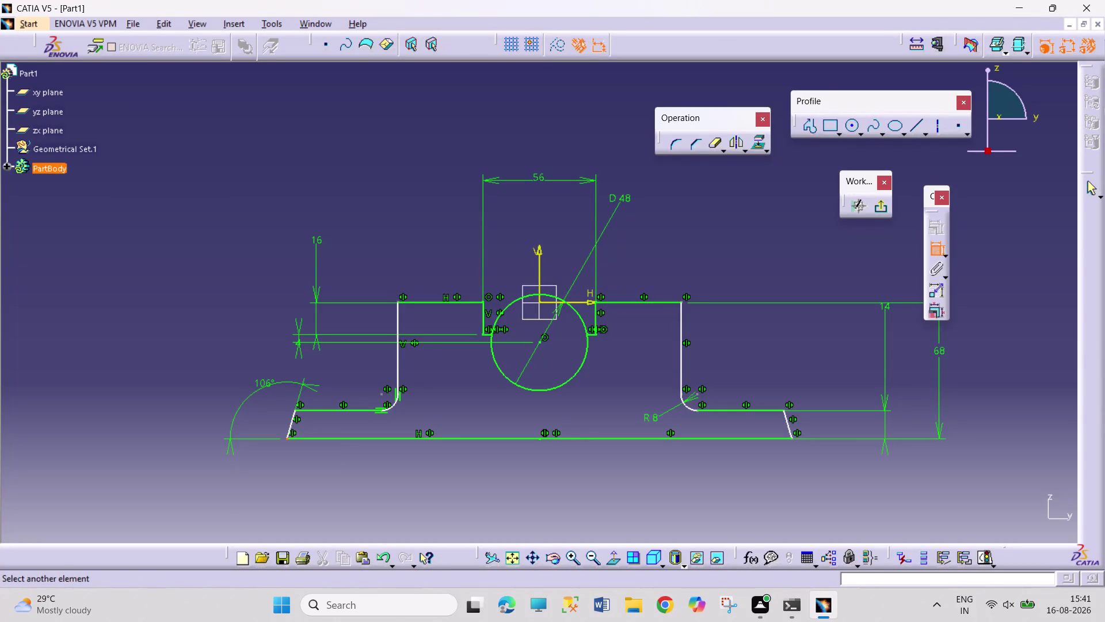
Add a 208 length dimension below the profile's bottom line.
drag(792, 438, 785, 440)
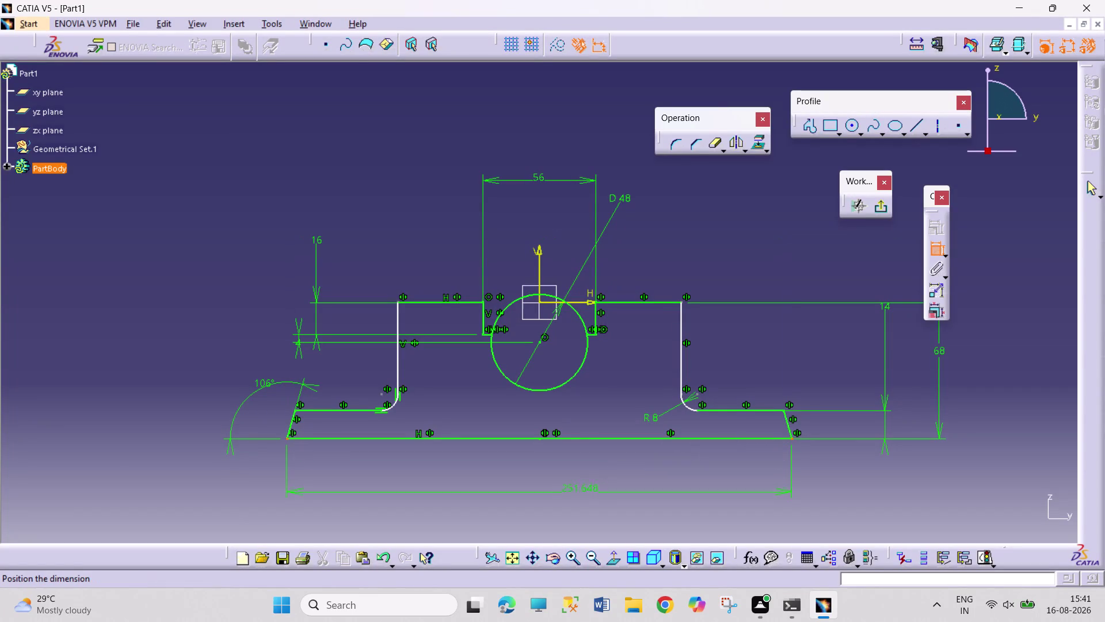
click(558, 495)
double_click(561, 494)
text(20)
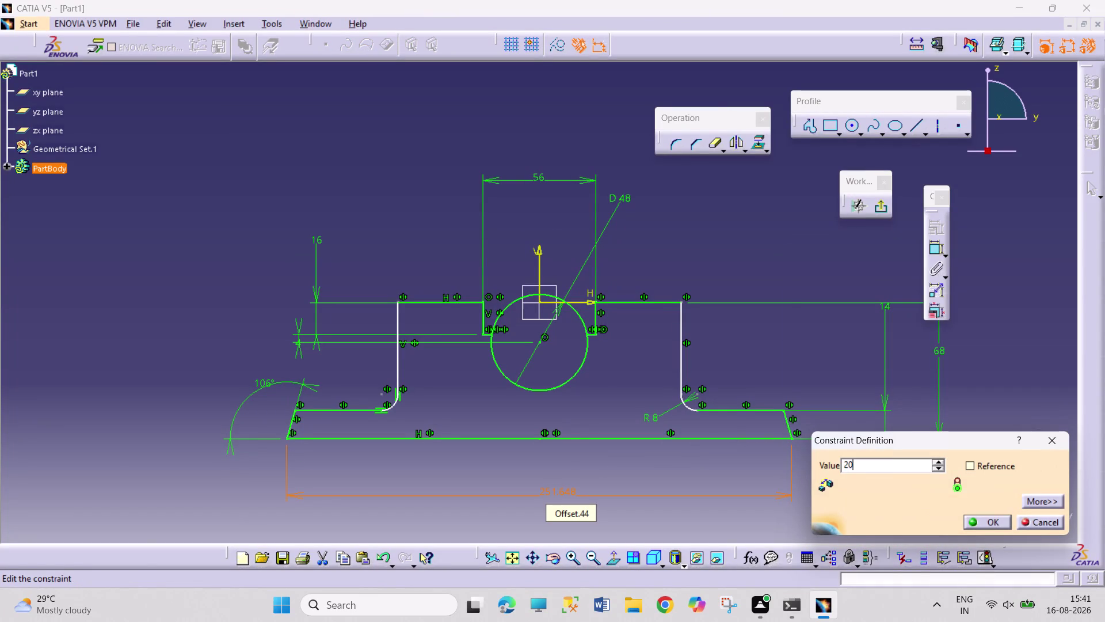
text(8)
key(Return)
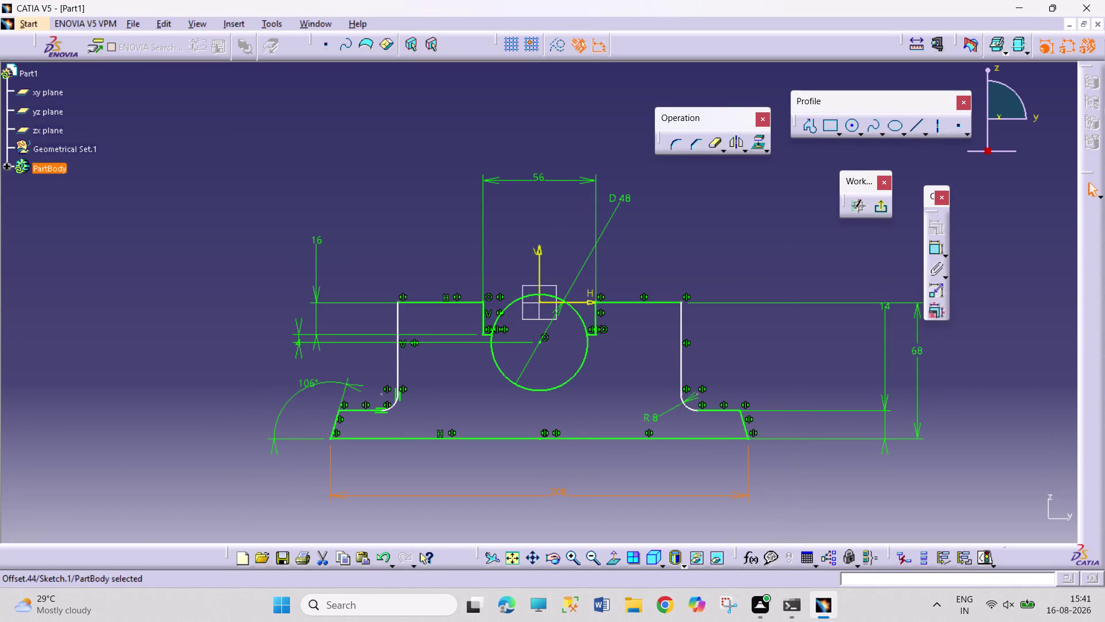
click(790, 481)
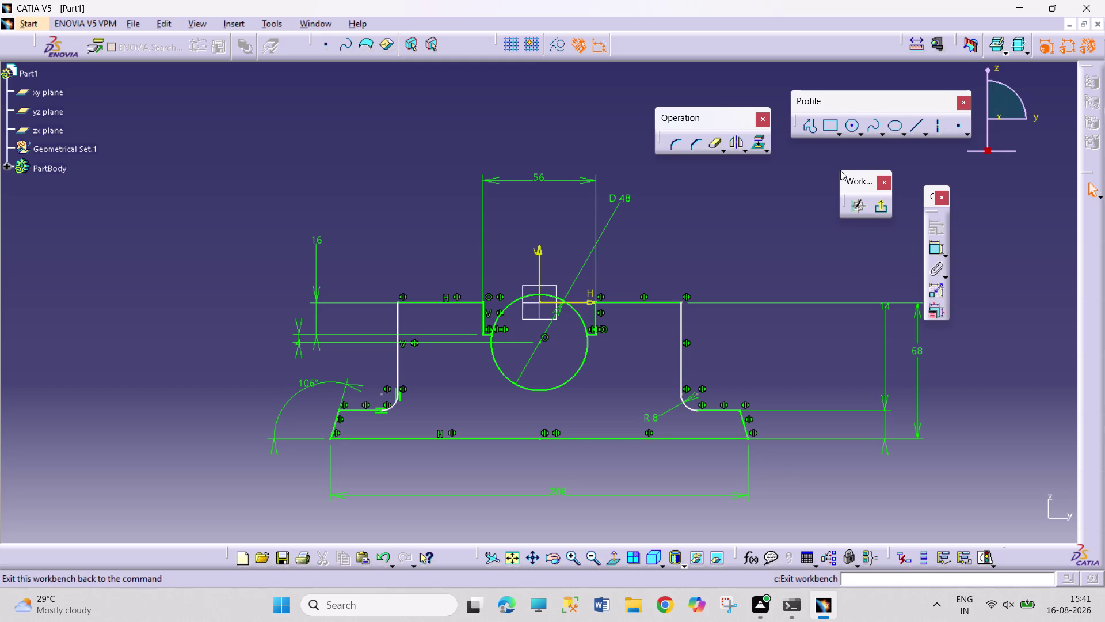
click(717, 145)
Quick-trim the circle's upper half, keeping only the lower semicircular arc.
click(562, 302)
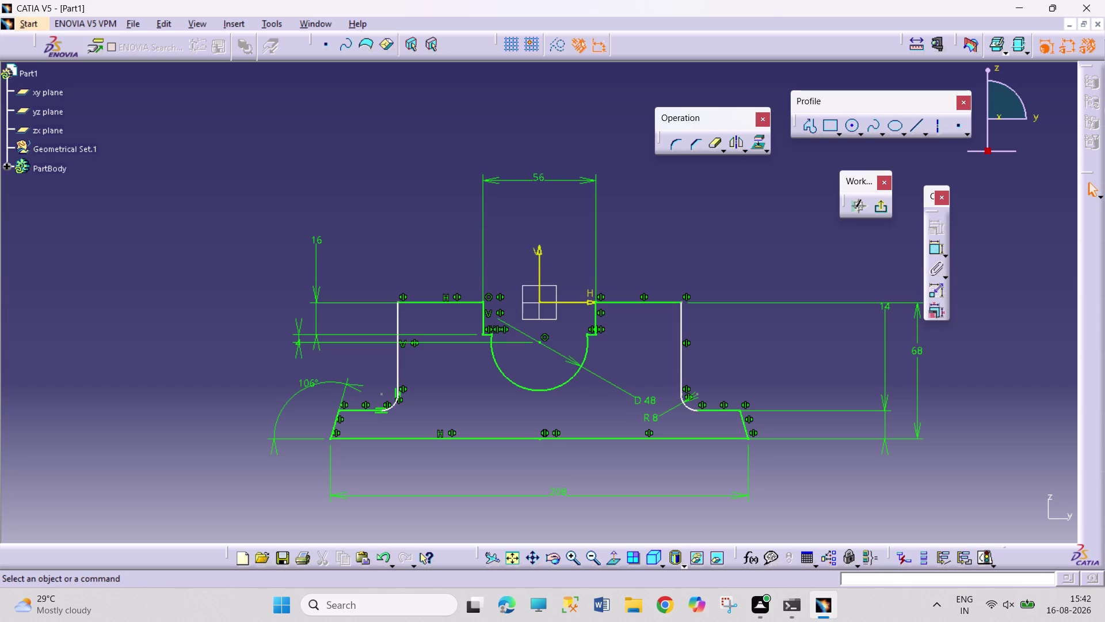
click(932, 245)
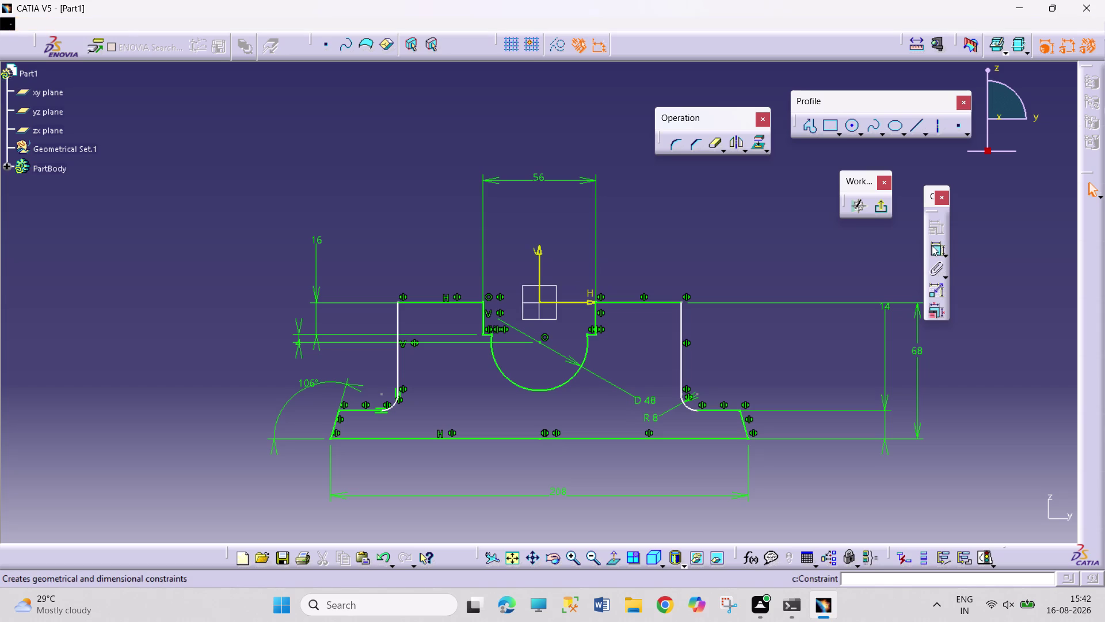
Dimension the two inner vertical uprights 108 apart, entered as 54*2.
click(400, 326)
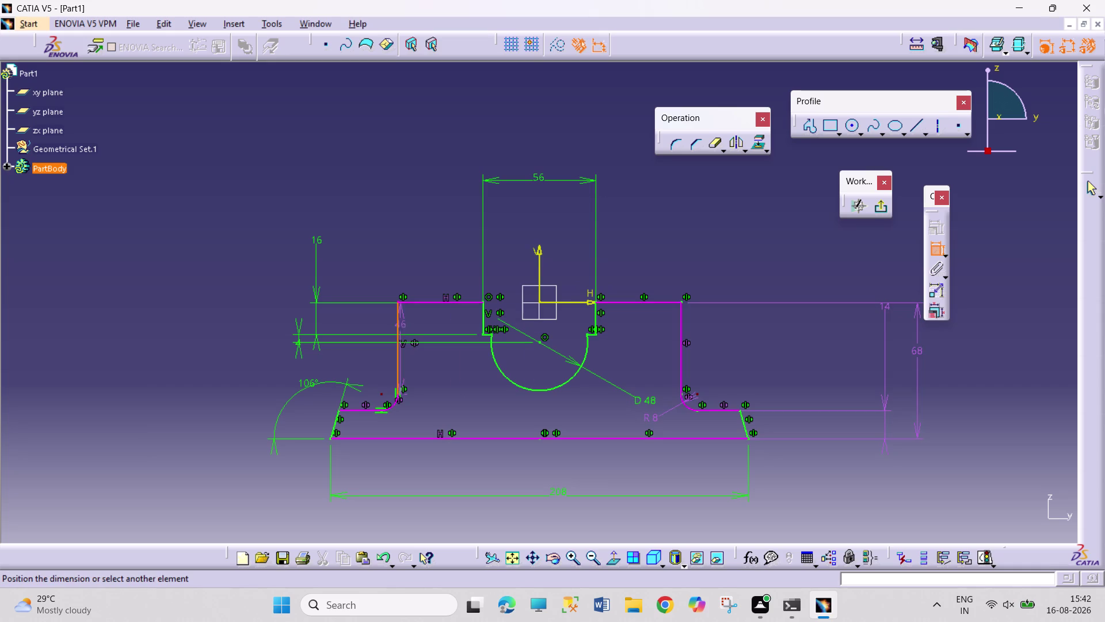
drag(684, 323, 682, 317)
click(545, 130)
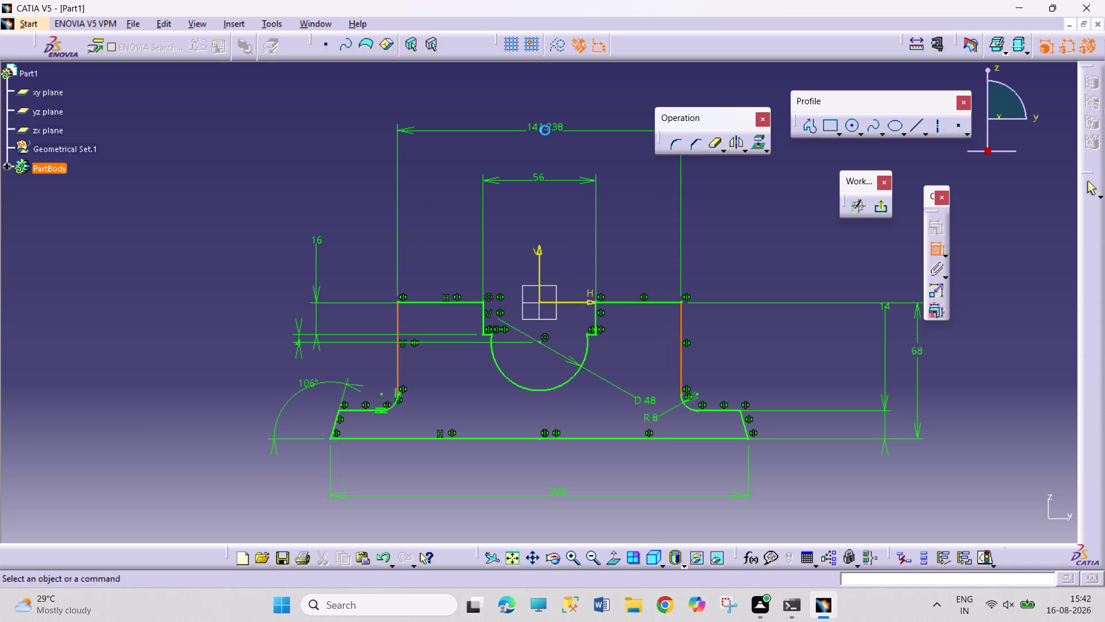
double_click(545, 127)
text(5)
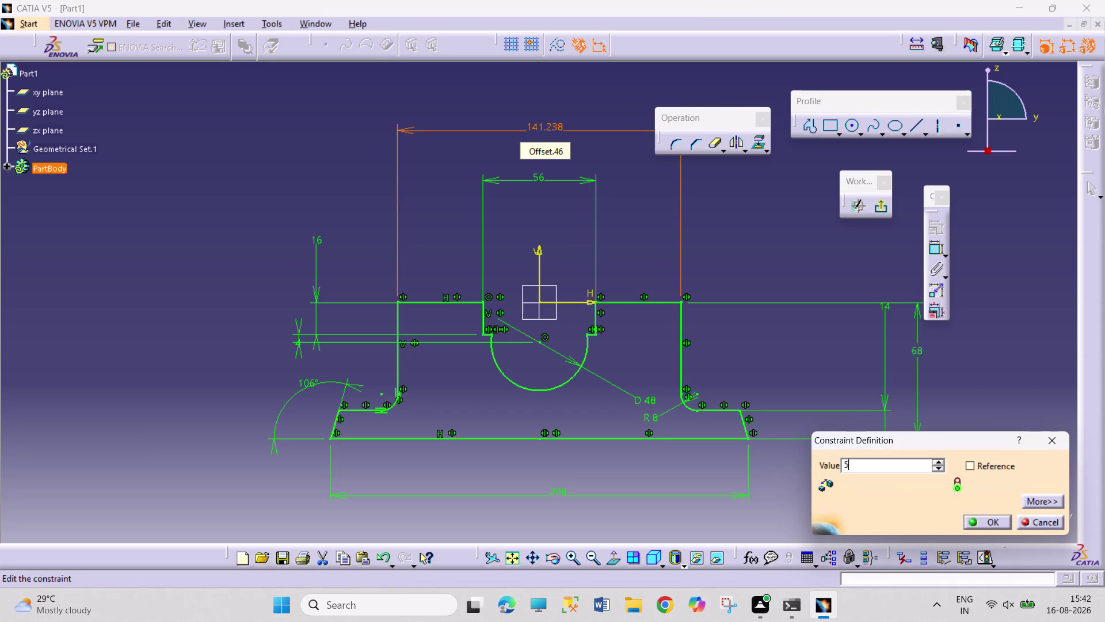
text(4)
text(*2)
key(Return)
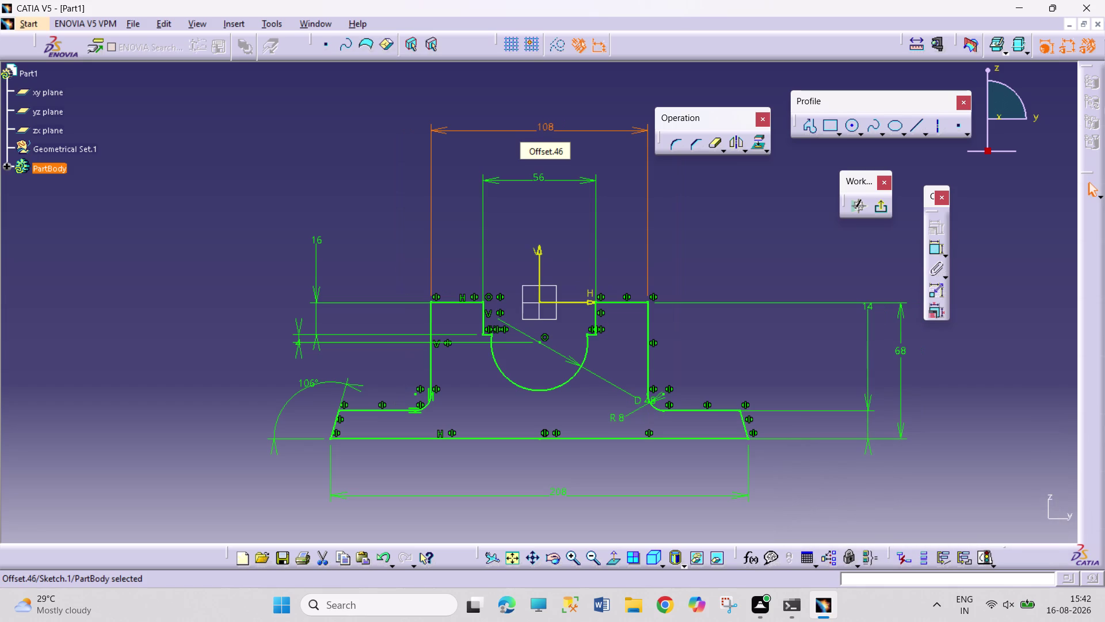
click(713, 244)
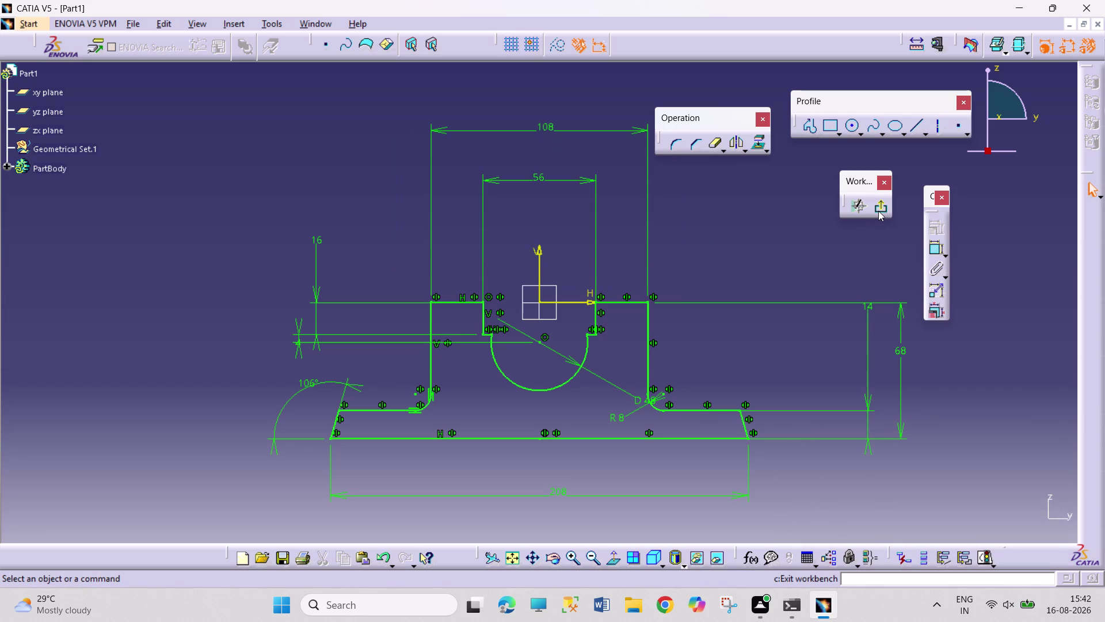
Exit the sketch and pad the profile 23 mm with mirrored extent.
click(878, 211)
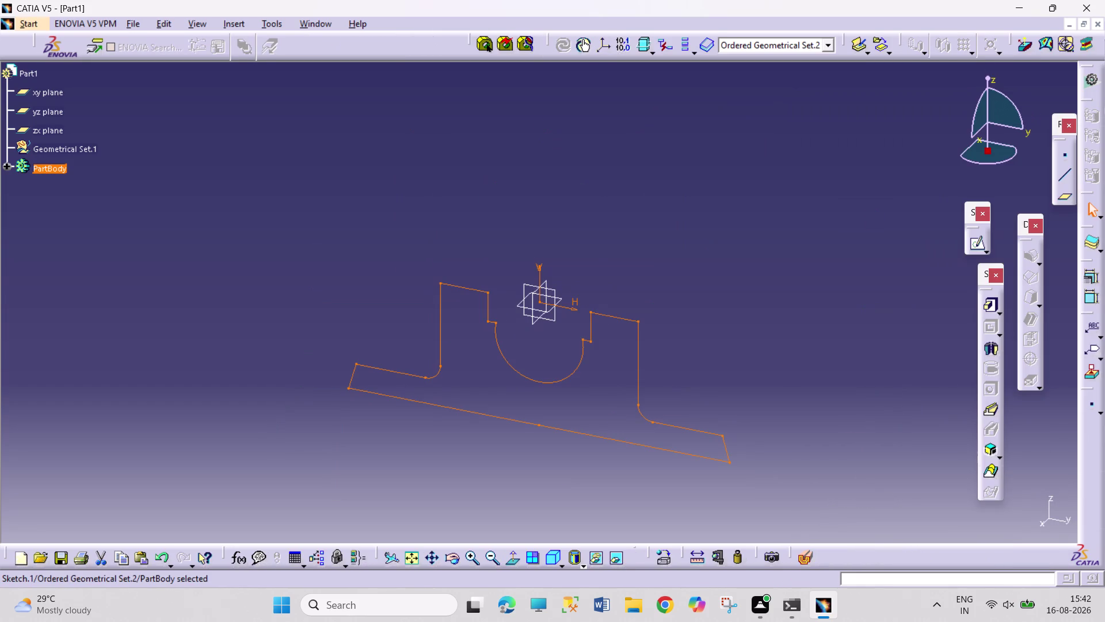
click(995, 305)
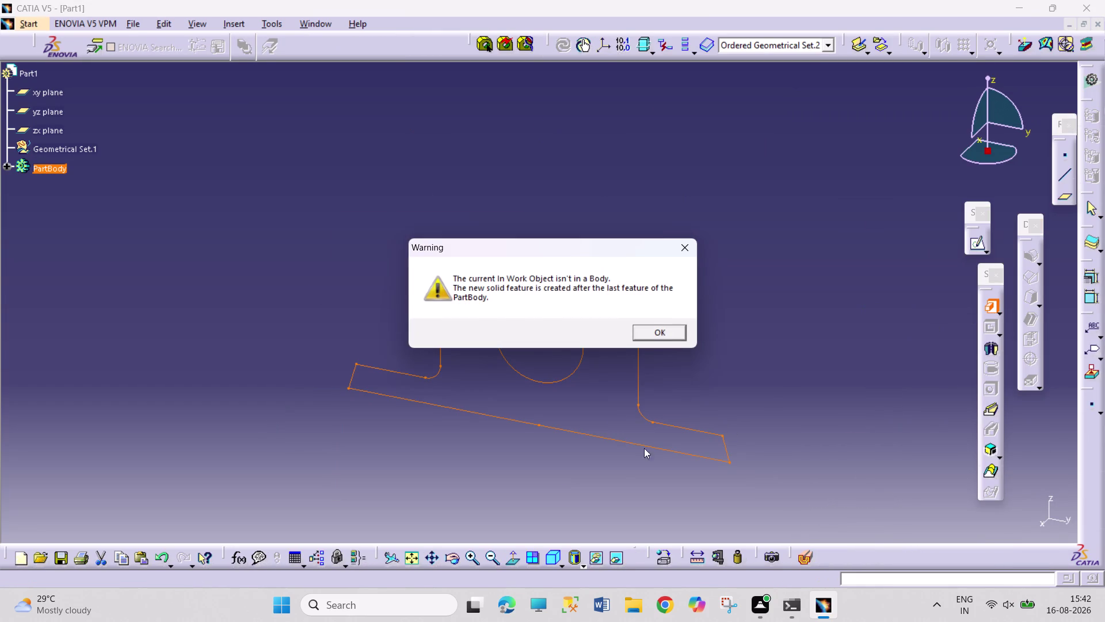
click(673, 329)
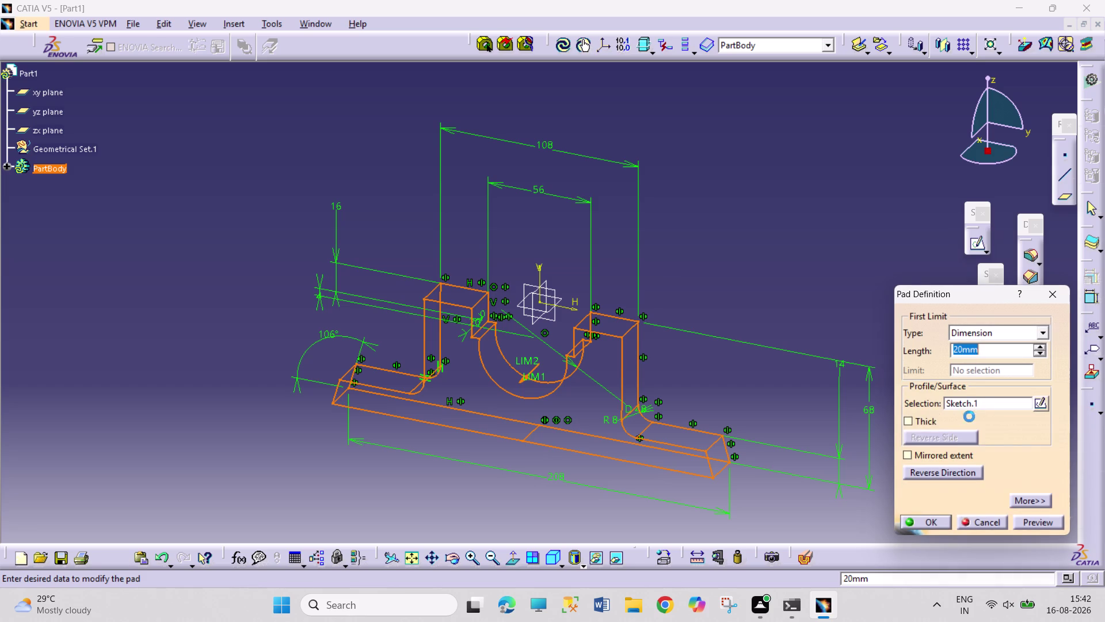
click(920, 456)
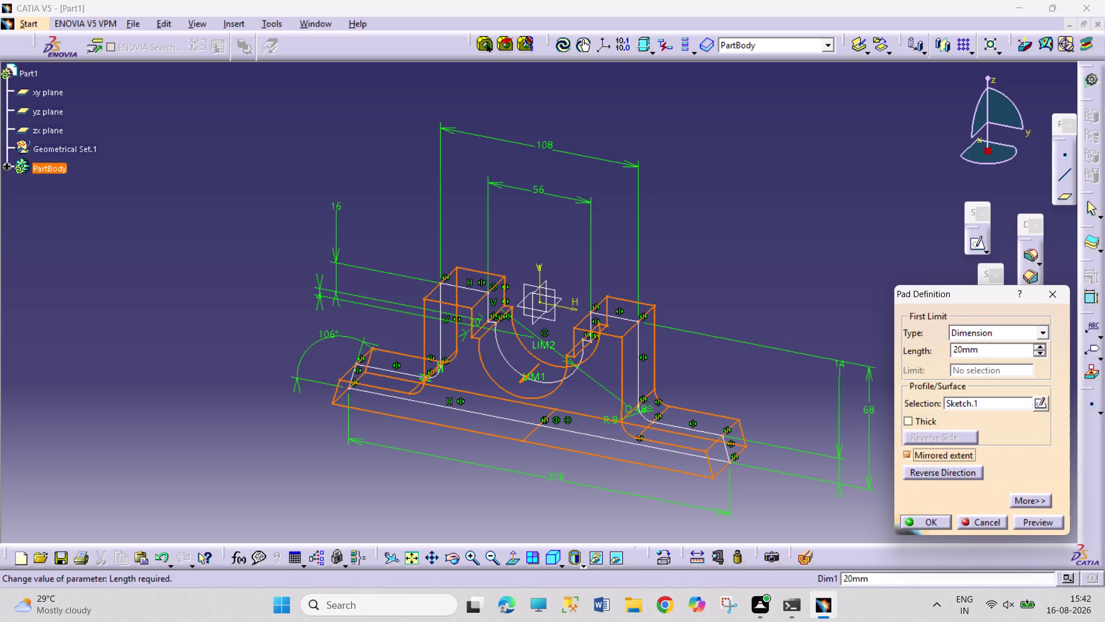
drag(962, 347, 944, 352)
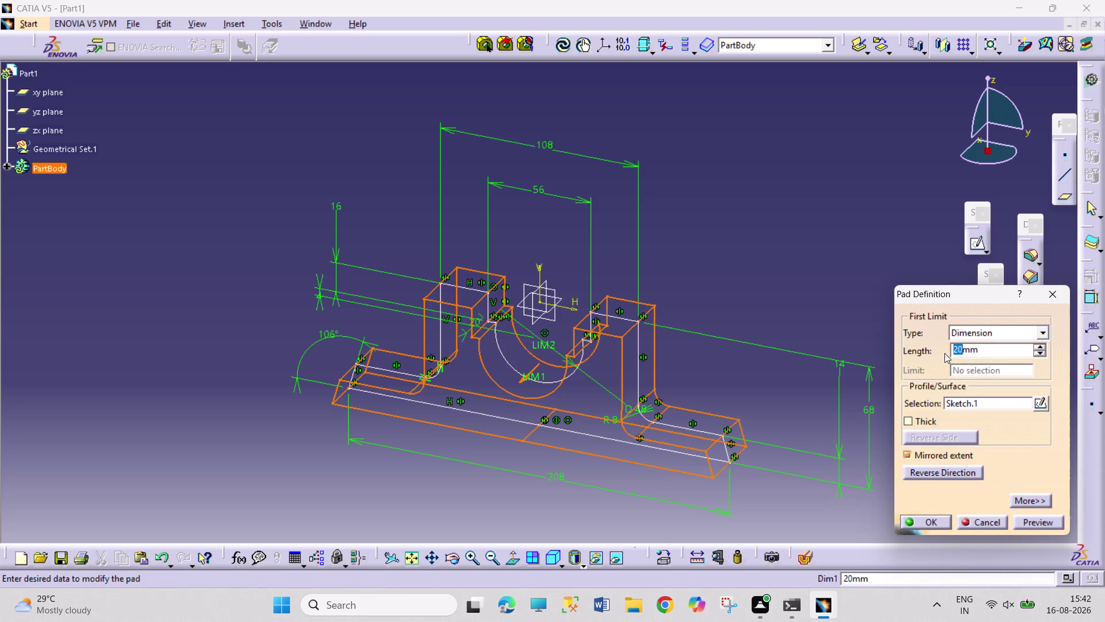
text(23)
key(Return)
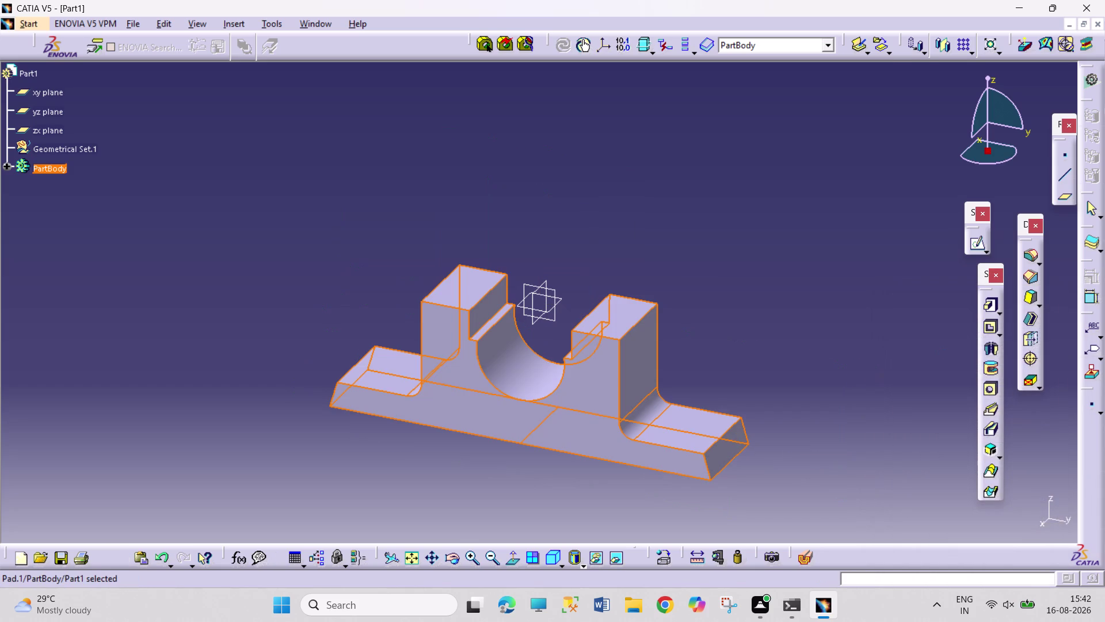
click(853, 379)
Orbit the part and start a new sketch on one of its flat faces.
click(453, 562)
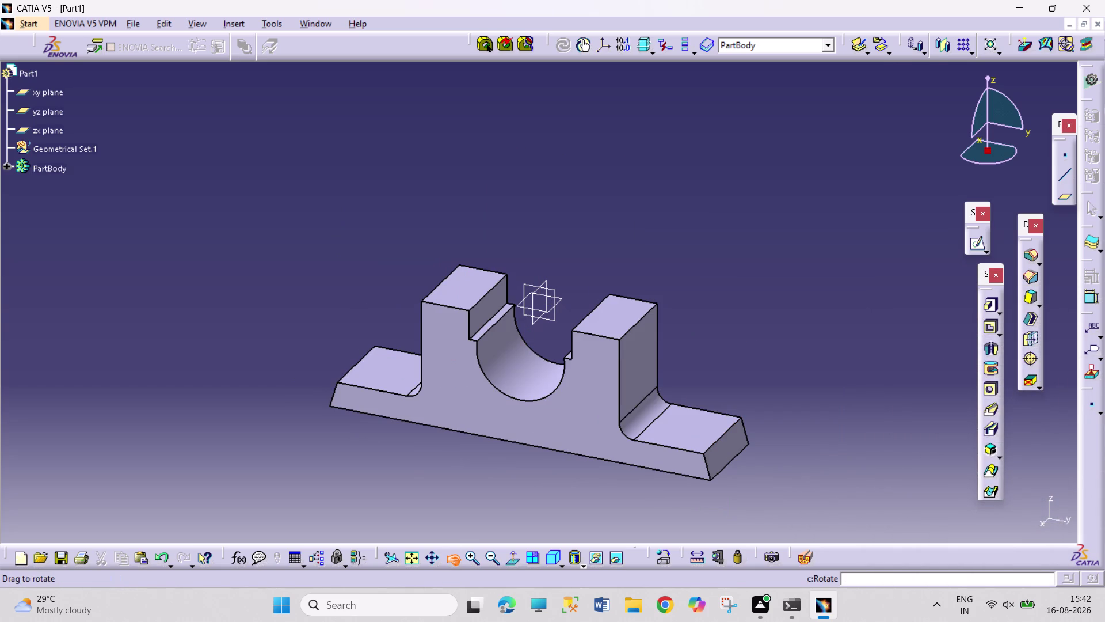
drag(281, 331, 347, 388)
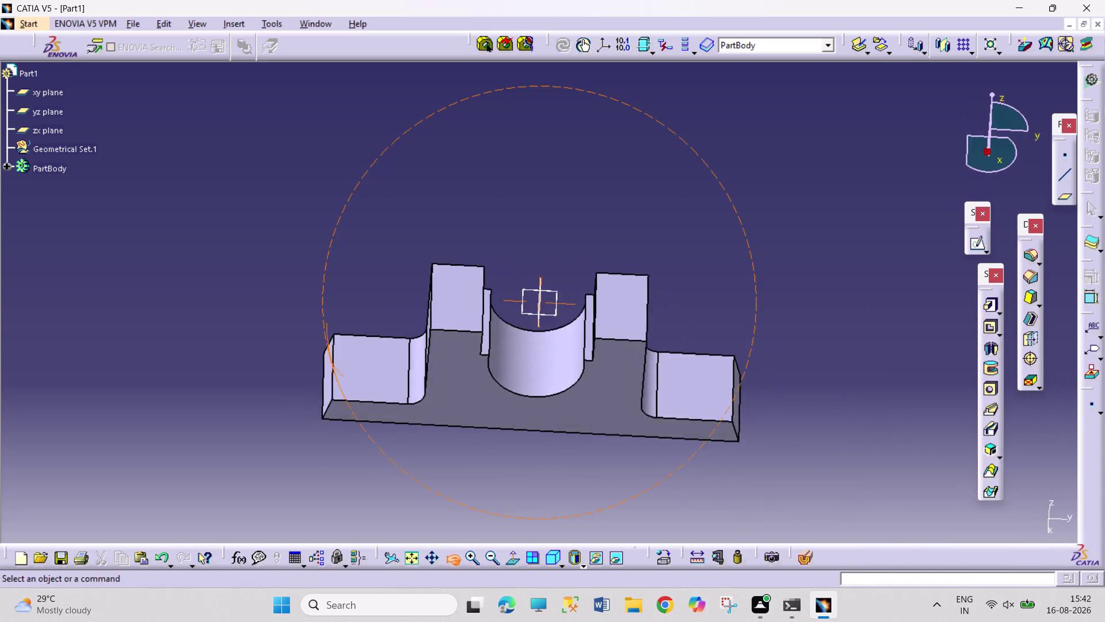
drag(346, 388, 321, 439)
click(459, 326)
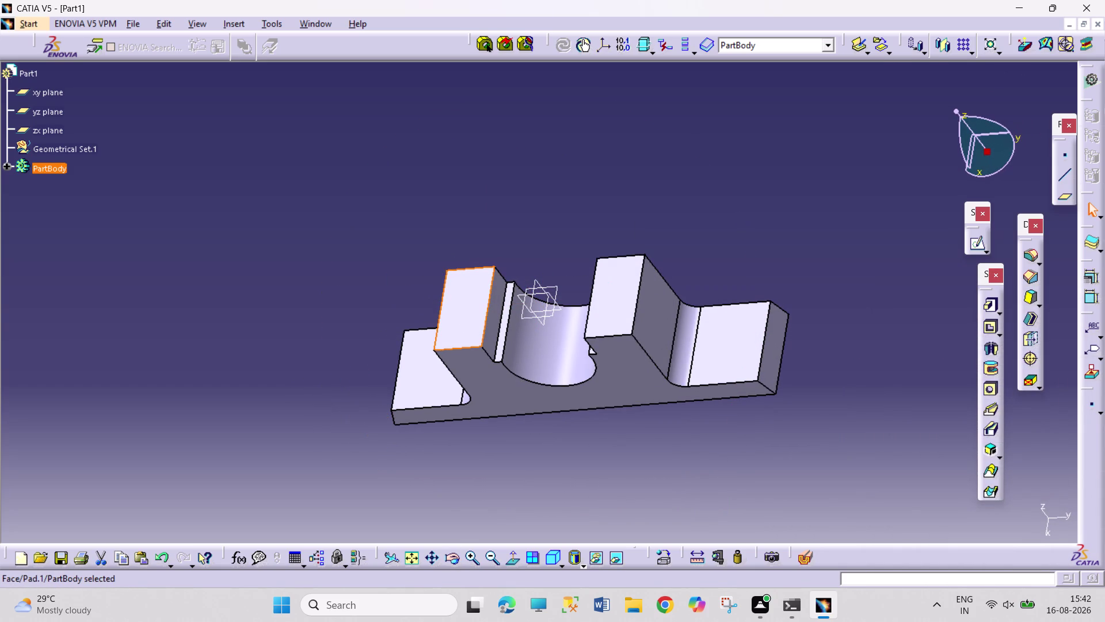
click(980, 243)
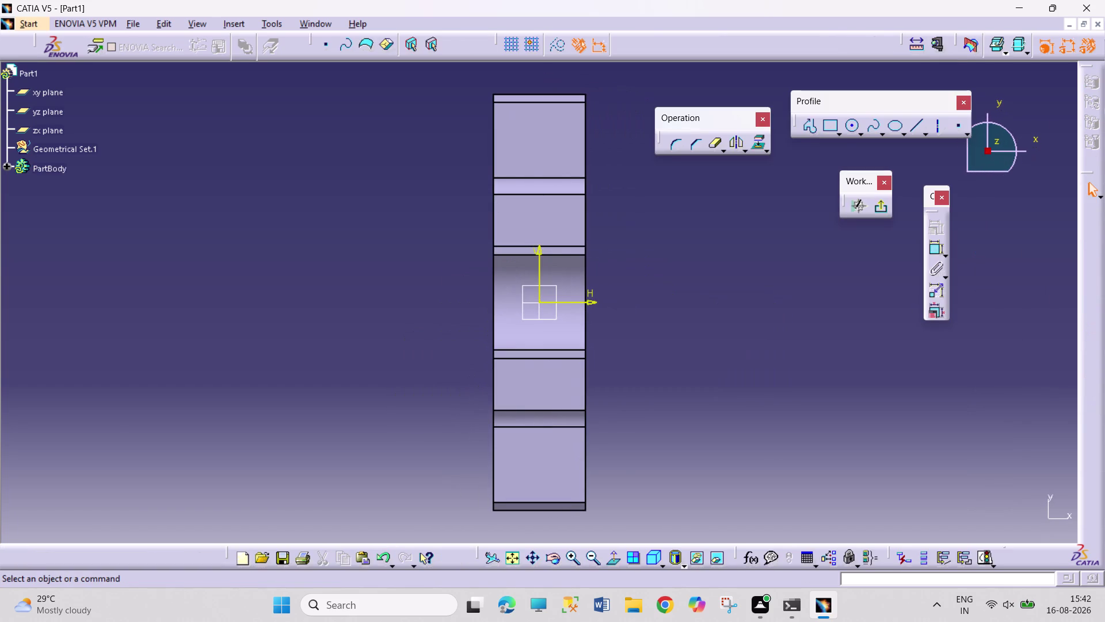
Draw a circle centred on the sketch origin.
click(851, 127)
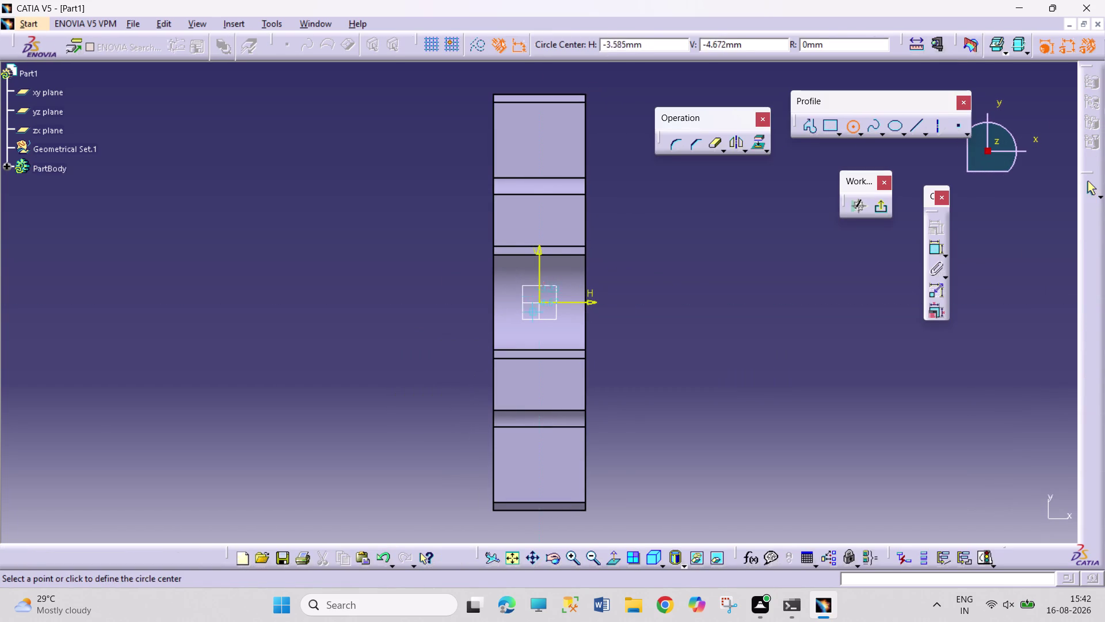
click(539, 303)
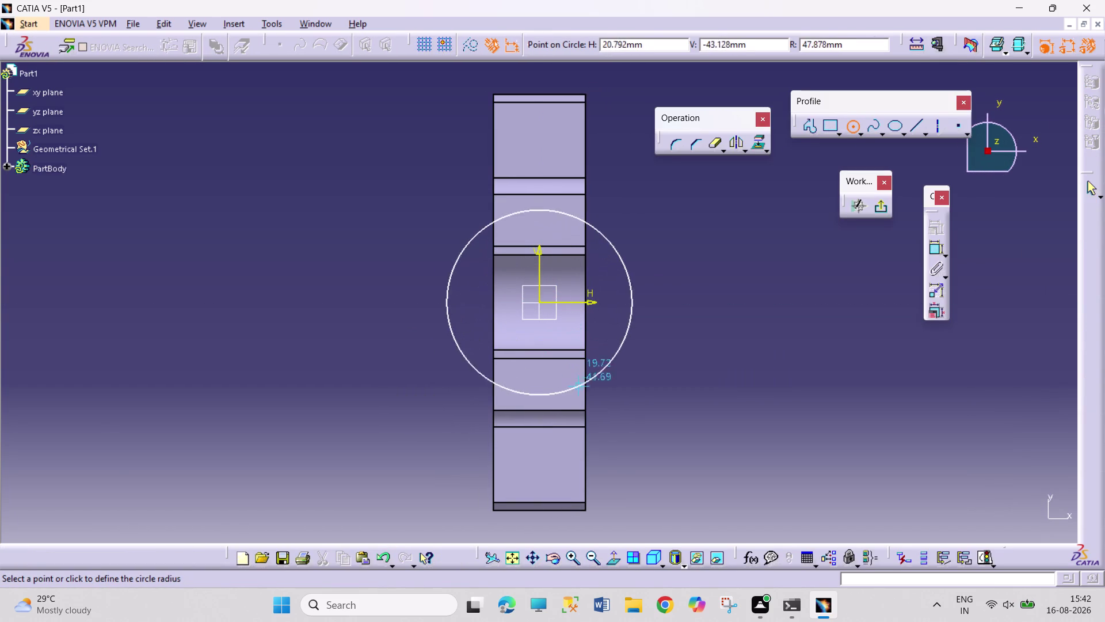
click(591, 408)
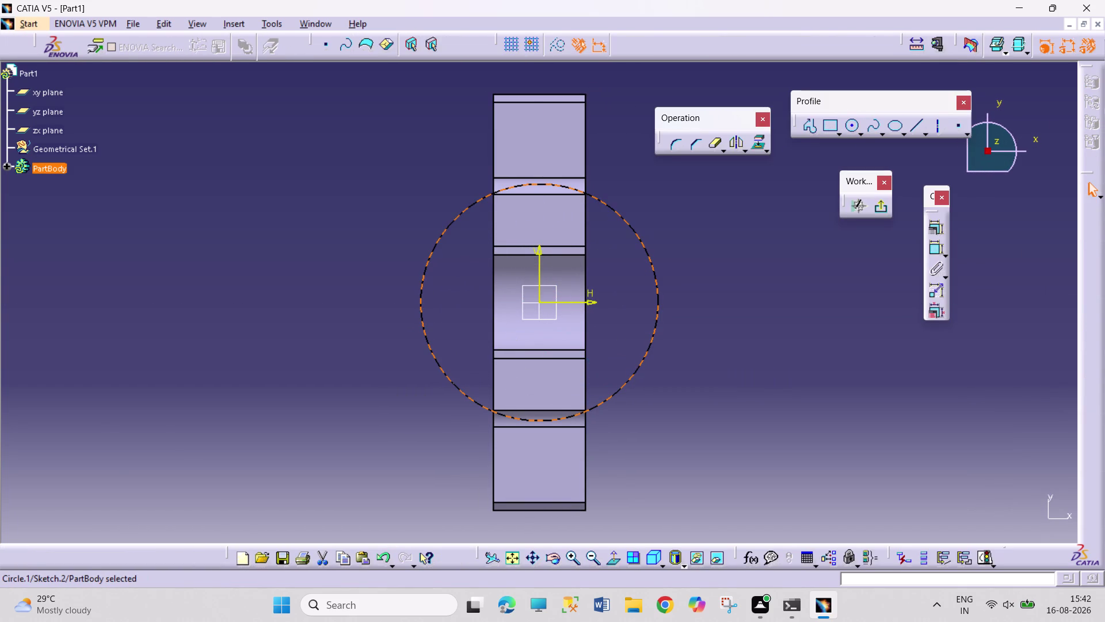
Constrain the circle's diameter to 108, correcting the first entry to 54*2.
drag(933, 249, 926, 248)
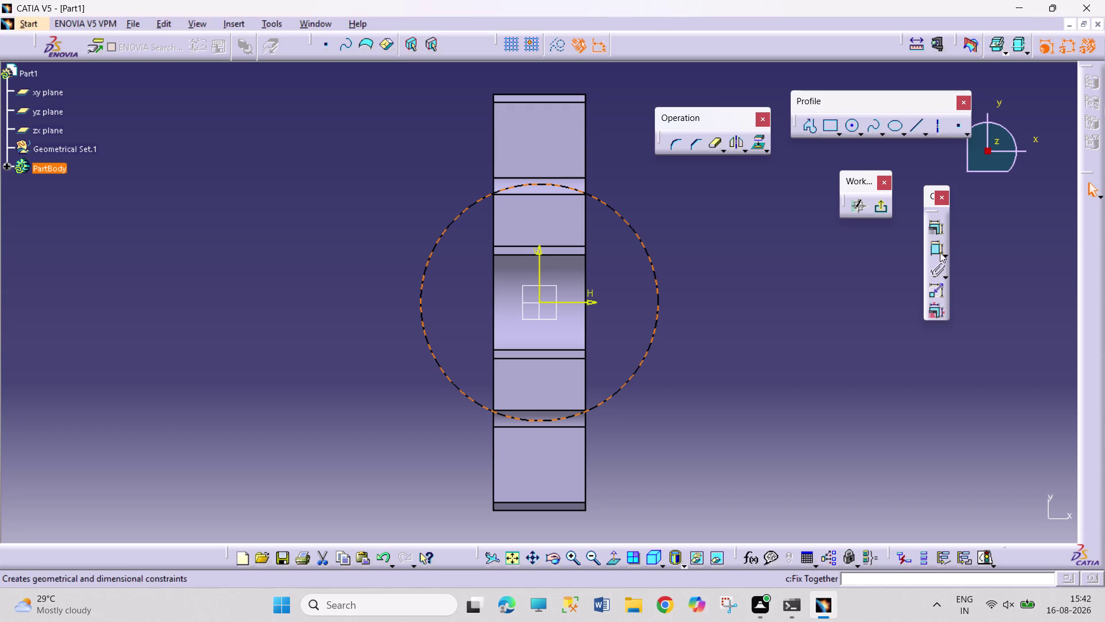
click(940, 252)
click(759, 255)
double_click(766, 253)
text(5)
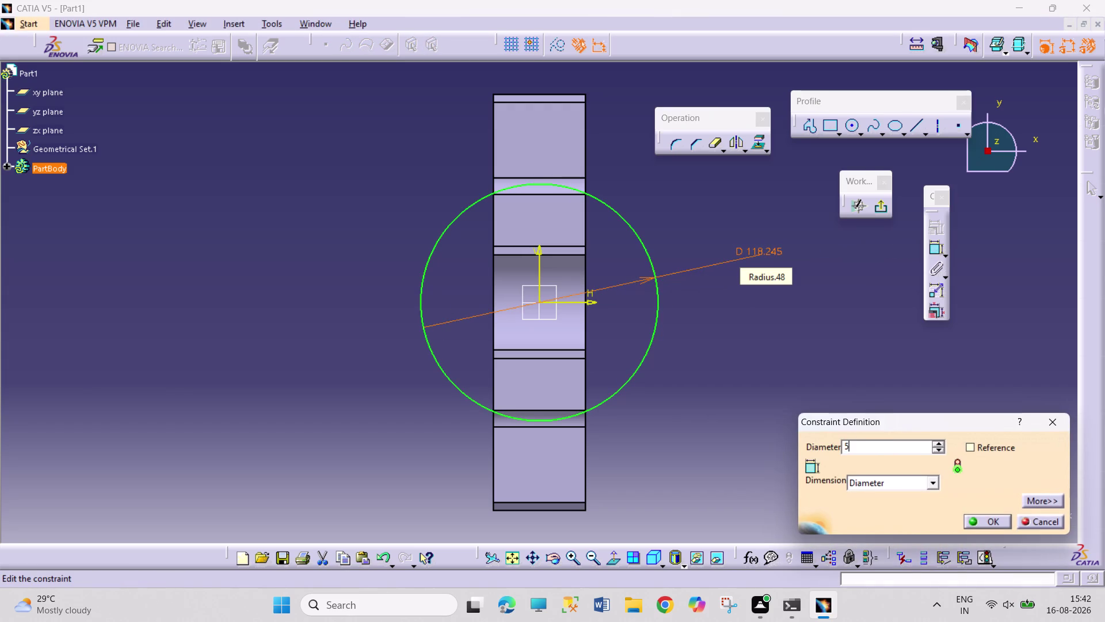
text(4*5)
key(Return)
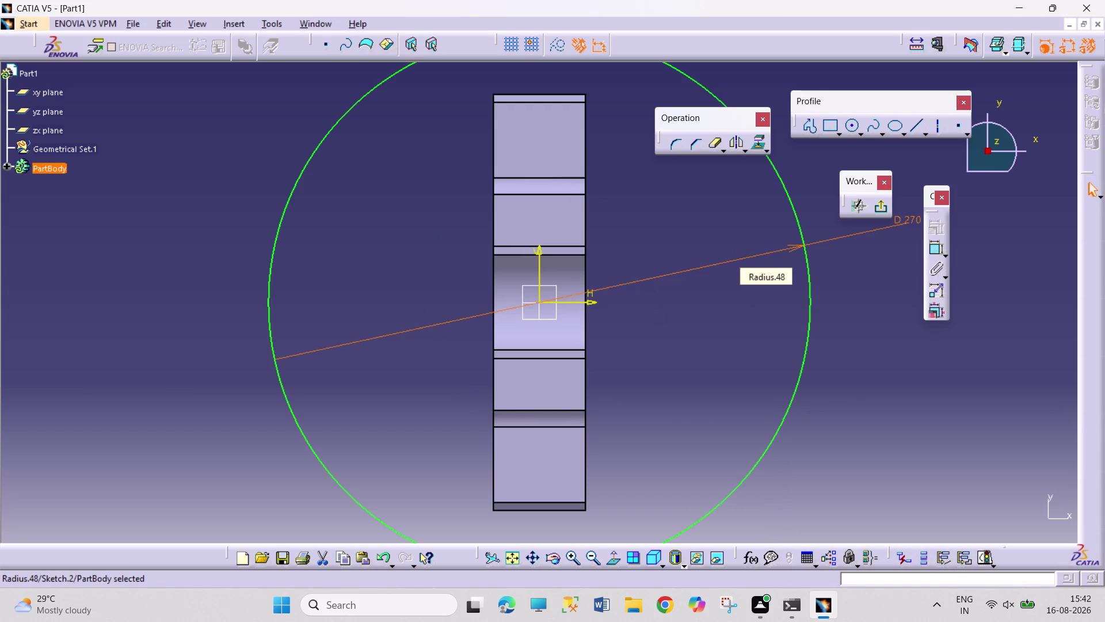
double_click(911, 226)
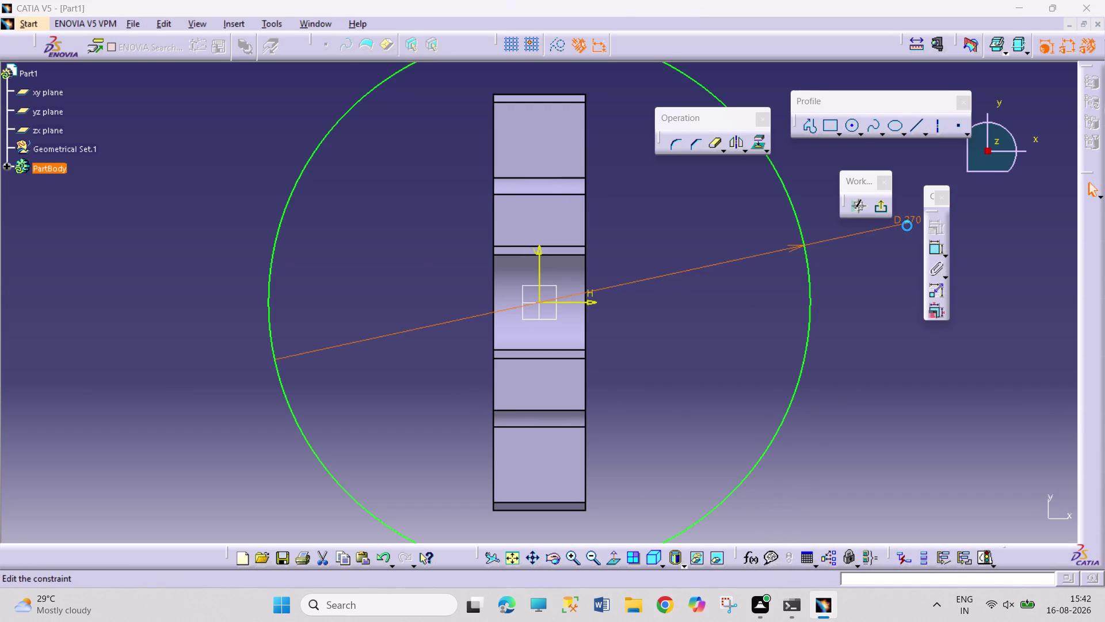
text(54*2)
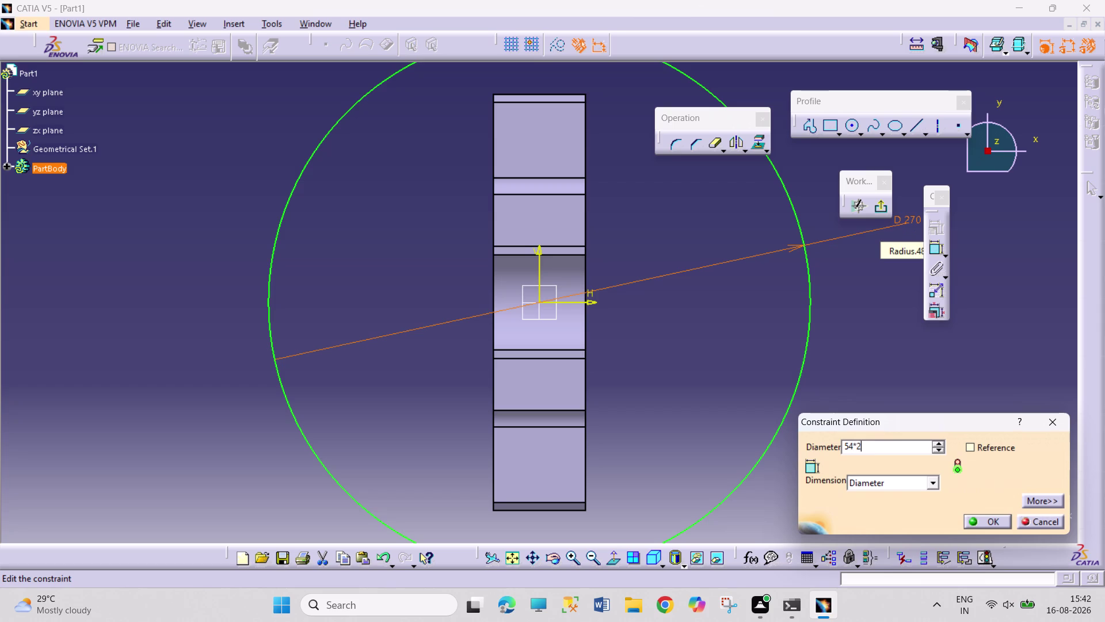
key(Return)
click(889, 368)
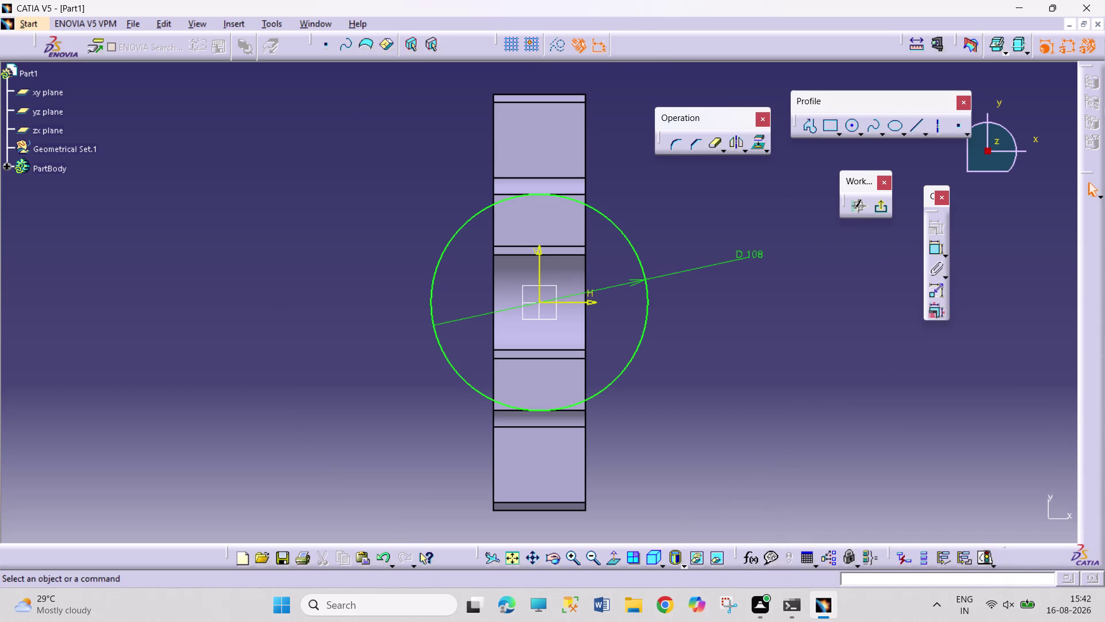
click(580, 198)
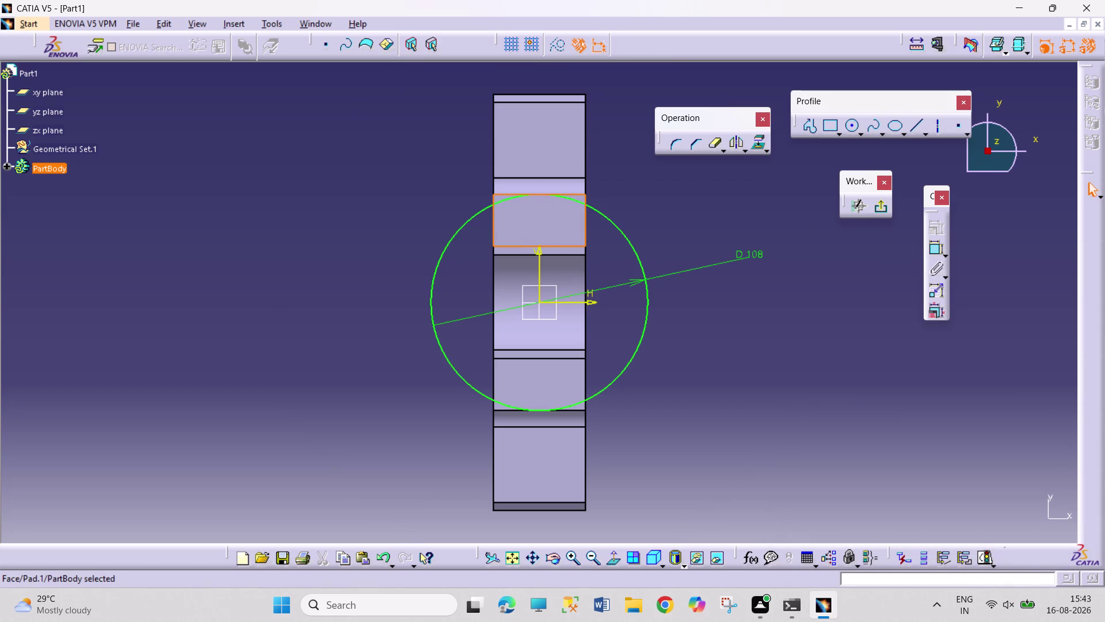
Project the upper and lower flange faces into the sketch.
click(758, 142)
click(755, 349)
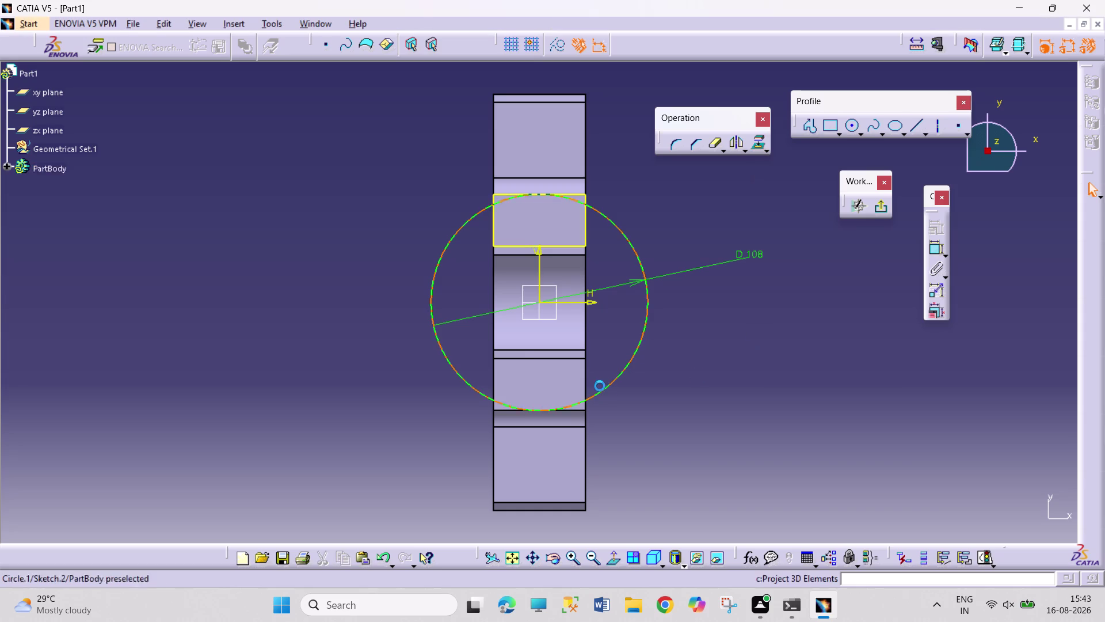
drag(574, 380, 582, 376)
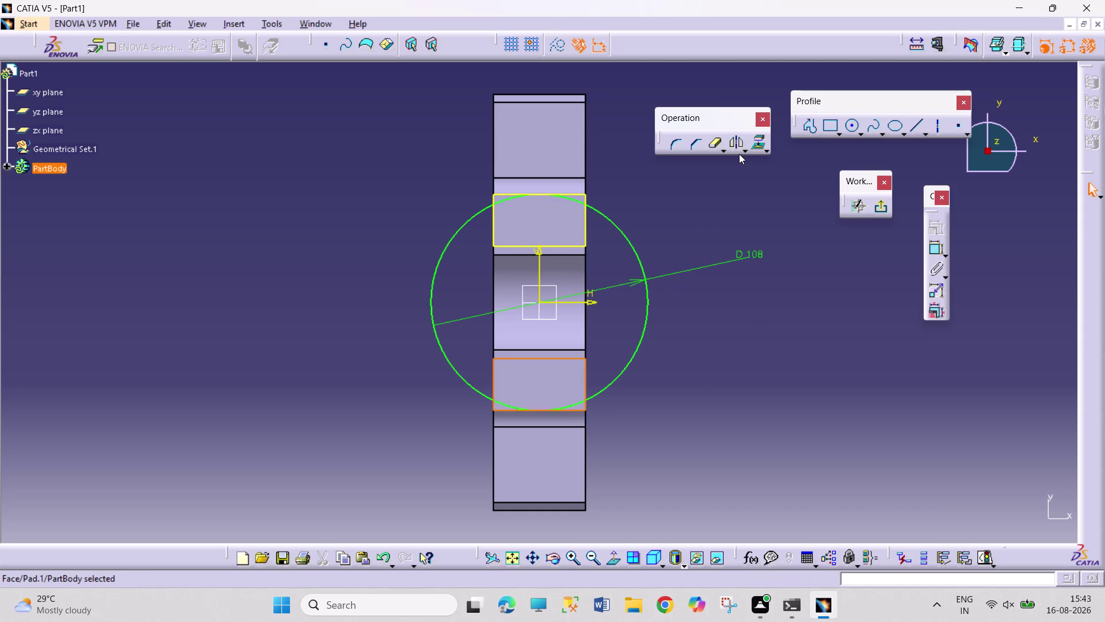
click(755, 143)
click(778, 314)
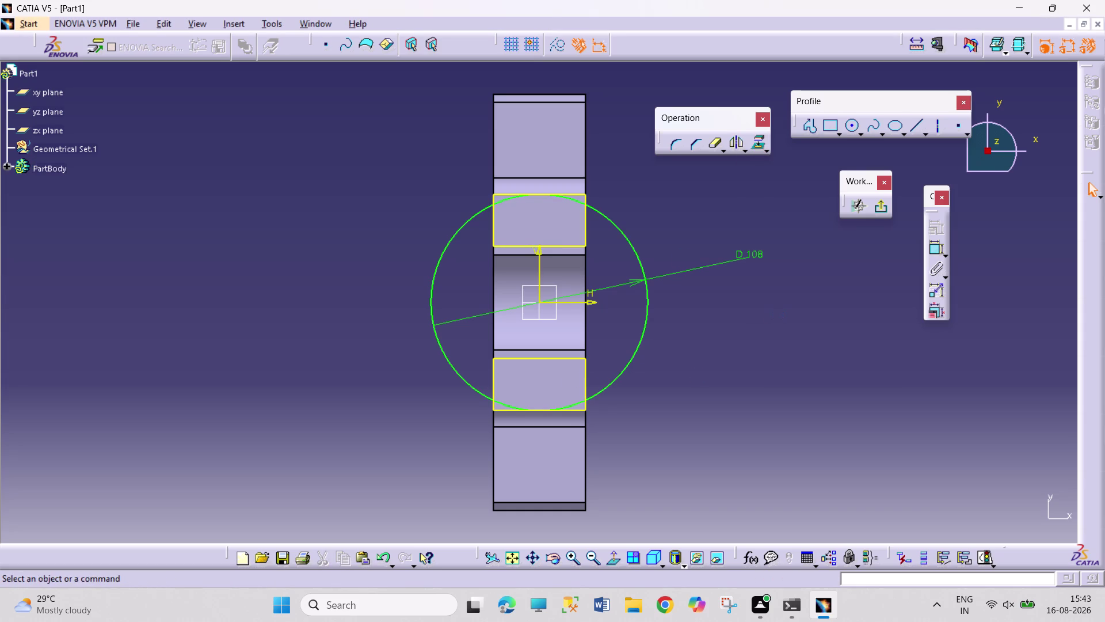
Trim the 108 mm circle down to short arcs across the flanges.
double_click(714, 147)
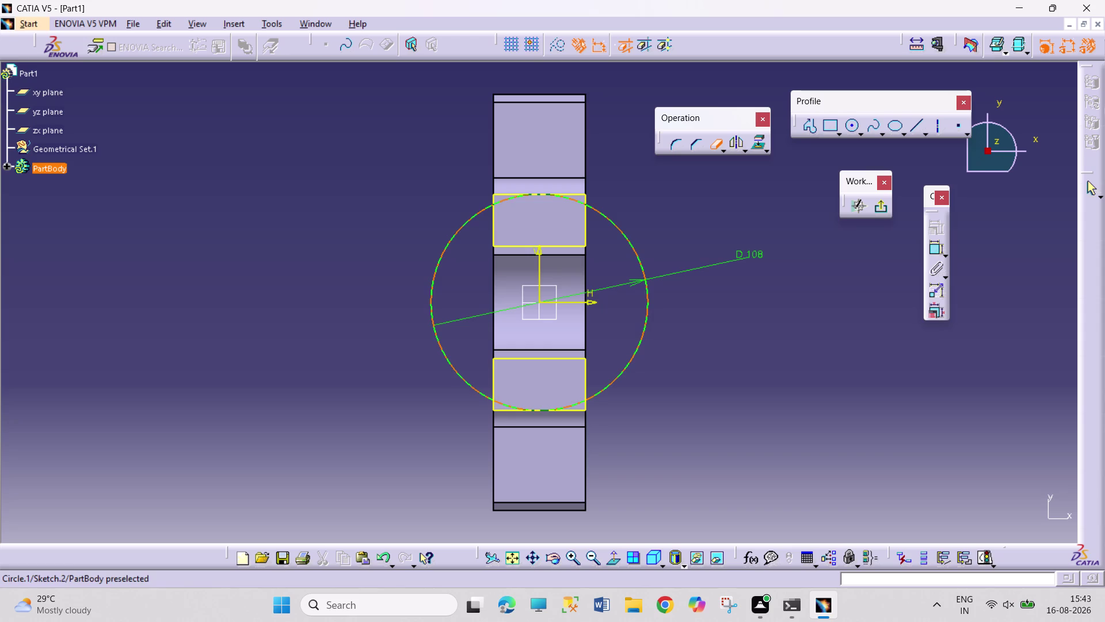
click(453, 373)
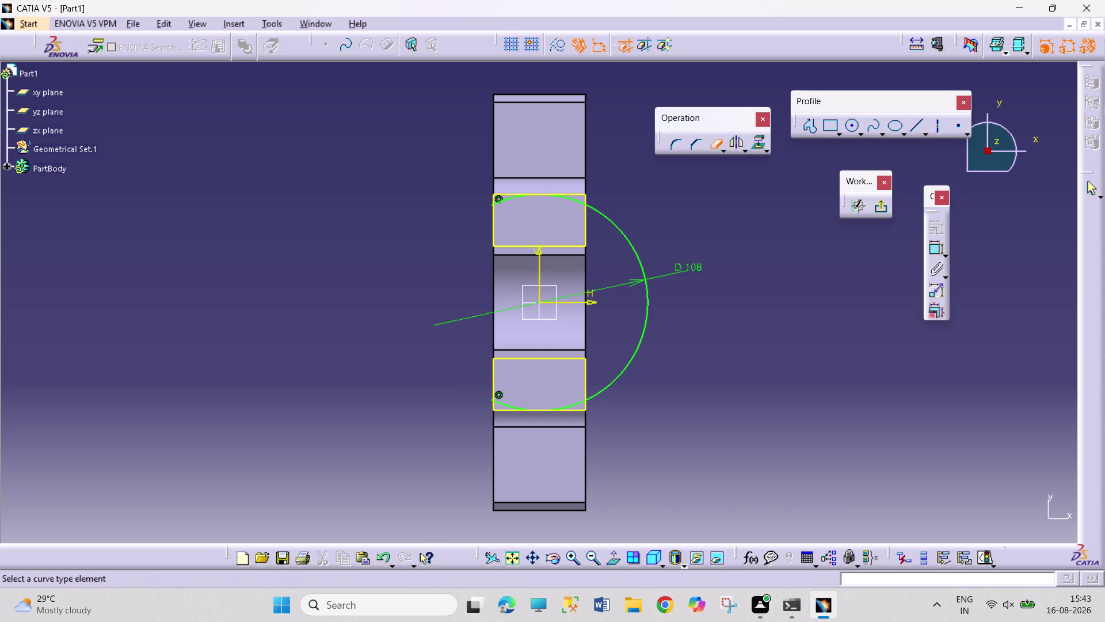
click(635, 354)
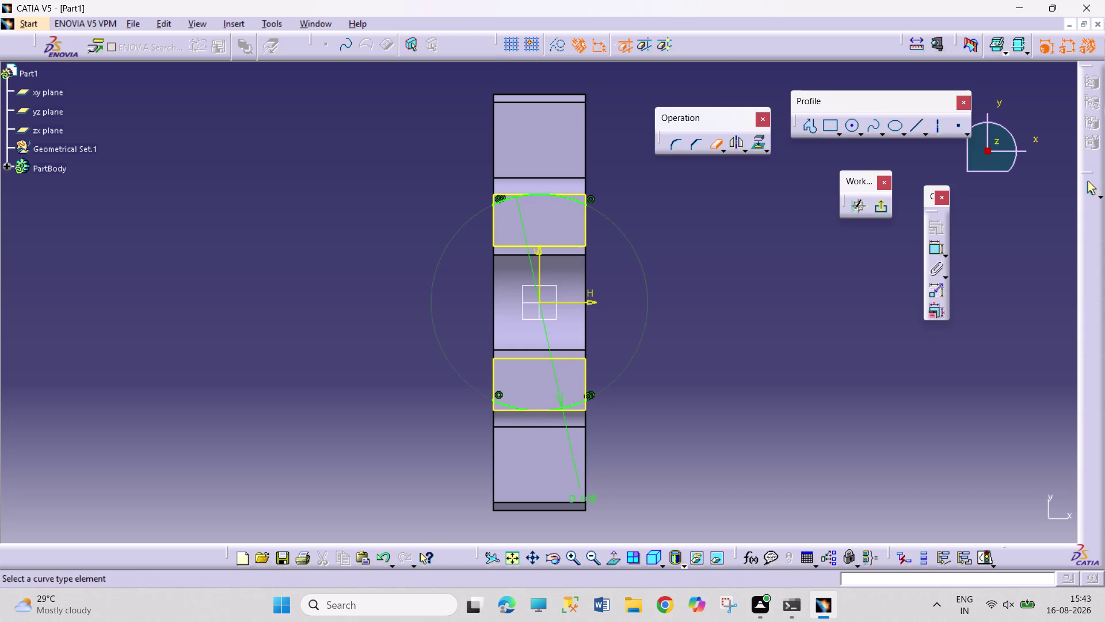
click(711, 144)
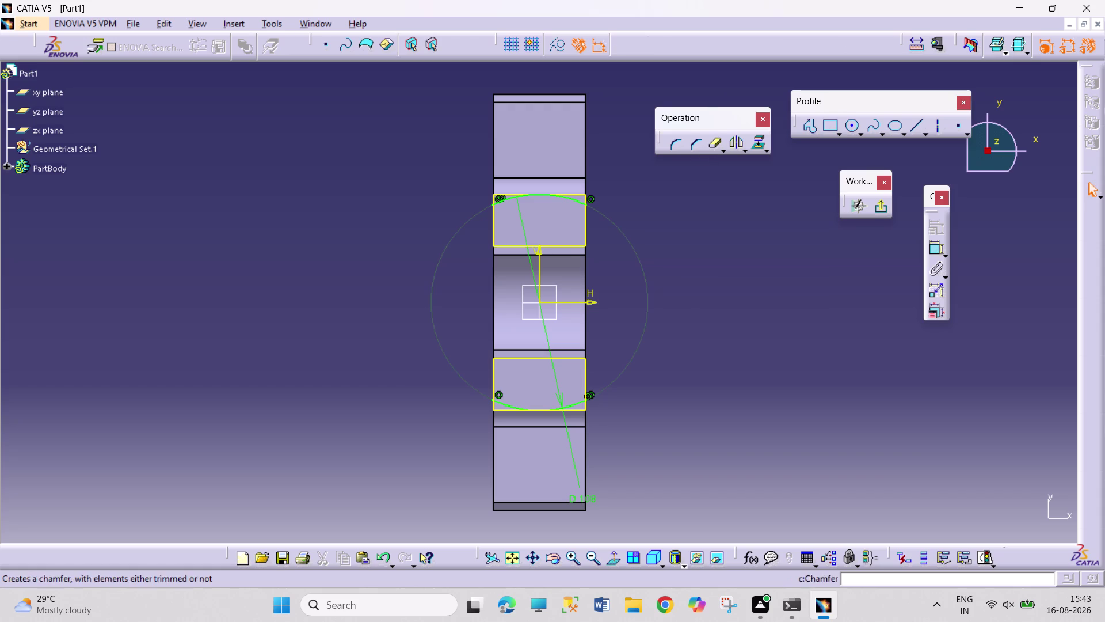
Delete the upper and lower projected flange outlines.
right_click(561, 245)
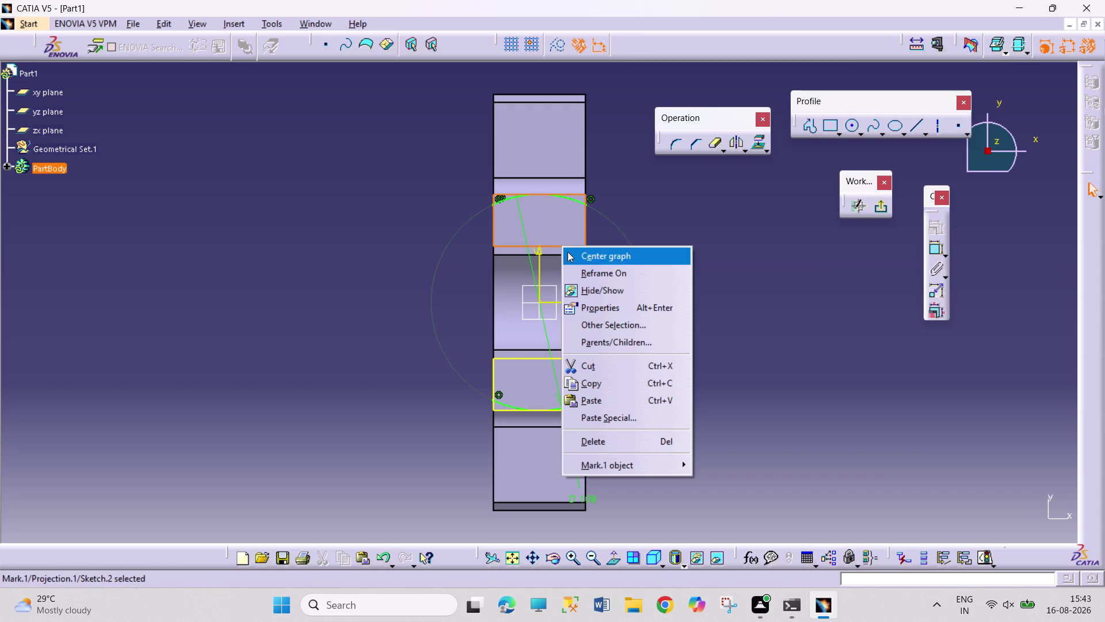
click(595, 201)
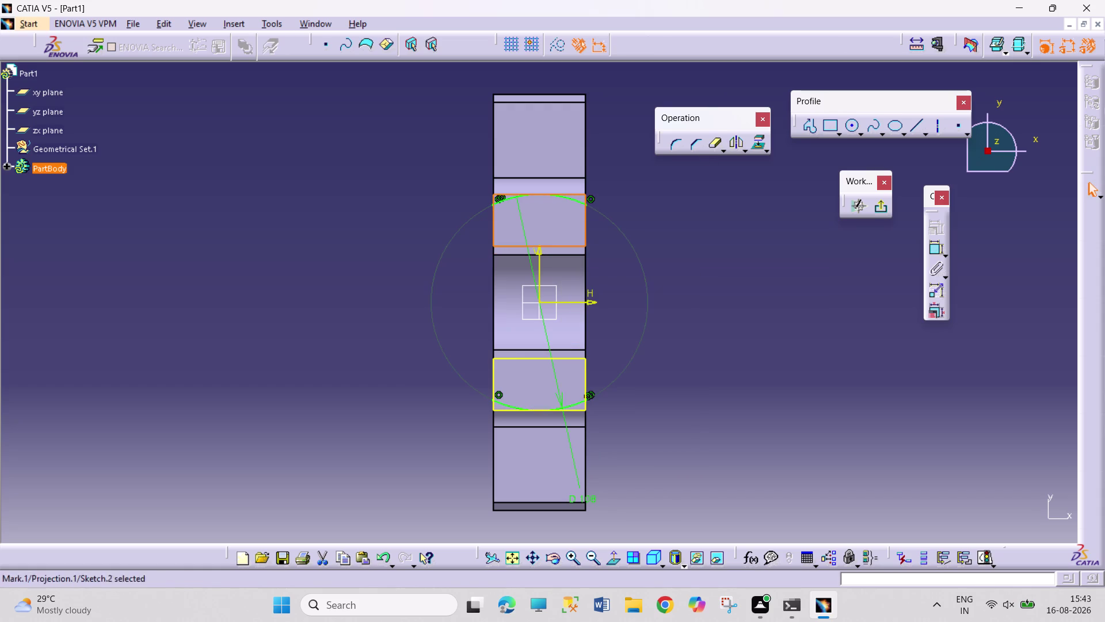
click(712, 148)
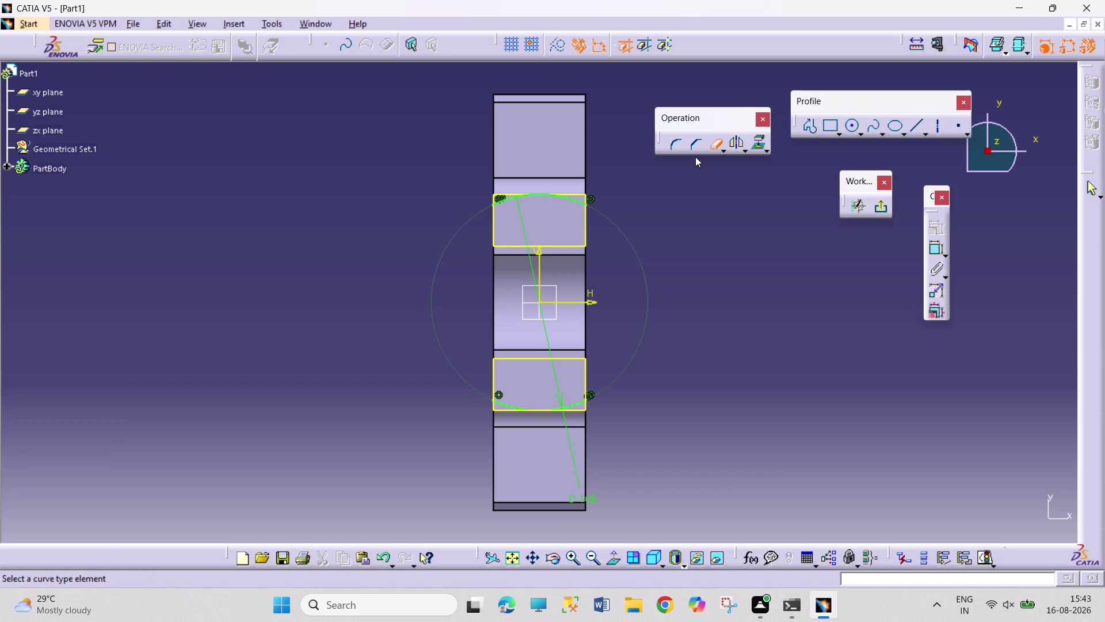
click(709, 147)
right_click(564, 249)
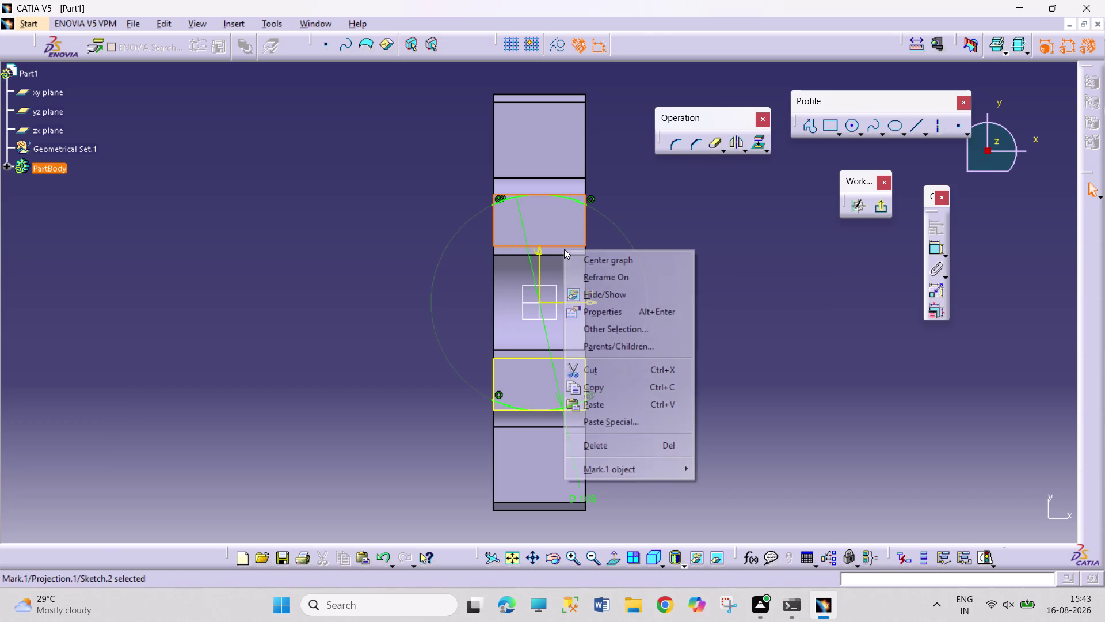
click(505, 230)
right_click(515, 247)
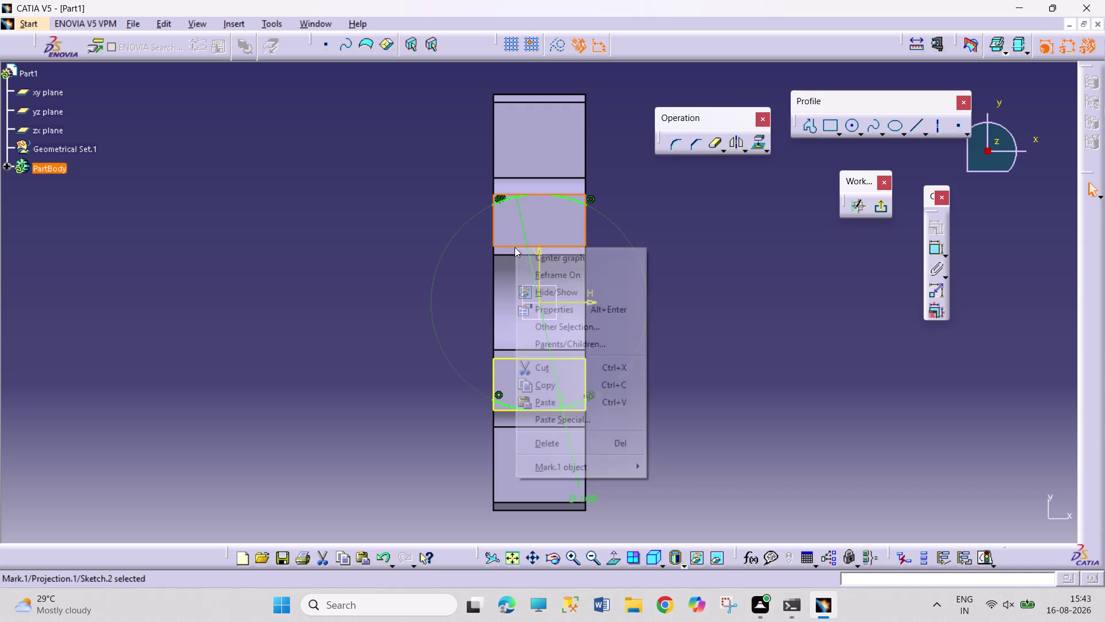
click(553, 437)
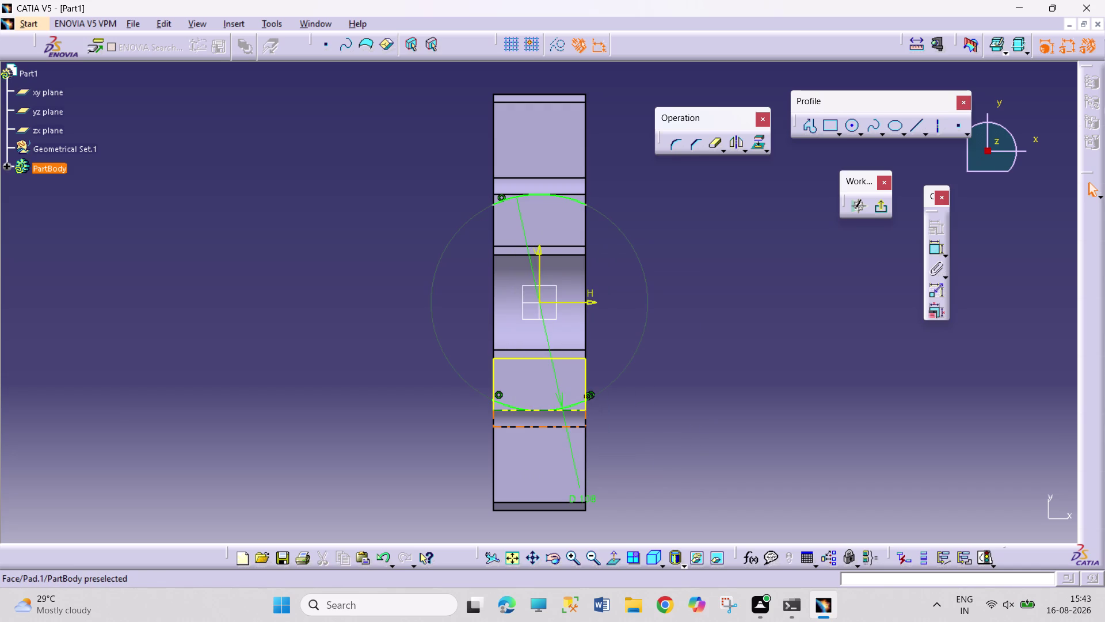
right_click(579, 361)
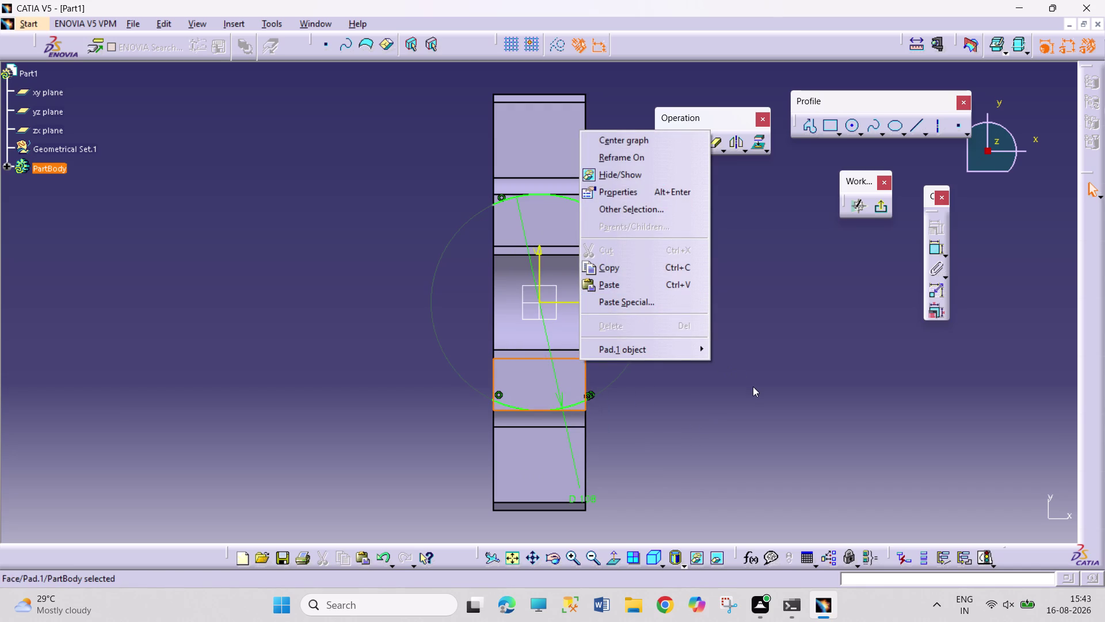
click(753, 386)
right_click(576, 358)
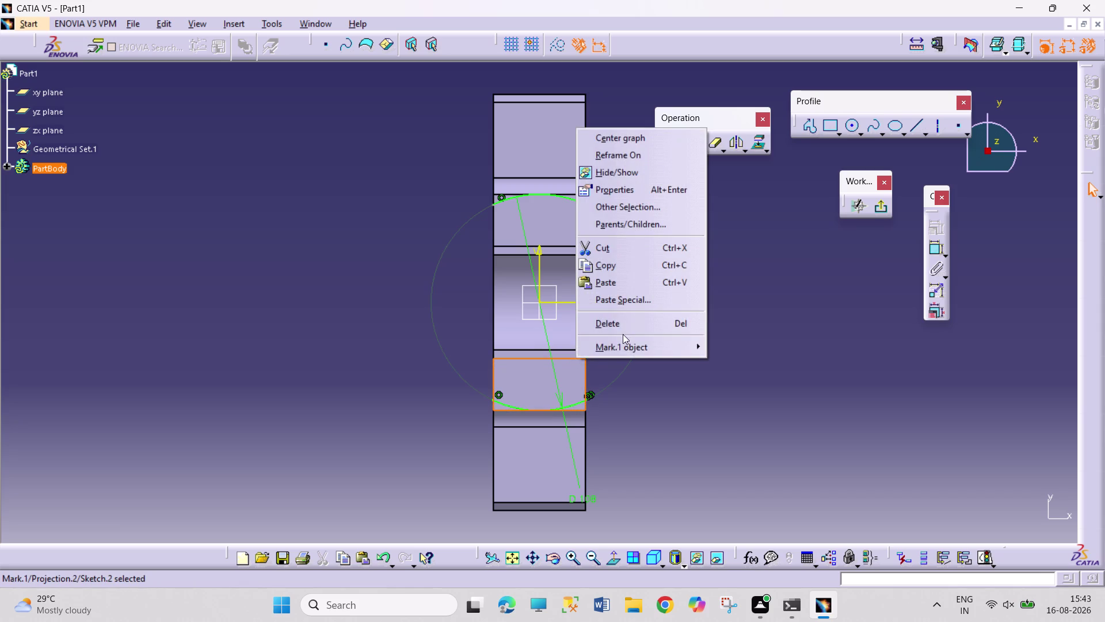
click(628, 326)
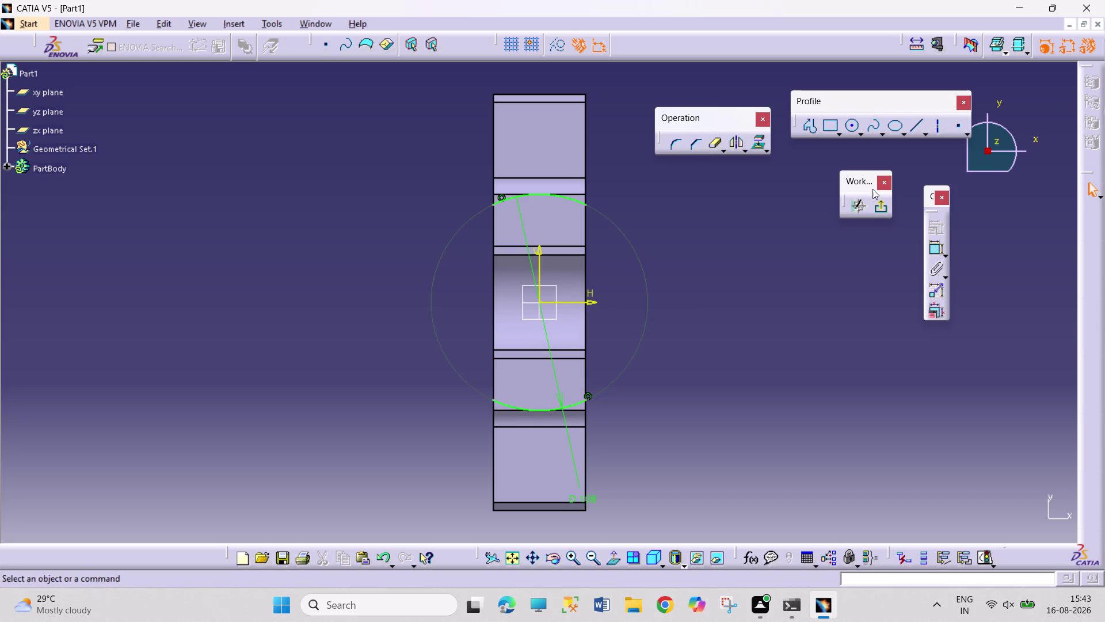
Project the lower flange edge into the sketch.
click(578, 409)
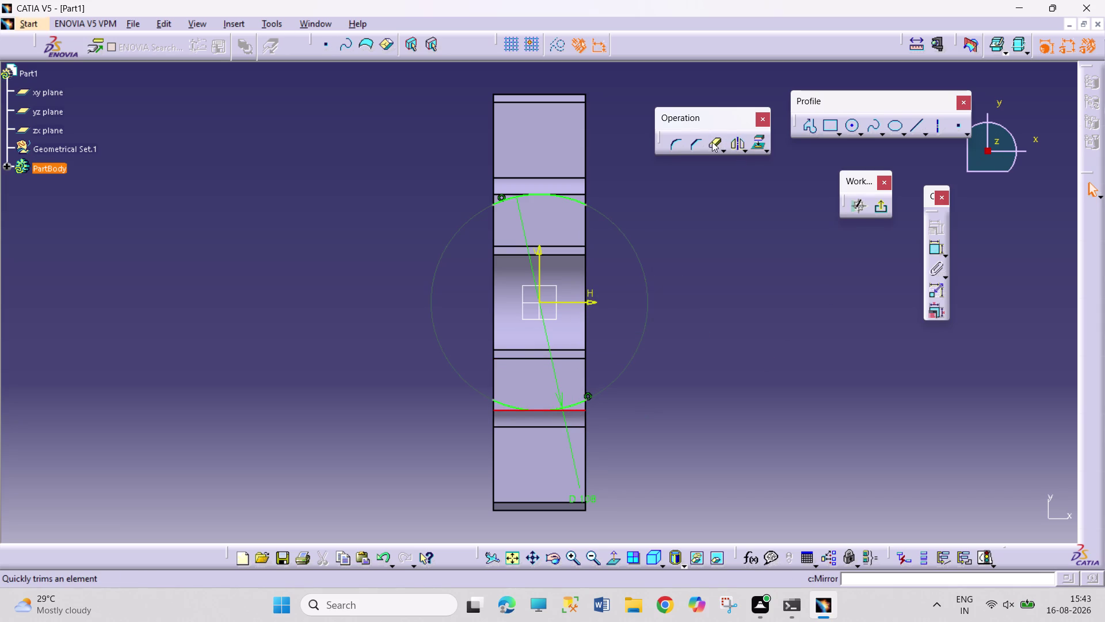
click(712, 142)
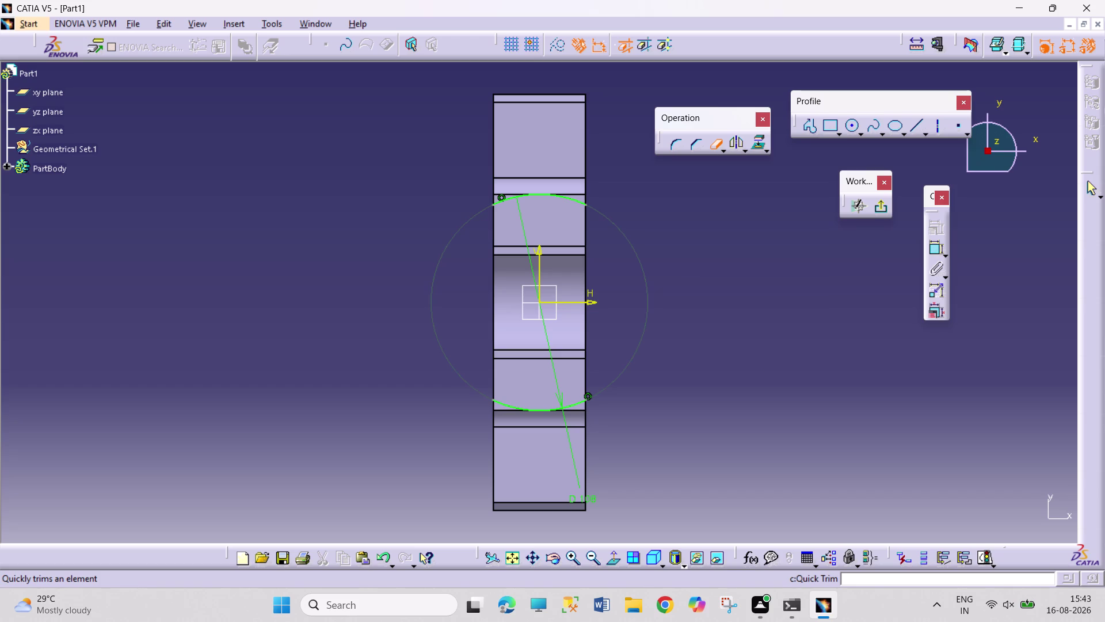
click(713, 149)
click(758, 139)
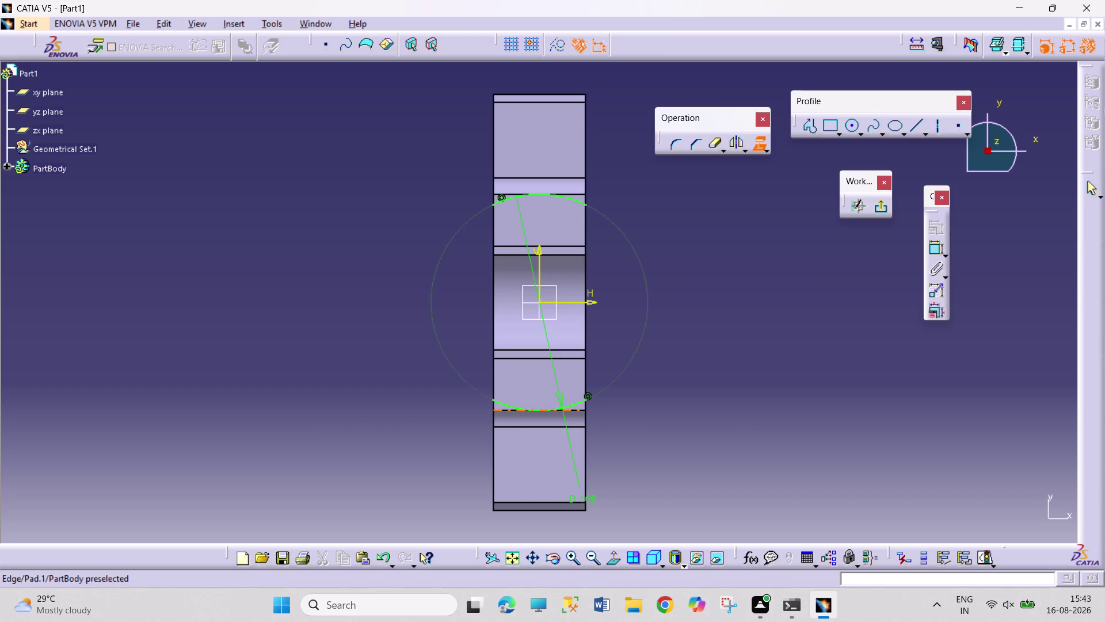
click(581, 411)
click(696, 437)
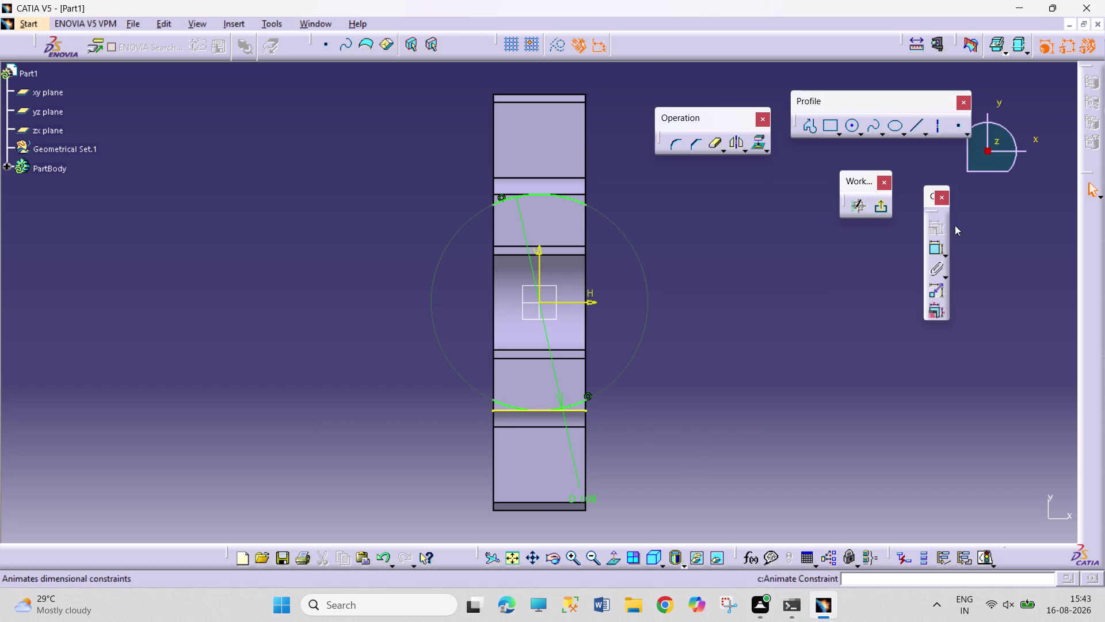
Draw two short lines at V -54 from the arc ends to the lower flange edge.
click(920, 123)
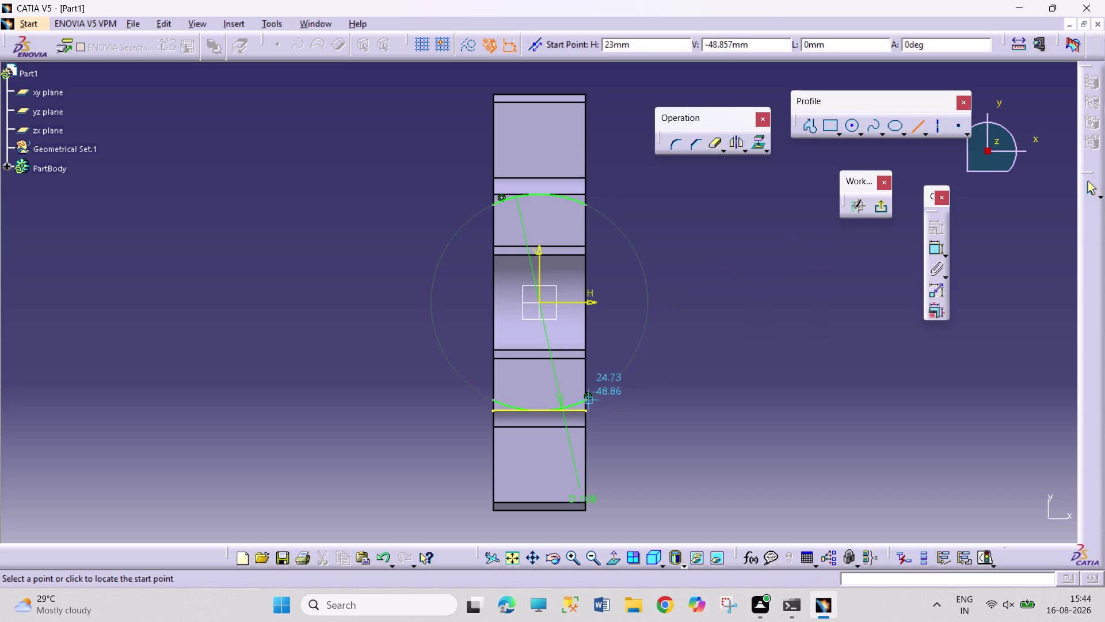
click(583, 401)
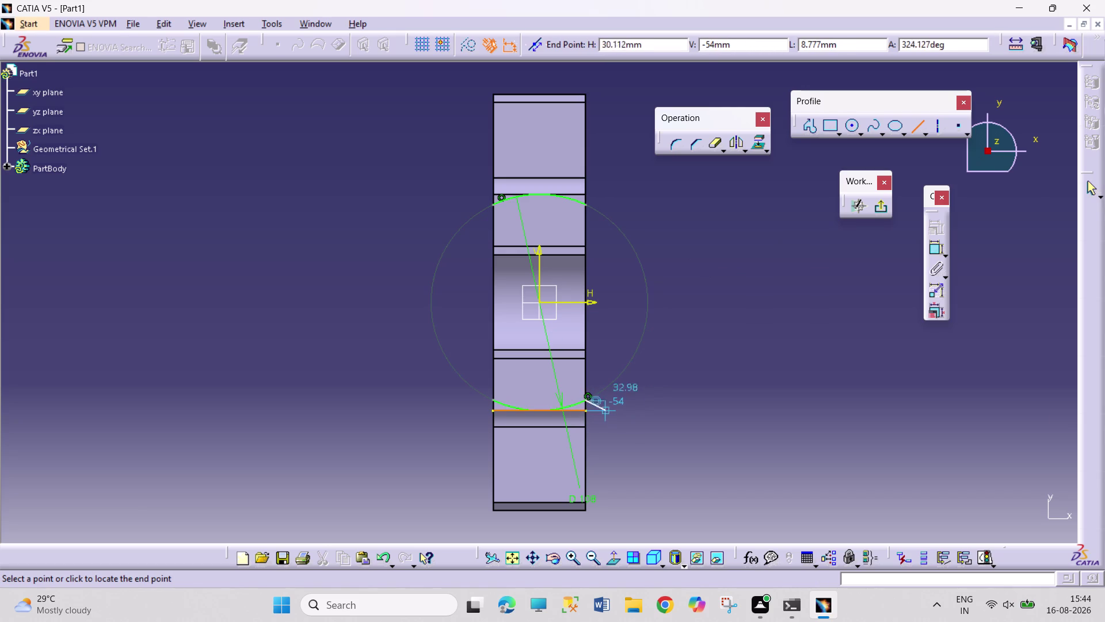
click(588, 410)
click(677, 420)
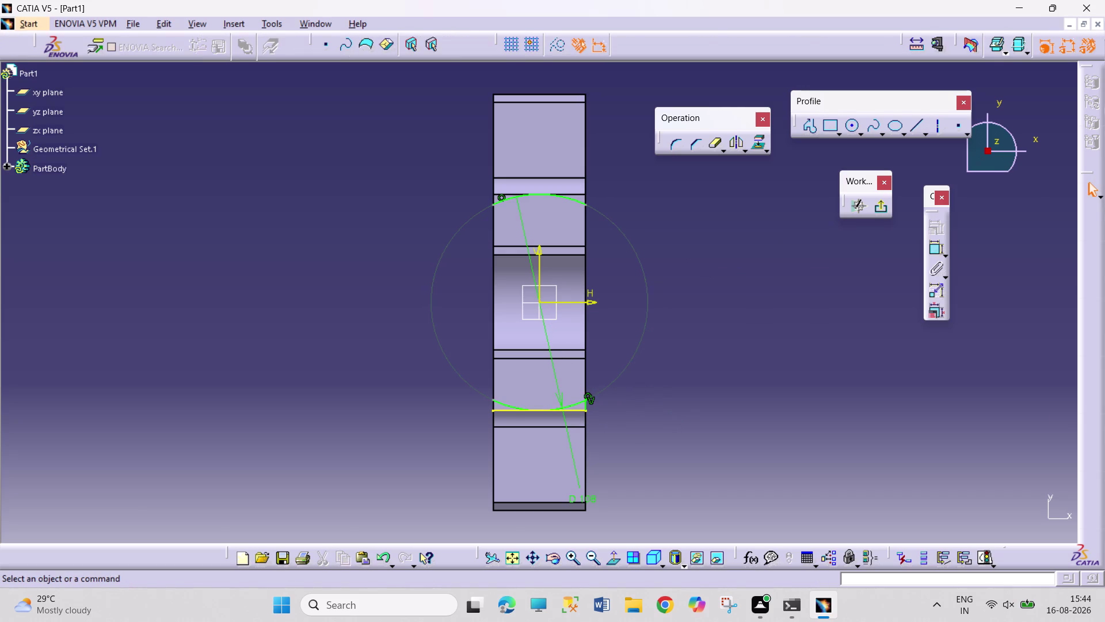
drag(912, 127, 911, 132)
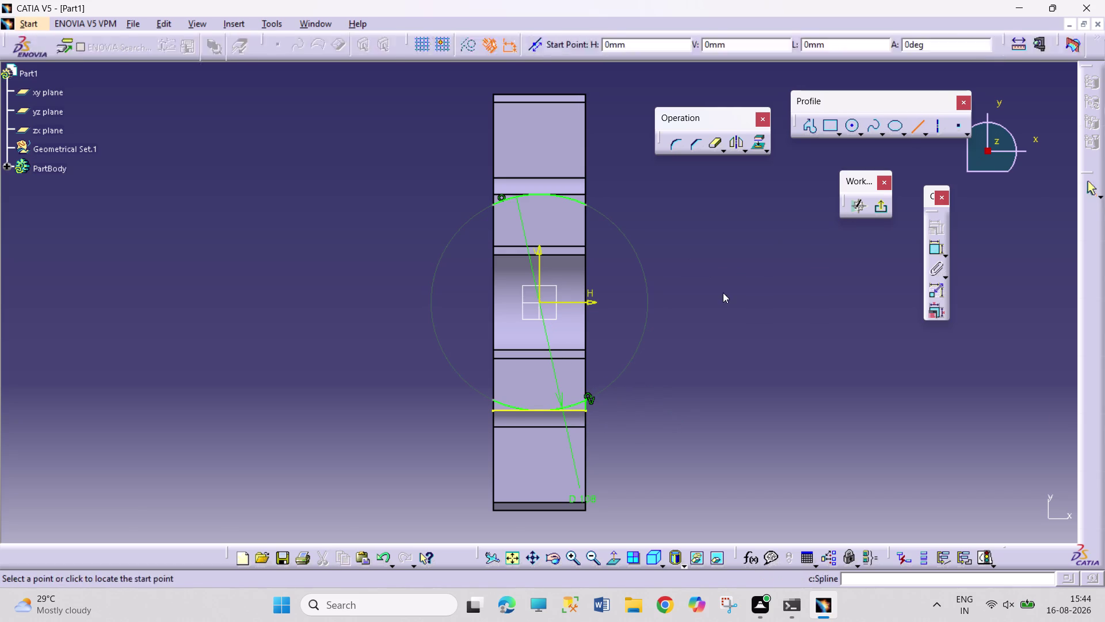
click(493, 402)
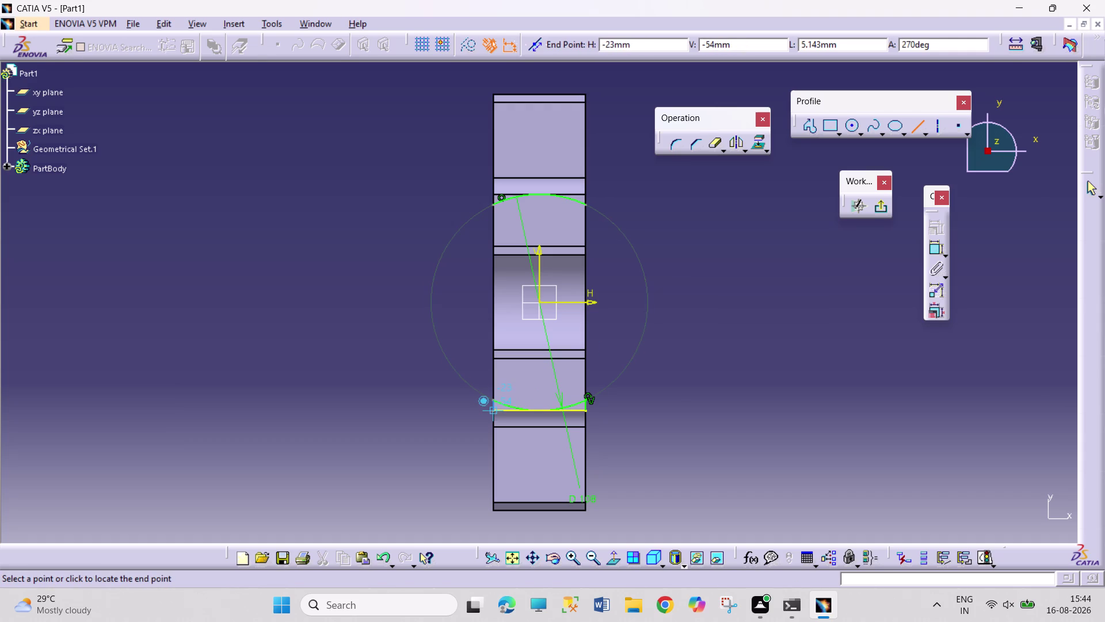
click(492, 413)
click(675, 401)
triple_click(574, 553)
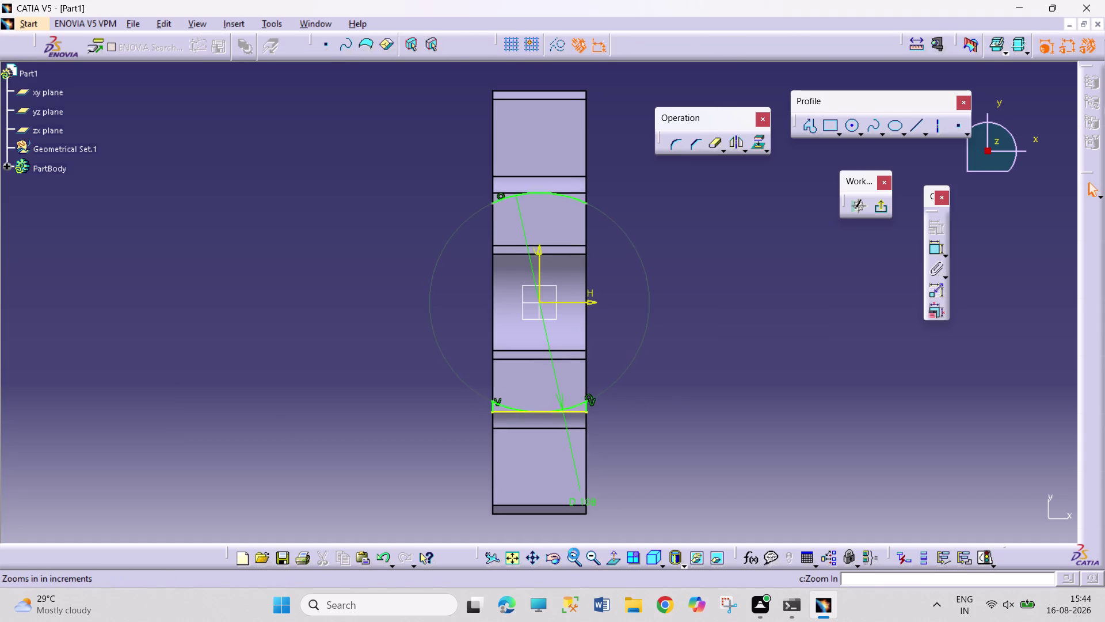
Zoom in on the upper arc and project the upper flange edge into the sketch.
triple_click(574, 553)
click(532, 561)
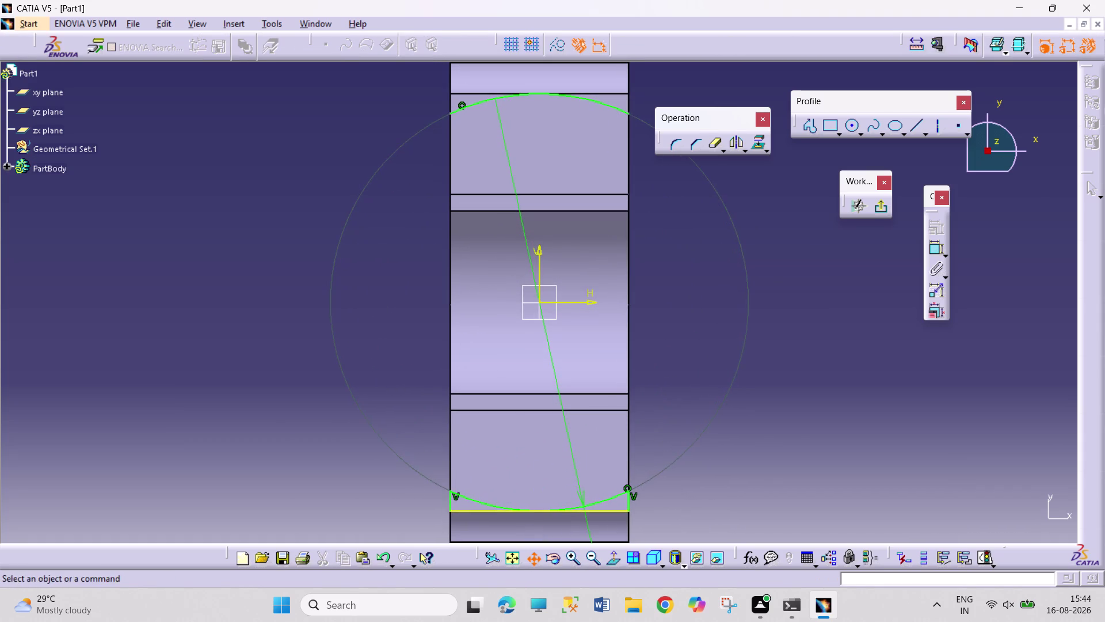
drag(584, 376, 563, 521)
triple_click(576, 562)
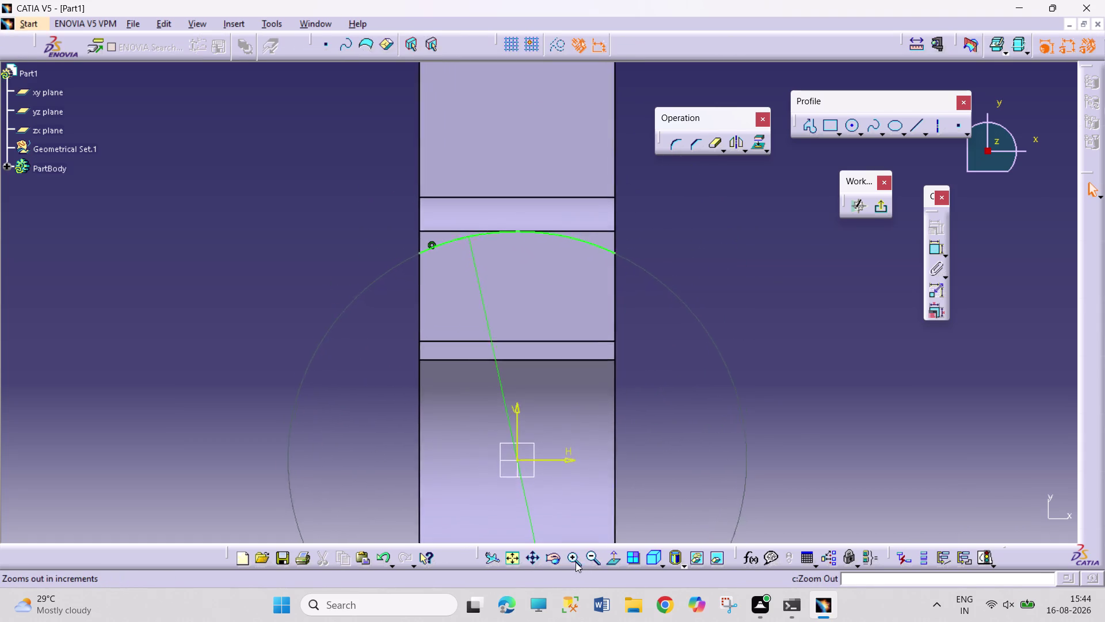
double_click(575, 562)
click(538, 553)
drag(578, 357, 595, 477)
click(647, 310)
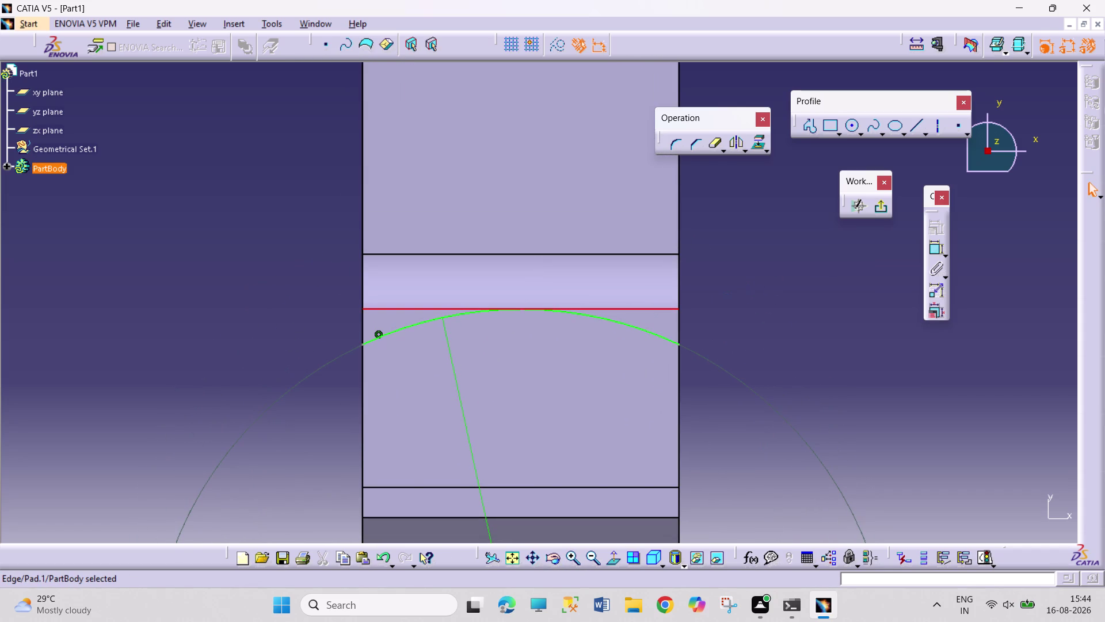
click(755, 142)
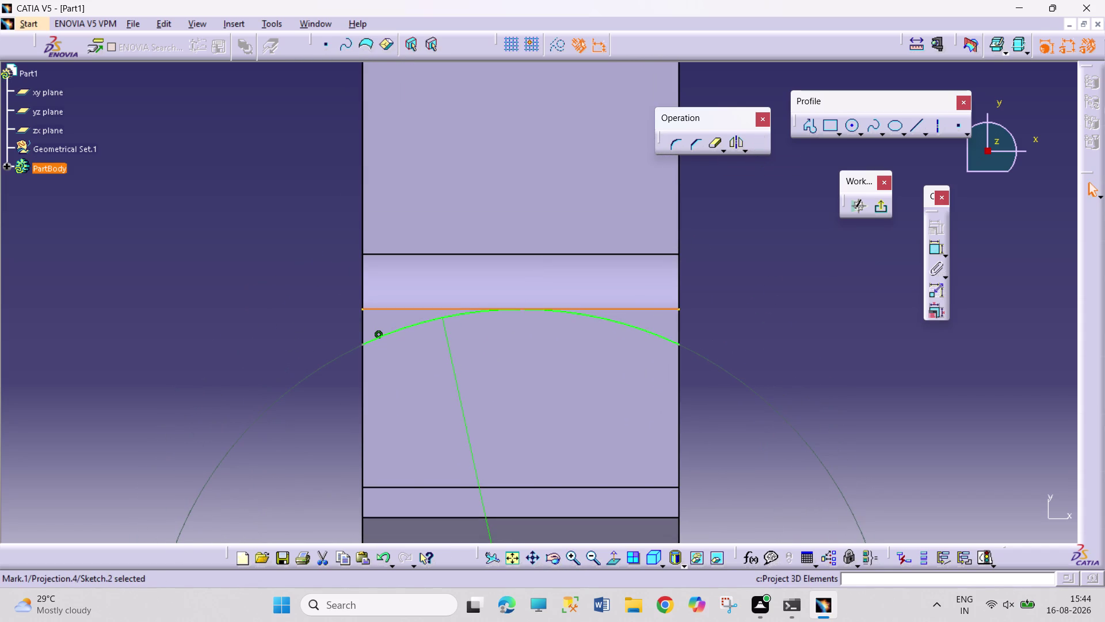
click(768, 253)
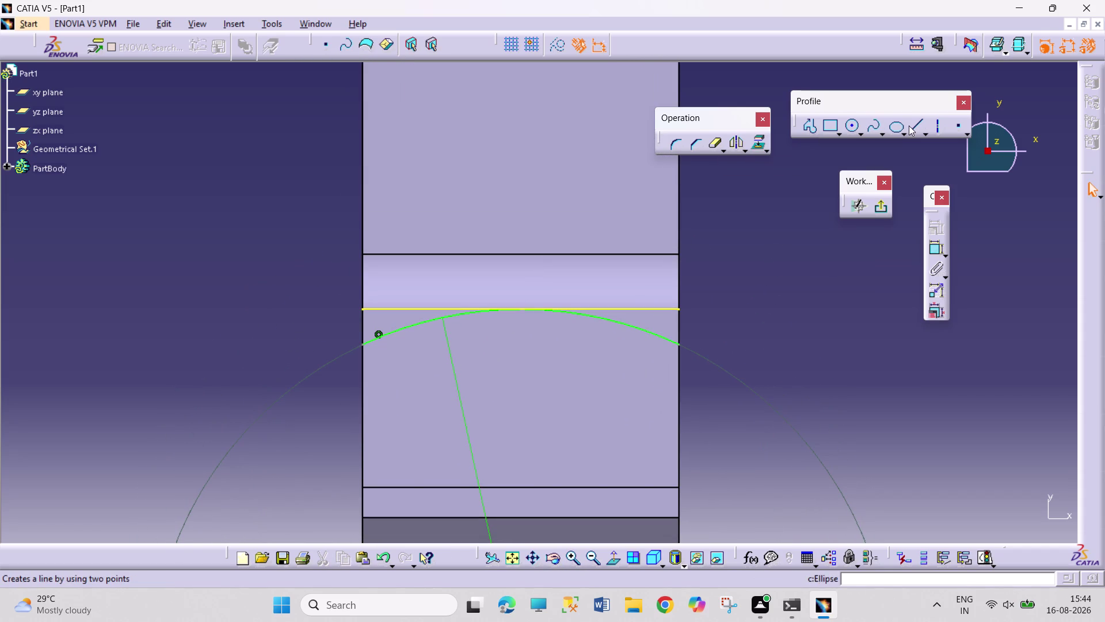
Draw vertical lines joining the top edge to both arc ends, then exit the sketch.
click(911, 125)
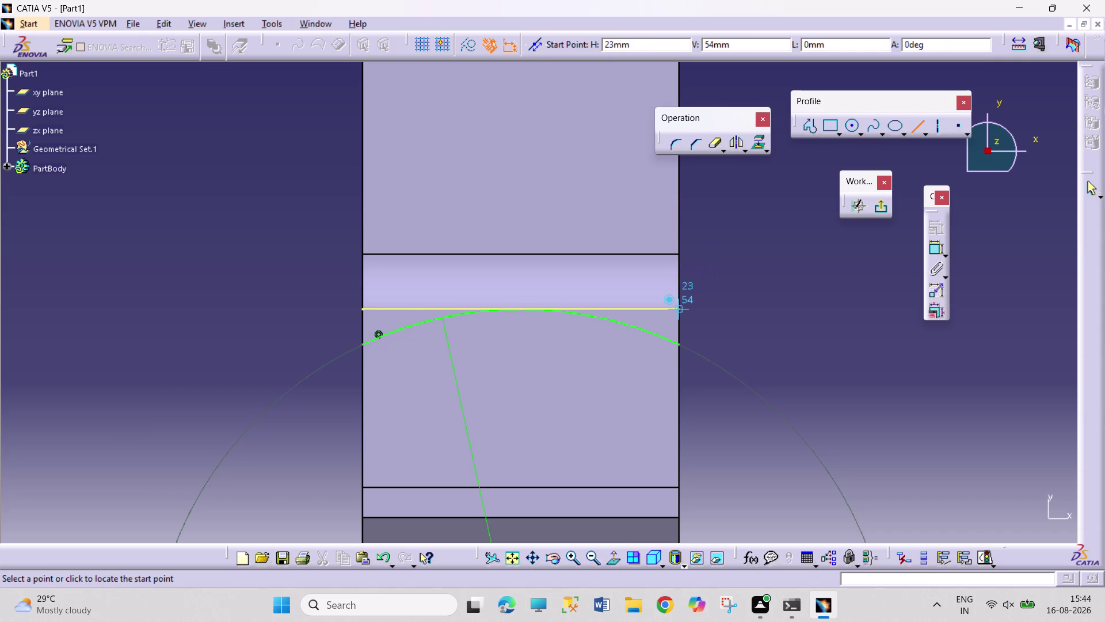
click(680, 312)
click(679, 345)
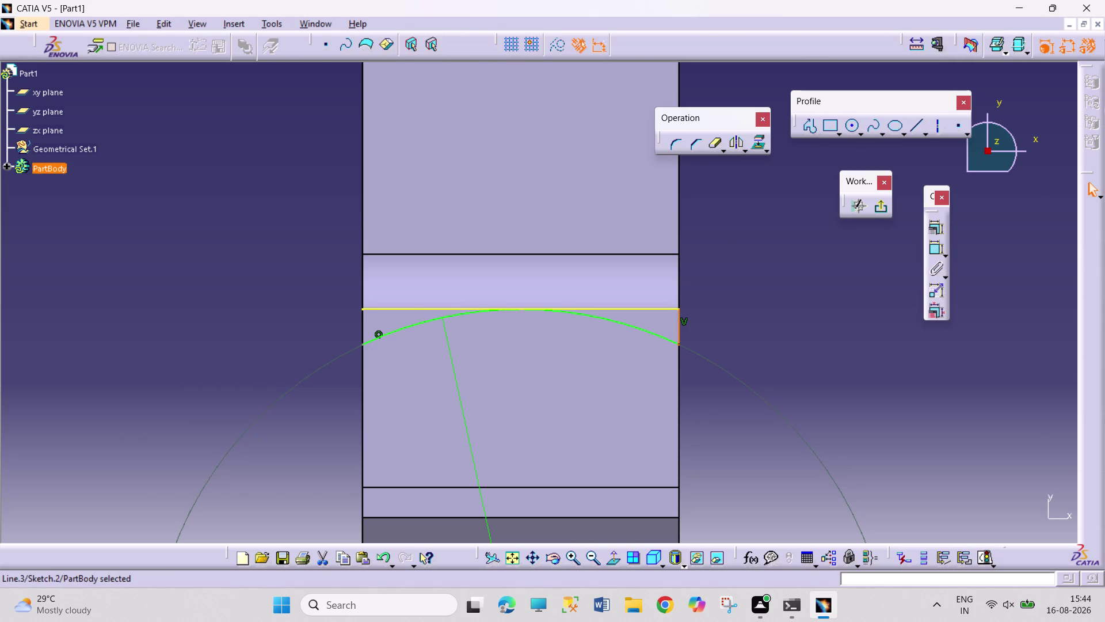
click(910, 127)
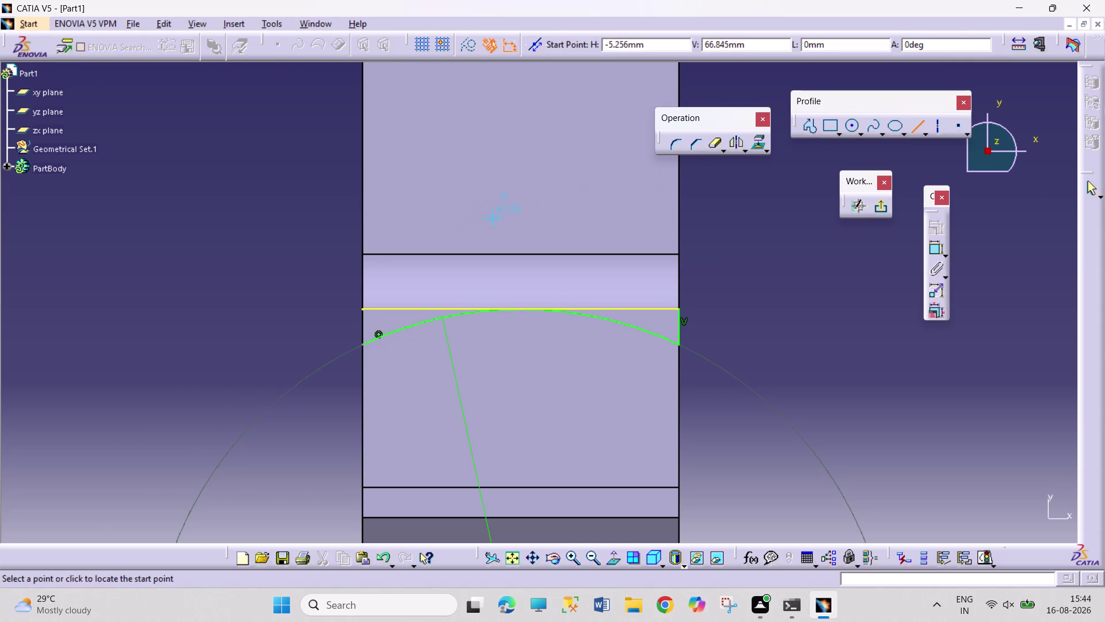
click(362, 308)
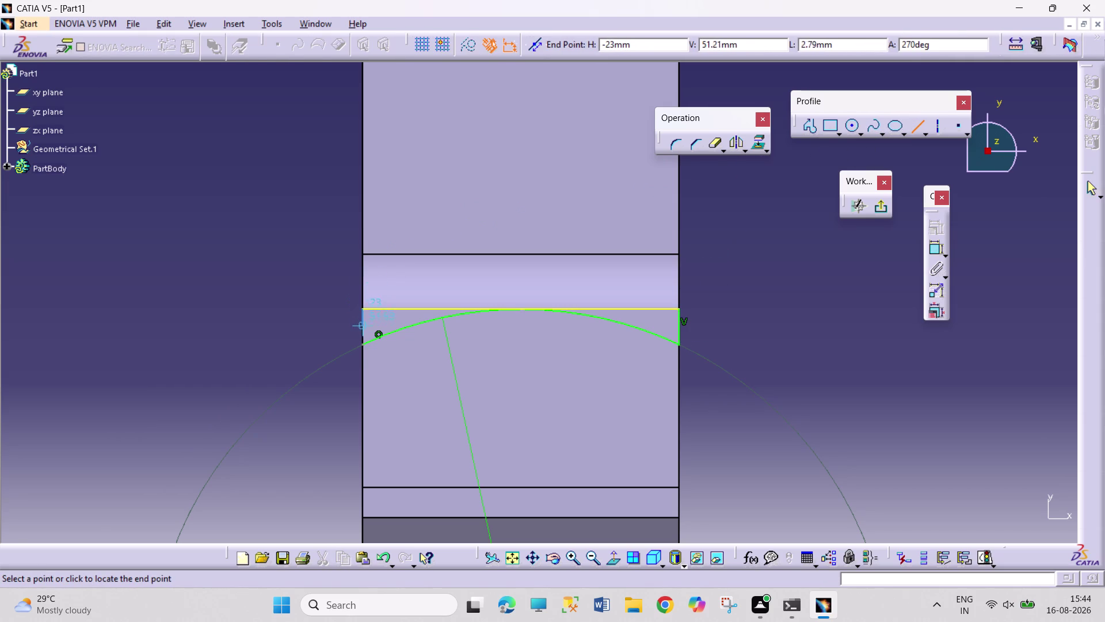
click(364, 345)
click(812, 352)
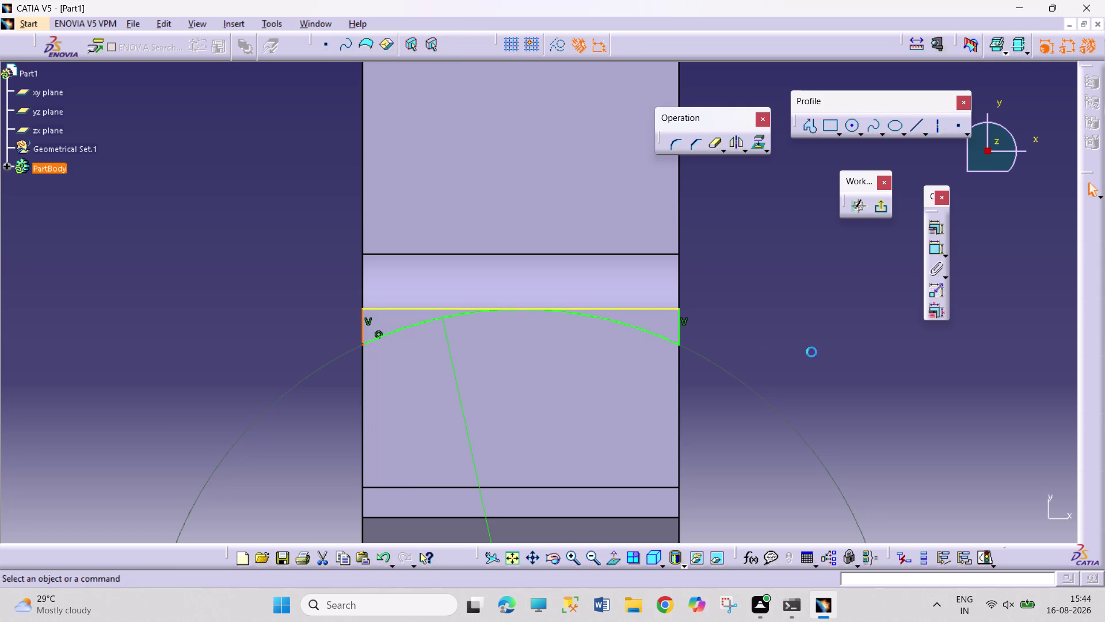
click(885, 206)
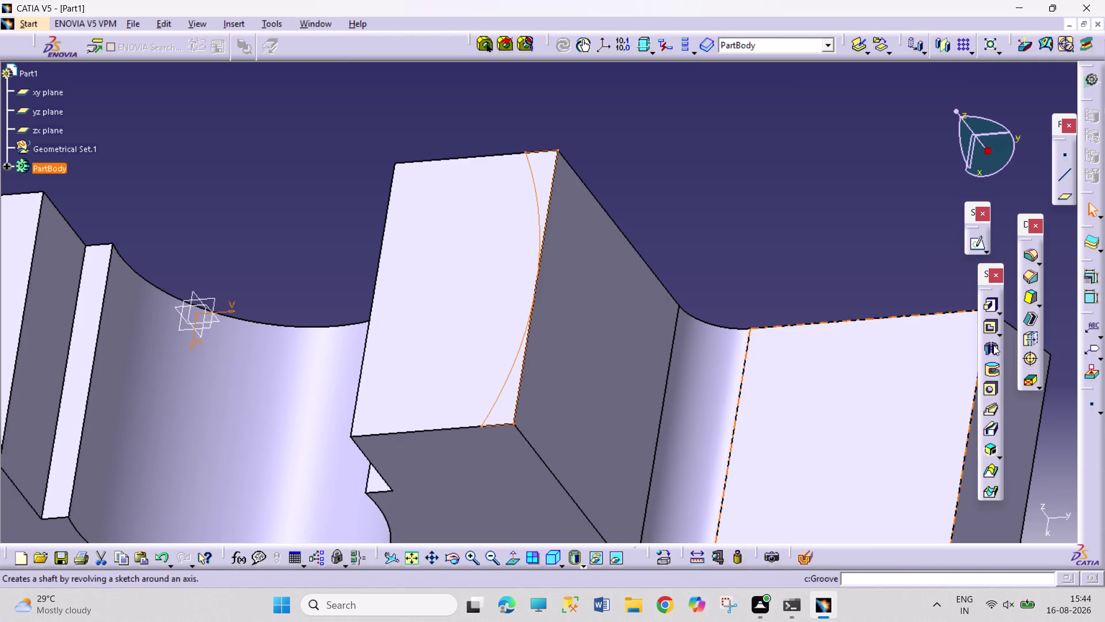
Attempt a 23 mm pocket, cancel after the self-intersection error, and reopen Sketch.2.
click(985, 333)
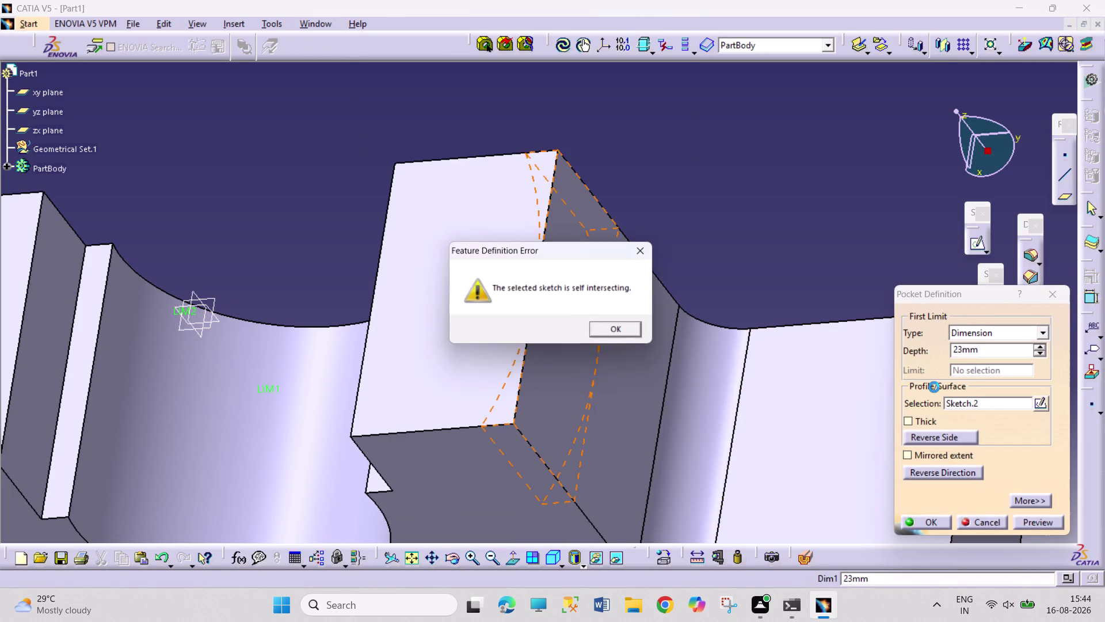
click(625, 328)
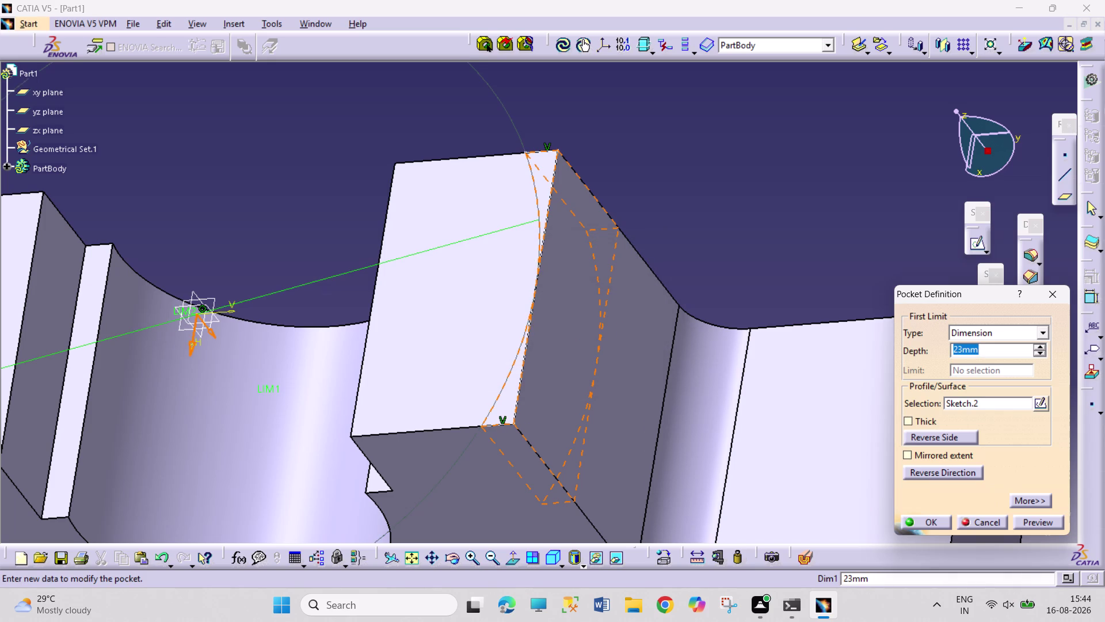
click(432, 562)
drag(387, 487, 618, 444)
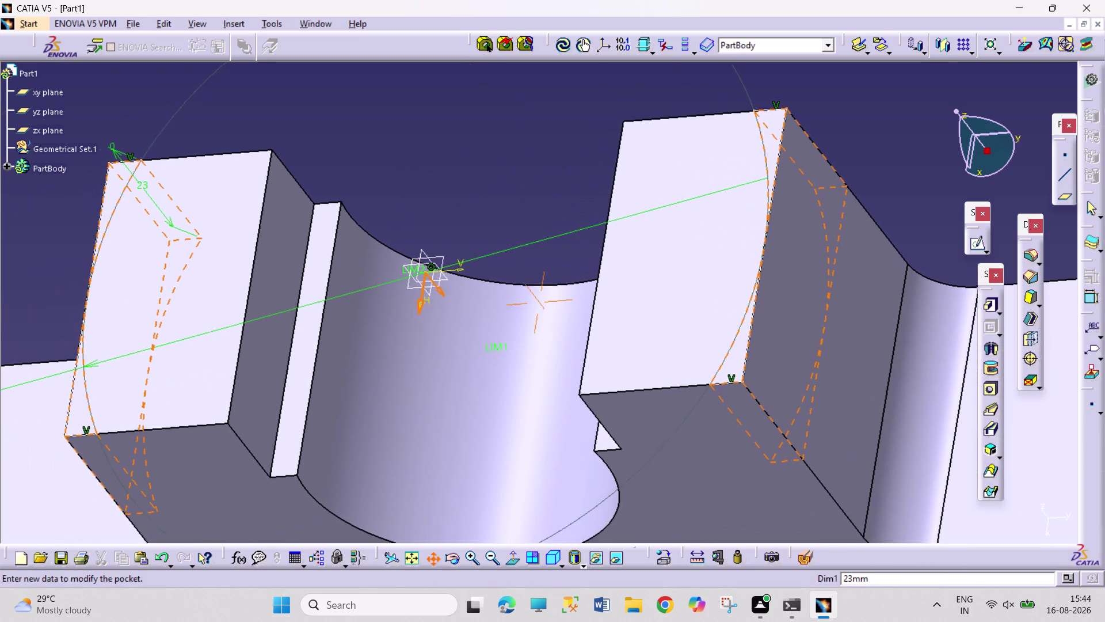
drag(618, 444, 638, 440)
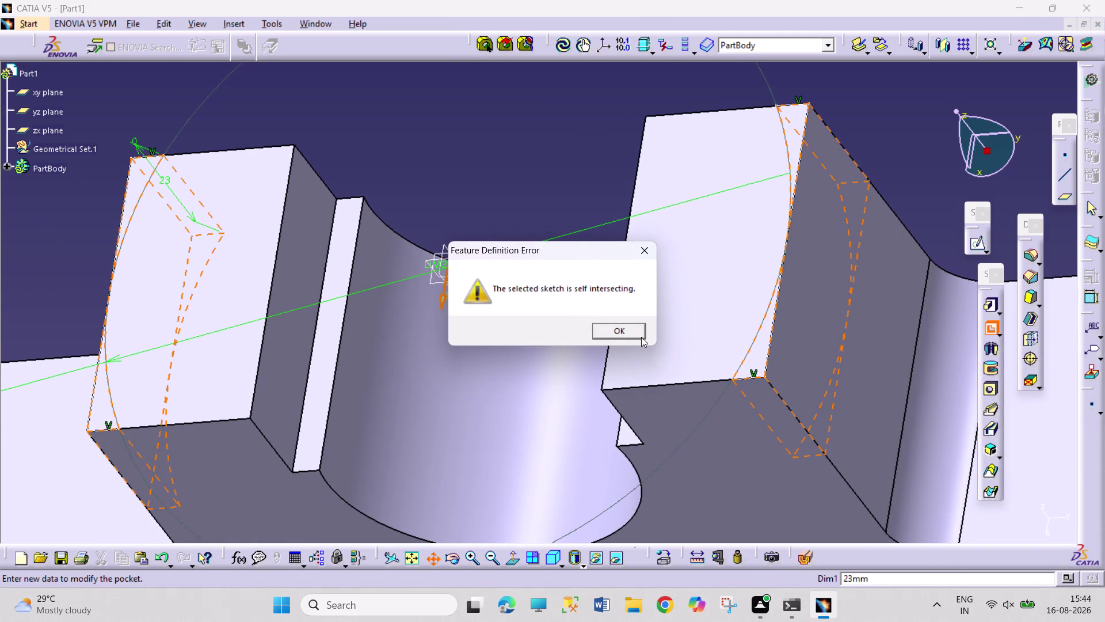
click(622, 331)
click(983, 515)
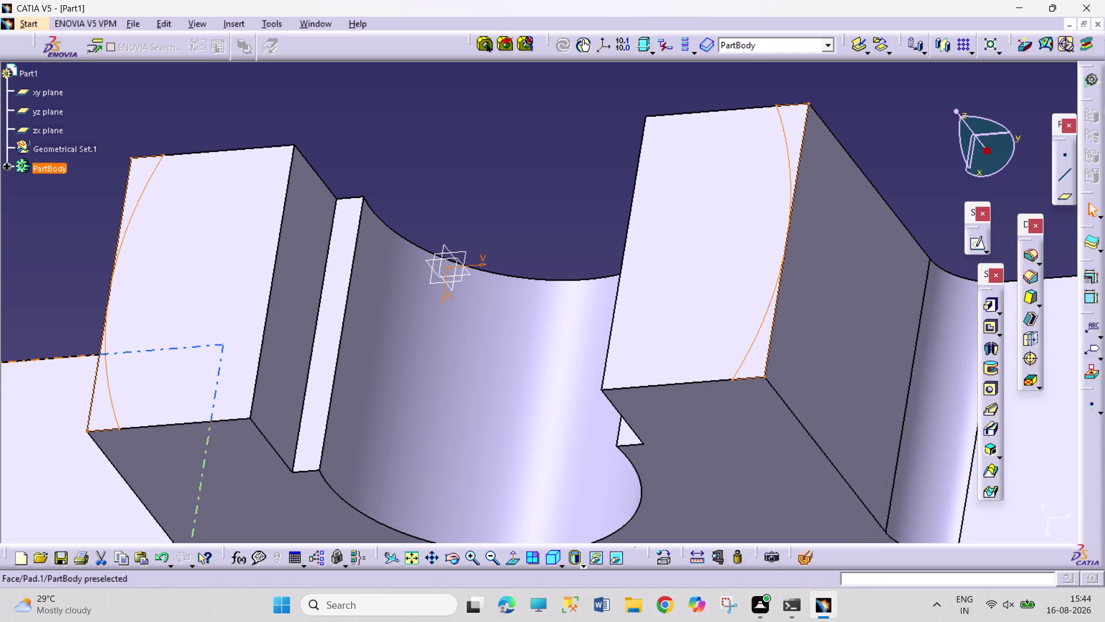
double_click(112, 417)
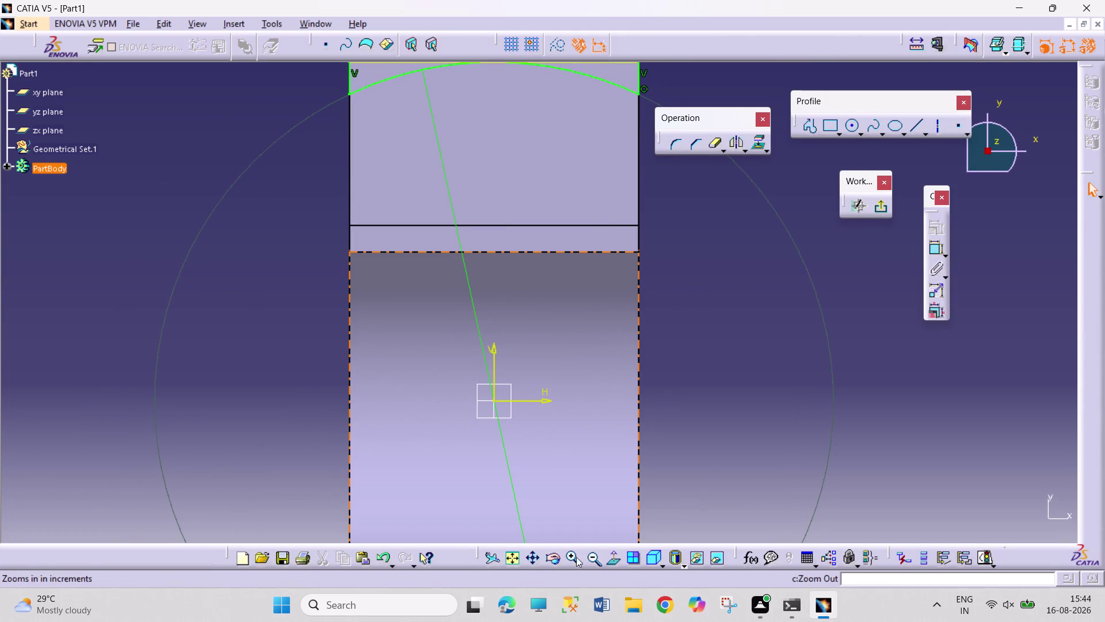
Zoom in on the lower profile, trim its edge, then undo the trim.
click(514, 556)
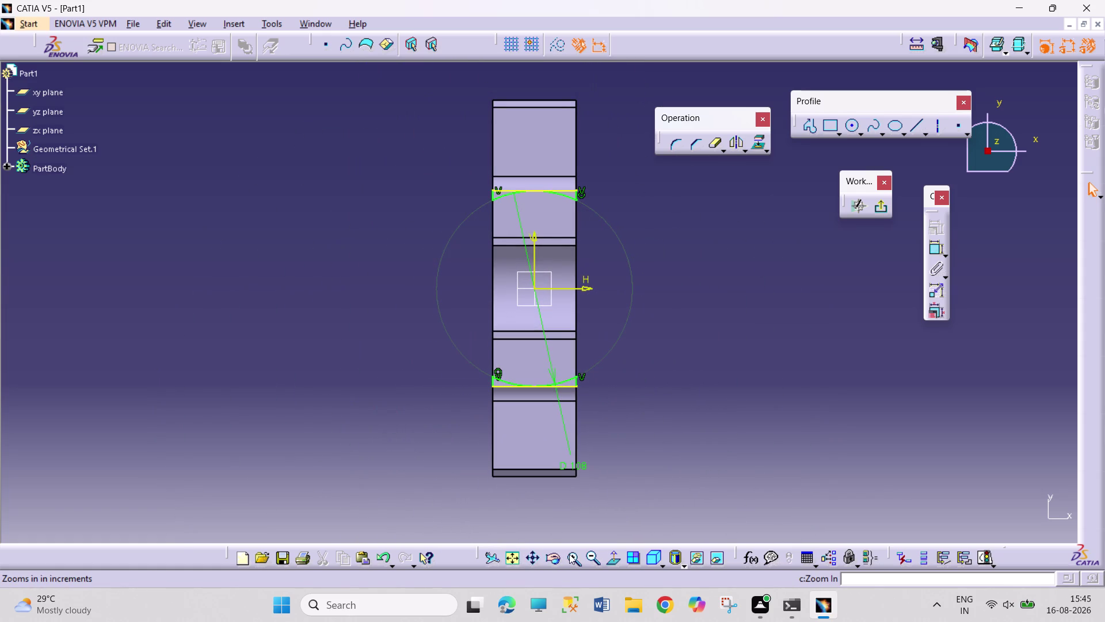
triple_click(570, 555)
click(569, 555)
click(534, 562)
drag(547, 532, 487, 413)
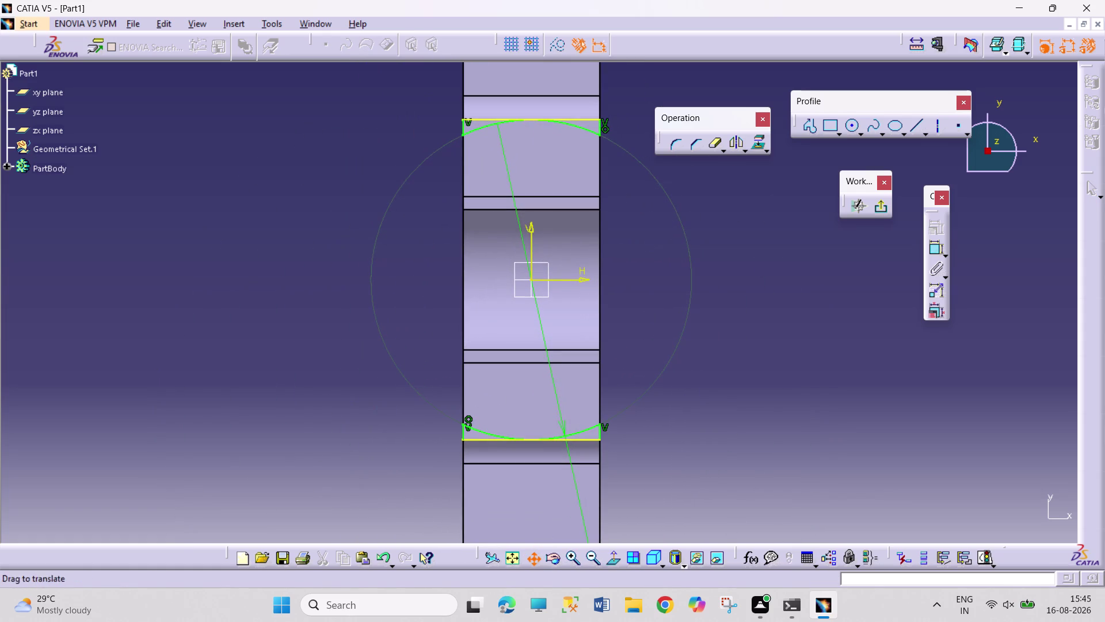
drag(537, 504, 517, 436)
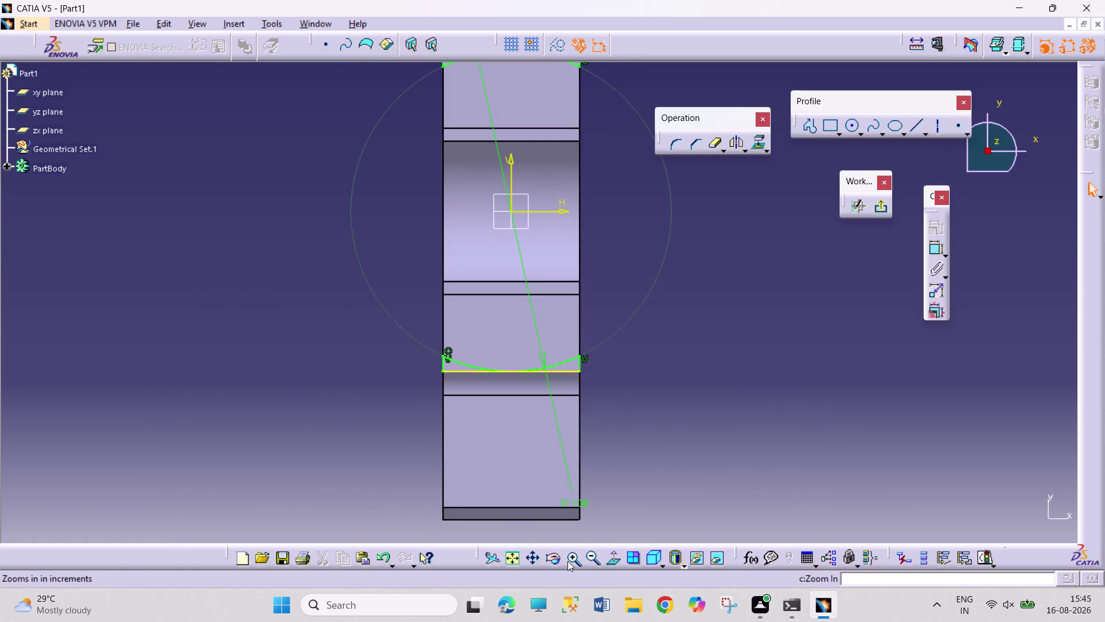
triple_click(572, 561)
triple_click(572, 560)
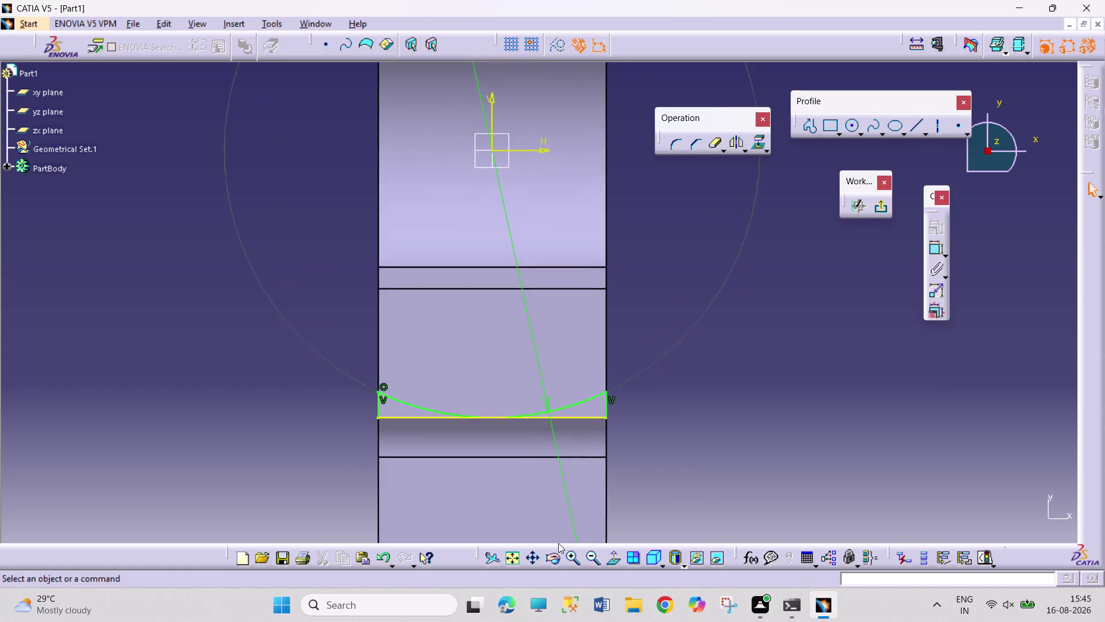
click(713, 139)
click(484, 440)
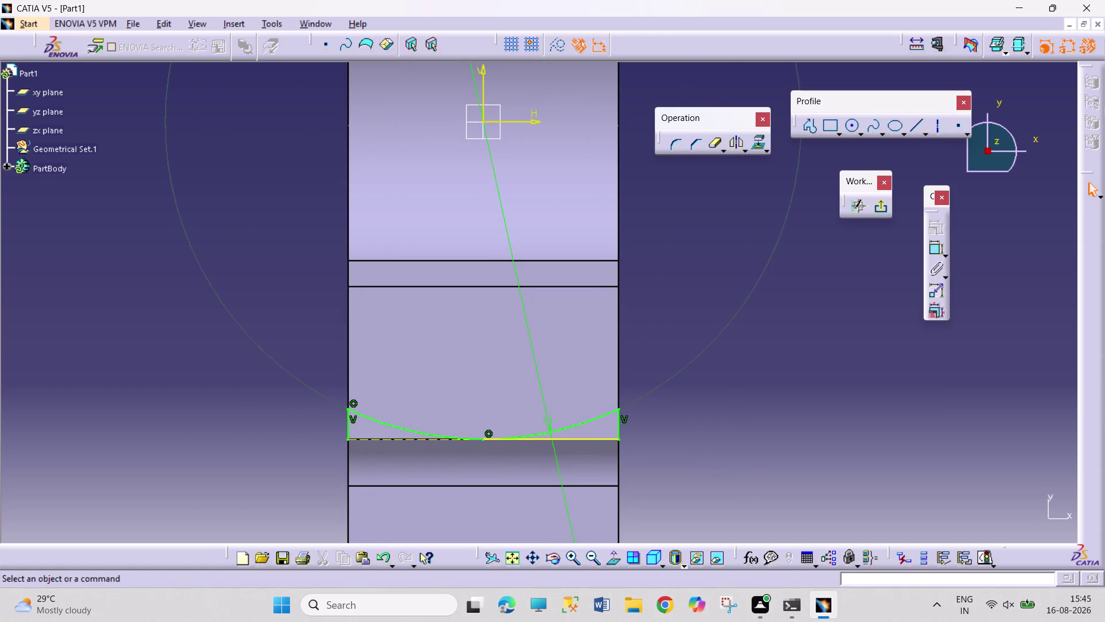
key(ctrl+z)
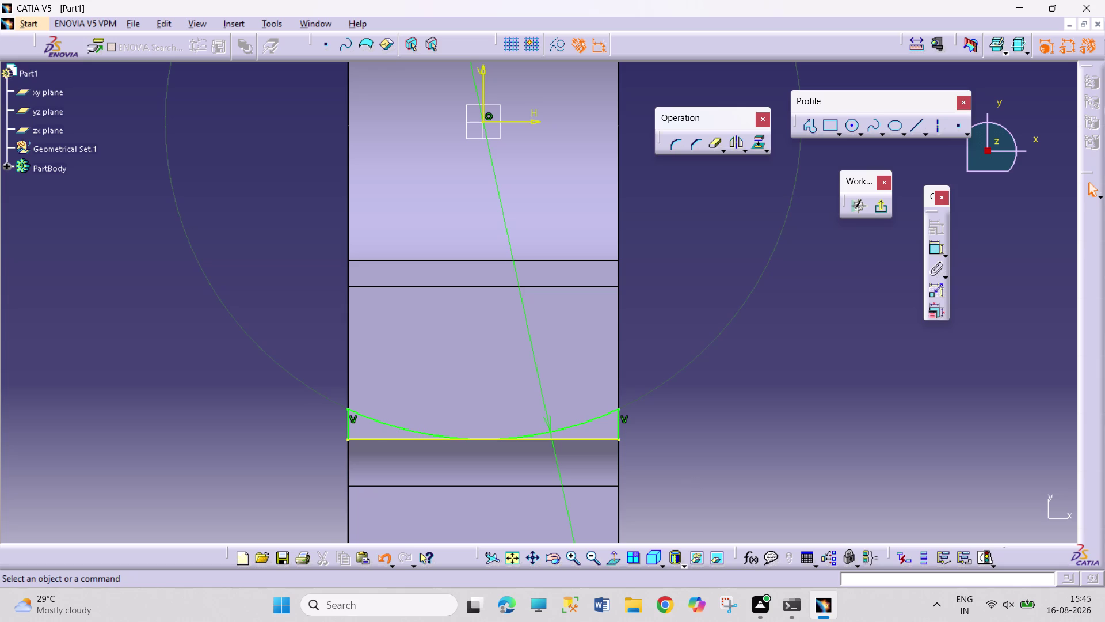
Trim segments along the lower profile's edge.
click(716, 143)
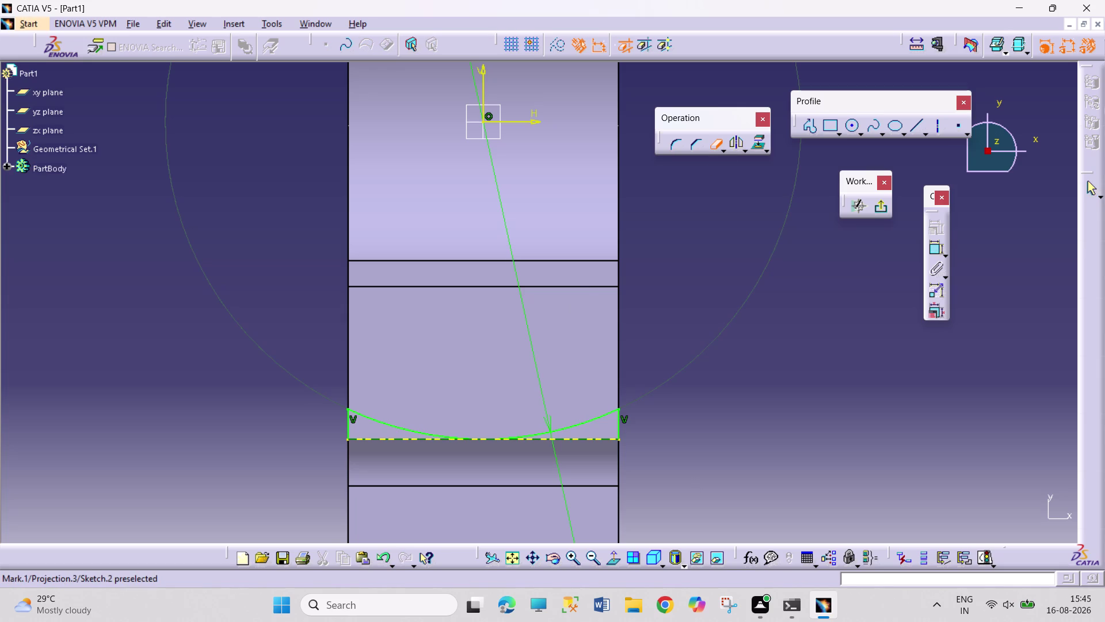
click(488, 437)
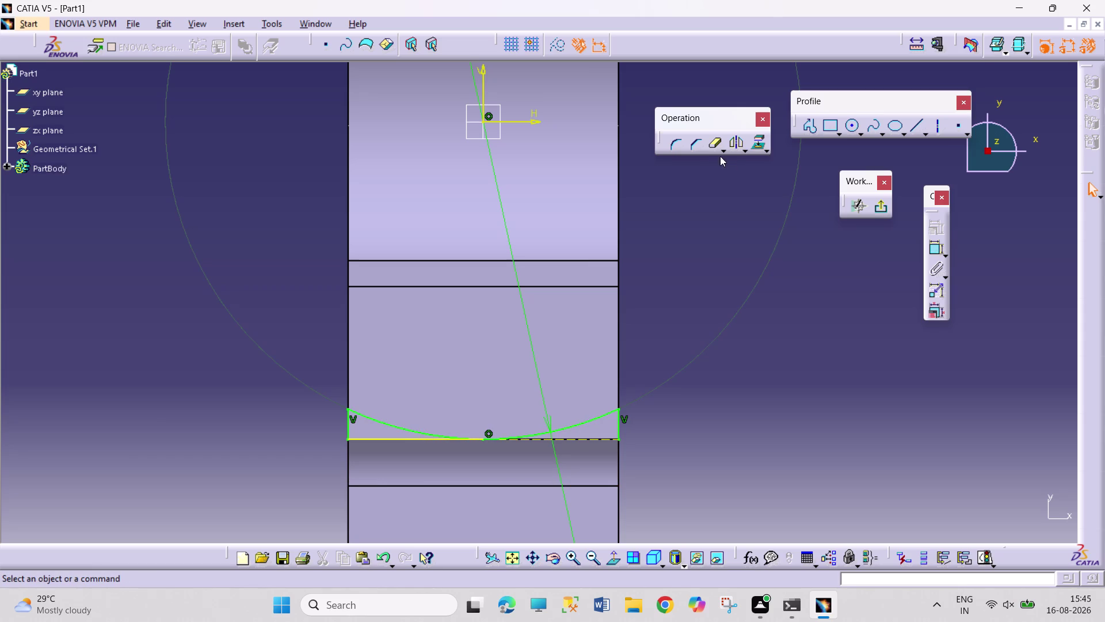
click(711, 147)
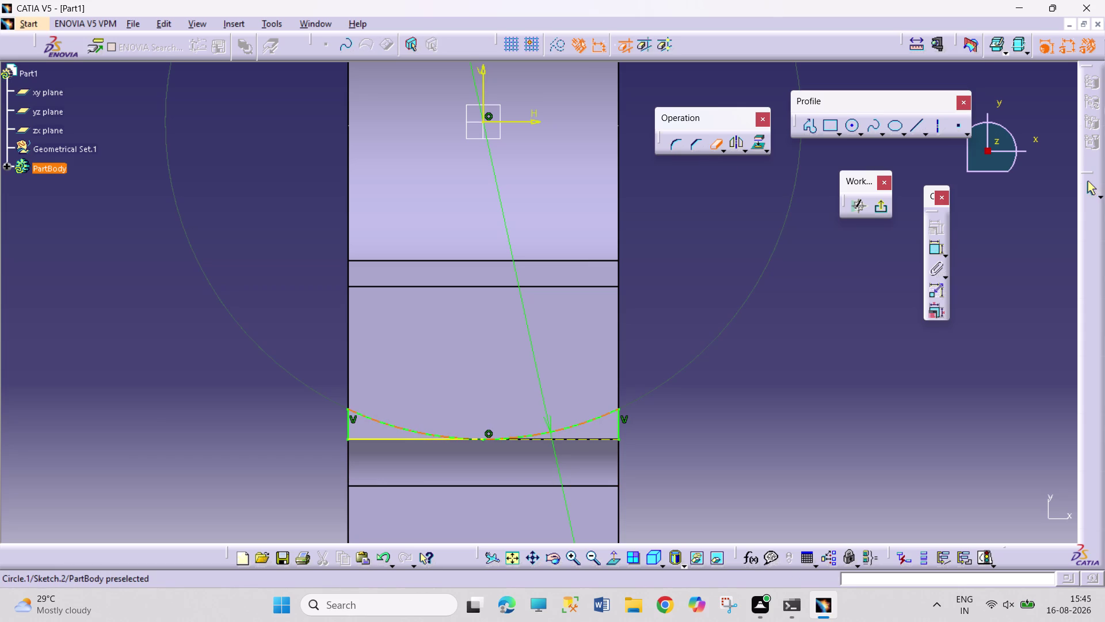
click(440, 441)
click(775, 437)
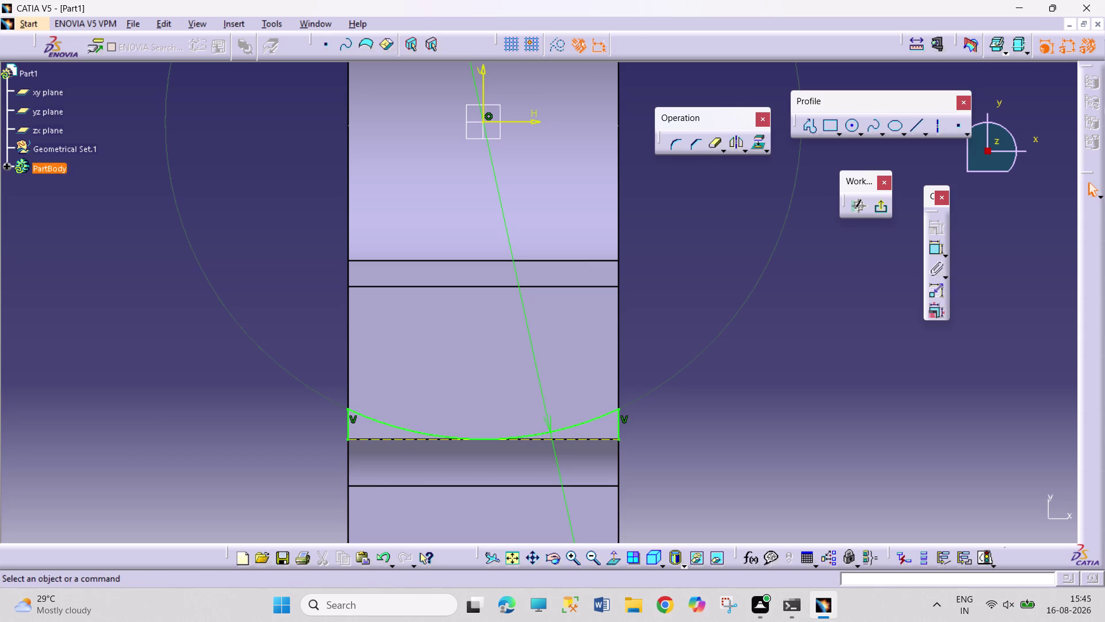
Draw a line along the lower profile's edge, then undo the recent sketch edits.
click(915, 127)
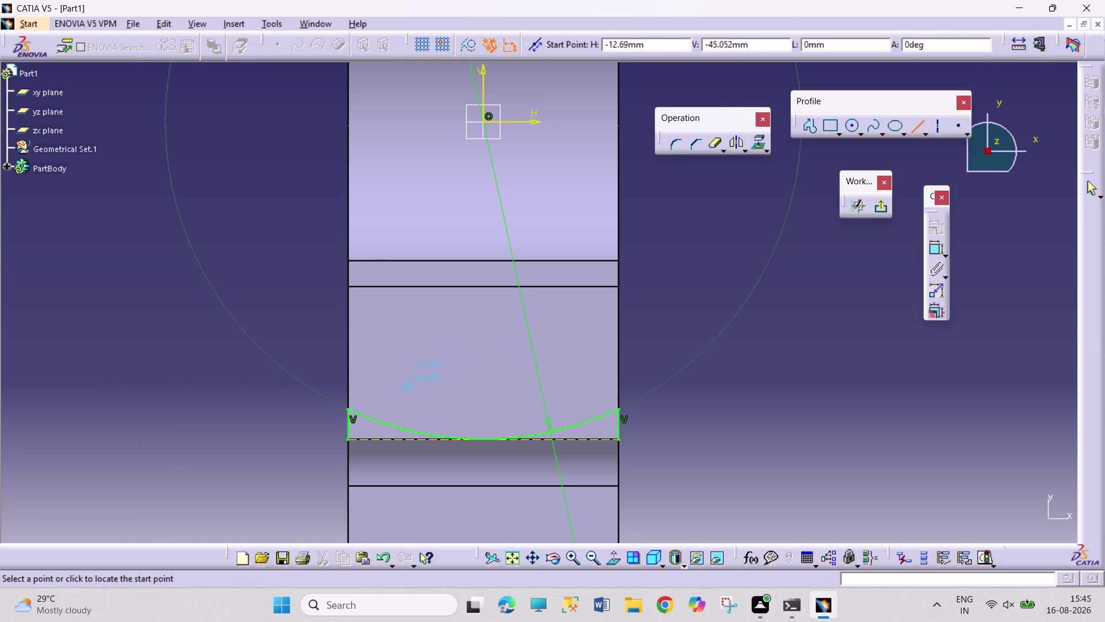
click(347, 439)
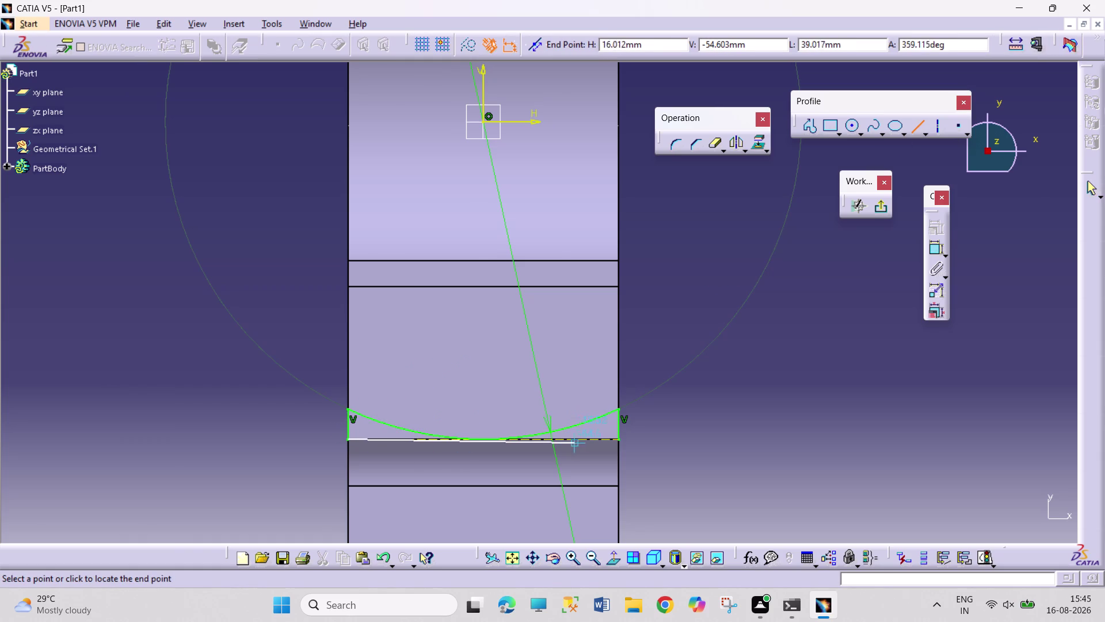
click(621, 441)
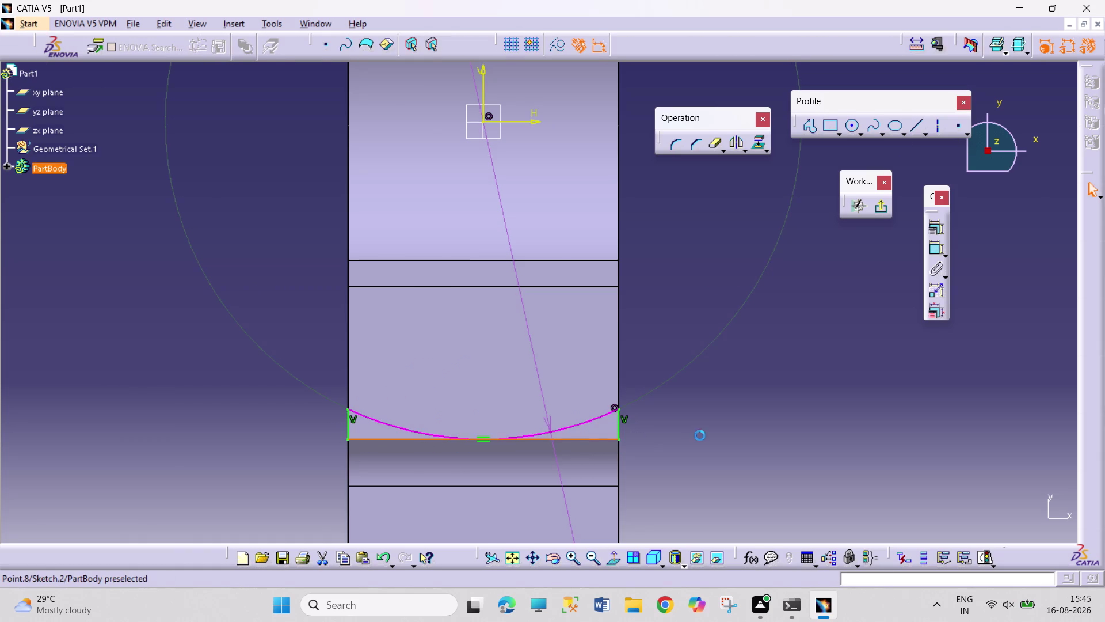
click(700, 435)
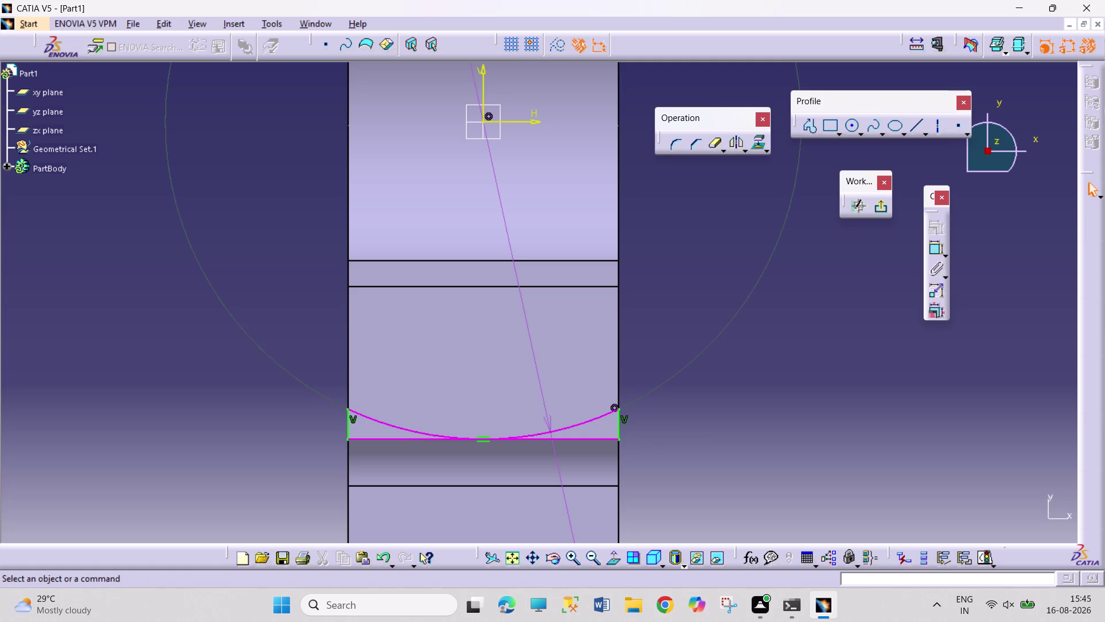
key(ctrl+z)
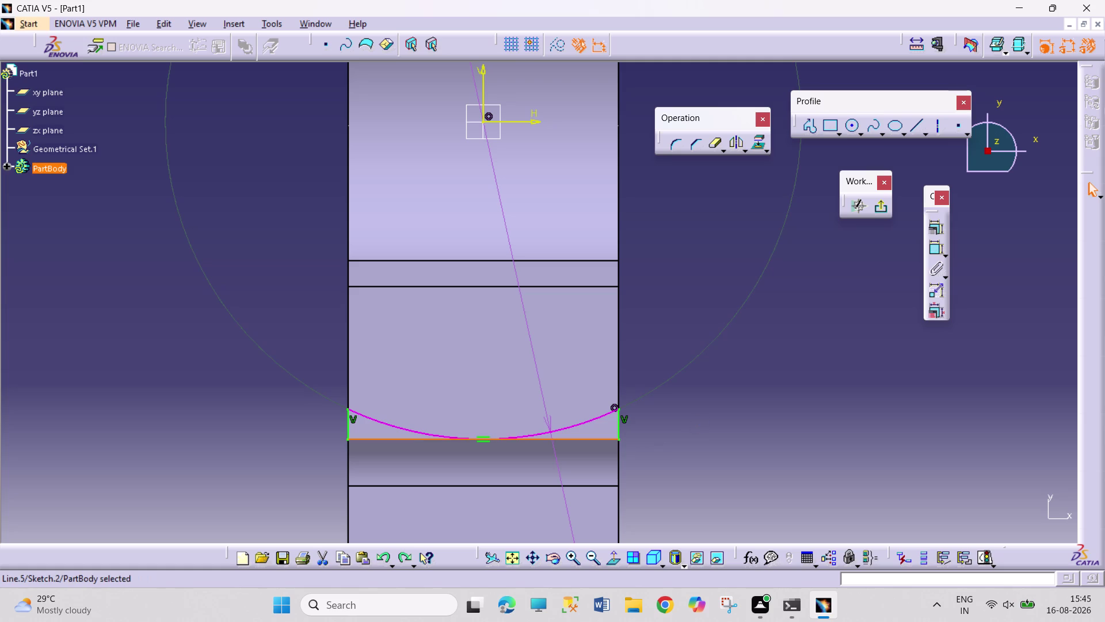
key(ctrl+z)
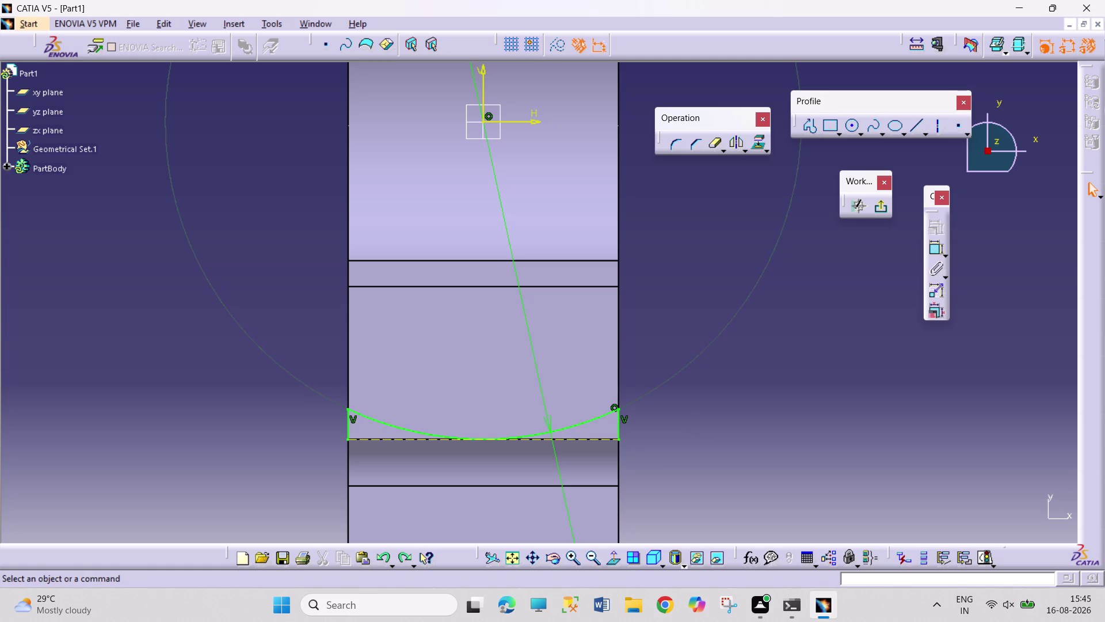
key(ctrl+z)
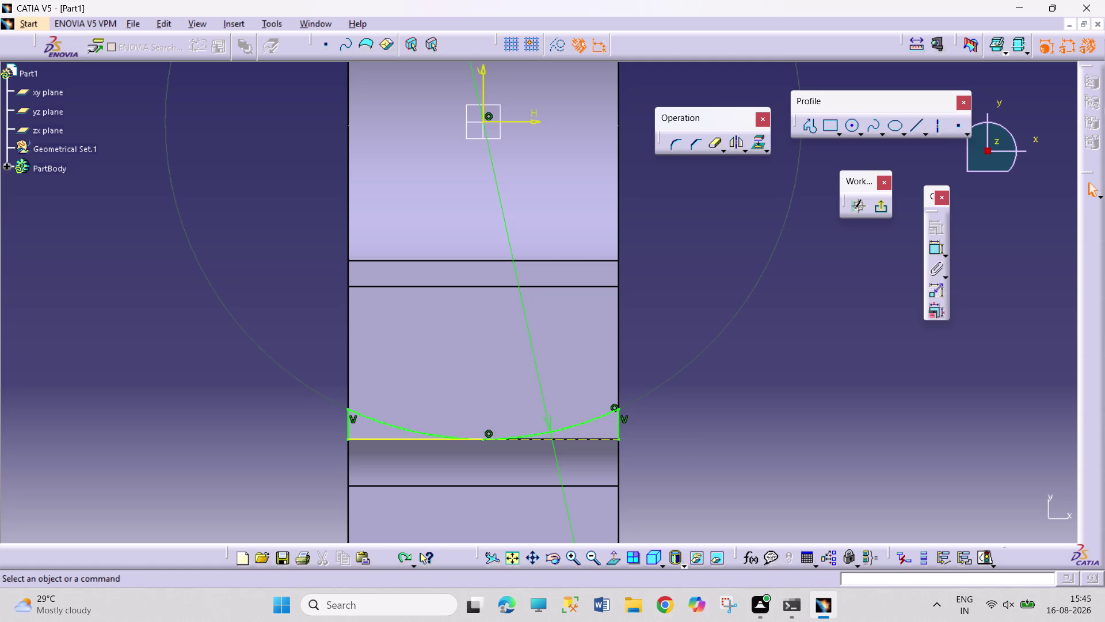
key(ctrl+z)
key(ctrl+z)
Undo two sketch edits, then start a mirrored-extent pad and select its length value.
key(ctrl+z)
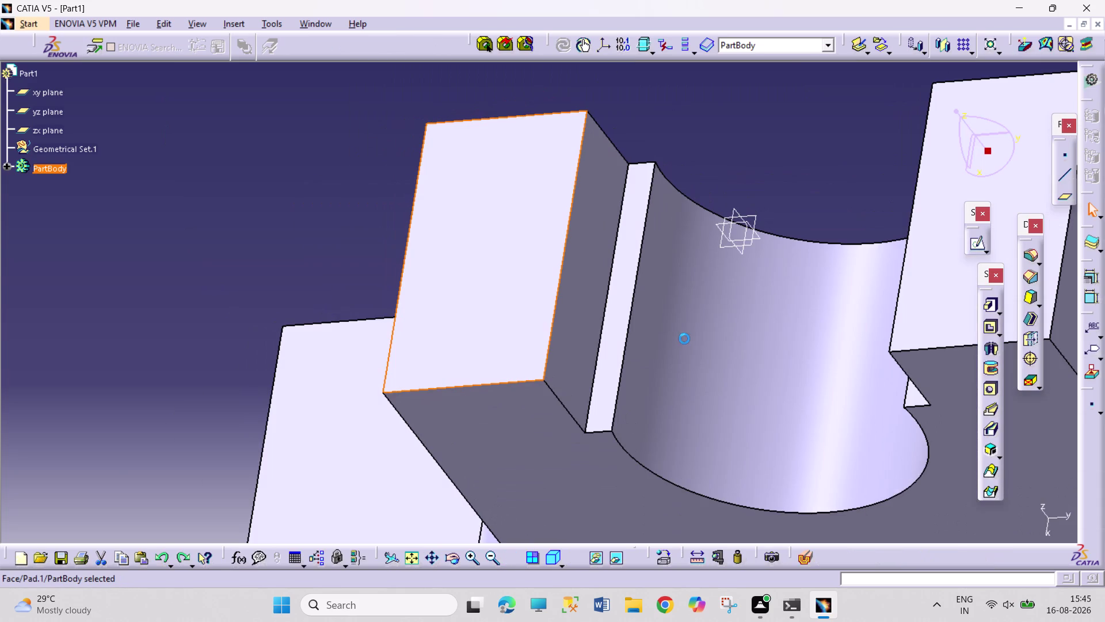
key(ctrl+z)
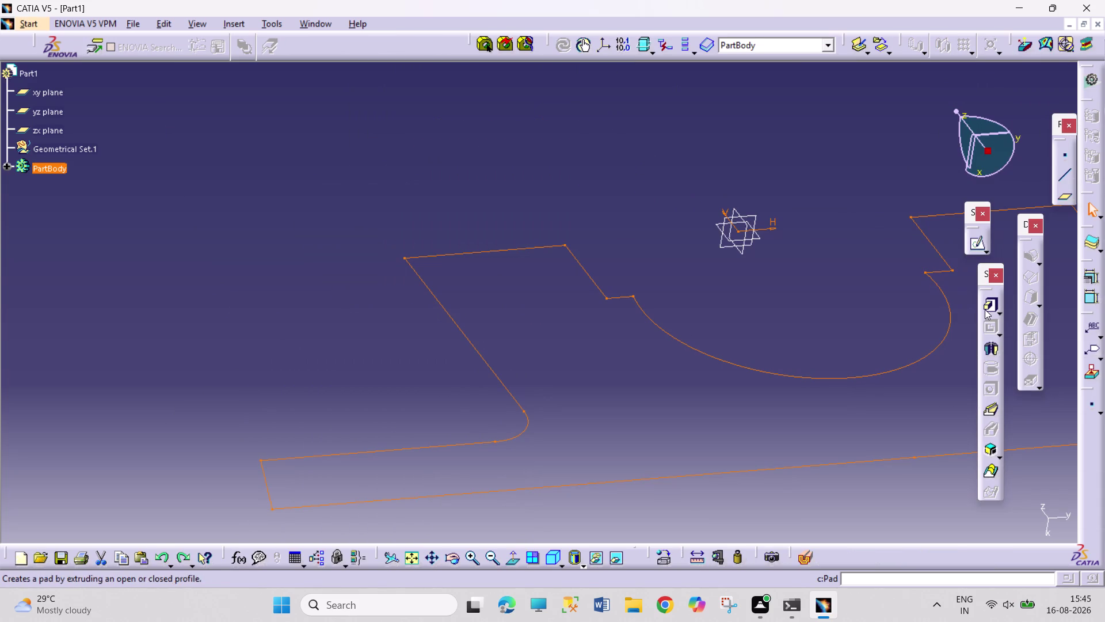
click(986, 309)
click(671, 329)
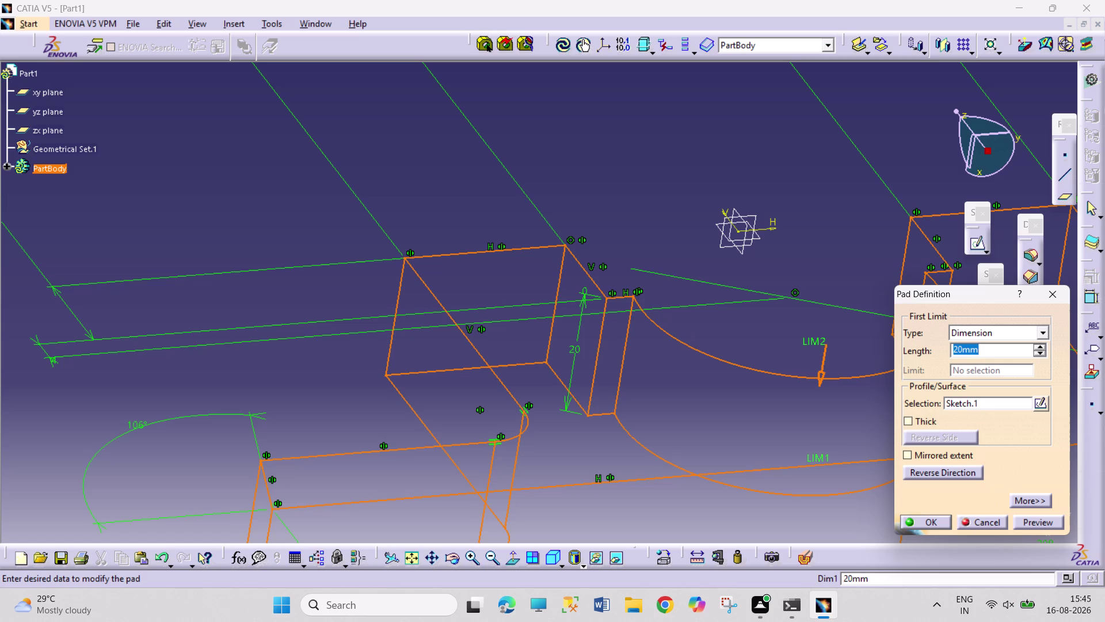
click(929, 458)
drag(964, 352, 939, 338)
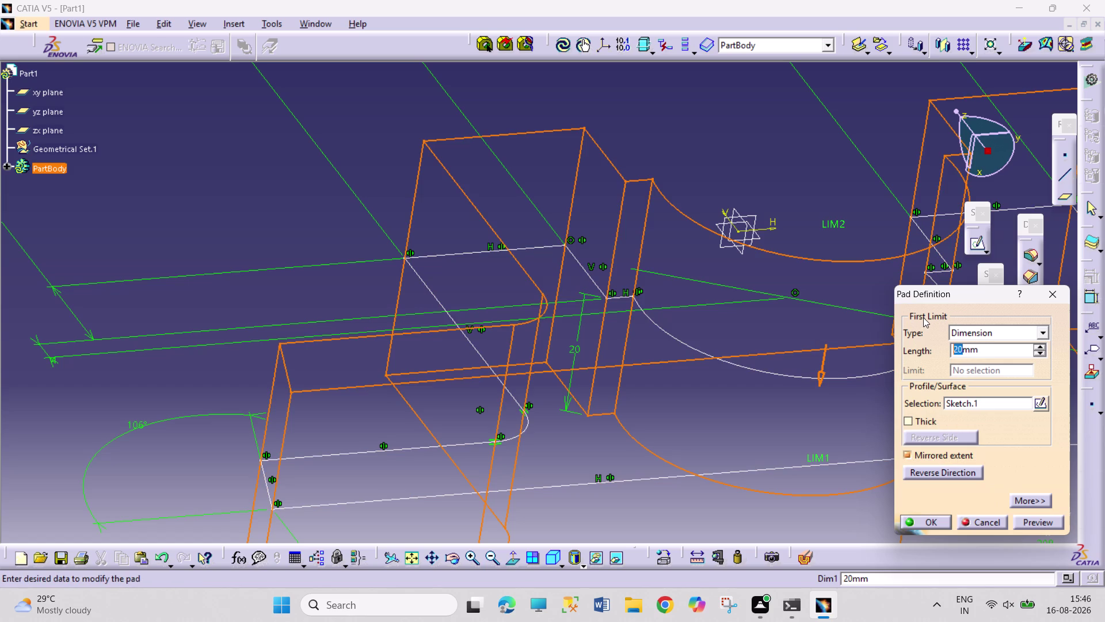
Finish the pad at 23 mm and start a sketch on the block's face.
text(23)
key(Return)
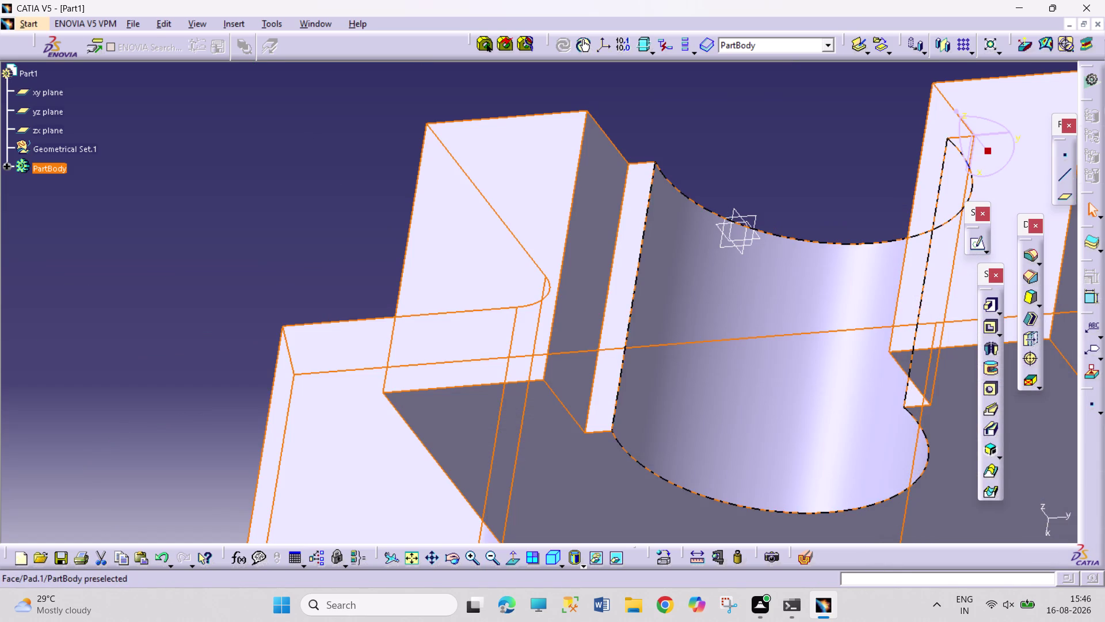
click(792, 97)
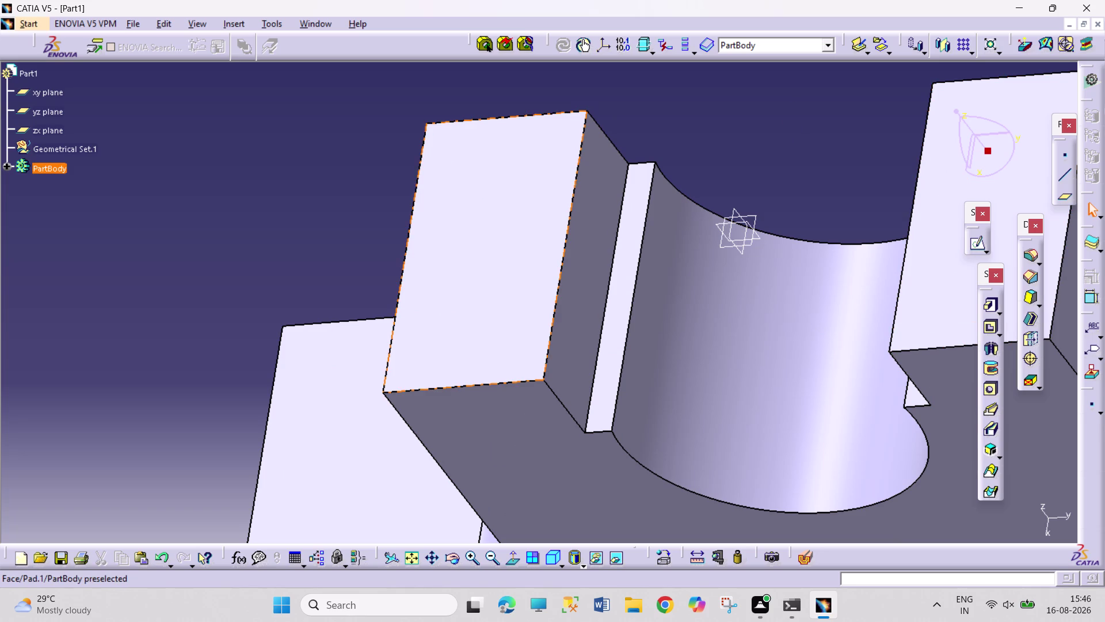
click(531, 305)
click(978, 242)
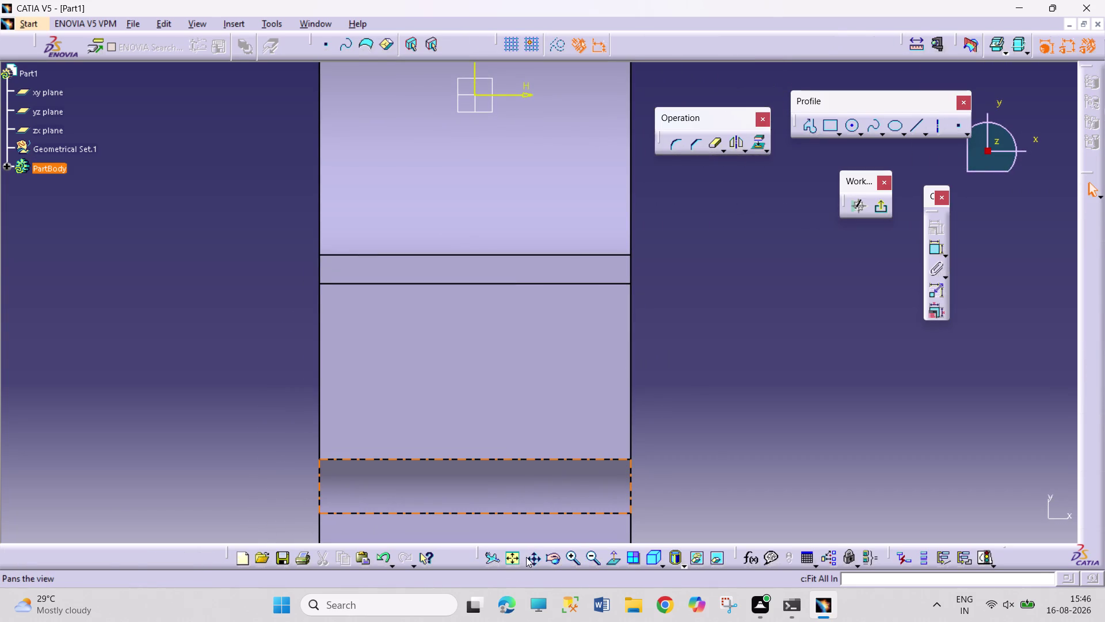
click(516, 561)
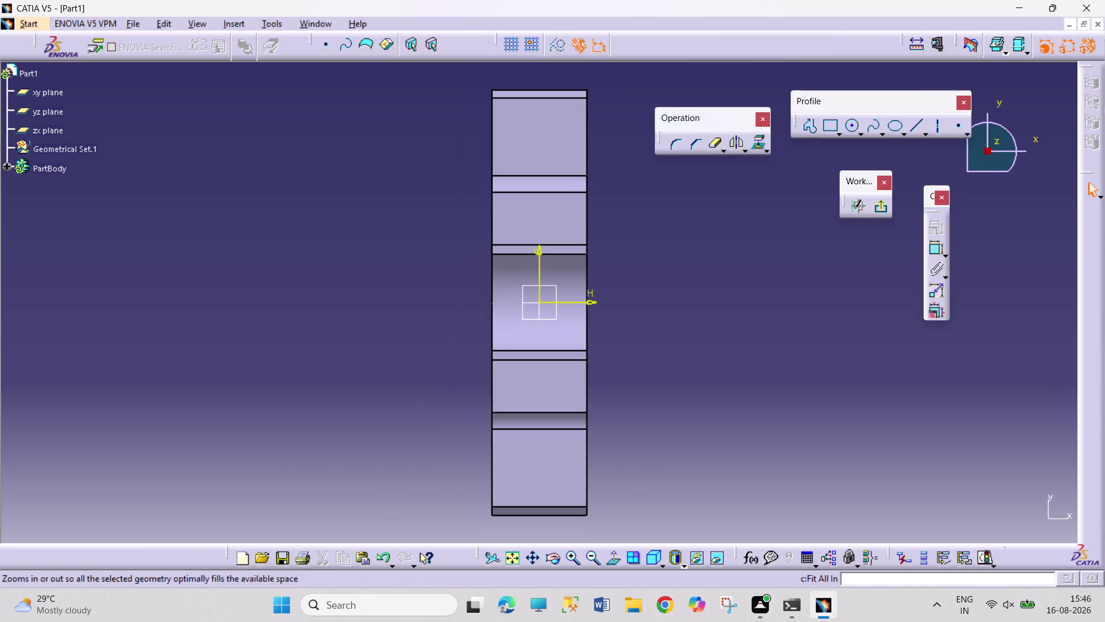
Draw a circle at the origin, constrain its diameter to 54*2 (108 mm), and exit the sketch.
click(855, 123)
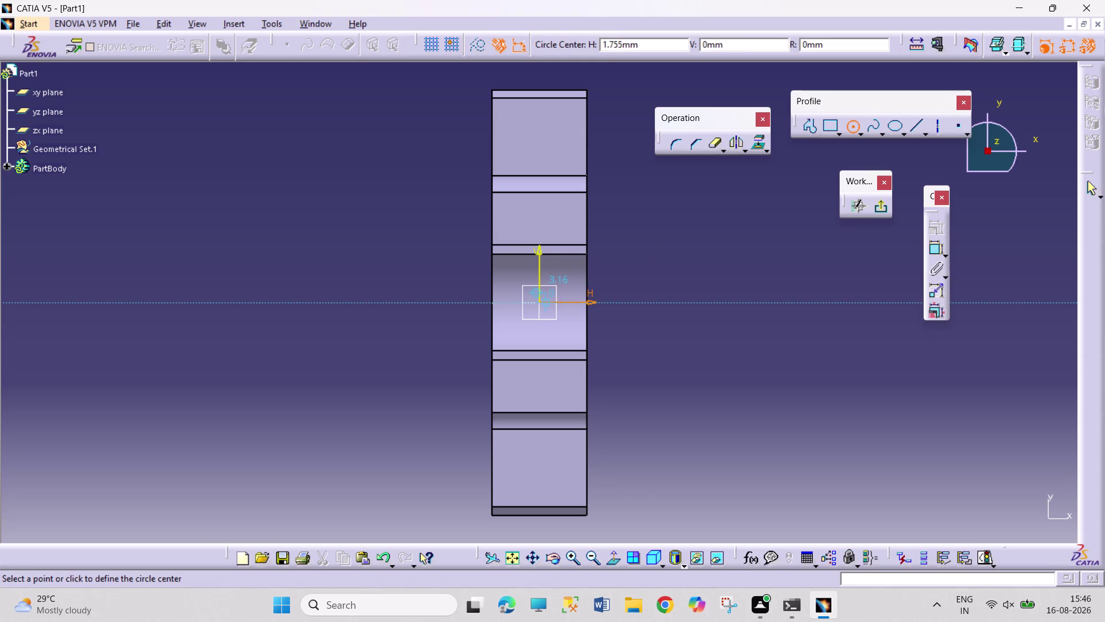
click(540, 302)
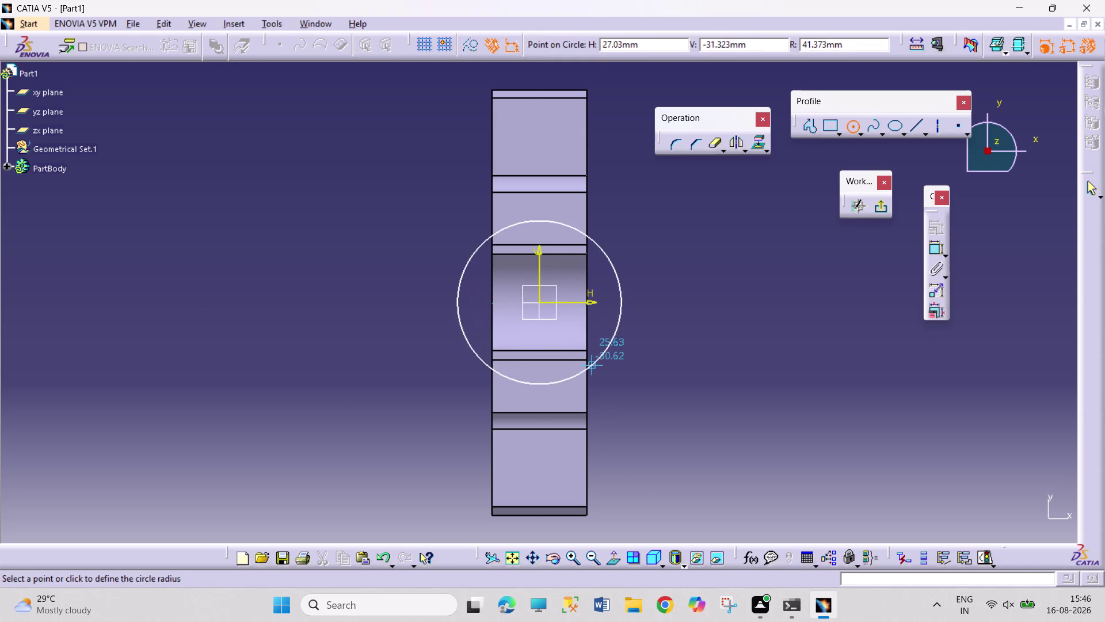
click(600, 371)
click(940, 256)
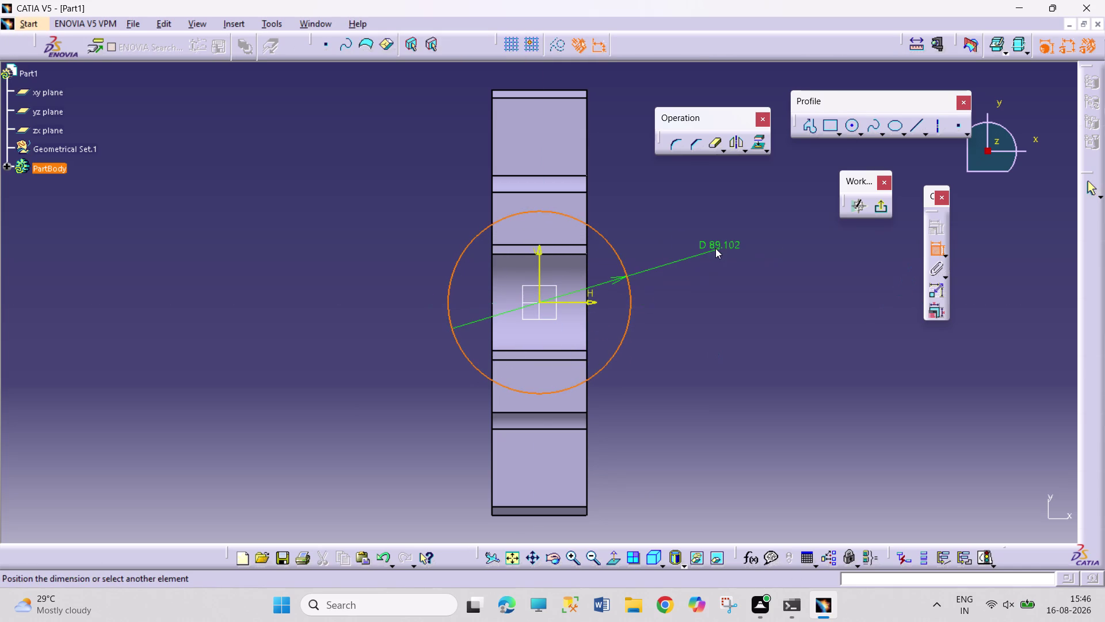
click(715, 248)
double_click(722, 247)
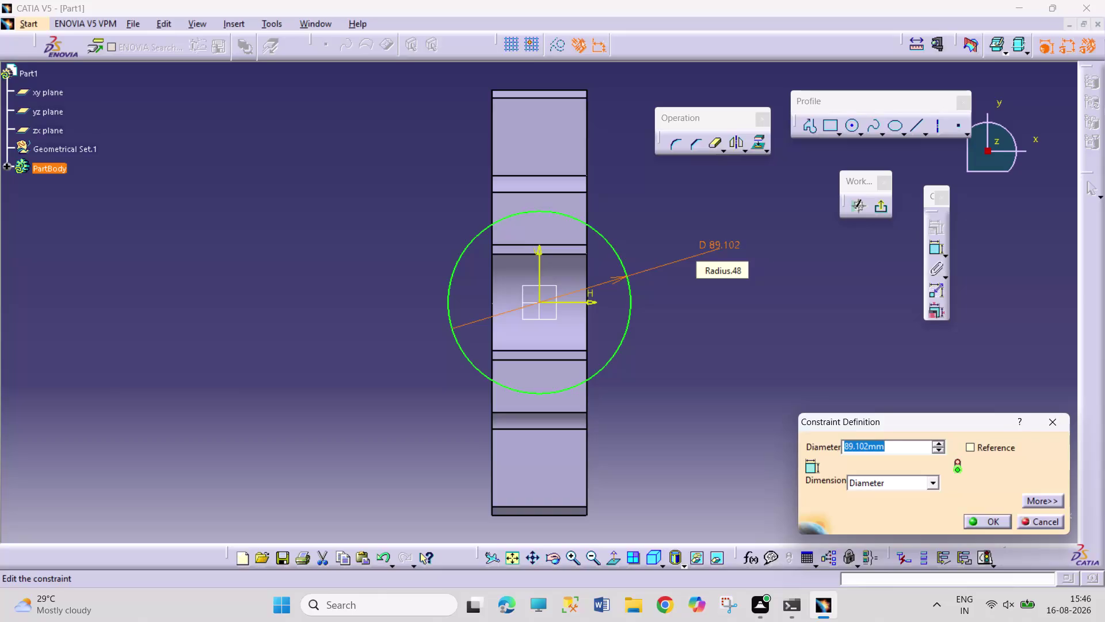
text(54)
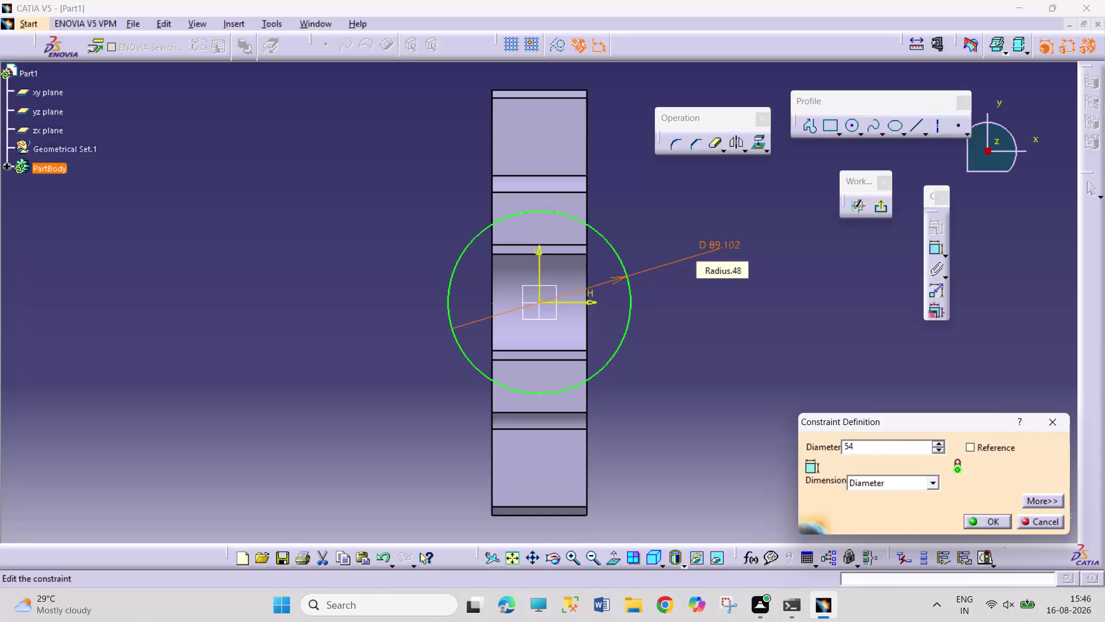
text(*2)
key(Return)
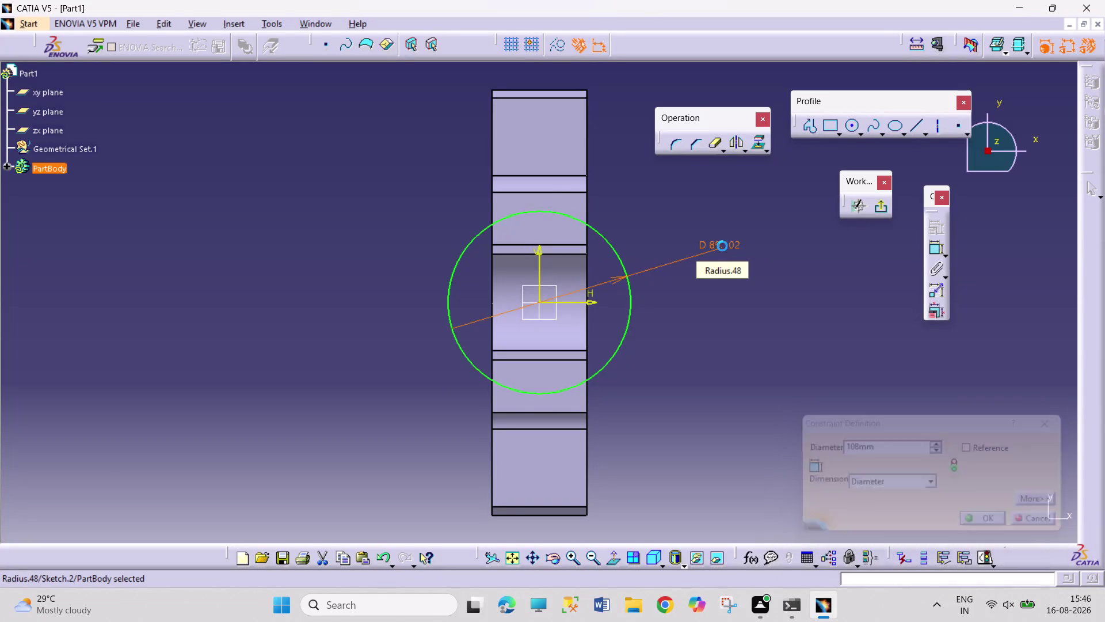
click(885, 212)
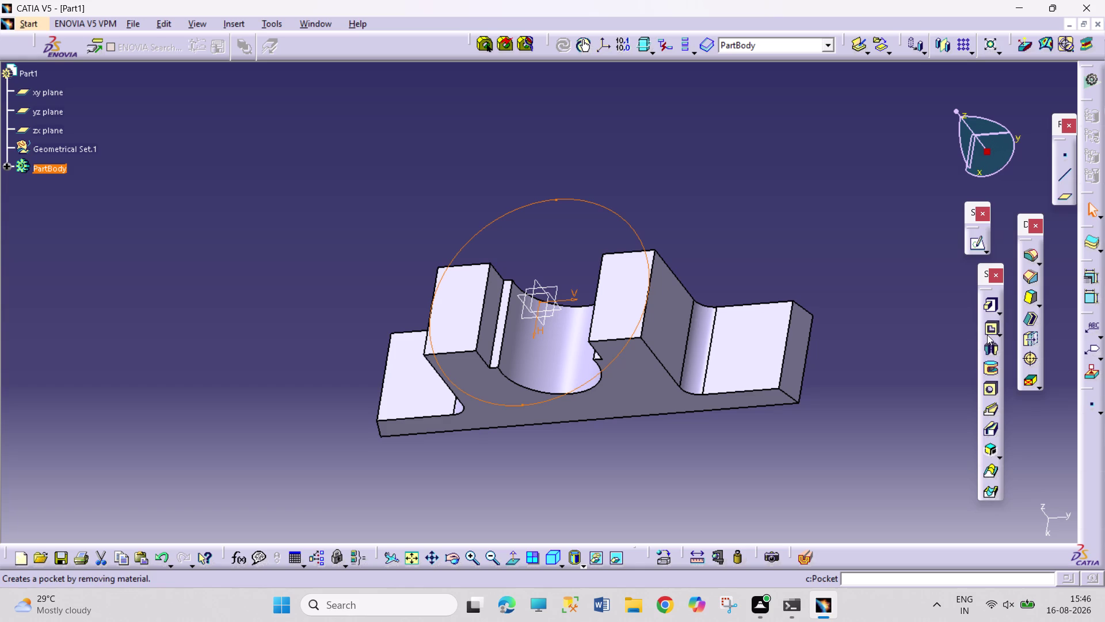
Start a reversed-side pocket from the circle; the Up to surface limit fails with errors.
click(990, 334)
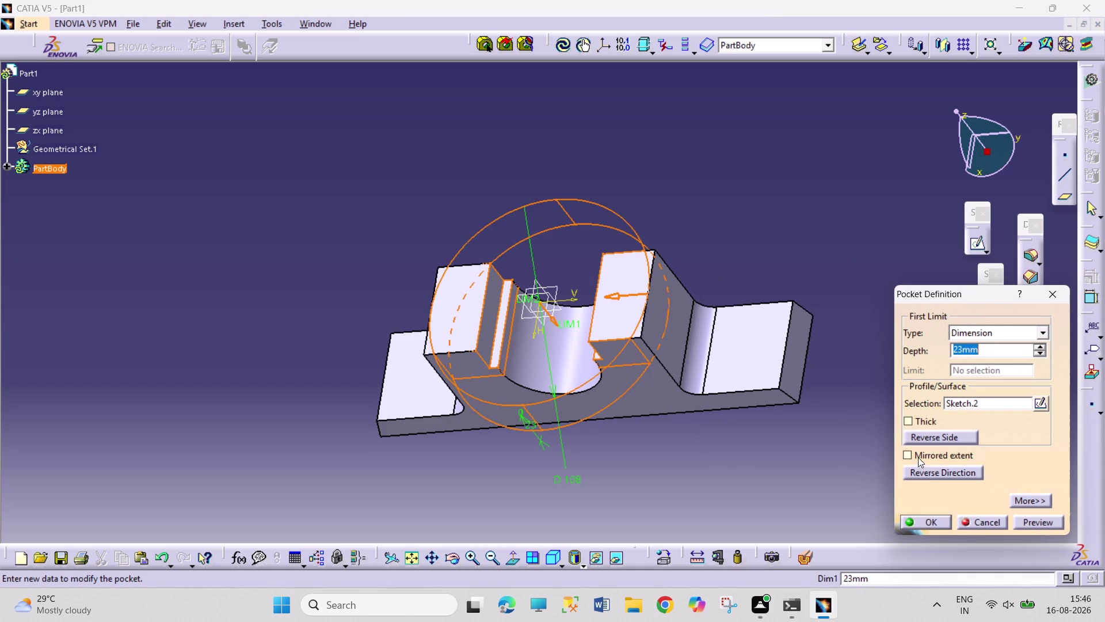
click(929, 437)
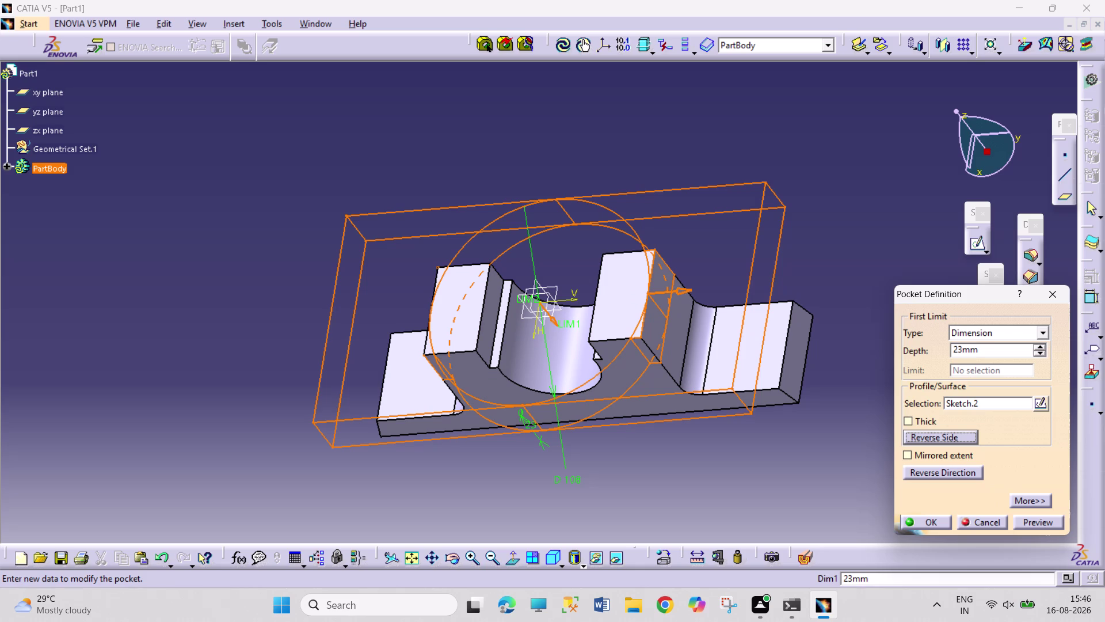
text(68)
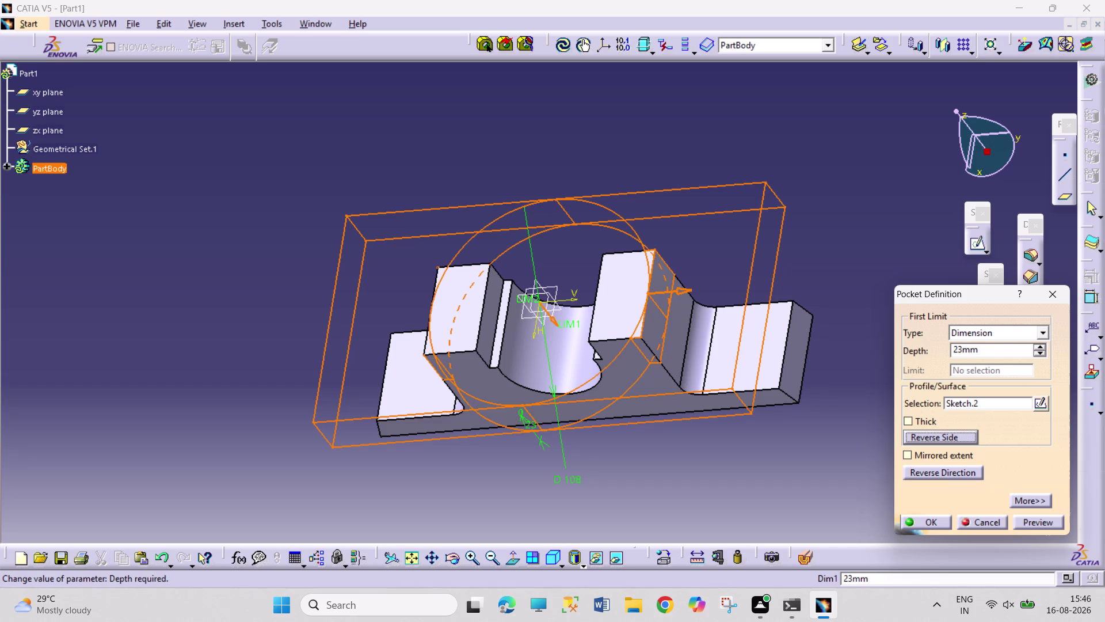
click(1046, 325)
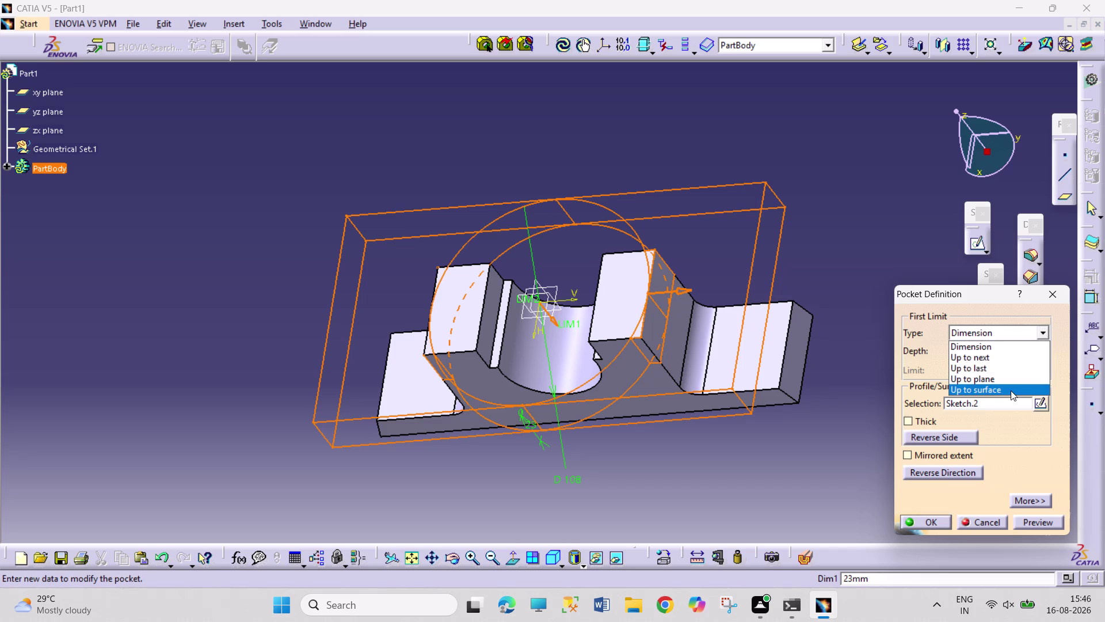
click(1011, 390)
click(768, 342)
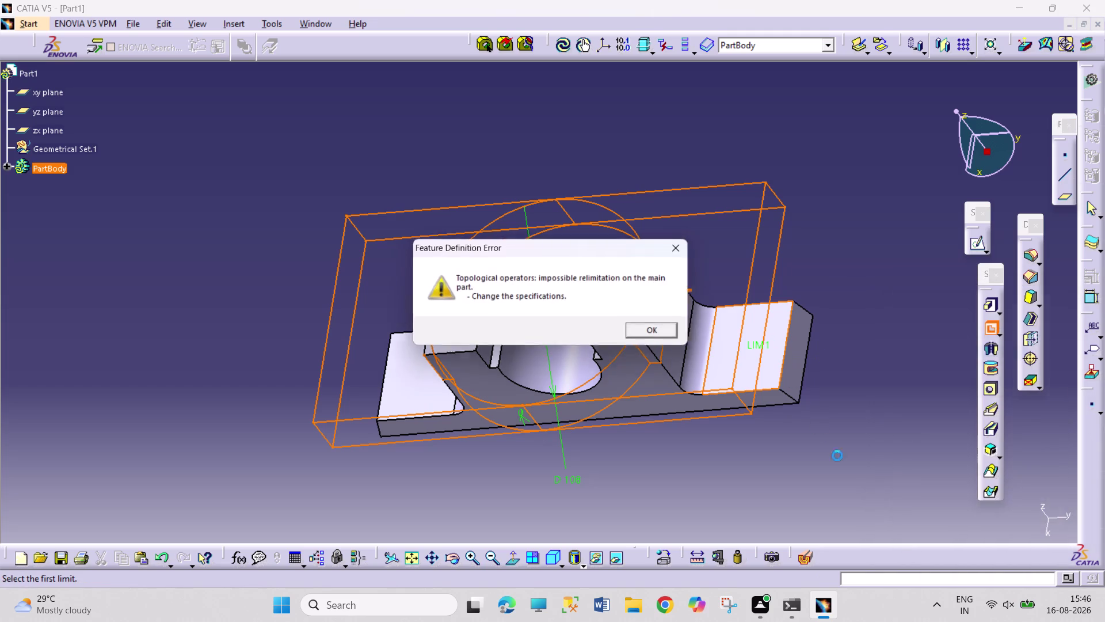
click(667, 334)
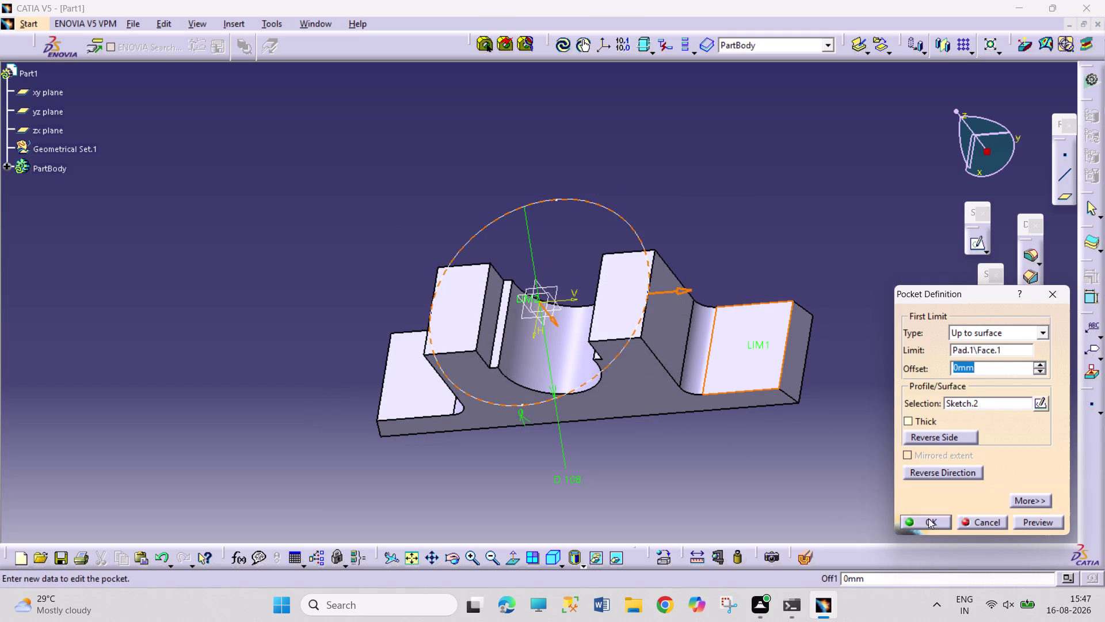
click(929, 518)
click(662, 330)
Switch the pocket back to a Dimension limit and apply a 68 mm depth.
click(1047, 330)
click(1001, 348)
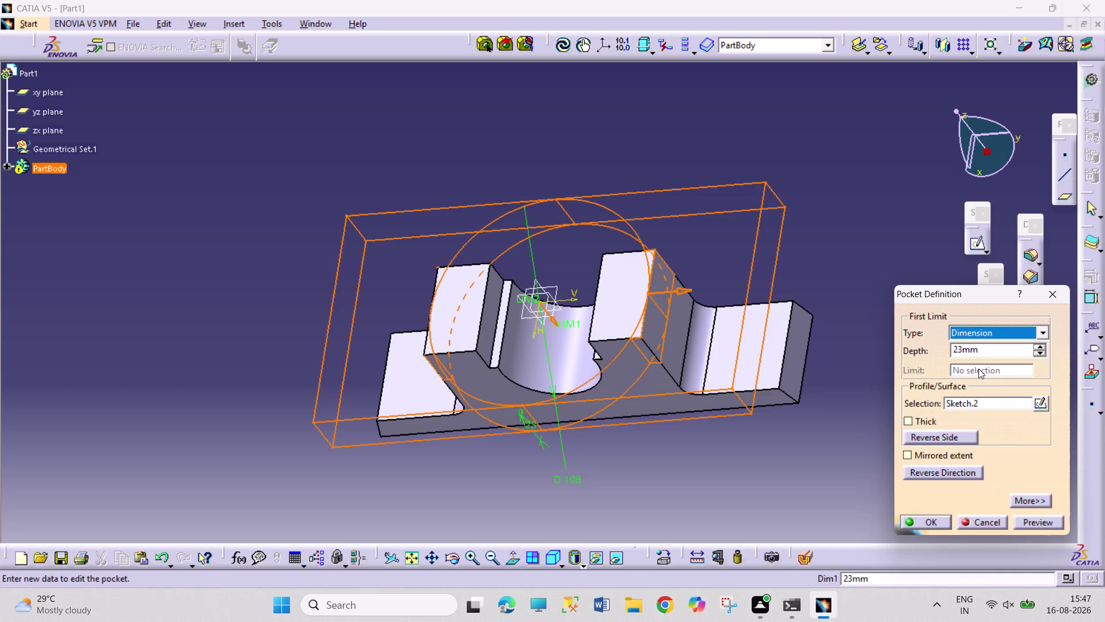
double_click(988, 350)
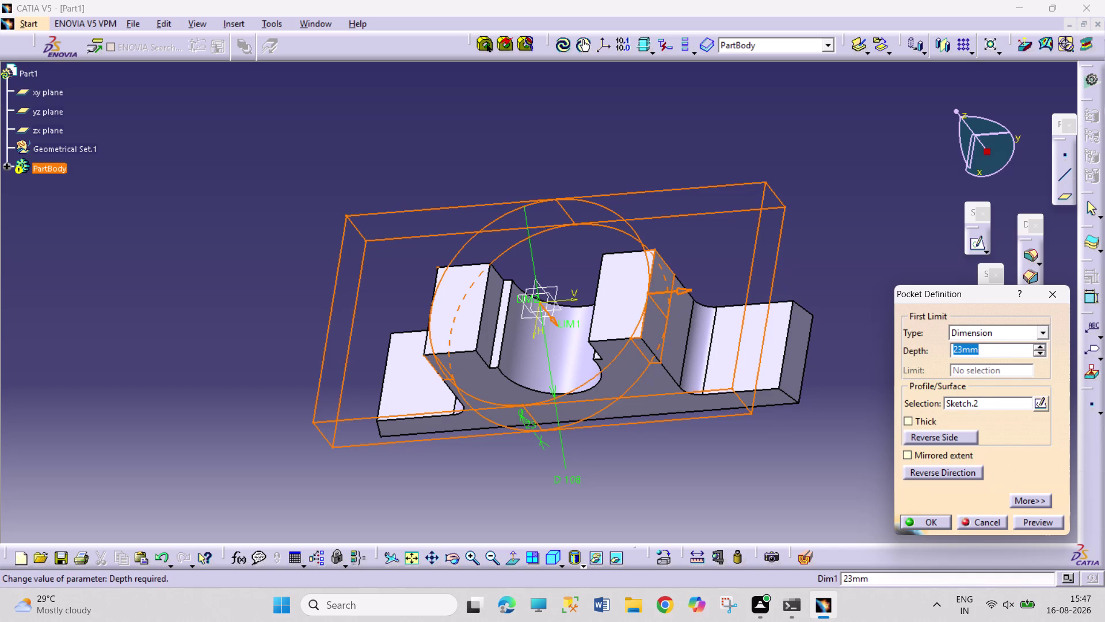
key(6)
key(8)
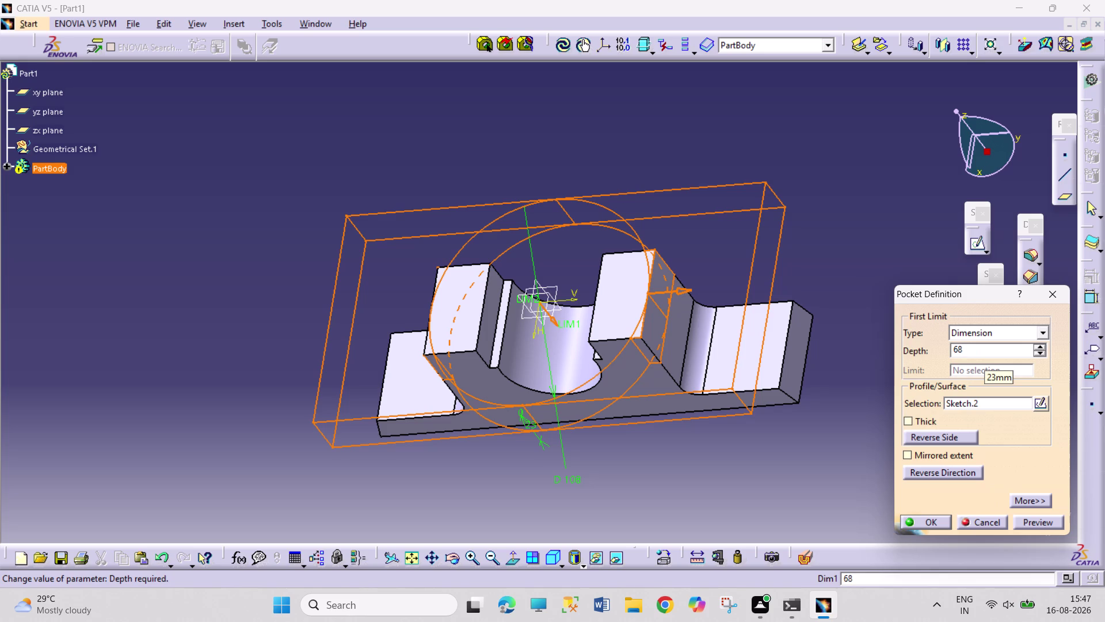
text(*14)
key(BackSpace)
key(BackSpace)
key(BackSpace)
text(-14)
key(Return)
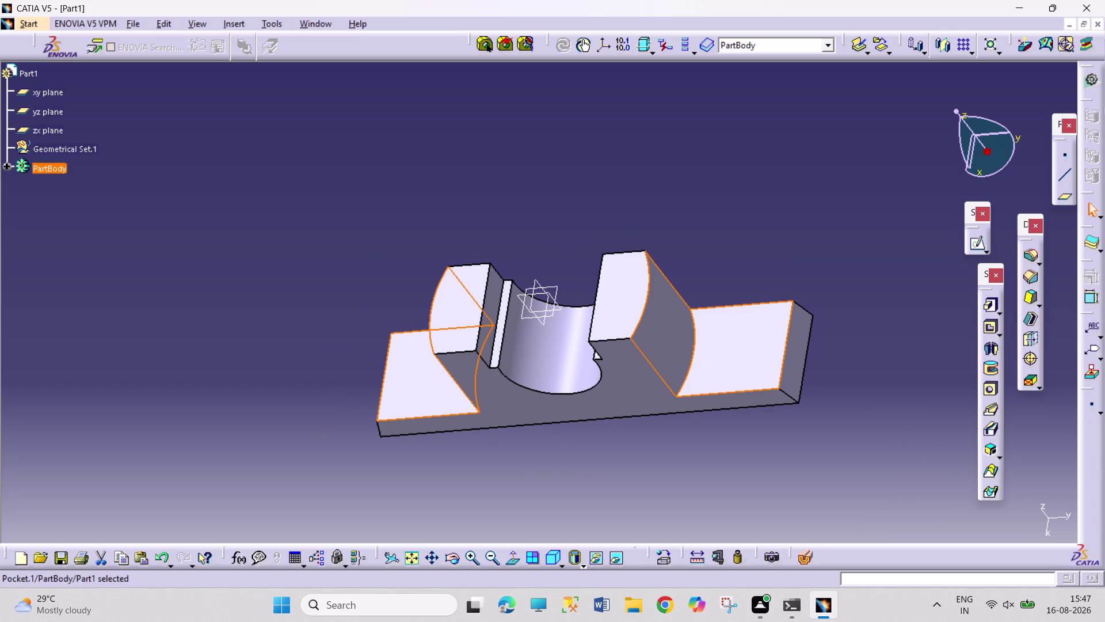
click(517, 489)
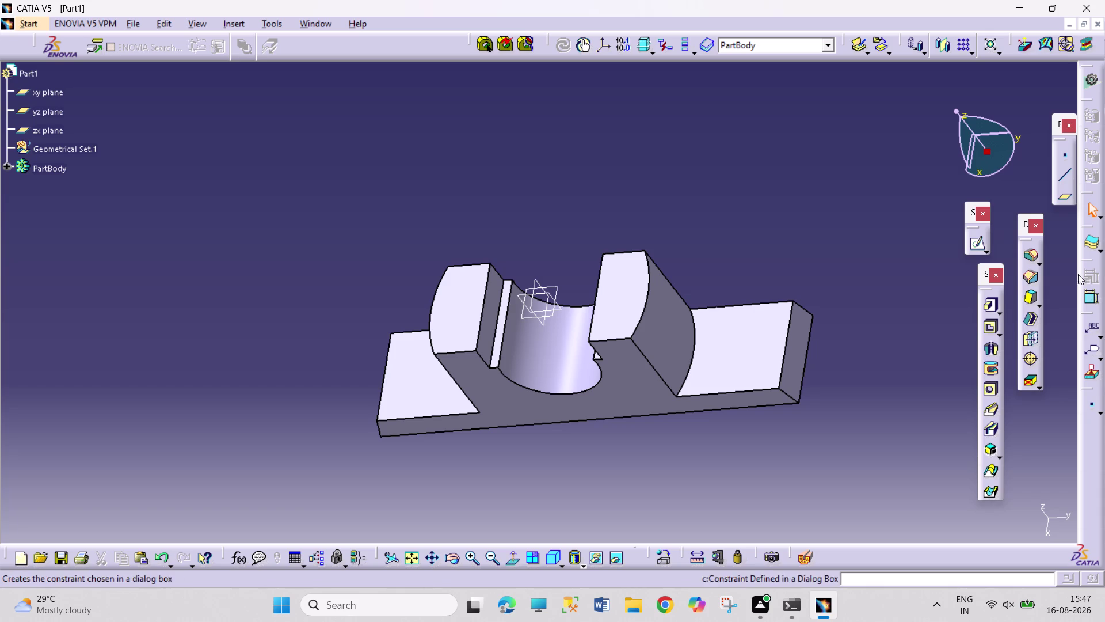
Fillet two curved upright-to-base edges with an 8 mm radius.
click(1033, 257)
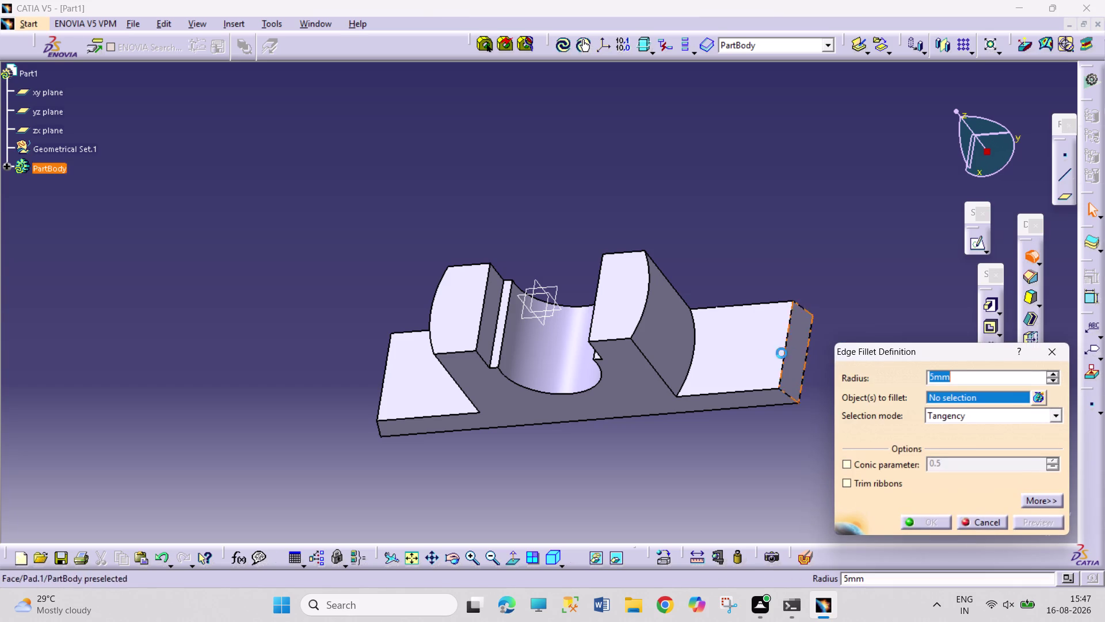
click(690, 365)
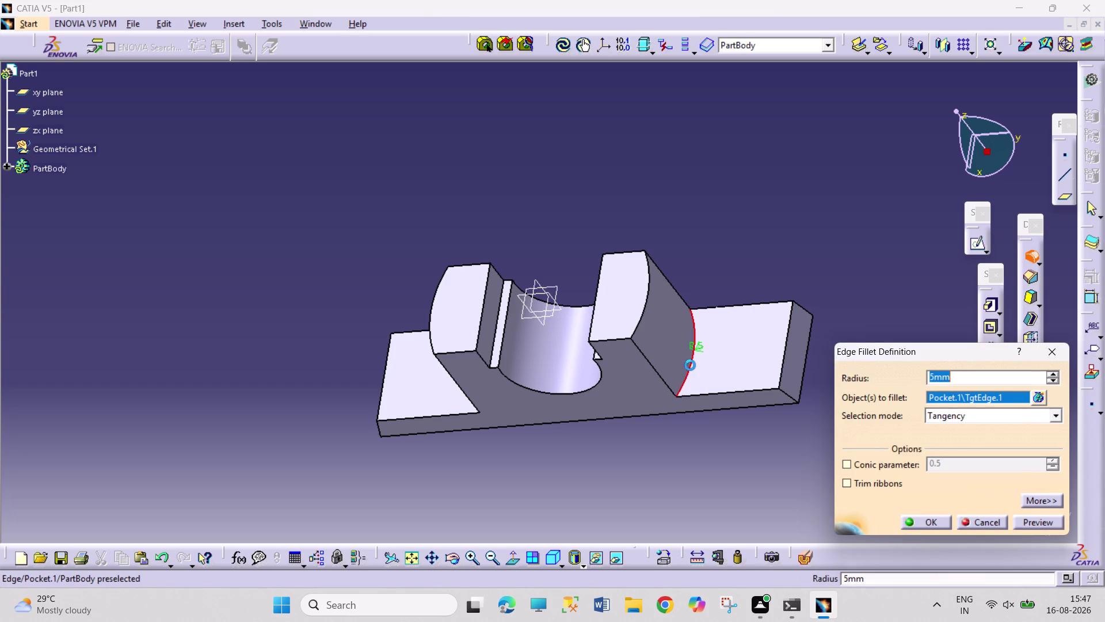
key(8)
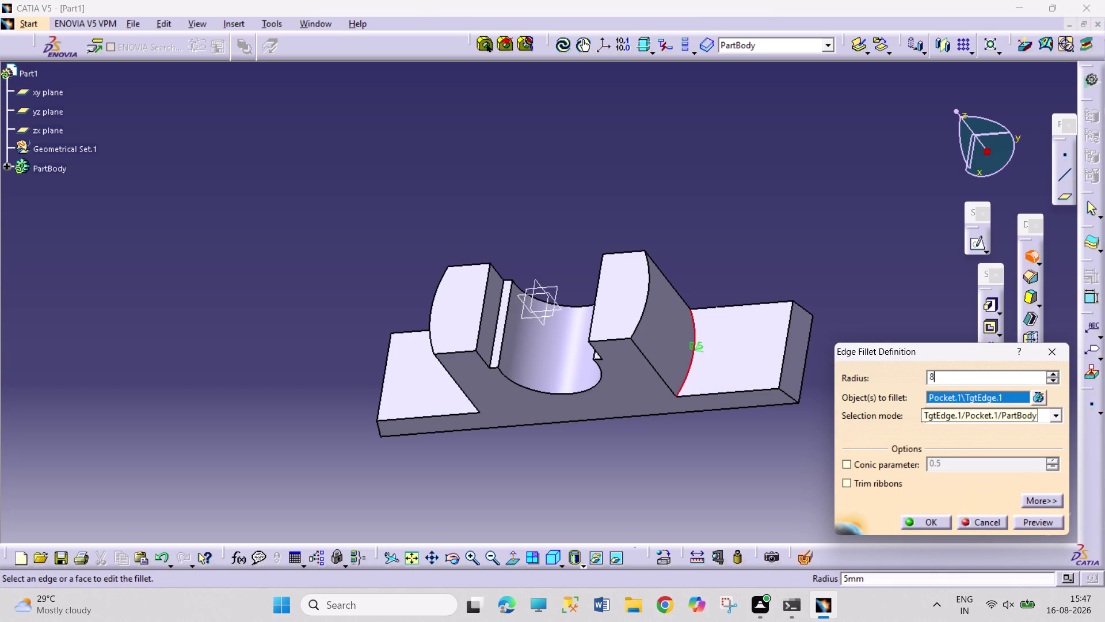
key(Return)
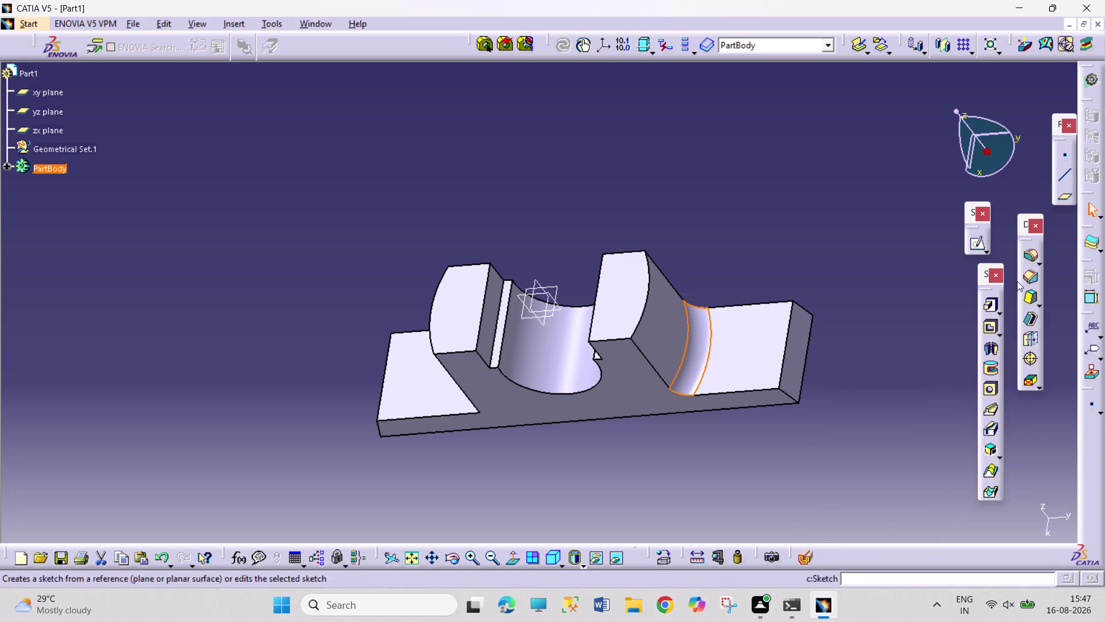
click(1029, 263)
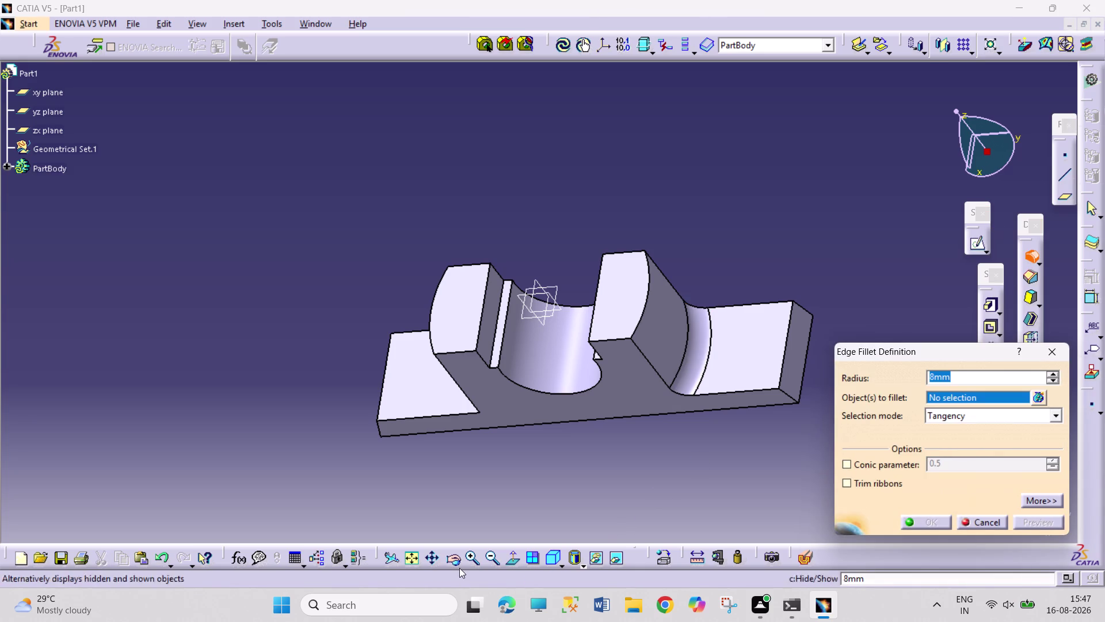
click(456, 562)
drag(349, 347, 499, 343)
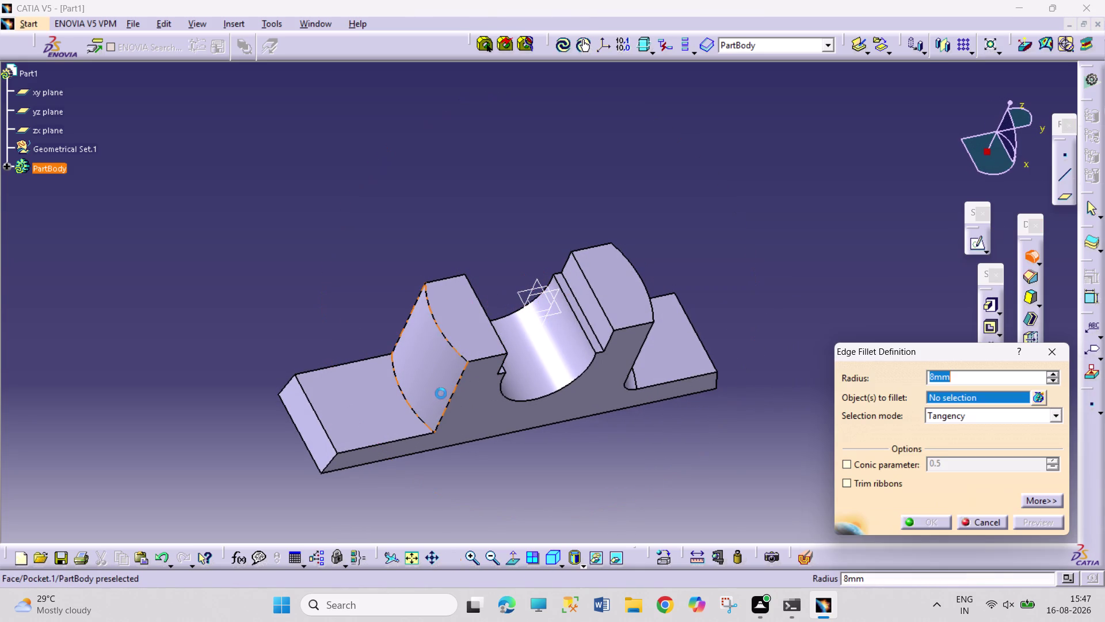
click(420, 421)
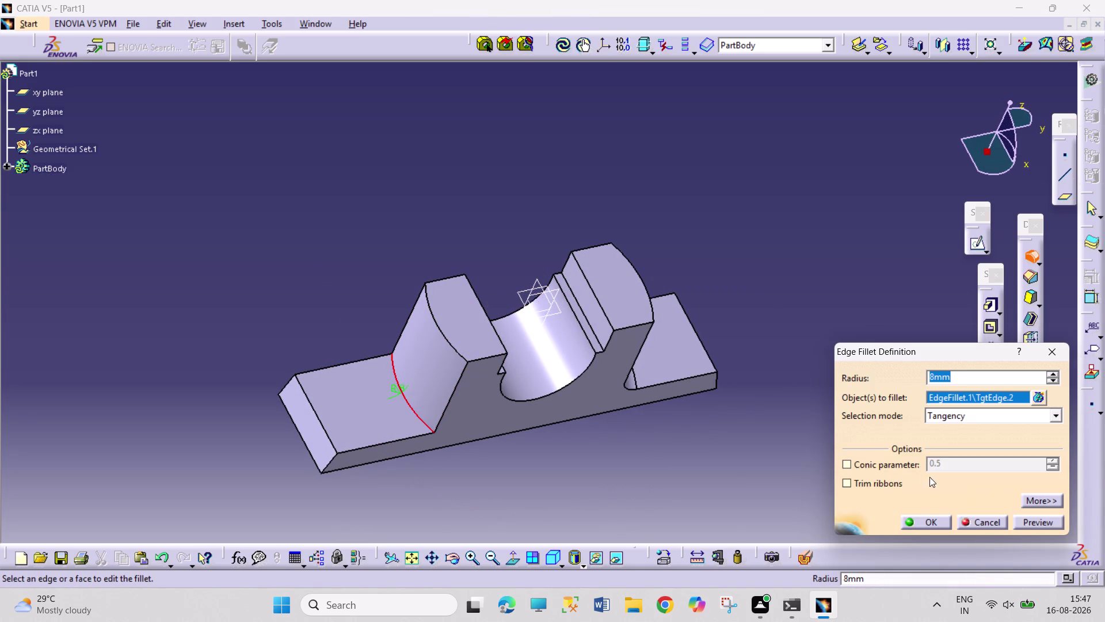
click(927, 522)
Rotate the part to a front view and pick a face to sketch on.
click(660, 511)
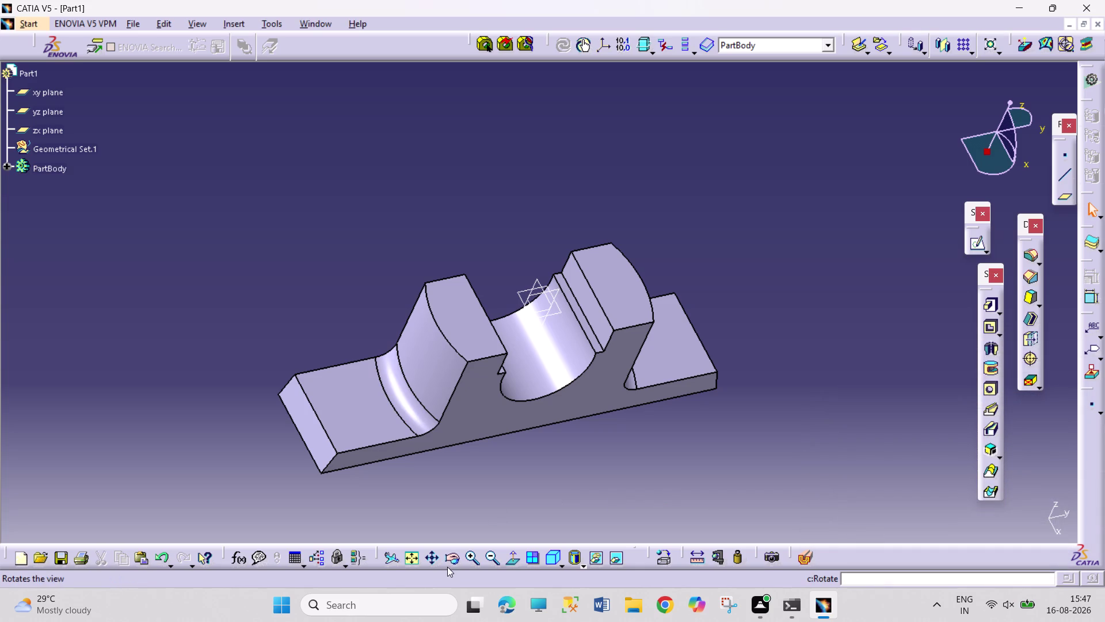
click(448, 564)
drag(615, 466, 533, 494)
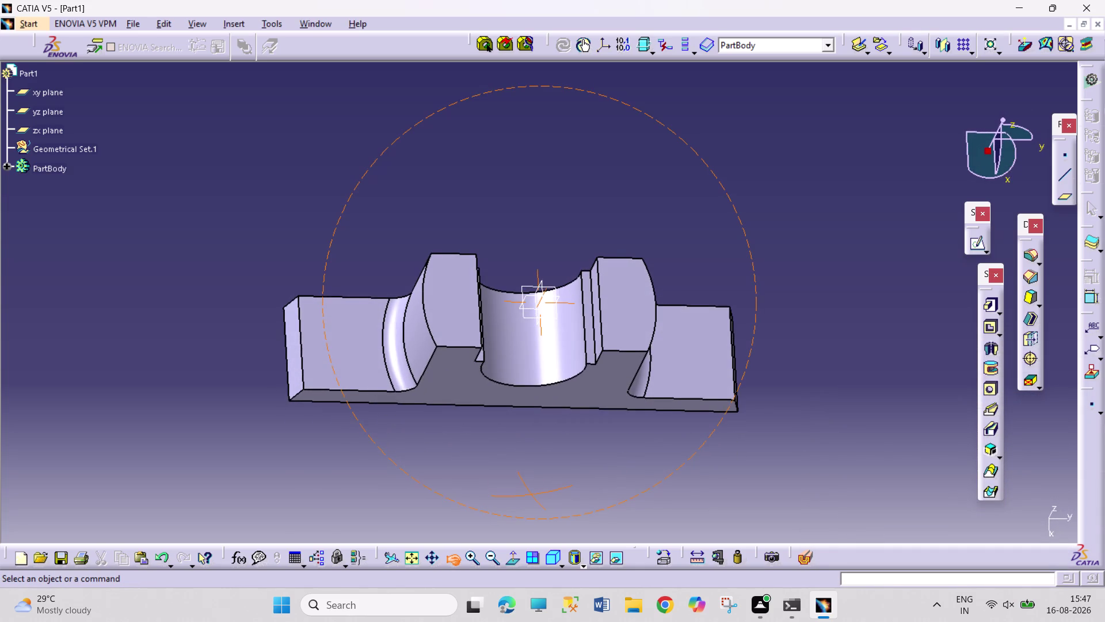
drag(533, 494, 532, 502)
click(448, 300)
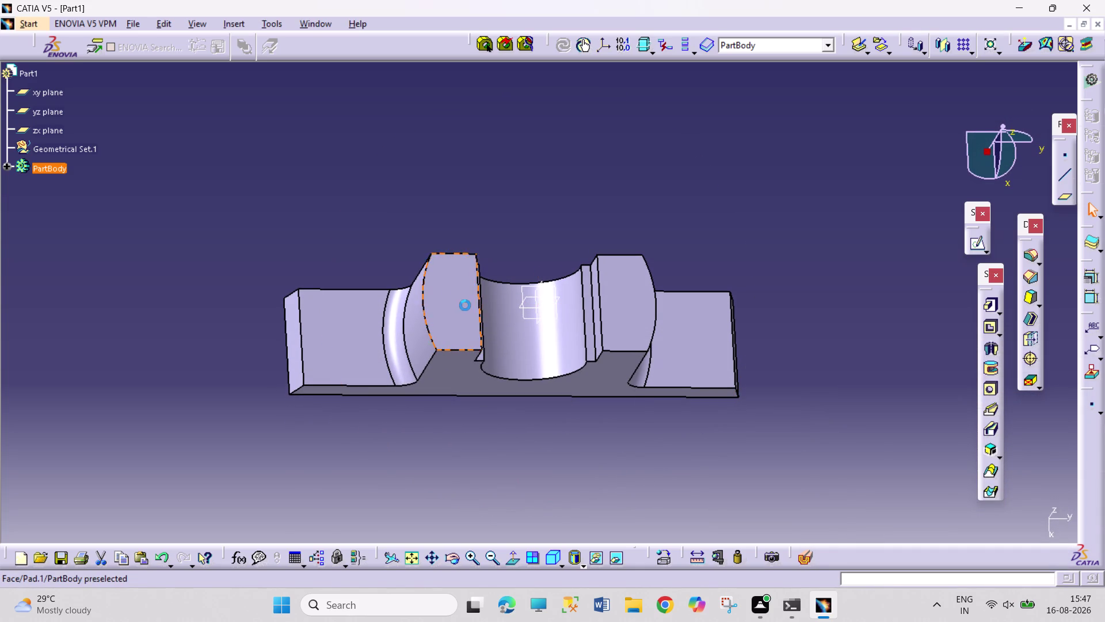
click(974, 247)
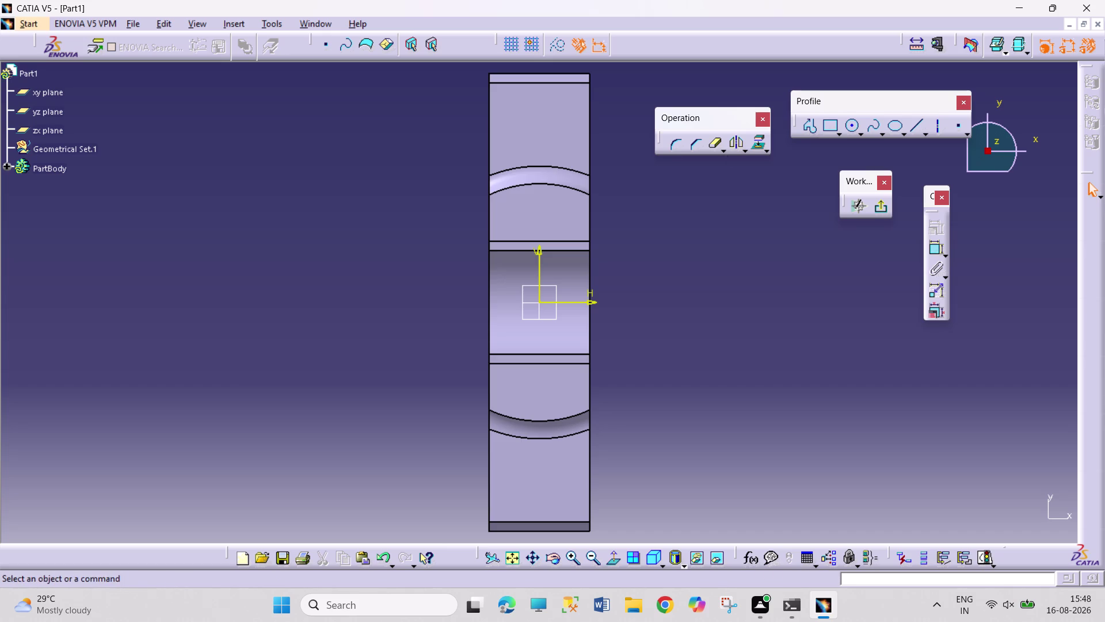
Draw a circle above the horizontal axis and constrain its diameter to 12 mm.
click(852, 121)
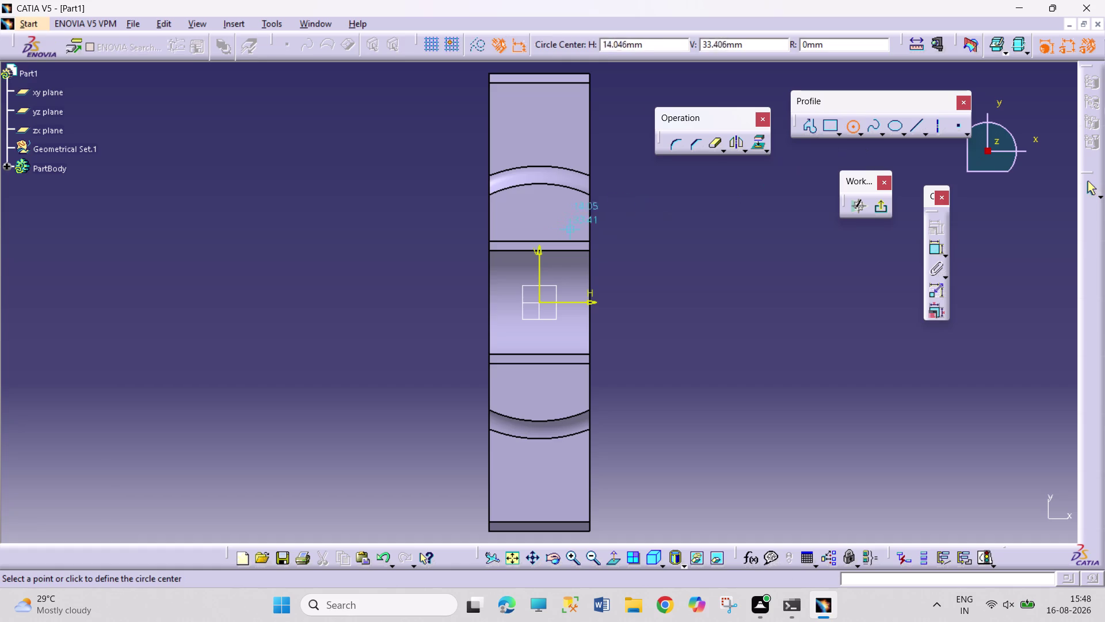
click(540, 218)
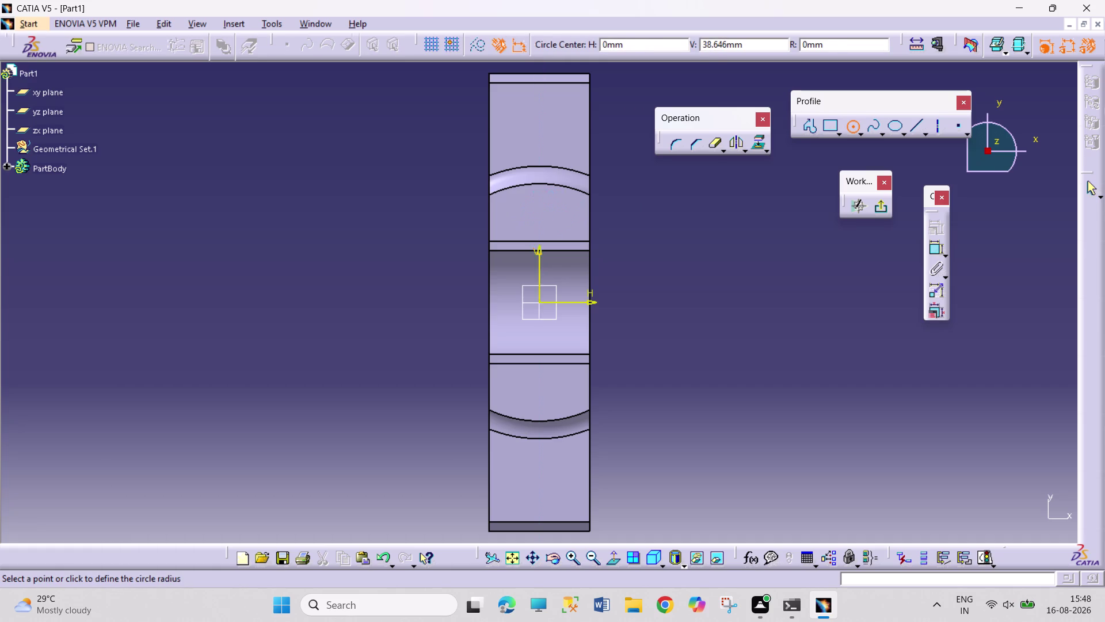
click(546, 228)
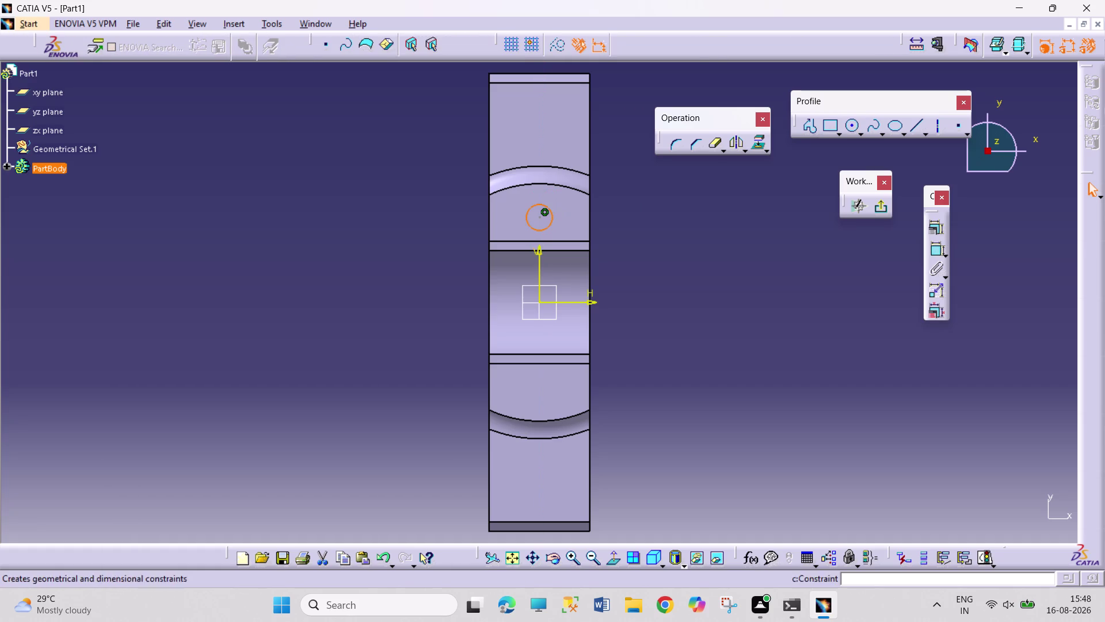
click(935, 250)
click(685, 233)
double_click(685, 231)
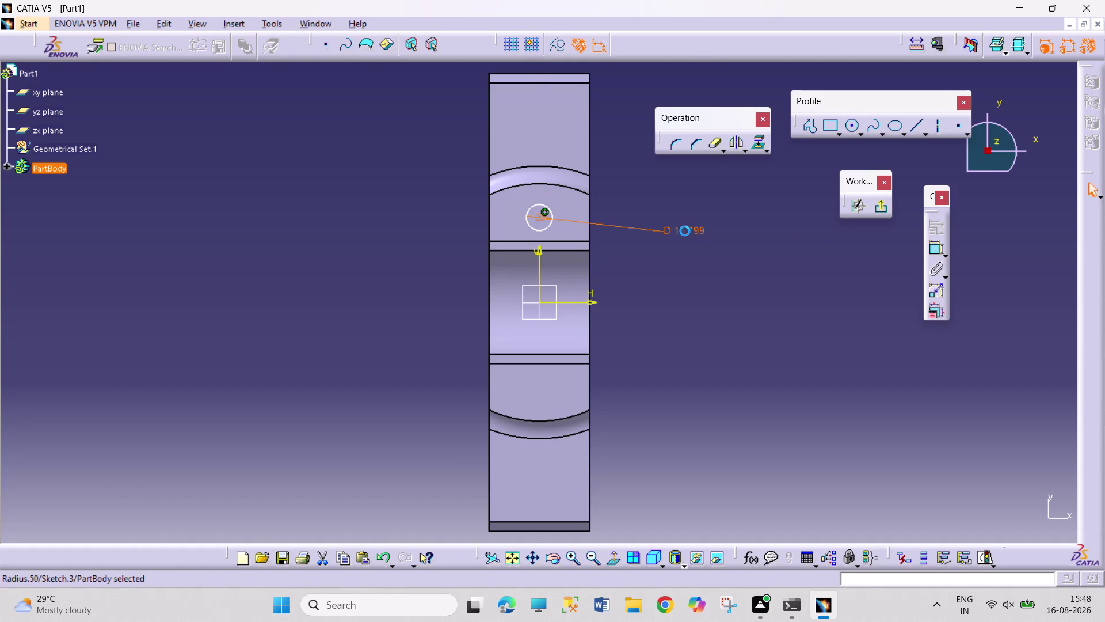
text(12)
key(Return)
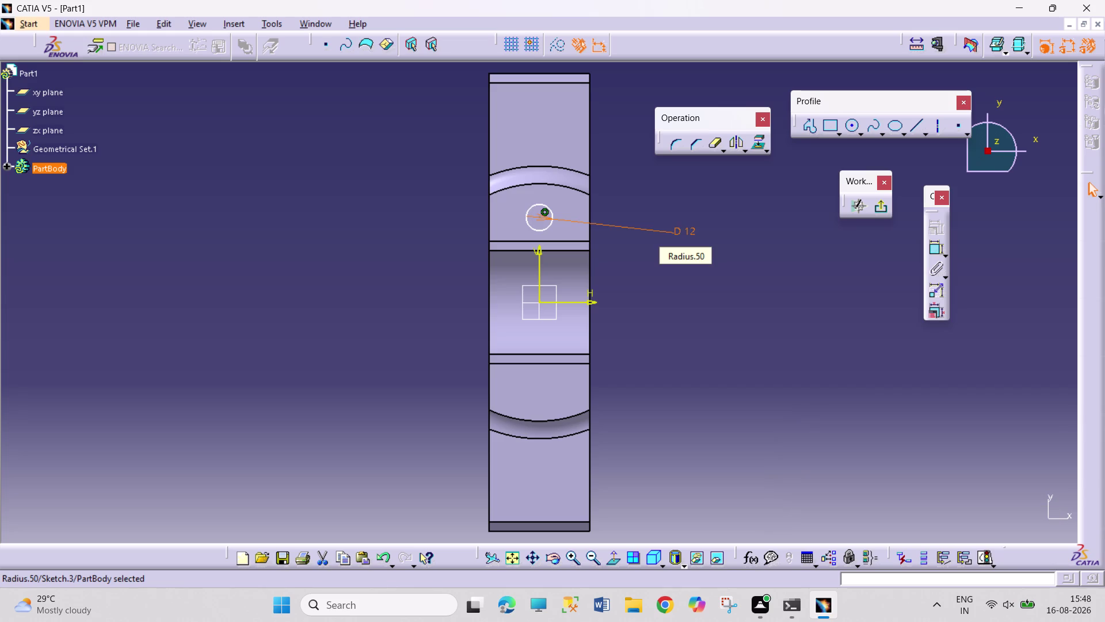
Mirror the circle across the H axis, space the centres 78 mm apart, and exit the sketch.
click(737, 144)
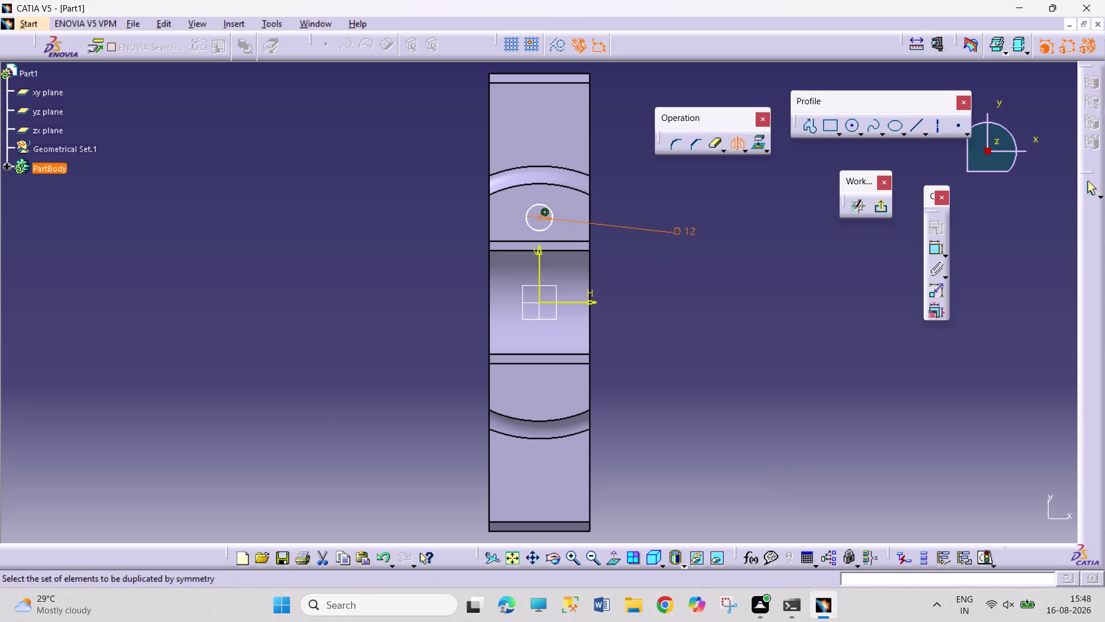
click(544, 230)
click(576, 302)
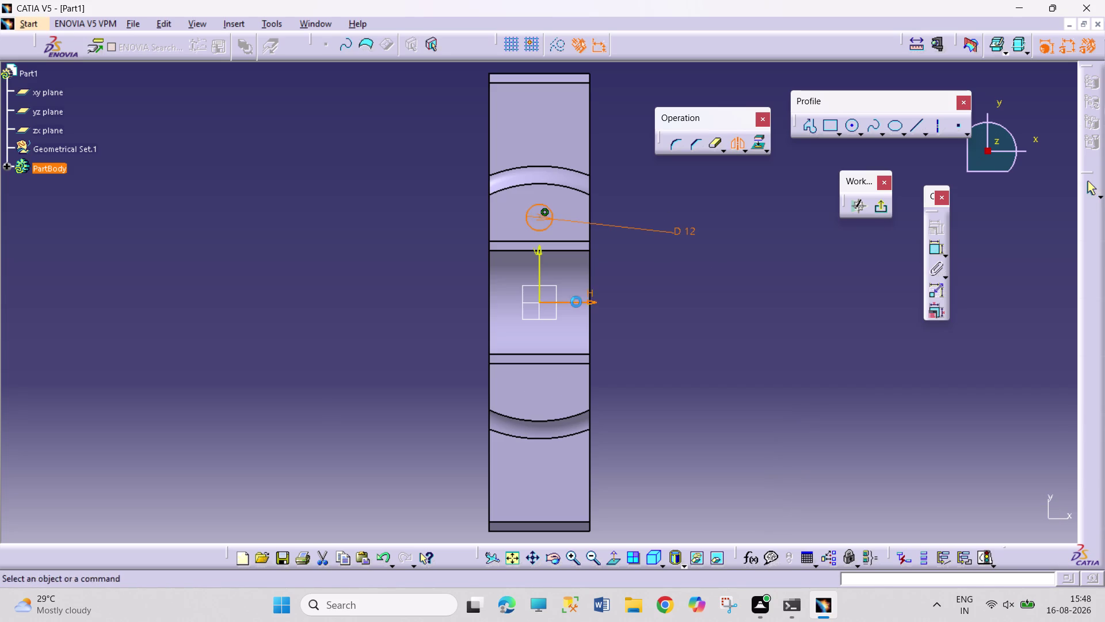
click(932, 252)
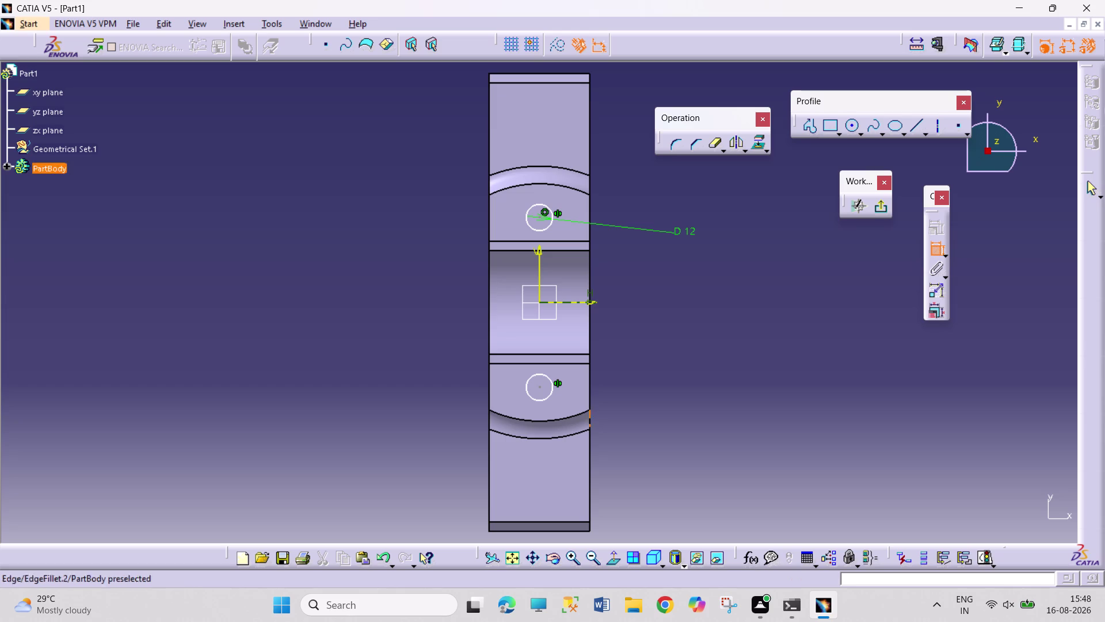
click(540, 388)
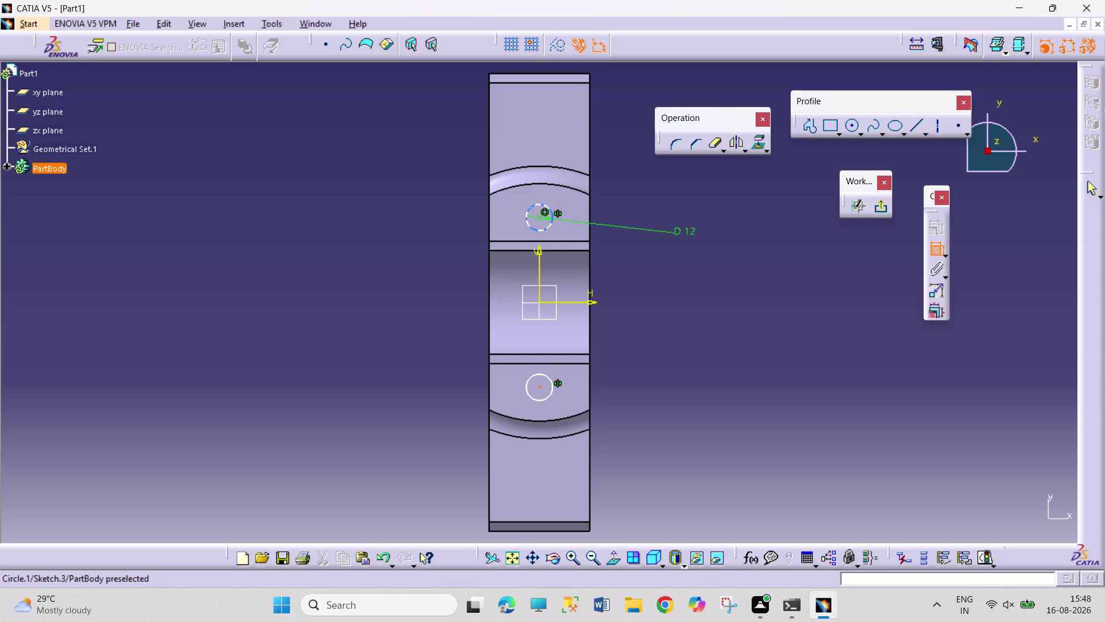
click(539, 219)
click(436, 292)
double_click(439, 290)
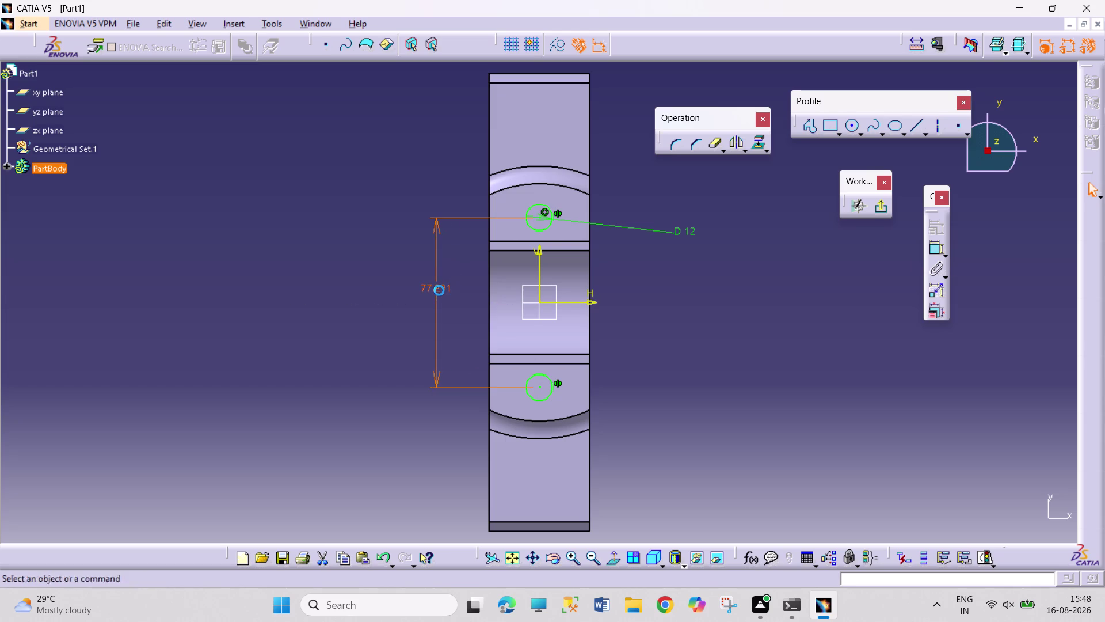
text(78)
key(Return)
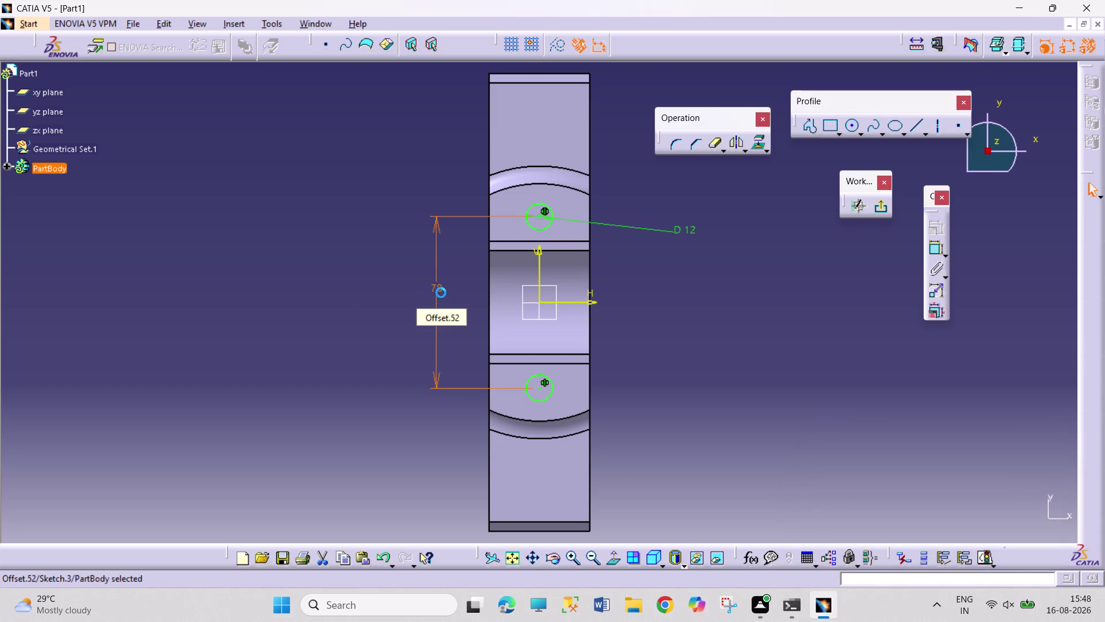
click(745, 331)
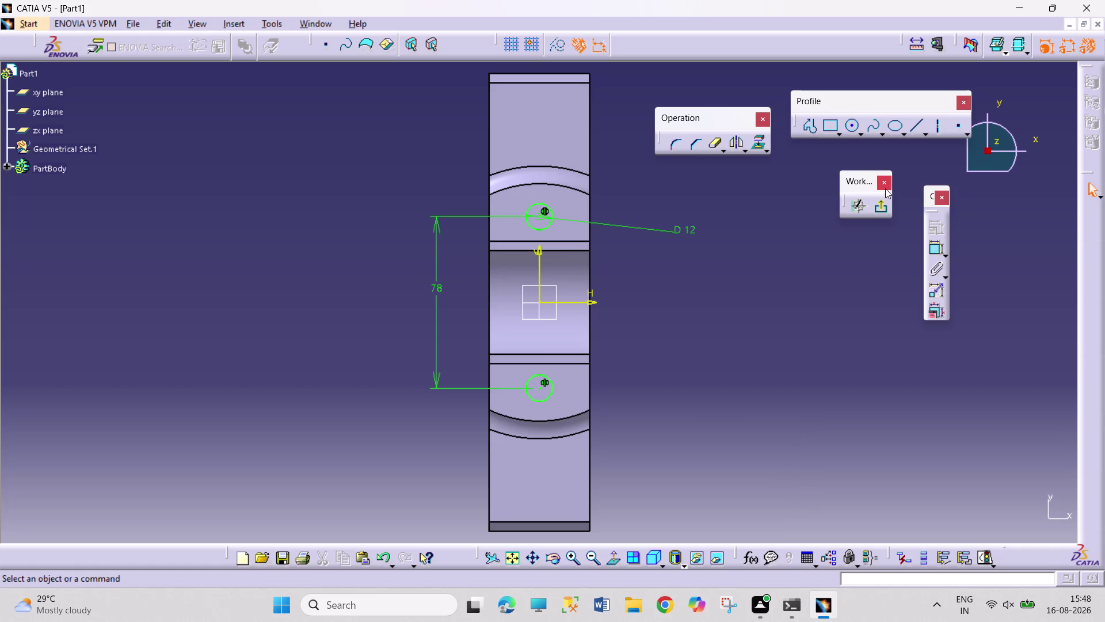
click(879, 210)
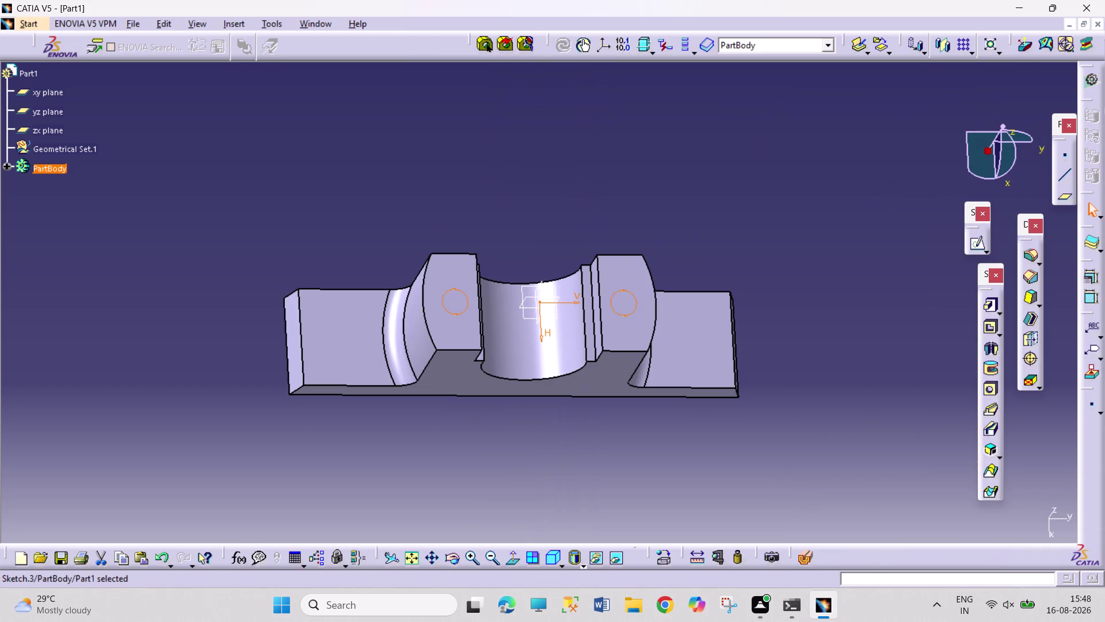
Pocket the two circles with a depth of 68+14, checking the preview from another angle.
click(992, 331)
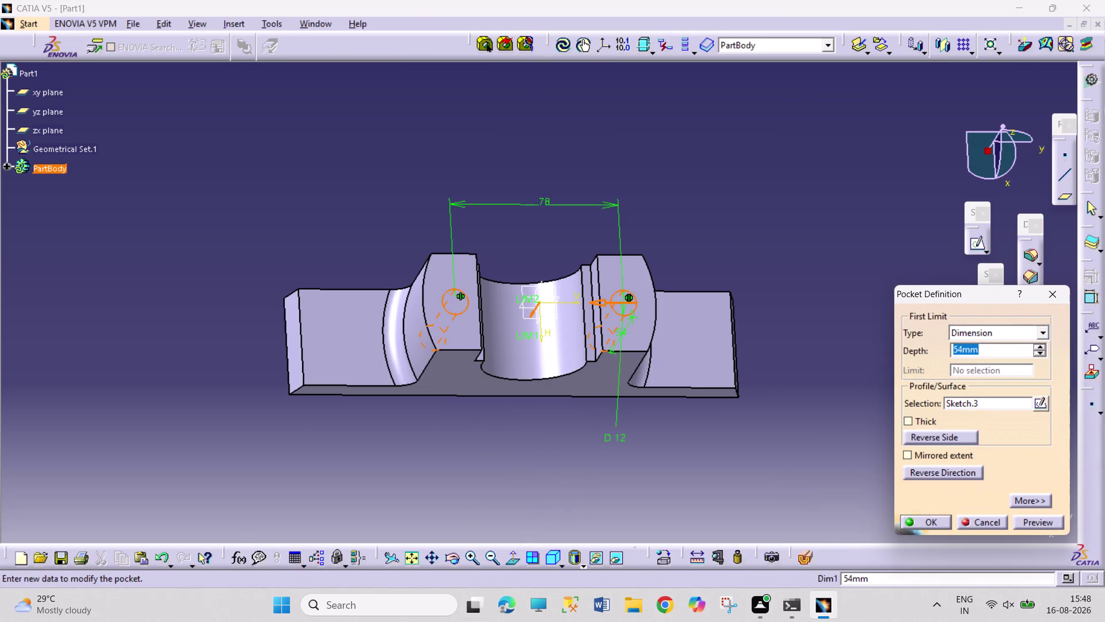
click(454, 563)
drag(460, 494, 487, 330)
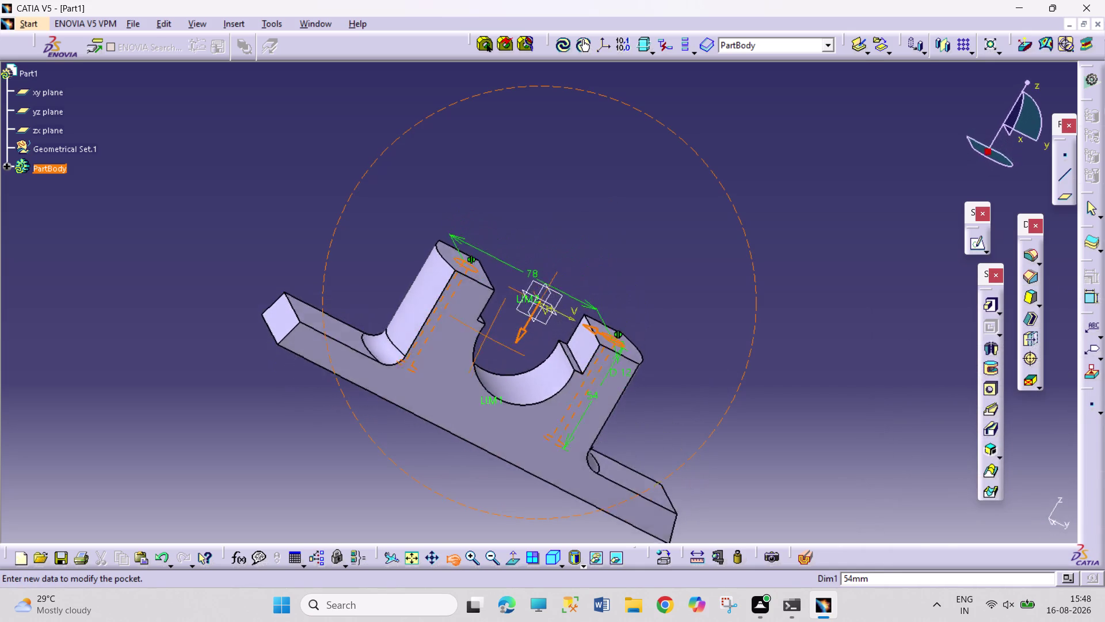
drag(487, 330, 510, 260)
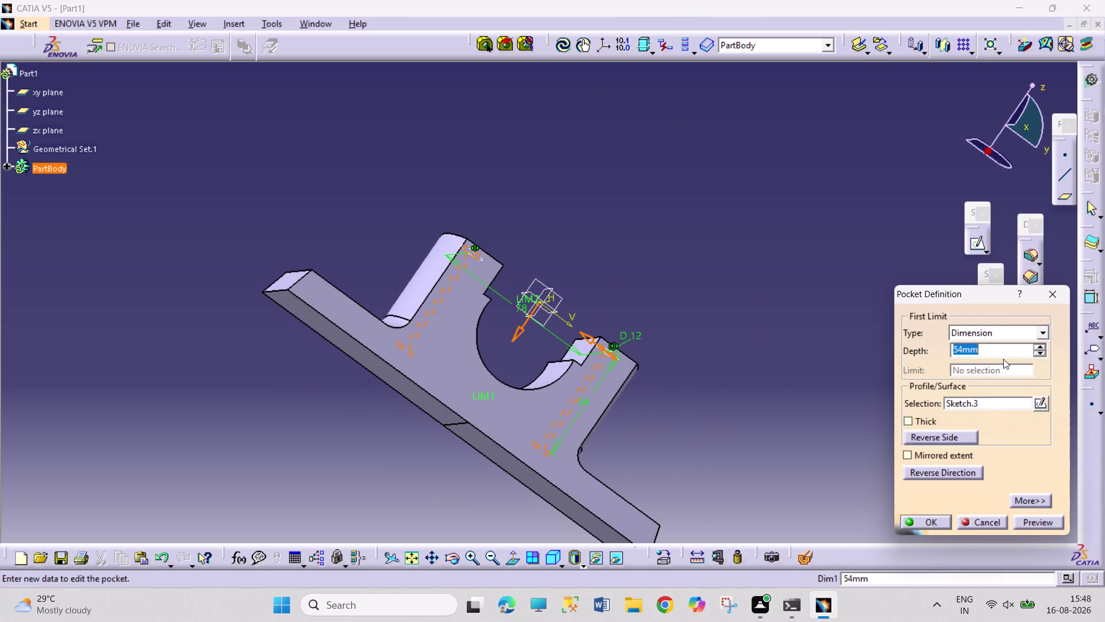
text(68)
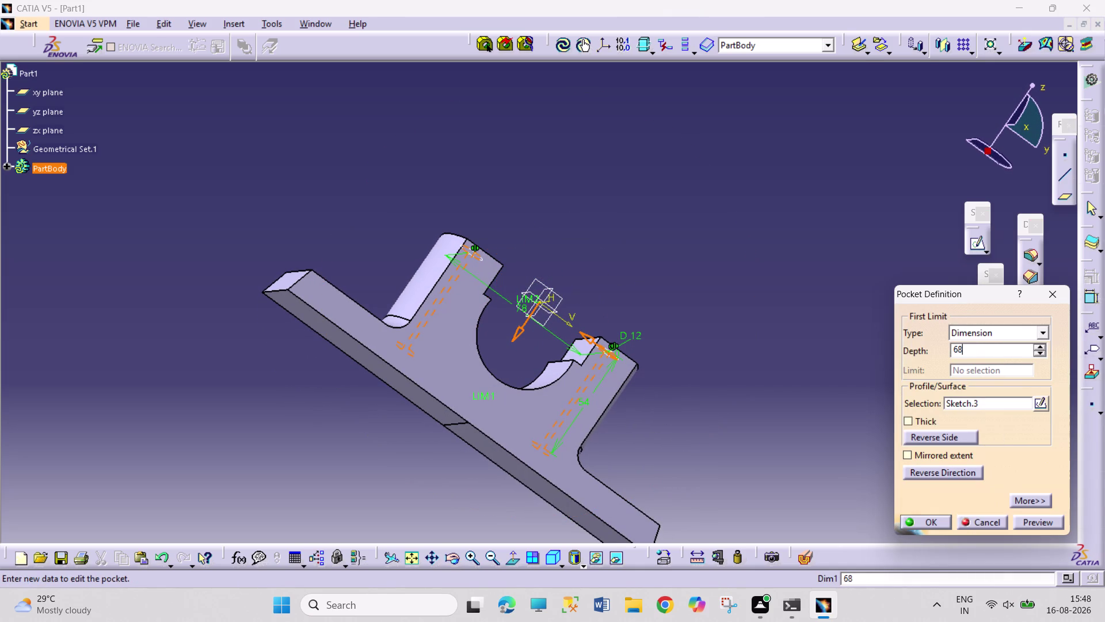
text(+14)
key(Return)
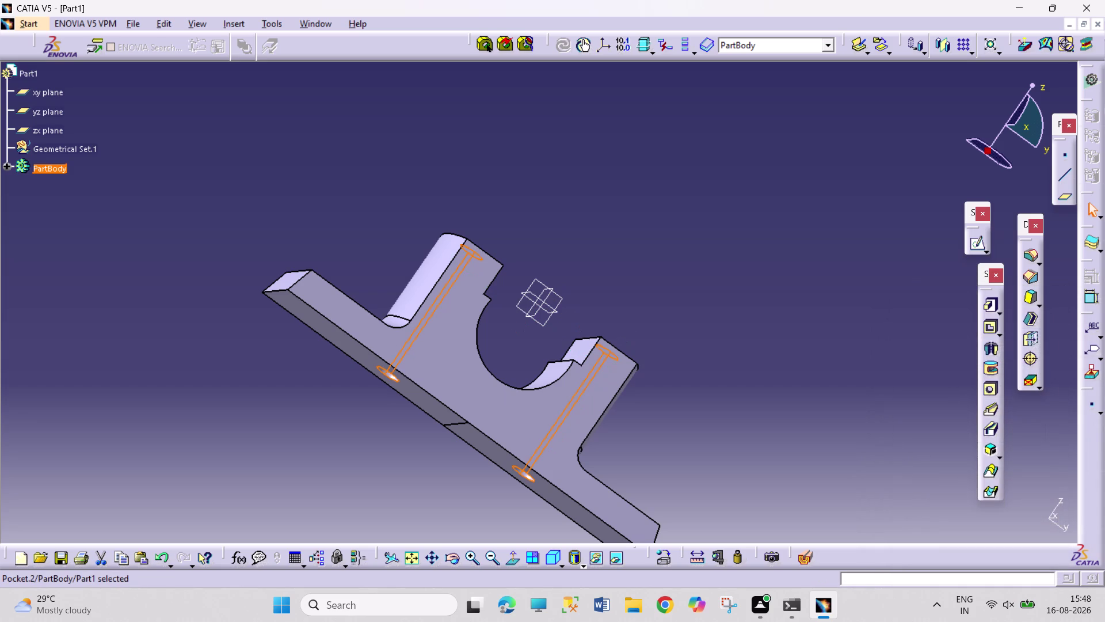
click(849, 397)
Orbit to the underside and start a sketch on the base's bottom face.
click(457, 565)
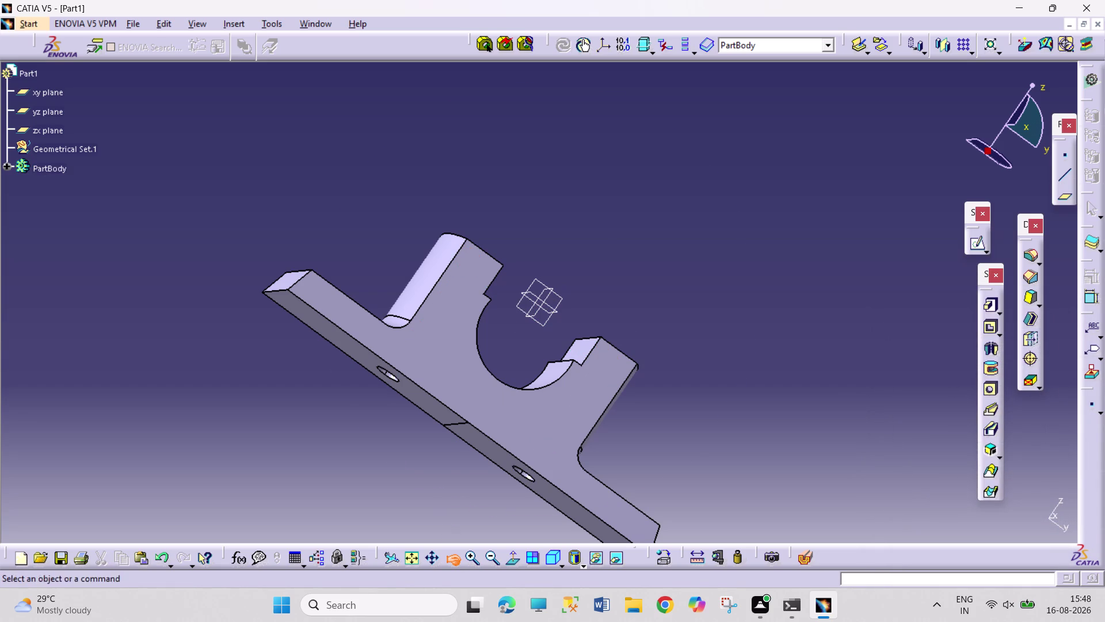
drag(435, 503, 603, 363)
click(500, 328)
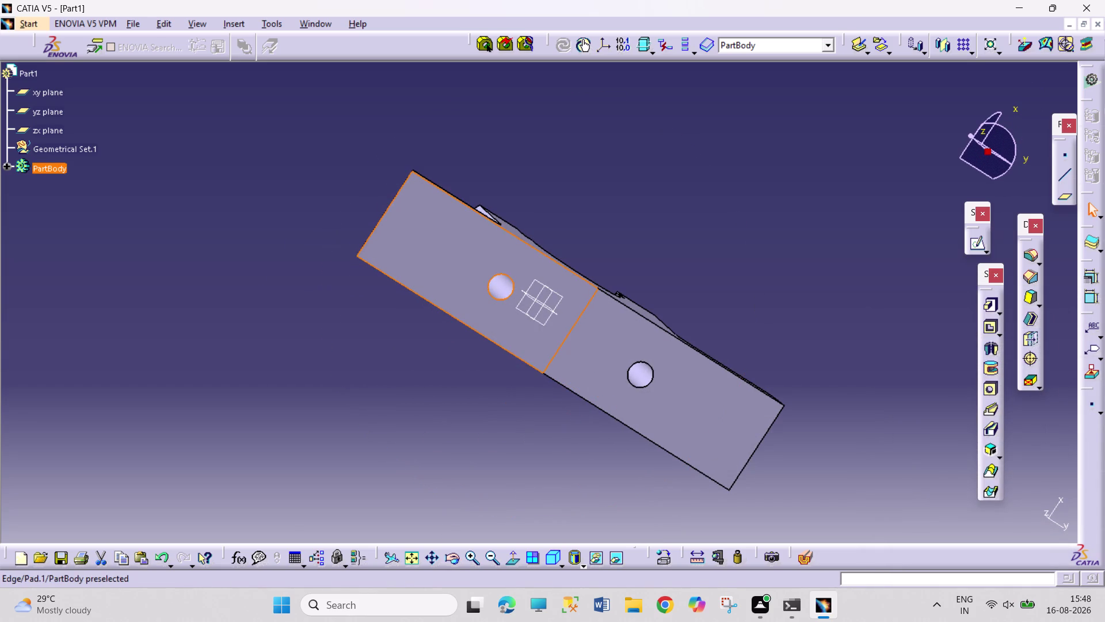
click(983, 247)
click(978, 242)
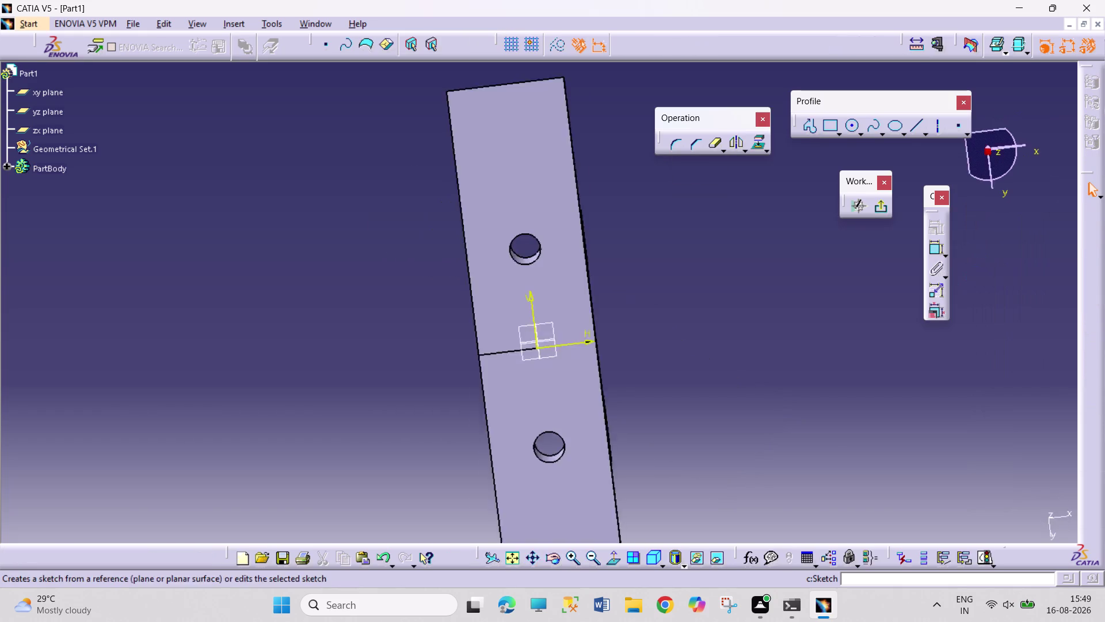
Draw a centred rectangle around the upper hole and add a height dimension.
click(842, 130)
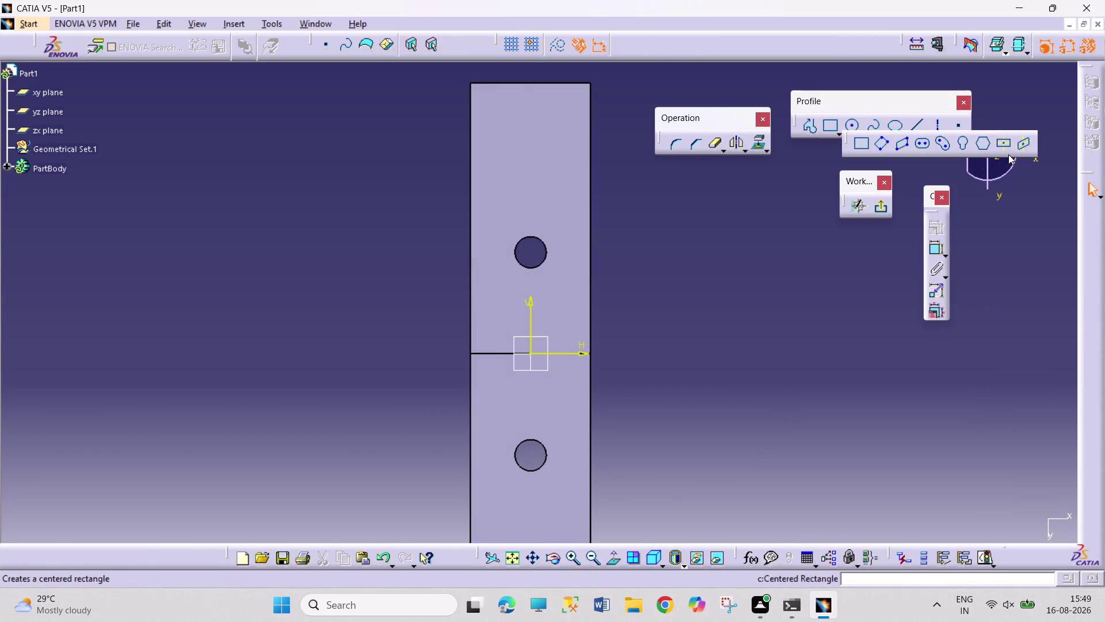
click(1005, 146)
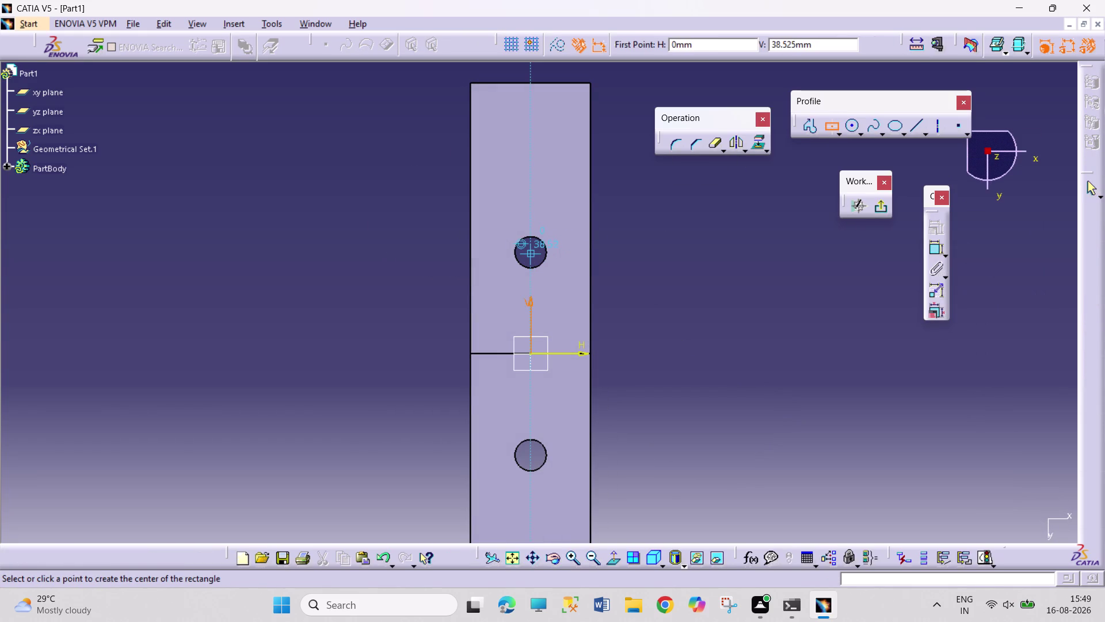
click(531, 251)
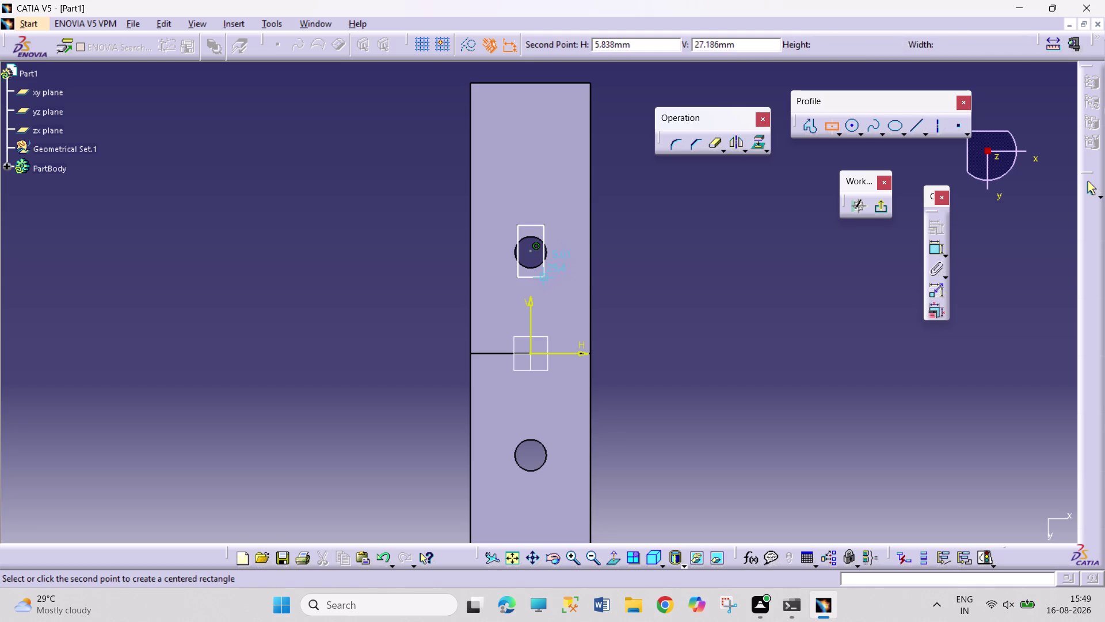
click(570, 295)
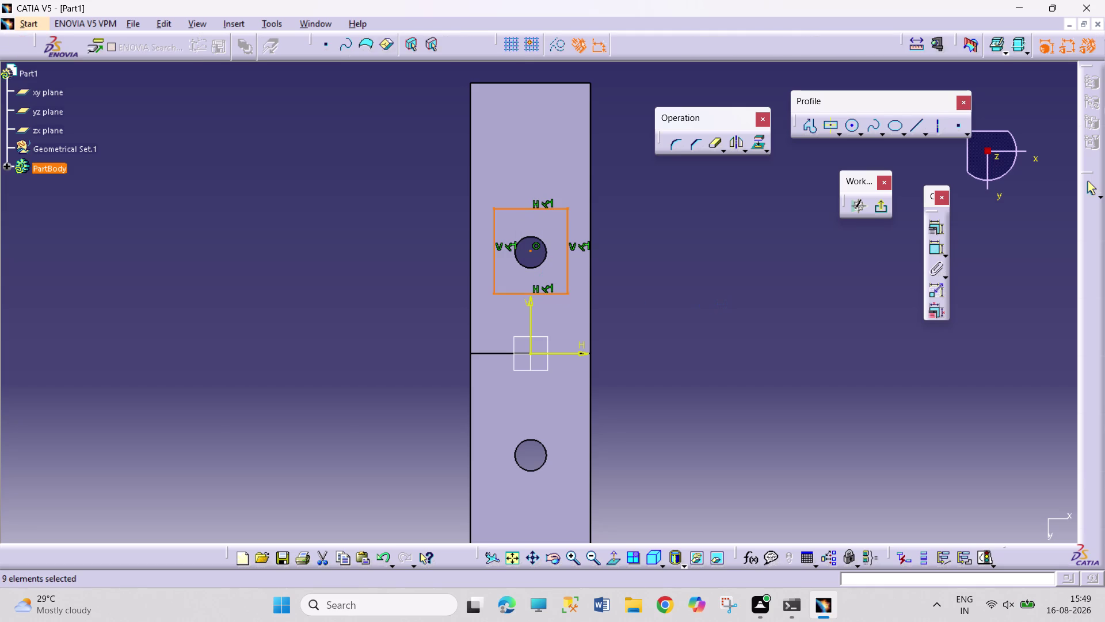
click(935, 250)
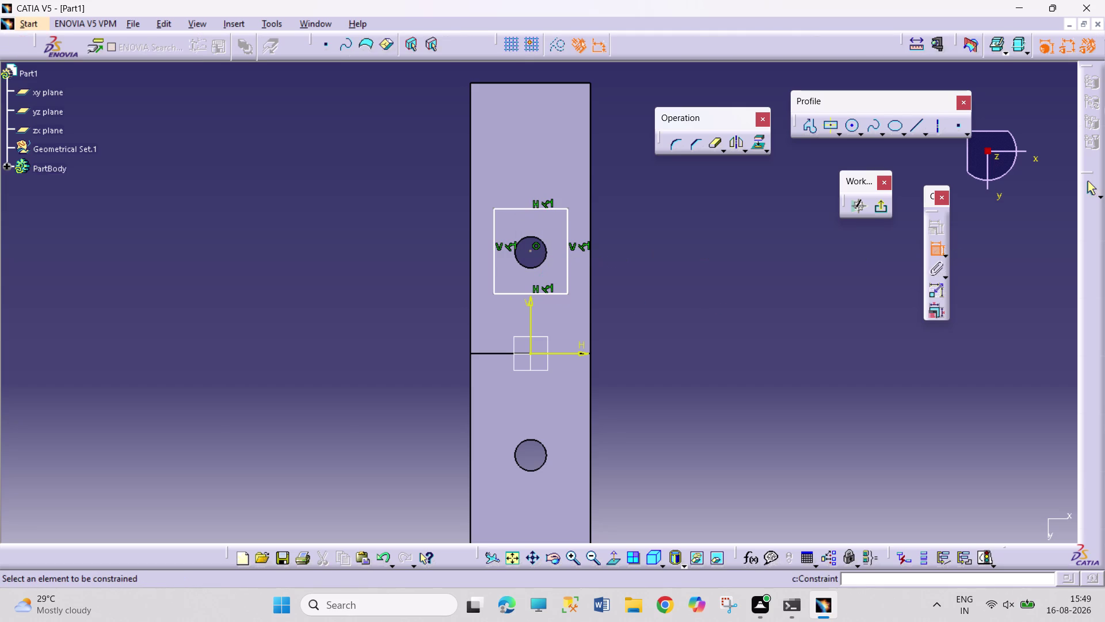
click(569, 258)
click(657, 266)
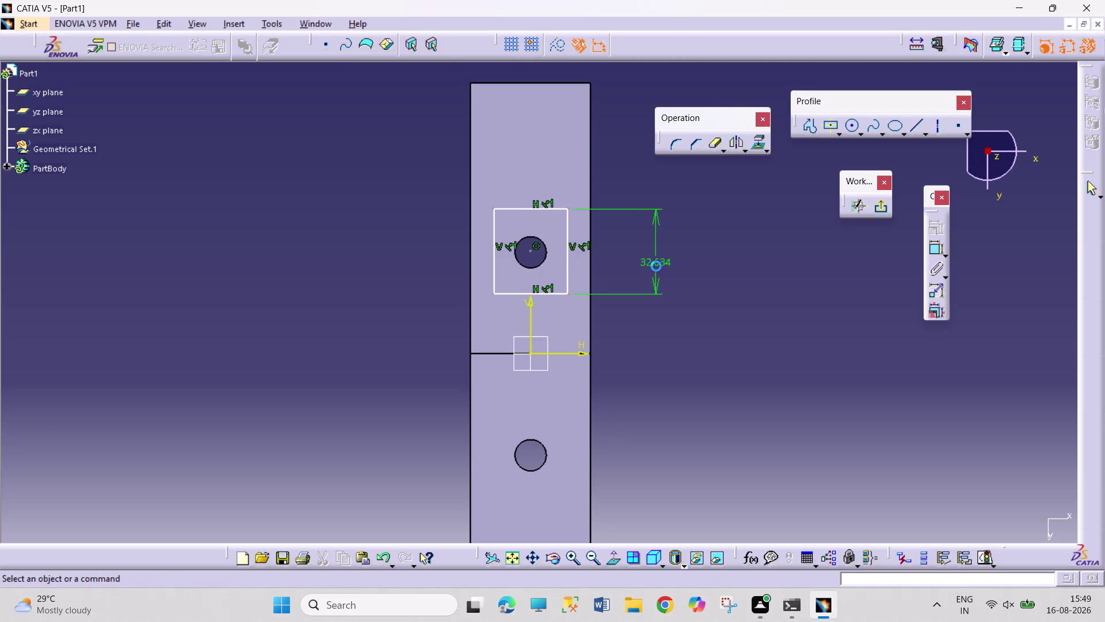
click(545, 256)
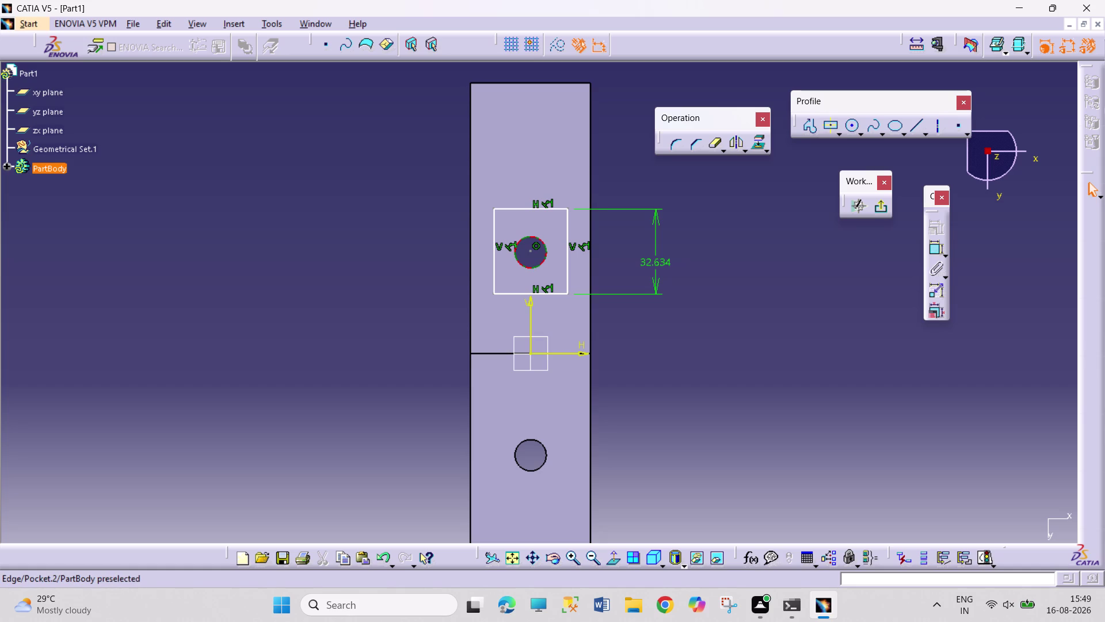
Apply a concentricity constraint between the rectangle and the upper hole circle.
click(531, 252)
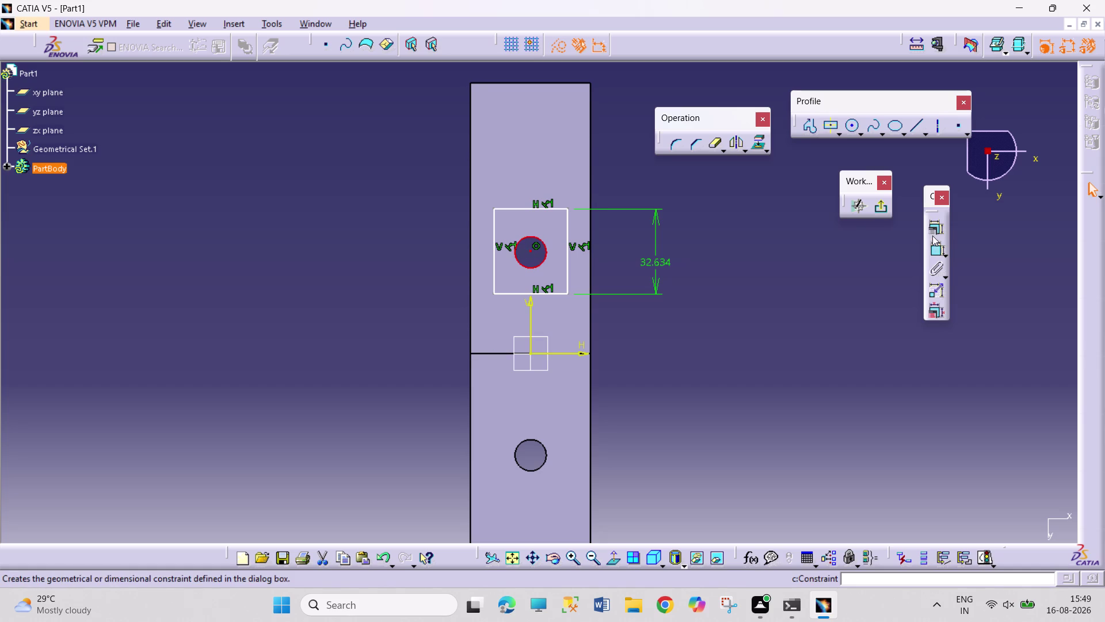
click(934, 228)
click(1022, 398)
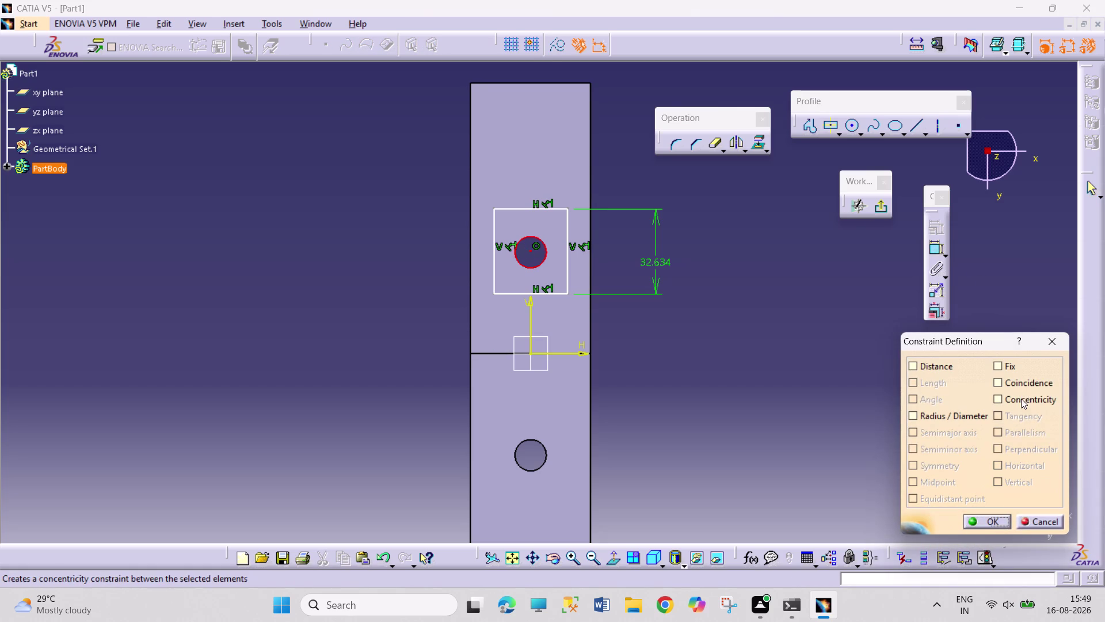
click(989, 522)
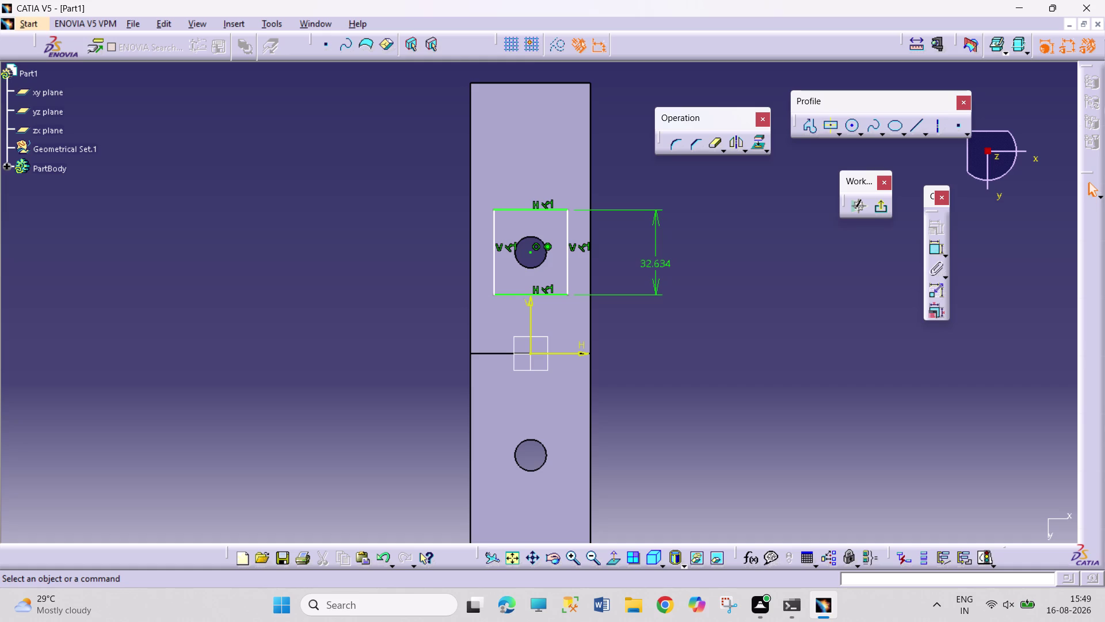
Set the square's height dimension and a new width dimension to 28 mm.
click(670, 258)
click(670, 262)
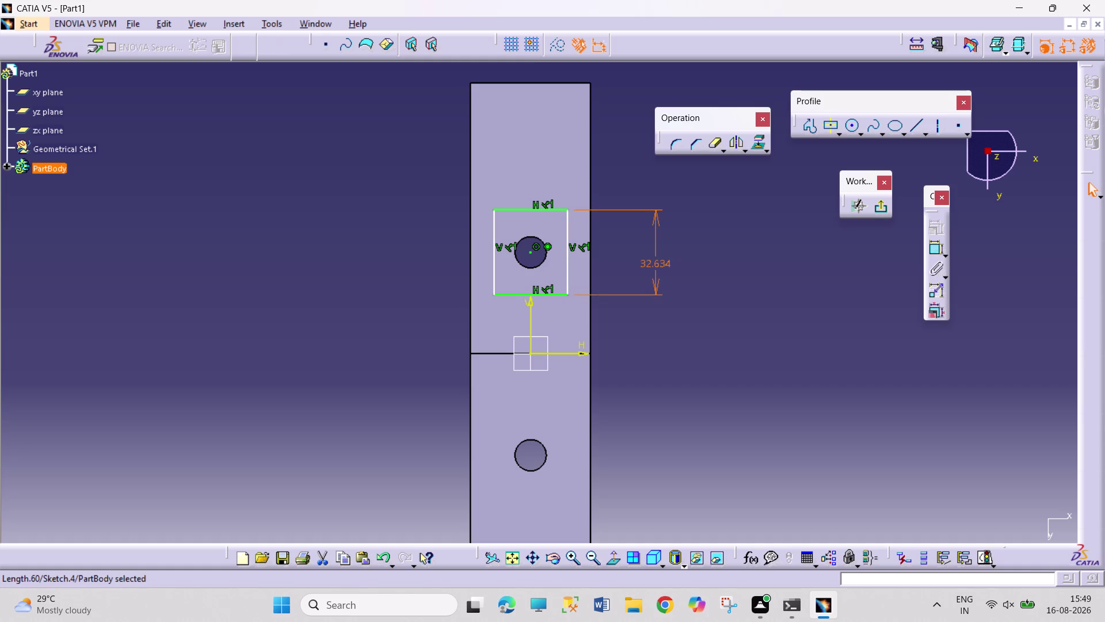
double_click(663, 261)
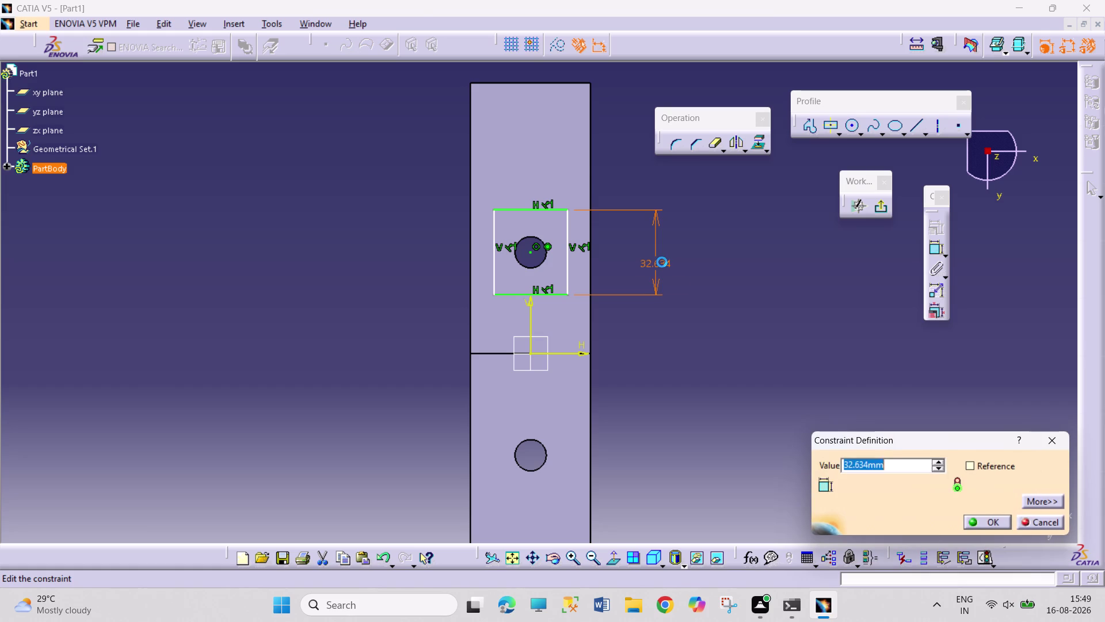
text(28)
key(Return)
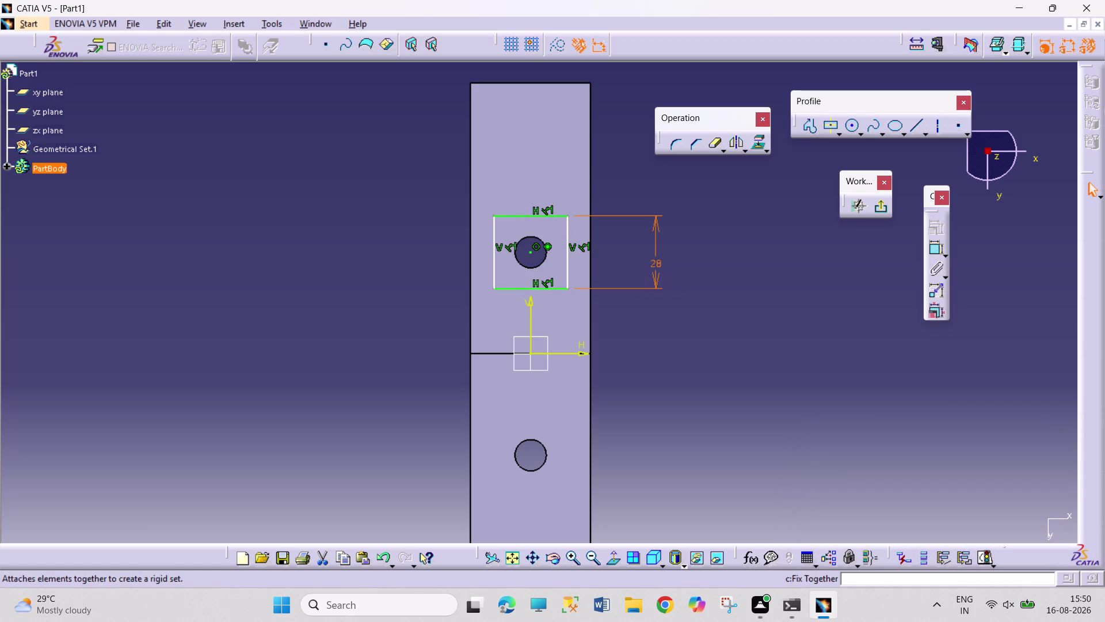
click(932, 247)
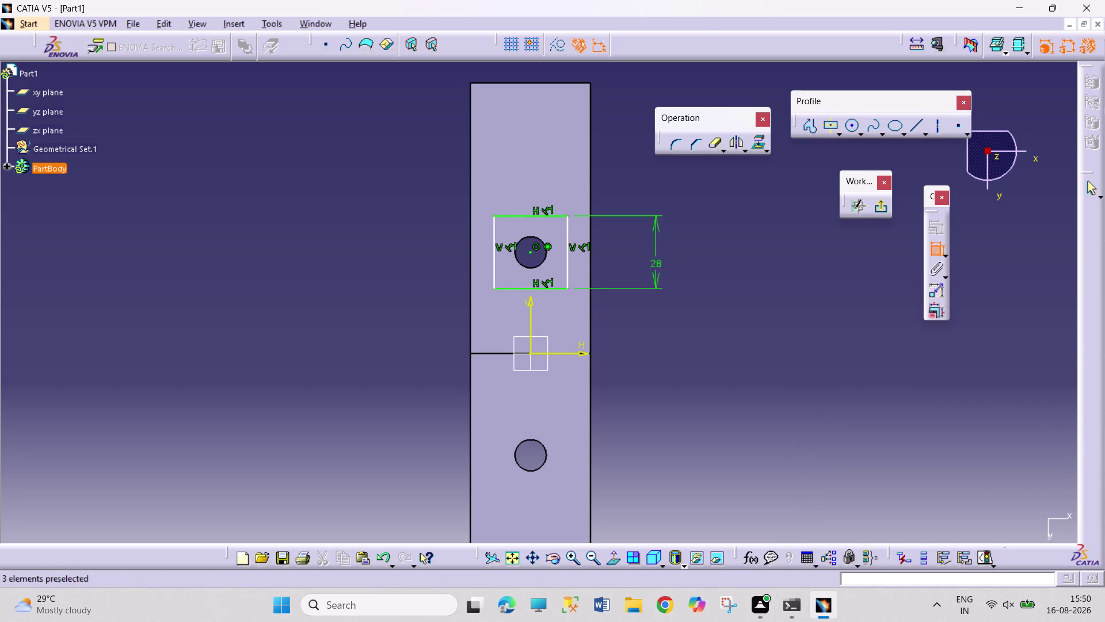
click(536, 212)
click(640, 165)
double_click(640, 164)
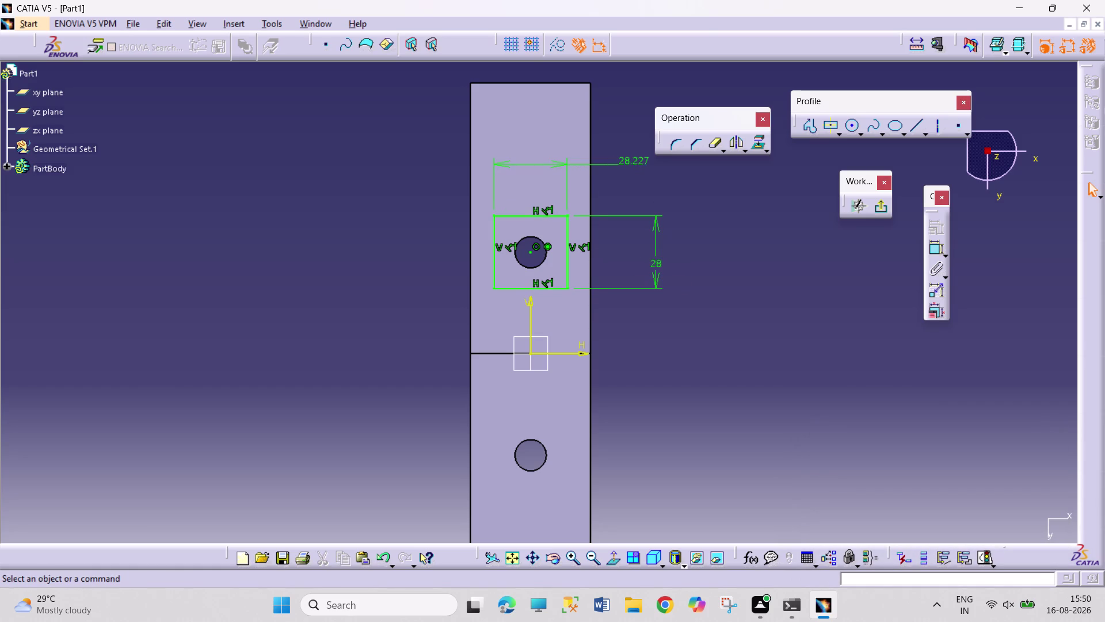
double_click(643, 159)
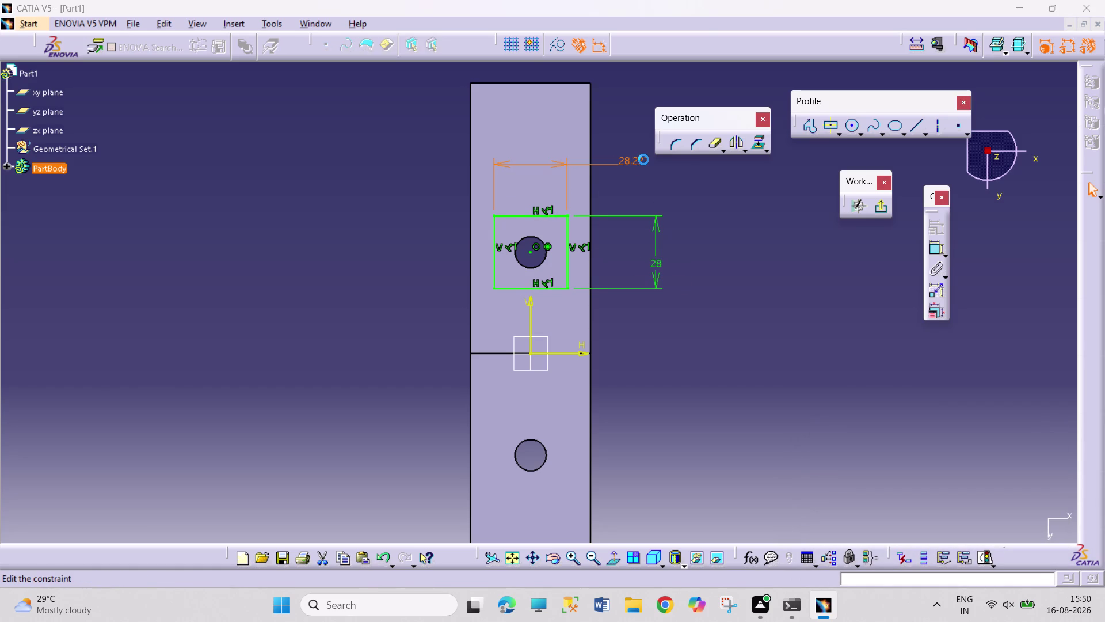
text(28)
key(Return)
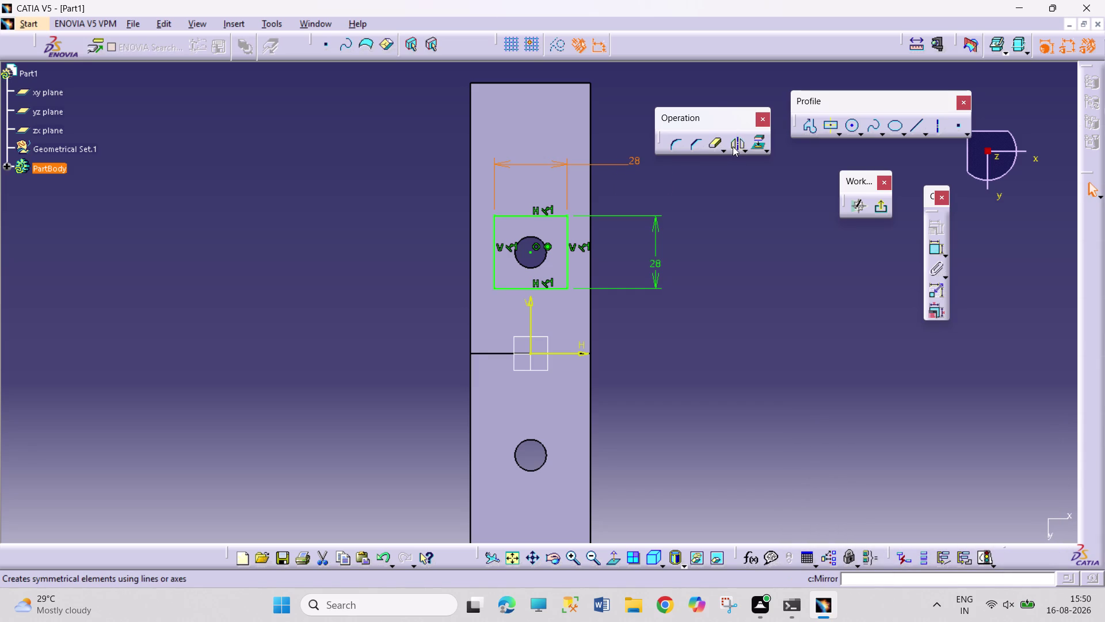
Mirror the square across the horizontal axis and exit the sketch.
drag(447, 191, 517, 287)
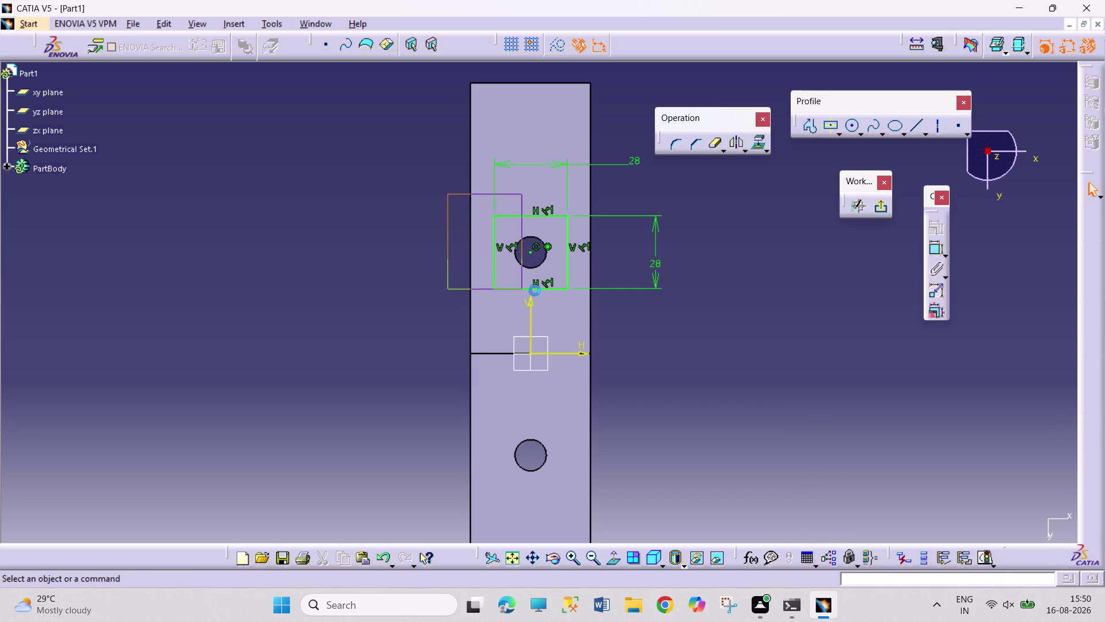
drag(518, 286, 602, 303)
click(736, 142)
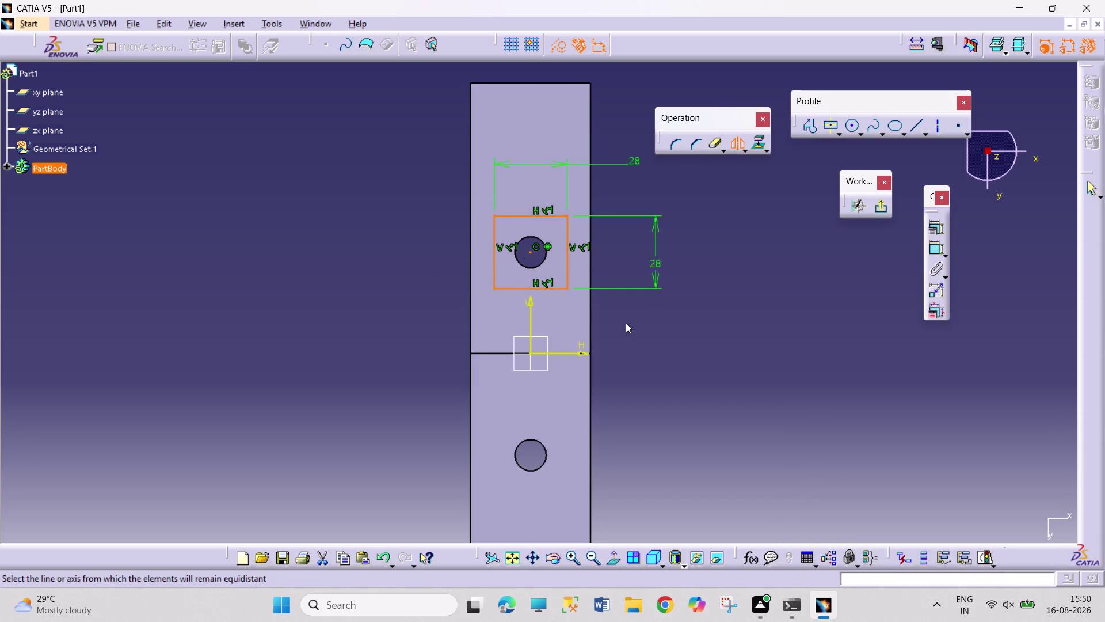
click(568, 354)
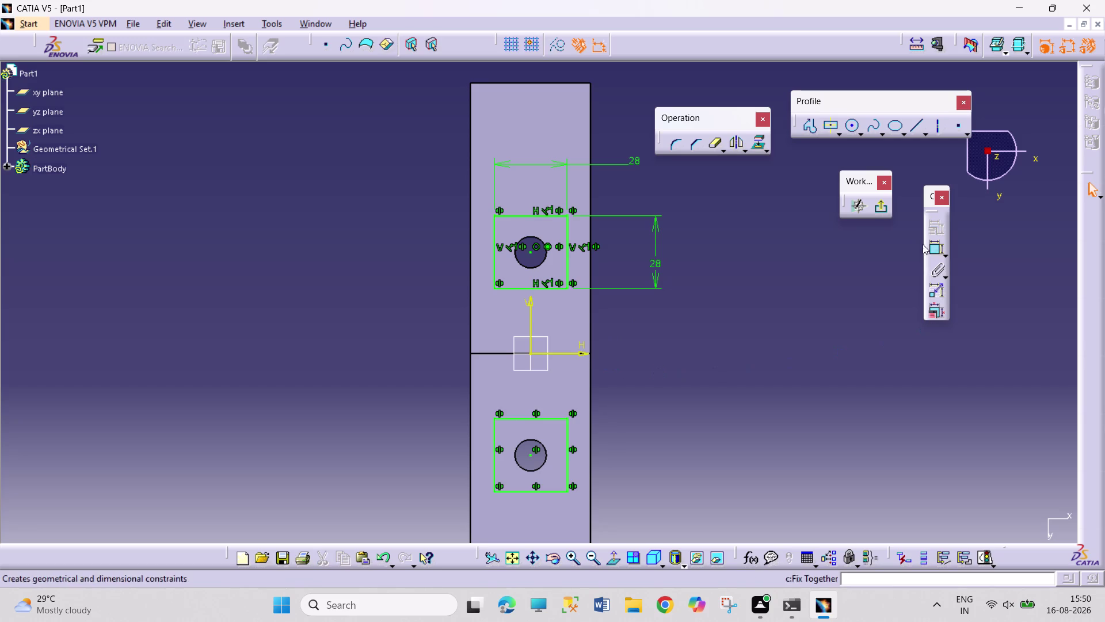
click(879, 210)
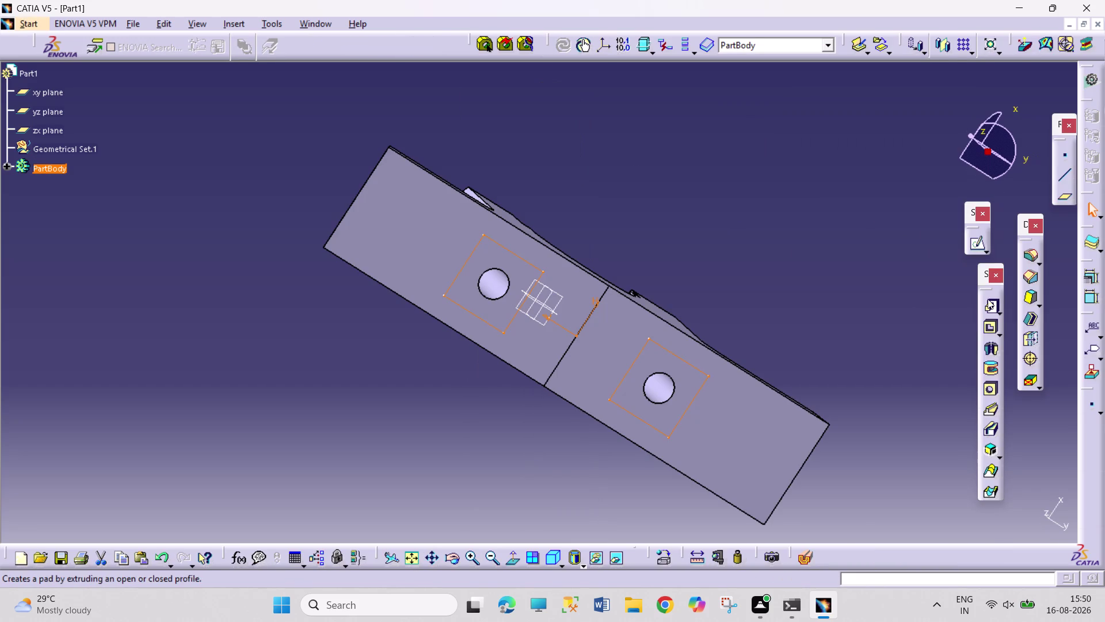
Pocket both square profiles 12 mm deep into the base.
click(987, 326)
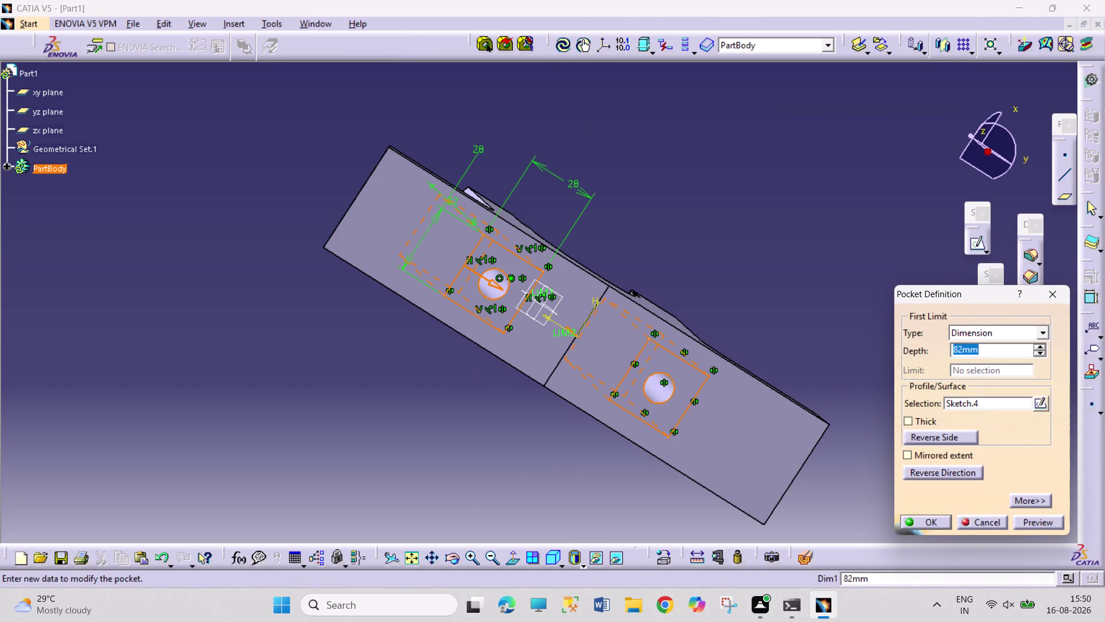
click(449, 559)
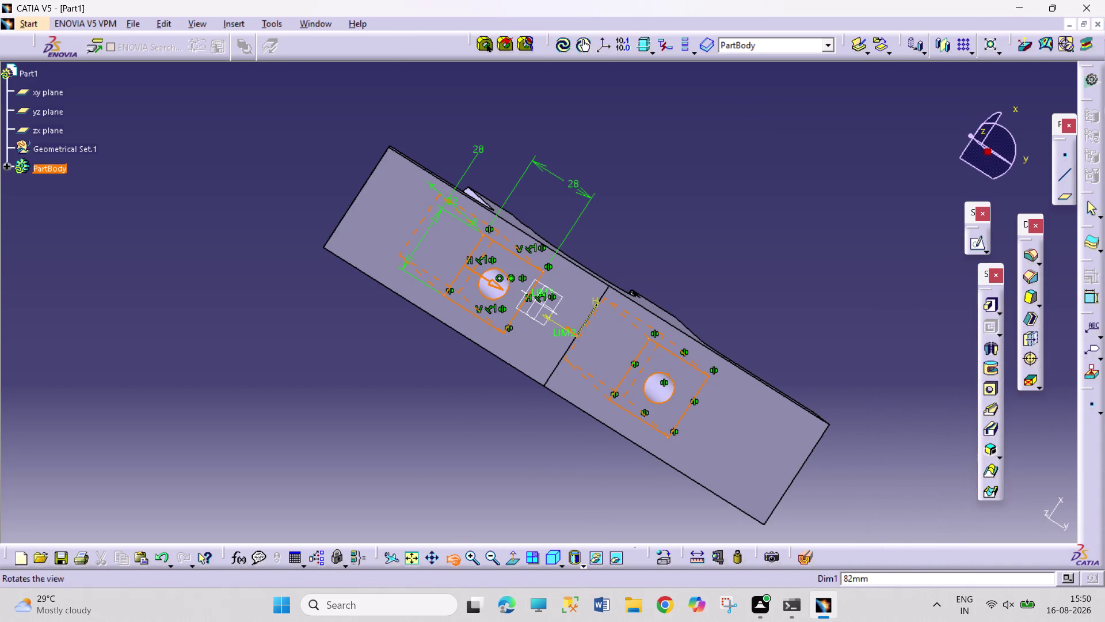
drag(603, 231, 550, 426)
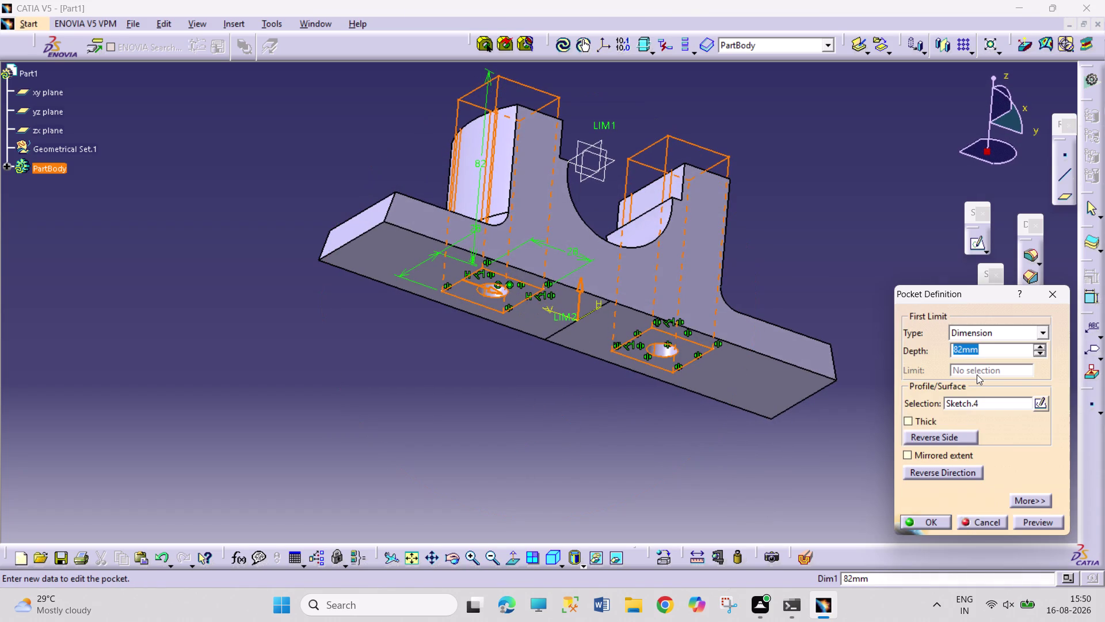
text(12)
key(Return)
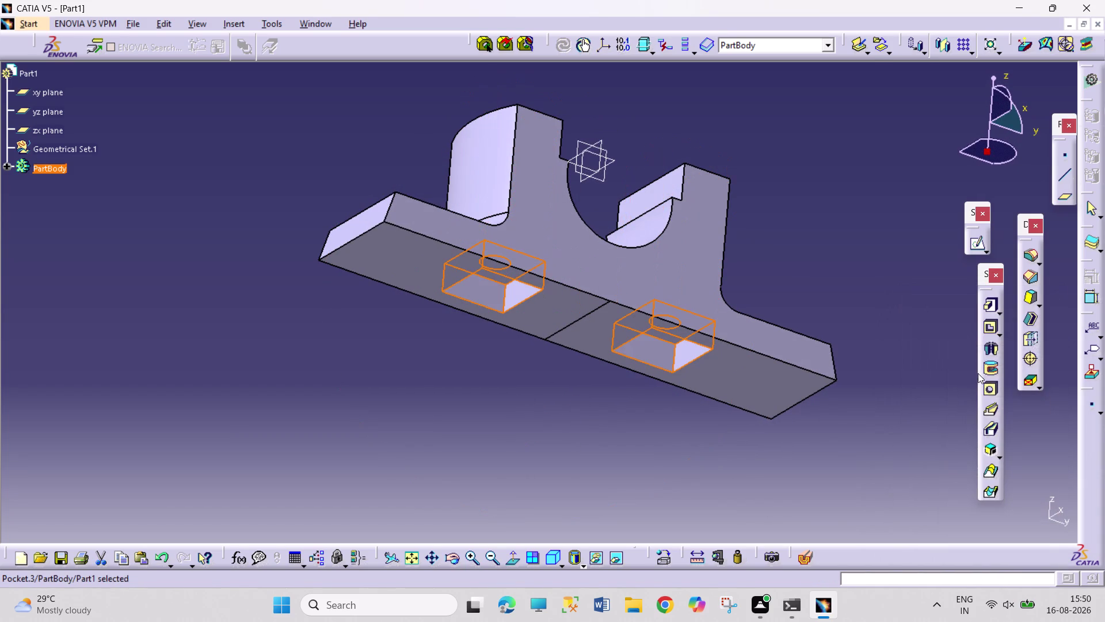
click(858, 282)
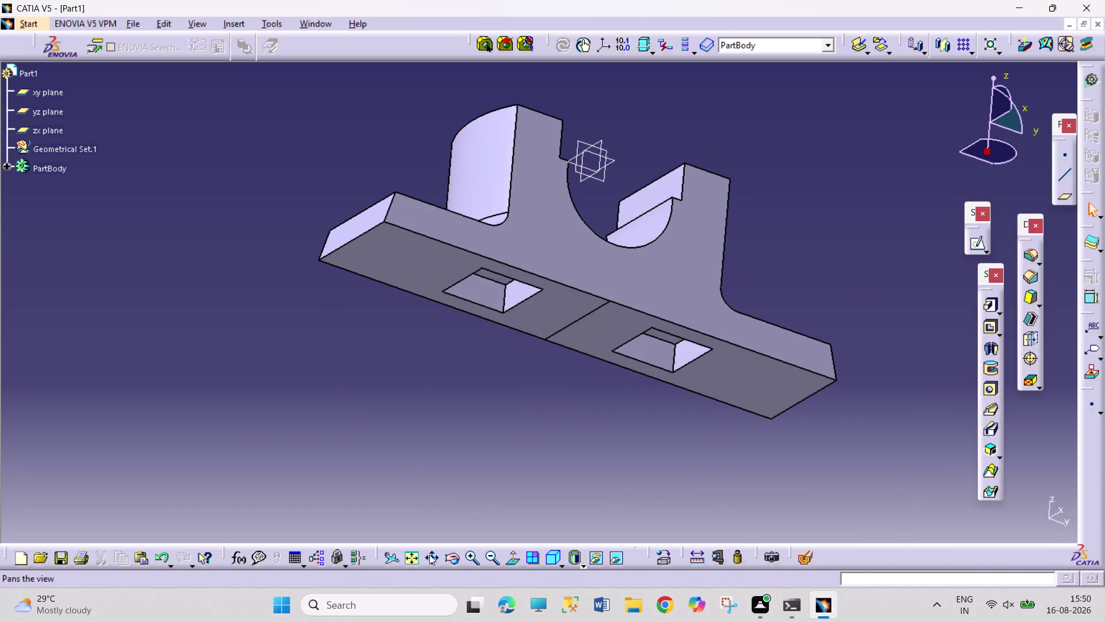
Reorient the part and start a new sketch on the pocketed bottom face.
click(451, 556)
drag(462, 501, 471, 461)
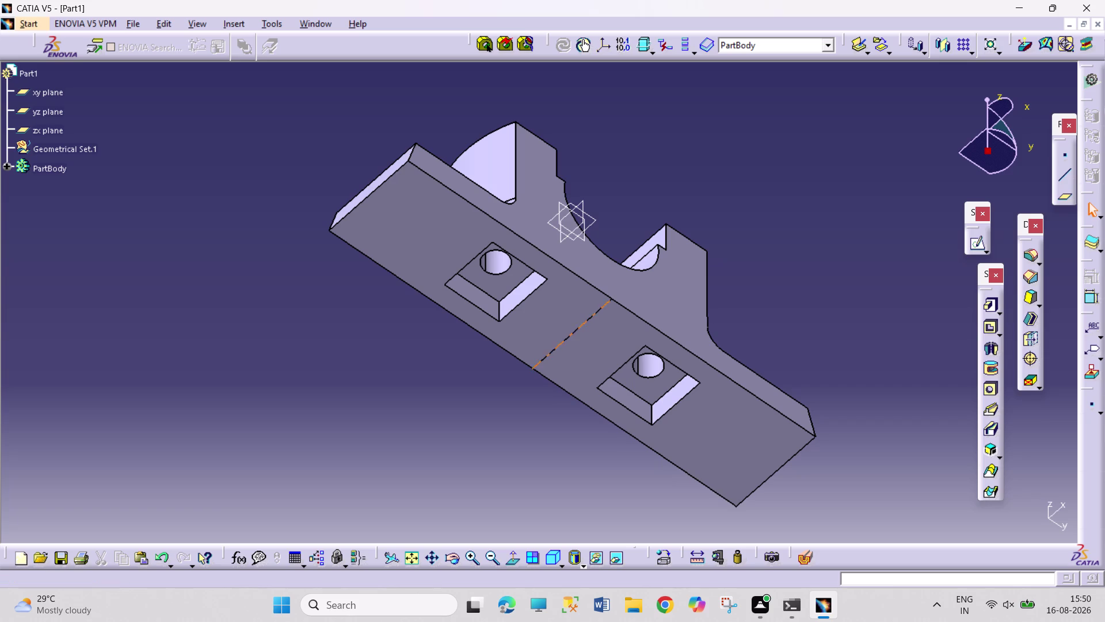
click(558, 342)
click(550, 329)
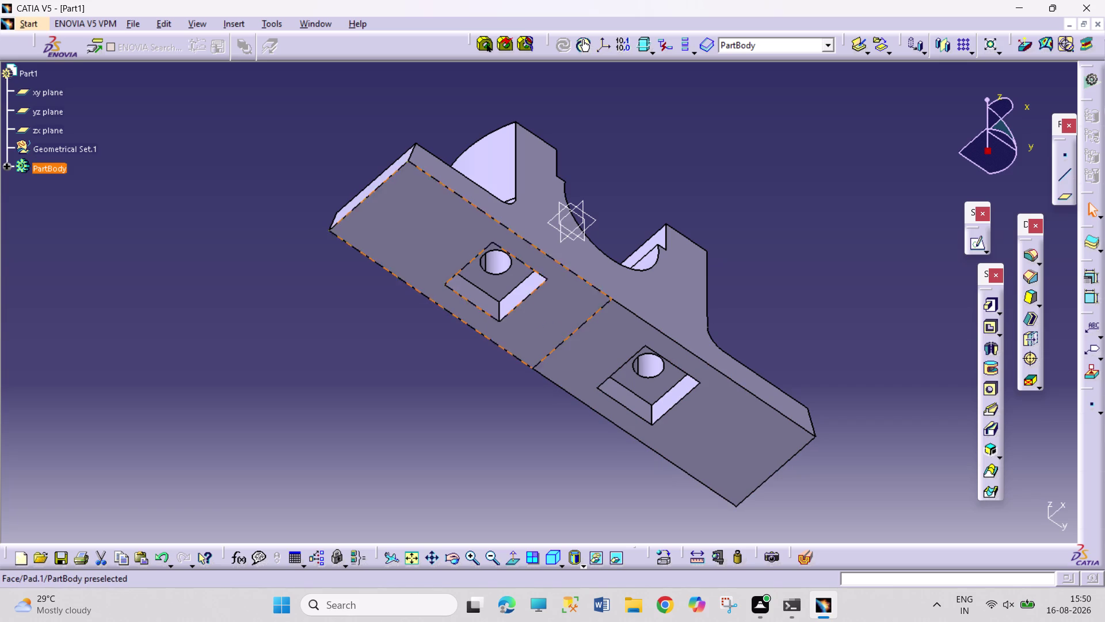
click(977, 243)
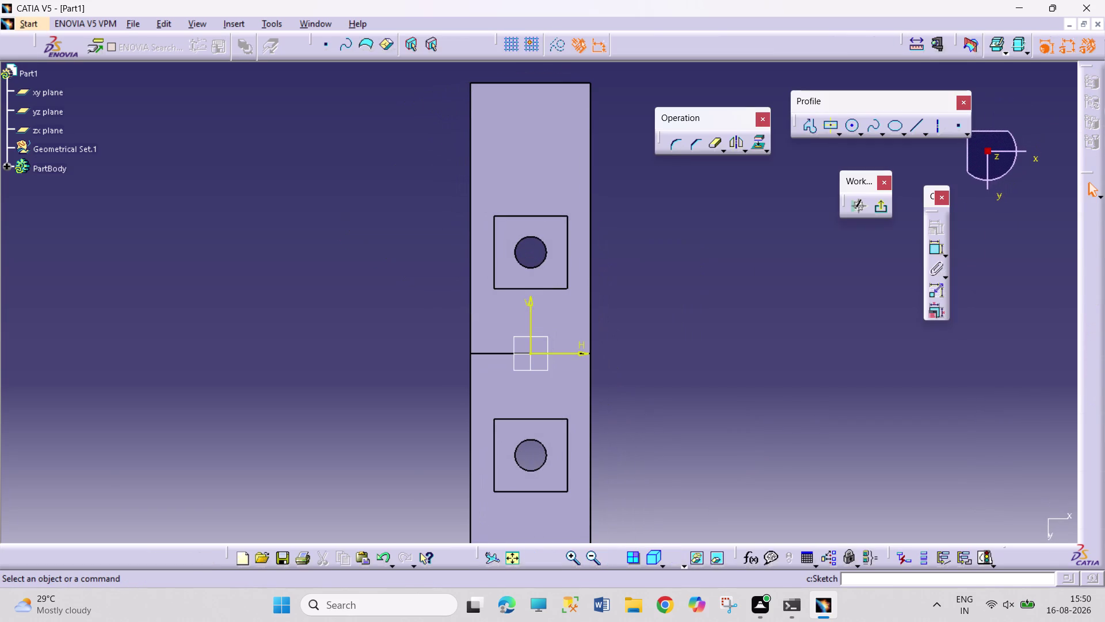
Draw a rectangle centred on the sketch origin and dimension its width to 28 mm.
click(827, 127)
click(532, 353)
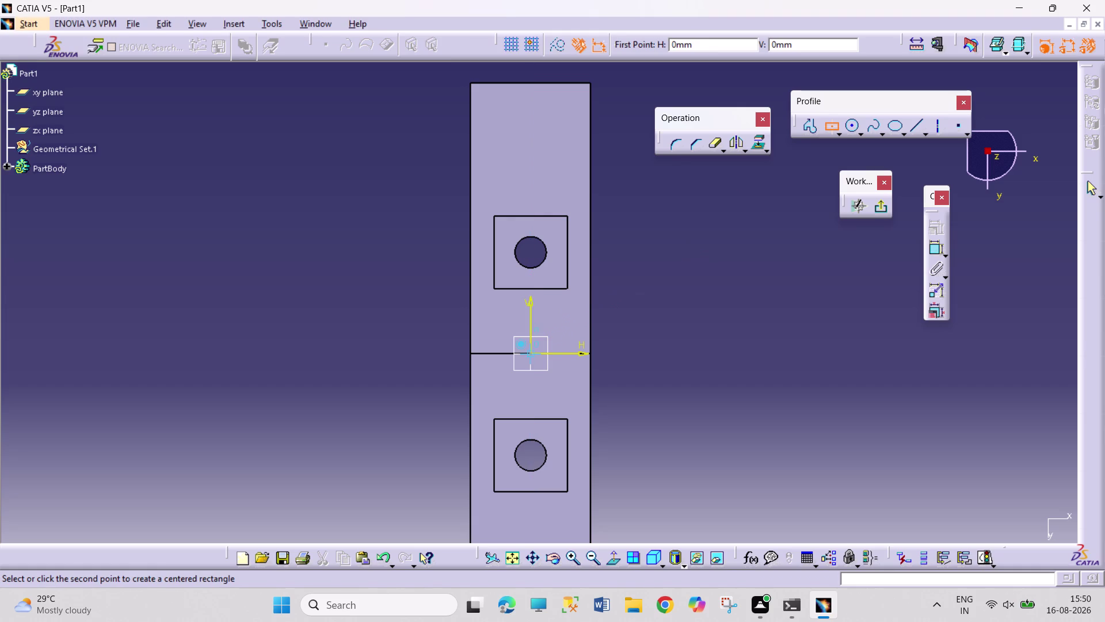
click(576, 540)
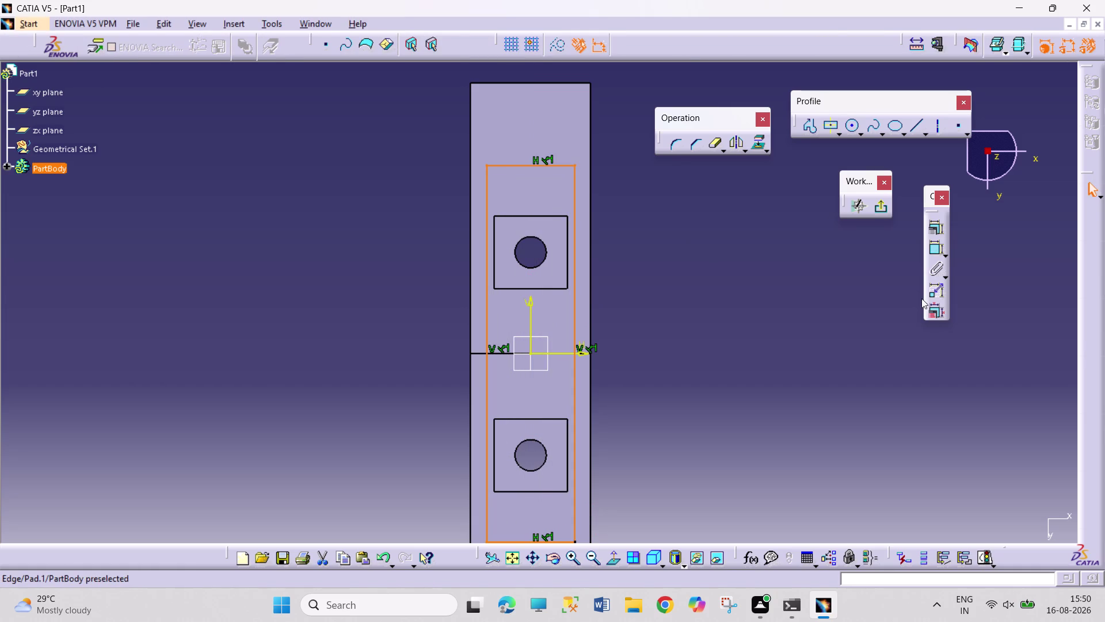
click(937, 244)
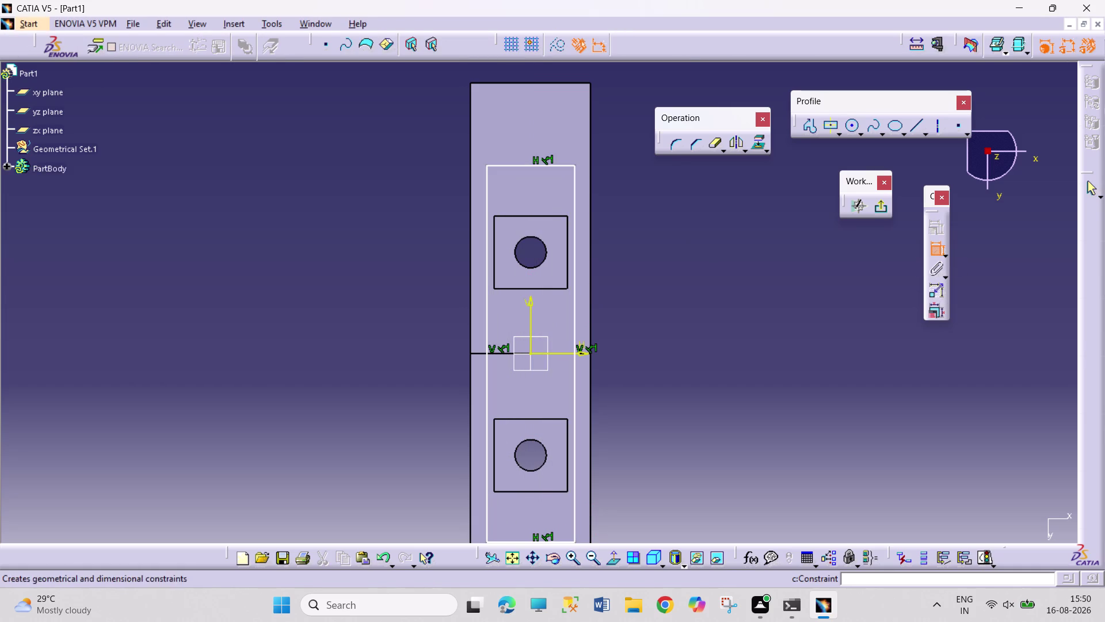
click(536, 165)
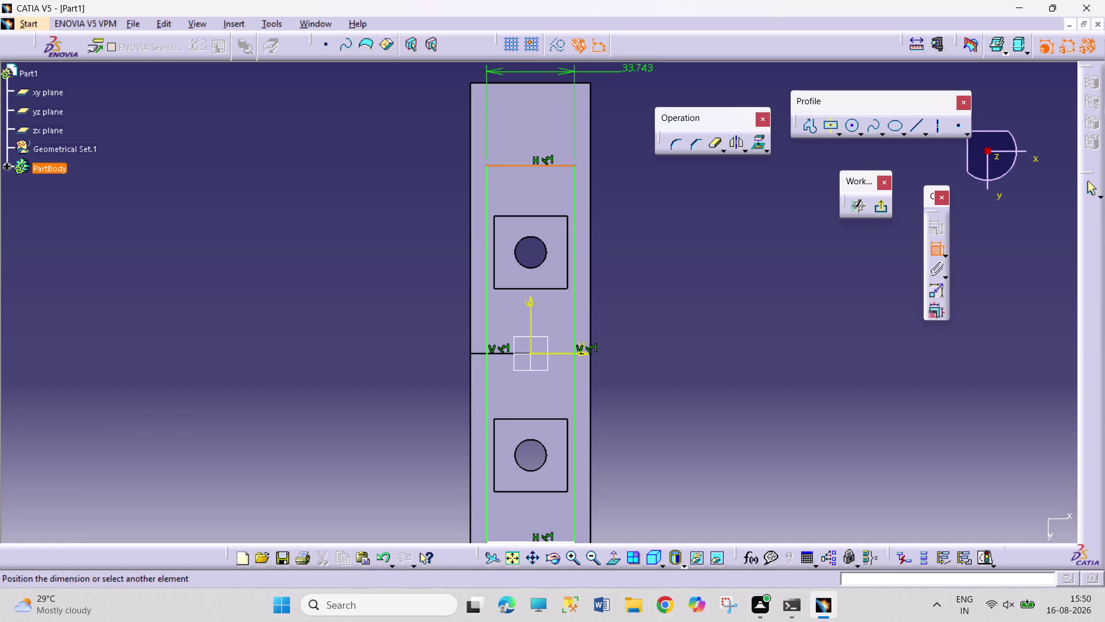
click(638, 72)
double_click(645, 64)
text(28)
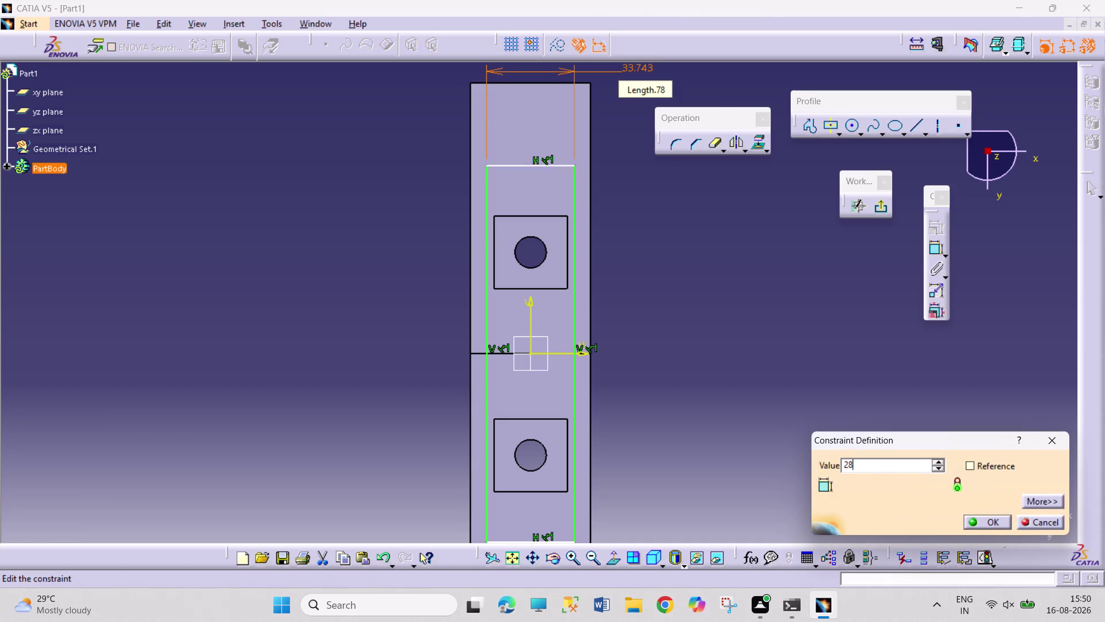
key(Return)
click(709, 275)
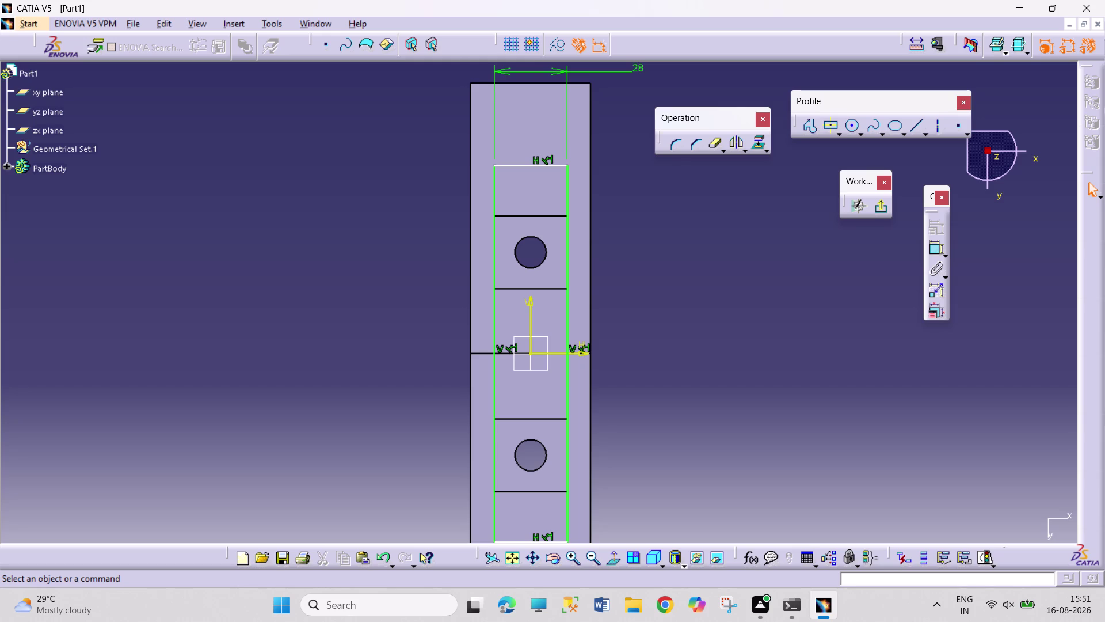
Dimension the rectangle's long side to 195 mm and exit the sketch.
click(939, 248)
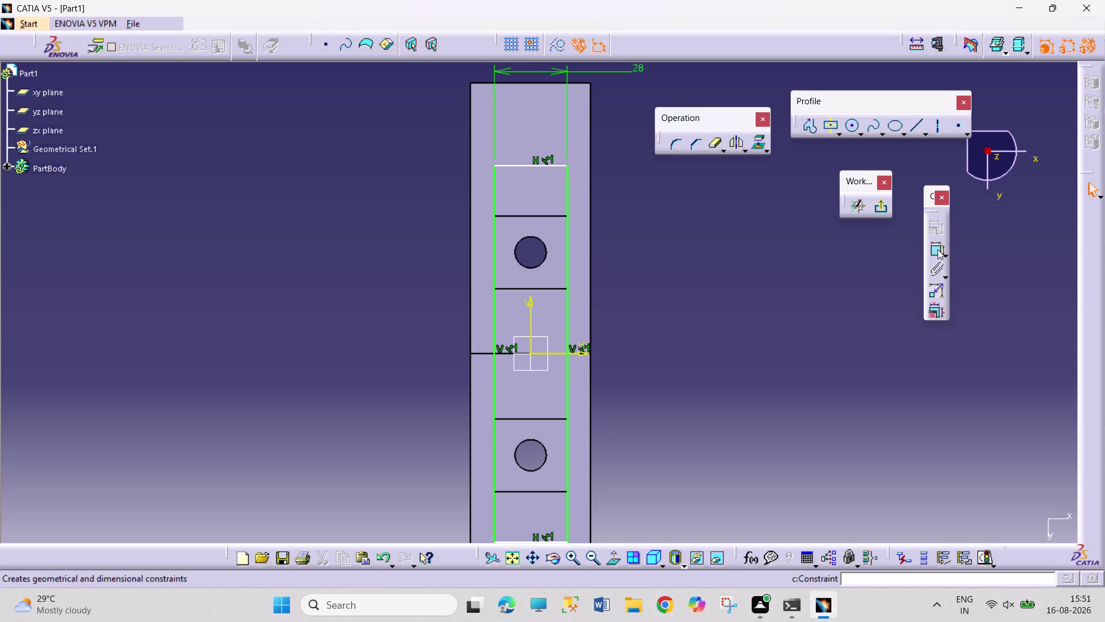
click(568, 332)
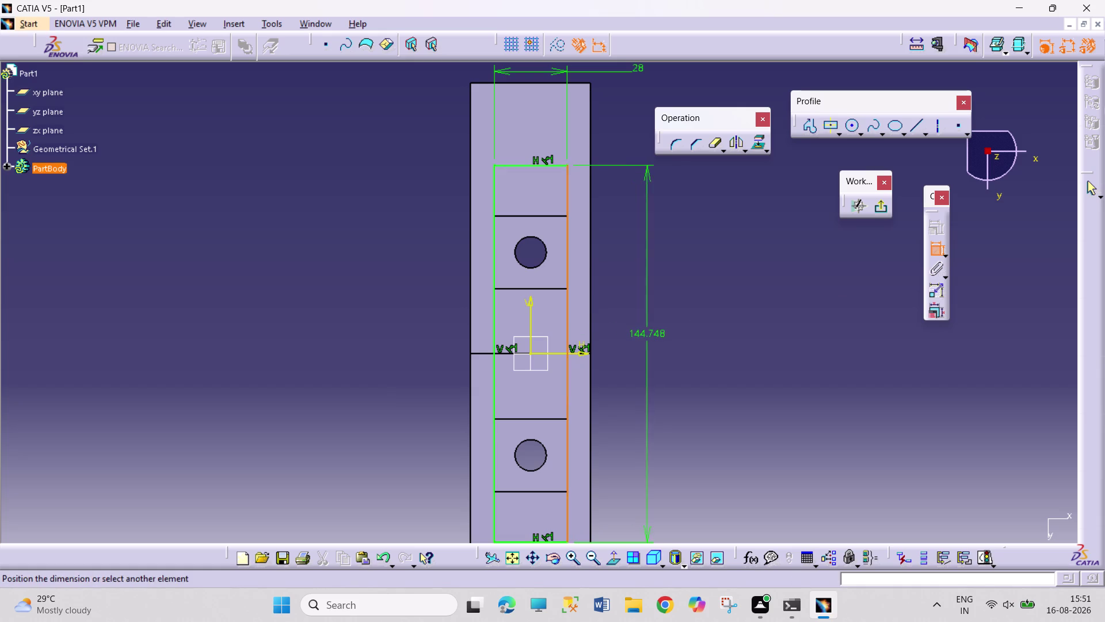
click(663, 341)
double_click(665, 340)
key(1)
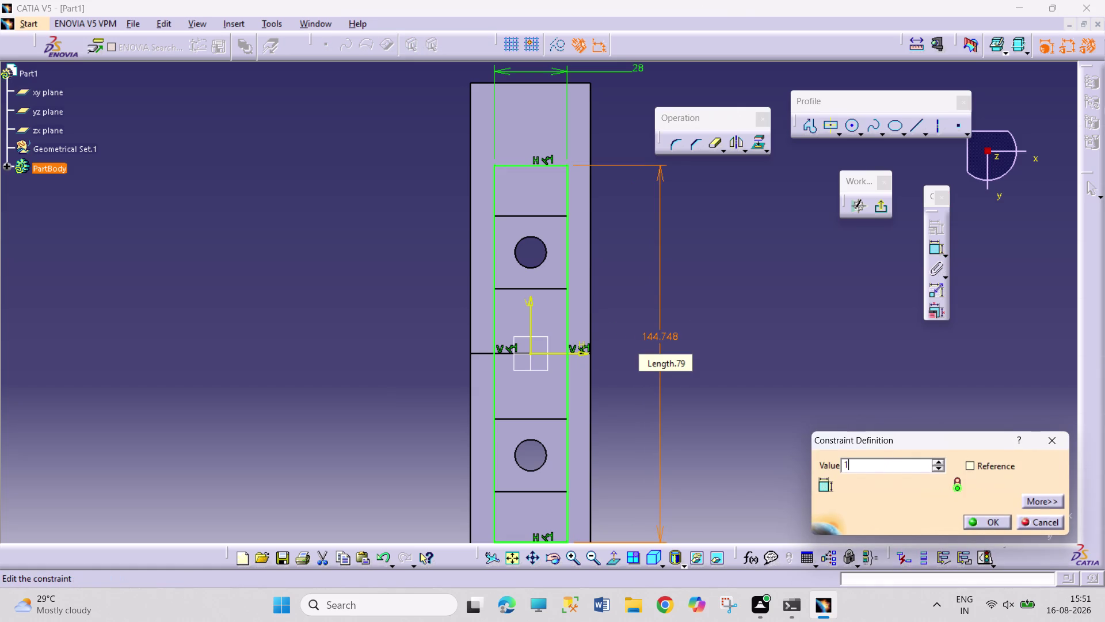
text(95)
key(Return)
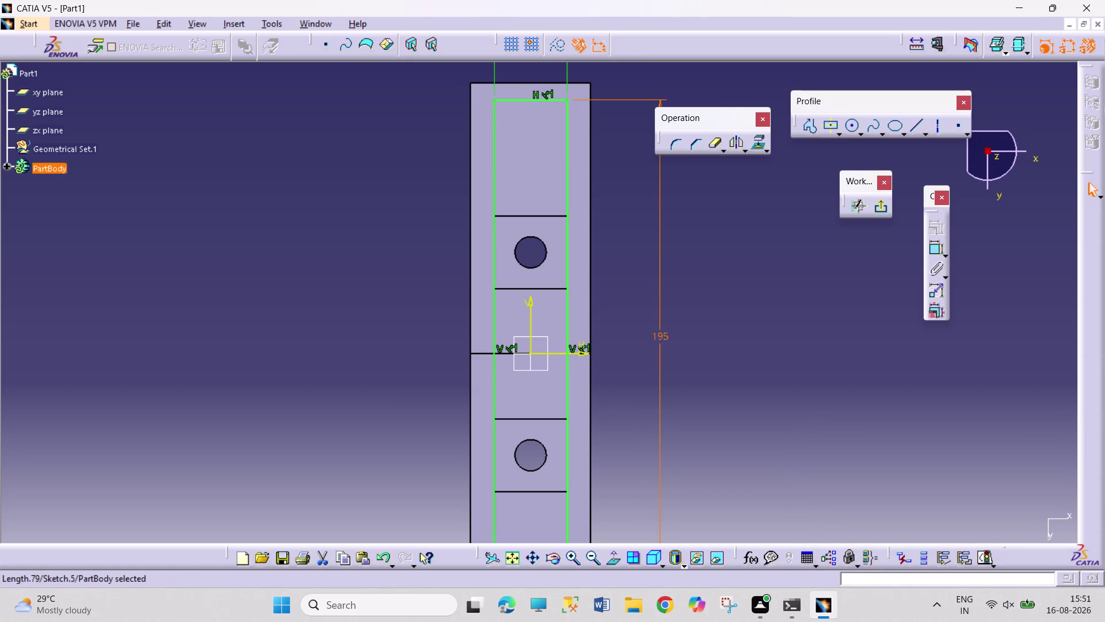
click(877, 209)
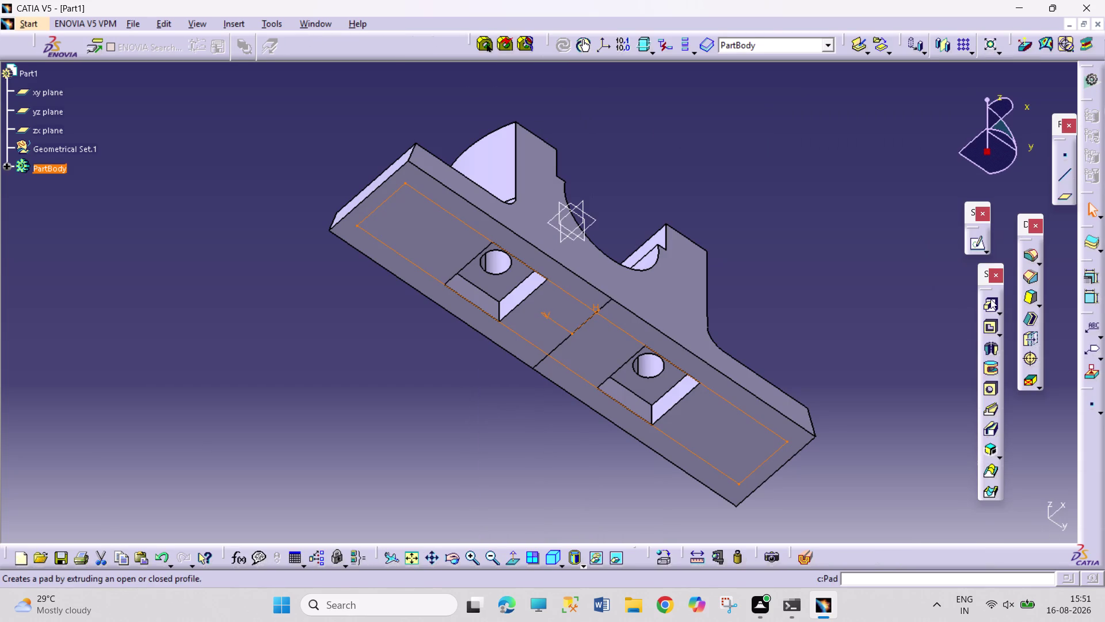
Pocket the rectangle profile 2 mm deep into the base.
click(988, 329)
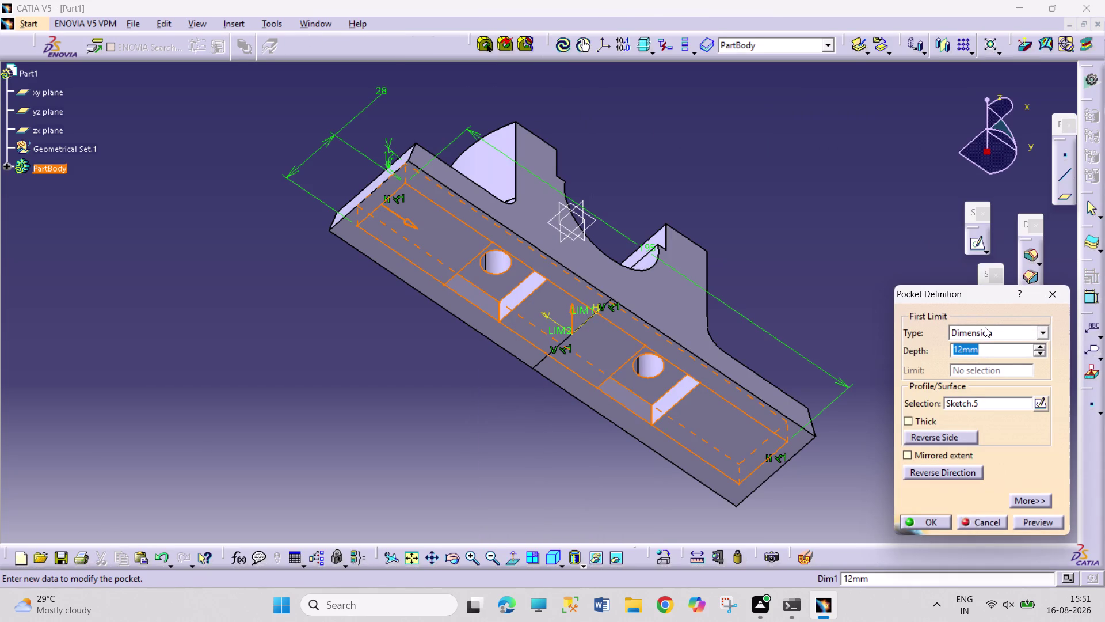
key(2)
key(Return)
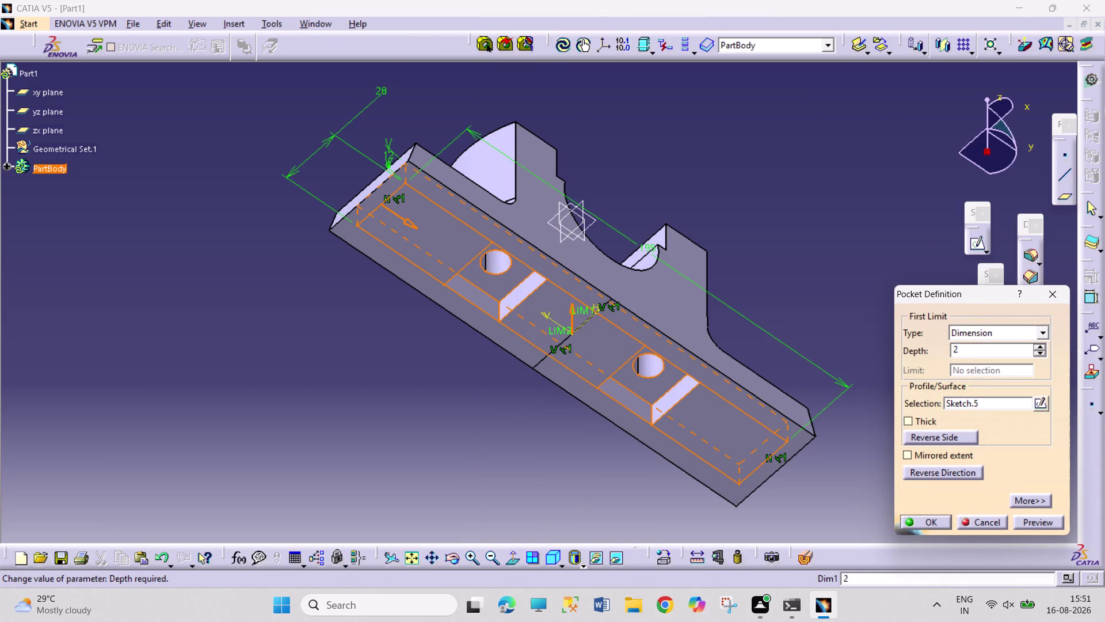
click(781, 278)
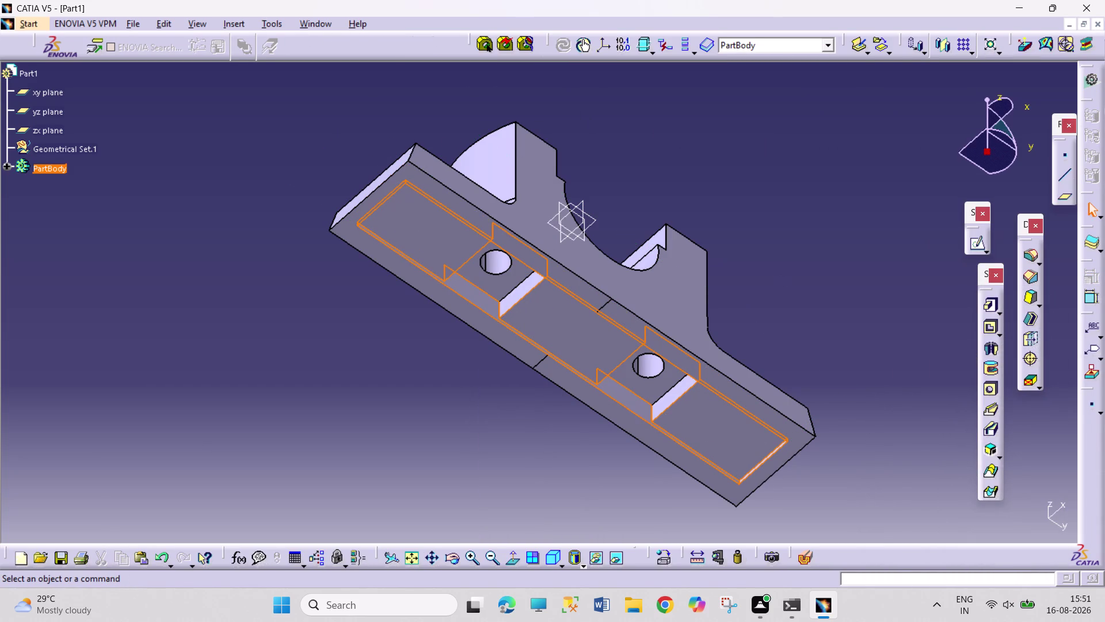
click(453, 557)
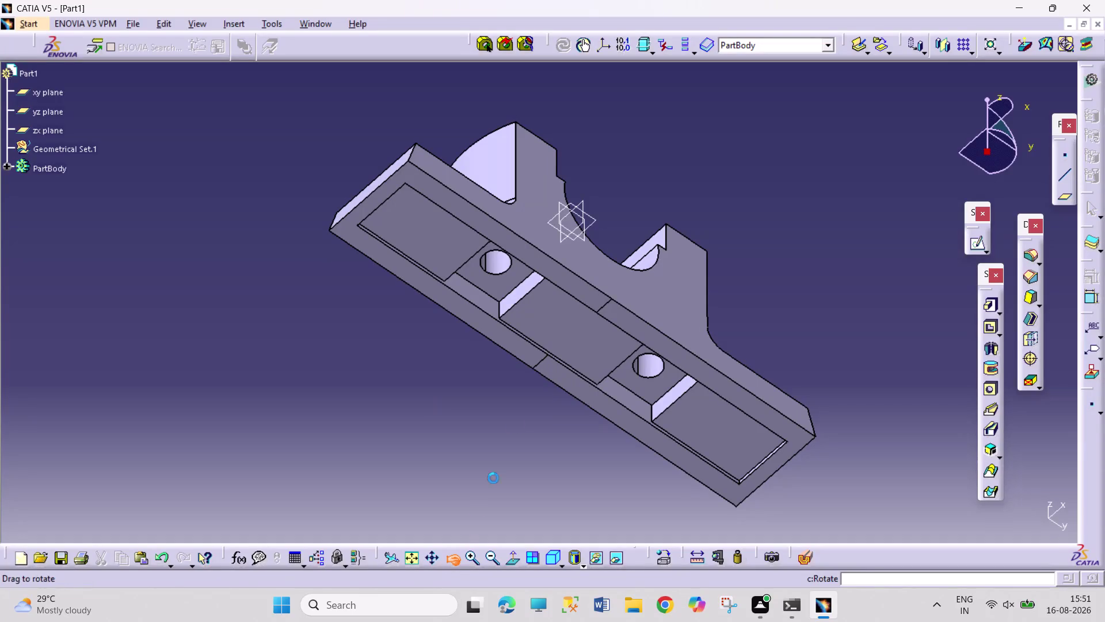
Rotate the part and start a new sketch on the base's end face.
drag(629, 147, 489, 490)
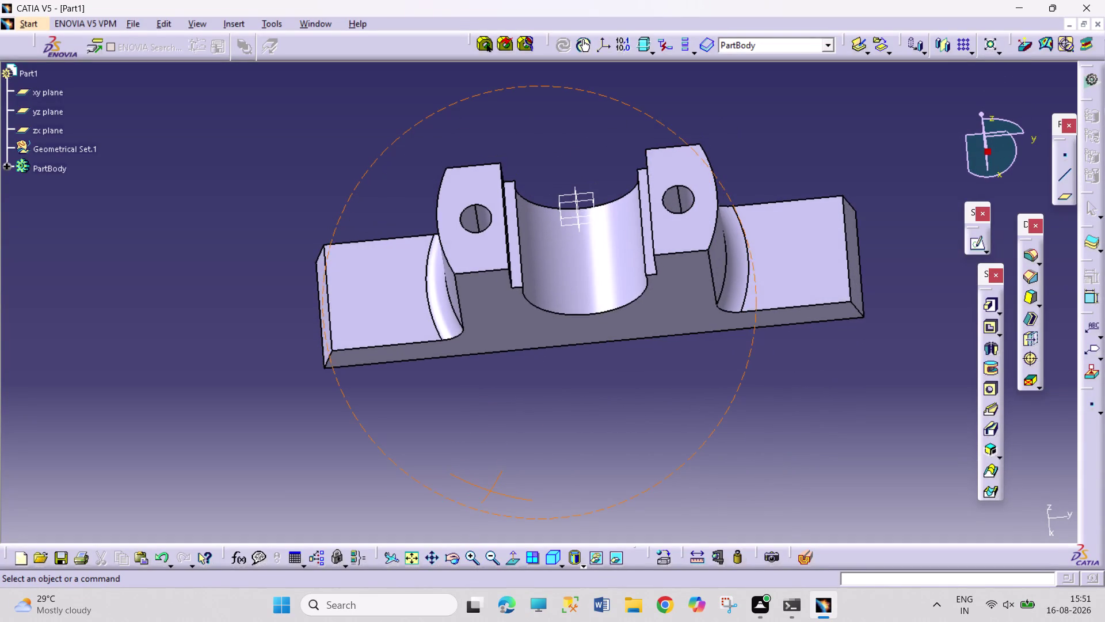
click(396, 282)
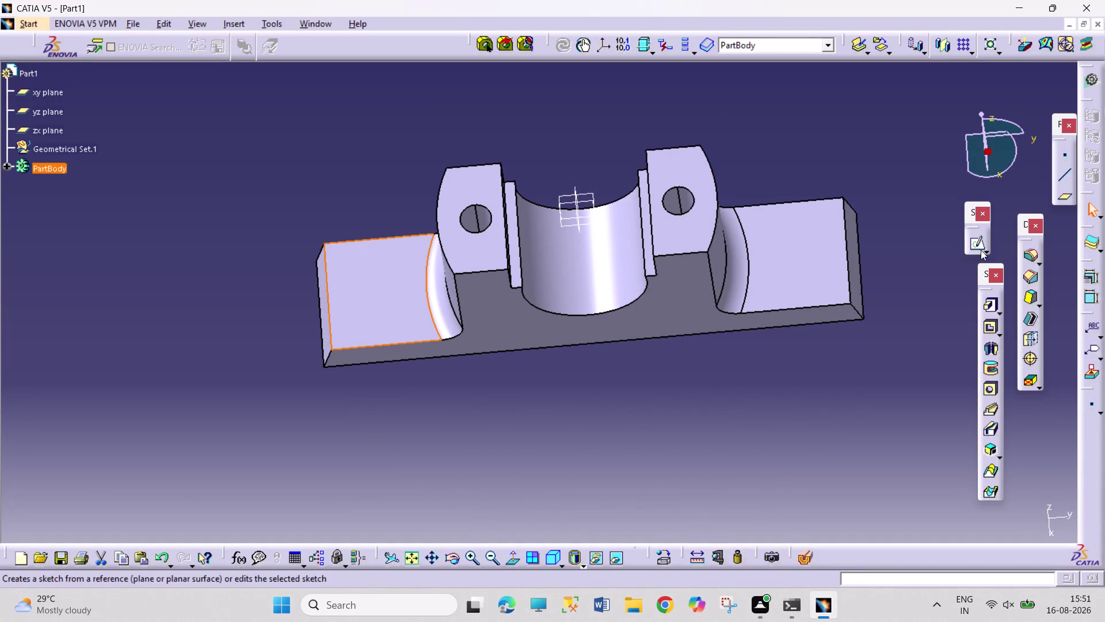
click(981, 249)
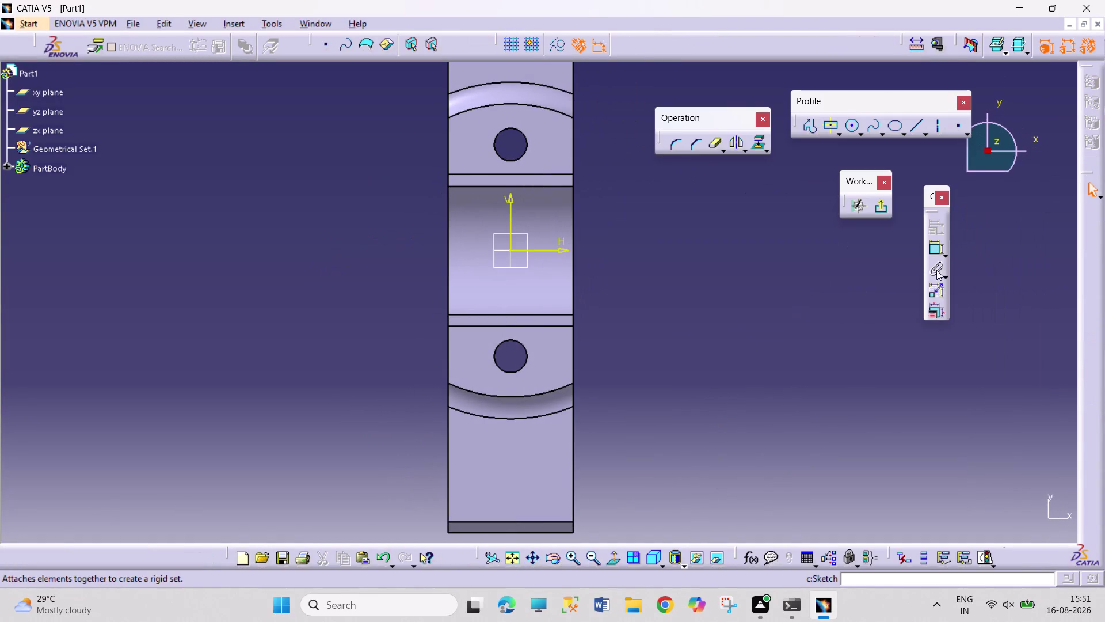
Draw an elongated-hole slot below the sketch origin.
click(842, 137)
click(839, 138)
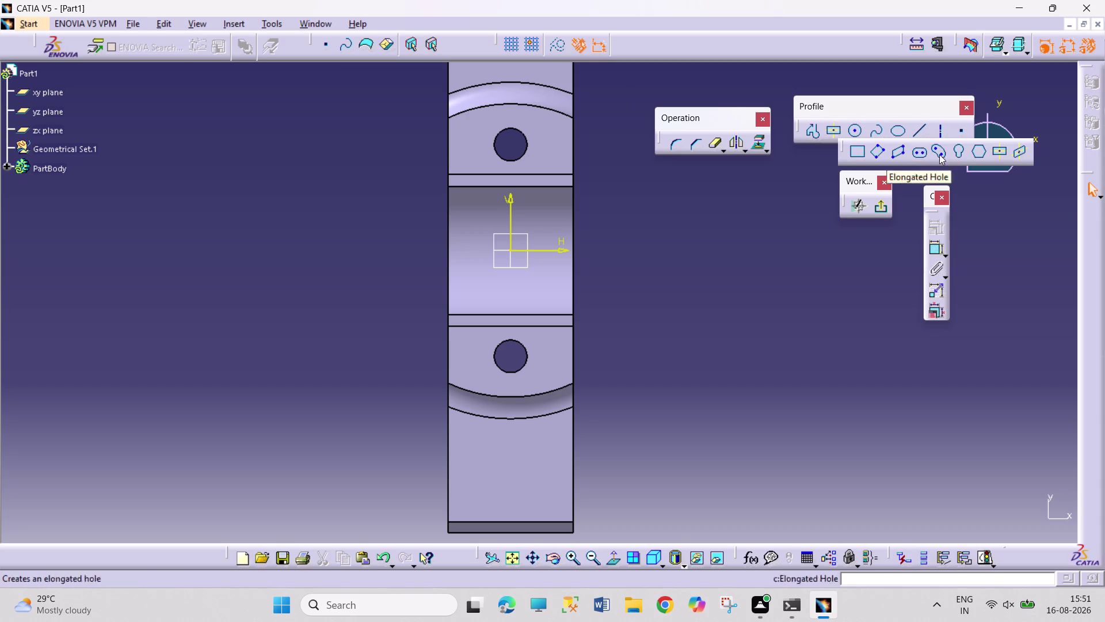
click(920, 151)
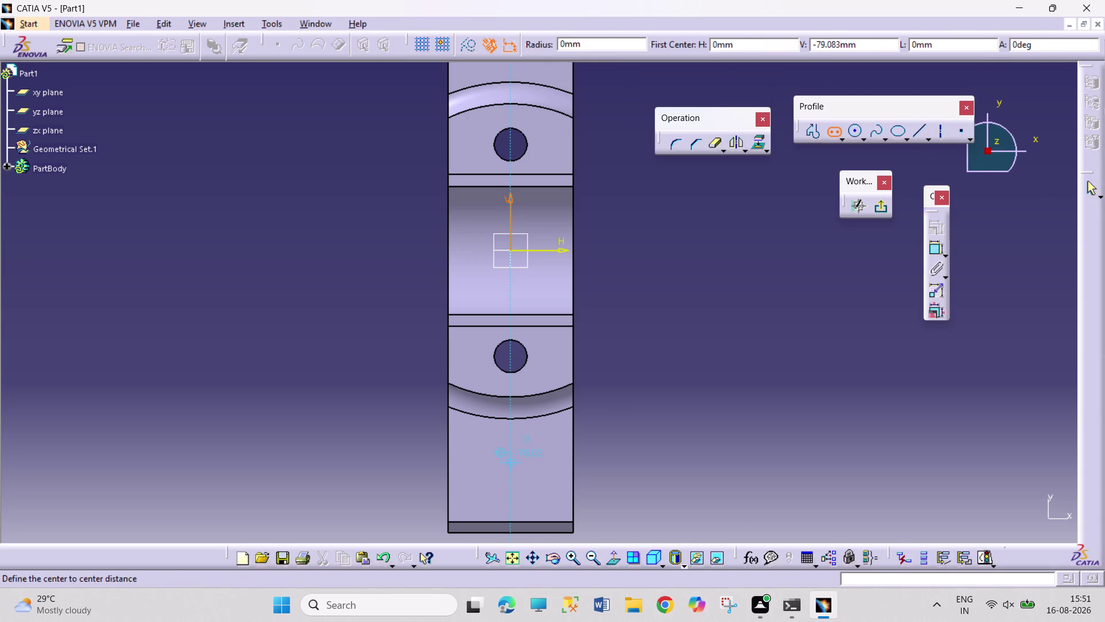
click(511, 454)
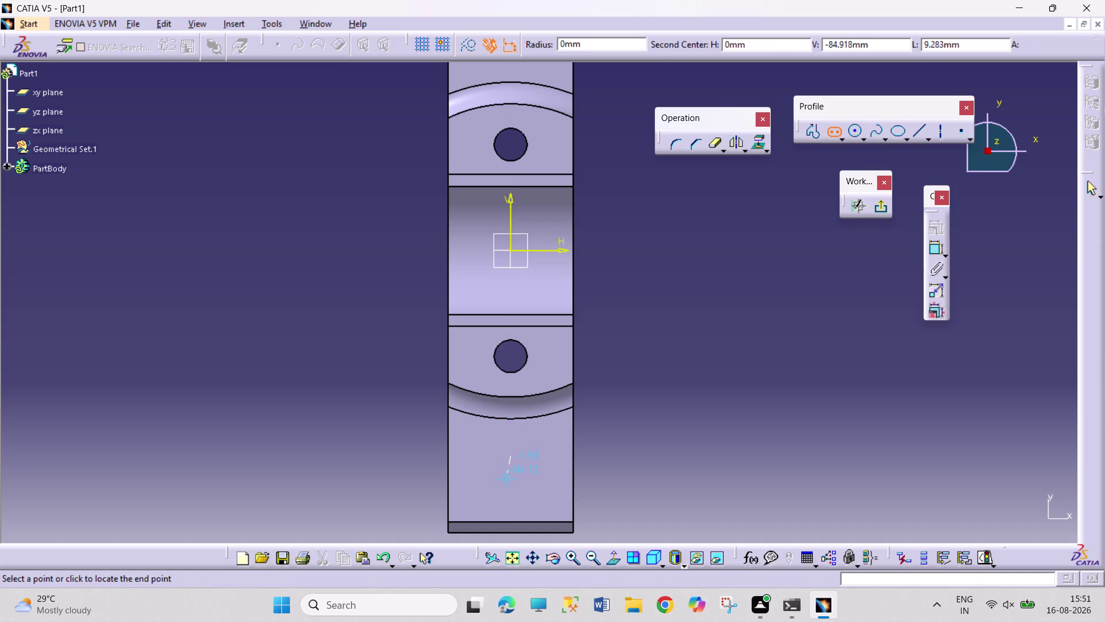
click(510, 481)
click(526, 480)
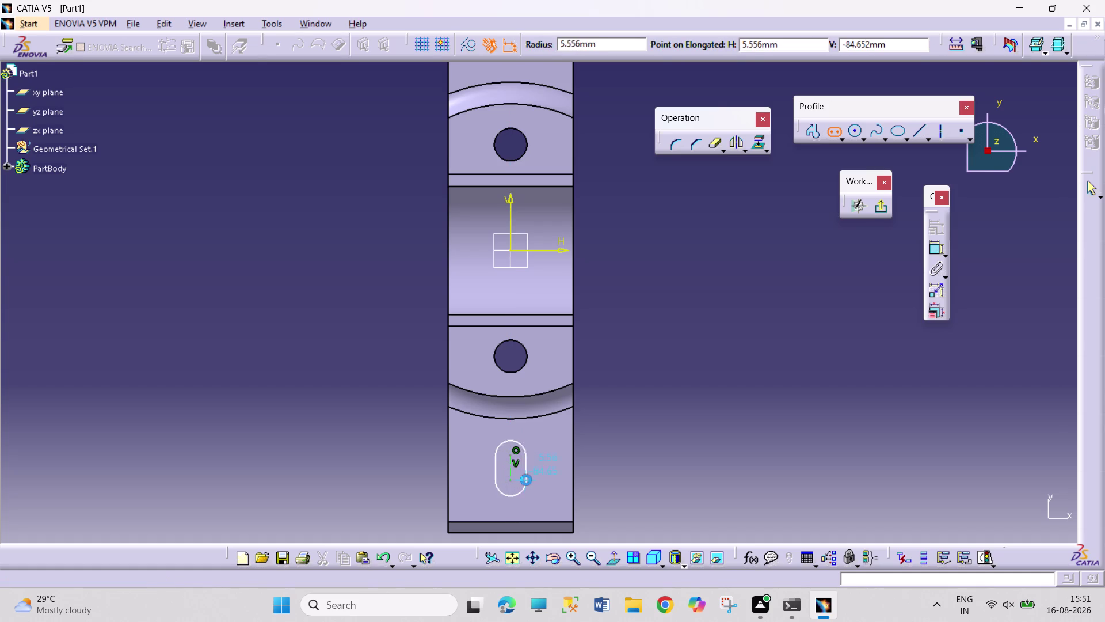
click(935, 247)
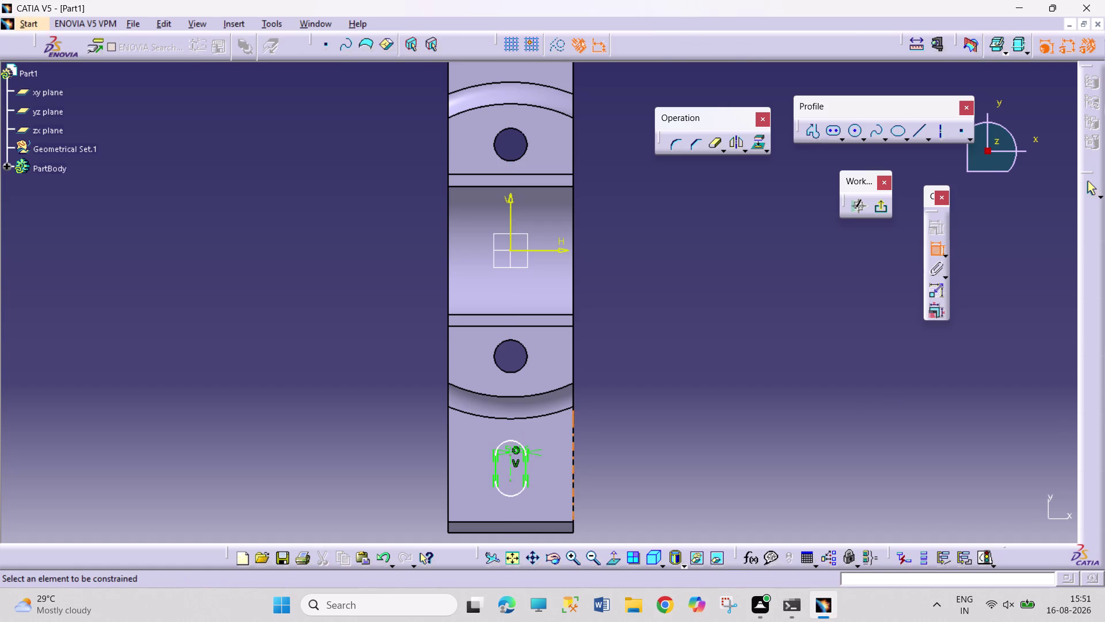
Dimension the slot to 8 mm.
click(511, 472)
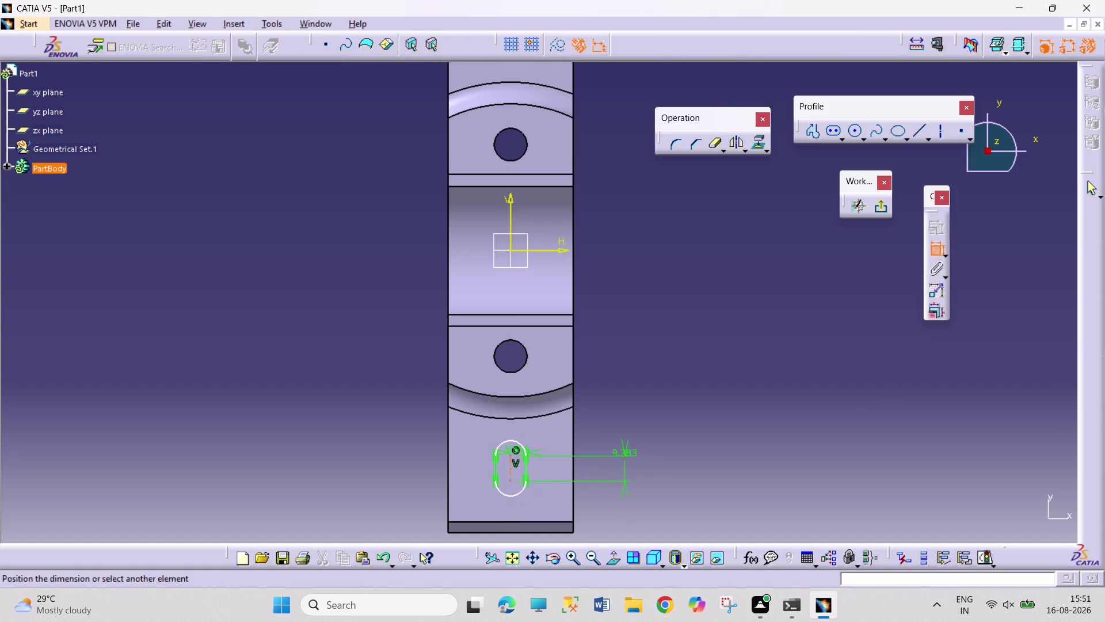
click(630, 444)
double_click(633, 439)
key(8)
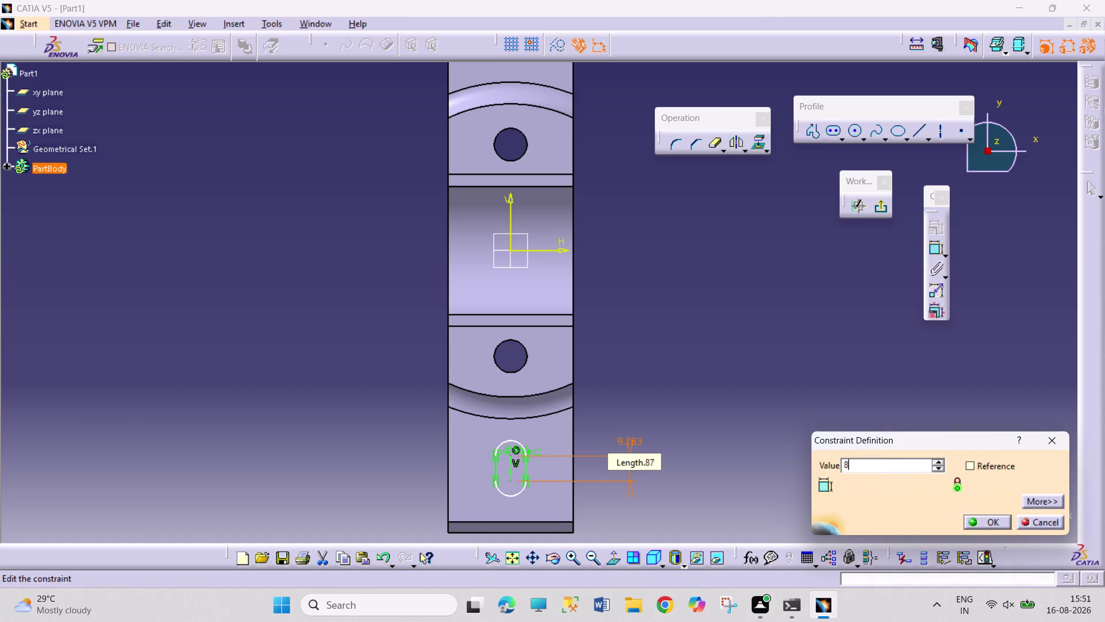
key(Return)
drag(504, 449, 623, 395)
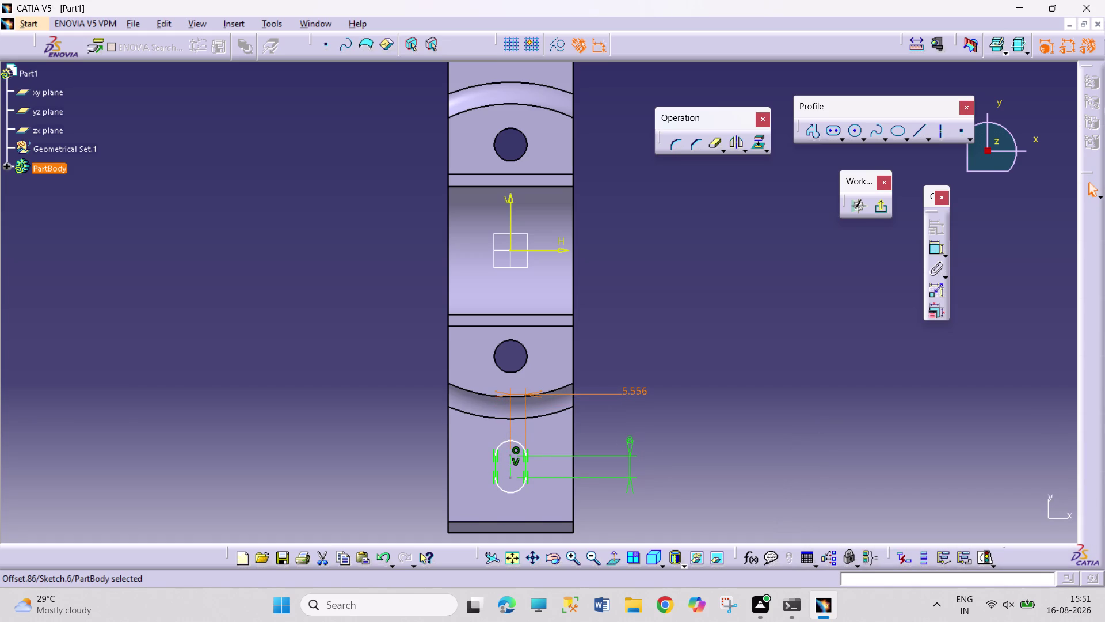
right_click(635, 388)
click(685, 348)
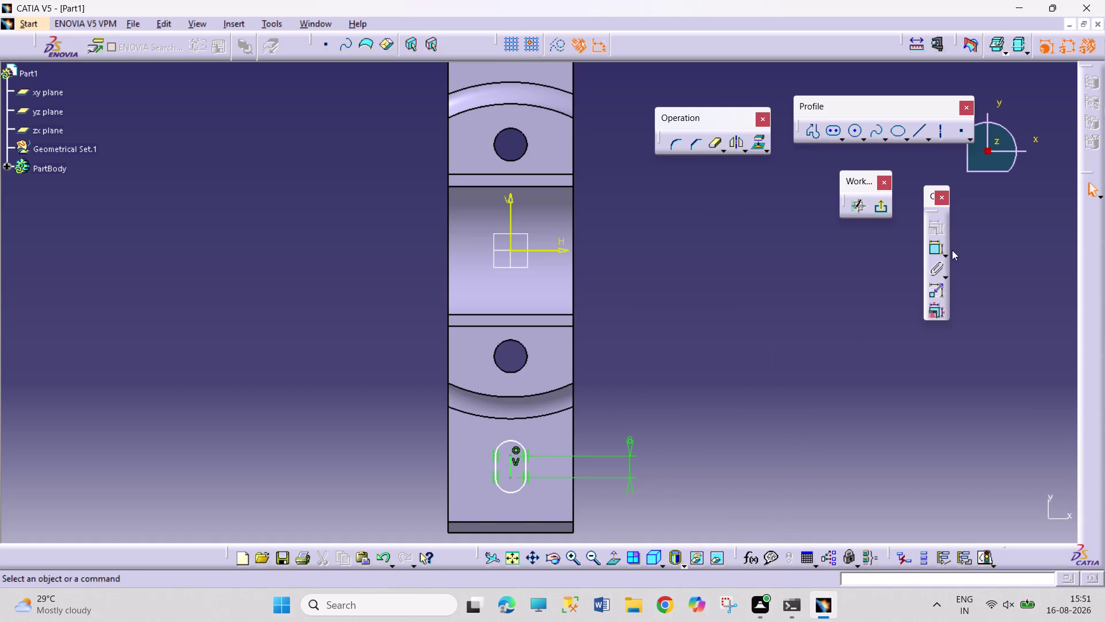
Give the slot's rounded end a 6 mm radius and select the whole slot.
click(931, 255)
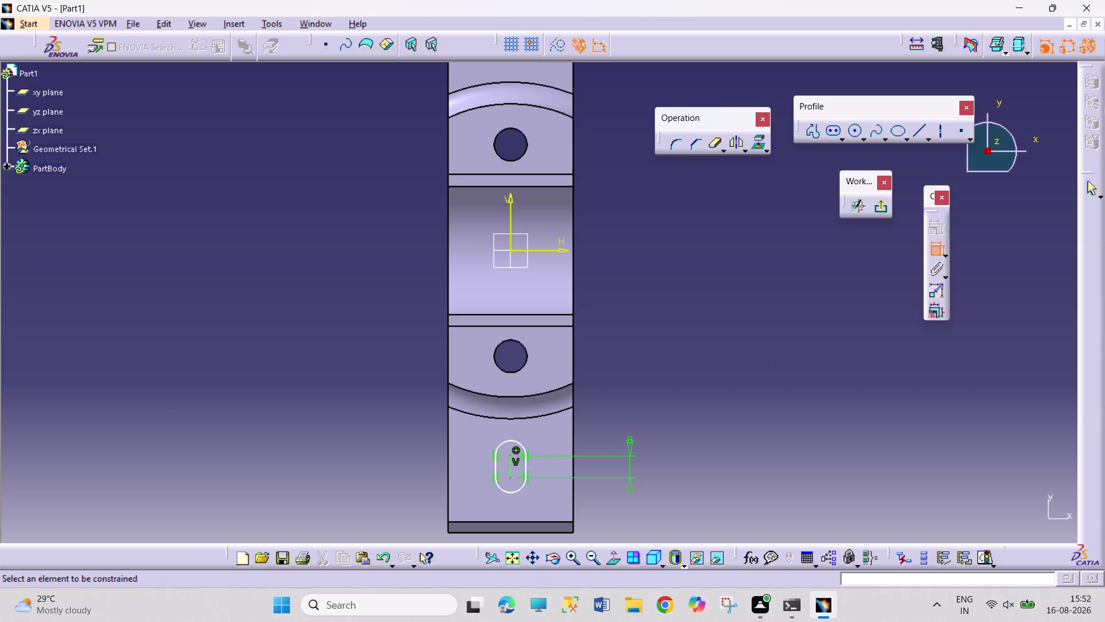
click(513, 440)
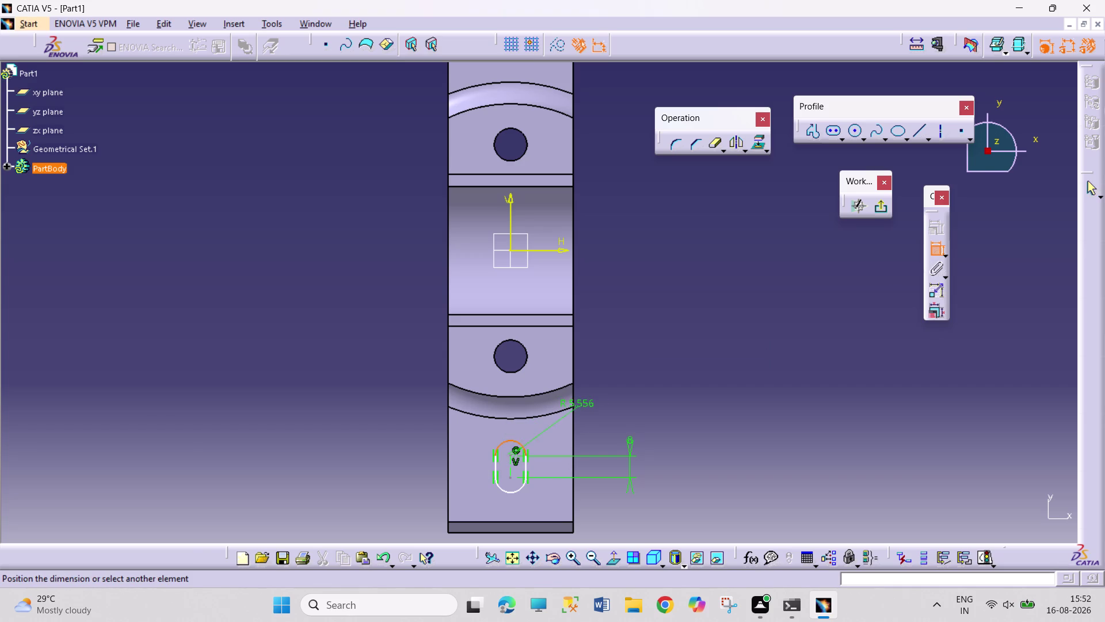
click(605, 397)
double_click(607, 394)
key(6)
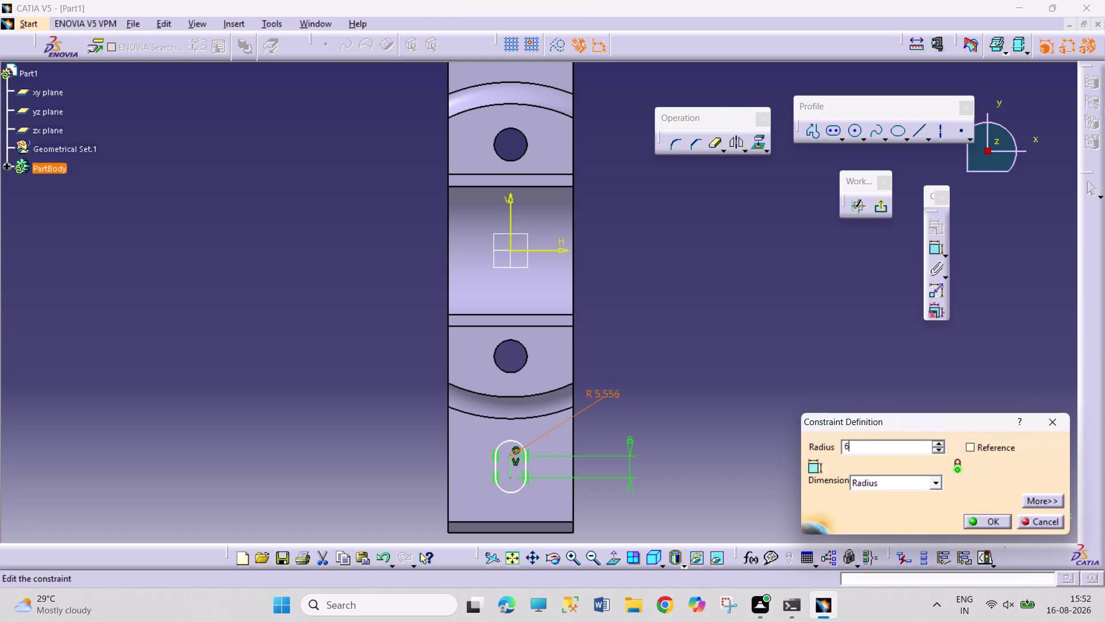
key(Return)
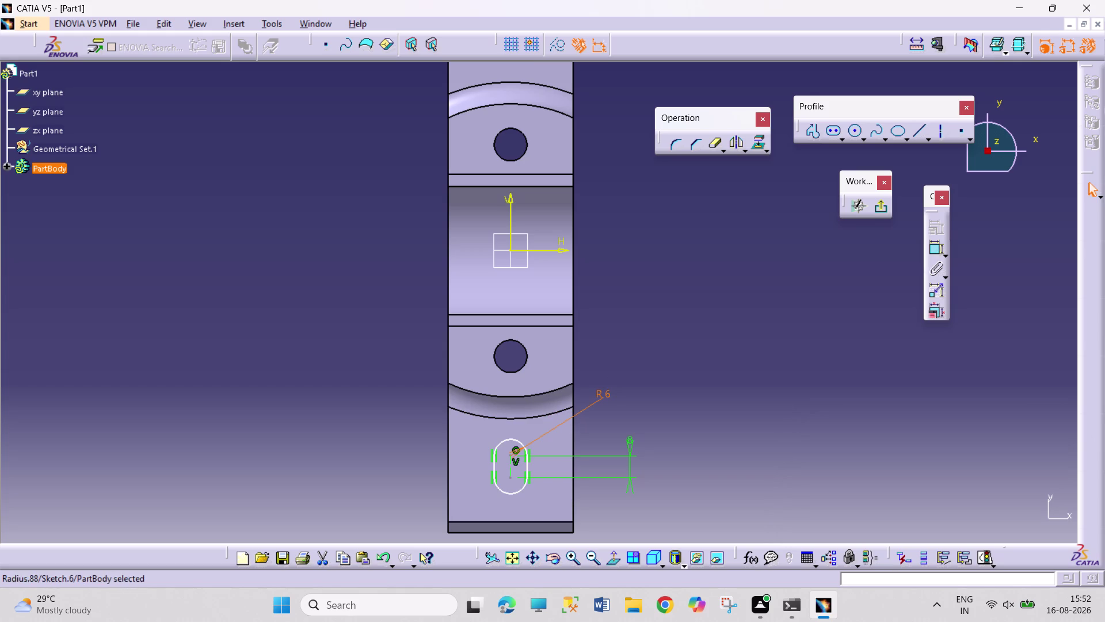
drag(408, 418, 556, 529)
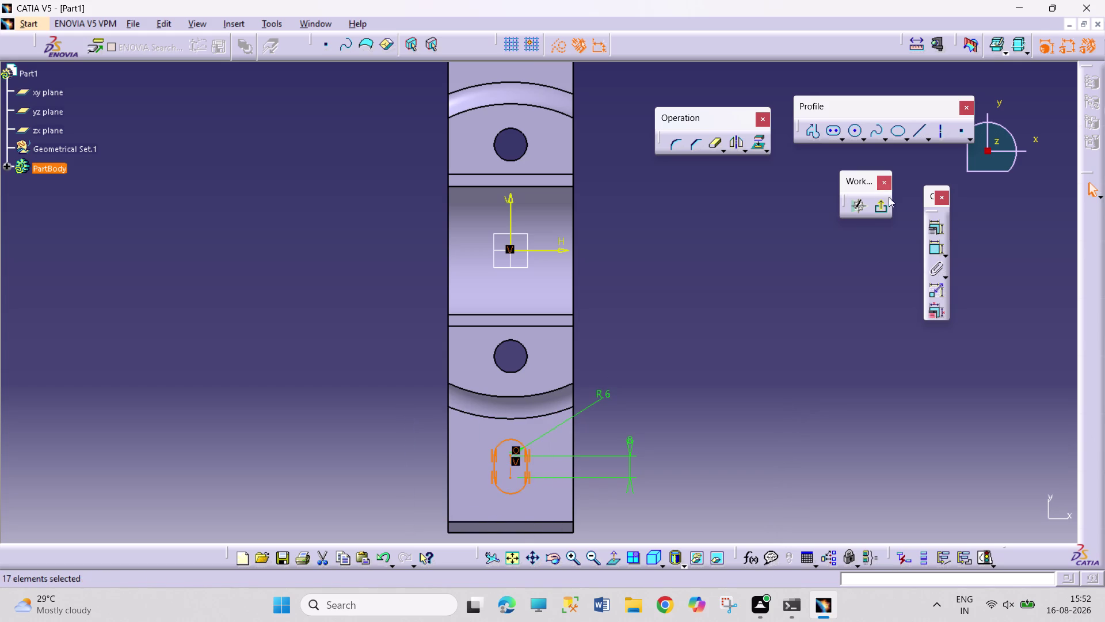
Mirror the slot about the horizontal axis.
click(737, 144)
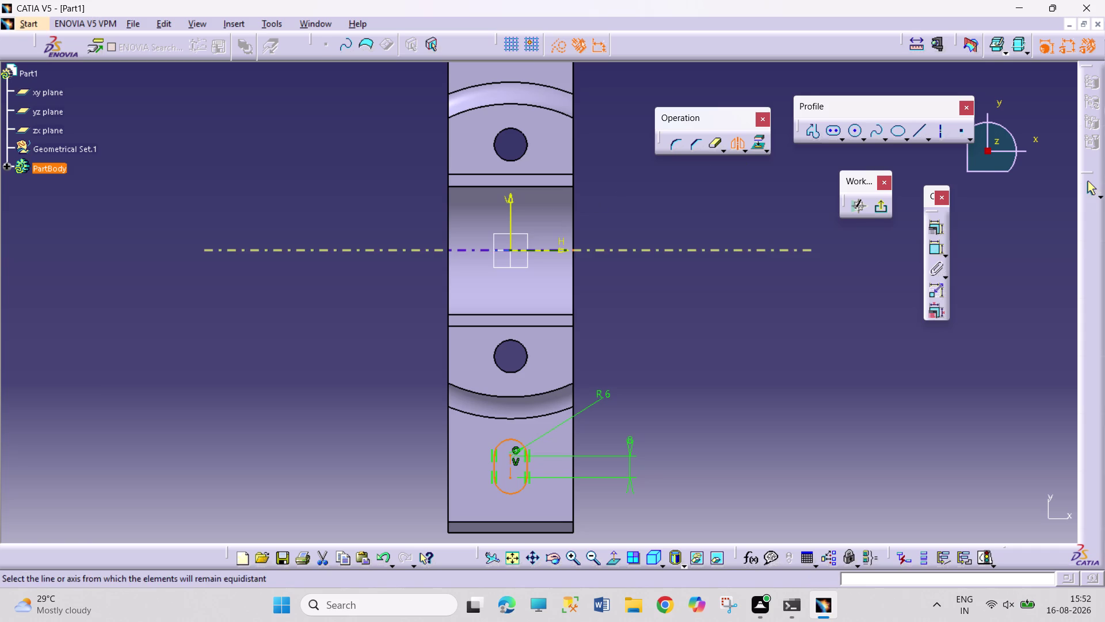
click(551, 254)
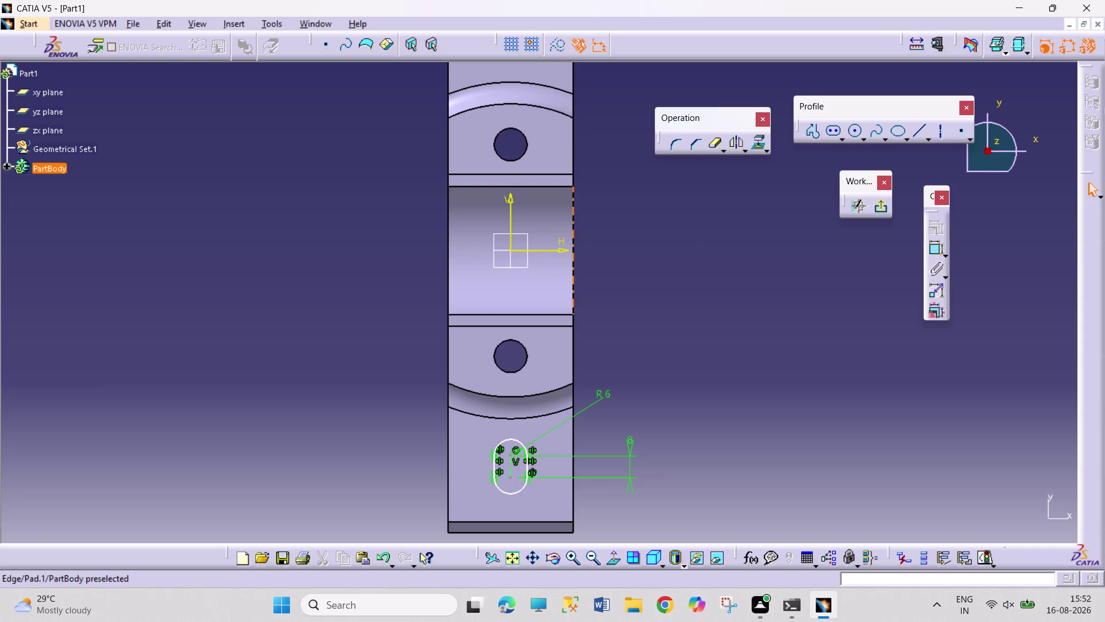
click(517, 562)
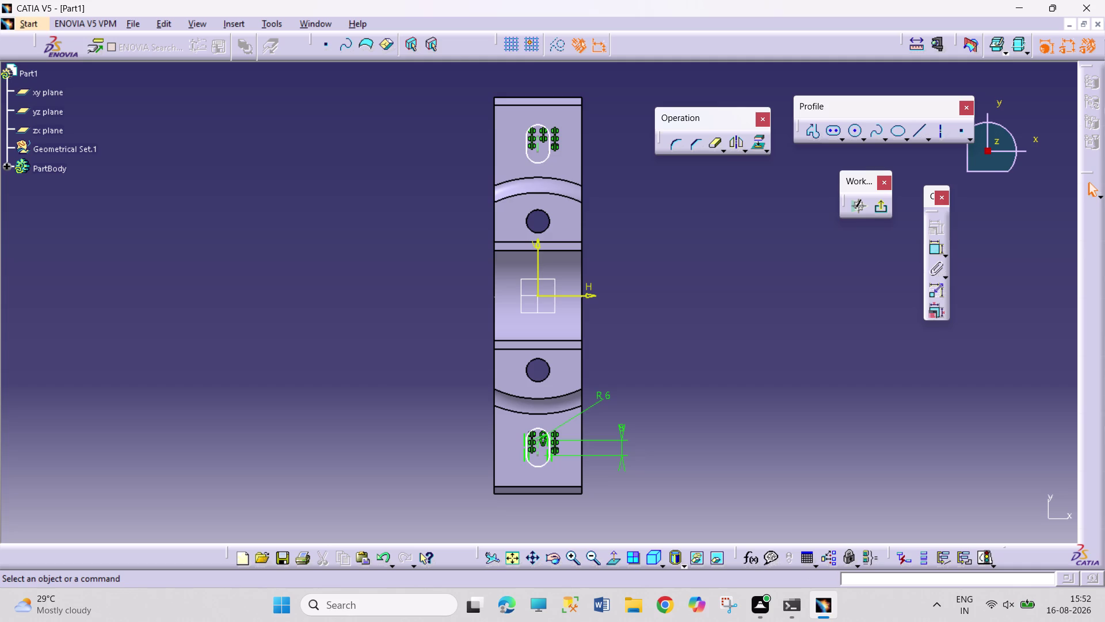
Set the spacing between the two slots to 154 mm and position the 8 mm offset dimension.
click(929, 249)
click(539, 152)
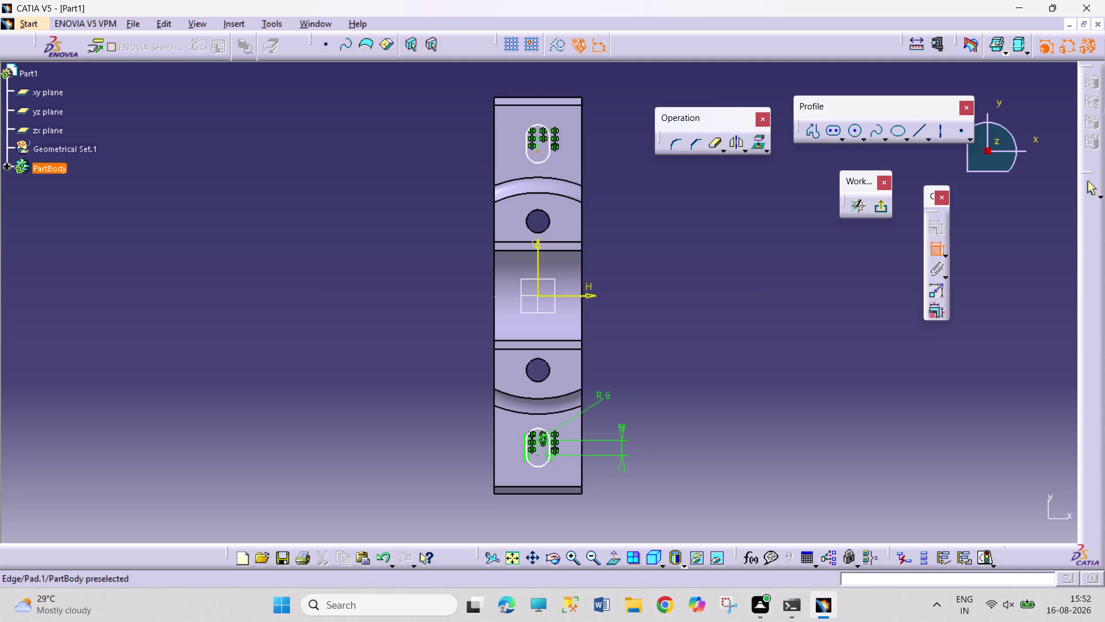
click(538, 439)
click(401, 344)
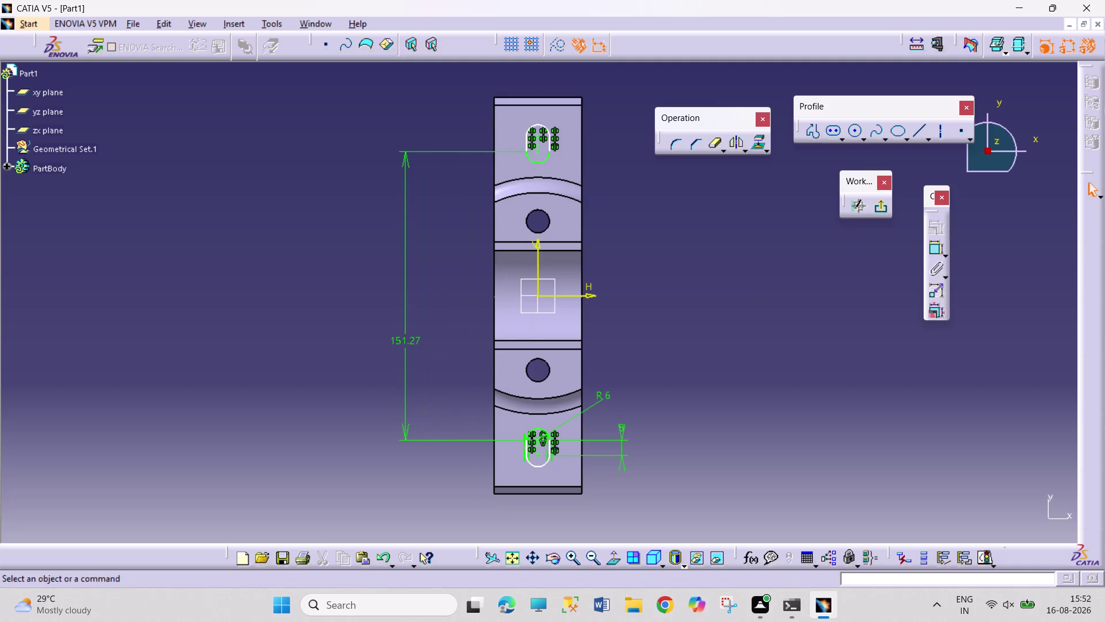
double_click(404, 338)
text(154)
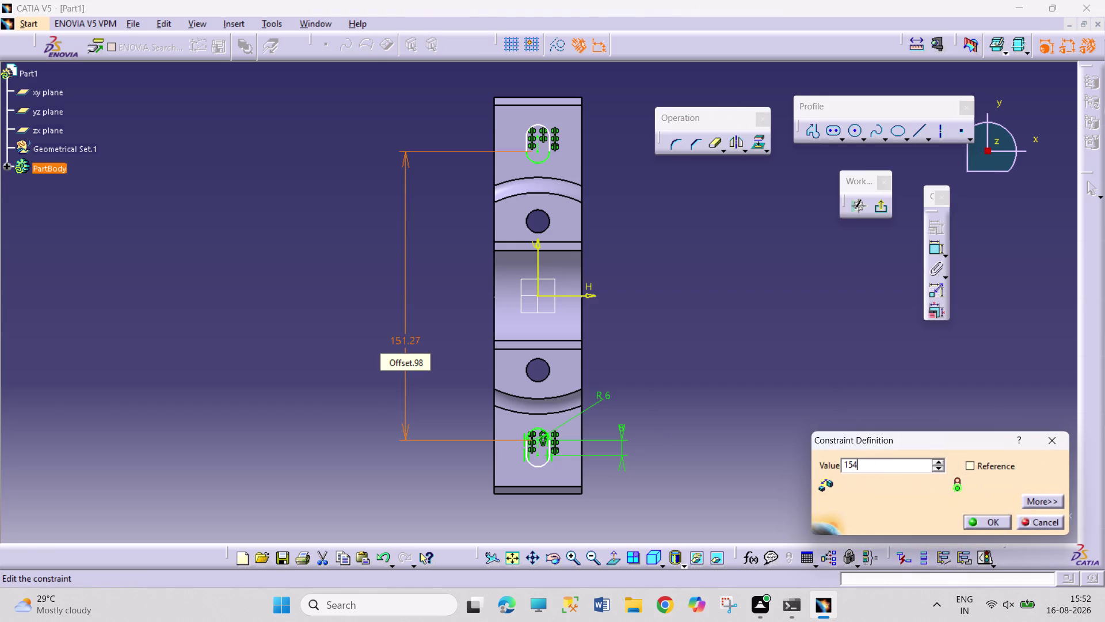
key(Return)
click(684, 337)
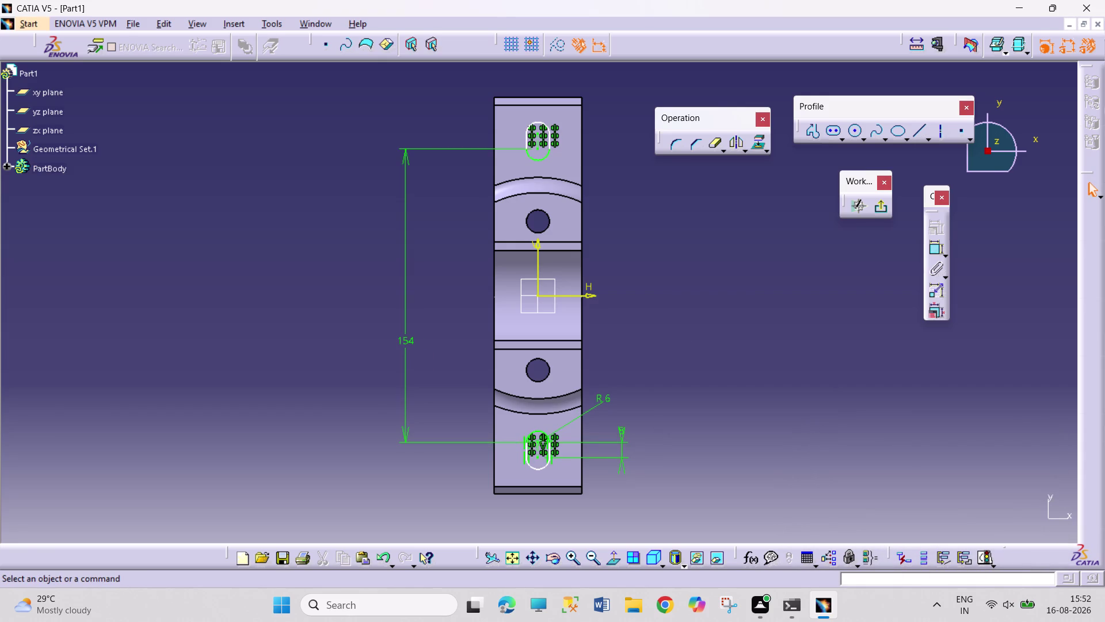
drag(621, 430, 634, 379)
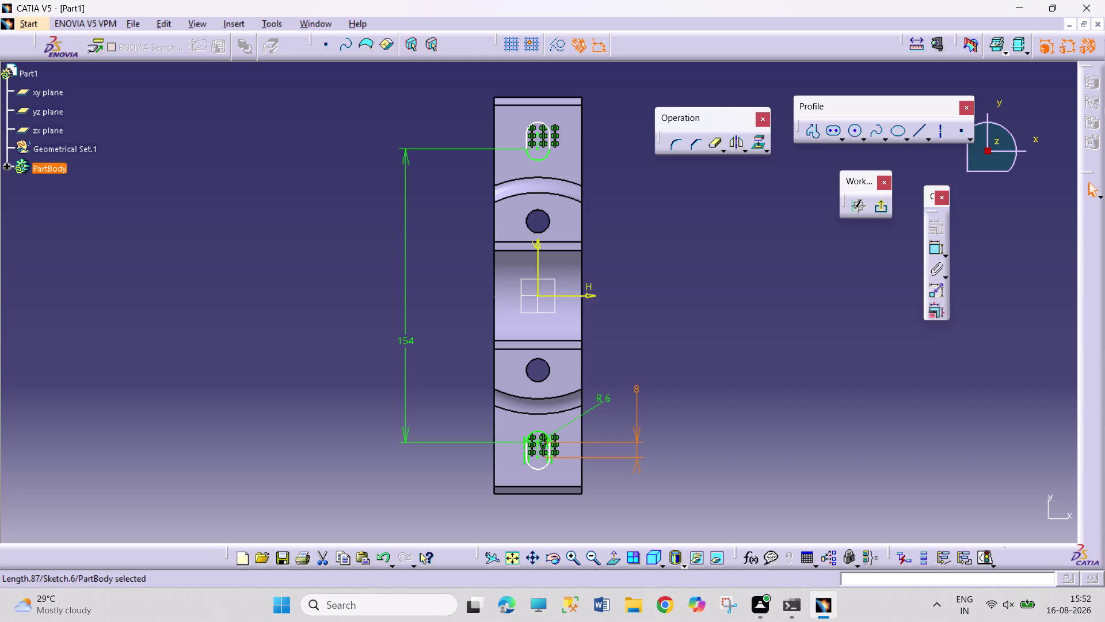
Give the lower slot arc a 6 mm radius and exit the sketch.
click(537, 470)
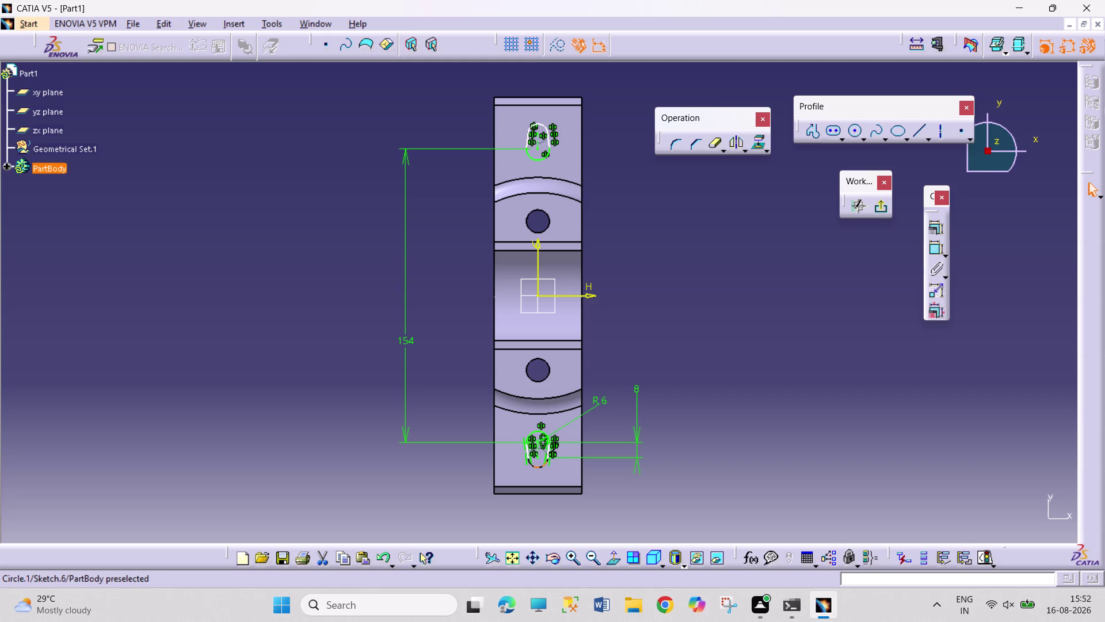
click(936, 247)
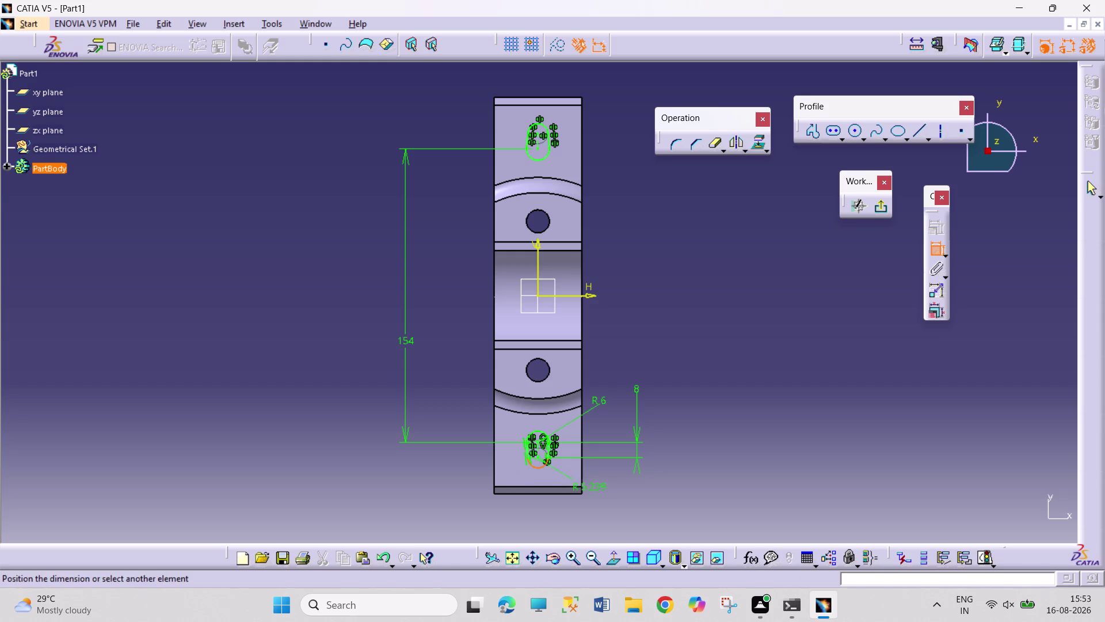
click(605, 491)
double_click(607, 488)
key(8)
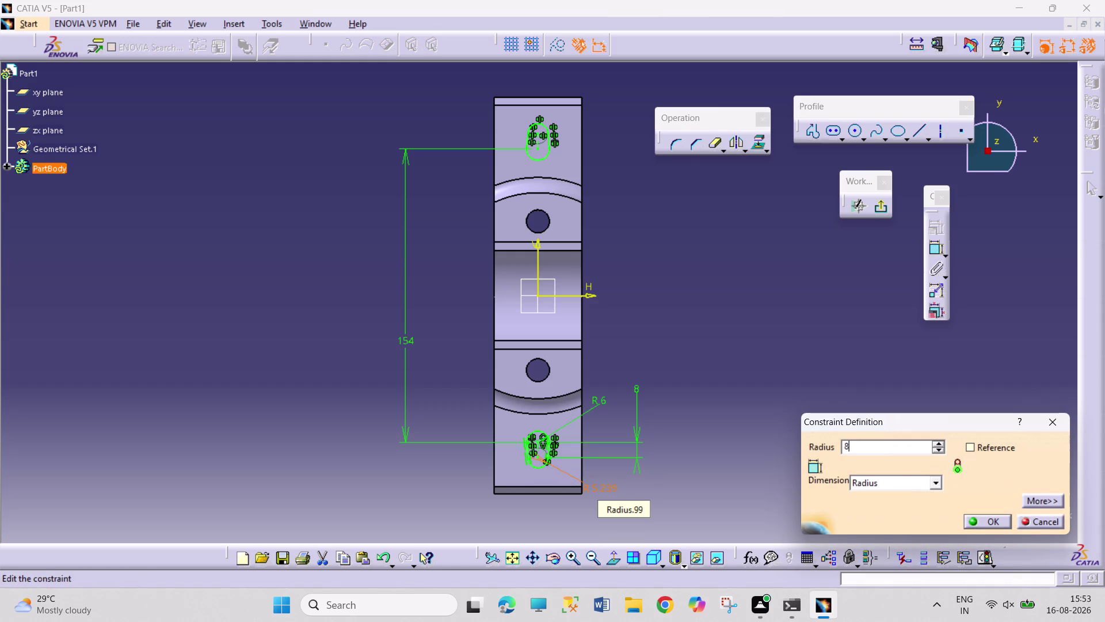
key(Return)
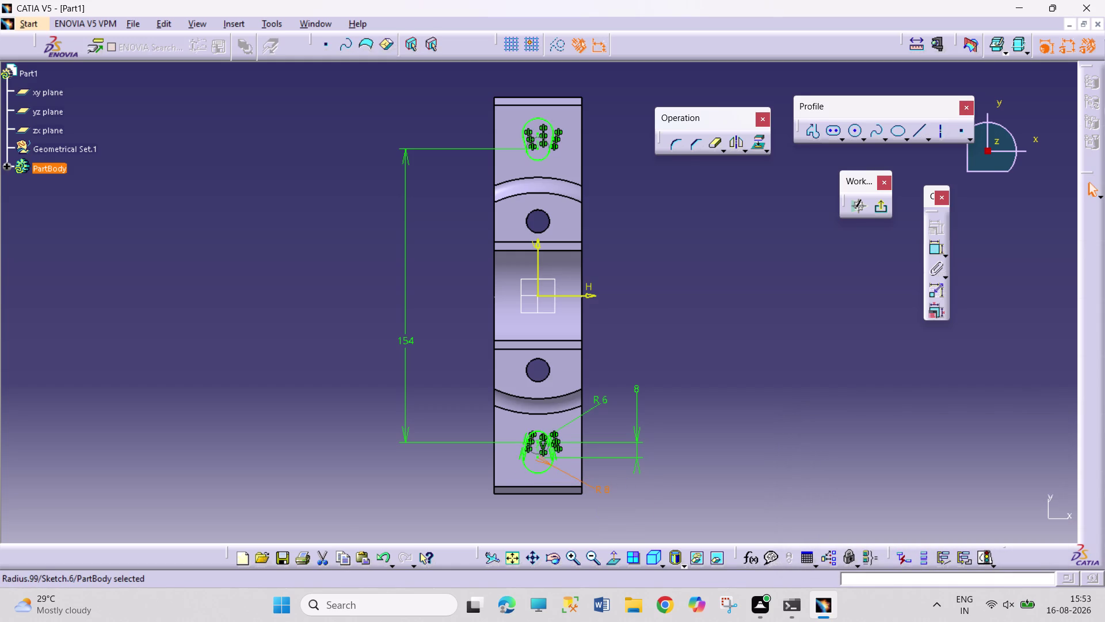
double_click(607, 484)
key(6)
key(Return)
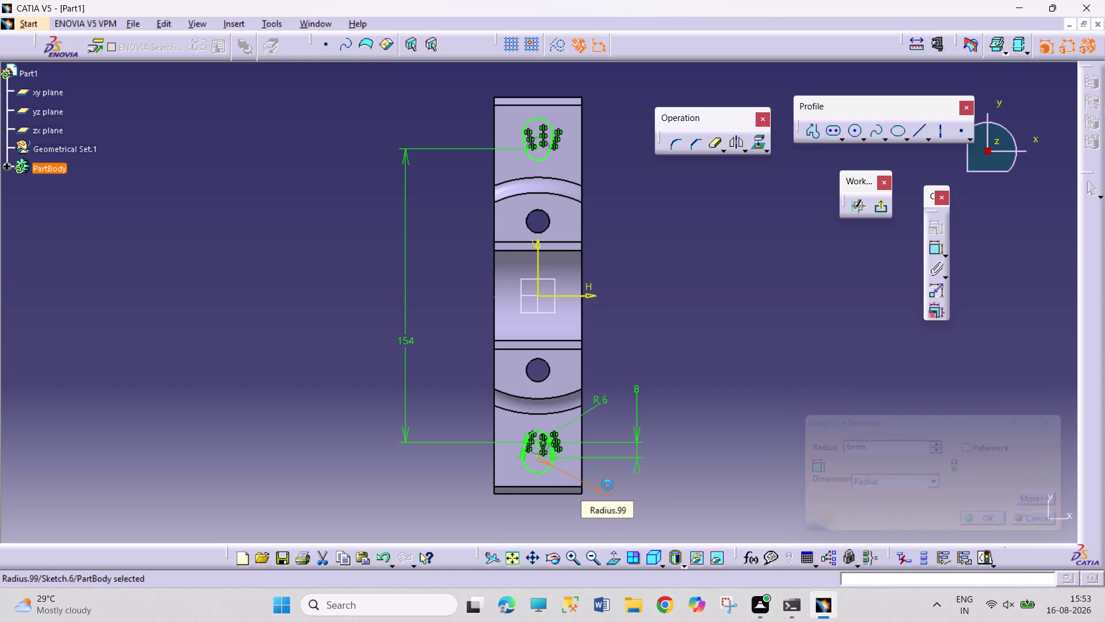
click(885, 210)
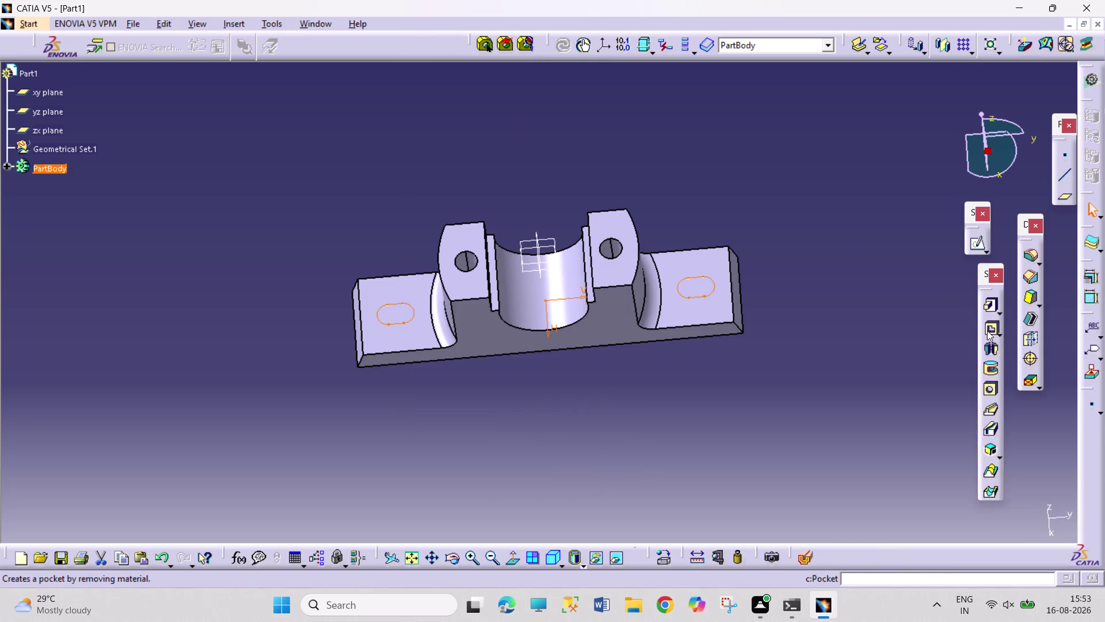
Pocket Sketch.6 27 mm deep to cut both slots through the flanges.
click(987, 330)
click(927, 525)
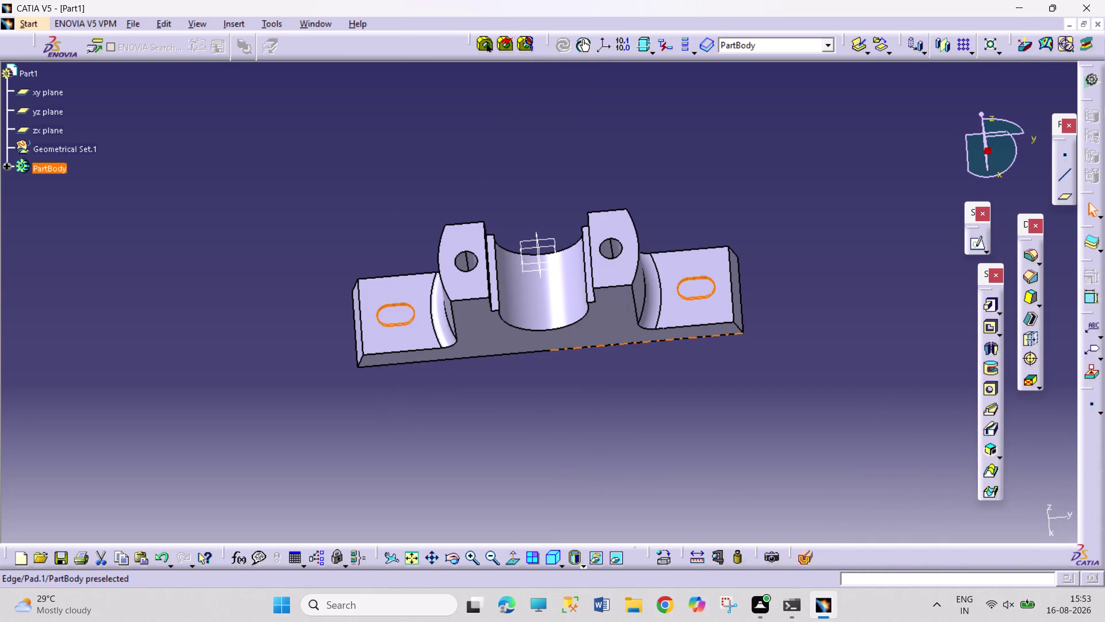
click(7, 163)
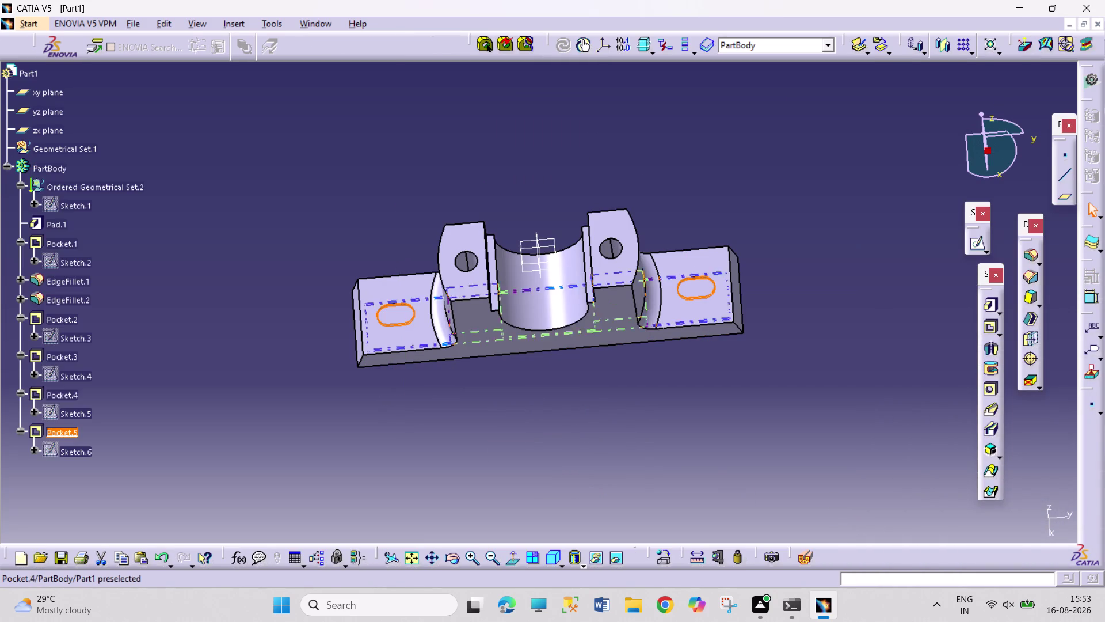
double_click(45, 430)
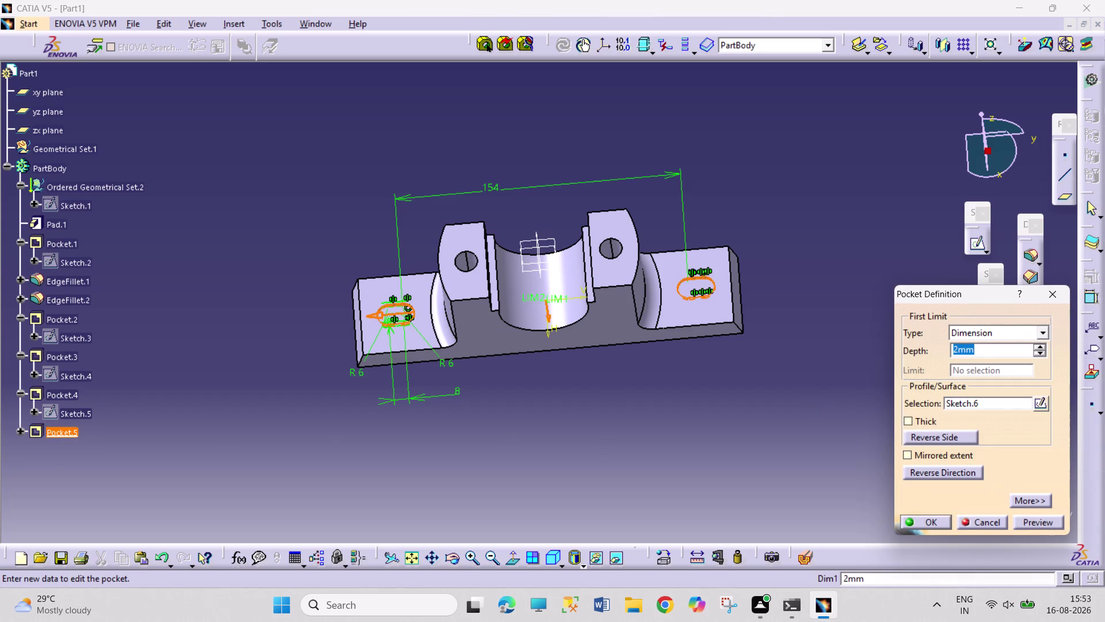
click(1040, 346)
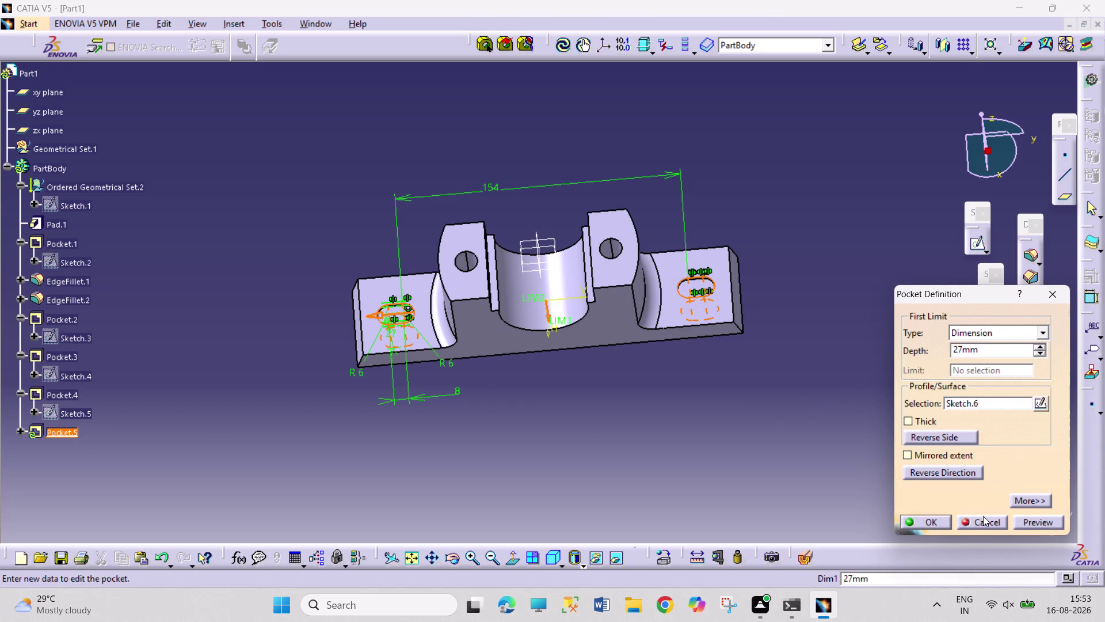
click(925, 513)
click(921, 518)
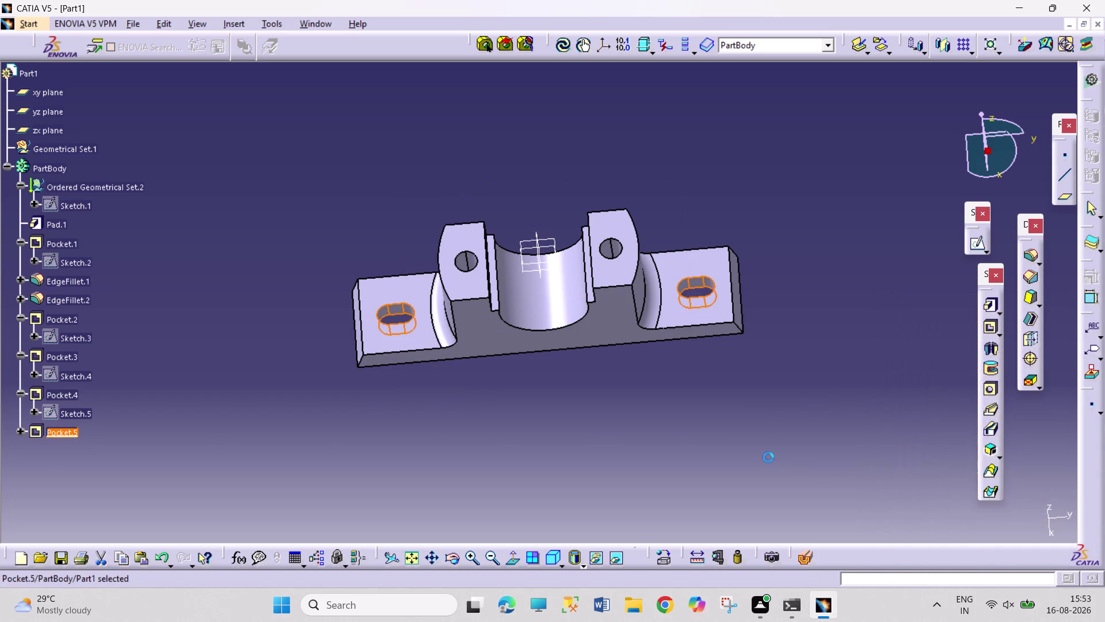
click(767, 455)
click(456, 561)
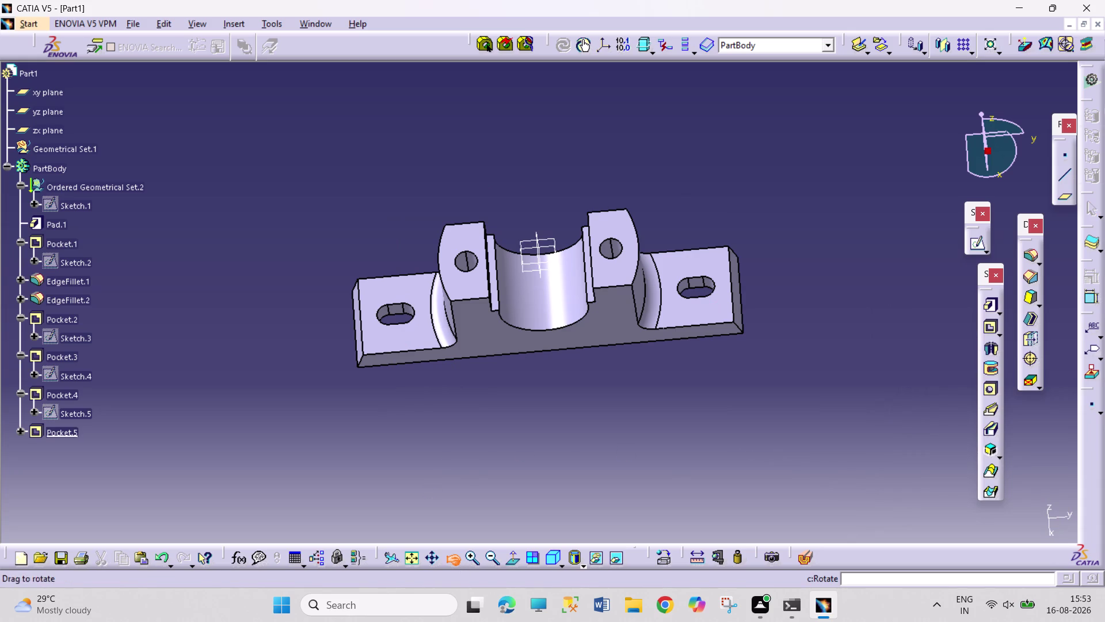
Orbit the slotted part to inspect it from several sides, then start a chamfer.
drag(436, 458, 498, 411)
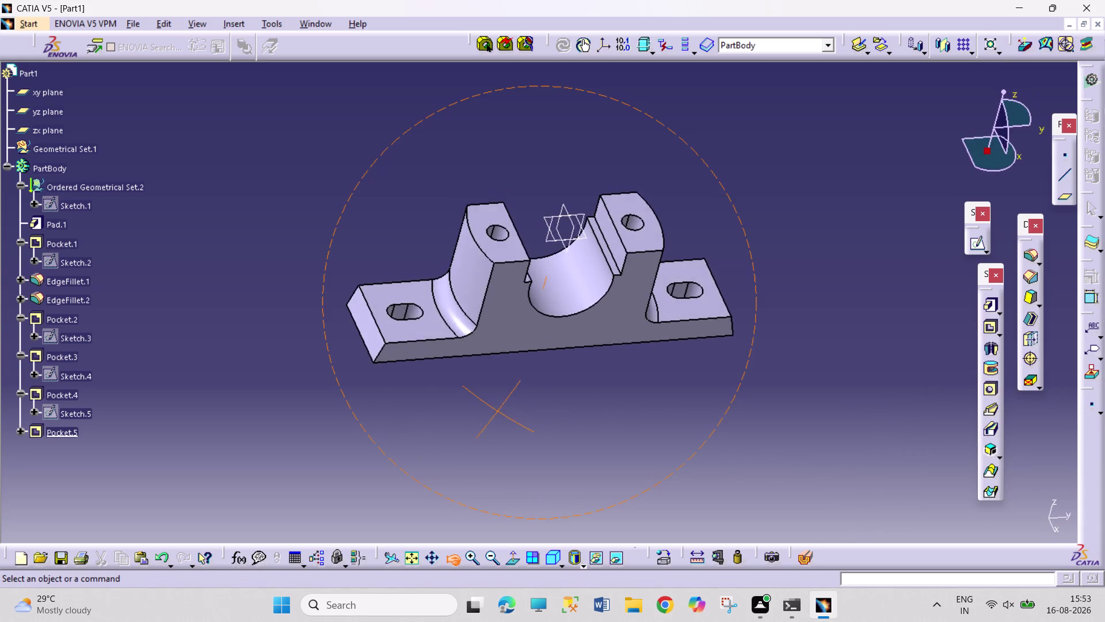
drag(498, 410, 575, 393)
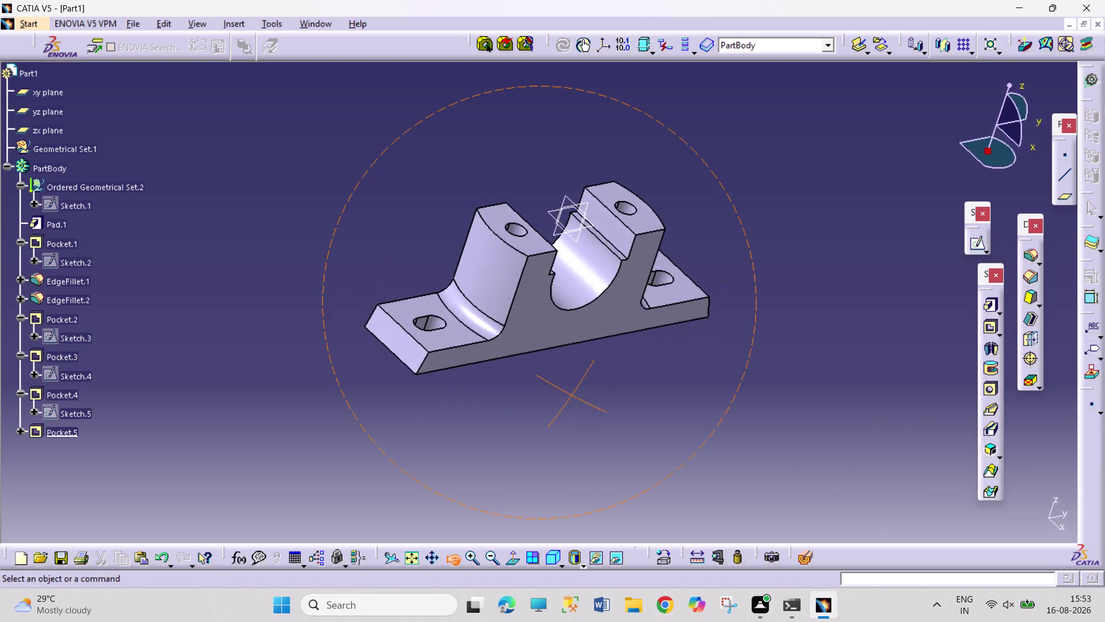
drag(574, 393, 554, 490)
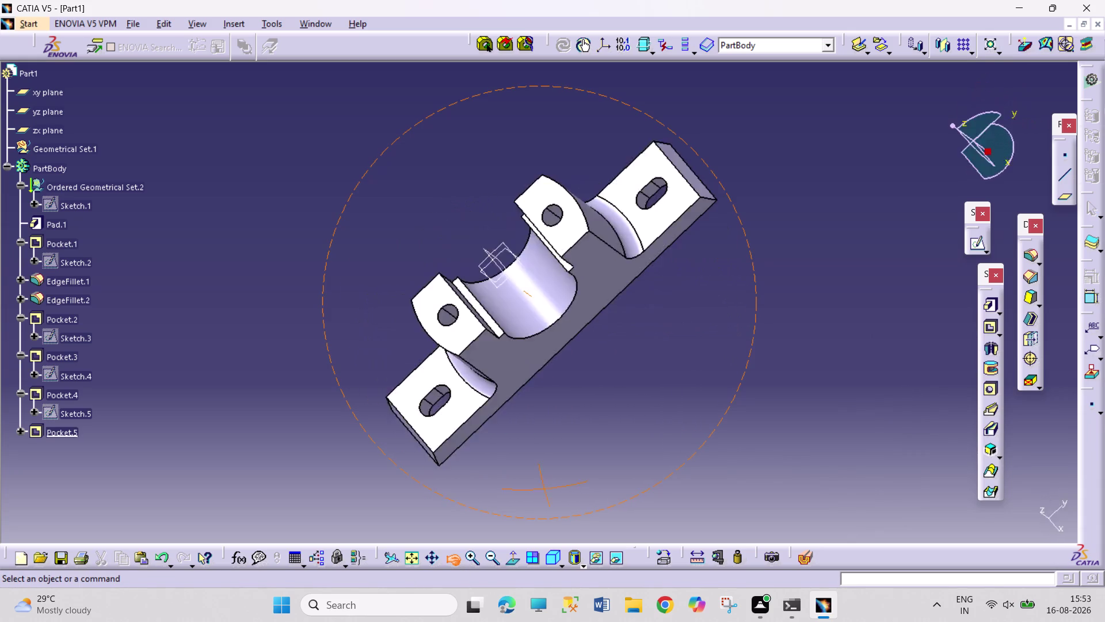
drag(554, 491, 746, 381)
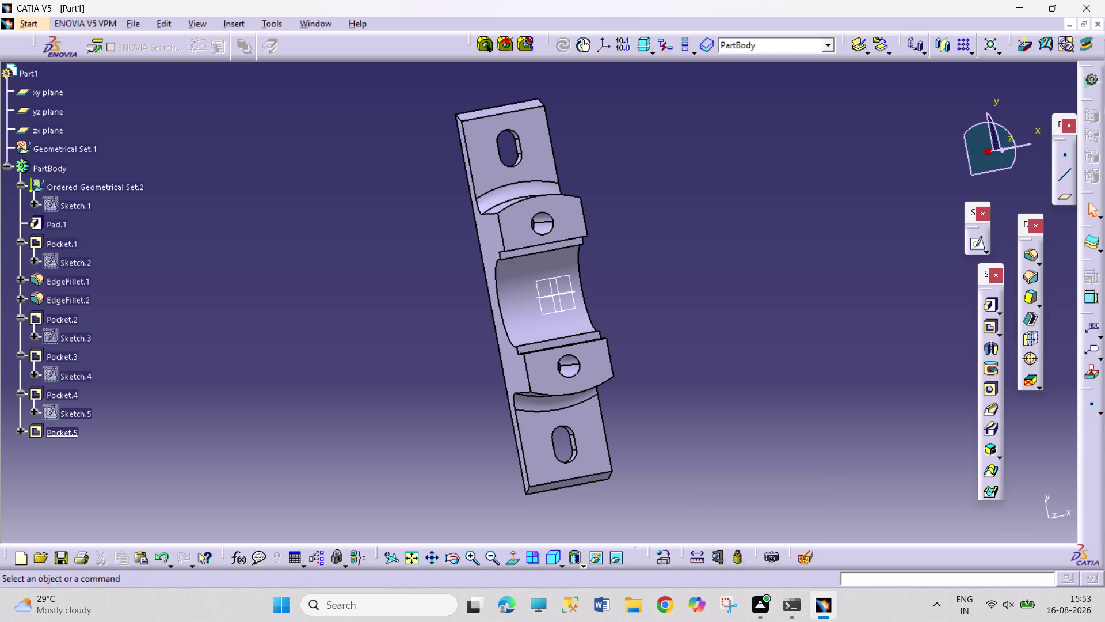
click(1032, 271)
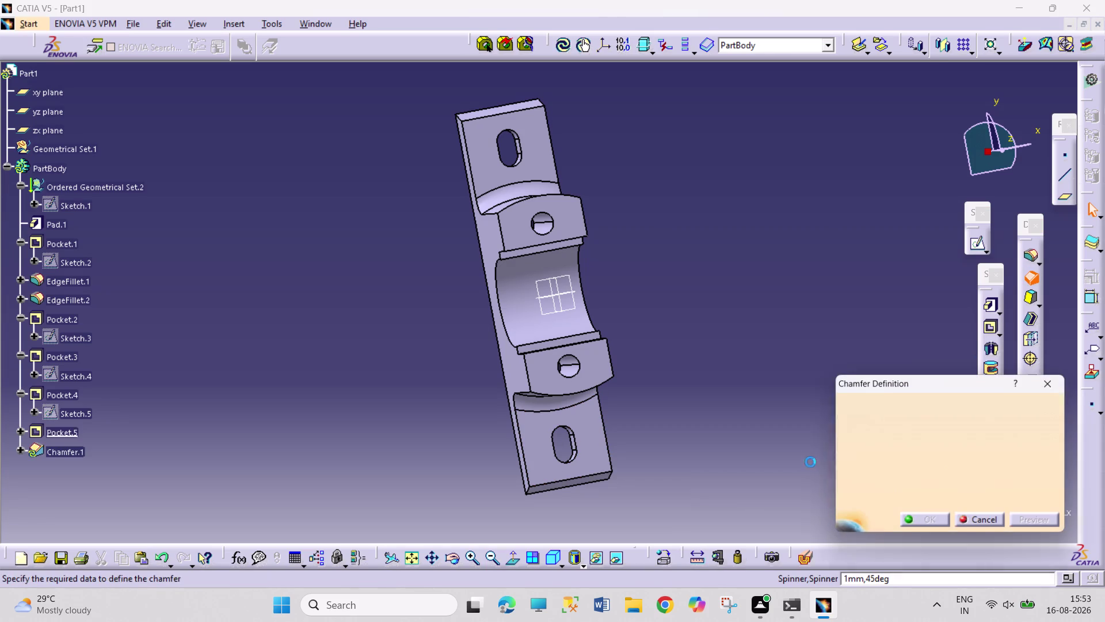
Chamfer the lower slot edge 1 mm at 45°.
click(577, 441)
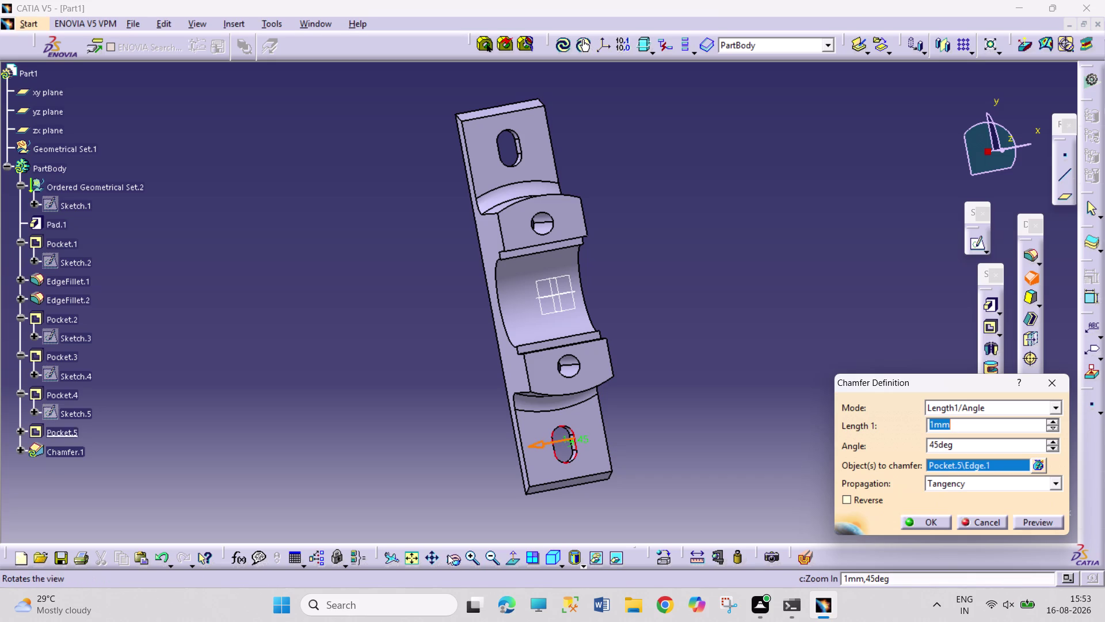
drag(450, 556, 459, 552)
drag(648, 497, 573, 374)
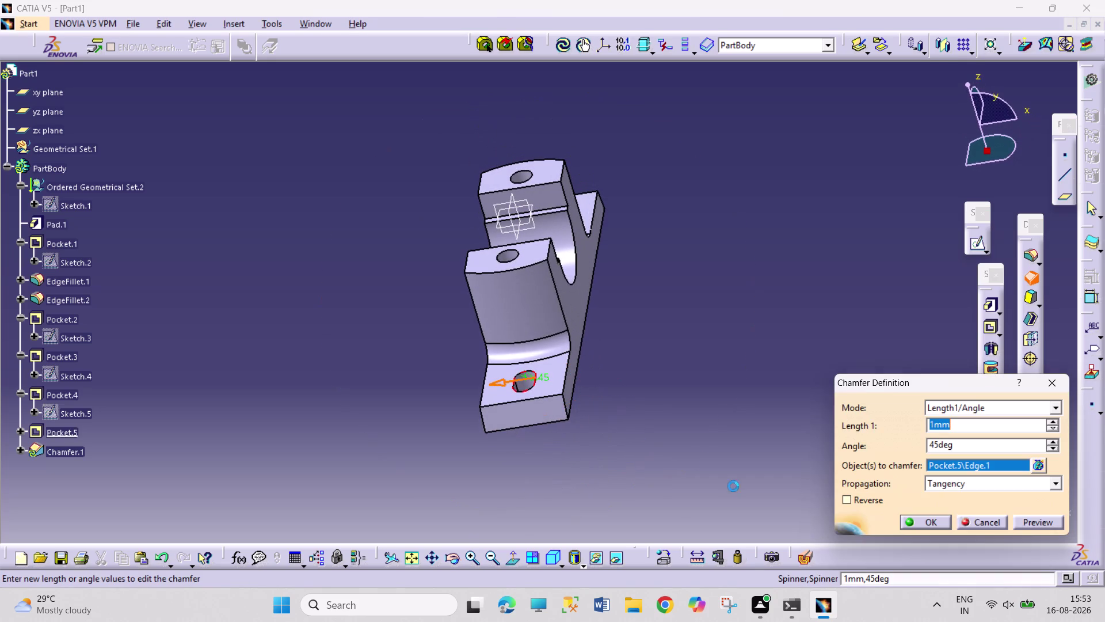
click(919, 527)
click(882, 464)
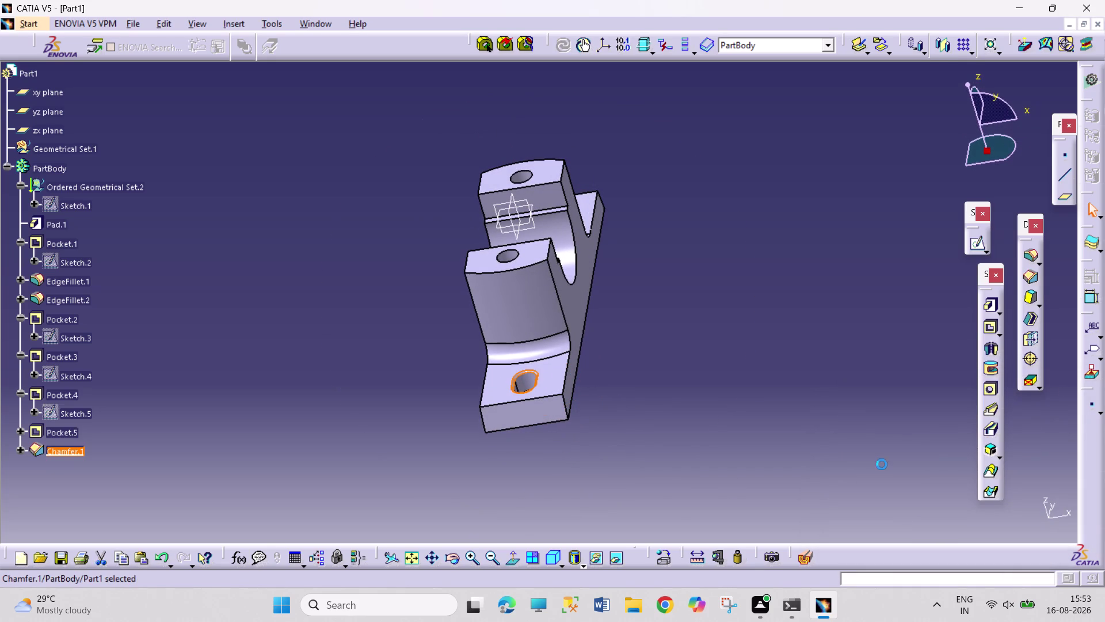
Add a second 1 mm × 45° chamfer on the upper slot edge.
click(1031, 277)
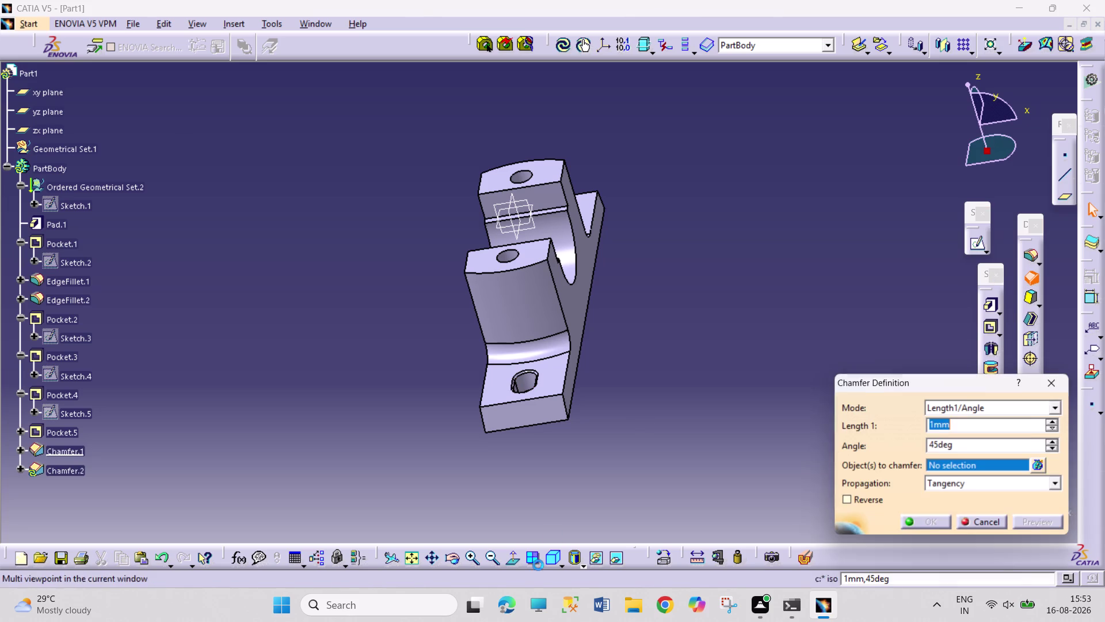
drag(452, 559, 464, 554)
drag(621, 295, 617, 302)
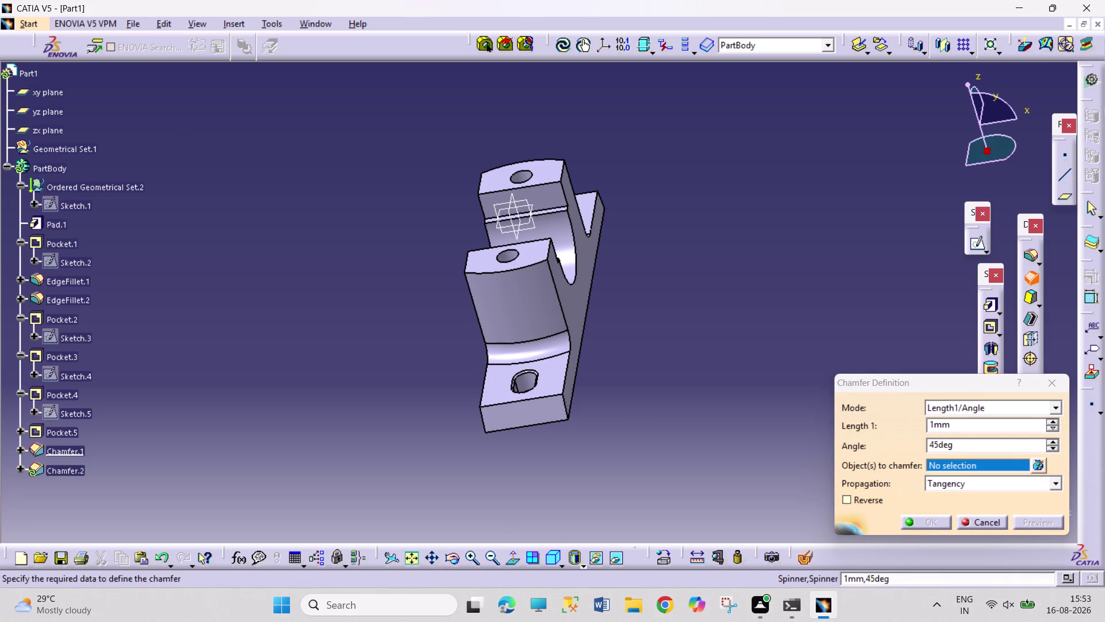
drag(617, 303, 598, 339)
click(449, 562)
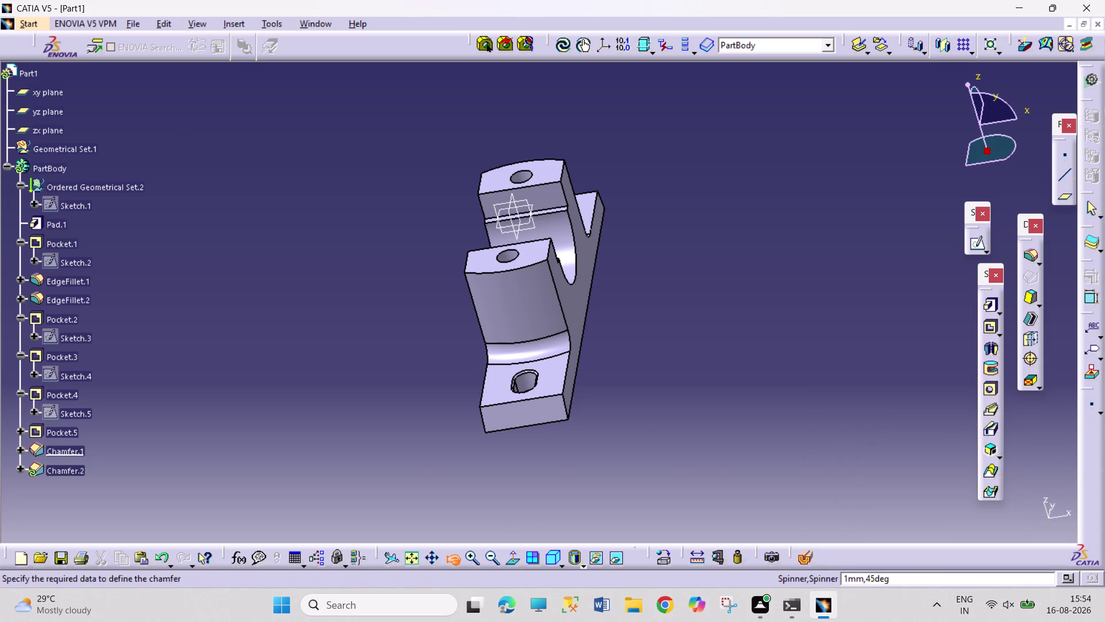
drag(605, 356, 630, 460)
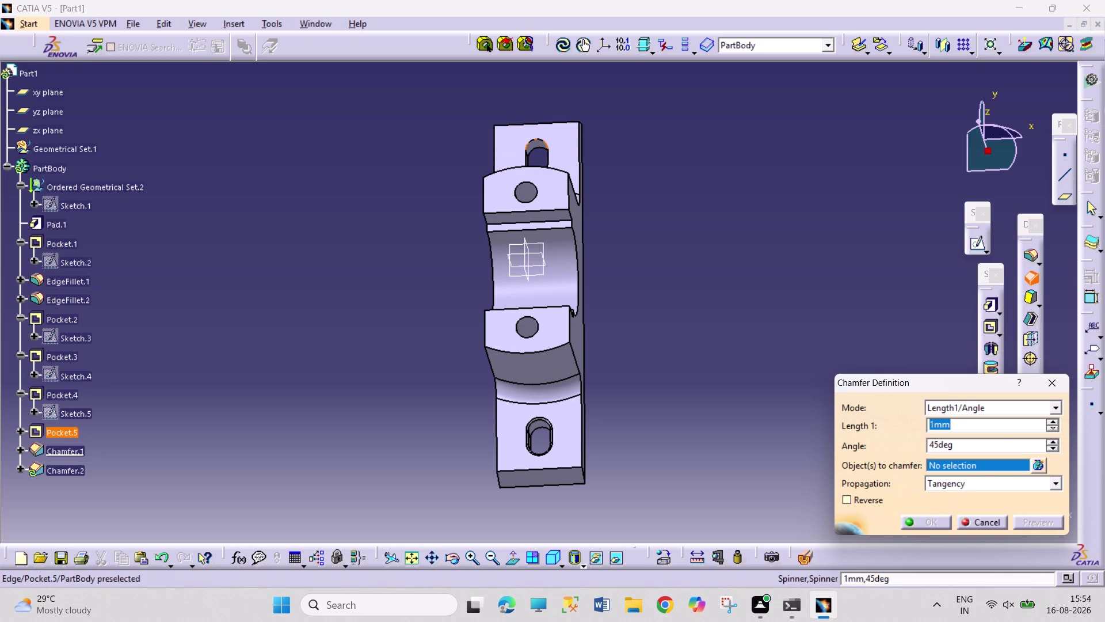
click(548, 148)
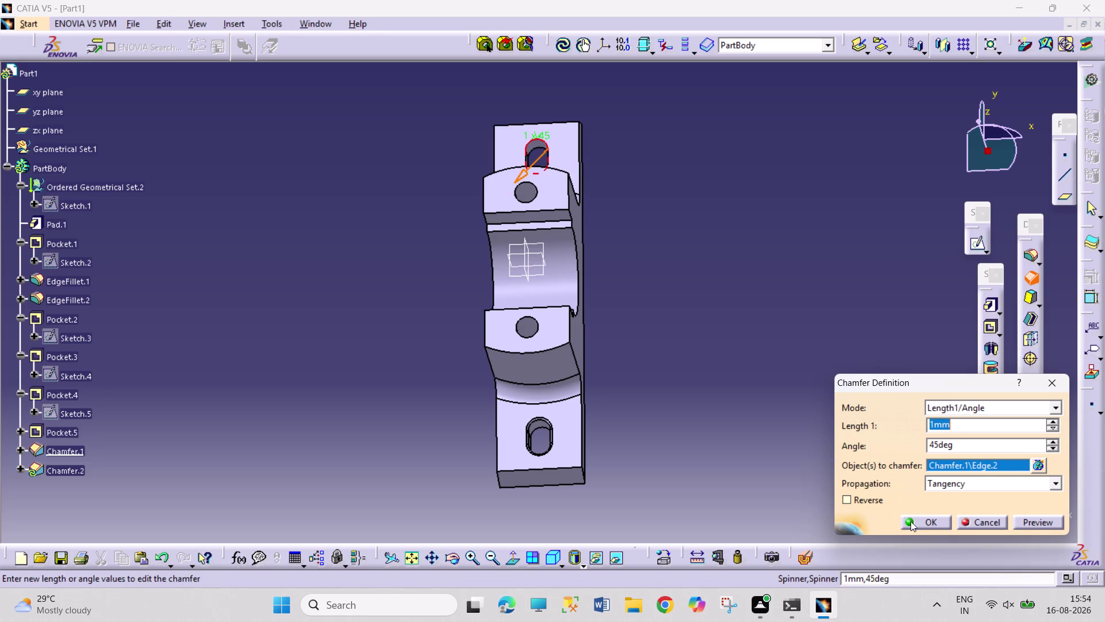
click(913, 515)
click(838, 470)
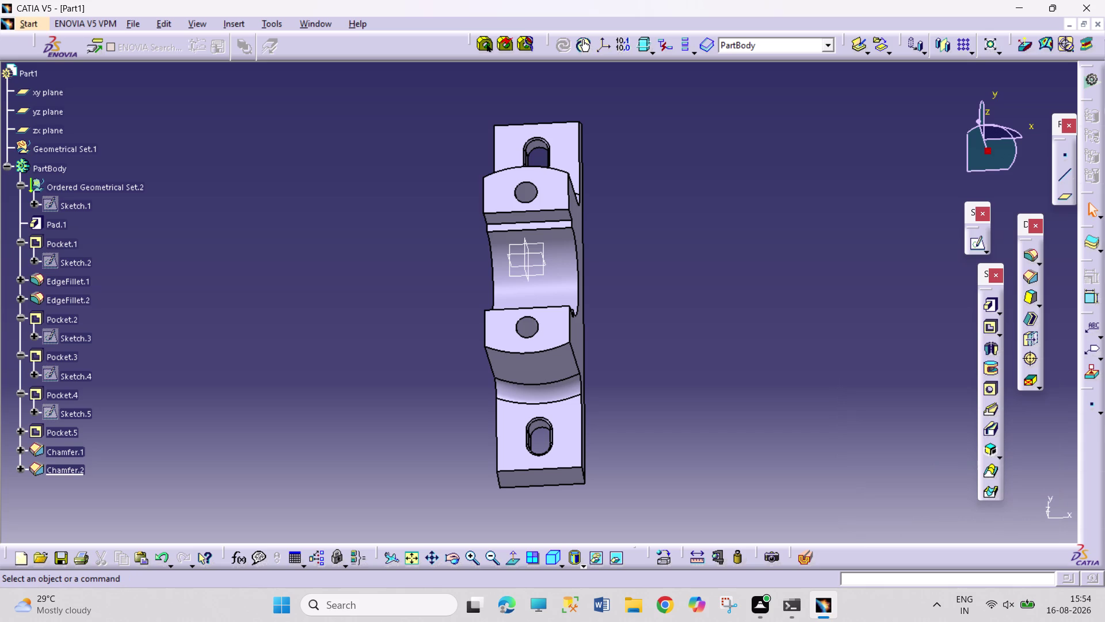
click(450, 561)
drag(446, 423, 709, 427)
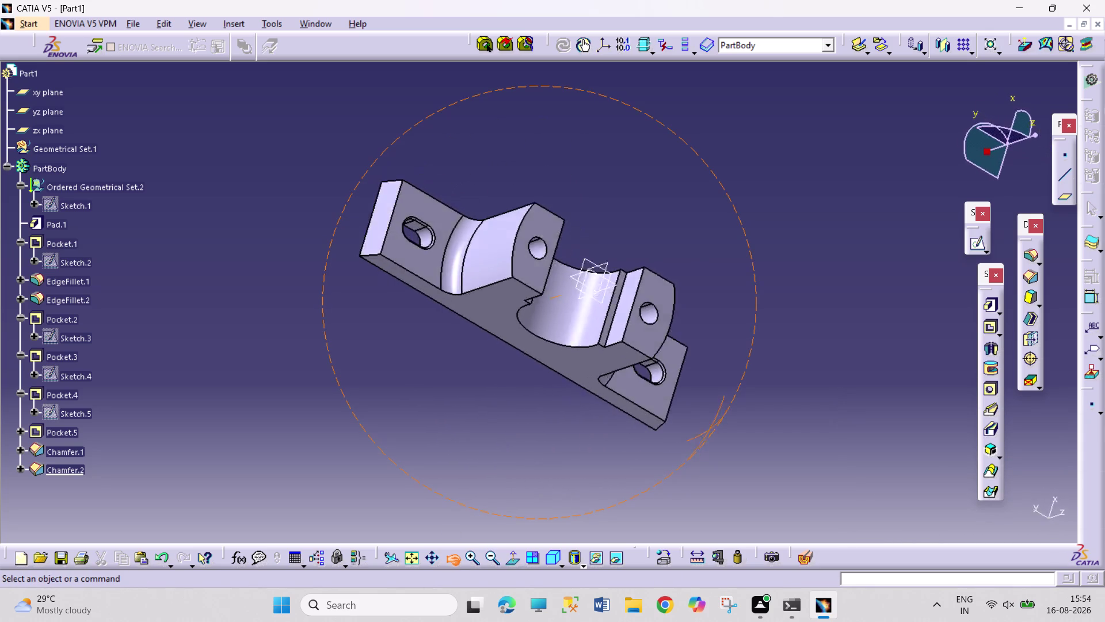
drag(708, 427, 691, 398)
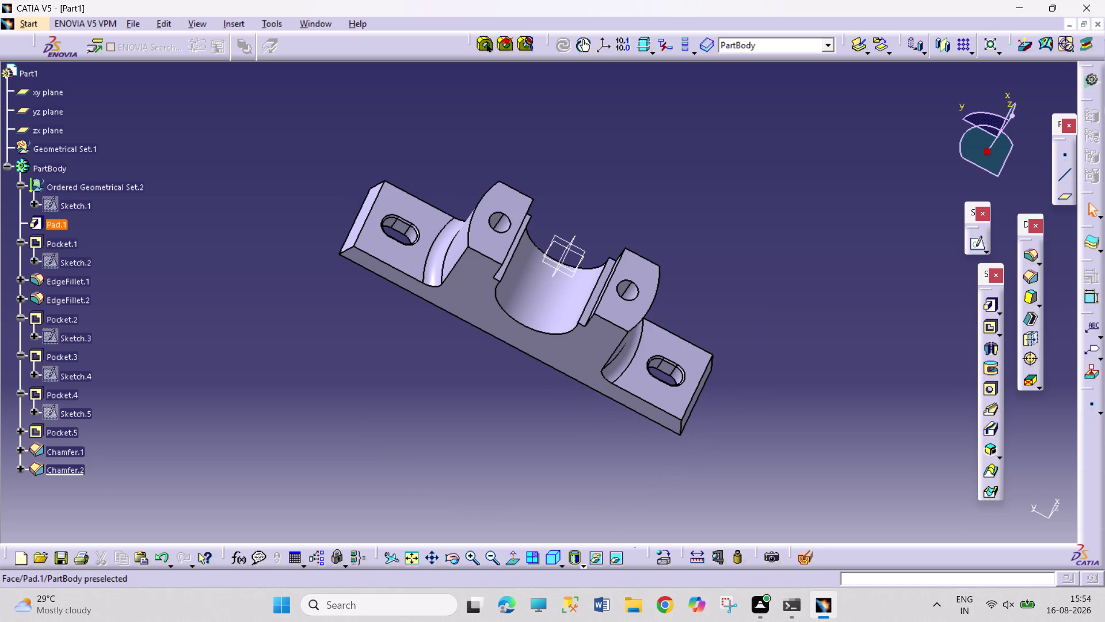
click(580, 247)
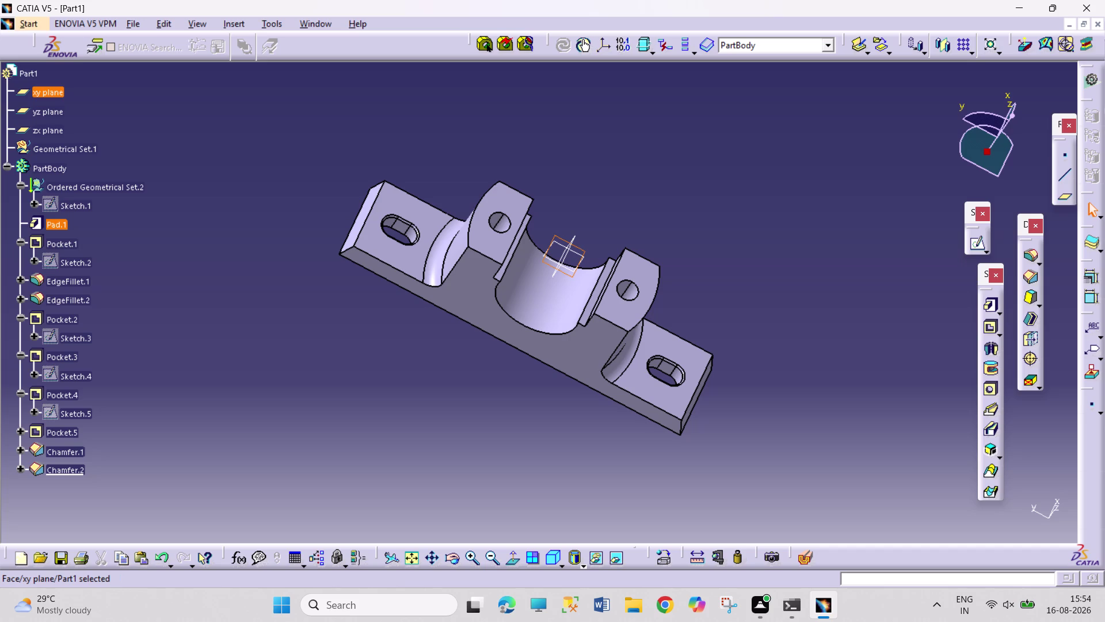
click(975, 243)
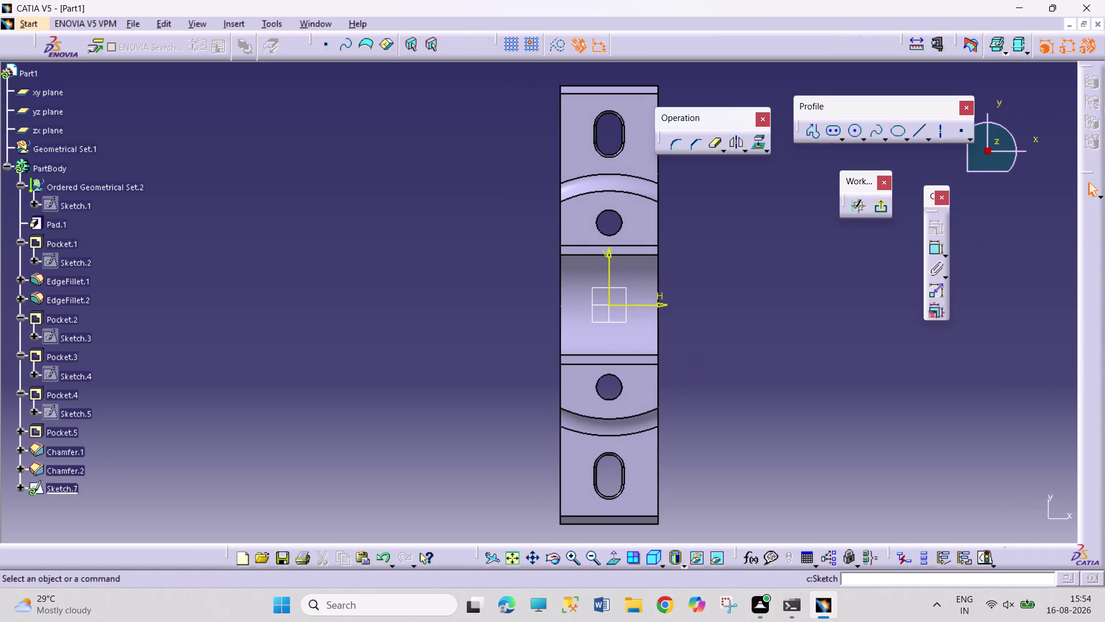
Draw a circle at the sketch origin, dimension it to 8 mm diameter, and exit the sketch.
click(852, 134)
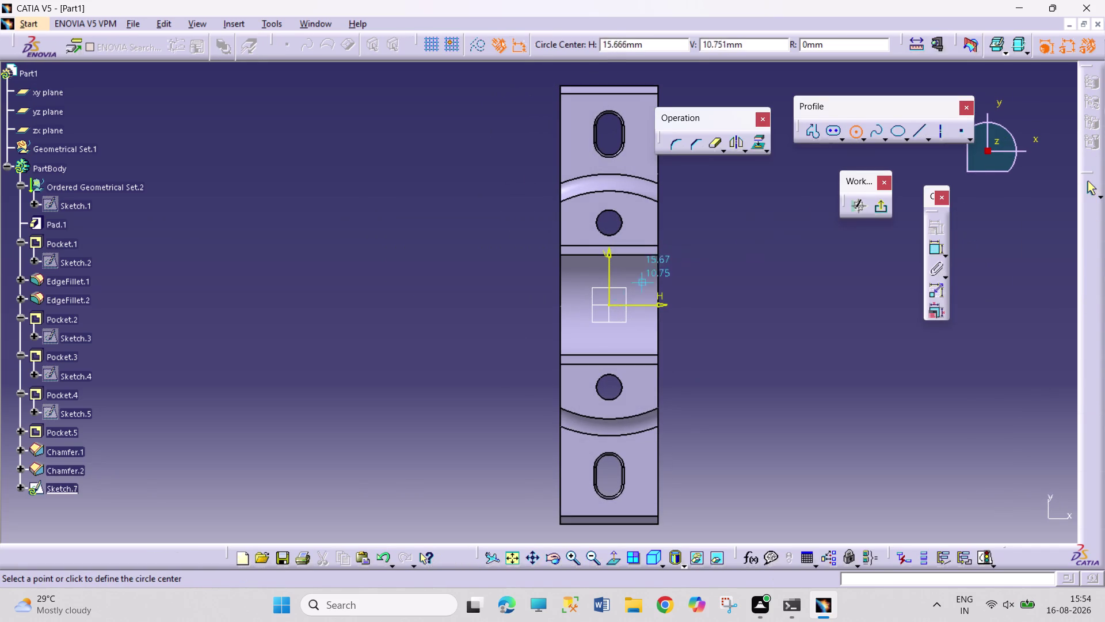
click(610, 305)
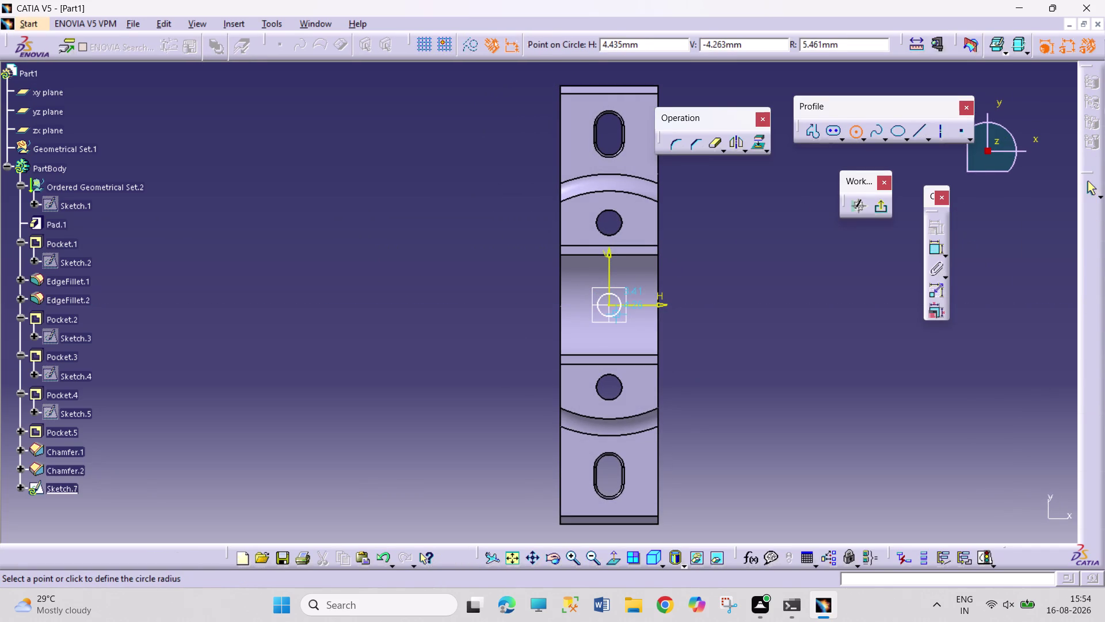
click(620, 317)
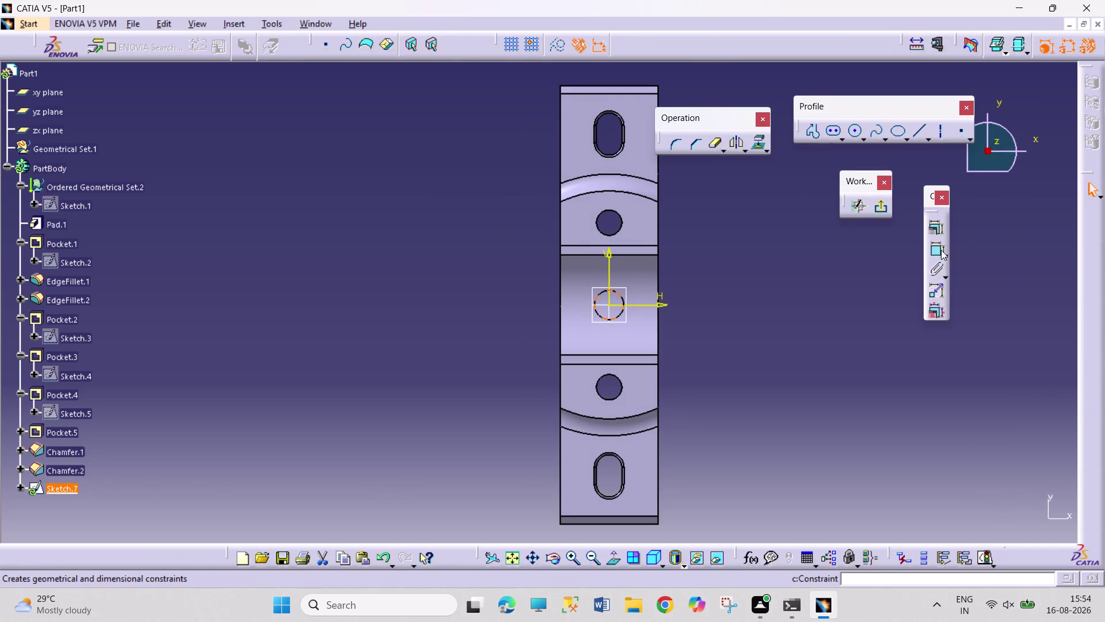
click(939, 247)
click(745, 273)
double_click(751, 271)
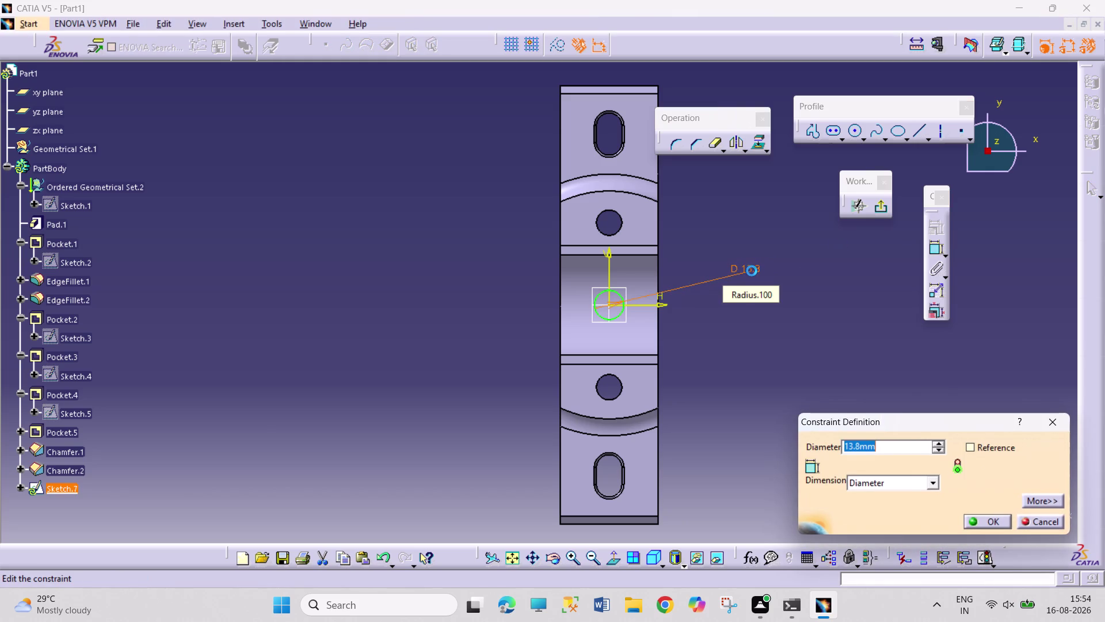
key(8)
key(Return)
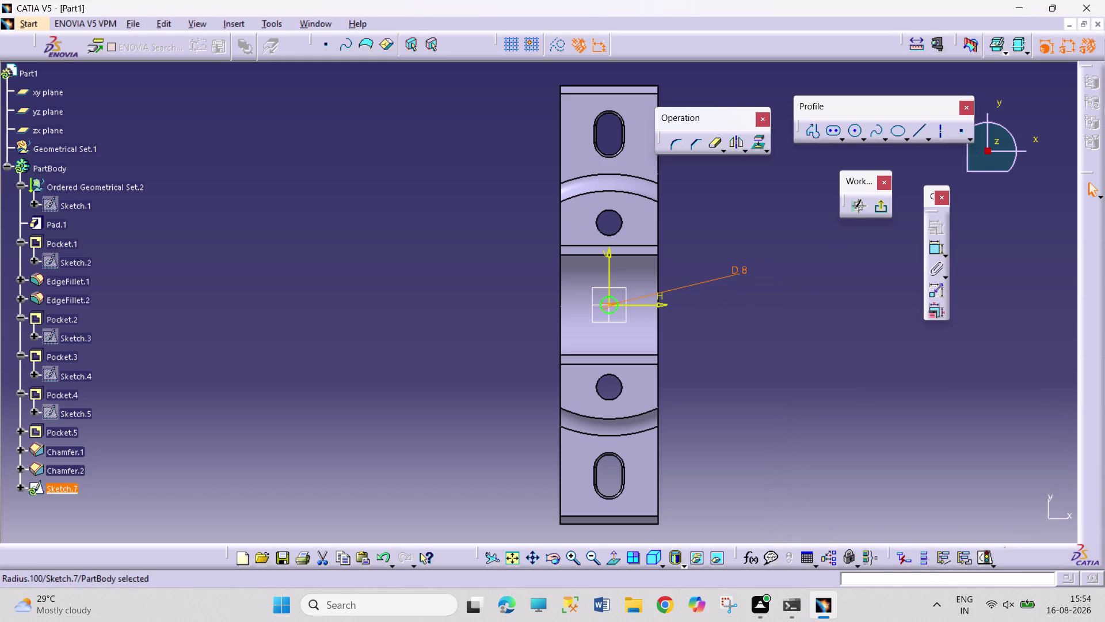
drag(787, 318, 787, 313)
scroll(up, 3)
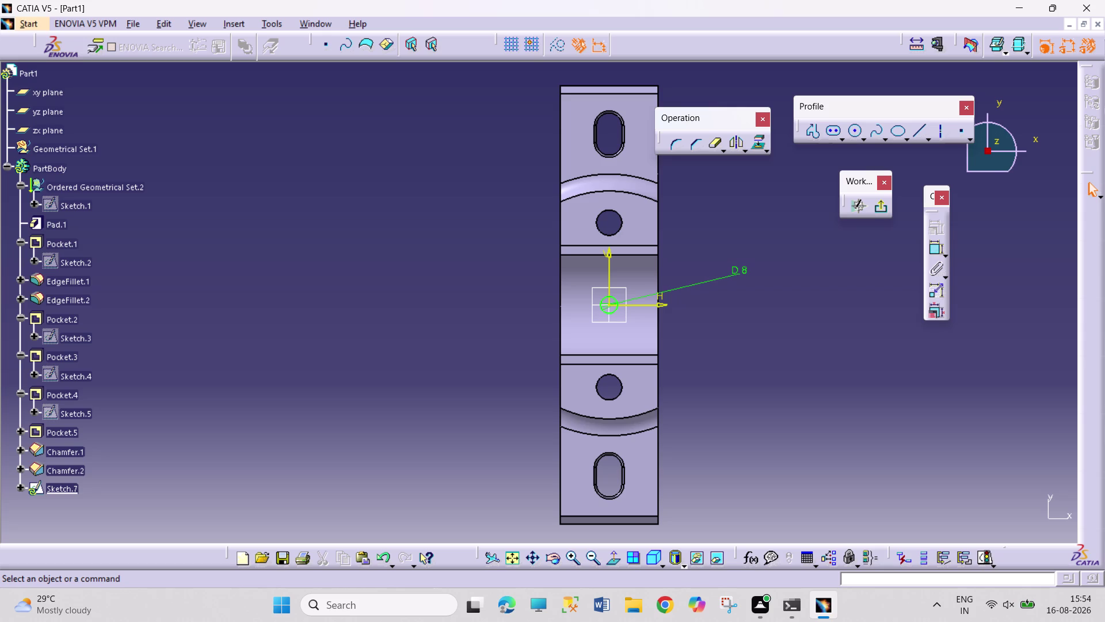
click(882, 209)
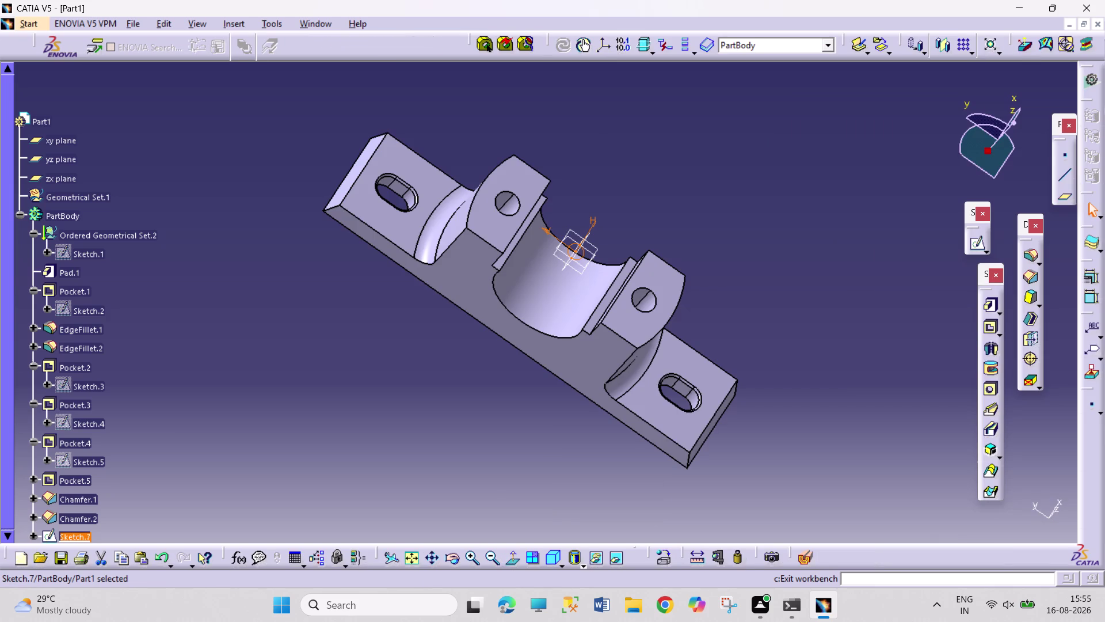
Cut Pocket.6 from Sketch.7, 7 mm deep, into the curved seat.
click(460, 553)
drag(521, 479, 544, 404)
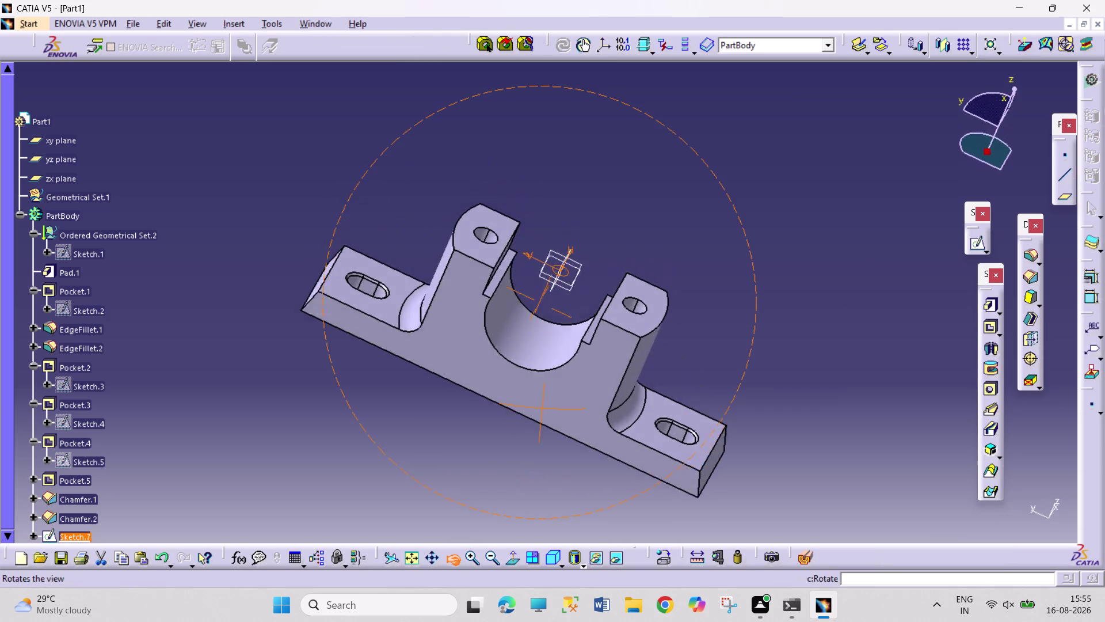
drag(544, 404, 594, 328)
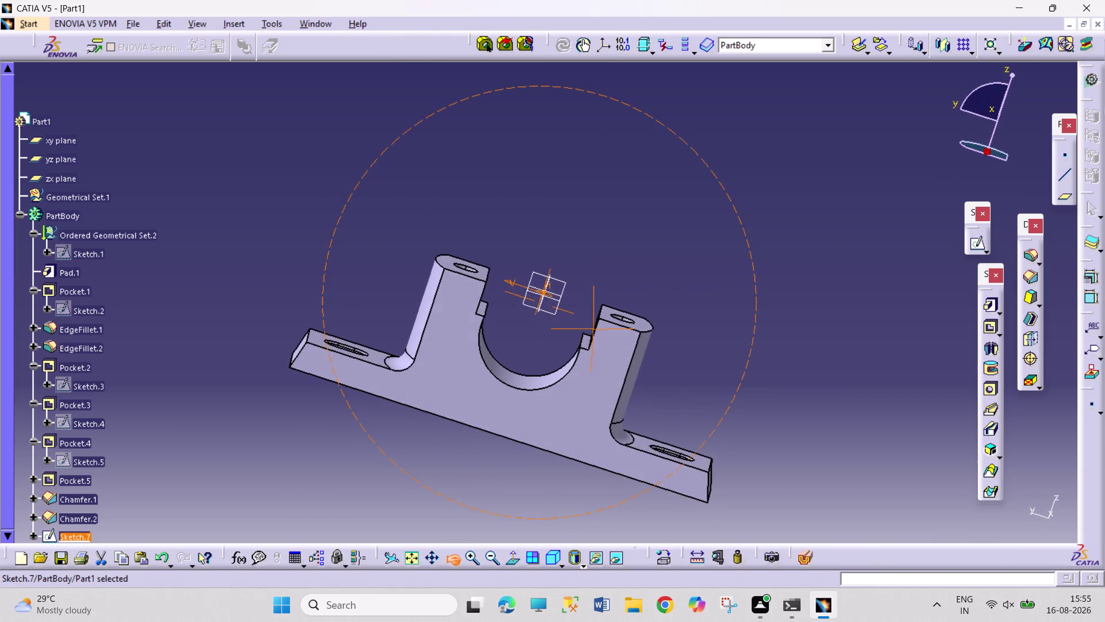
drag(593, 328, 593, 329)
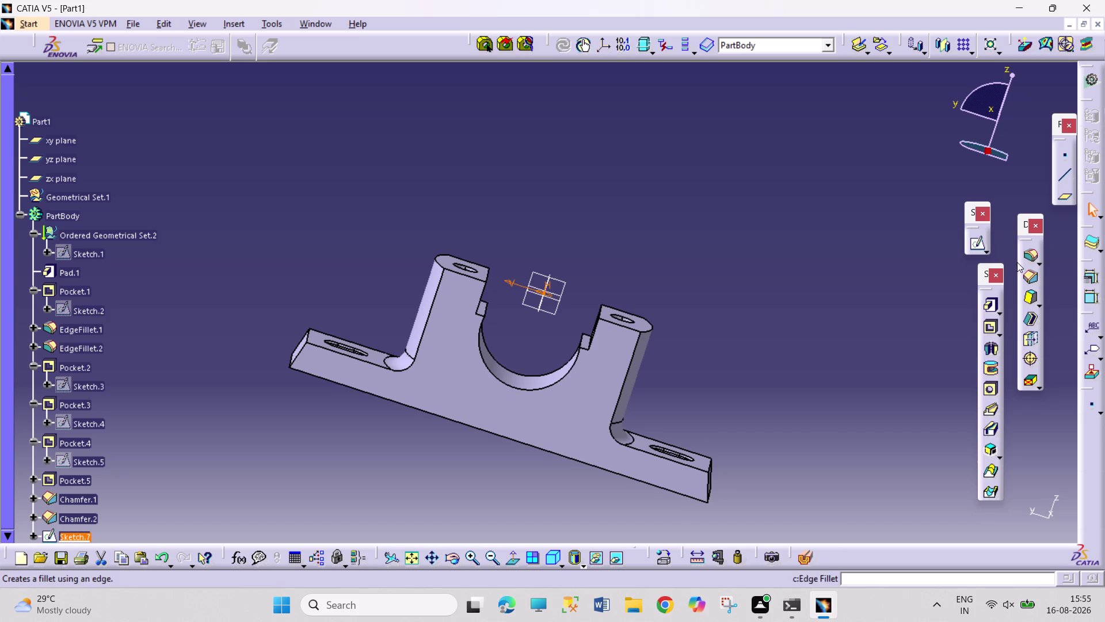
click(991, 330)
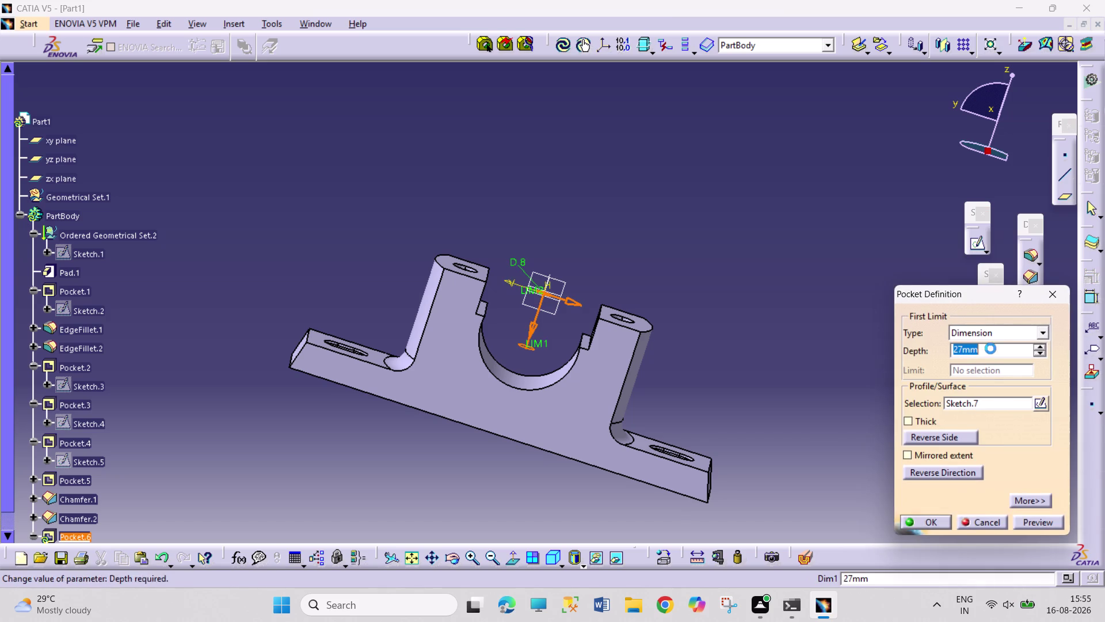
text(7)
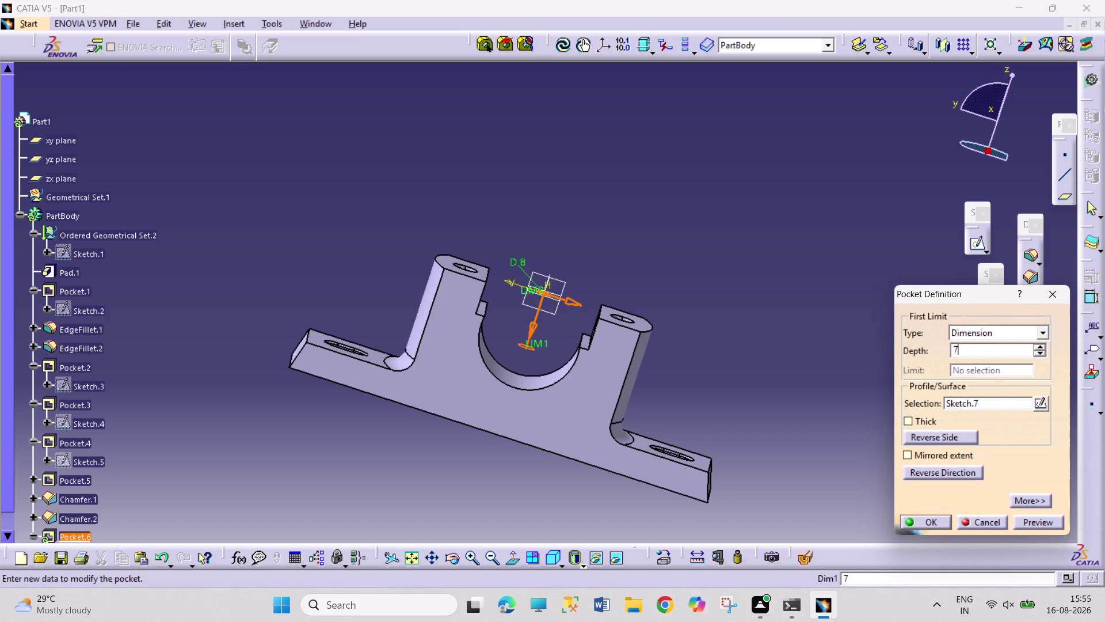
text(6)
key(Return)
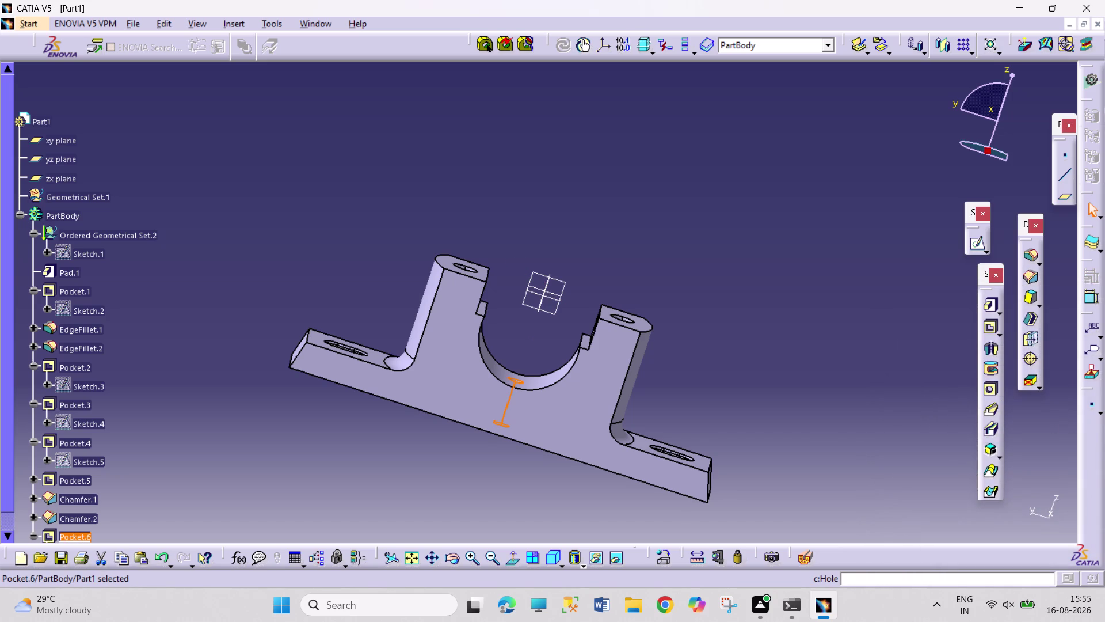
click(498, 509)
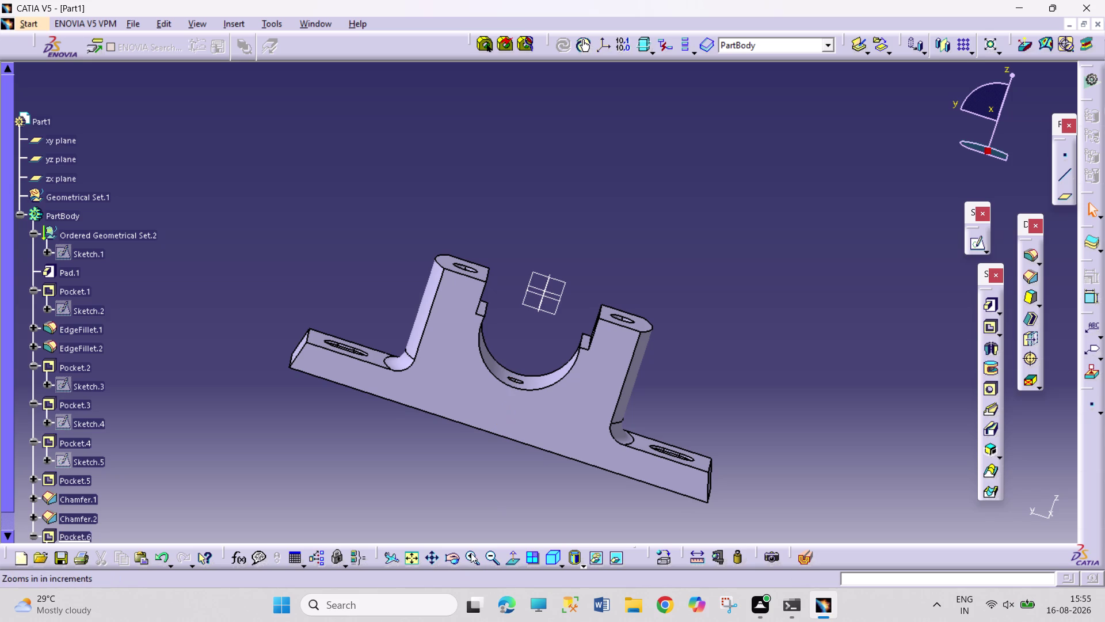
Orbit the part to inspect the new hole and open Pocket.6's context menu.
click(456, 560)
drag(467, 496, 576, 219)
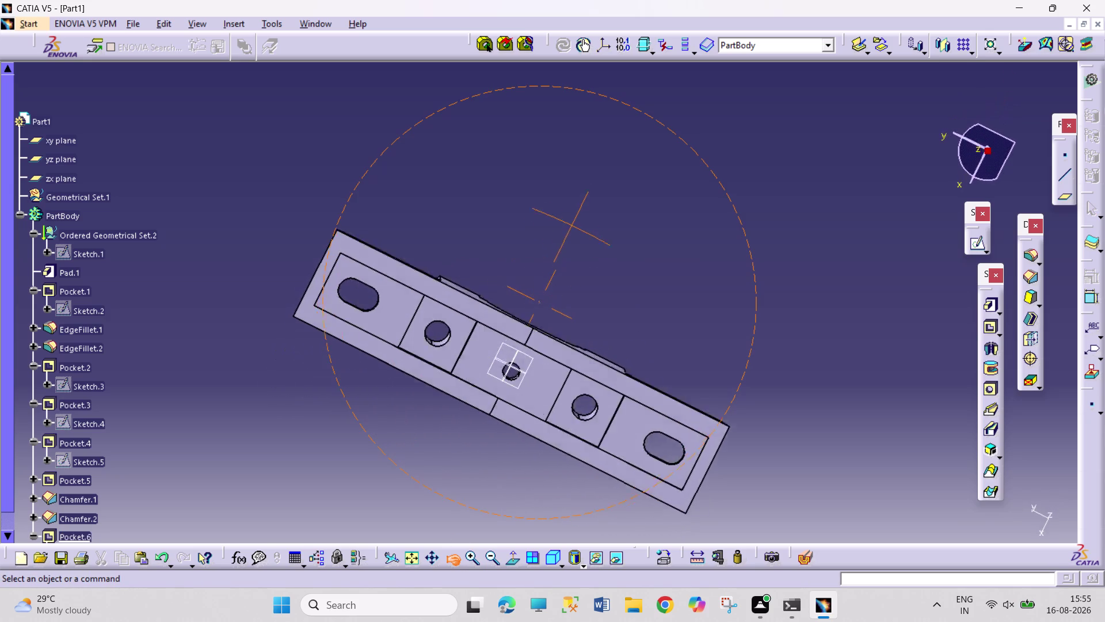
drag(576, 219, 480, 523)
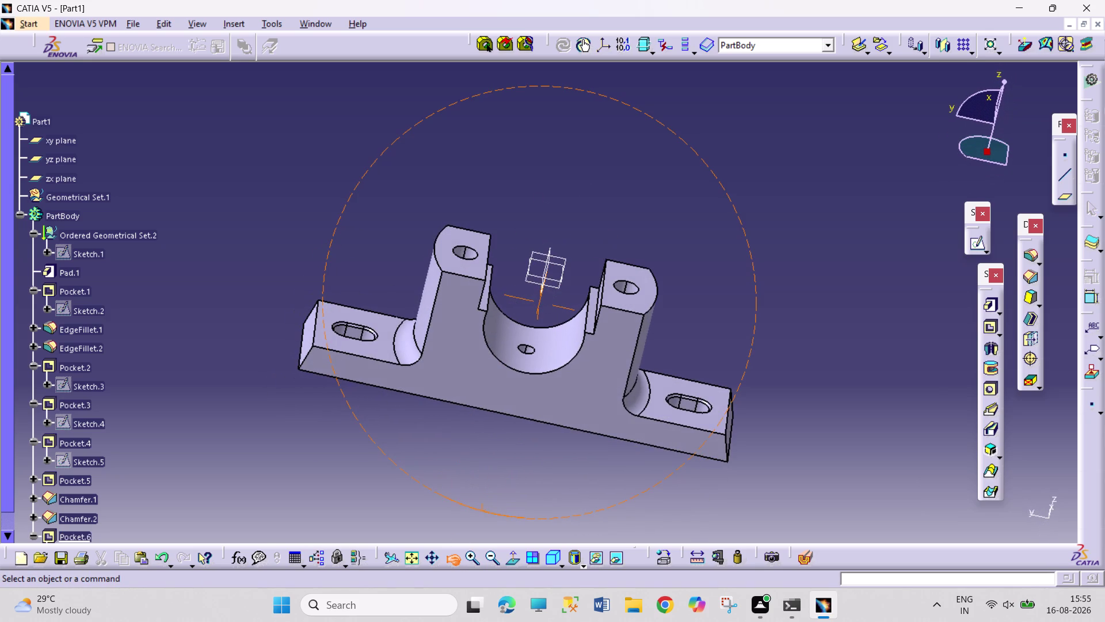
drag(479, 523, 482, 524)
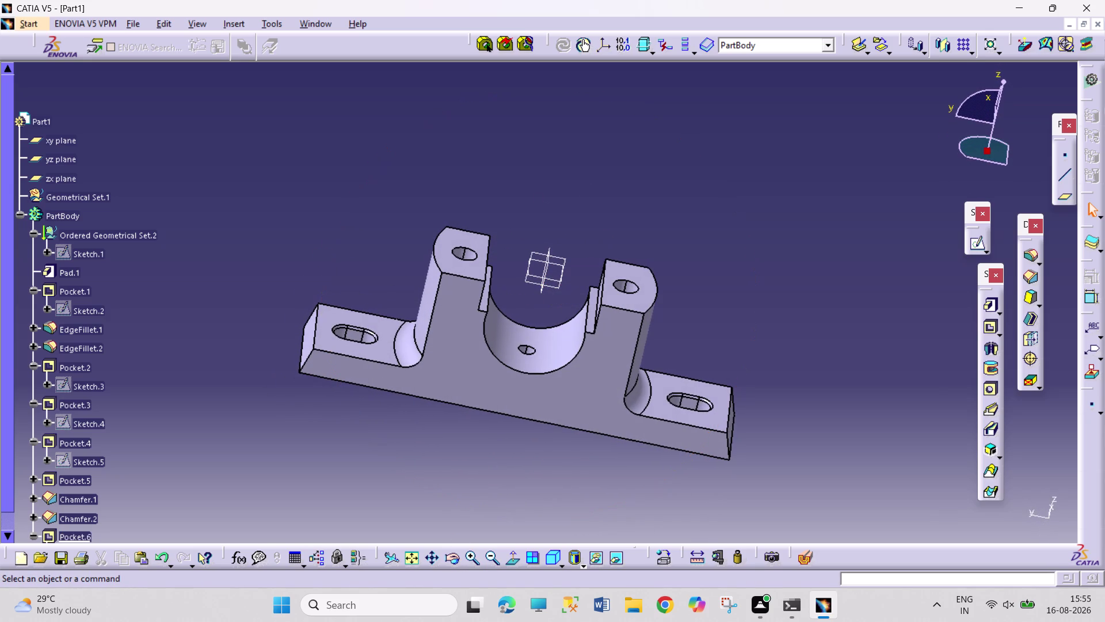
scroll(down, 3)
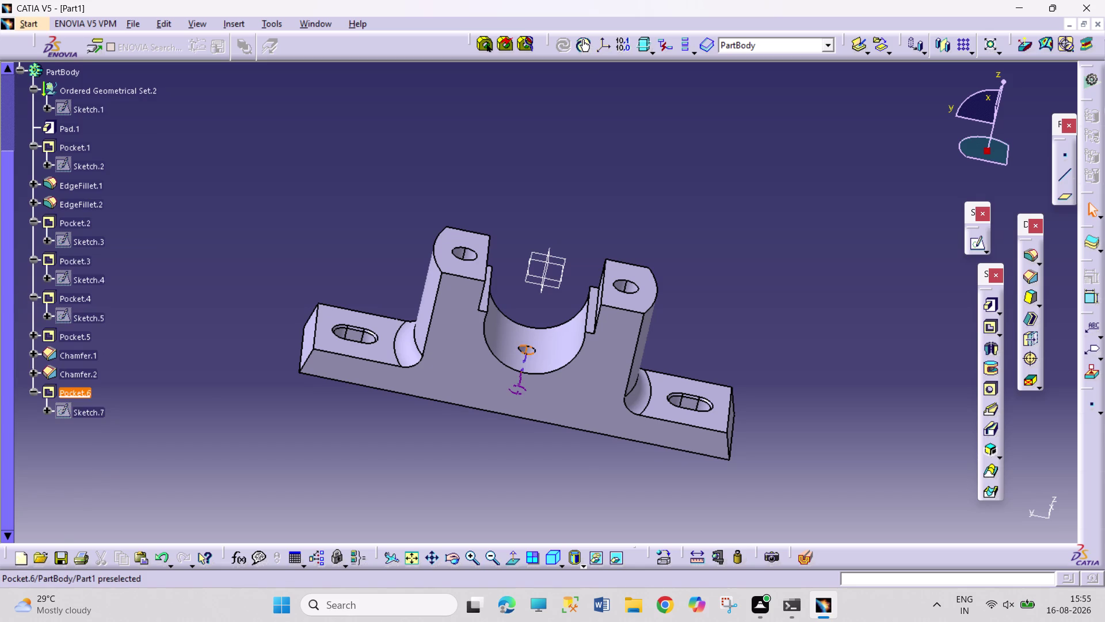
right_click(68, 399)
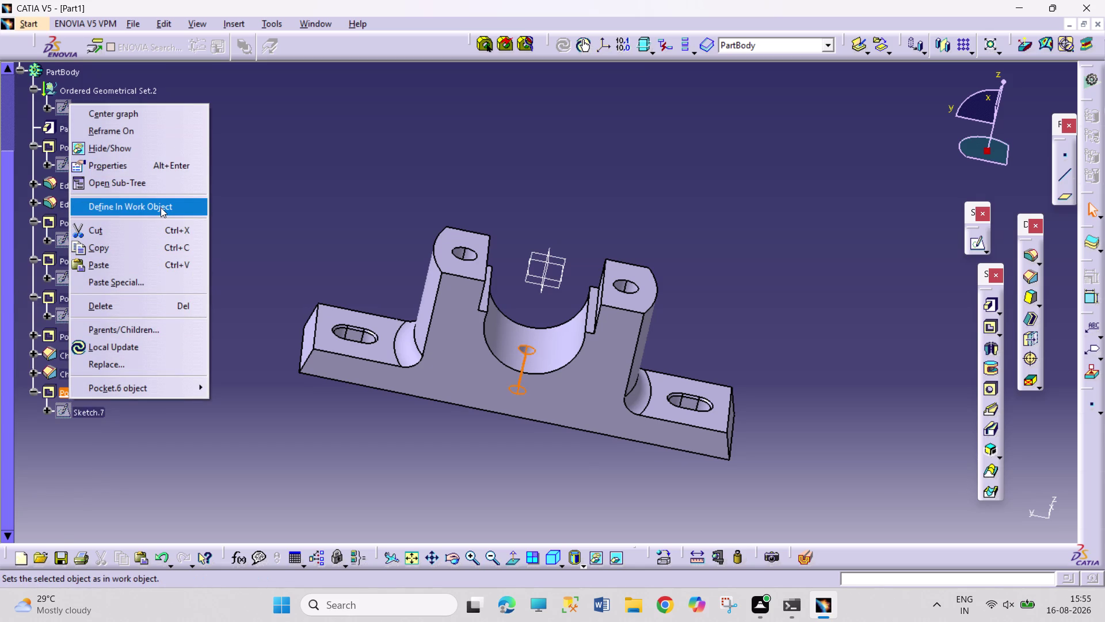
Make Pocket.6 the work object and change its depth to 48 mm.
click(210, 443)
double_click(64, 394)
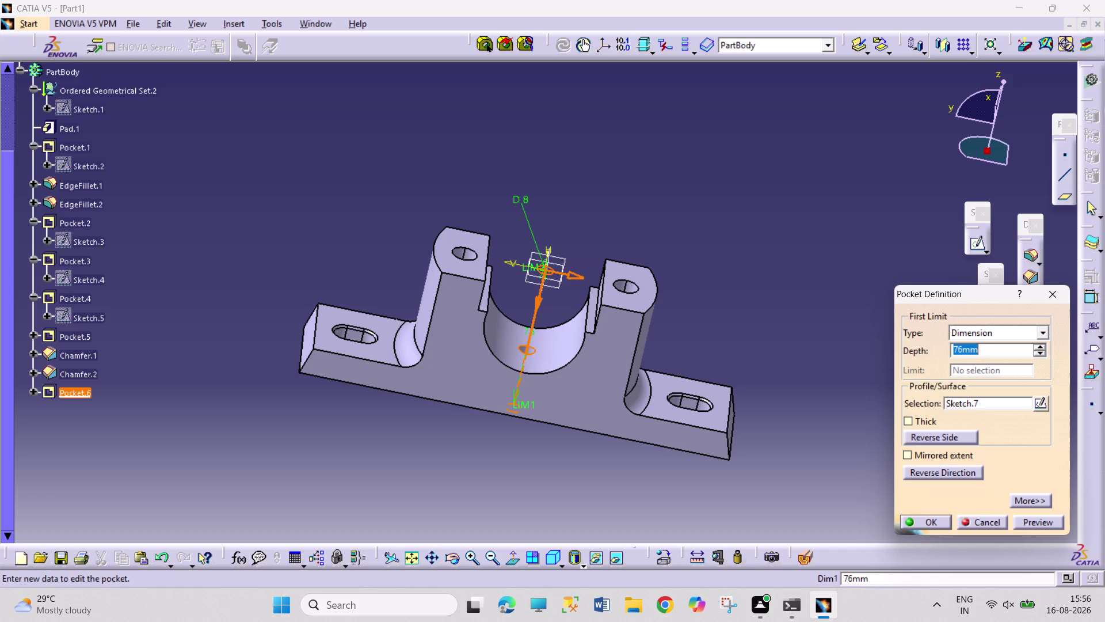
text(48*)
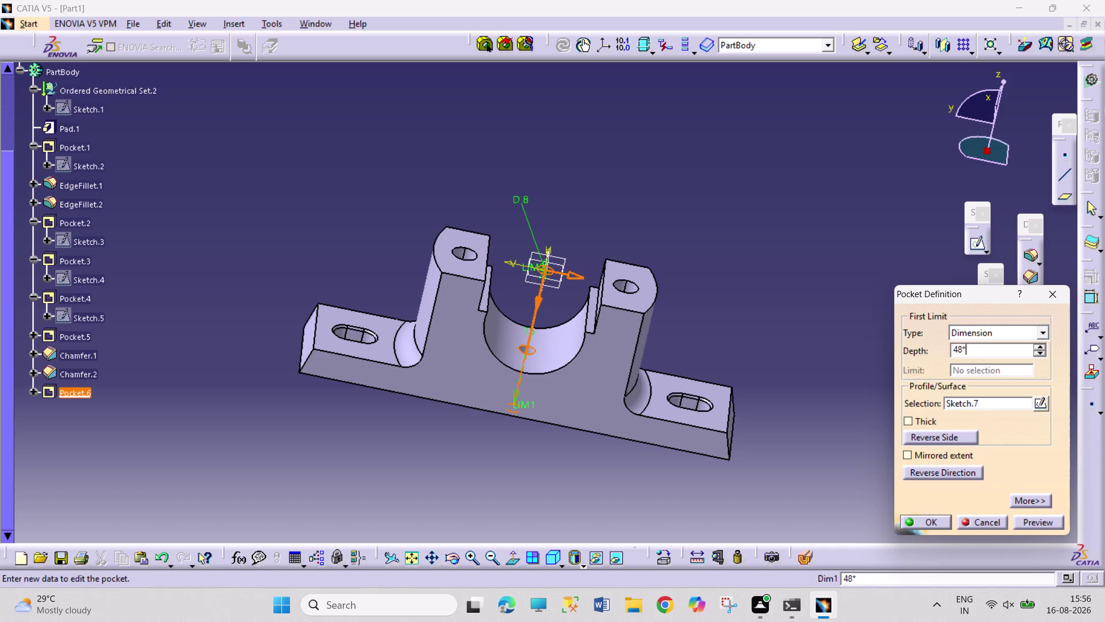
key(BackSpace)
text(+8)
key(Return)
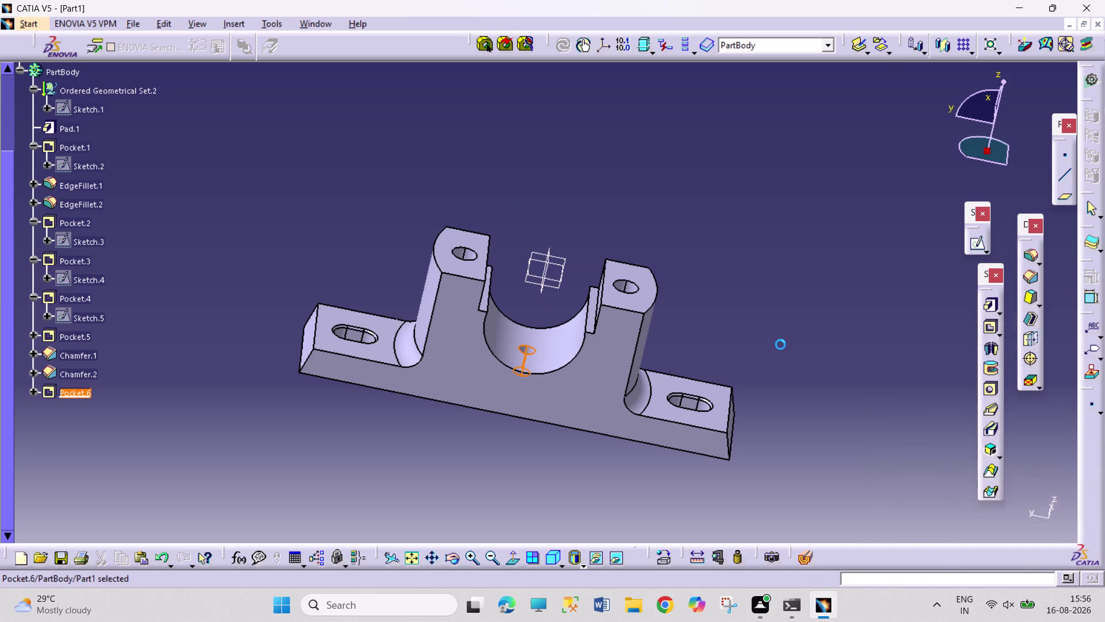
click(778, 343)
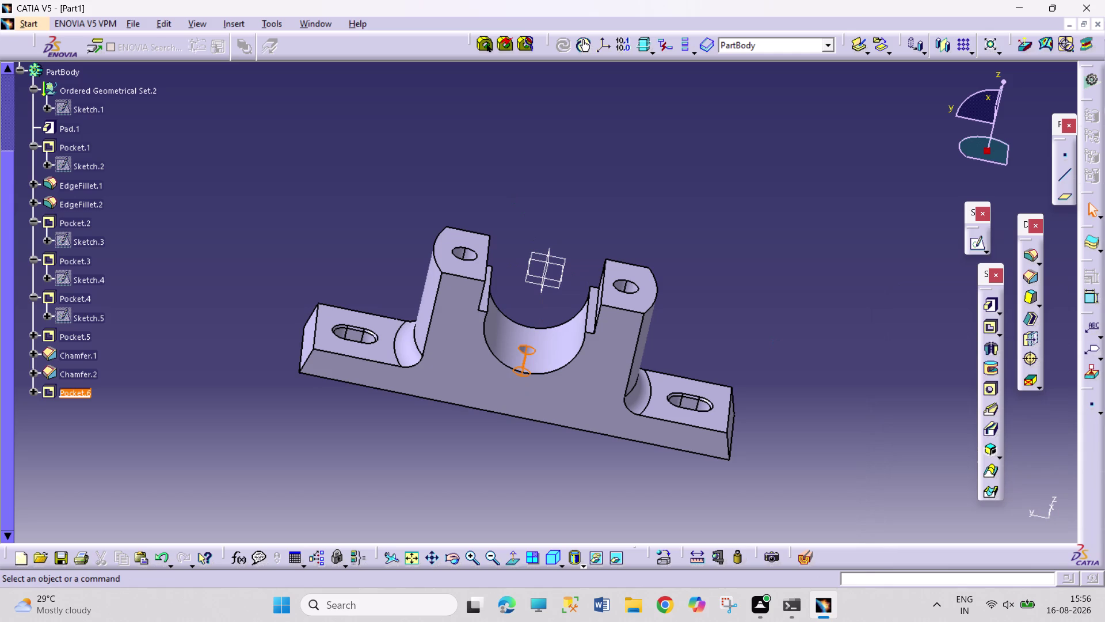
Orbit the part to a front view and start a new 1 mm × 45° chamfer.
click(458, 556)
drag(481, 496, 485, 494)
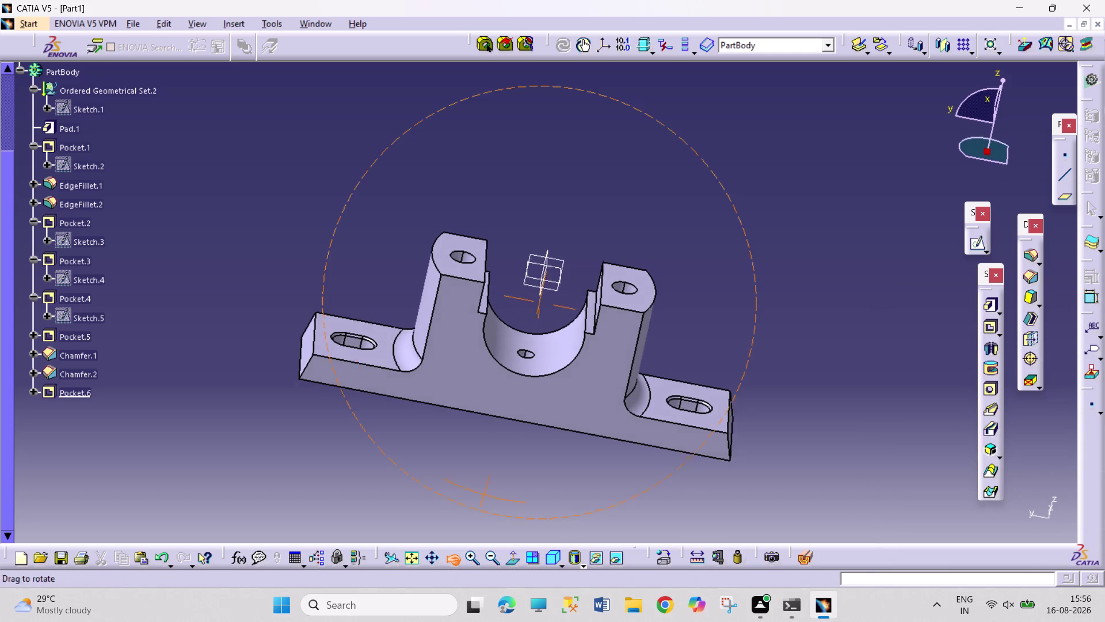
drag(485, 495, 524, 514)
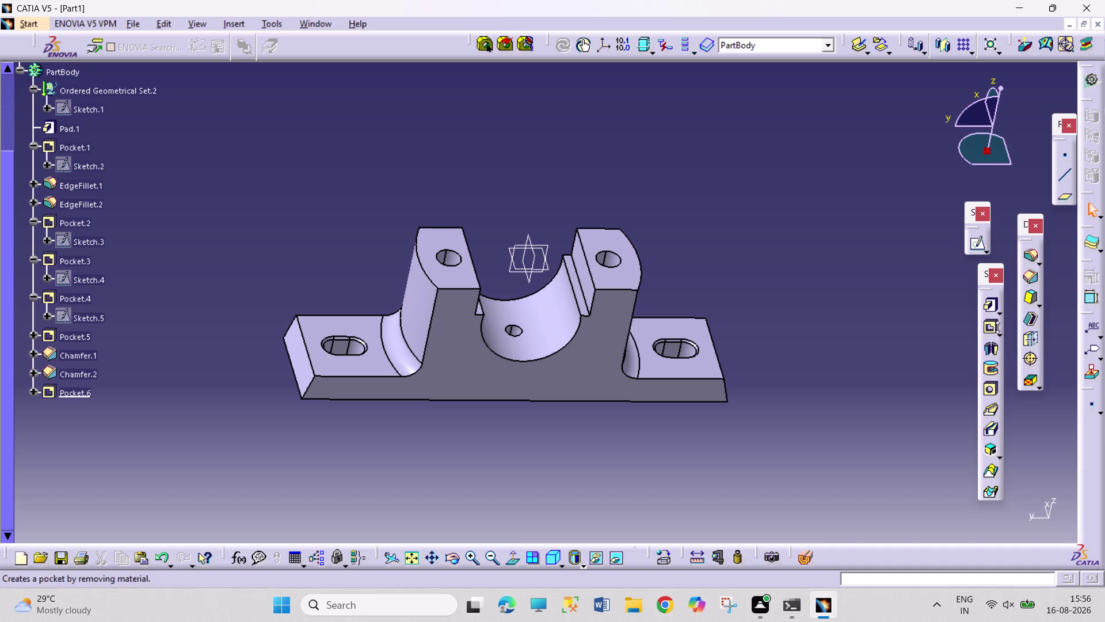
click(1033, 269)
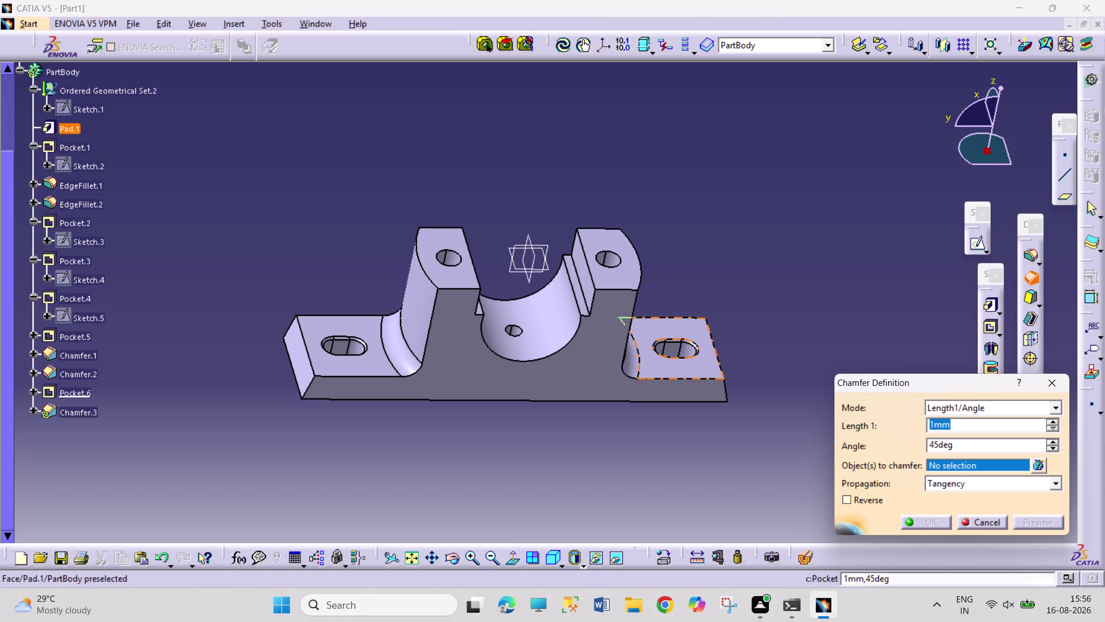
Set the chamfer length to 2 mm and add the saddle edges beside the right upright.
click(587, 265)
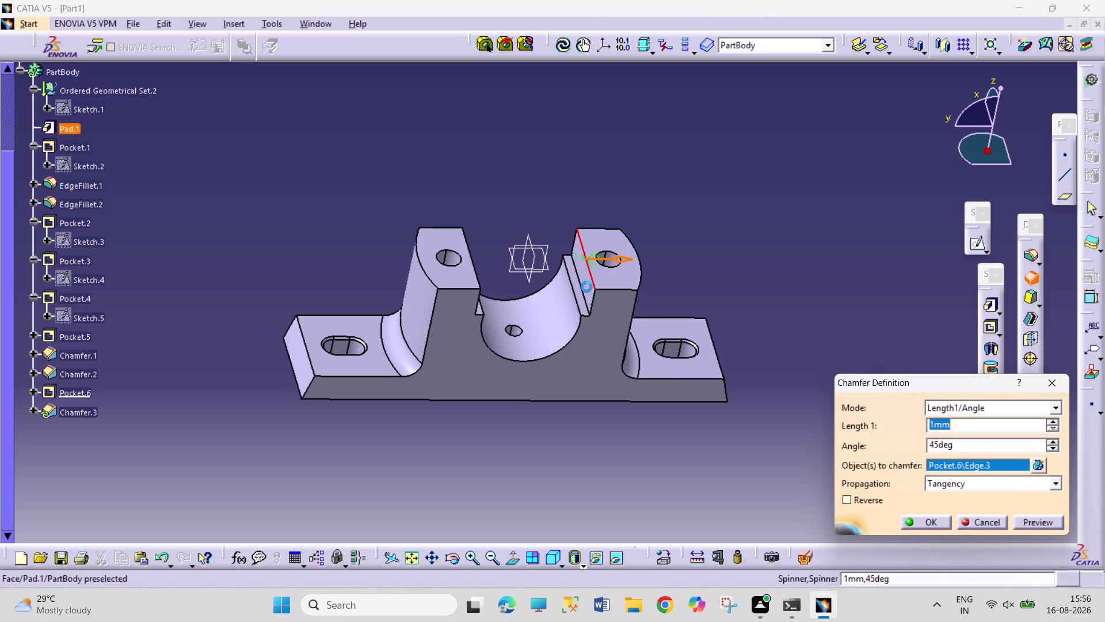
key(2)
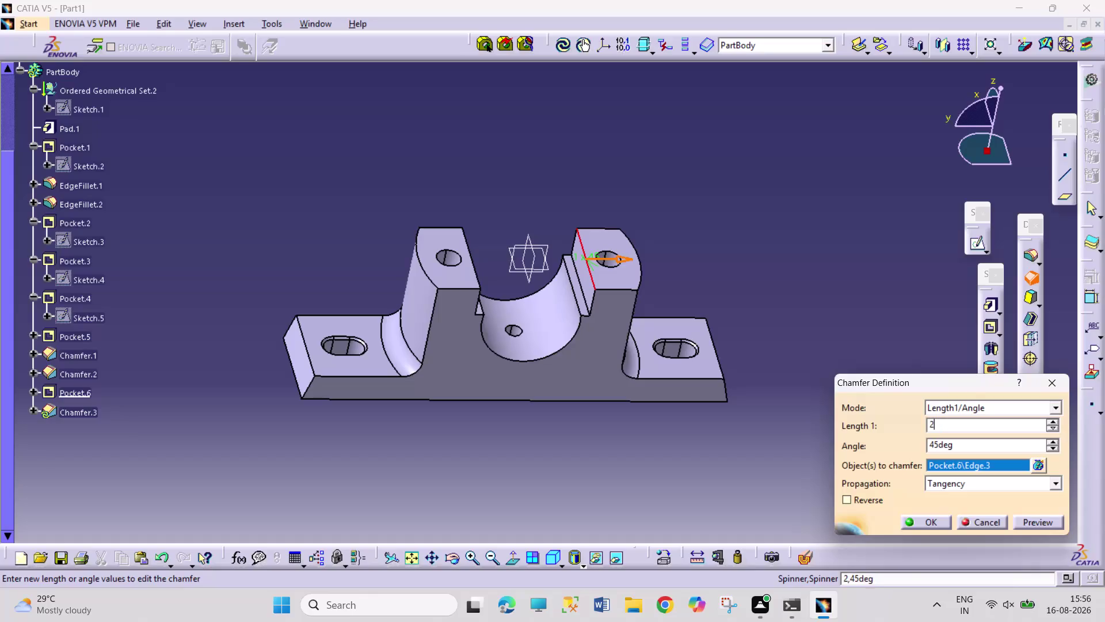
click(447, 562)
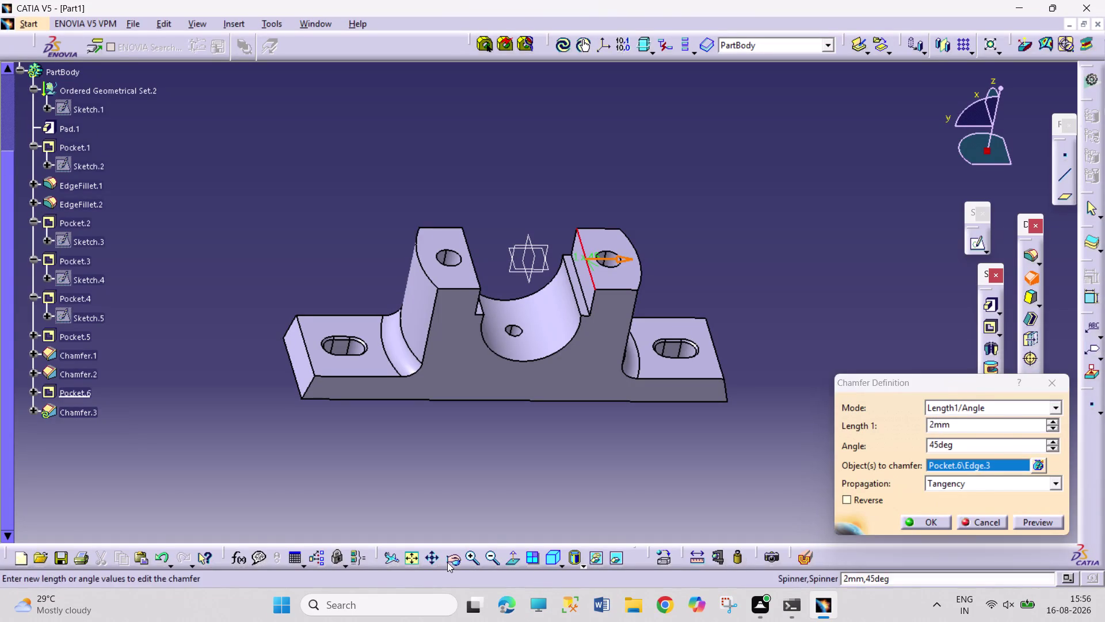
drag(640, 455, 521, 416)
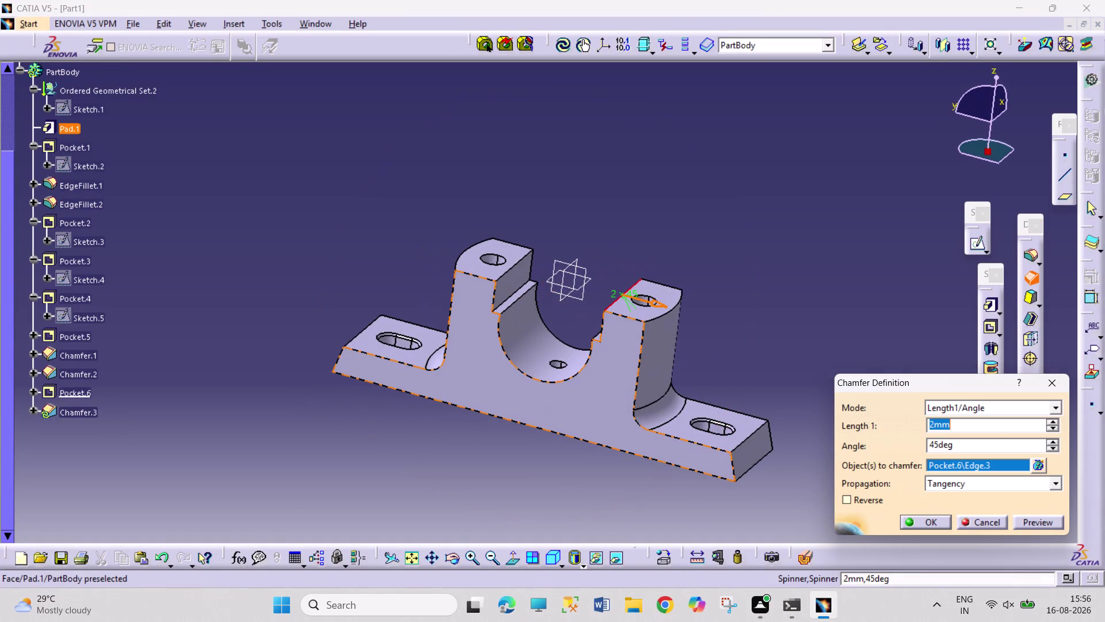
click(520, 264)
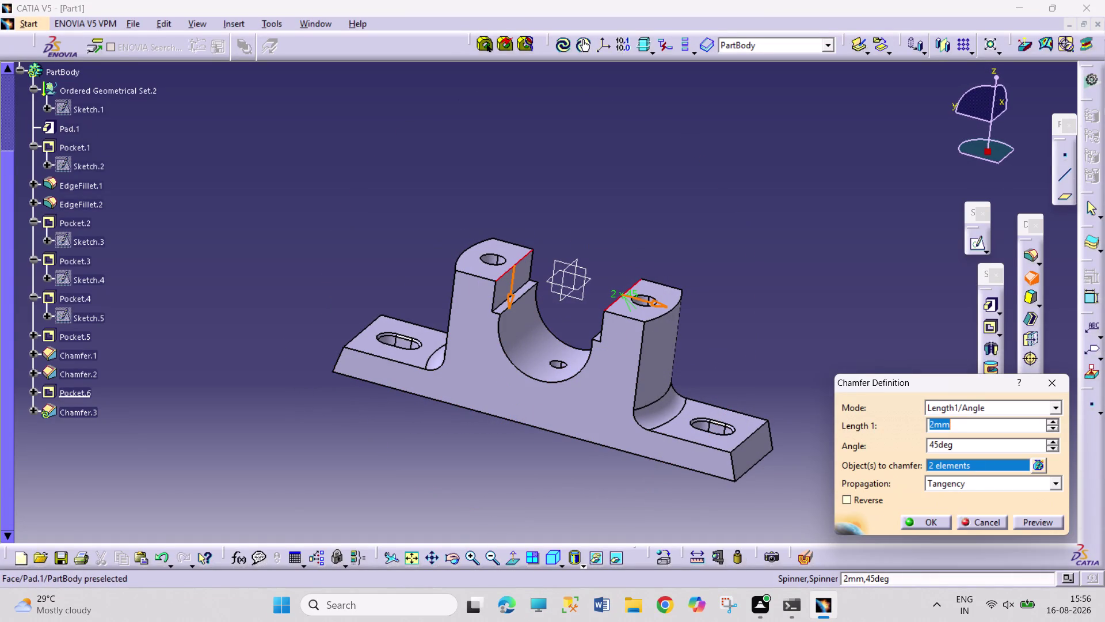
click(524, 295)
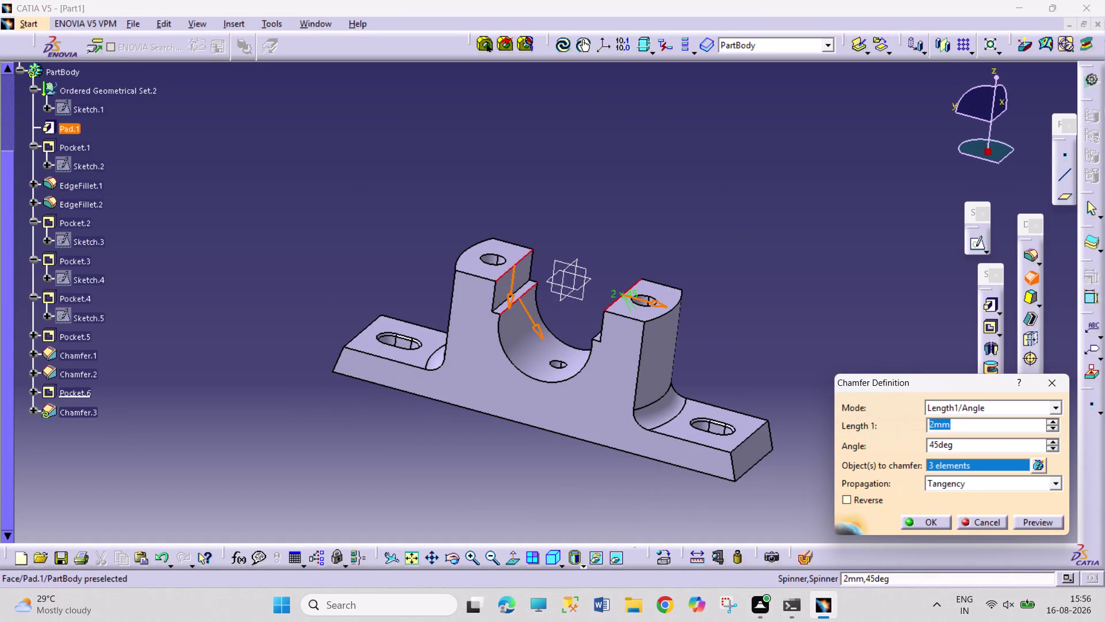
click(494, 296)
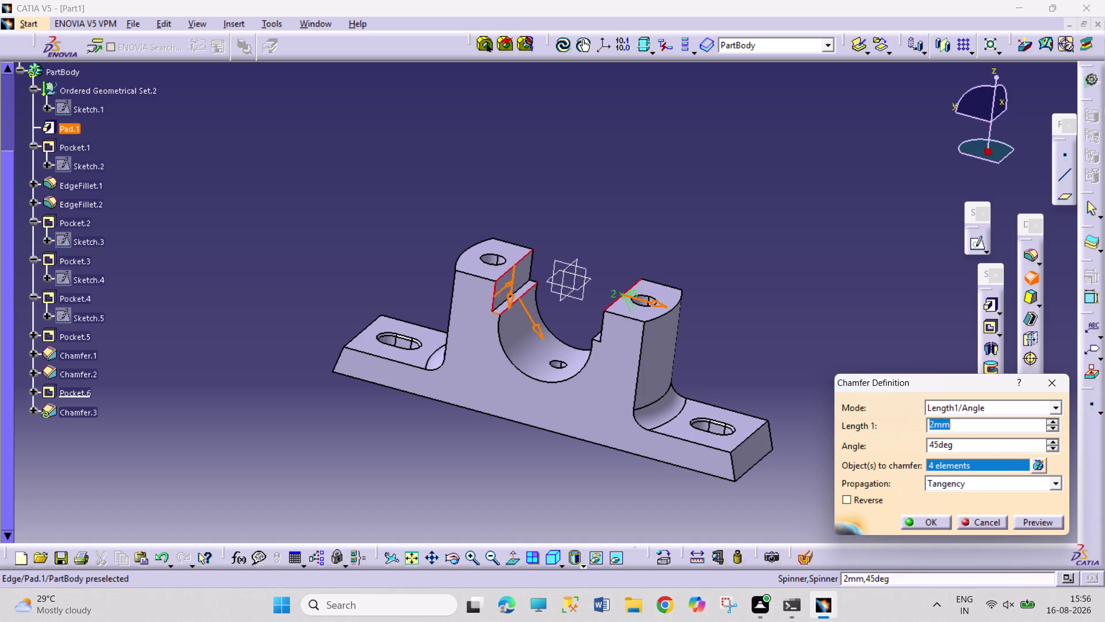
click(498, 313)
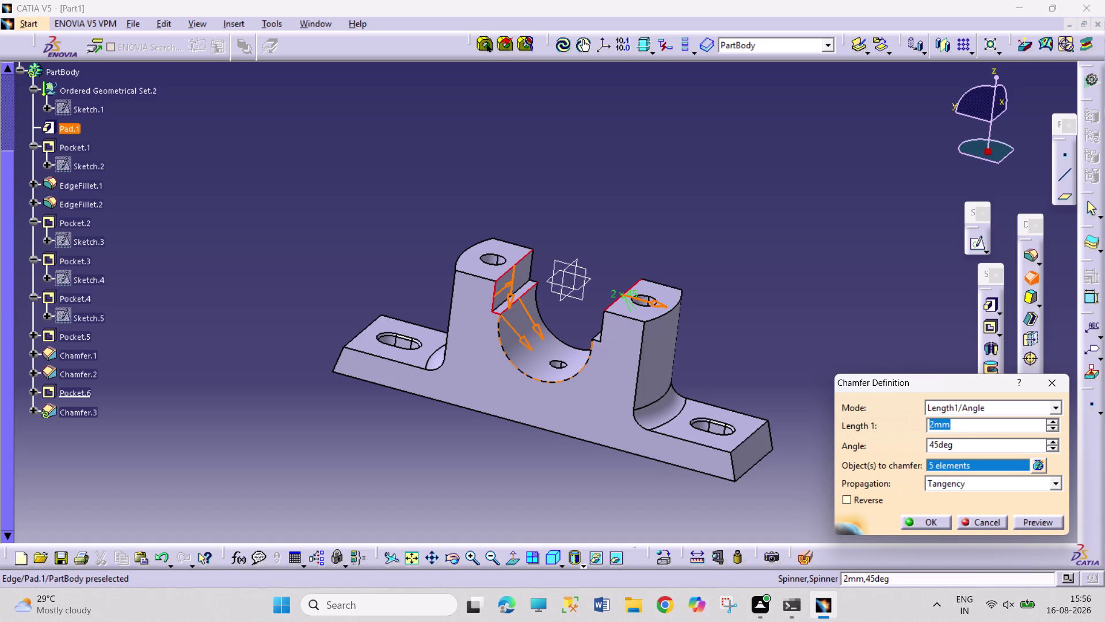
click(513, 367)
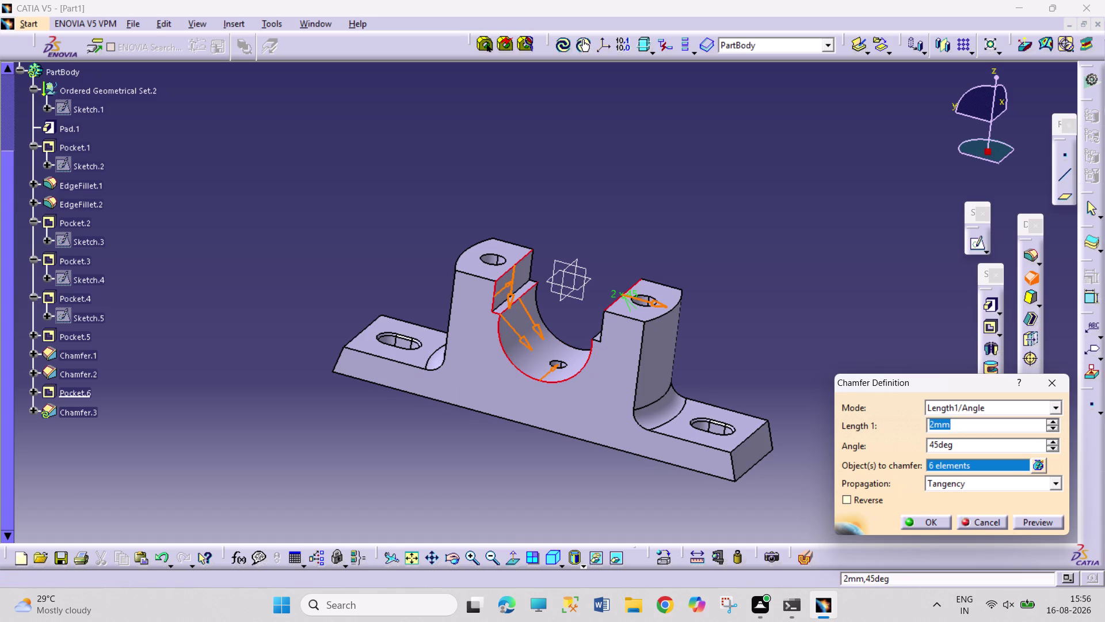
Add the hidden saddle edges, seen from the rotated and underside views, to Chamfer.3.
click(454, 555)
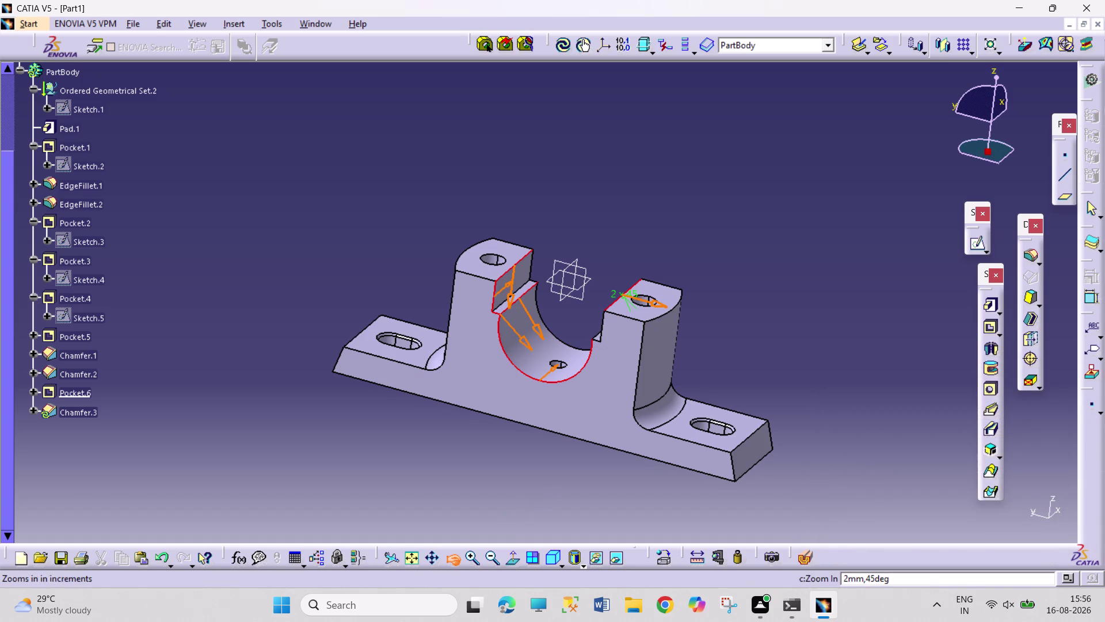
click(455, 554)
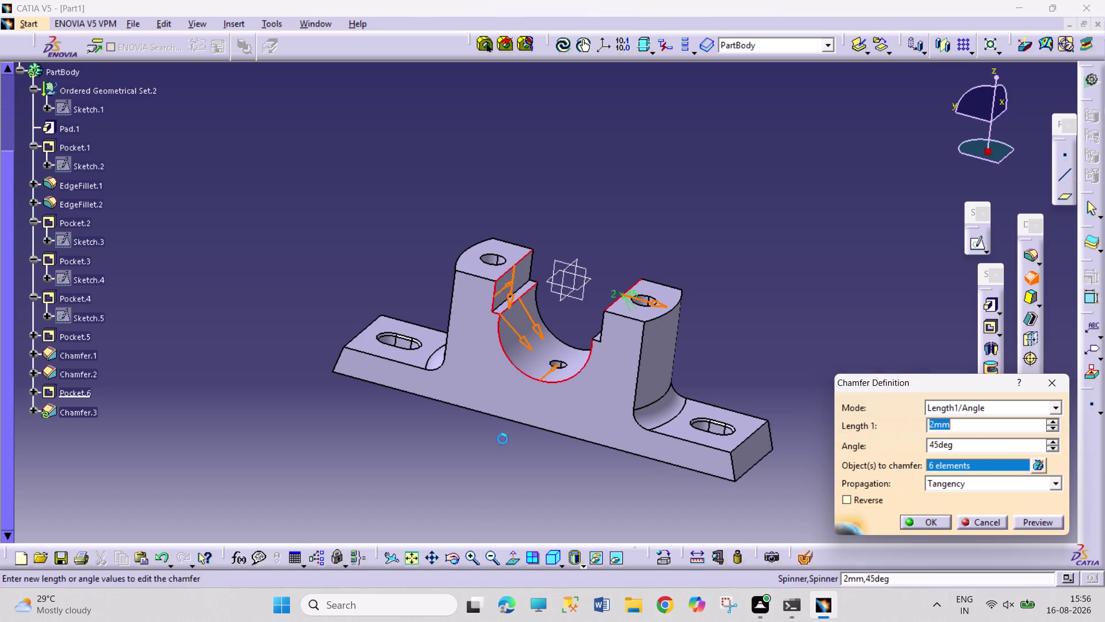
click(596, 341)
click(457, 564)
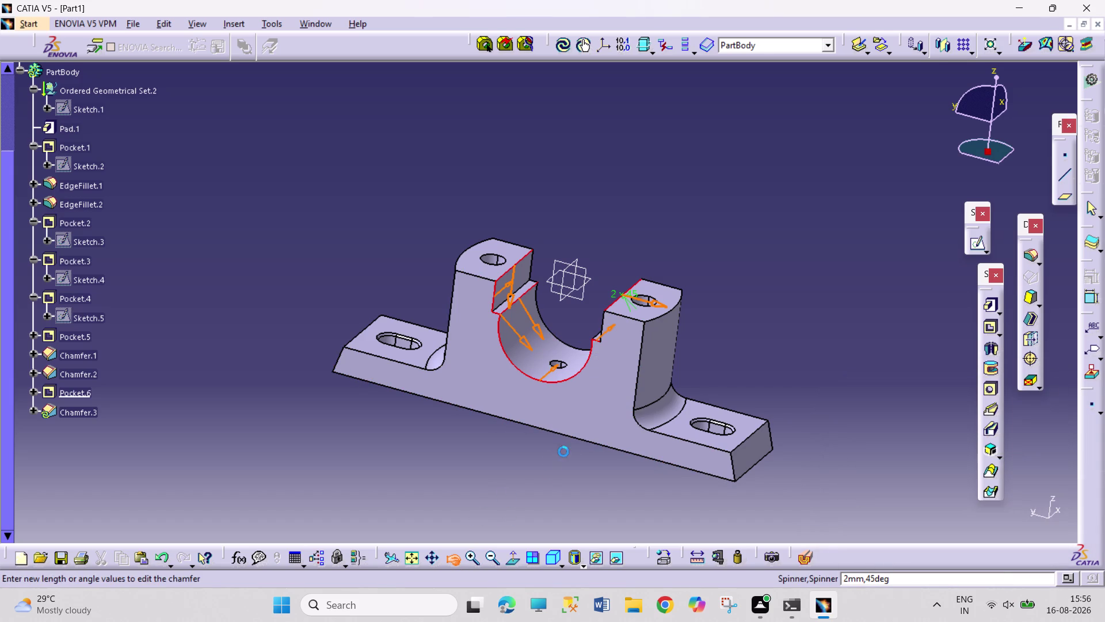
drag(577, 446, 608, 422)
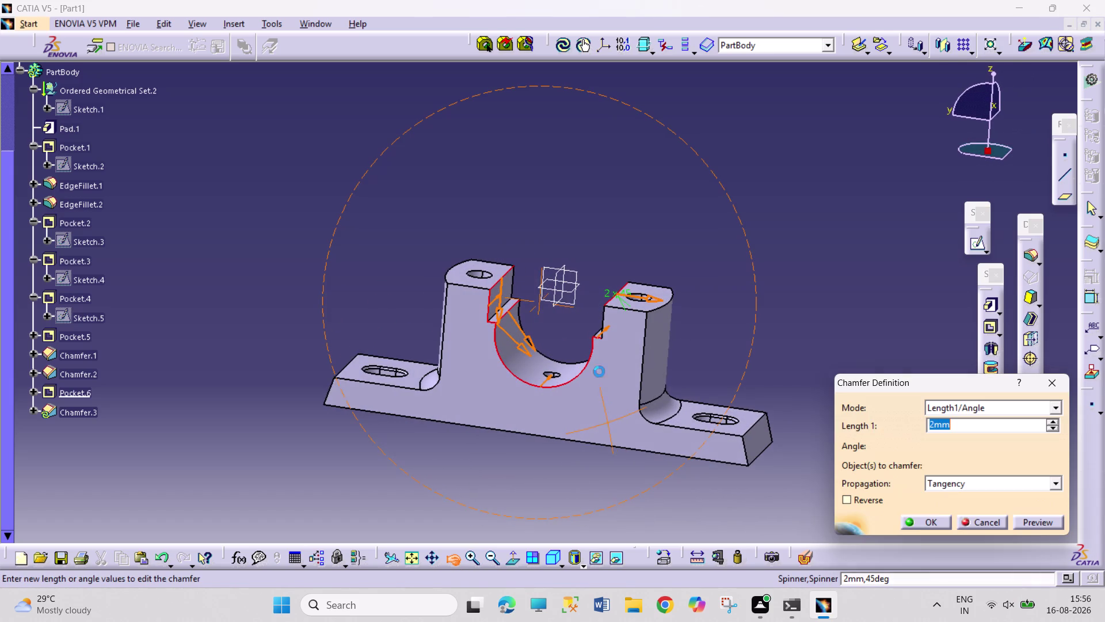
click(603, 321)
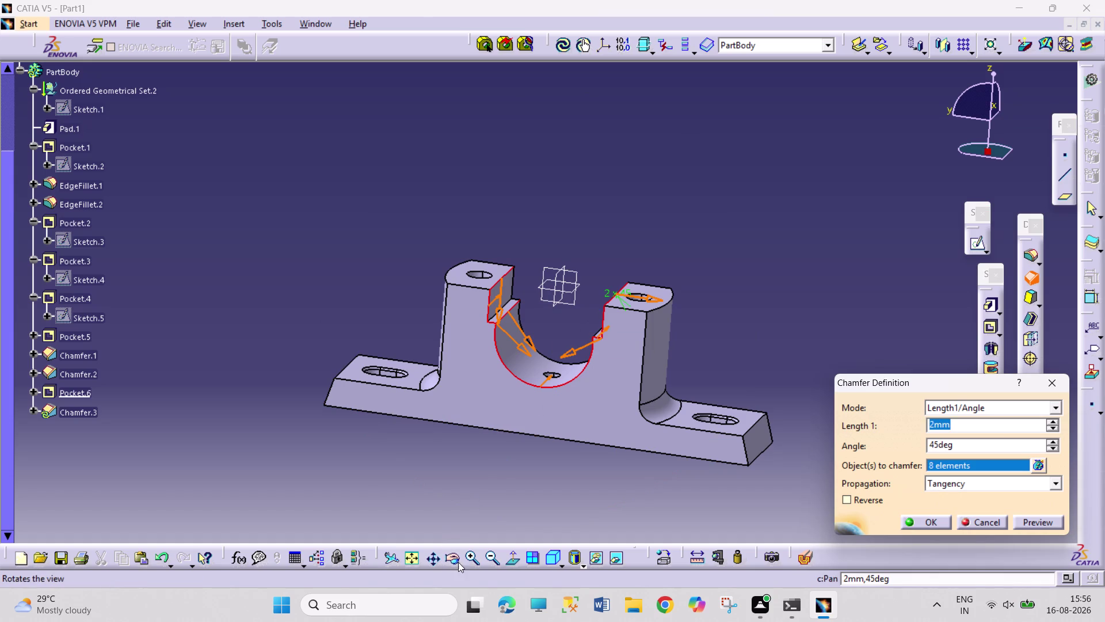
click(459, 561)
drag(580, 471, 216, 234)
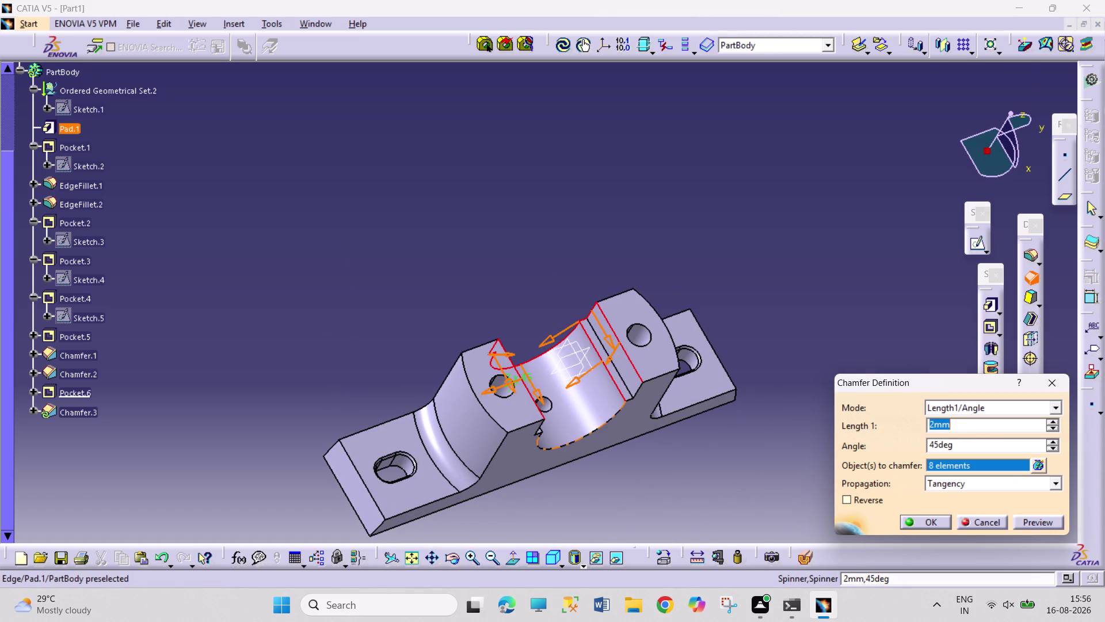
click(572, 443)
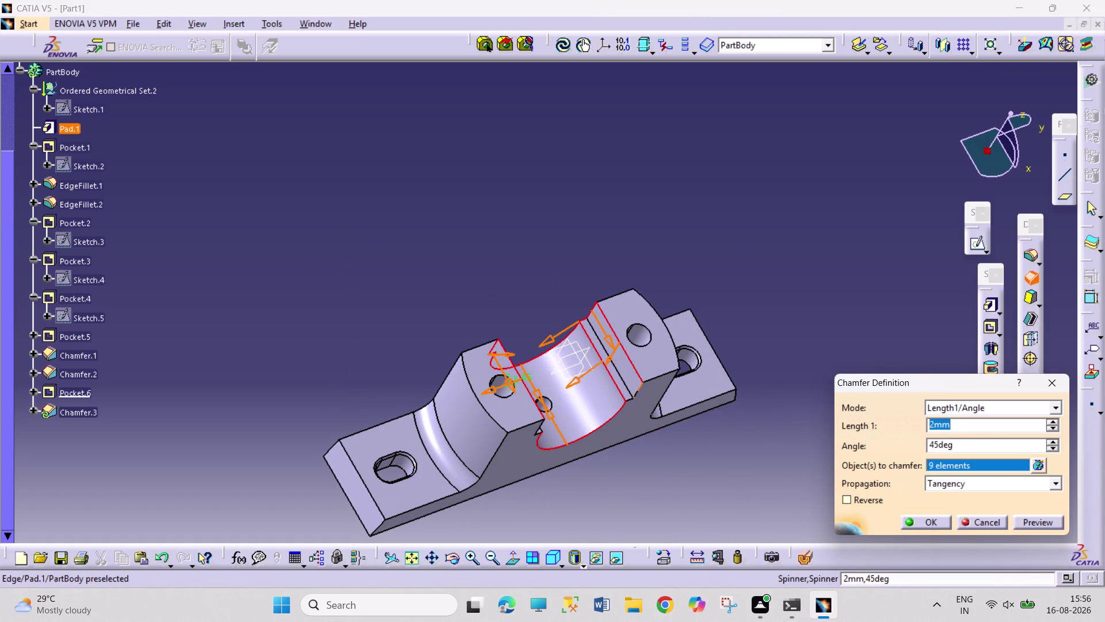
click(637, 391)
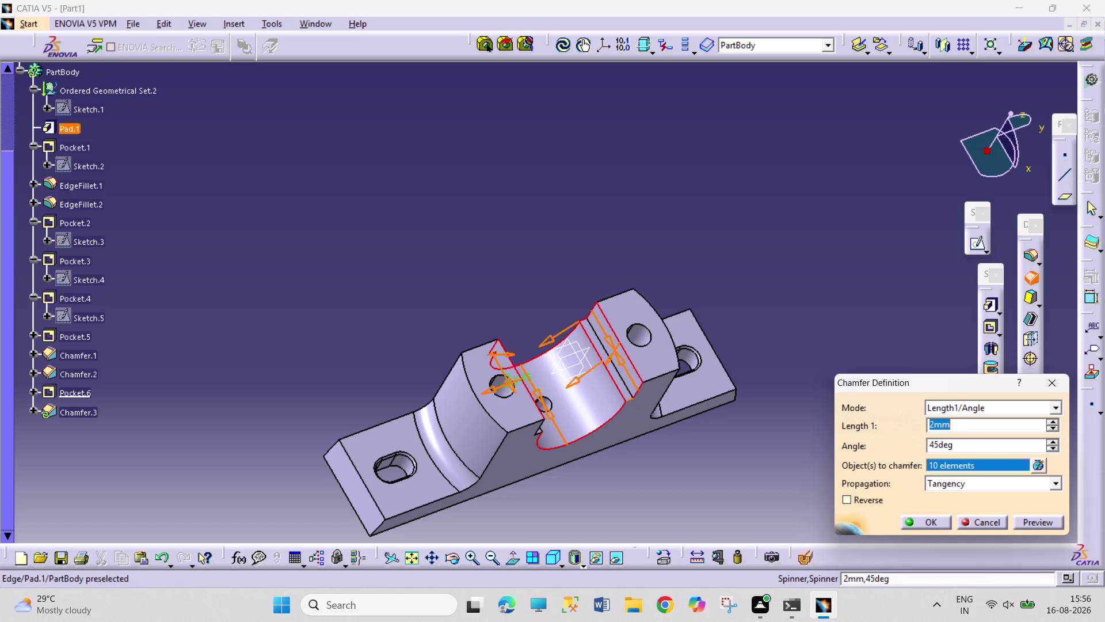
click(630, 402)
Add the last saddle edges and confirm Chamfer.3 with 13 edges listed.
click(454, 561)
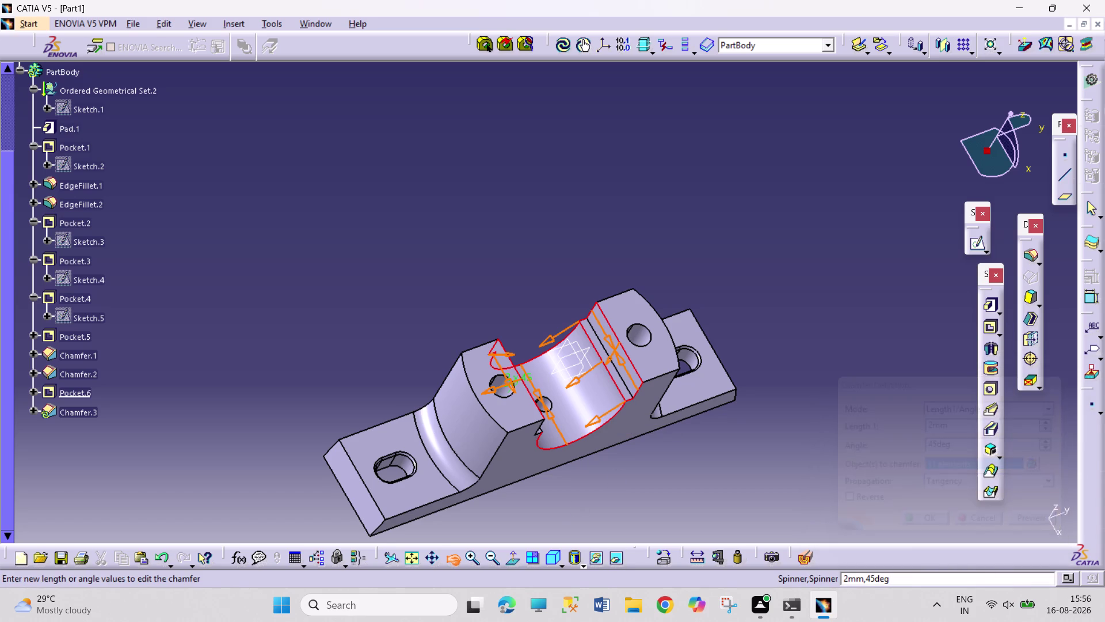
drag(671, 477, 589, 335)
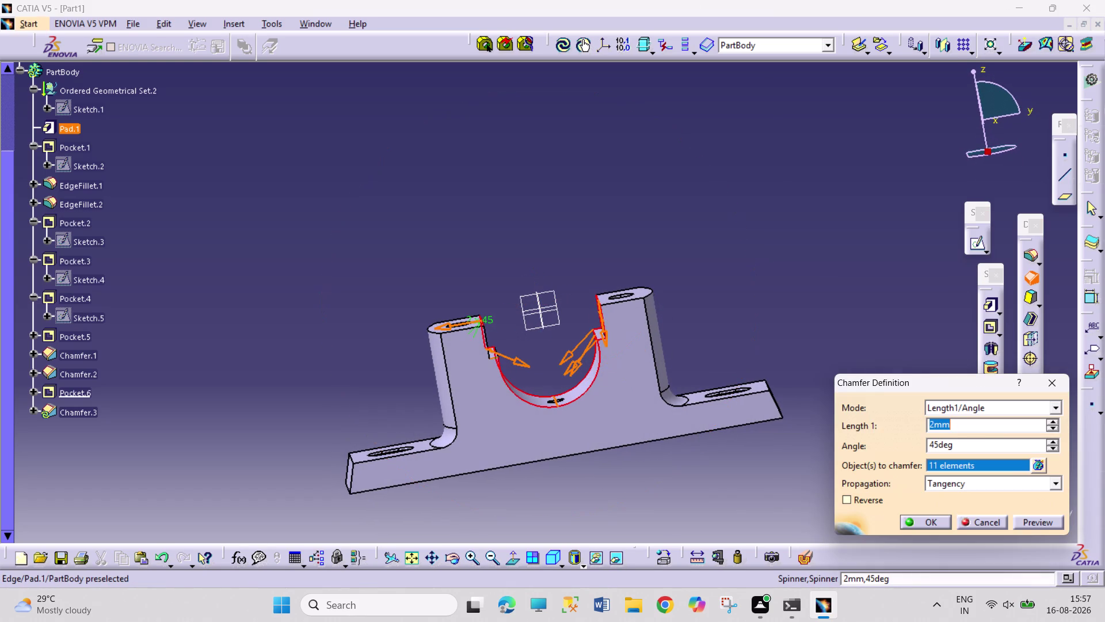
click(495, 360)
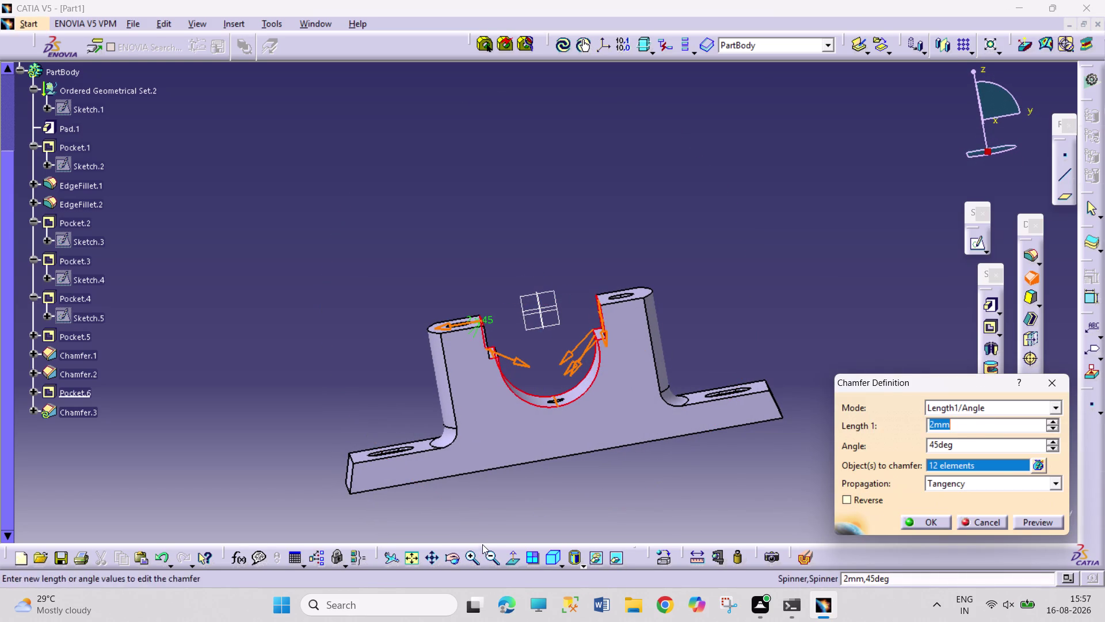
click(456, 556)
drag(472, 518, 547, 511)
click(514, 345)
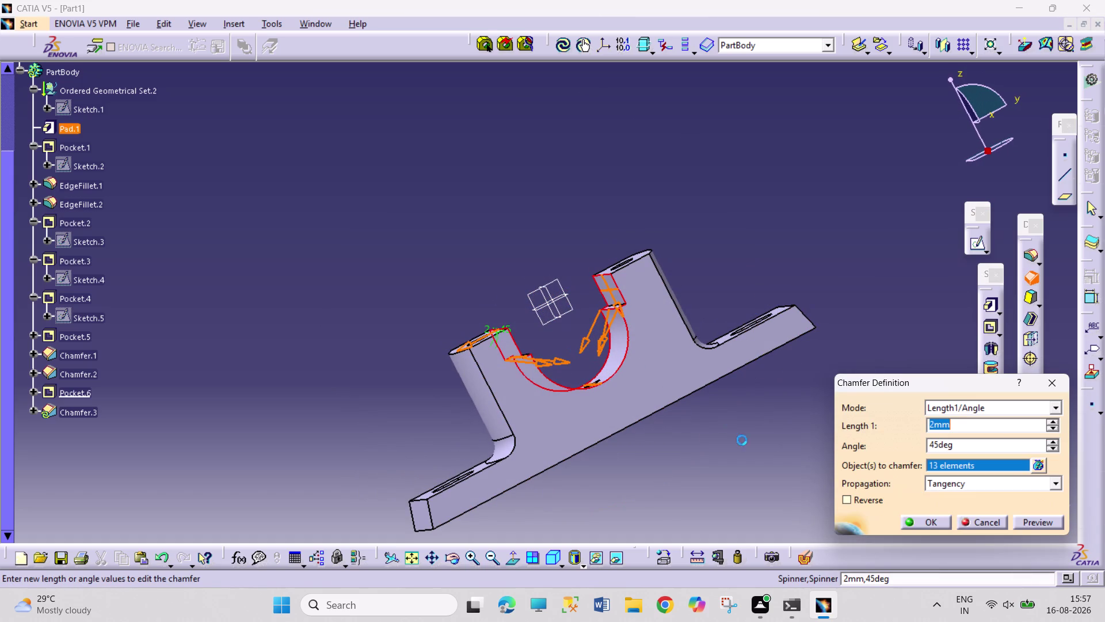
click(919, 521)
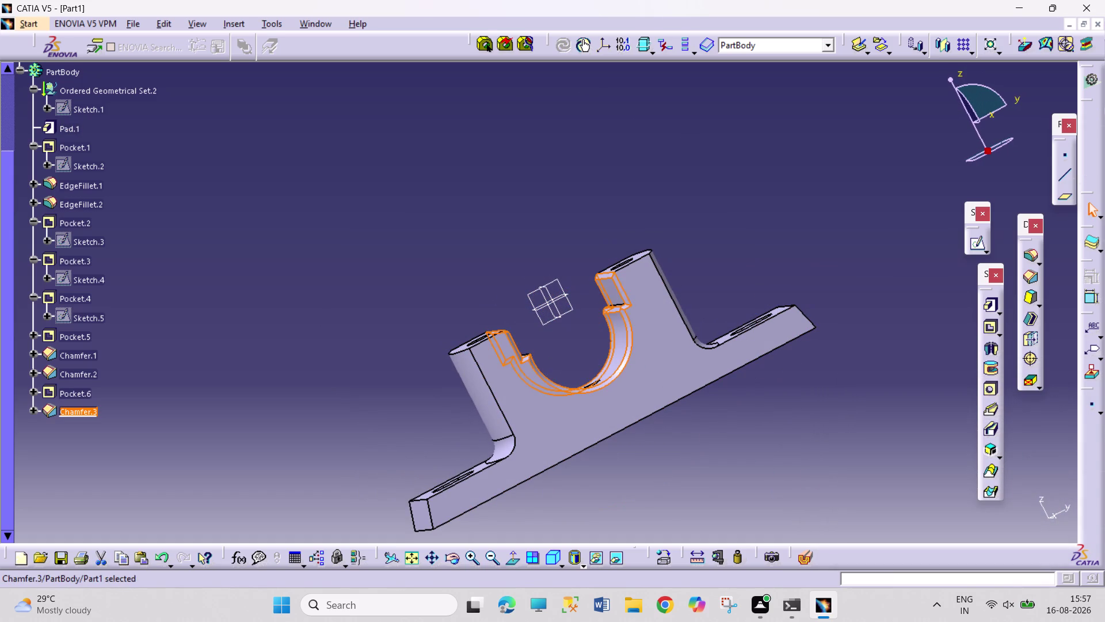
click(810, 476)
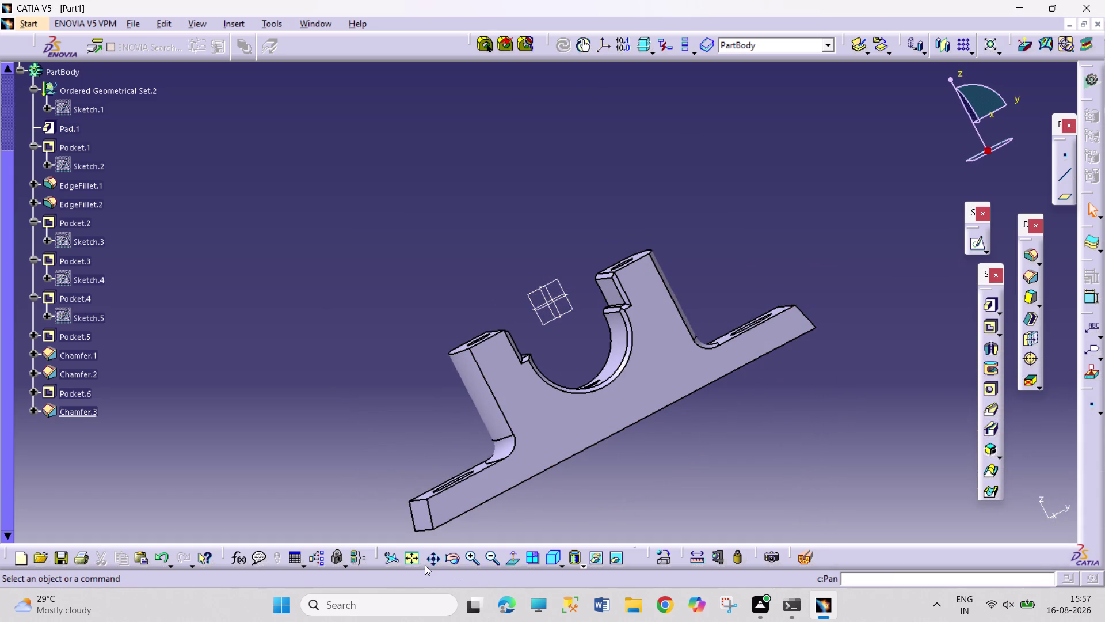
Create Chamfer.4 at 2 mm × 45° on the inner saddle edge.
click(564, 569)
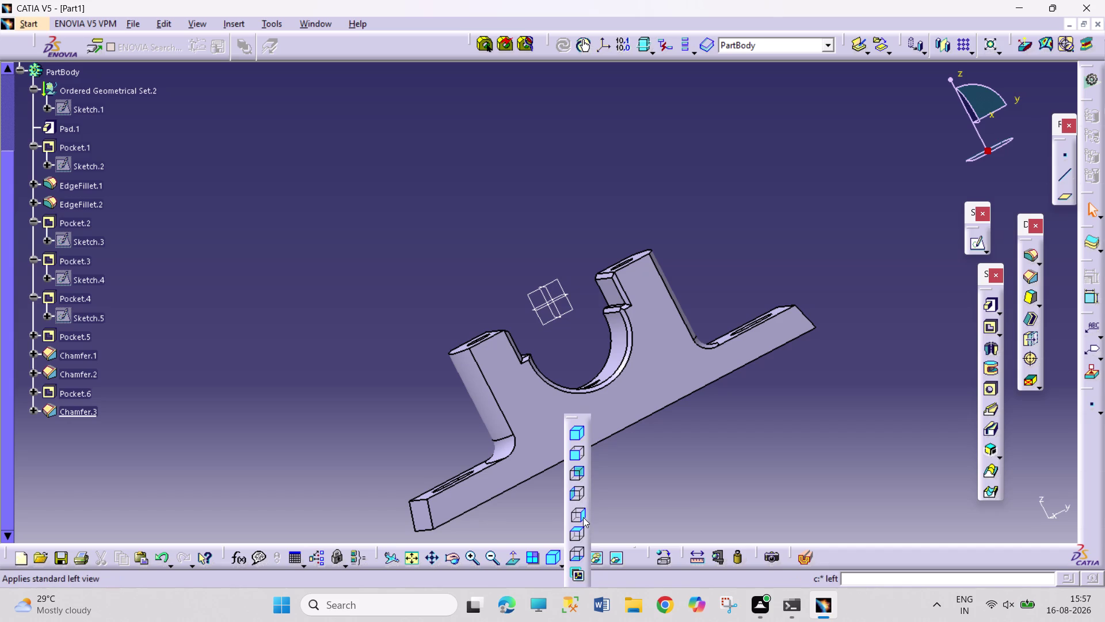
click(572, 531)
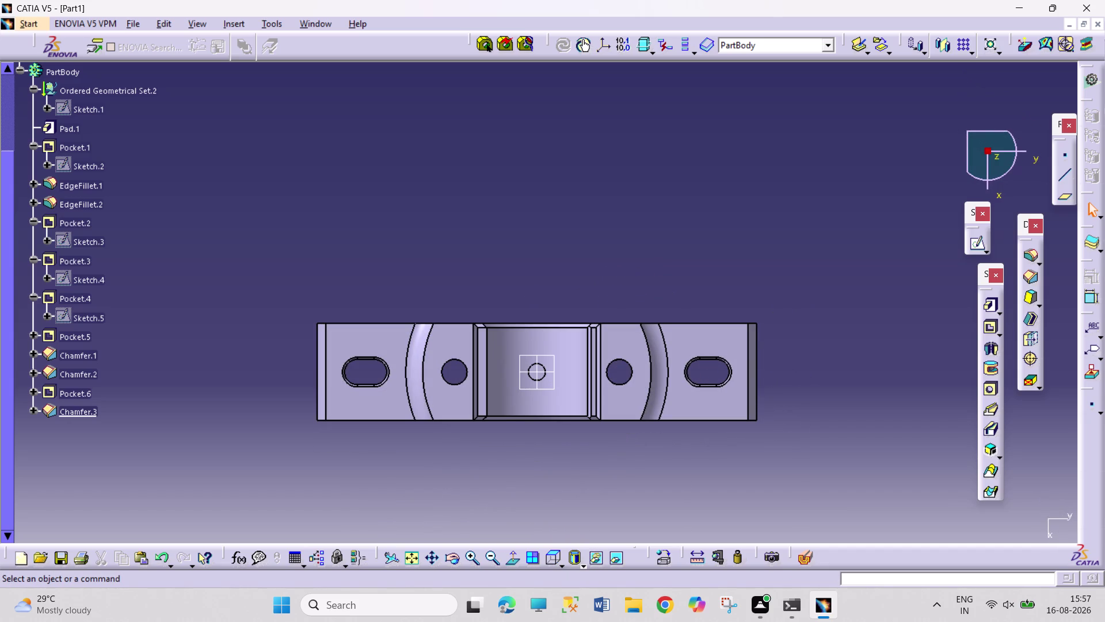
click(452, 554)
drag(697, 465, 768, 417)
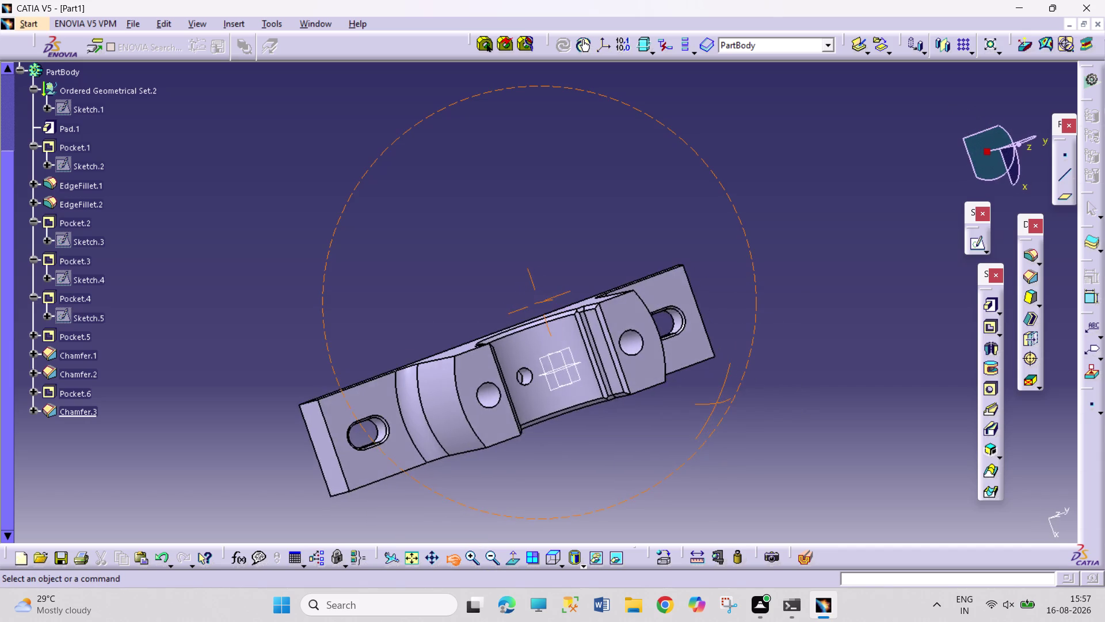
drag(767, 417, 613, 424)
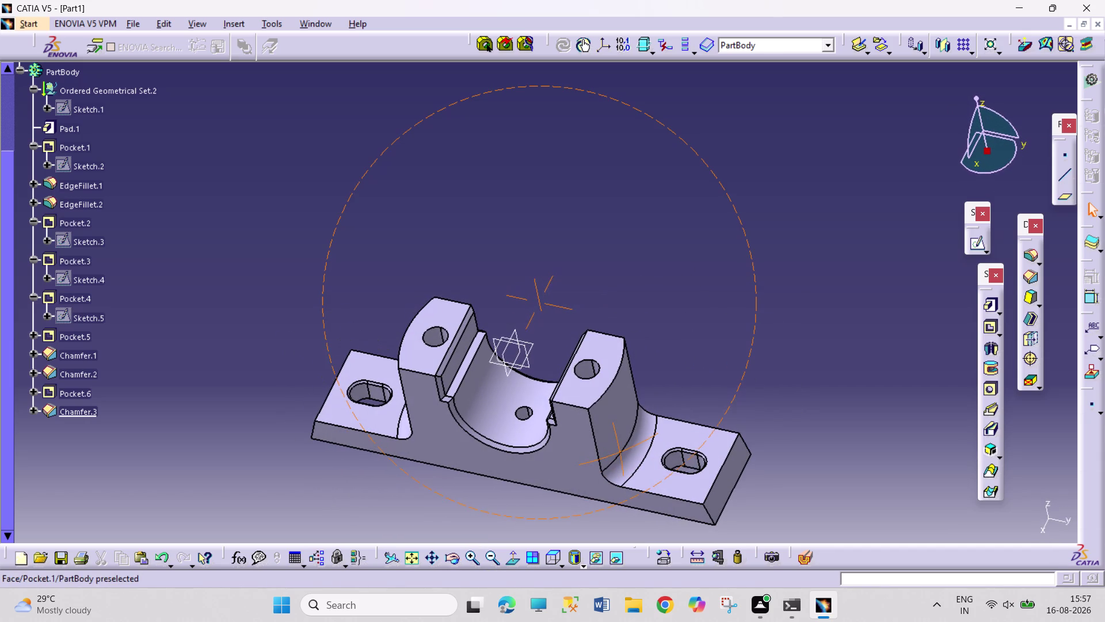
click(1036, 275)
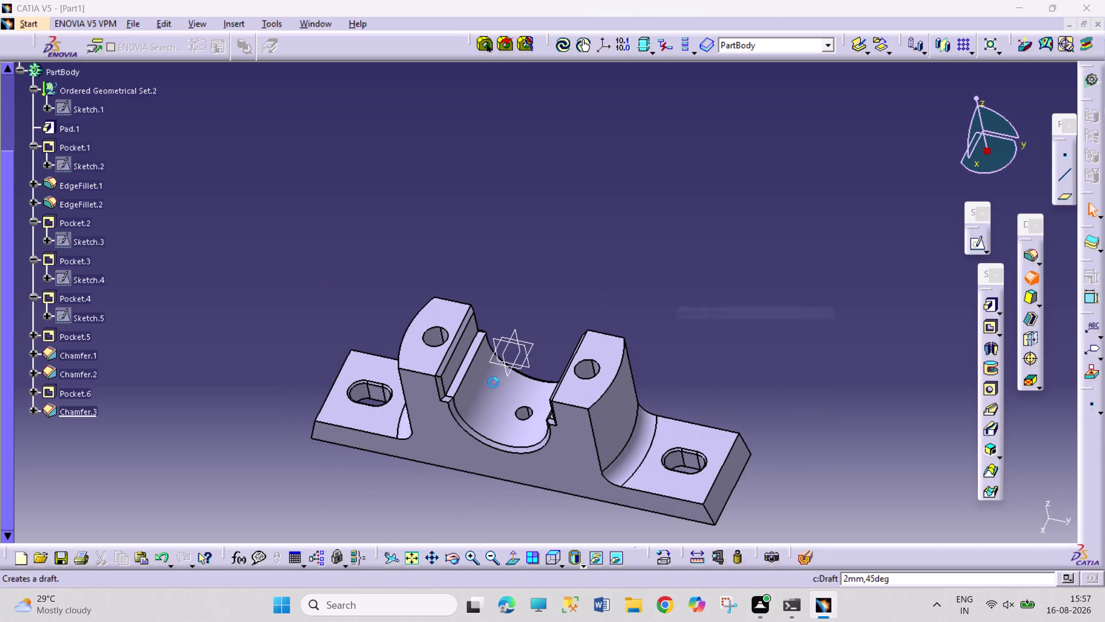
click(466, 374)
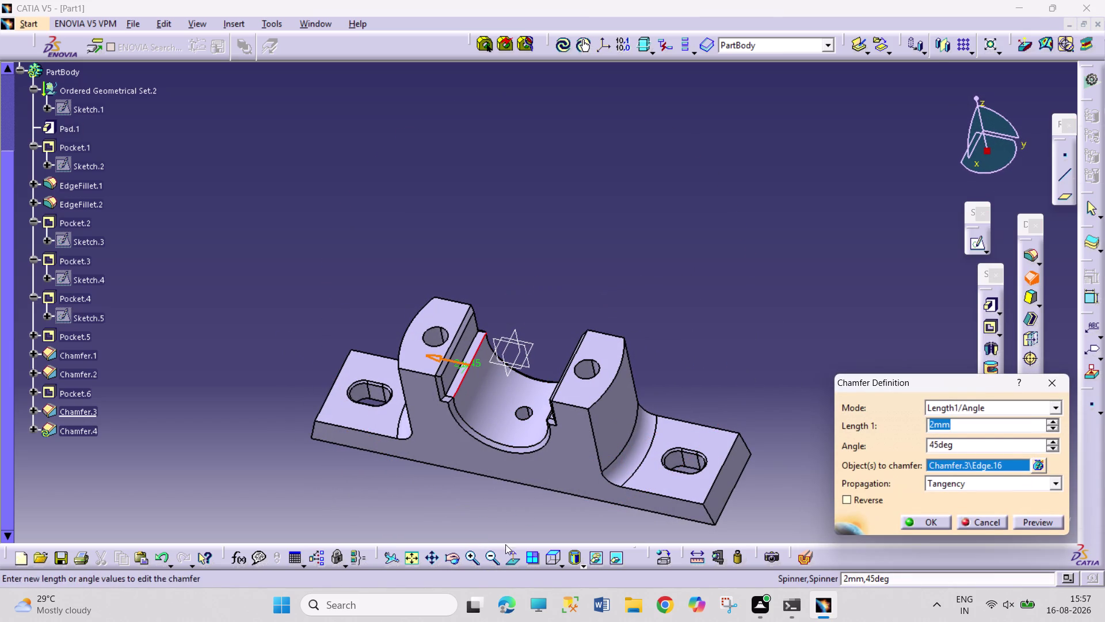
click(910, 520)
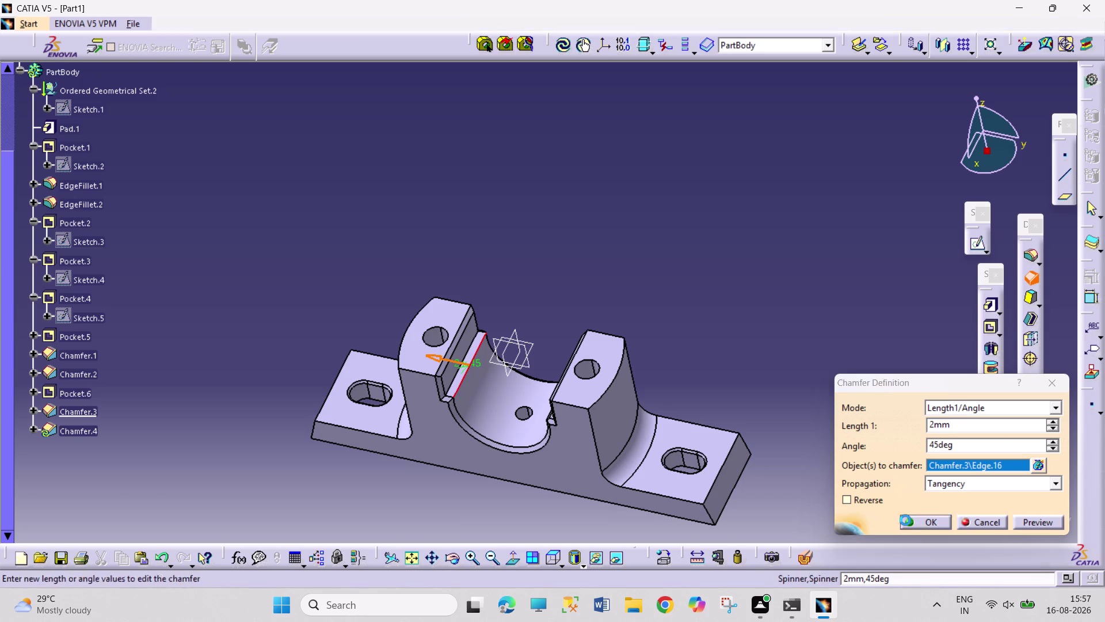
click(837, 399)
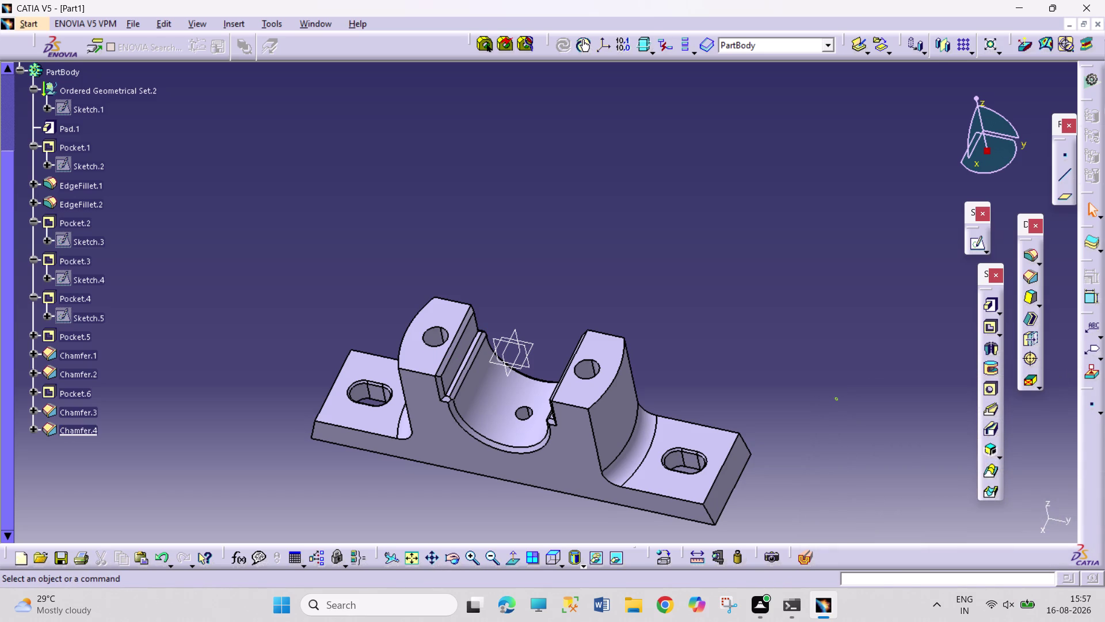
click(560, 559)
Delete the Chamfer.4 and Chamfer.3 features from the specification tree.
double_click(555, 558)
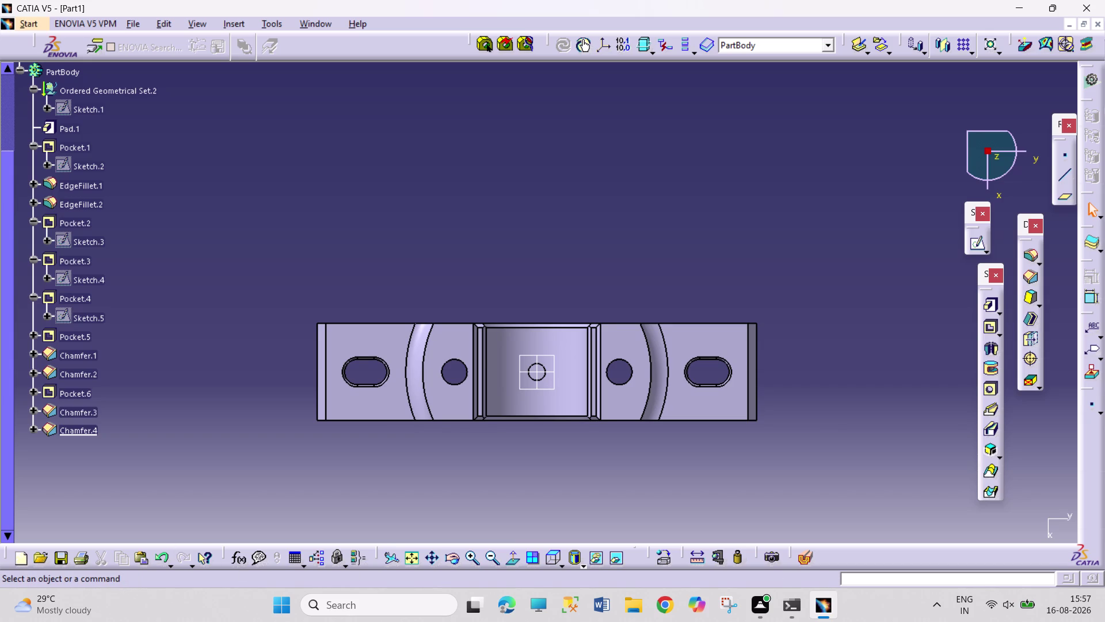
click(451, 565)
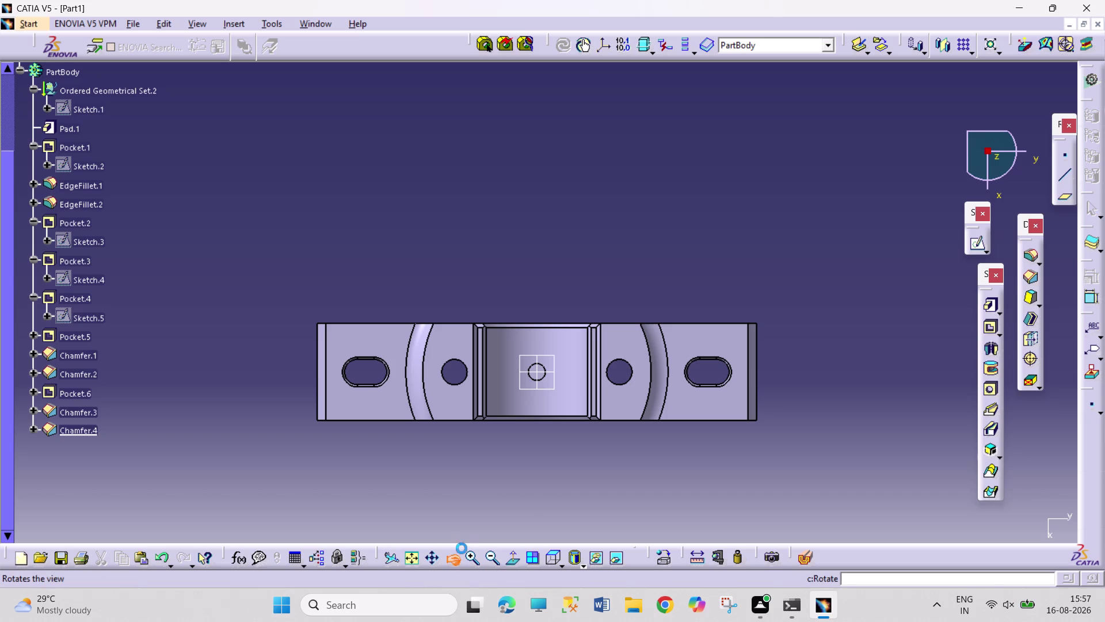
drag(543, 489, 477, 350)
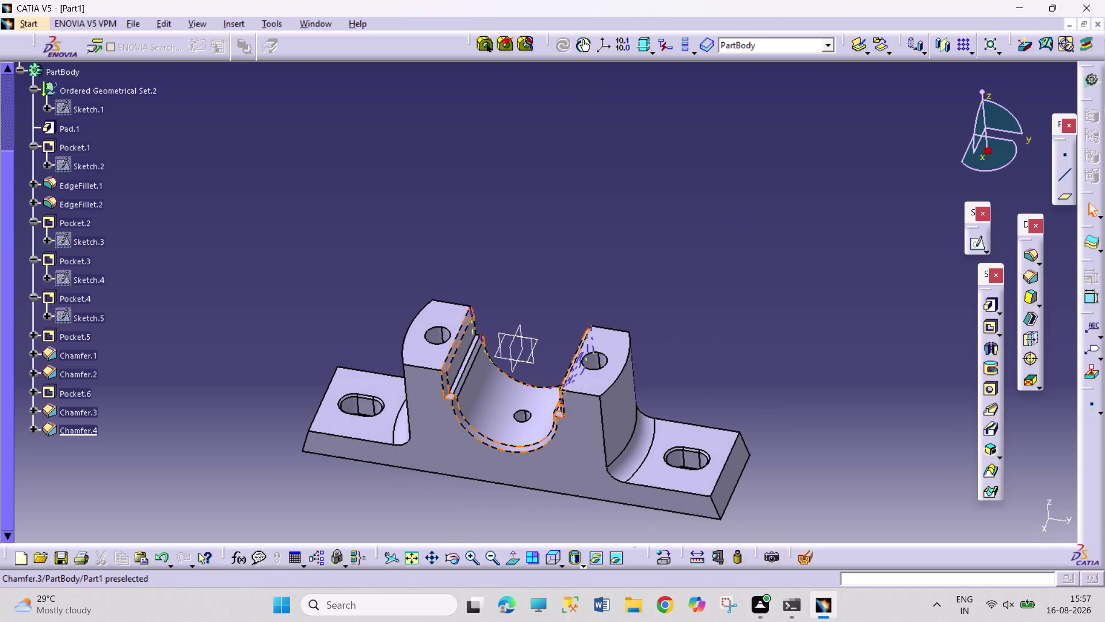
right_click(68, 432)
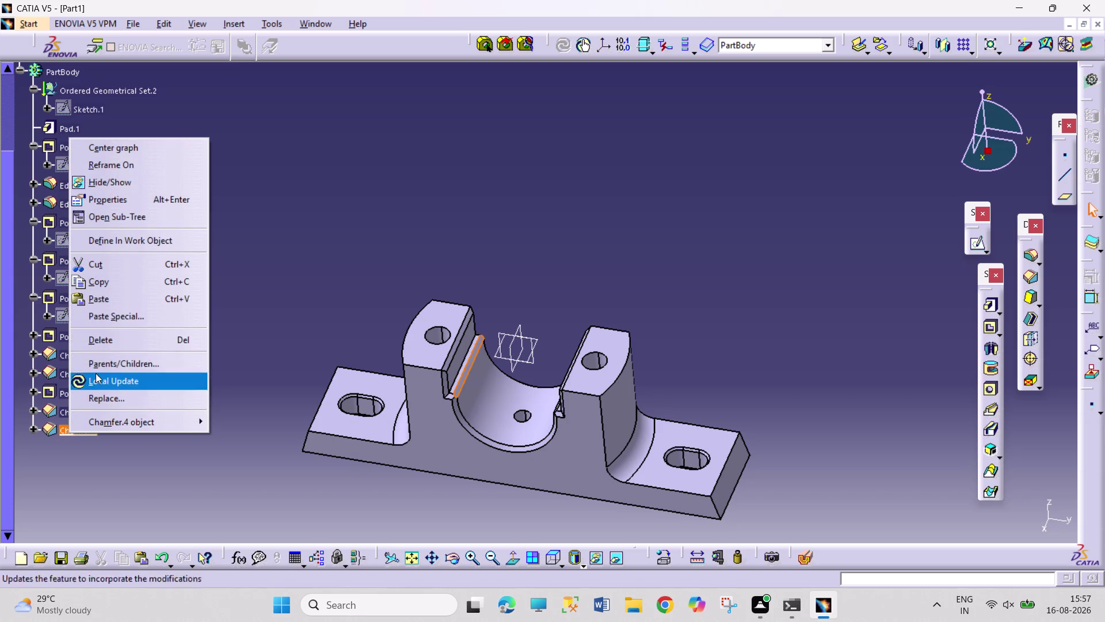
click(110, 338)
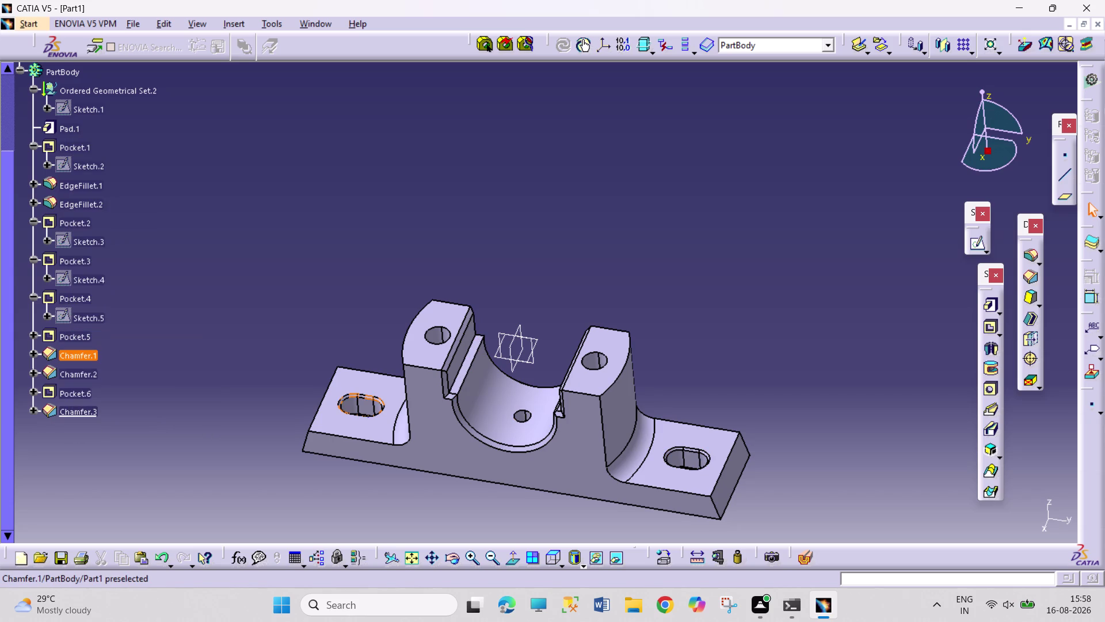
right_click(89, 407)
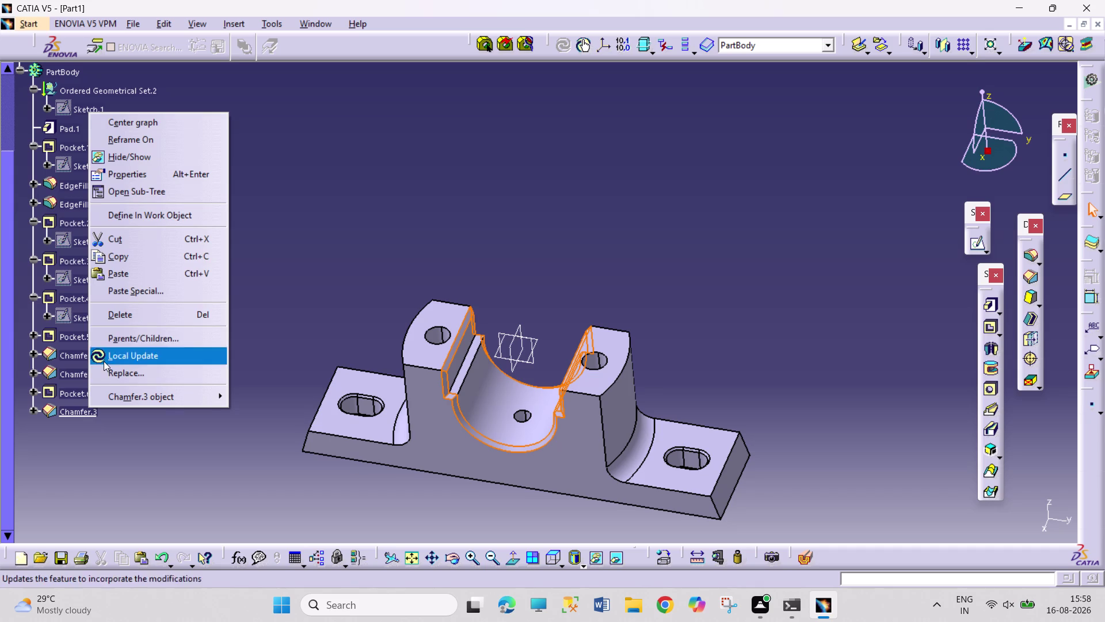
click(122, 318)
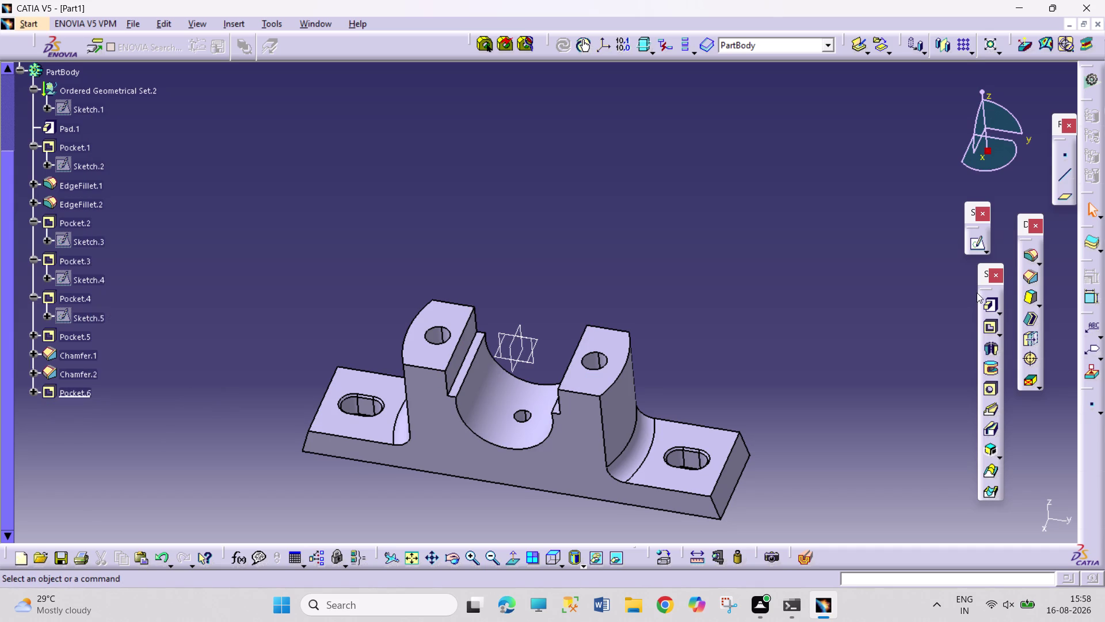
click(1032, 277)
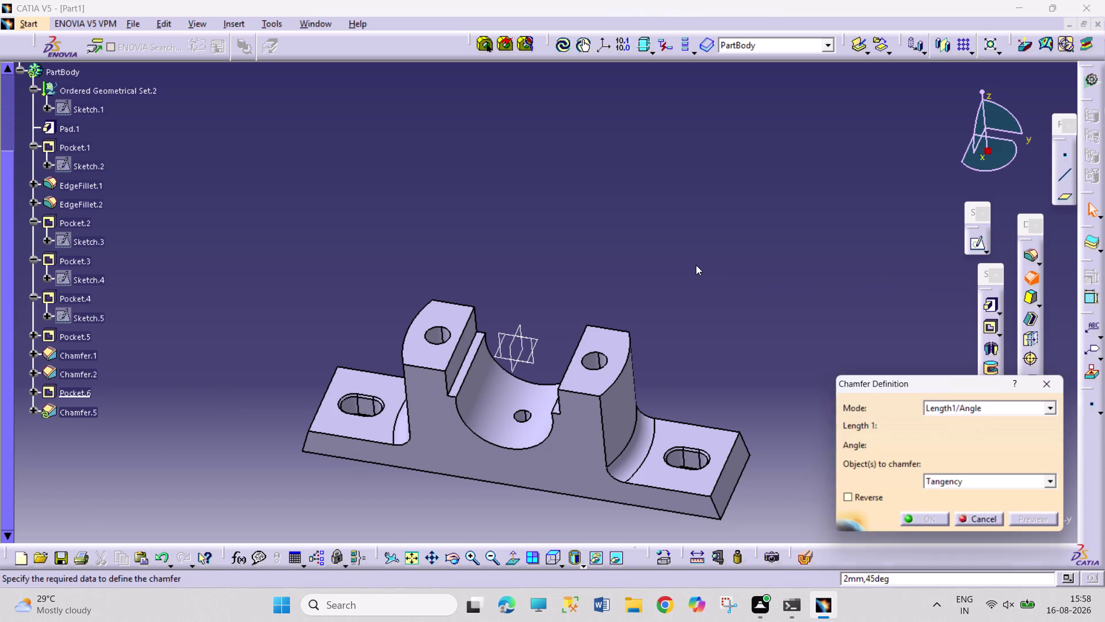
Select seven near-side cradle and groove edges for a 2 mm × 45° chamfer.
click(509, 446)
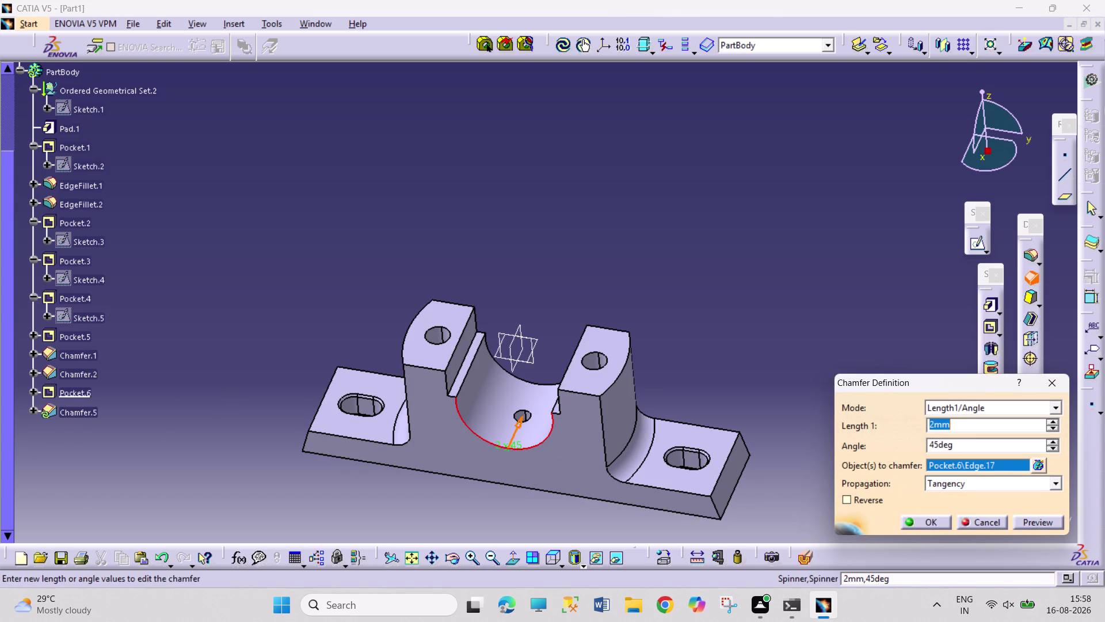
click(452, 400)
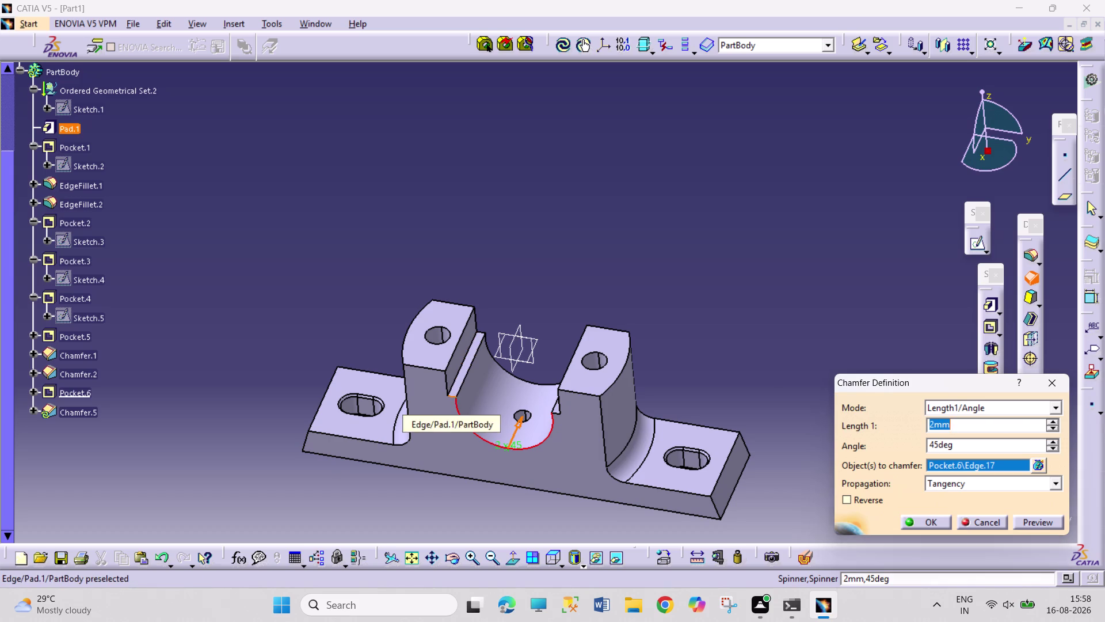
click(444, 379)
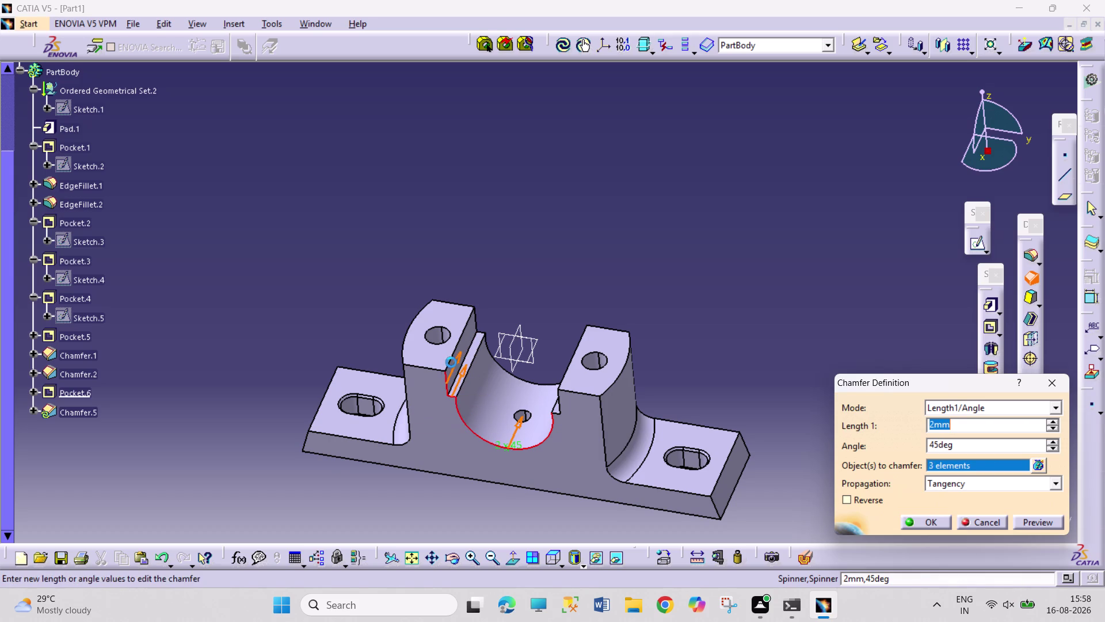
click(455, 353)
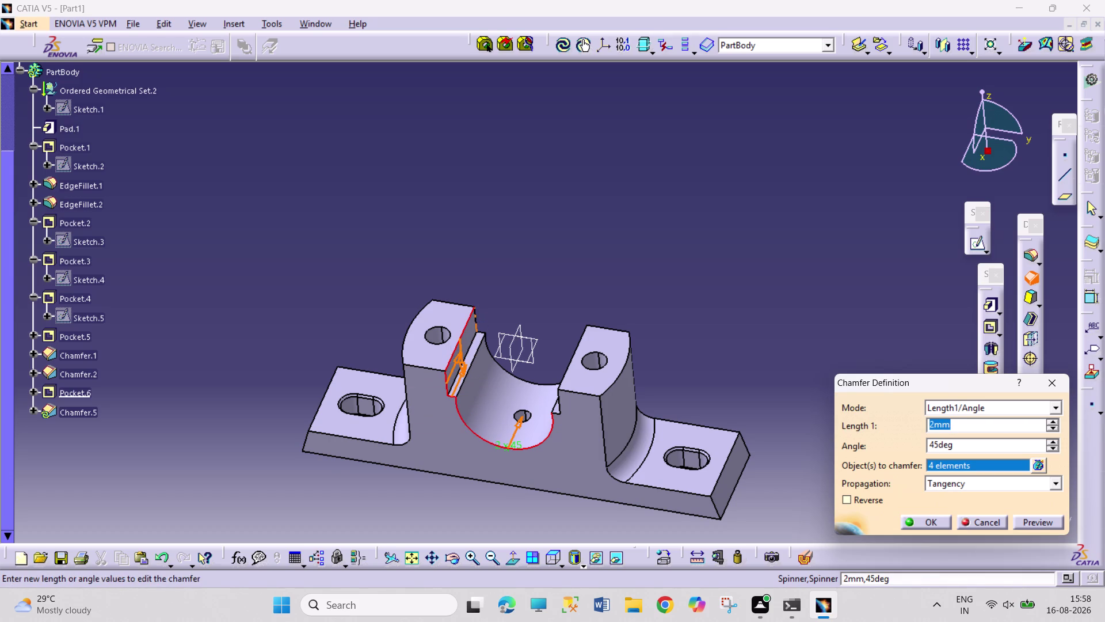
click(474, 326)
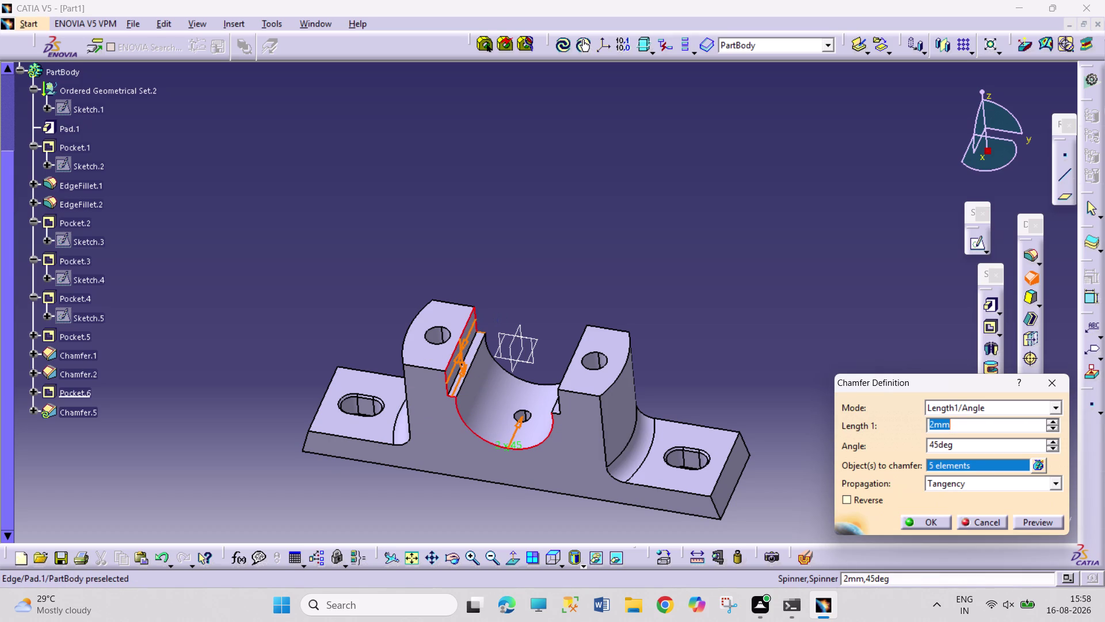
click(481, 333)
click(502, 367)
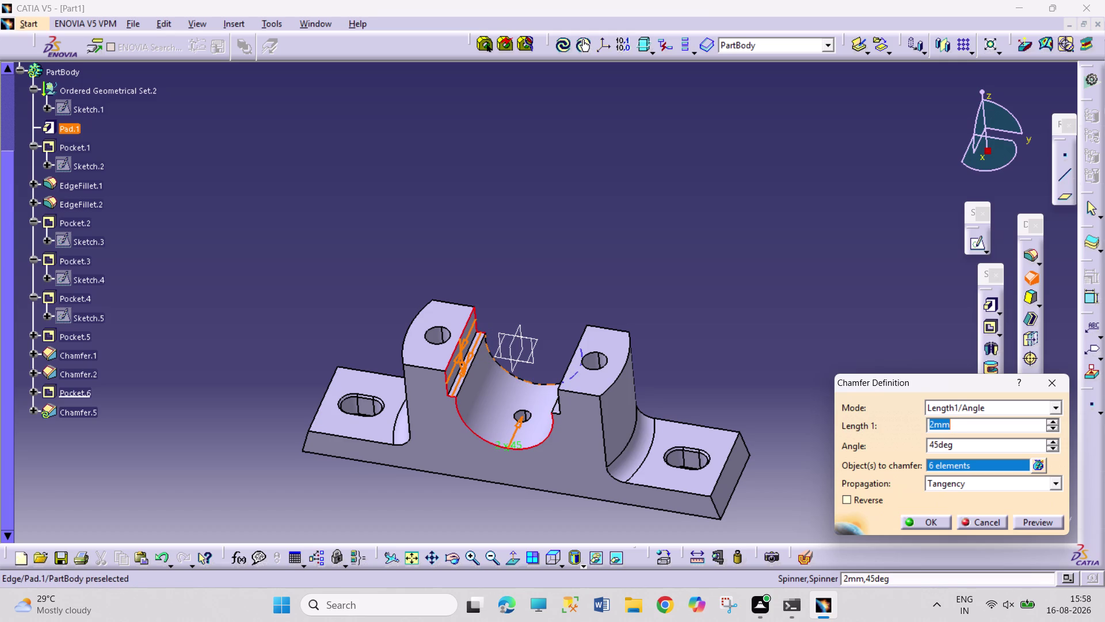
Add the opposite groove edges to the chamfer from the far side.
middle_drag(525, 294, 565, 346)
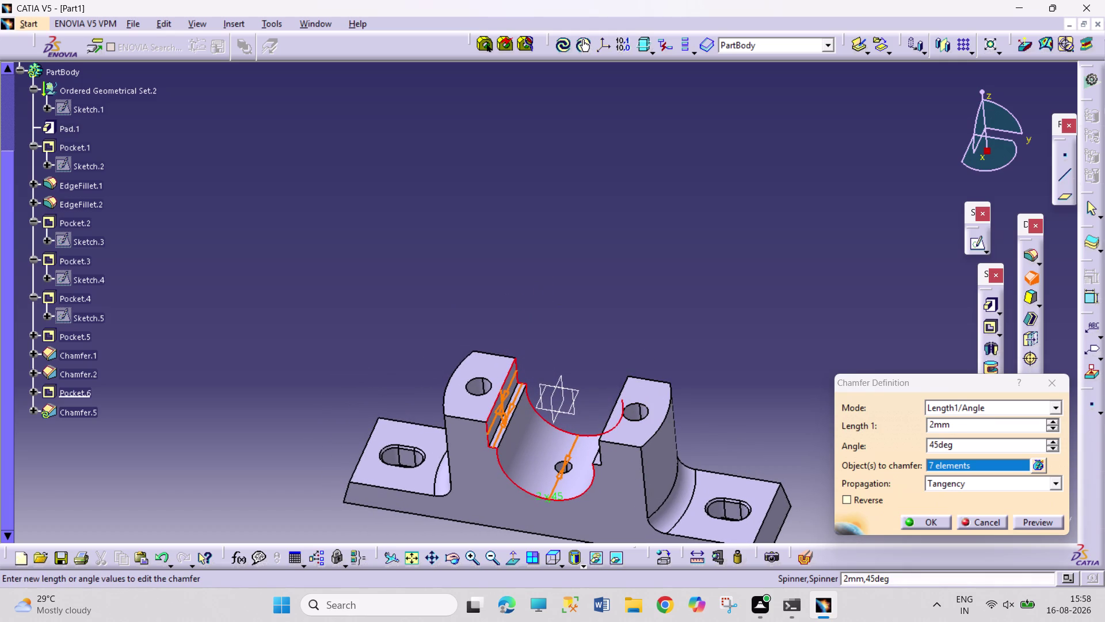
right_drag(546, 290, 646, 364)
middle_drag(578, 280, 628, 384)
right_drag(580, 281, 629, 384)
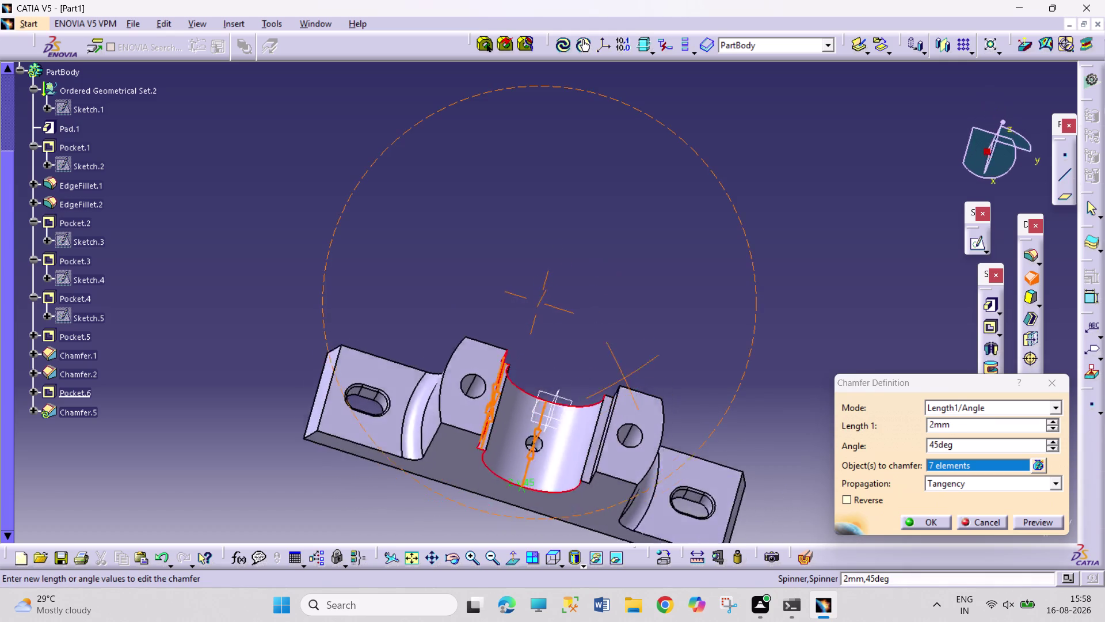
middle_drag(629, 384, 667, 421)
right_drag(629, 384, 668, 423)
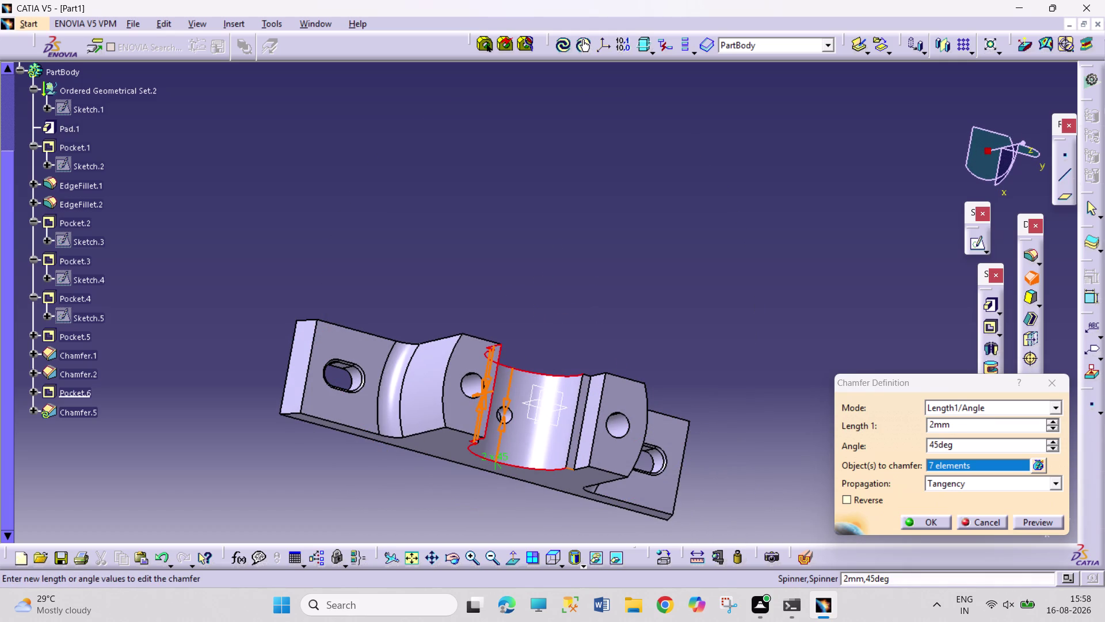
click(570, 469)
click(580, 471)
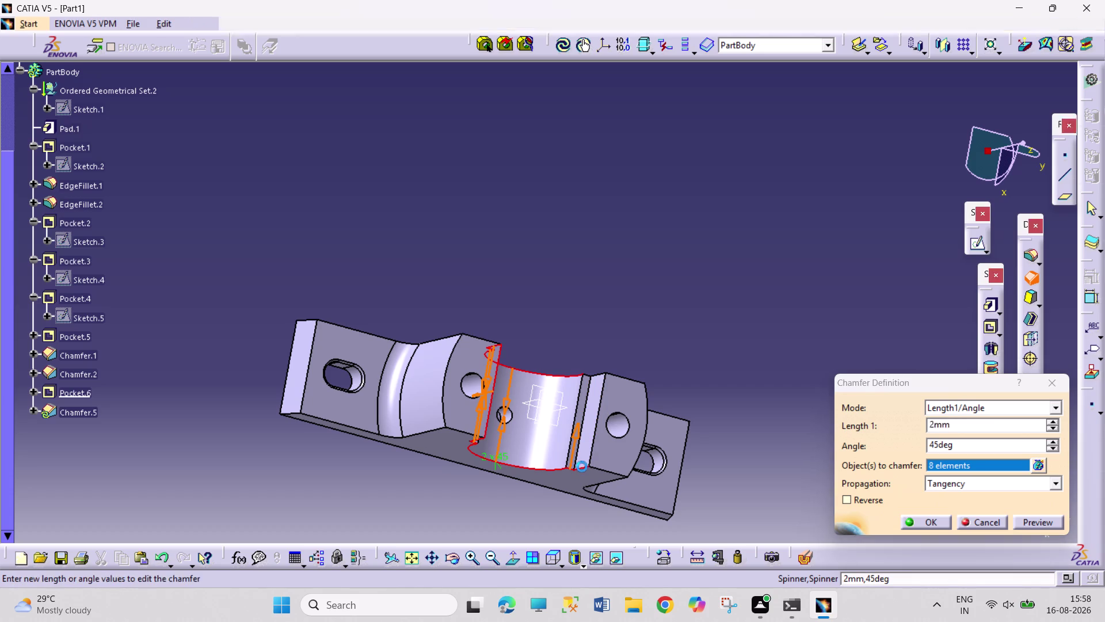
click(590, 450)
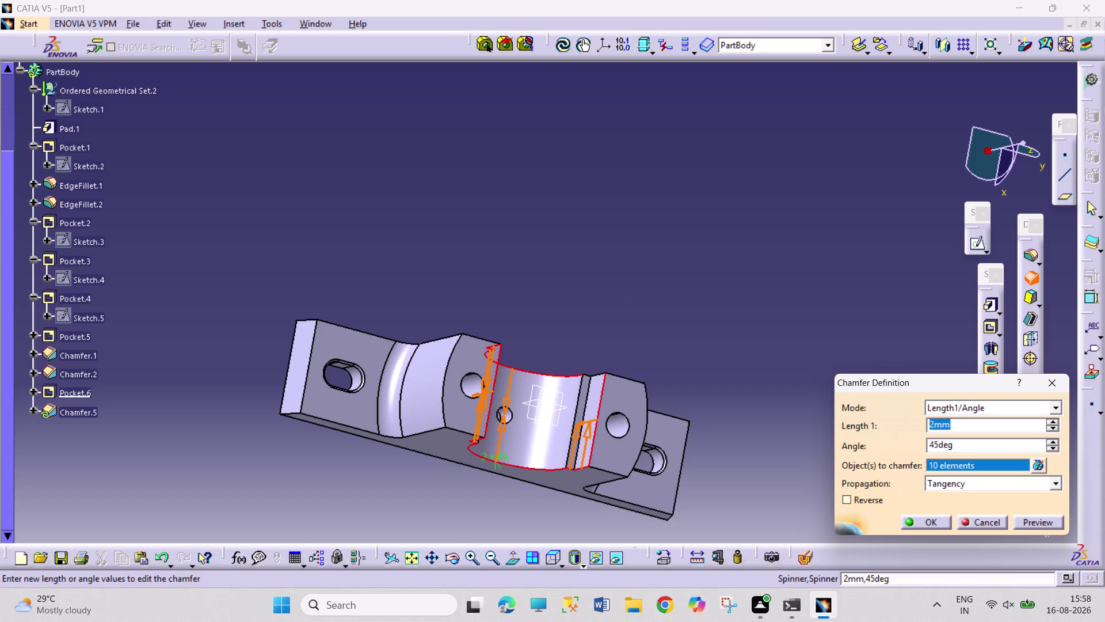
Add the last groove edges, preview, and confirm Chamfer.5 on 12 edges.
right_drag(639, 280, 594, 350)
scroll(up, 3)
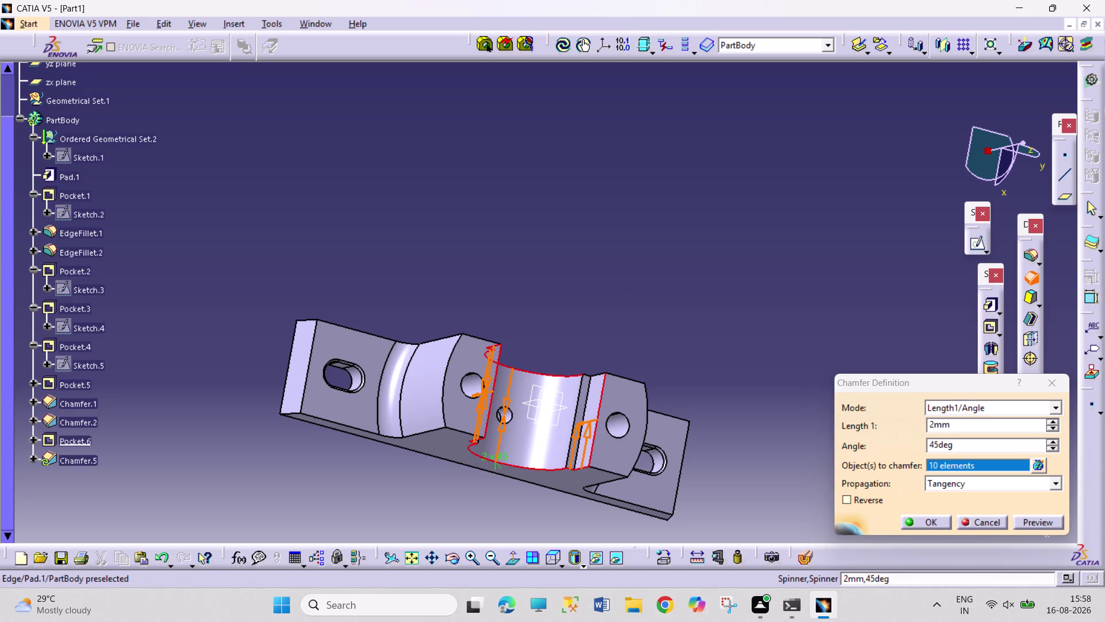
click(589, 373)
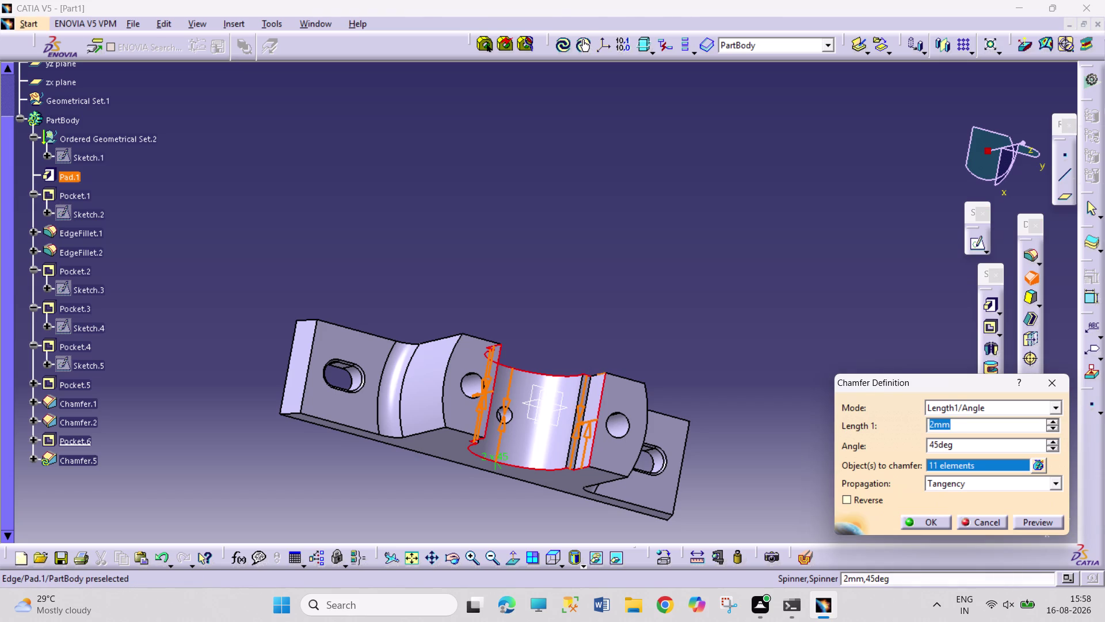
click(598, 373)
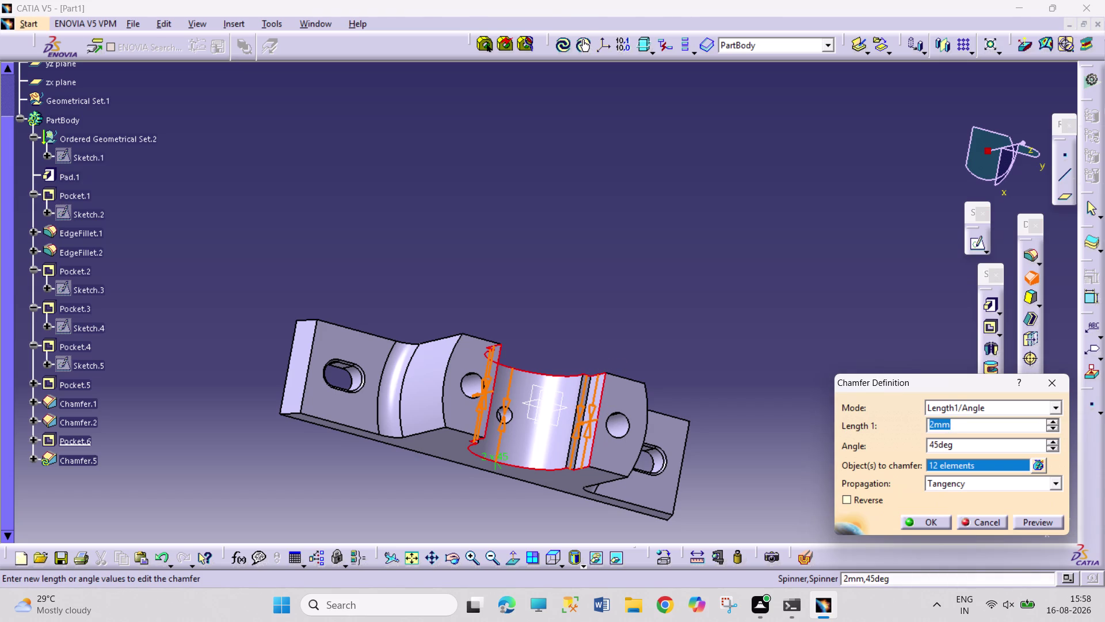
click(913, 523)
click(809, 452)
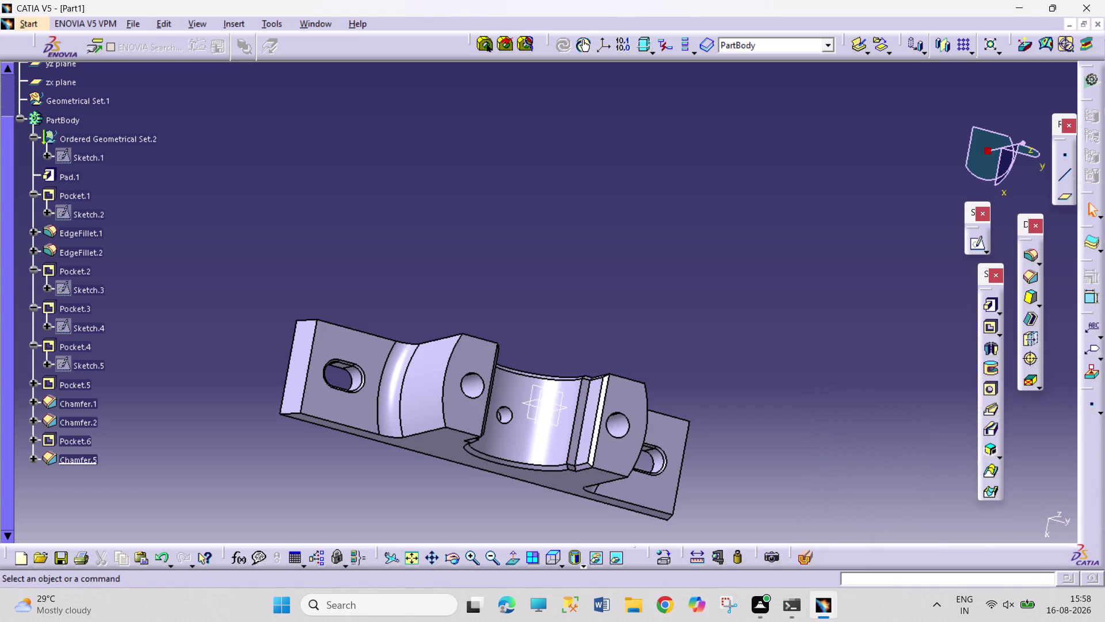
click(554, 557)
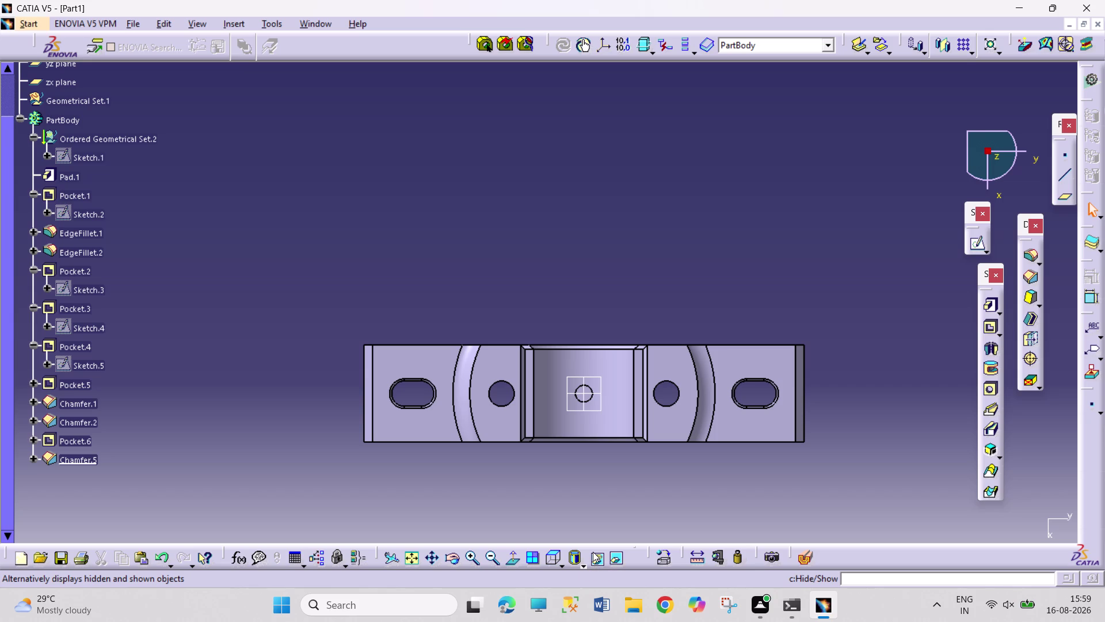
Bring up the Save As dialog for the part, still named Part1.
key(ctrl+s)
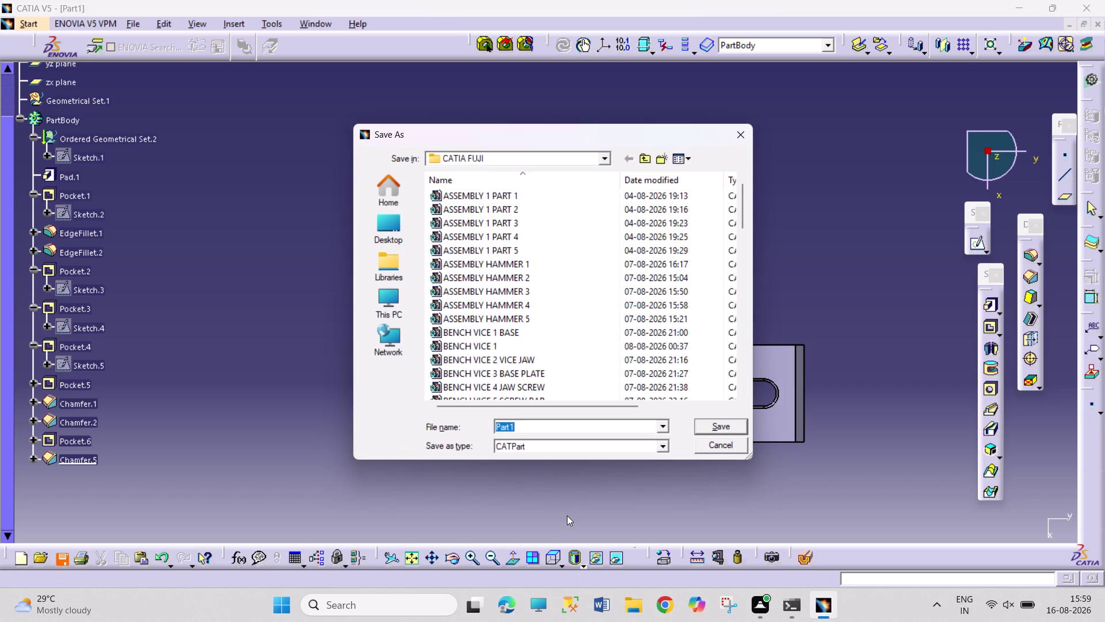
Save the part as 'PLUMMER BLOCK ASSEMBLY 1 CASTING'.
text(PL)
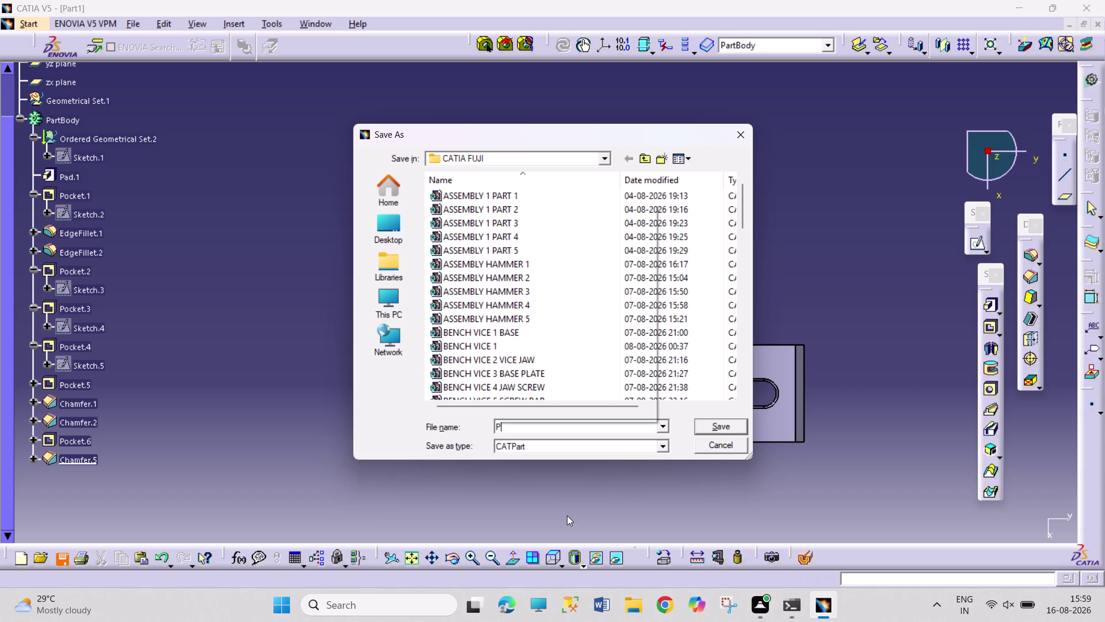
text(UMMER)
key(space)
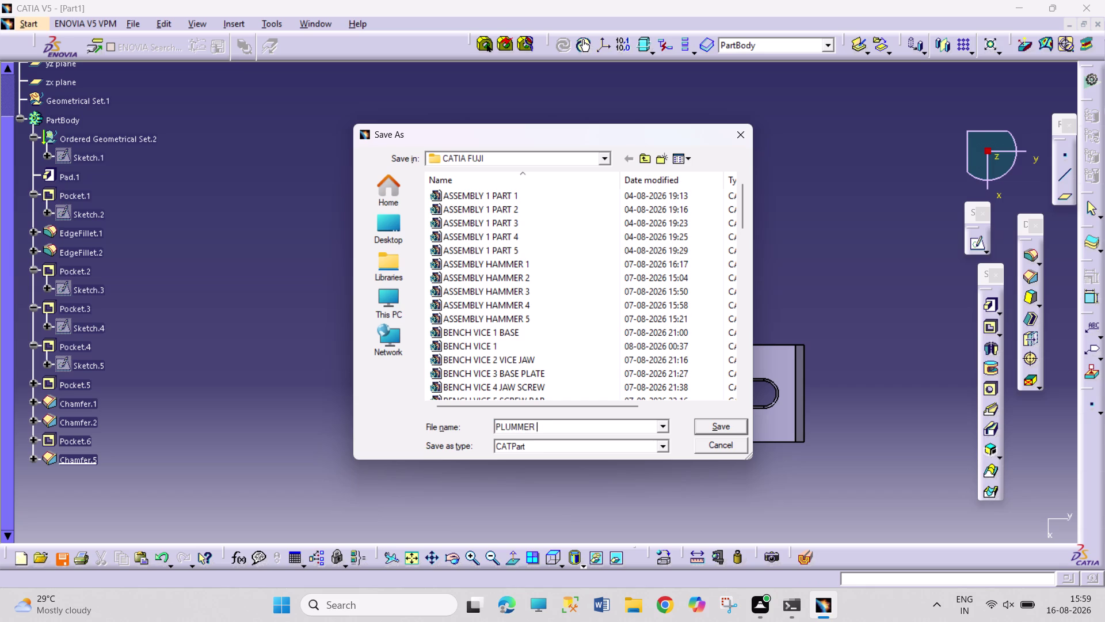
text(BO)
key(BackSpace)
text(LO)
text(CK ASS)
text(EMBL)
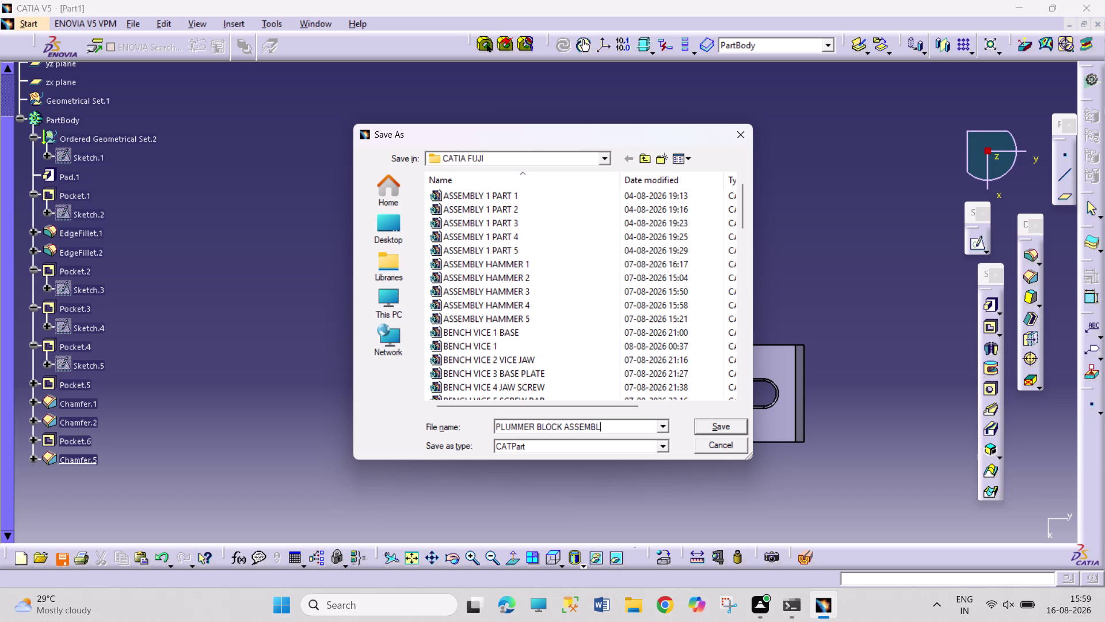
key(space)
text(Y)
key(BackSpace)
key(BackSpace)
key(y)
key(space)
text(1)
key(space)
text(CAS)
text(TING)
key(Return)
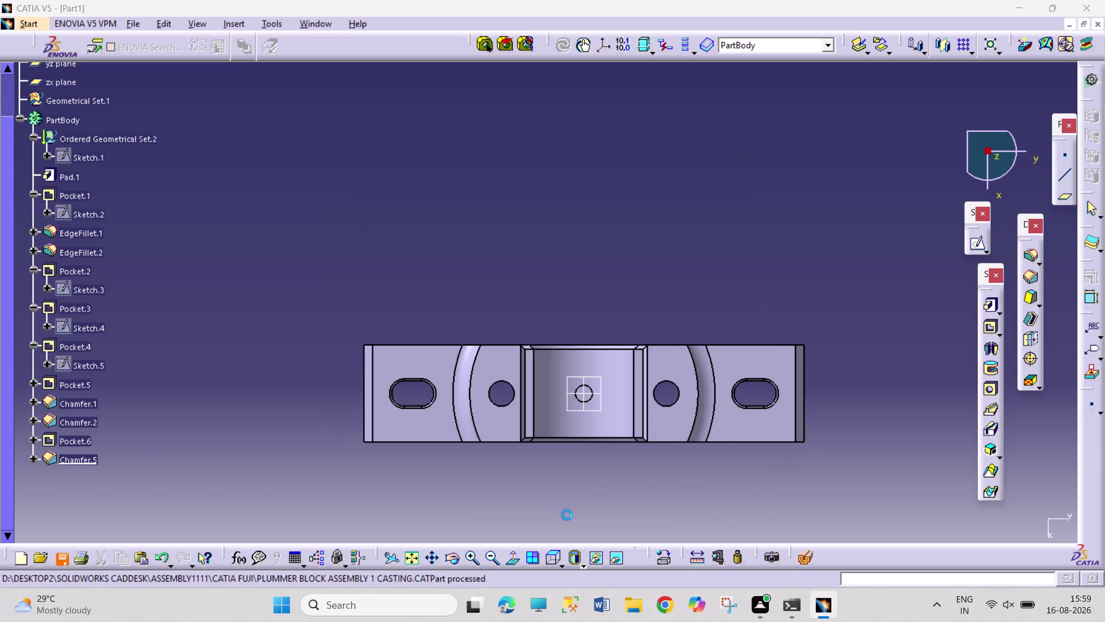
Start a new document from the New dialog with Ctrl+N.
key(ctrl+n)
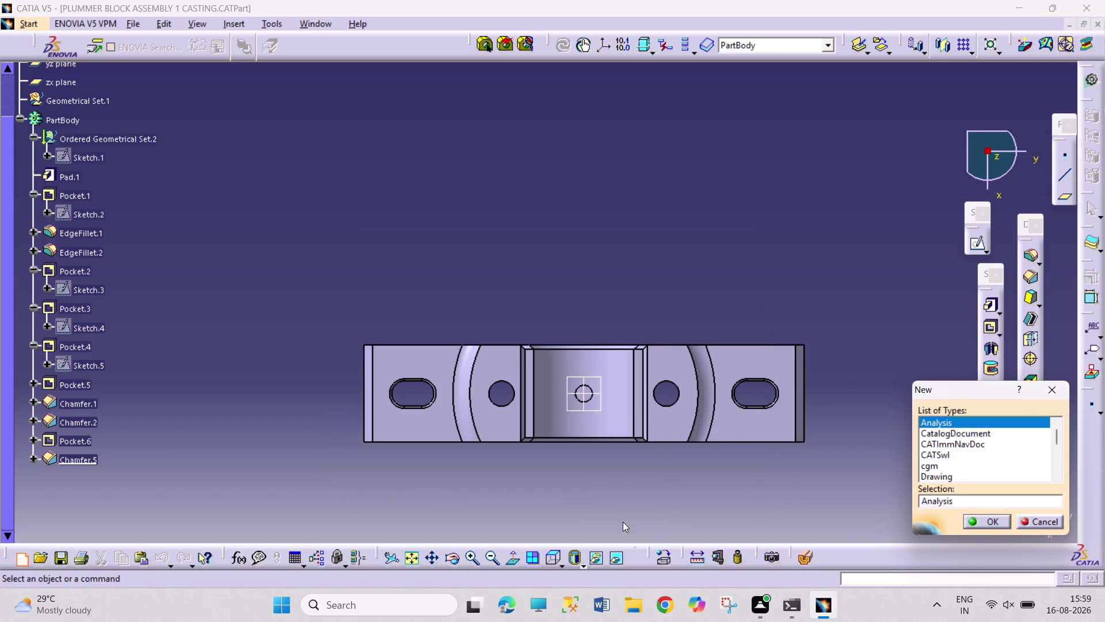
click(564, 566)
scroll(down, 3)
scroll(down, 3)
click(972, 423)
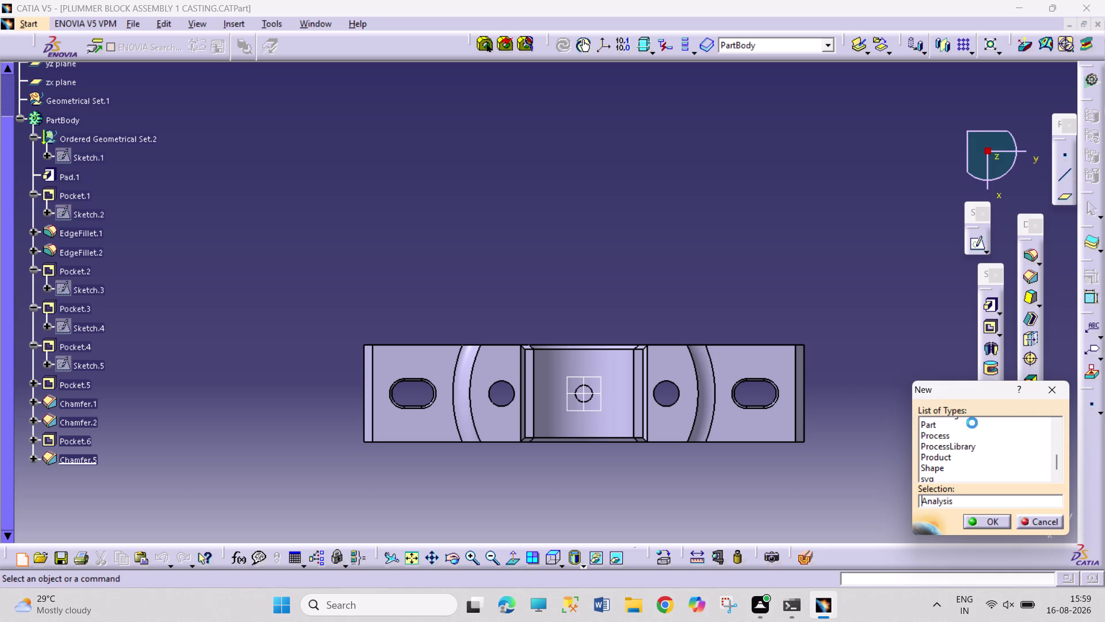
Create the Part2 document and begin a new sketch.
click(974, 523)
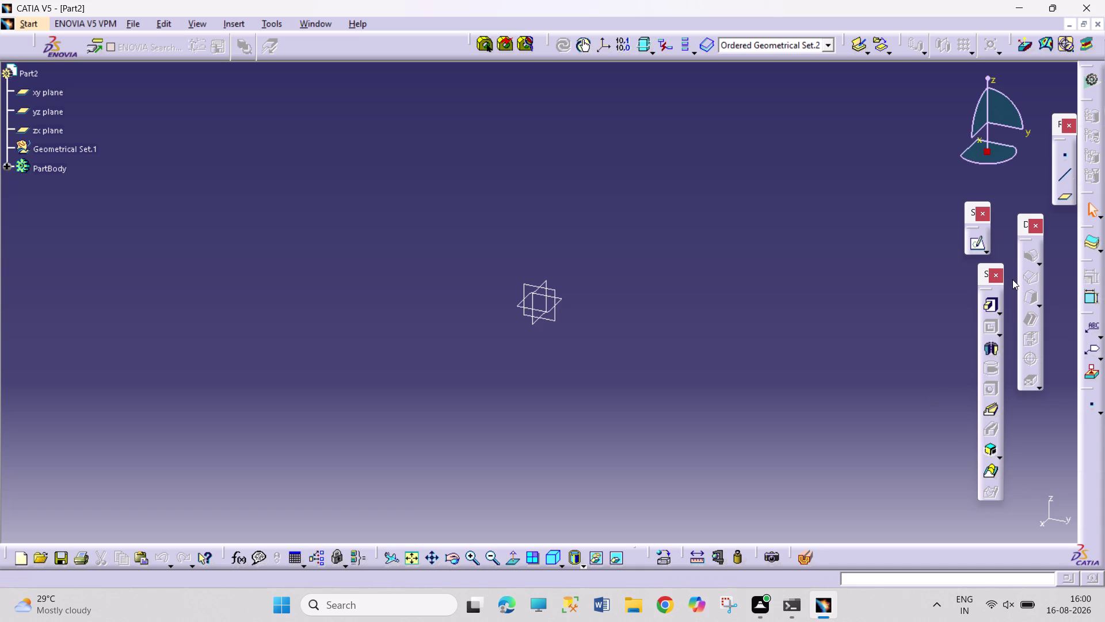
click(553, 292)
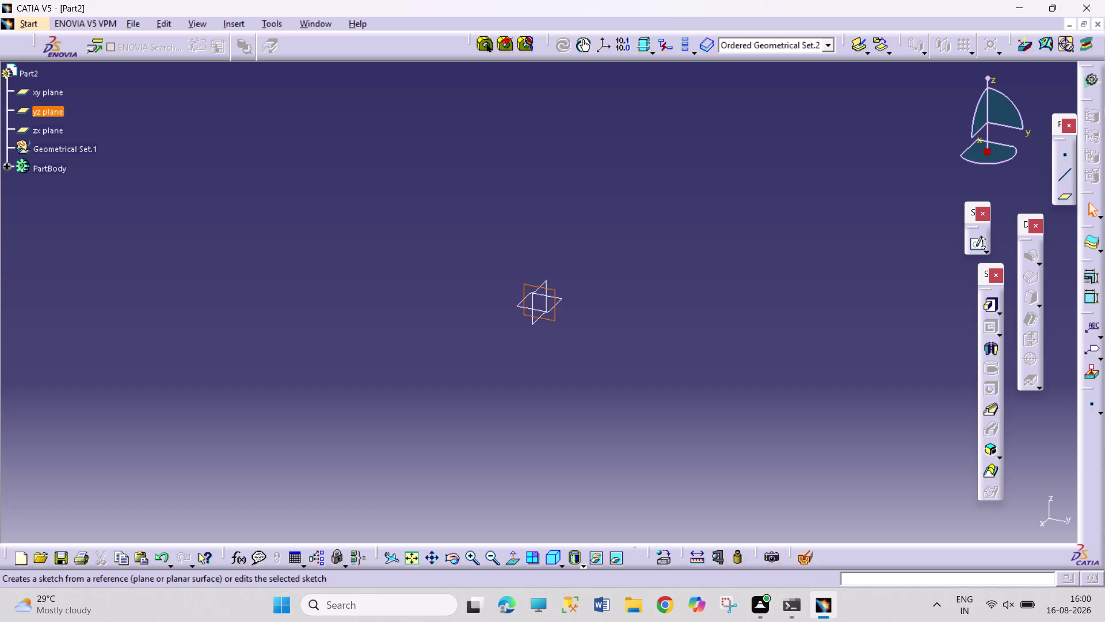
Start a sketch on the yz plane and draw the first circle.
click(984, 243)
click(1002, 258)
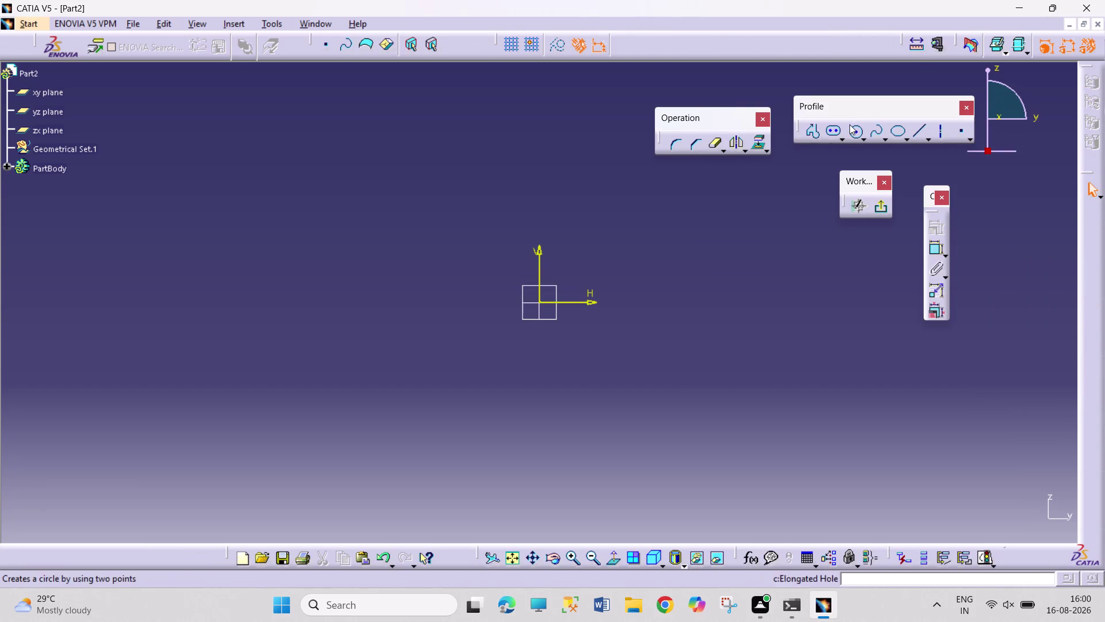
click(808, 133)
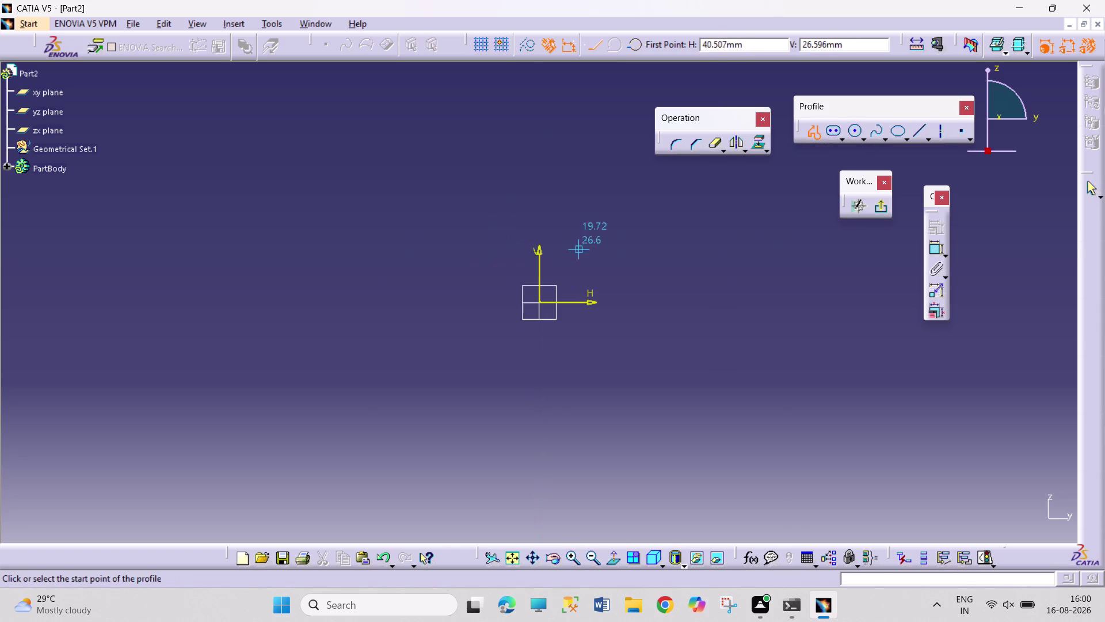
click(853, 131)
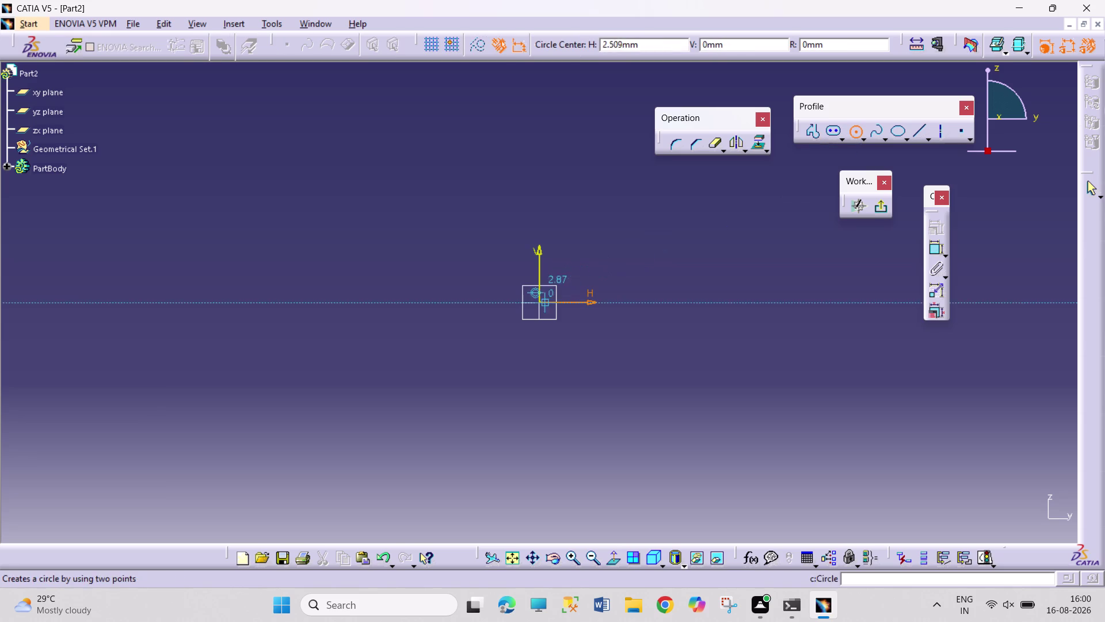
click(538, 298)
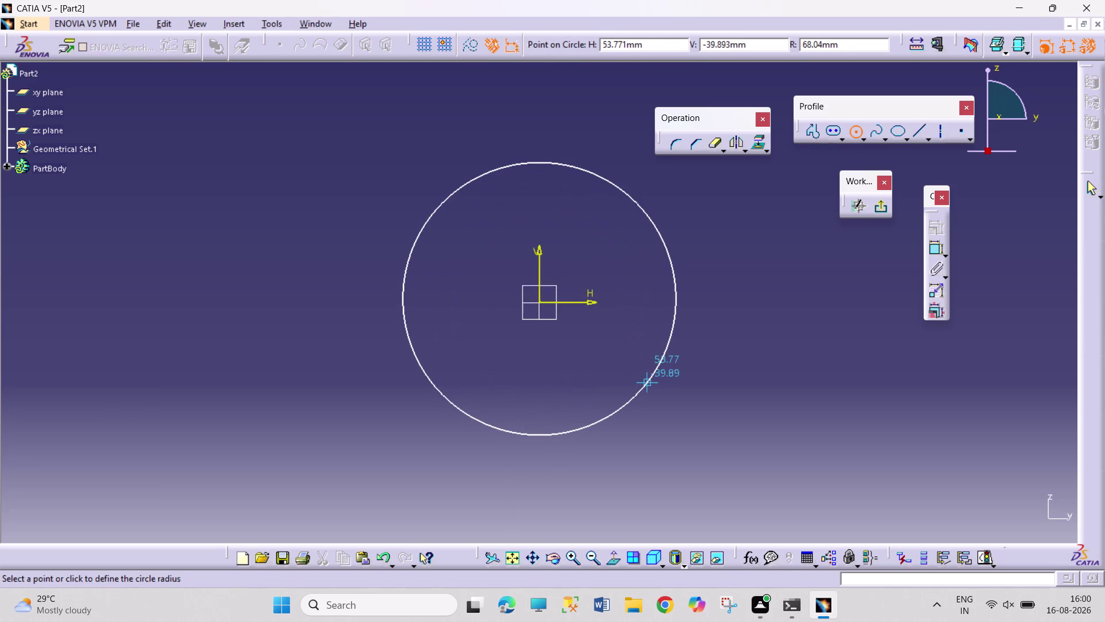
click(648, 382)
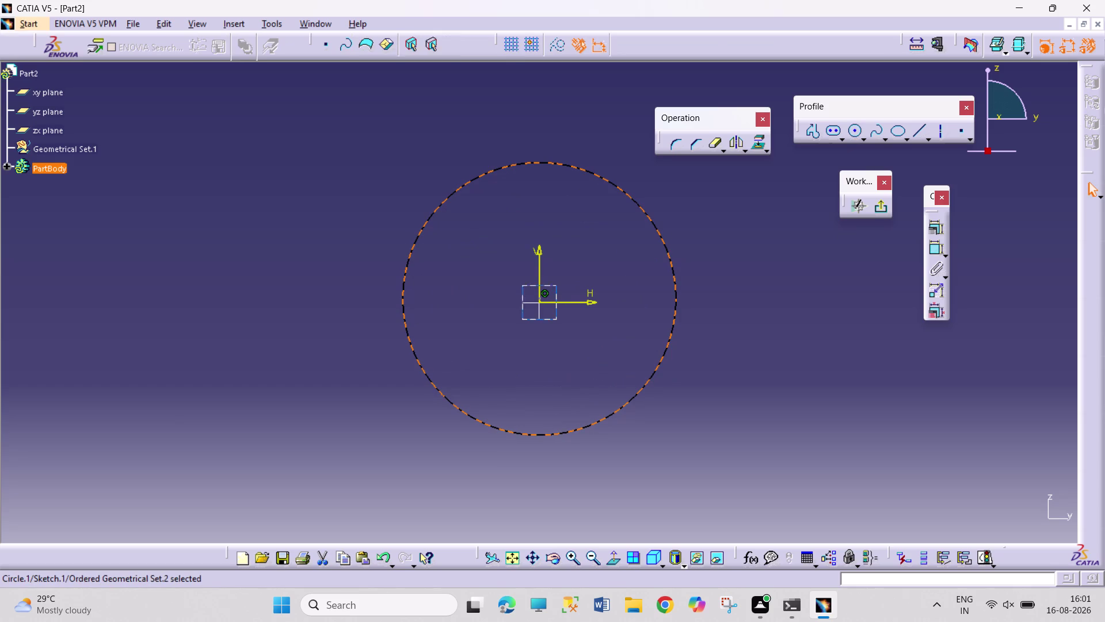
Move the circle just below the origin and add a concentric second circle.
drag(541, 298, 542, 306)
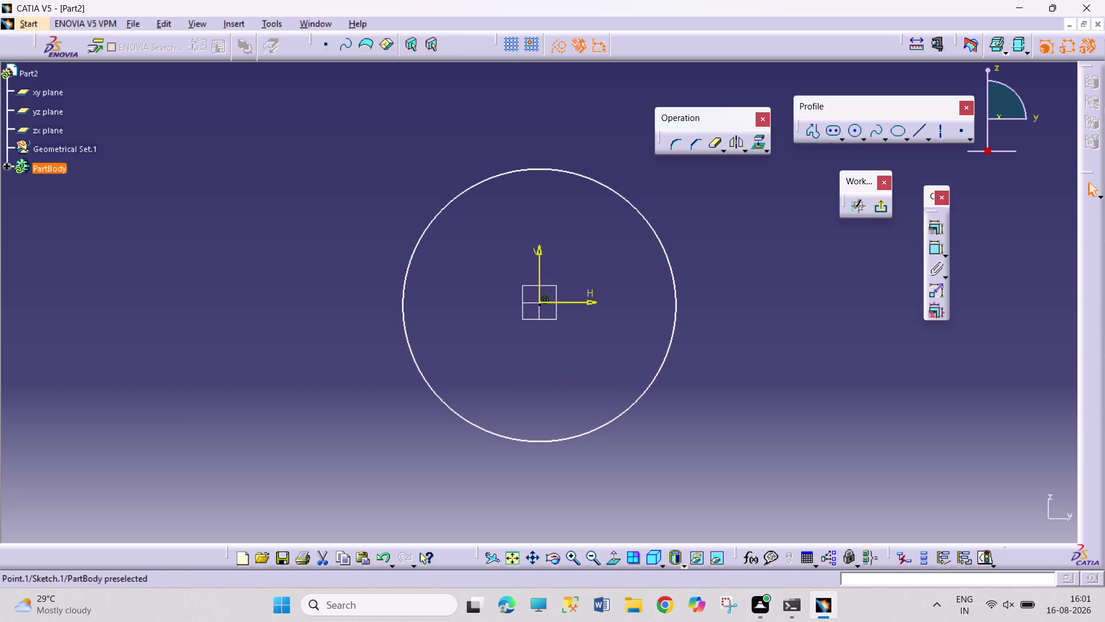
drag(541, 306, 542, 337)
click(590, 339)
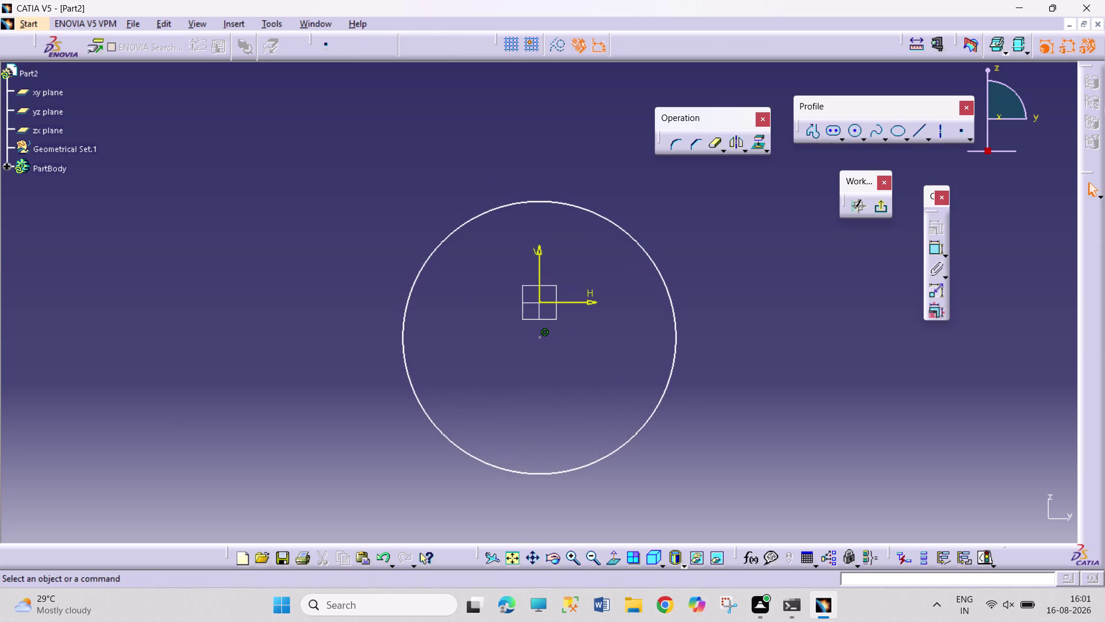
drag(853, 133, 847, 138)
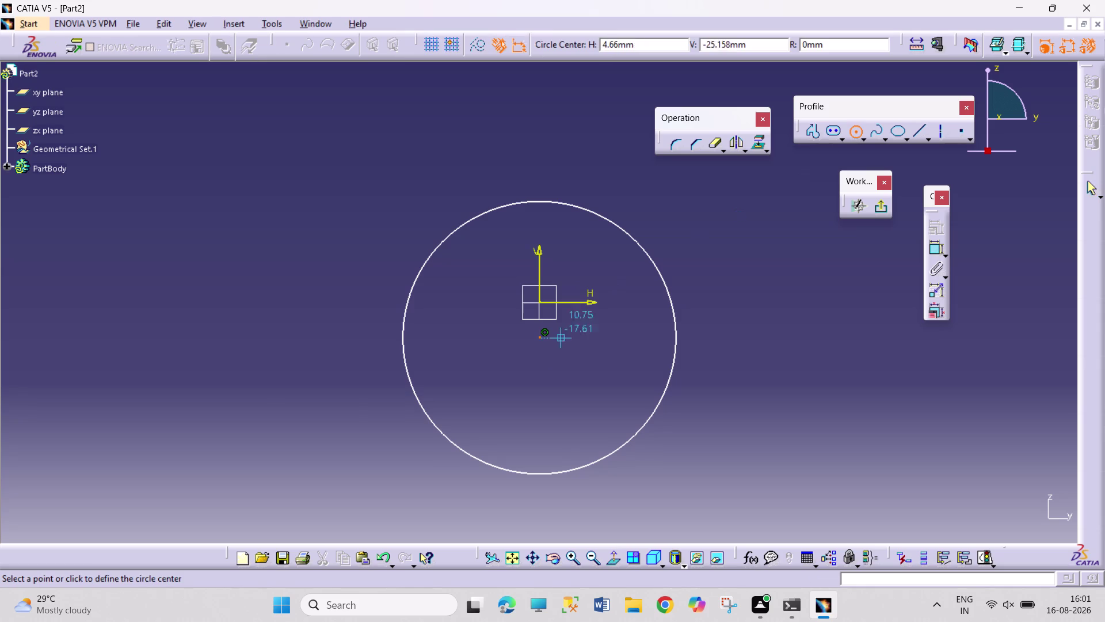
click(538, 339)
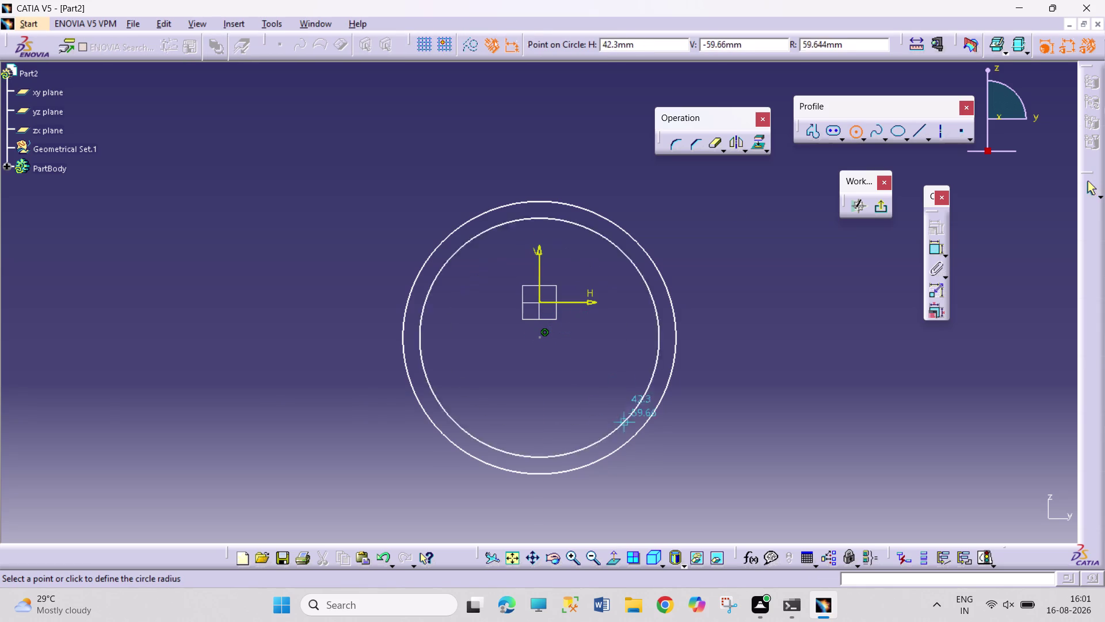
click(673, 456)
click(787, 432)
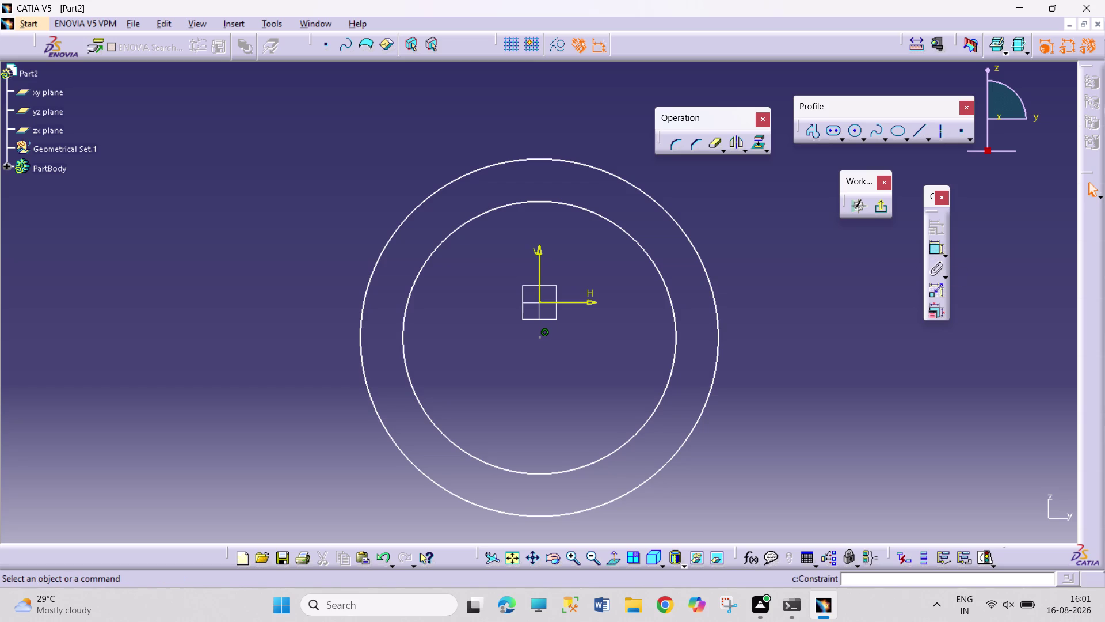
click(839, 132)
click(851, 148)
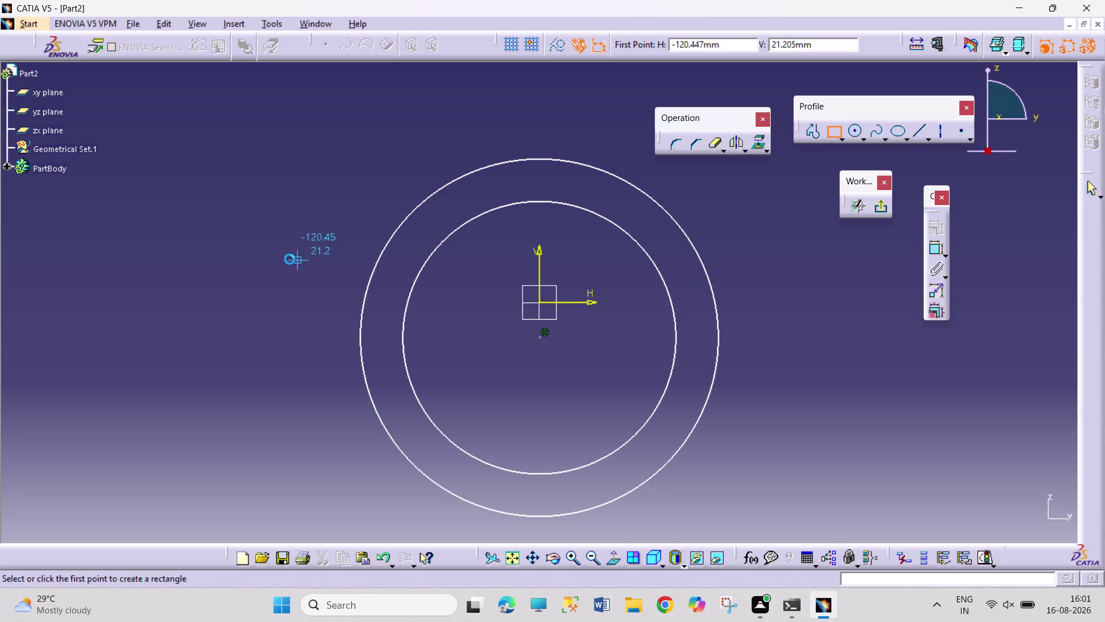
Draw a long horizontal rectangle spanning both circles from left to right.
click(283, 245)
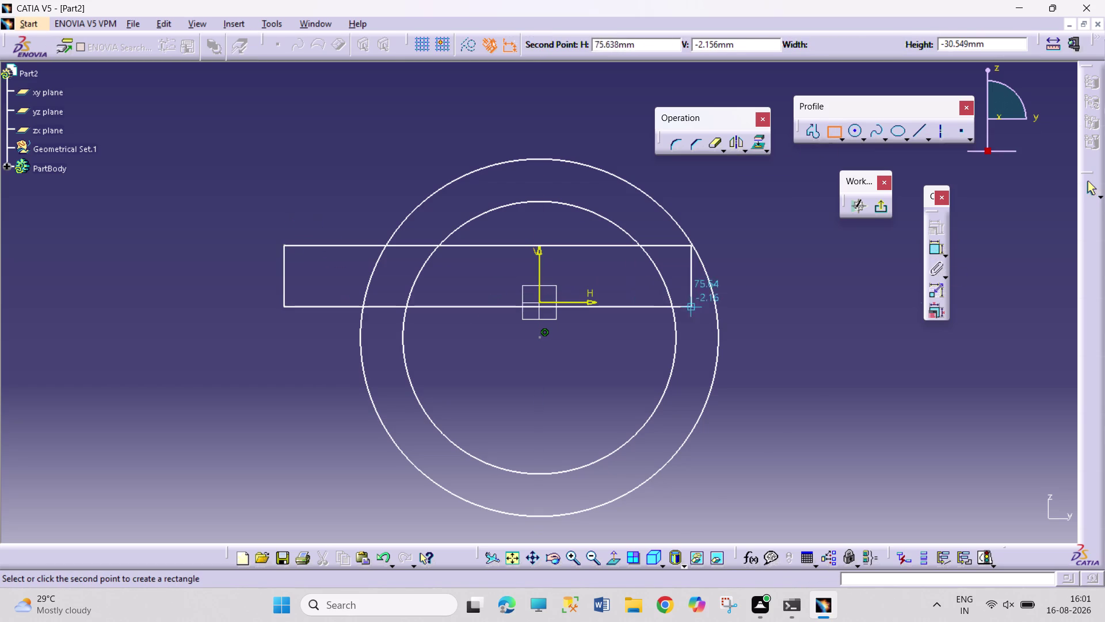
click(819, 287)
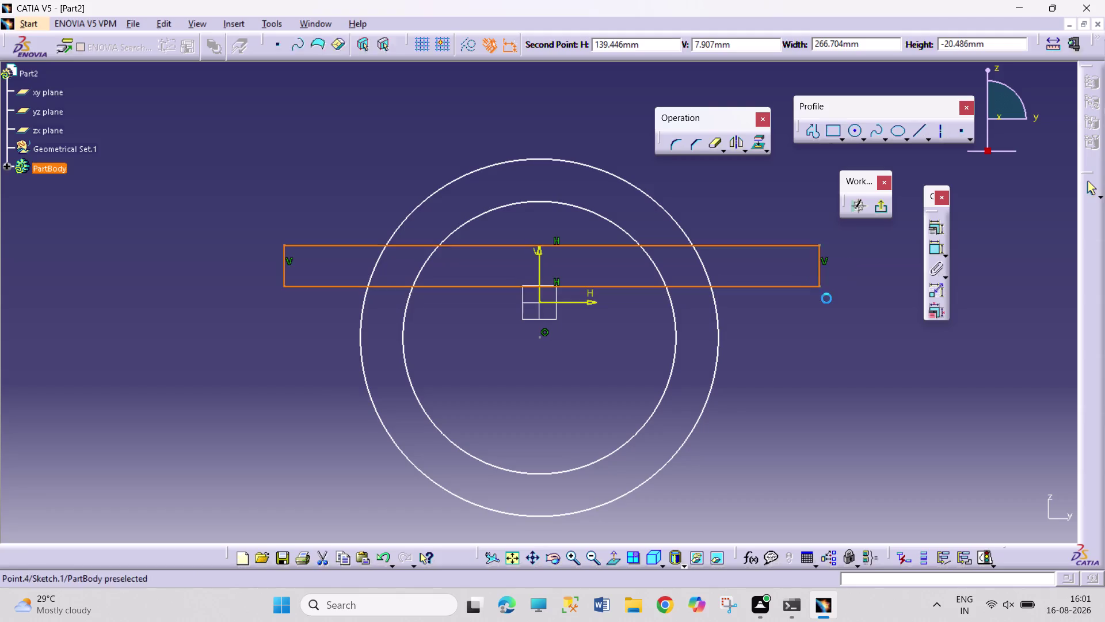
click(837, 324)
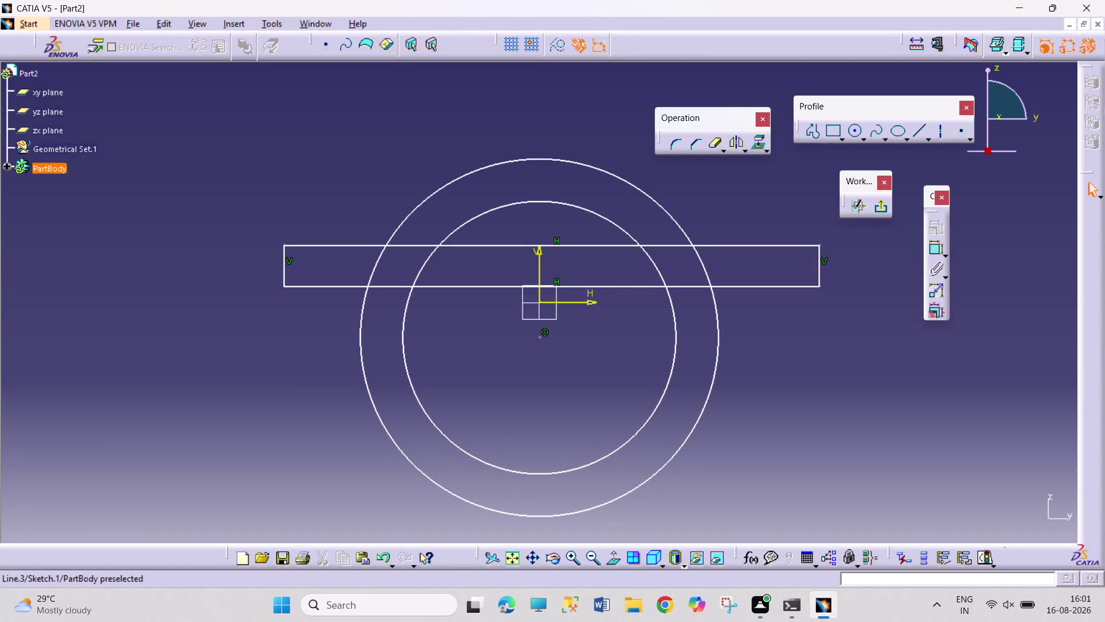
click(931, 254)
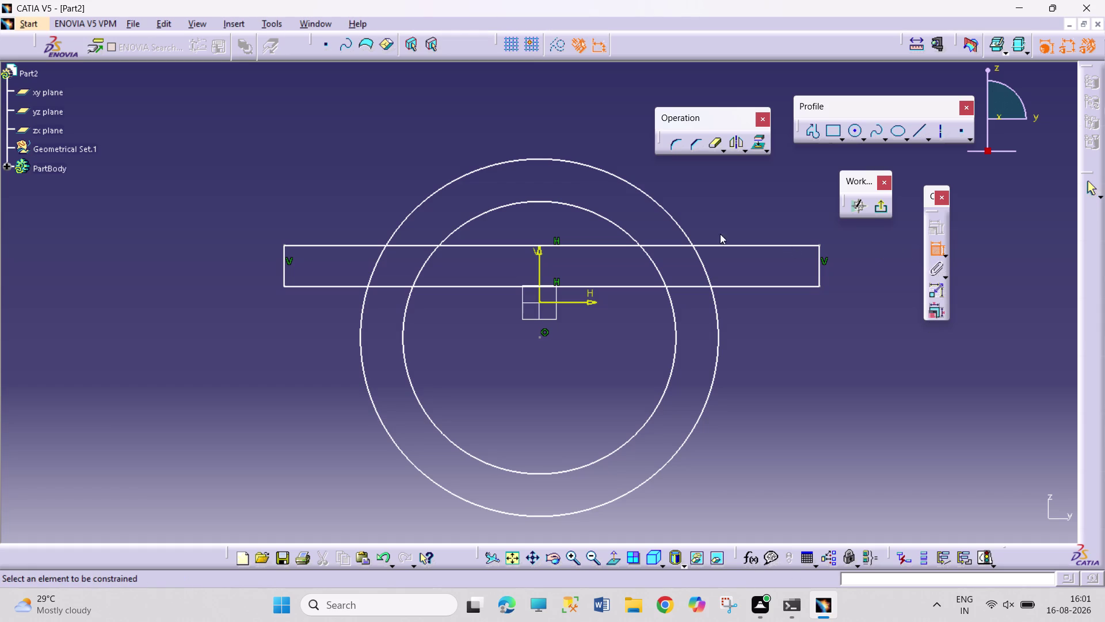
Dimension the outer circle with a 96 mm diameter, entered as 48*2.
click(631, 183)
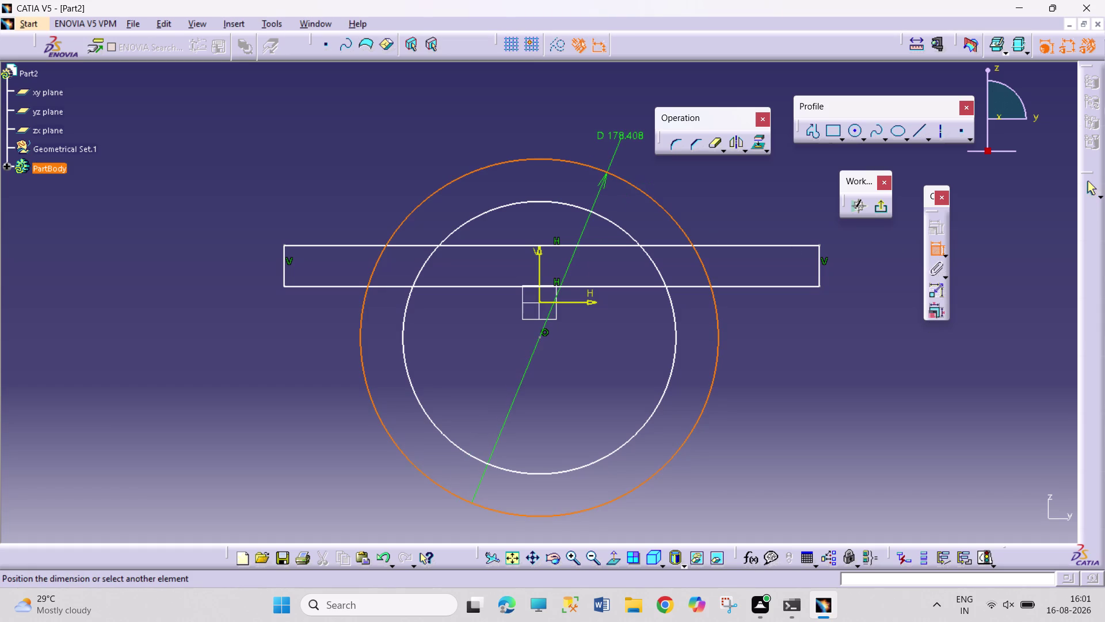
click(623, 132)
double_click(625, 129)
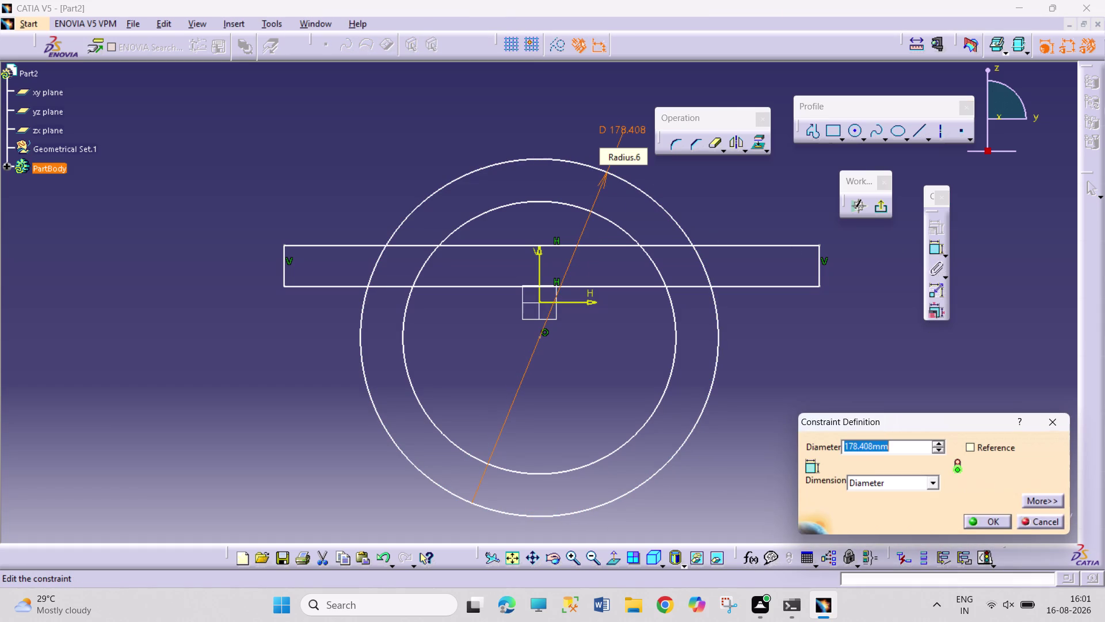
key(4)
text(*2)
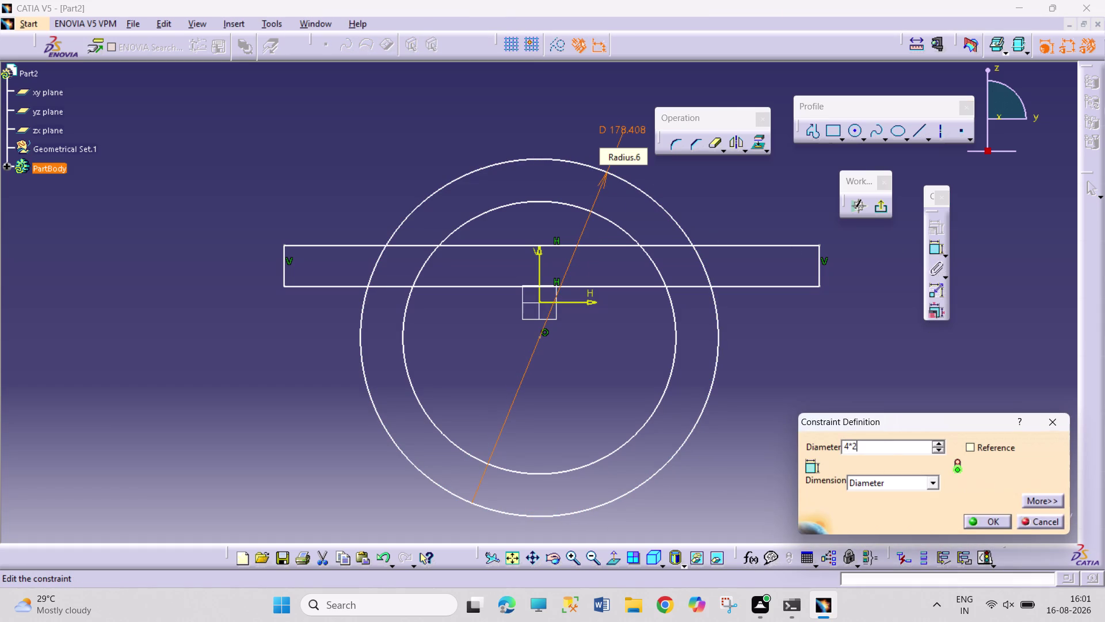
key(BackSpace)
key(BackSpace)
text(8*)
key(2)
key(Return)
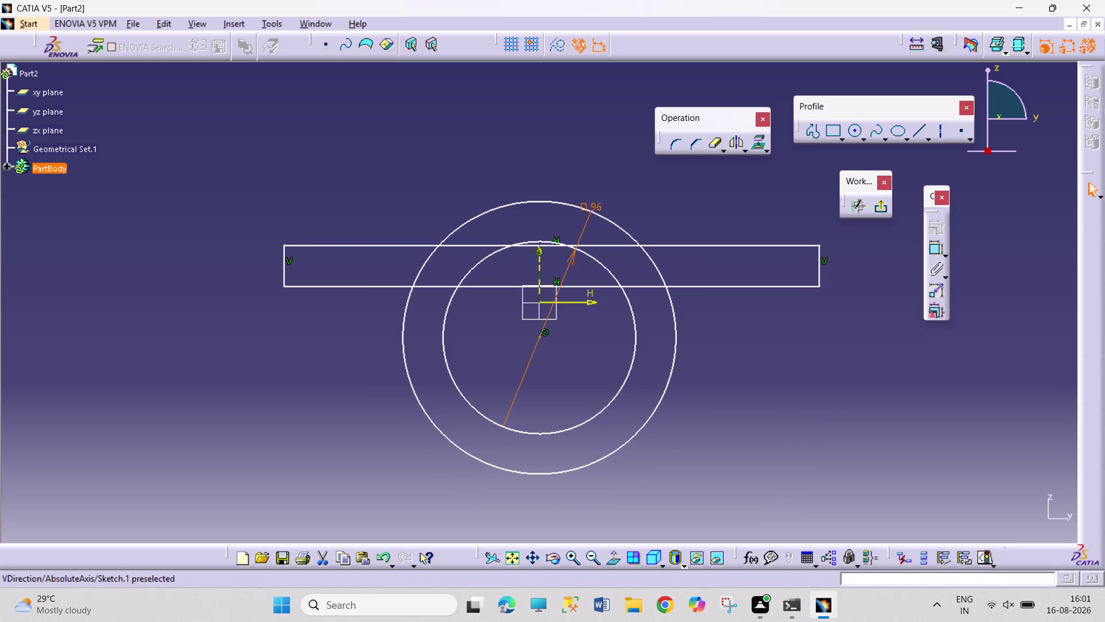
drag(540, 337, 540, 328)
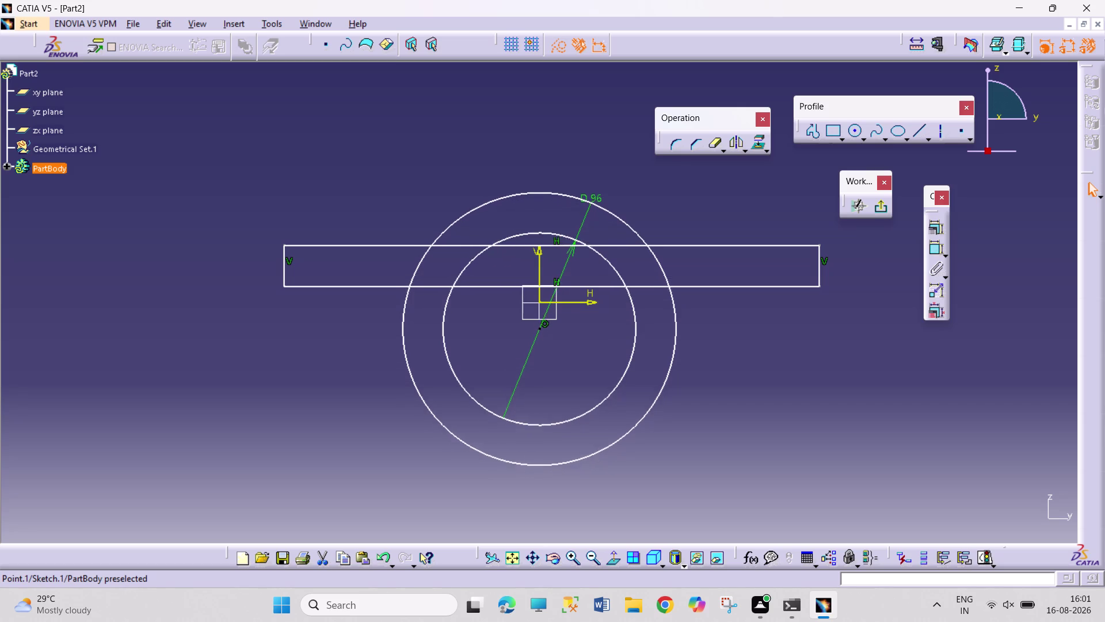
drag(540, 328, 542, 316)
drag(597, 184, 619, 147)
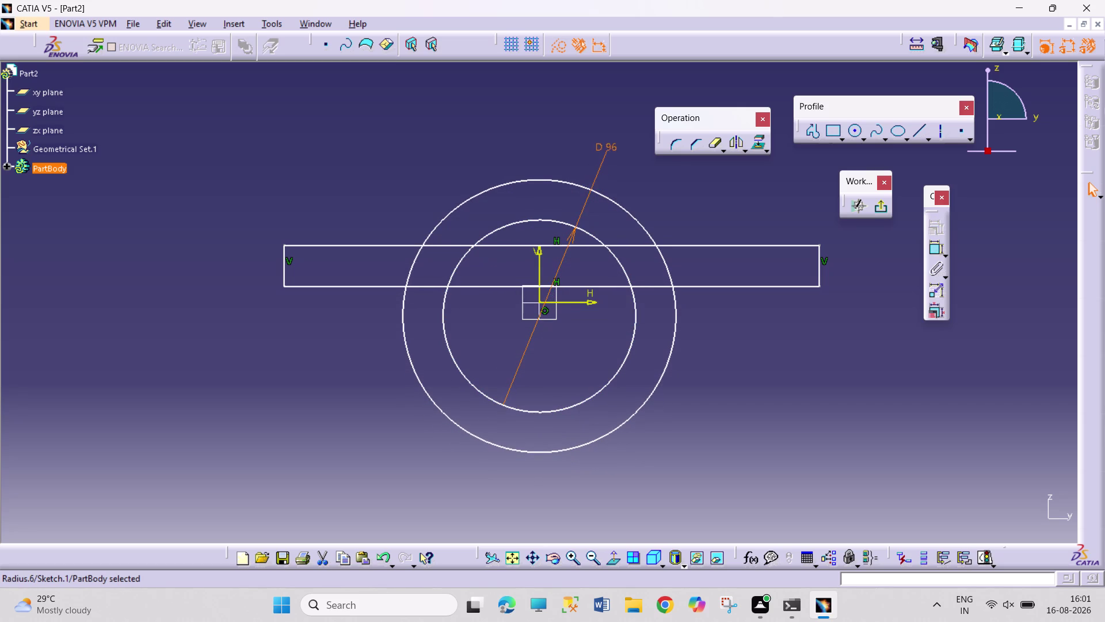
drag(618, 146, 629, 131)
click(932, 249)
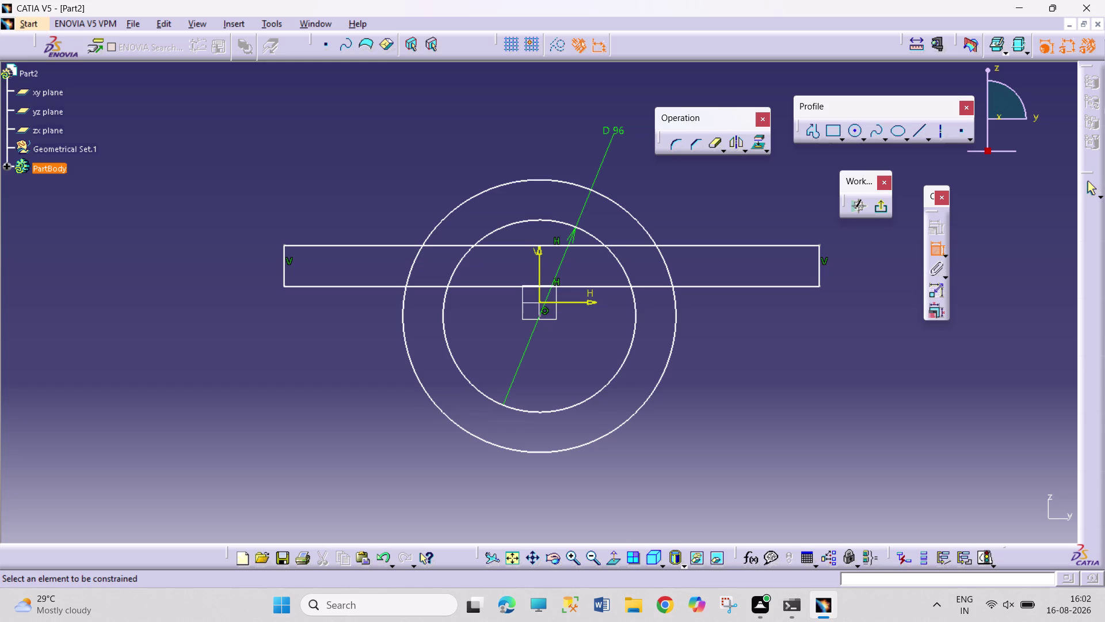
Dimension the inner circle with a 48 mm diameter, entered as 24*2.
click(570, 184)
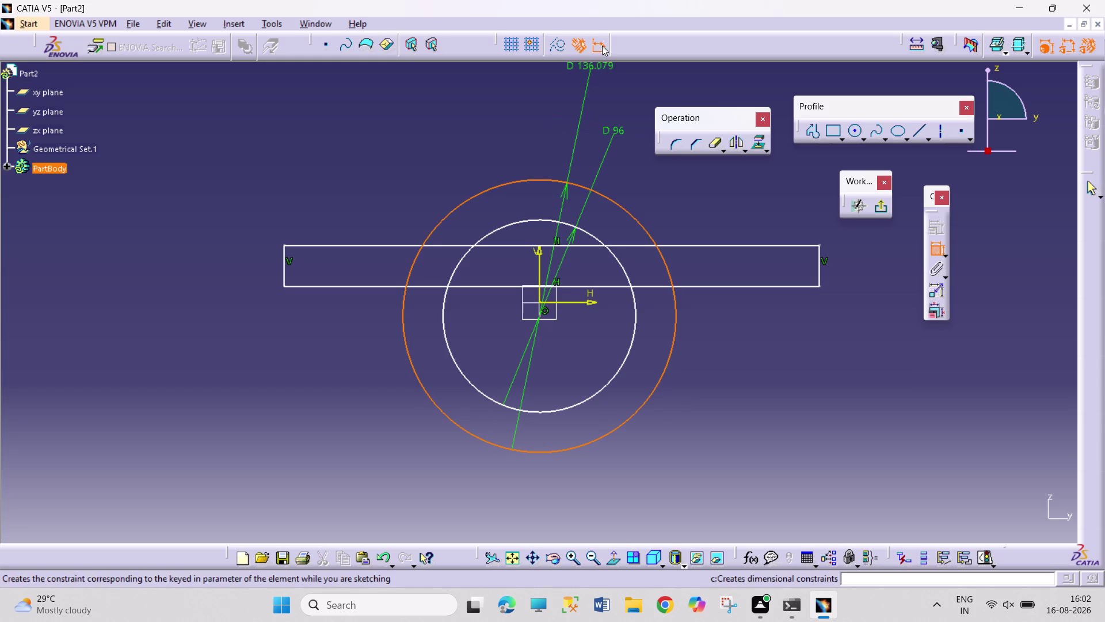
click(569, 136)
double_click(571, 130)
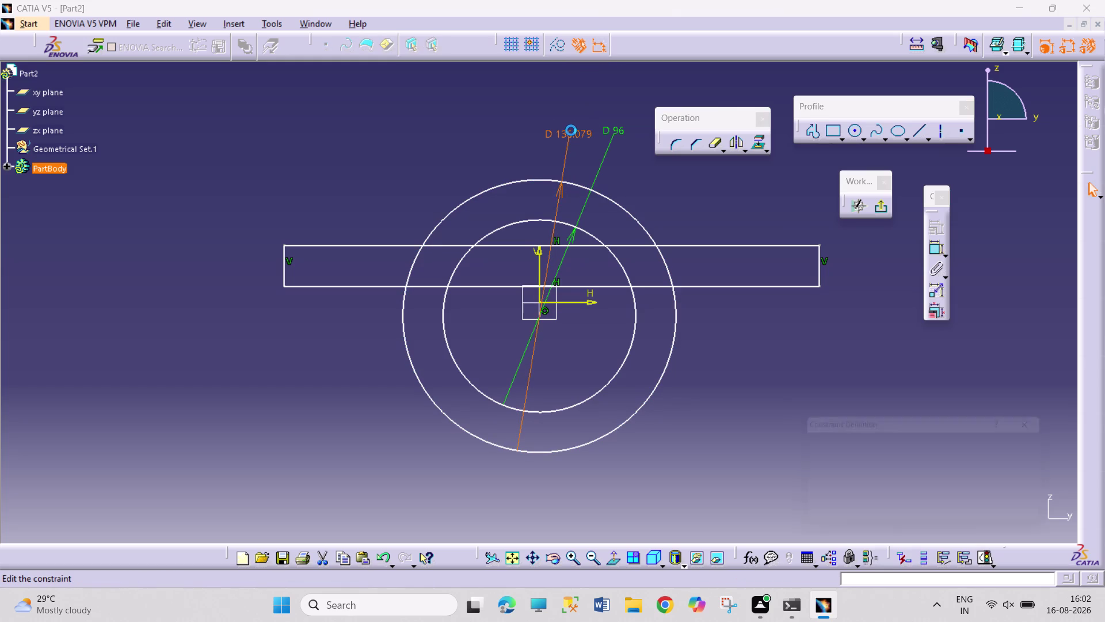
text(24*)
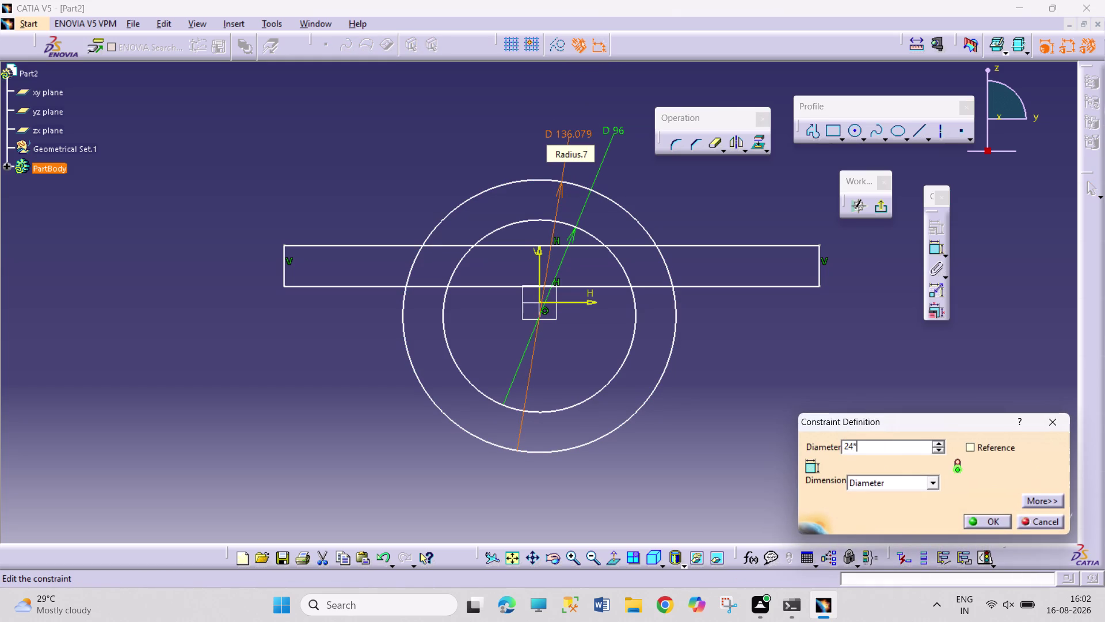
text(2)
key(Return)
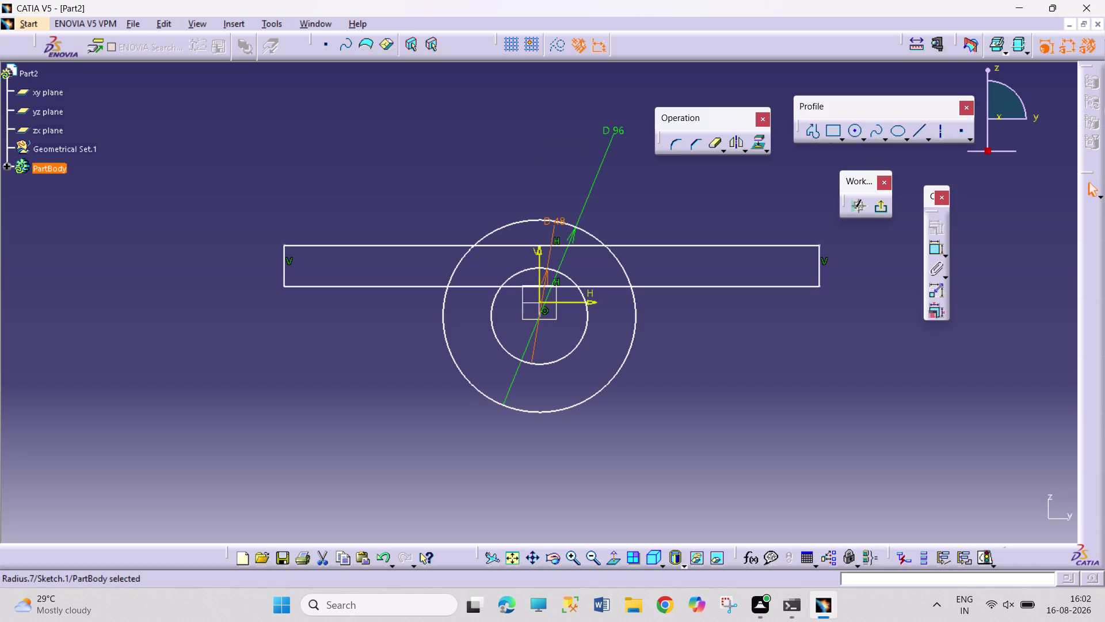
click(726, 347)
drag(566, 216, 566, 214)
drag(566, 213, 582, 157)
click(728, 358)
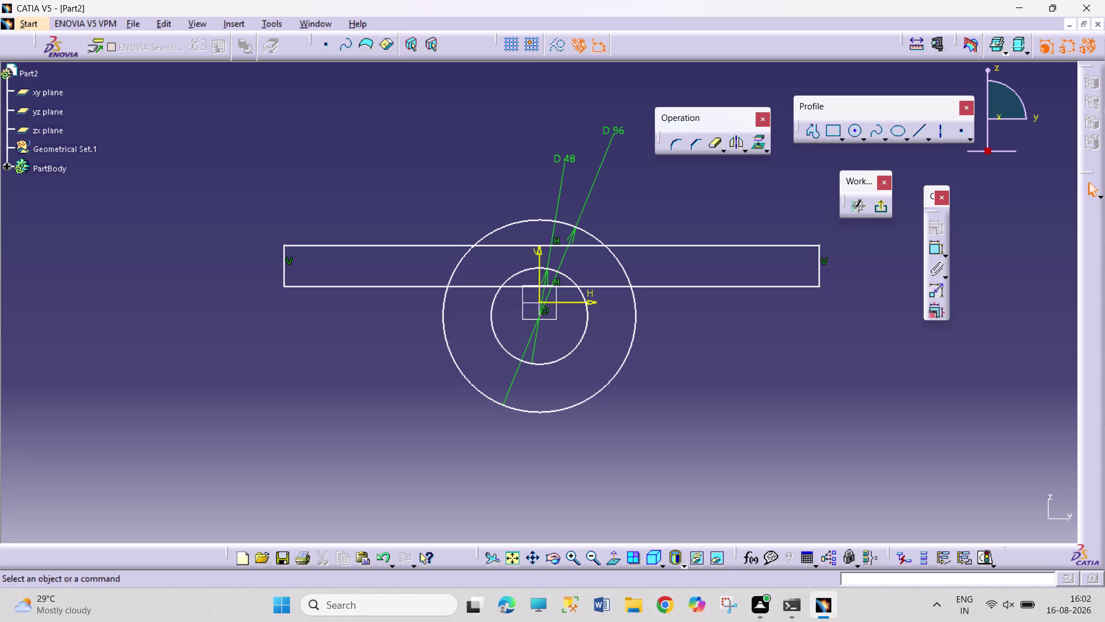
Dimension the rectangle's top edge and set its length to 108 mm.
click(936, 250)
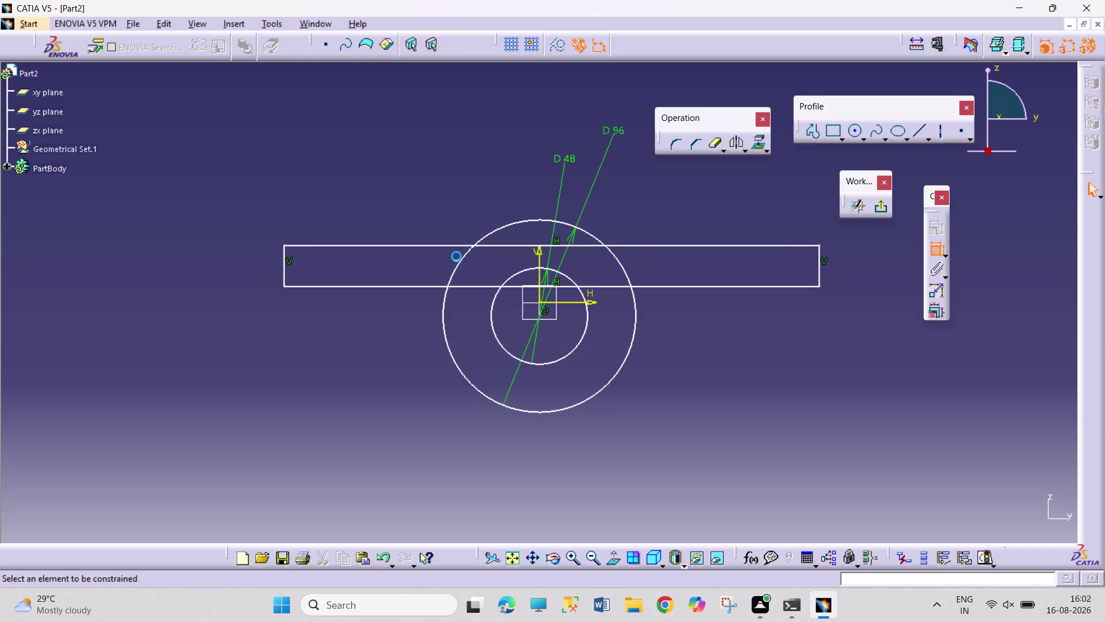
click(450, 246)
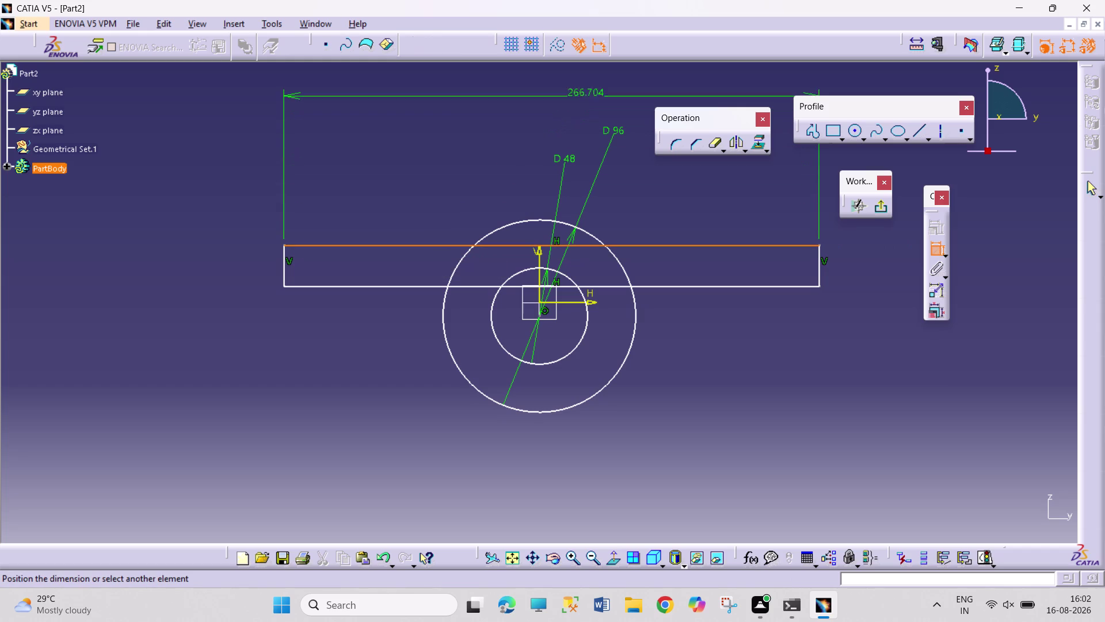
click(598, 90)
double_click(599, 84)
text(10)
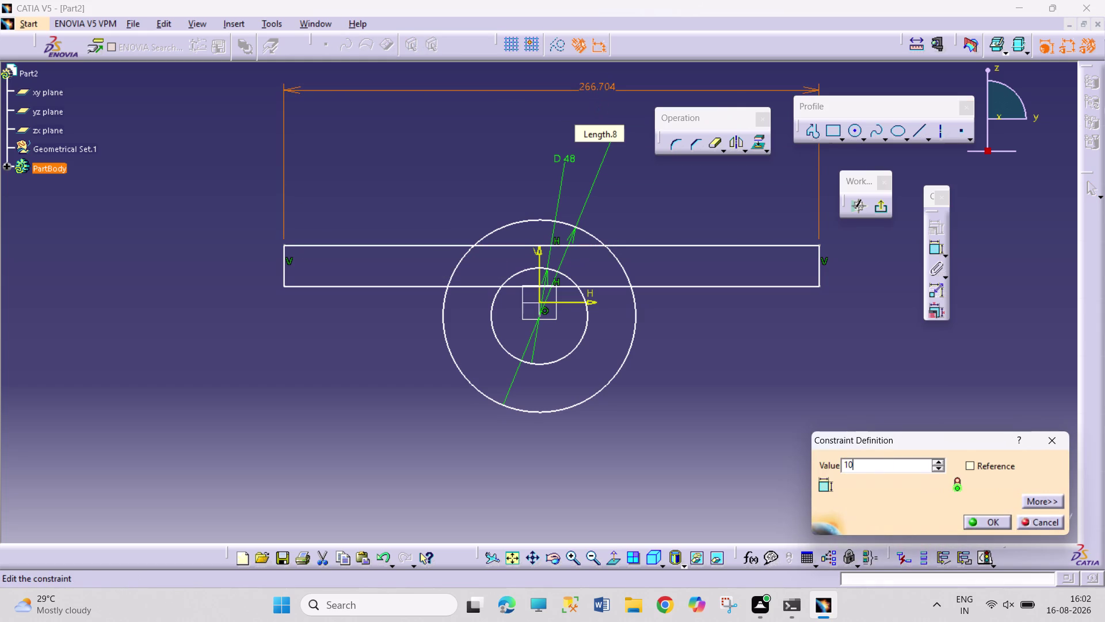
key(8)
key(Return)
Drag the rectangle so it sits centred across both circles.
click(701, 247)
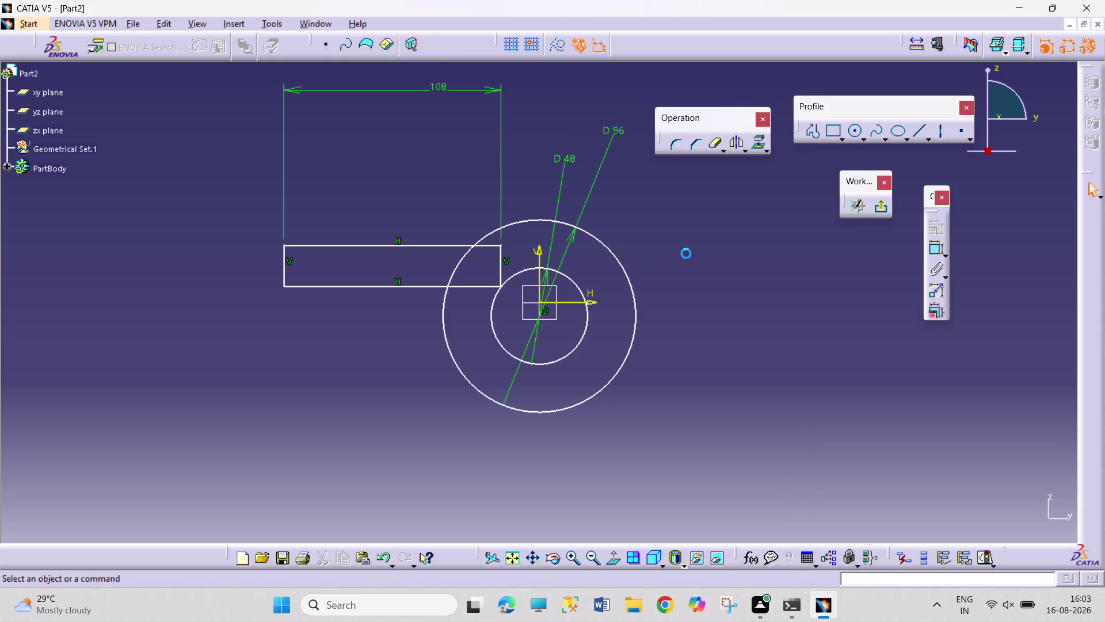
drag(500, 271, 569, 287)
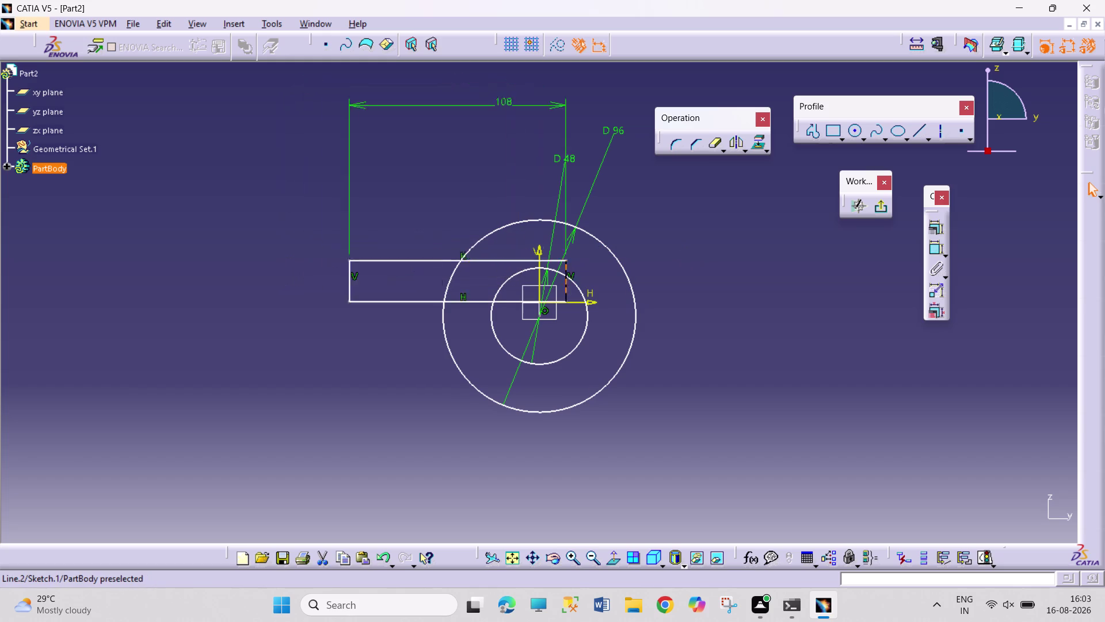
drag(570, 287, 655, 280)
click(770, 297)
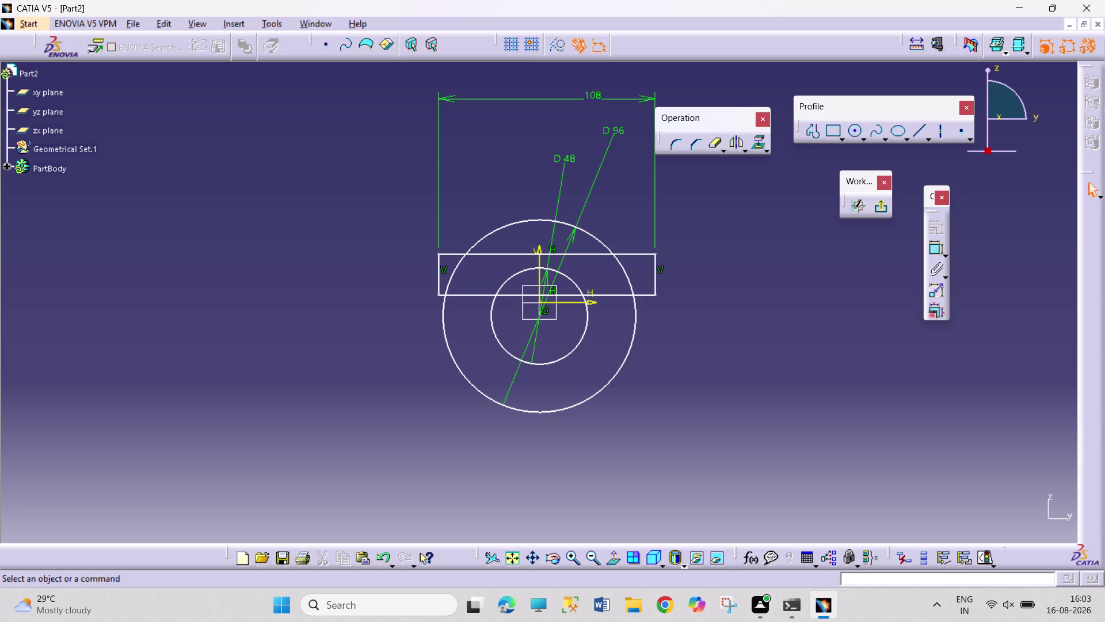
click(439, 276)
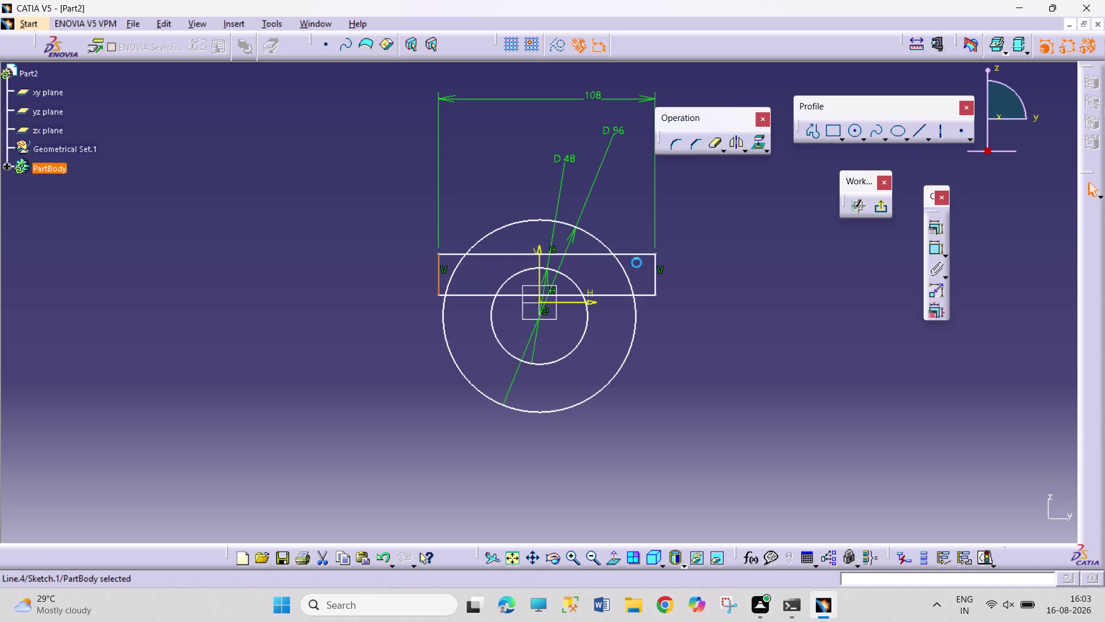
Apply a Symmetry constraint to the rectangle's two vertical sides about the V axis.
click(657, 282)
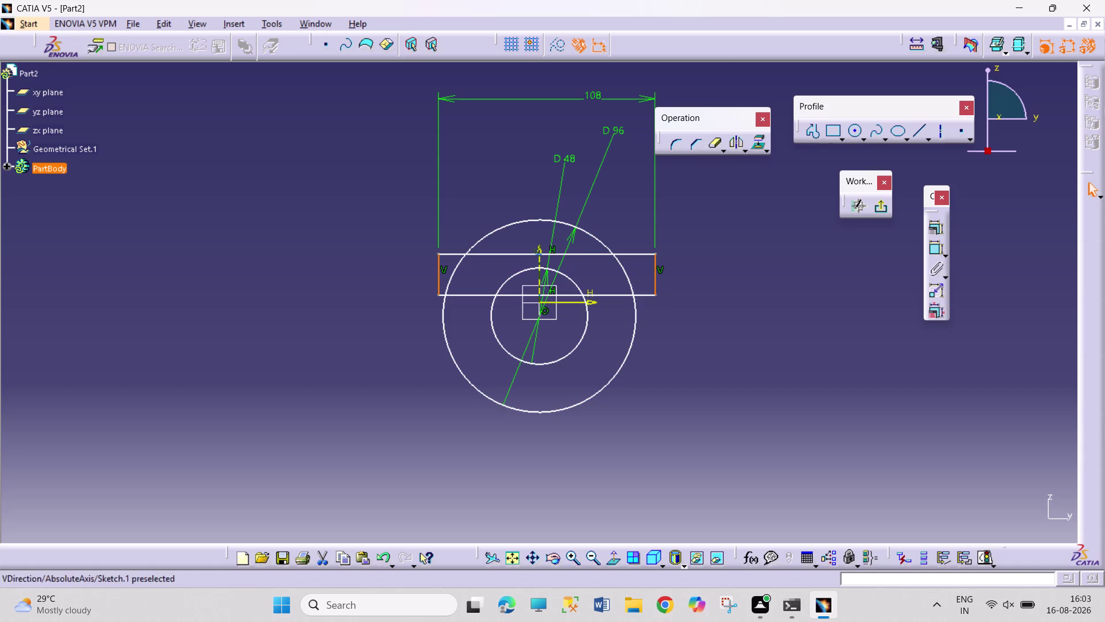
click(538, 262)
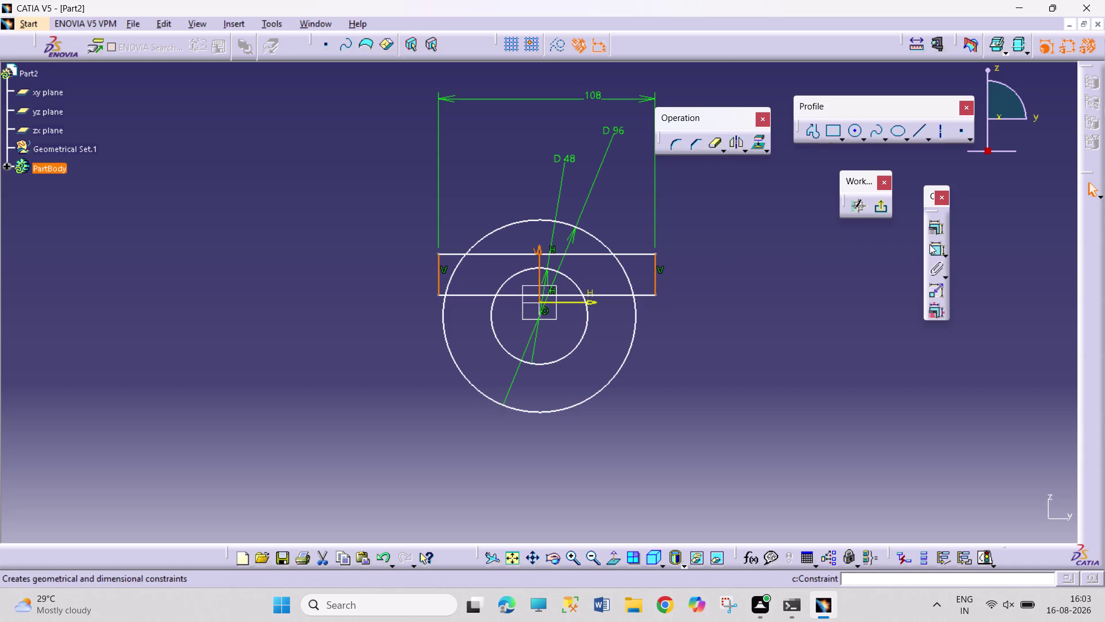
click(934, 231)
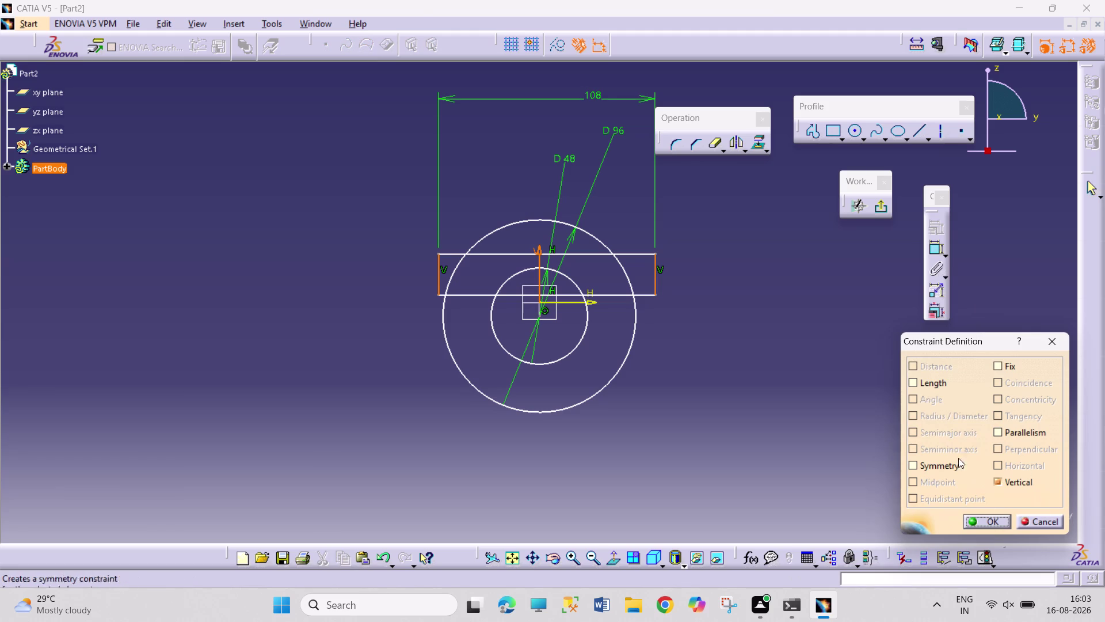
click(945, 467)
click(971, 518)
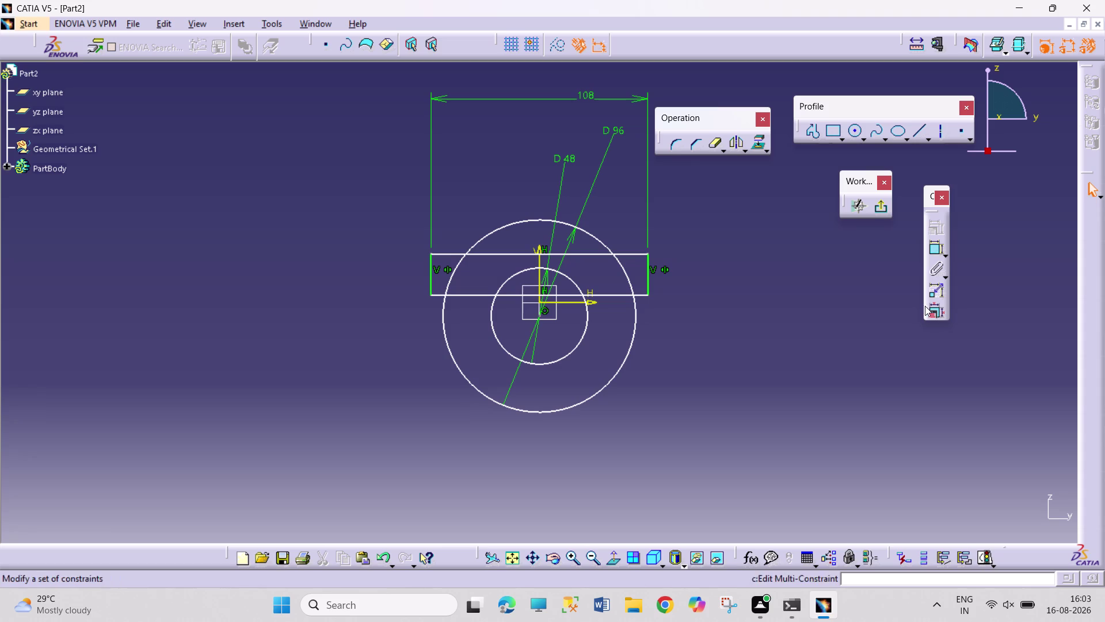
click(932, 251)
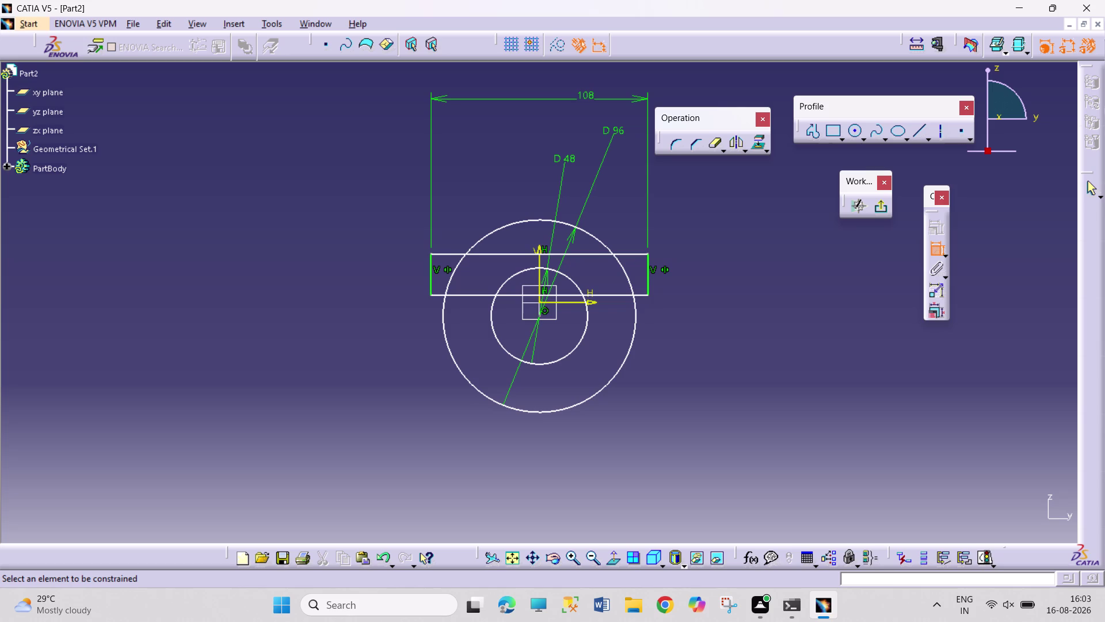
click(648, 282)
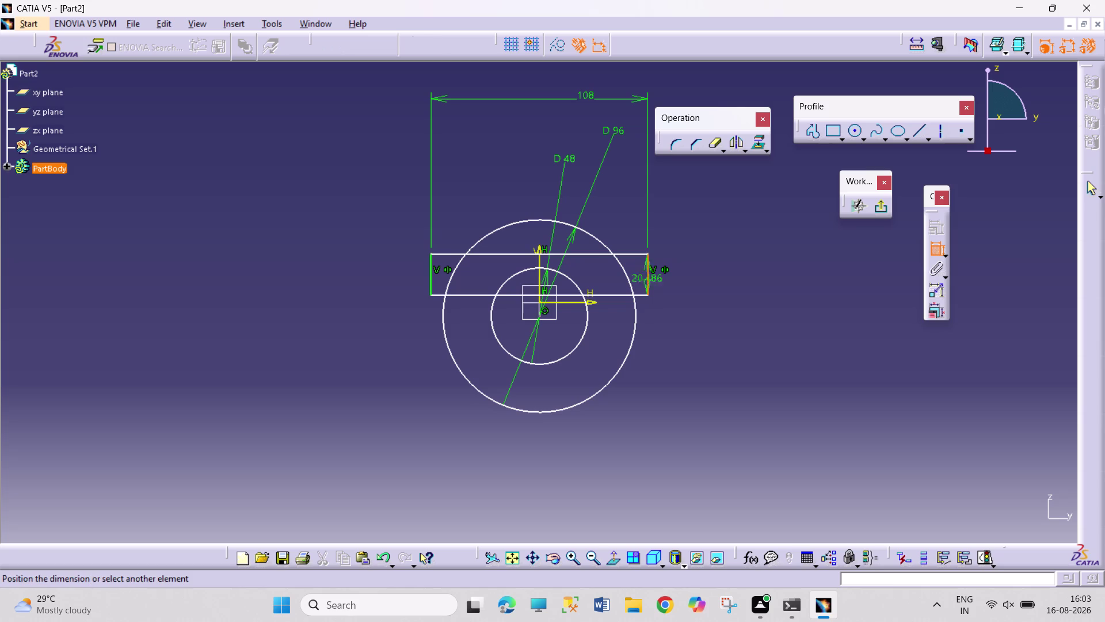
Set the rectangle's right-side height dimension to 12 mm.
click(708, 226)
double_click(716, 224)
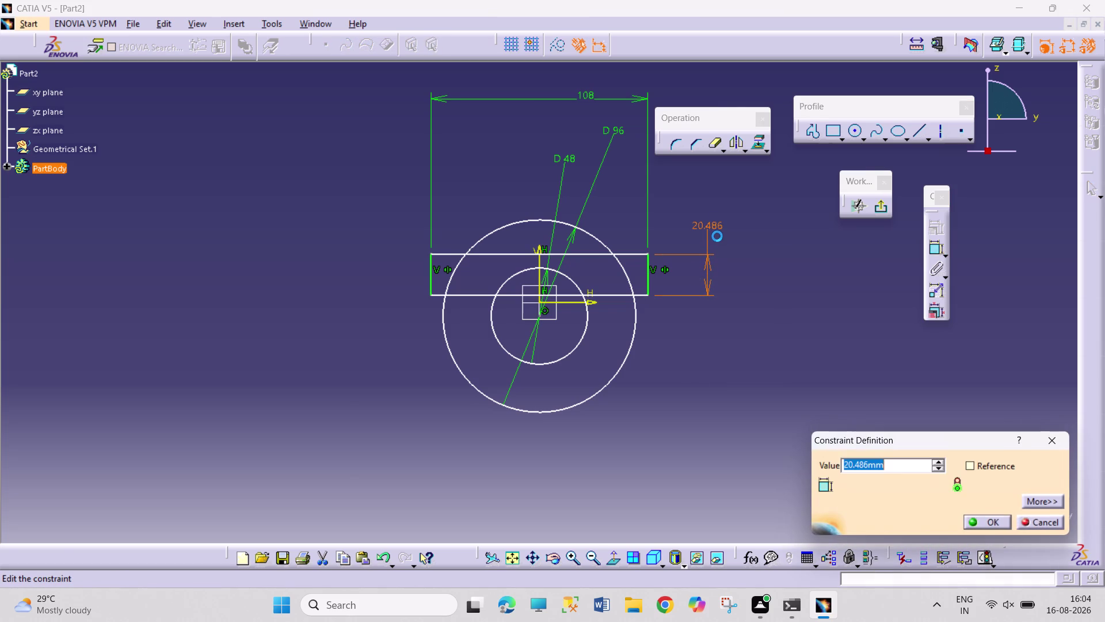
key(1)
key(2)
key(Return)
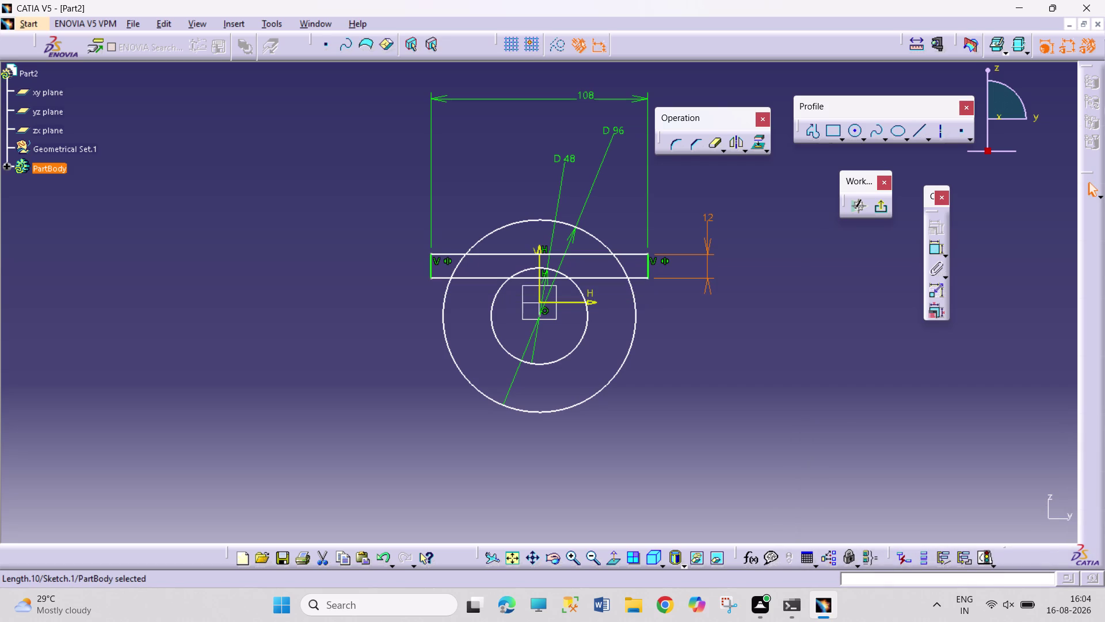
key(Return)
click(778, 316)
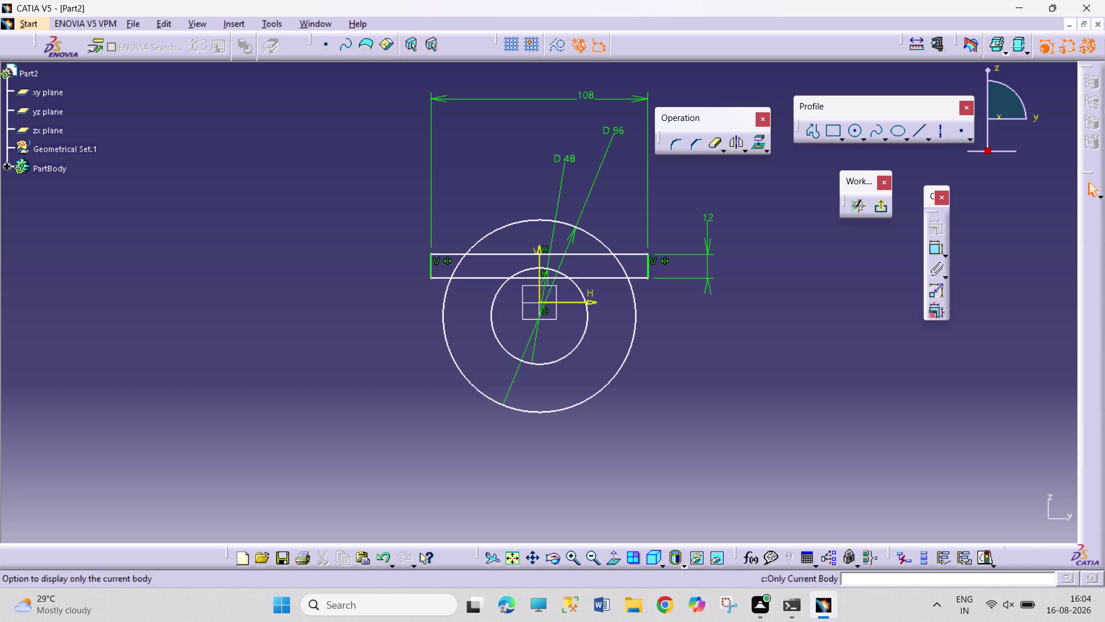
Drag the rectangle up toward the top of the large circle.
click(916, 136)
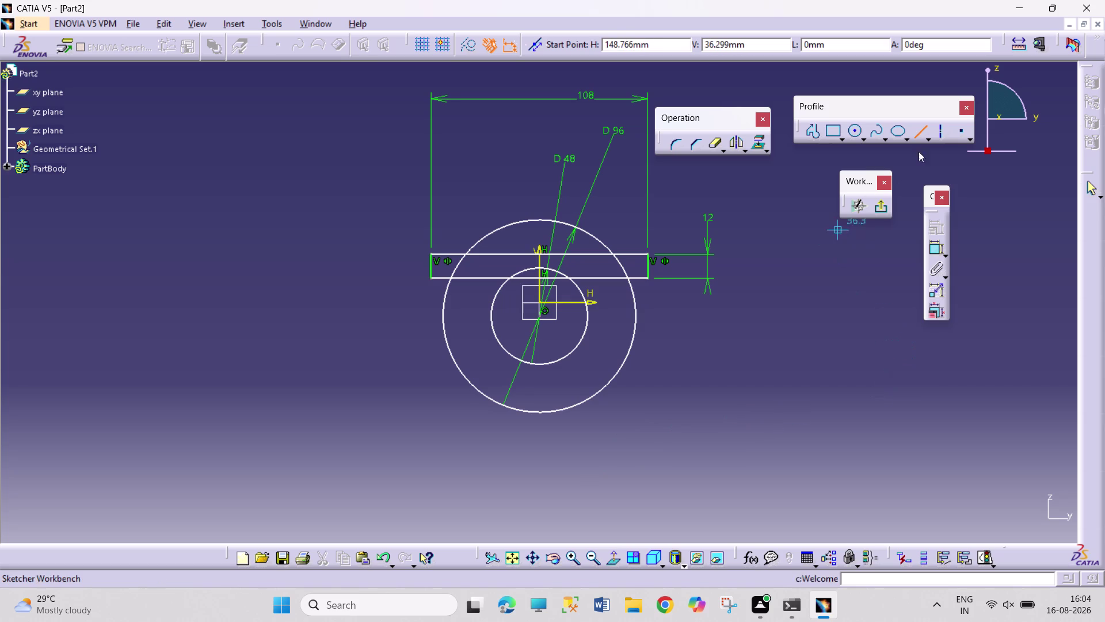
click(914, 138)
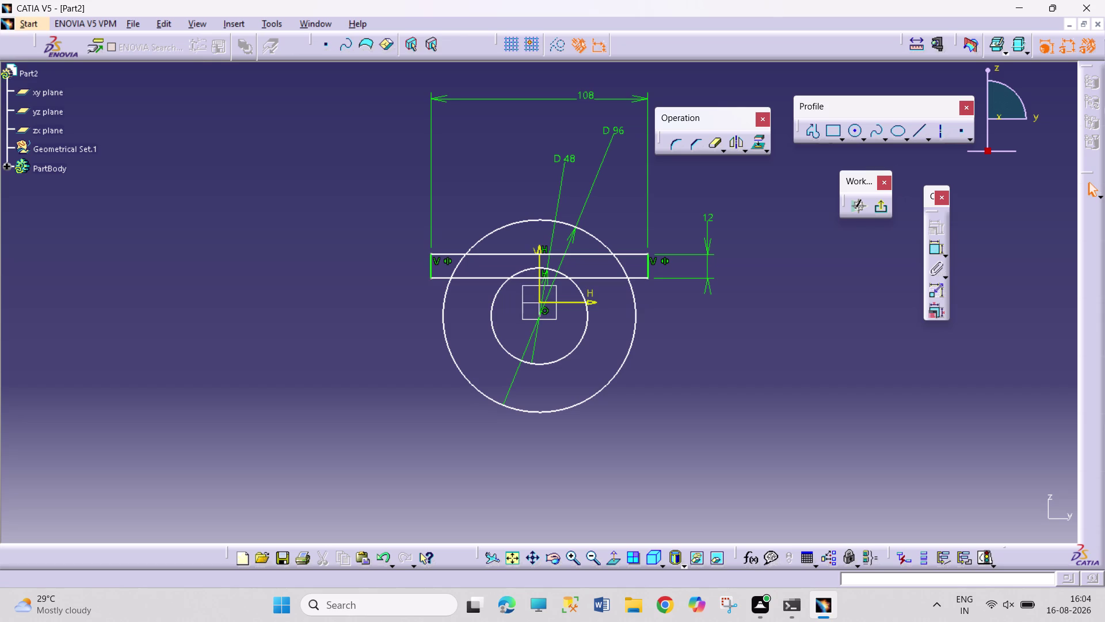
drag(632, 253, 632, 236)
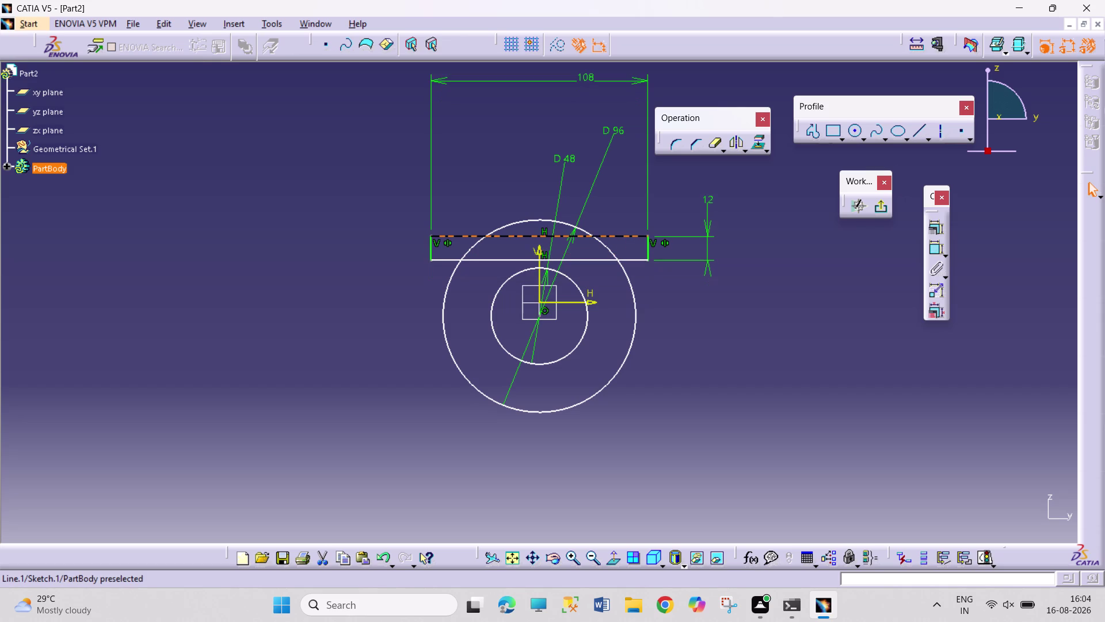
Nudge the 12 mm rectangle up until its top edge touches the outer circle.
drag(631, 236, 632, 233)
click(716, 333)
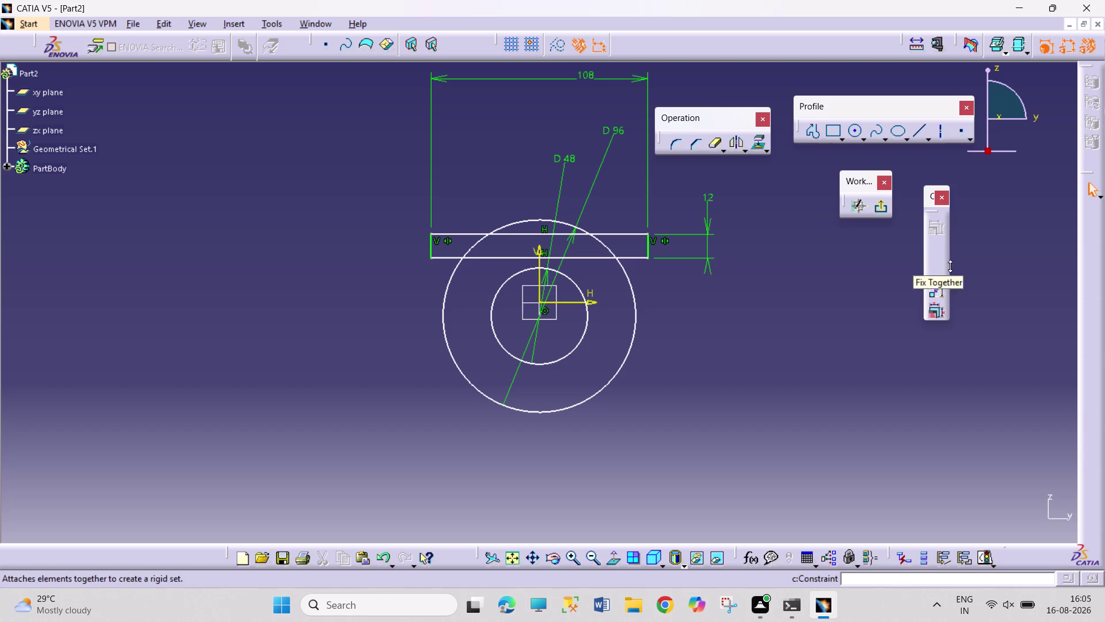
click(919, 131)
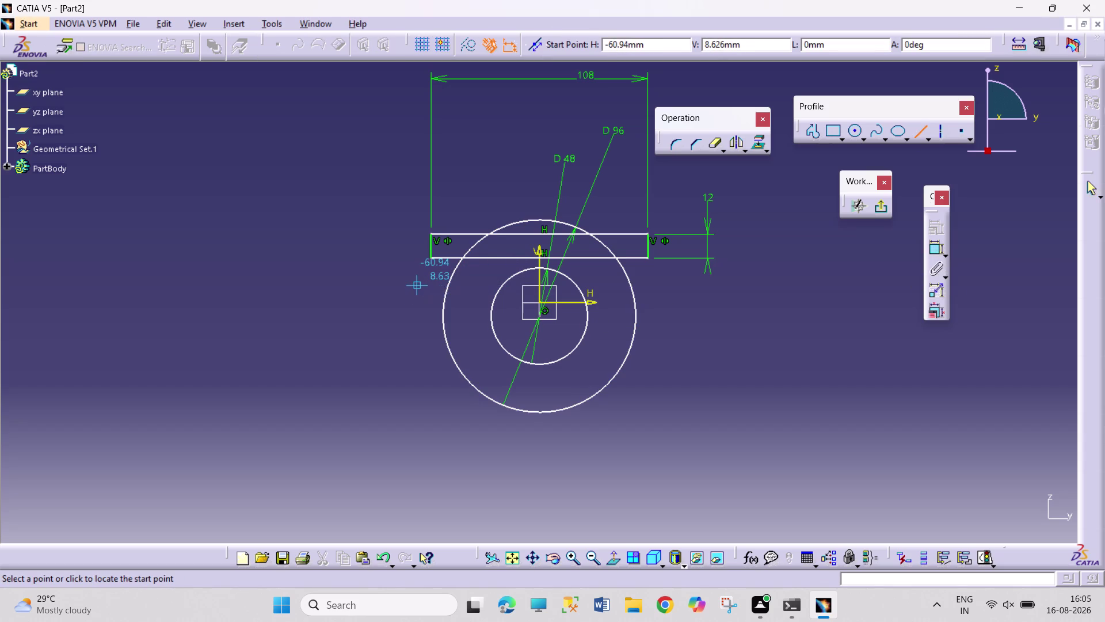
Draw a horizontal line across both circles.
click(406, 288)
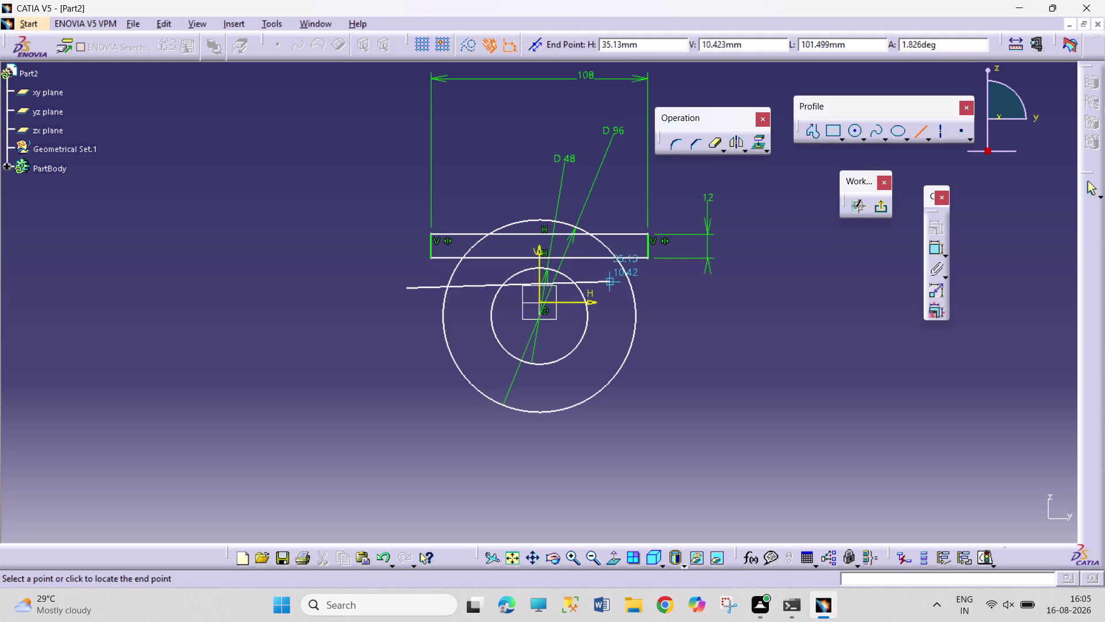
click(701, 292)
click(790, 352)
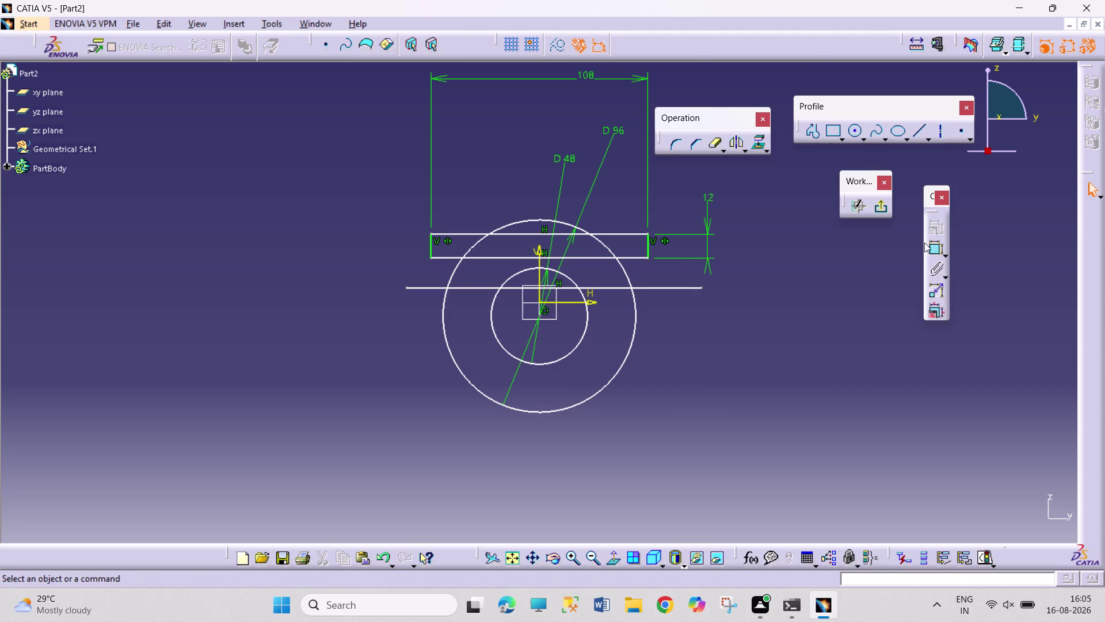
Constrain the new line 16 mm below the rectangle's bottom edge.
click(930, 247)
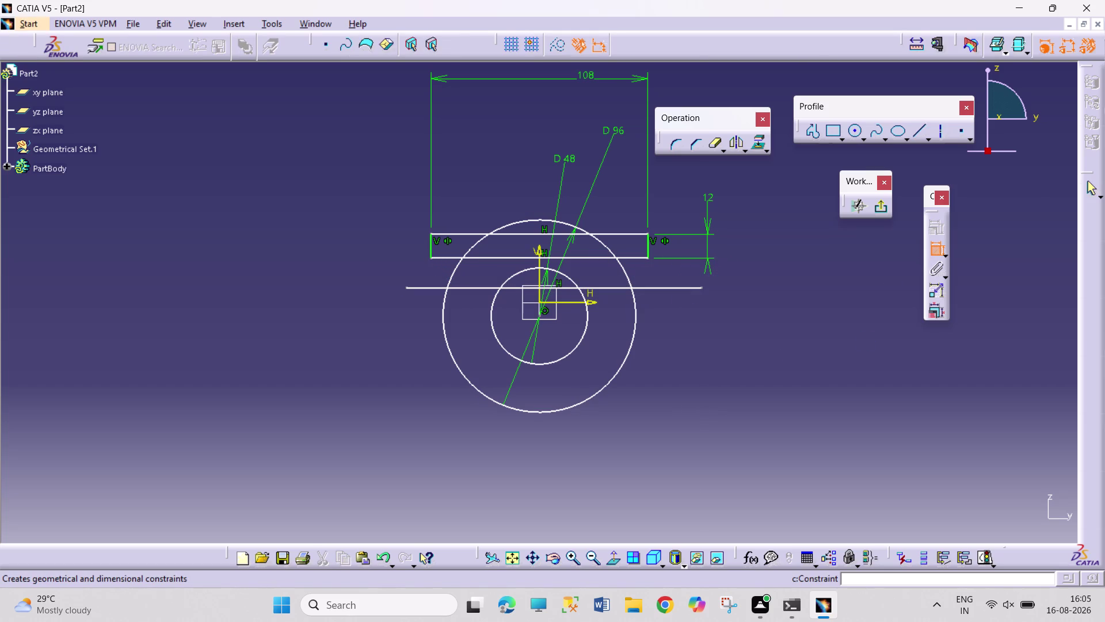
click(670, 288)
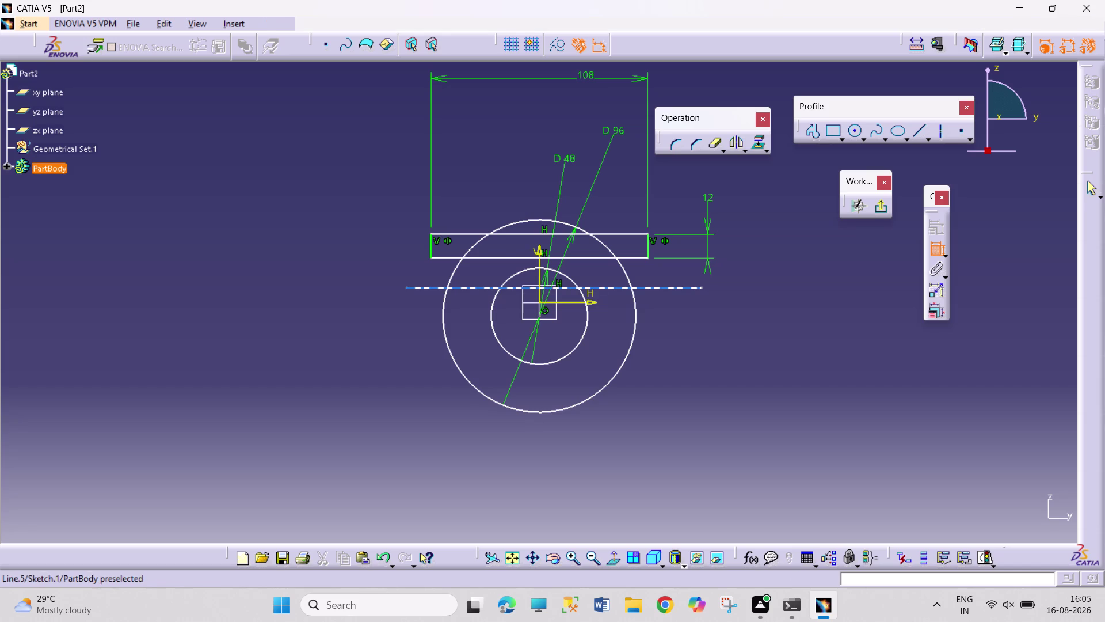
click(637, 256)
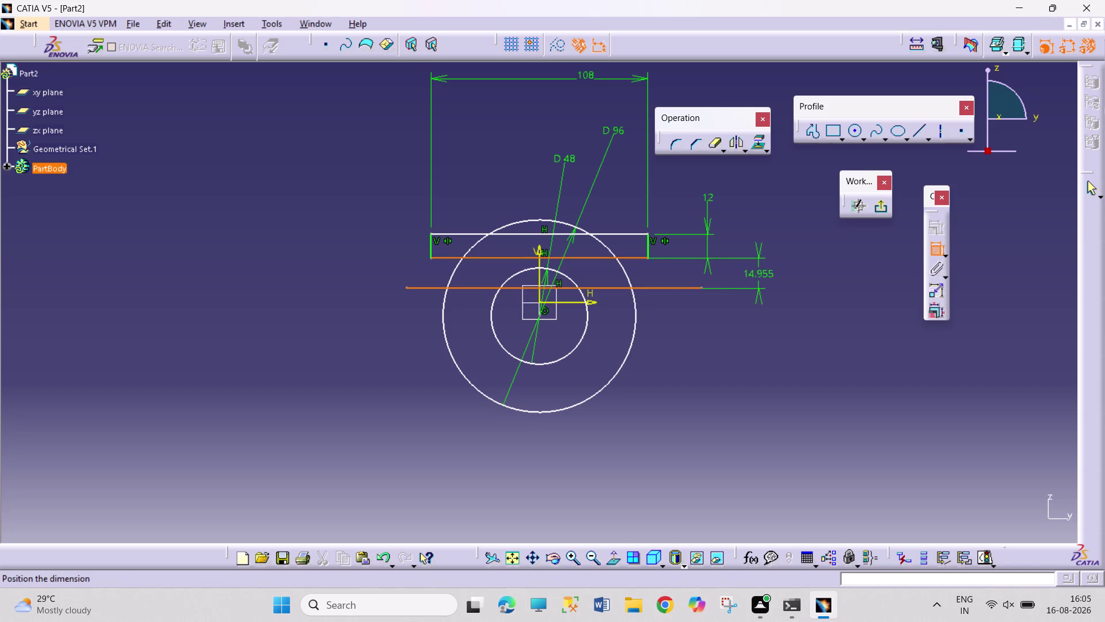
click(759, 277)
double_click(761, 274)
text(16)
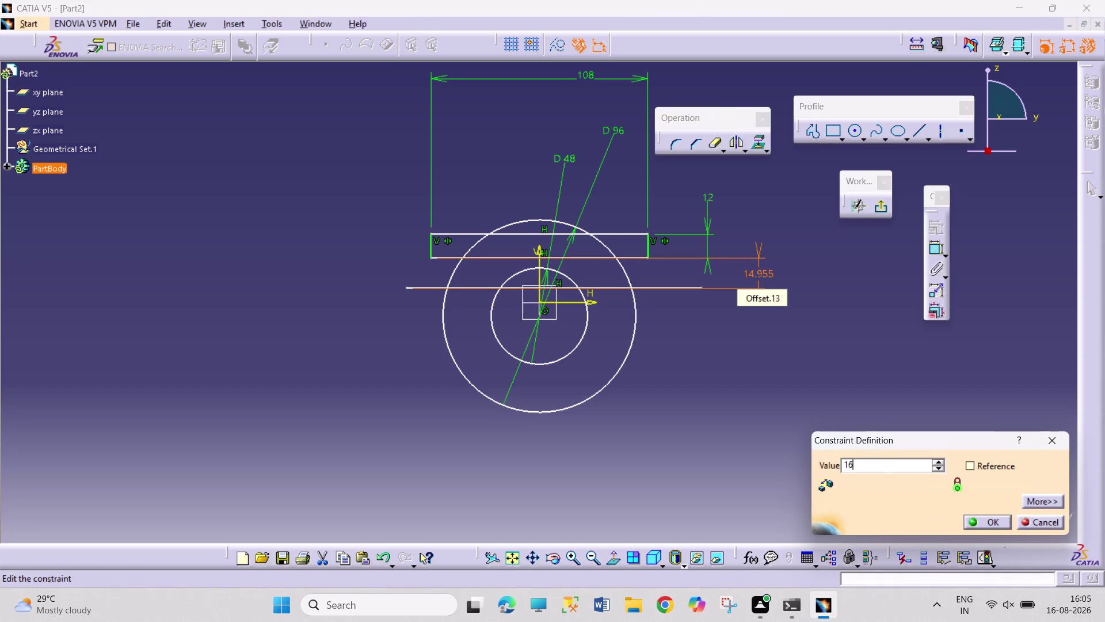
key(Return)
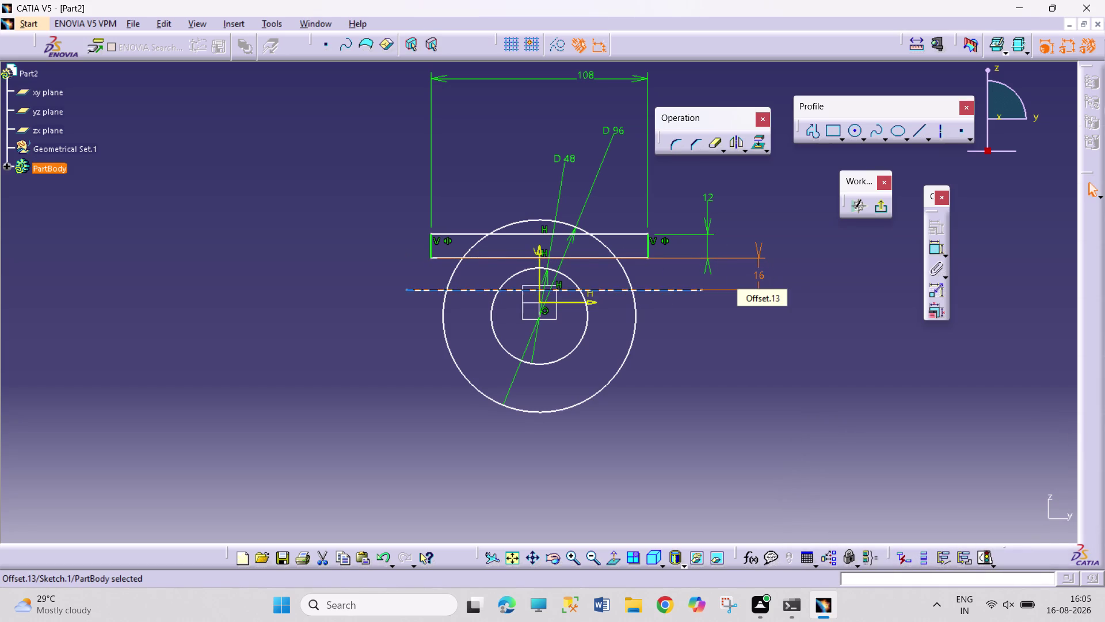
click(806, 329)
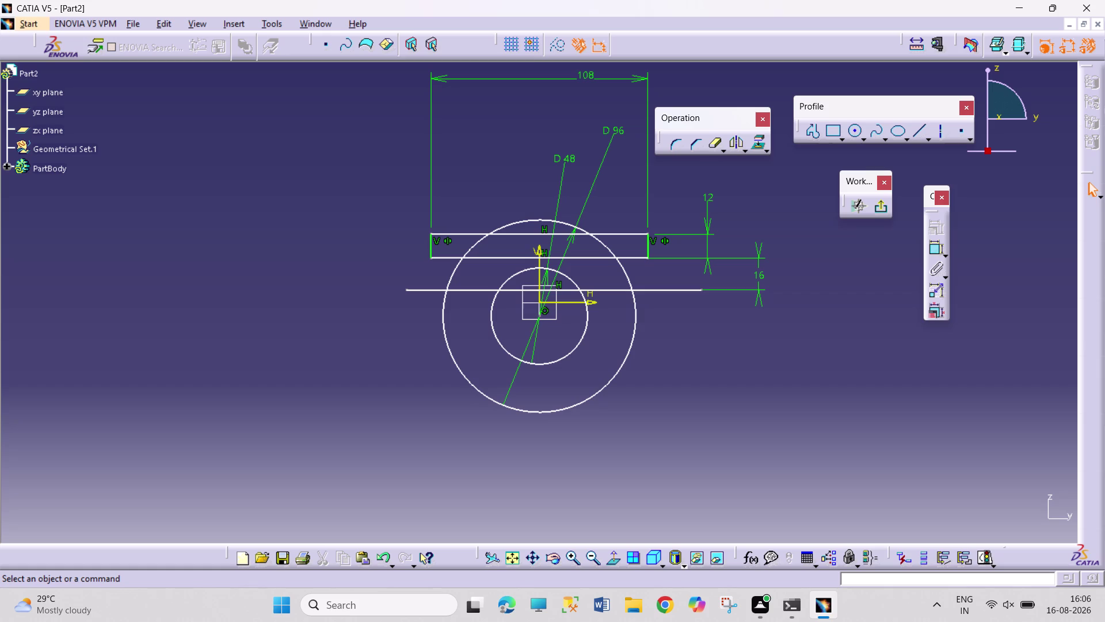
click(935, 251)
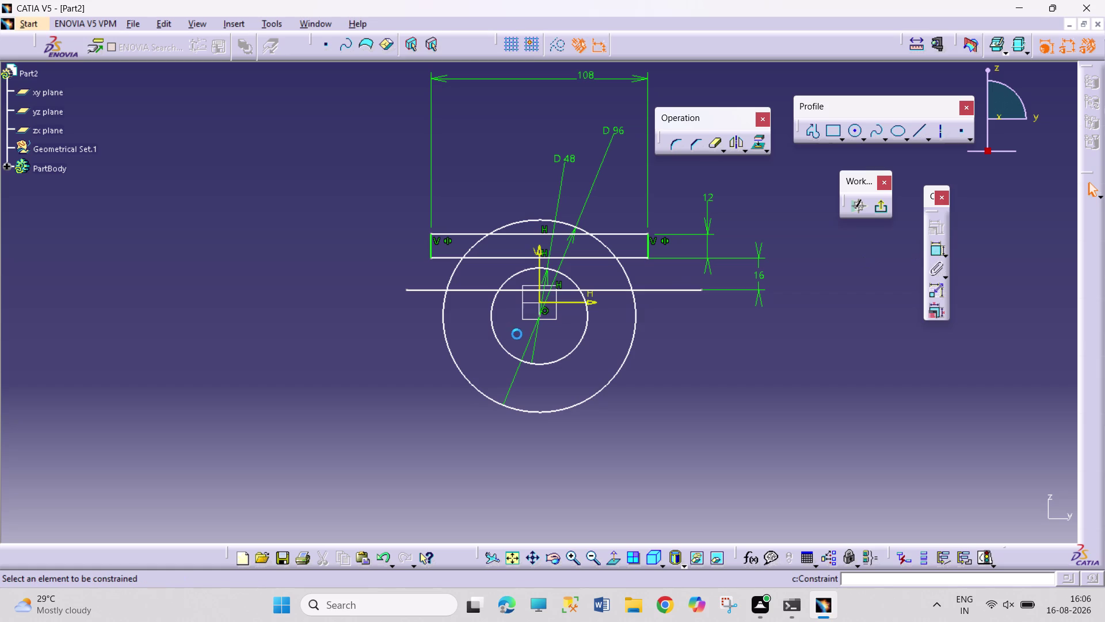
Dimension the horizontal line 8 mm from the horizontal axis.
click(594, 302)
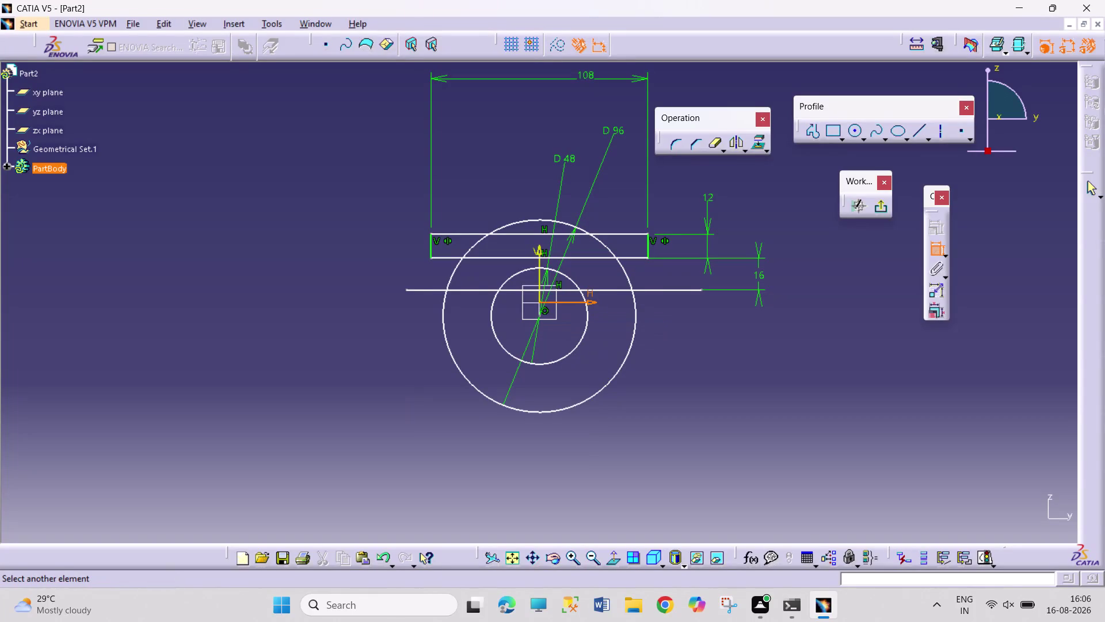
click(671, 289)
click(682, 351)
double_click(688, 344)
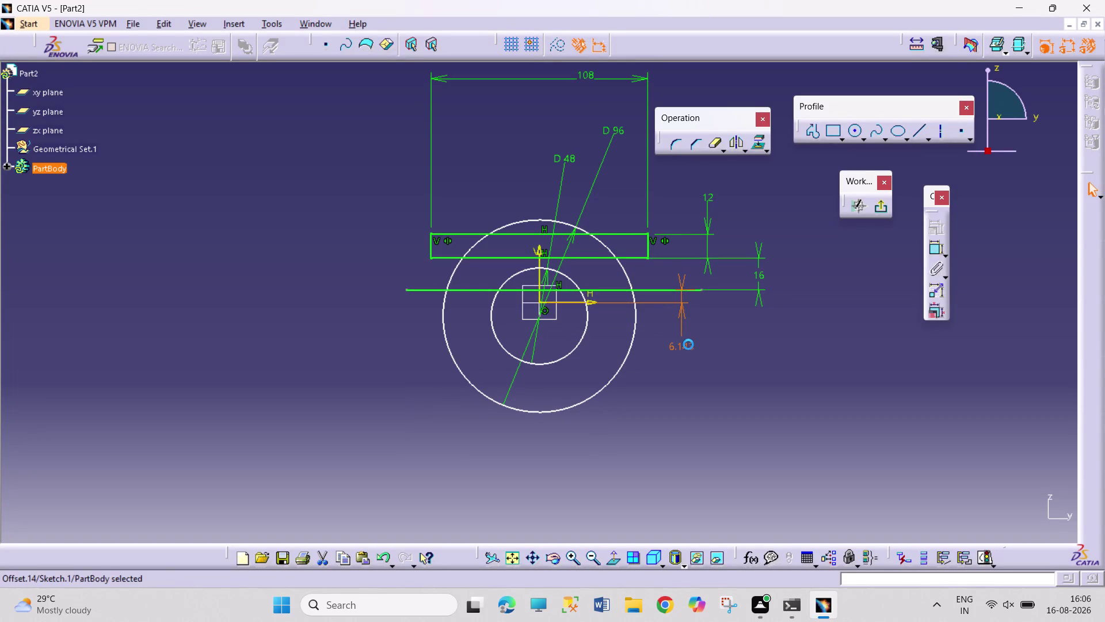
key(8)
key(Return)
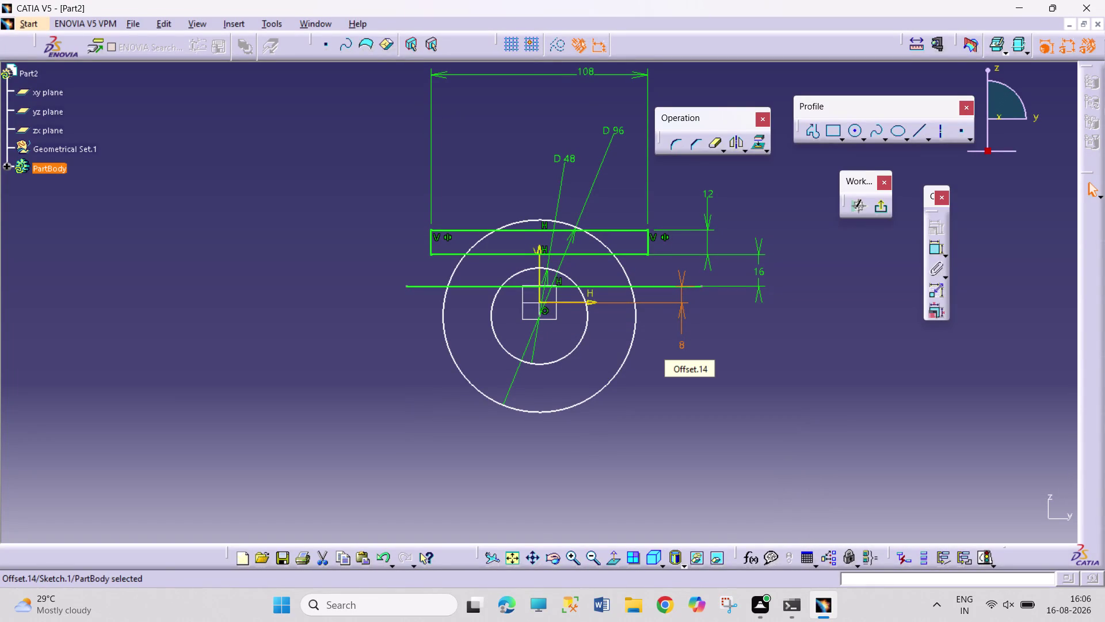
click(778, 406)
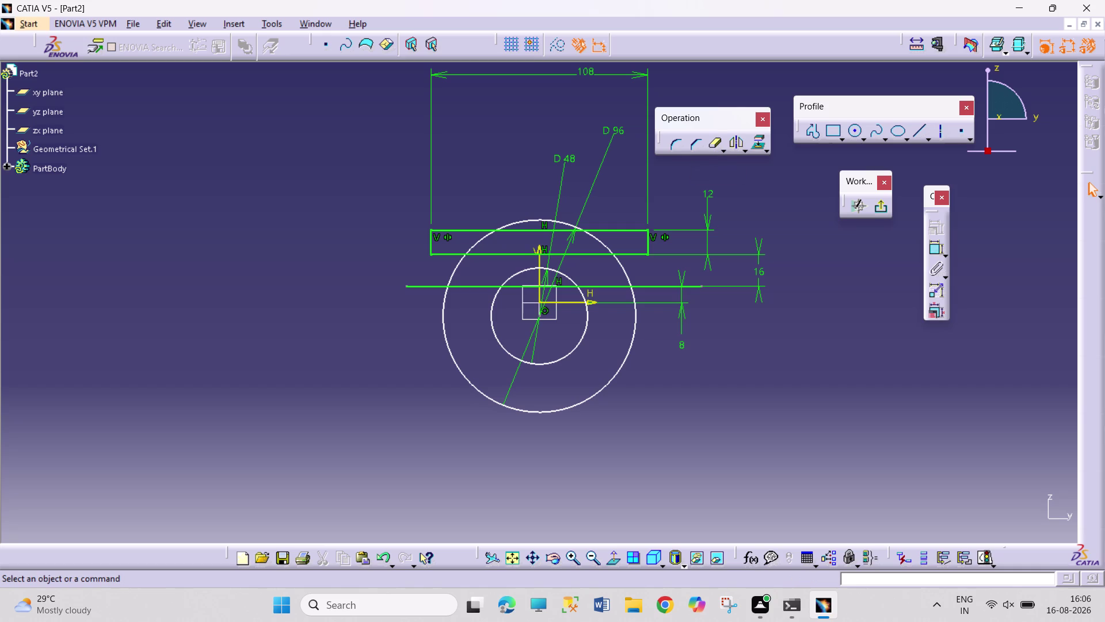
Nudge the large circle upward, then use the distance dimension's context menu.
drag(563, 411, 567, 397)
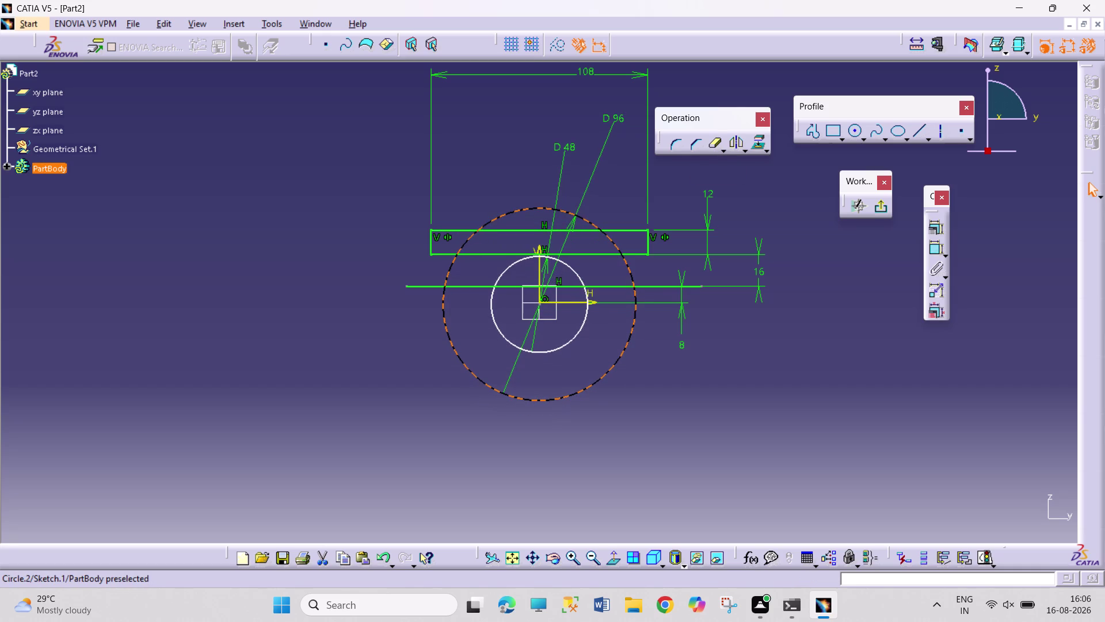
drag(567, 397, 567, 402)
click(737, 433)
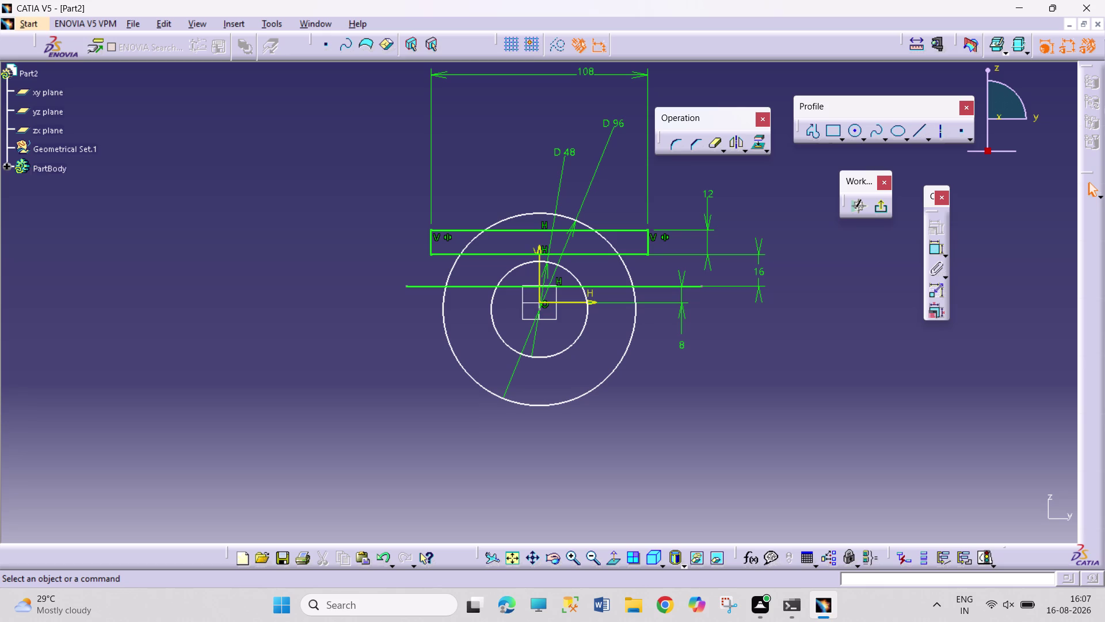
right_click(679, 344)
right_click(686, 342)
right_click(683, 345)
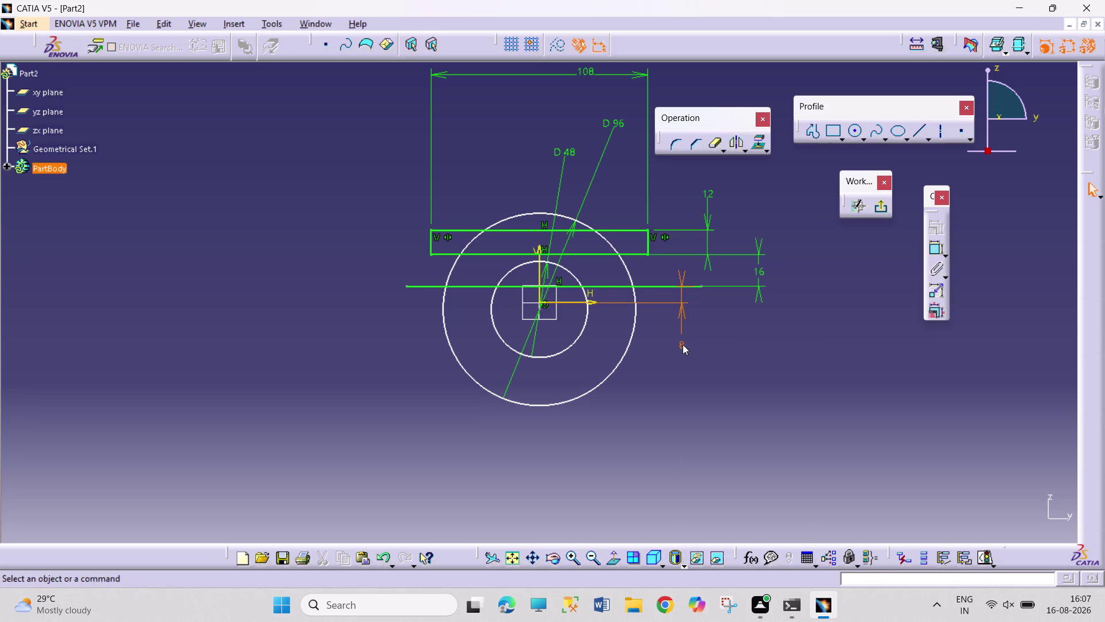
click(718, 522)
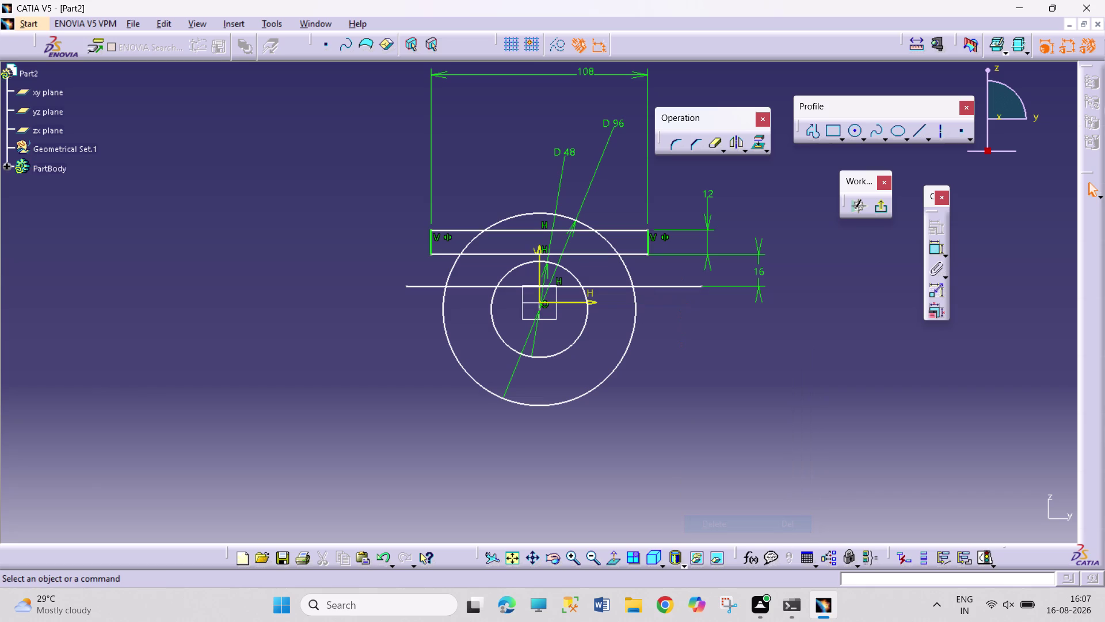
Re-apply an 8 mm distance between the horizontal line and the H axis.
click(933, 247)
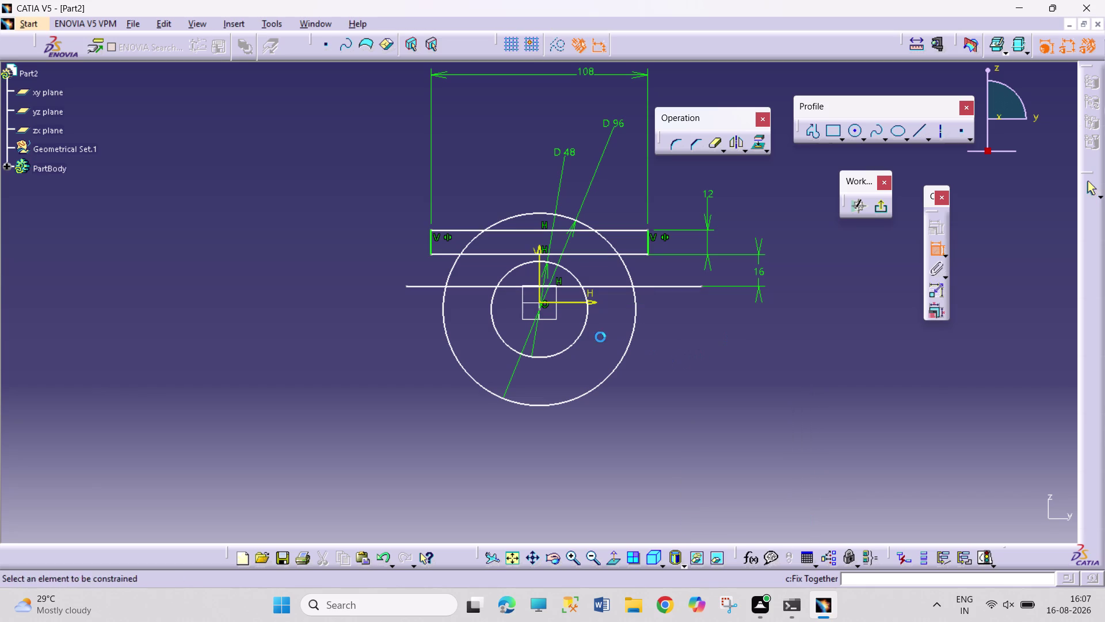
click(541, 308)
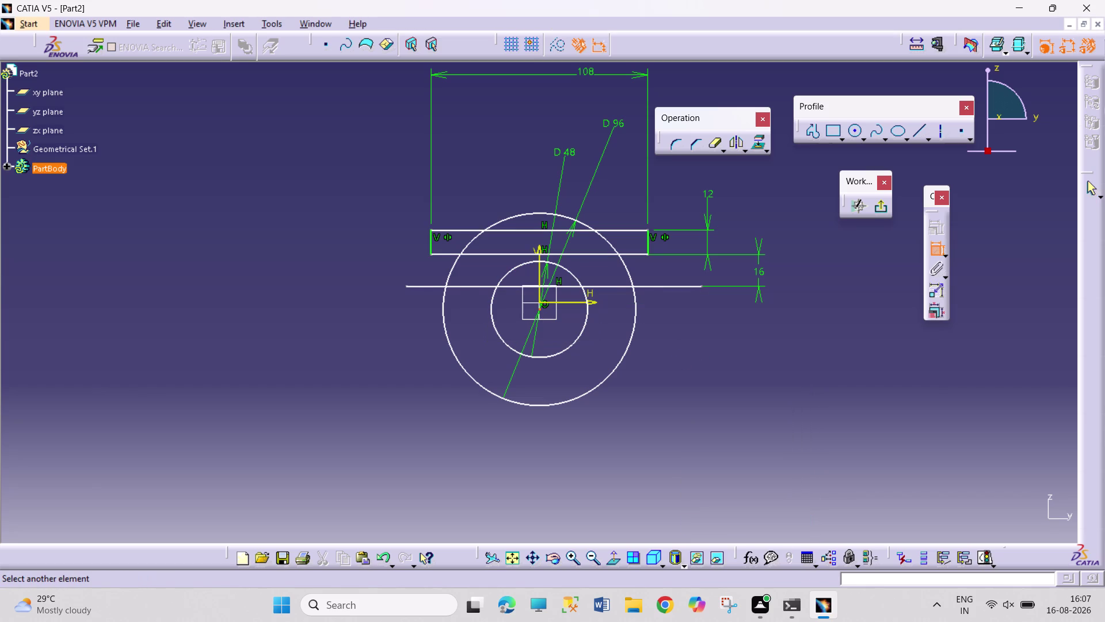
click(696, 286)
click(685, 349)
double_click(686, 344)
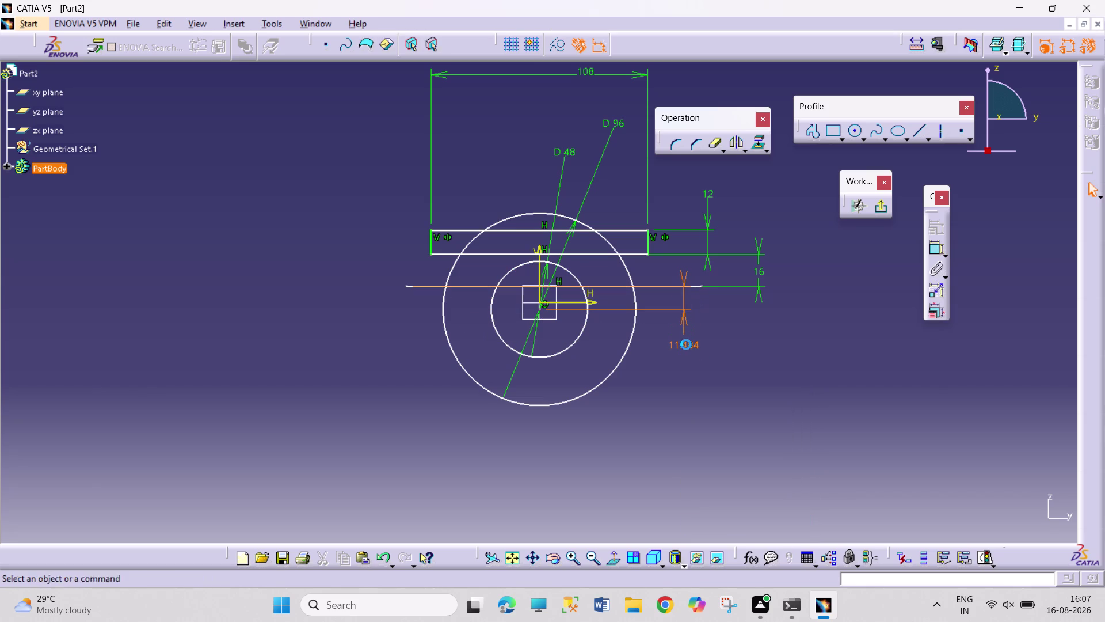
key(8)
key(Return)
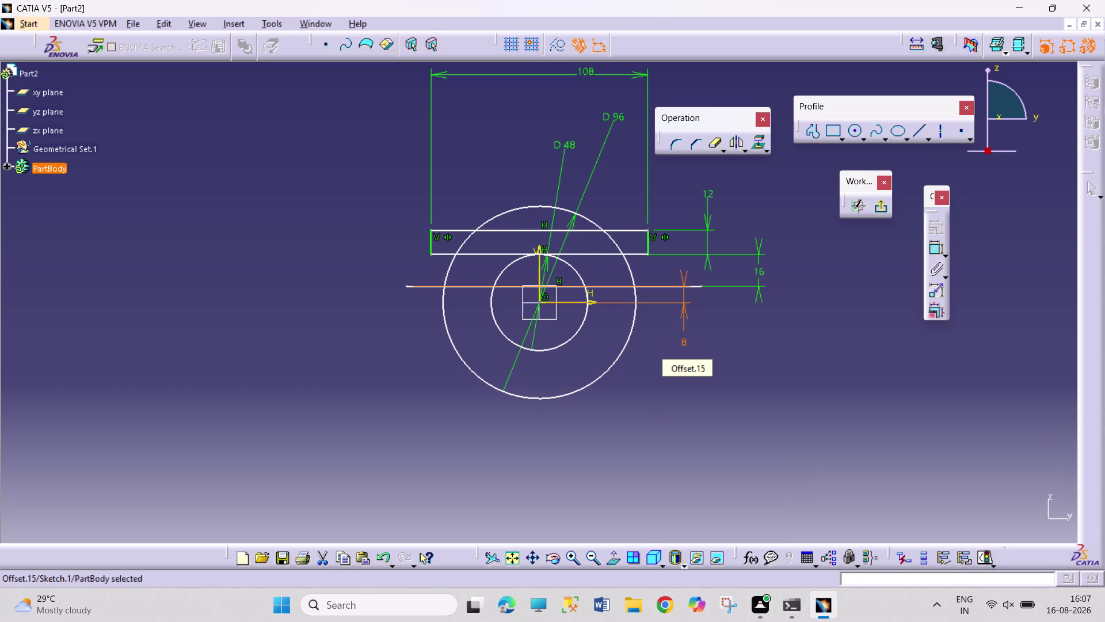
click(708, 422)
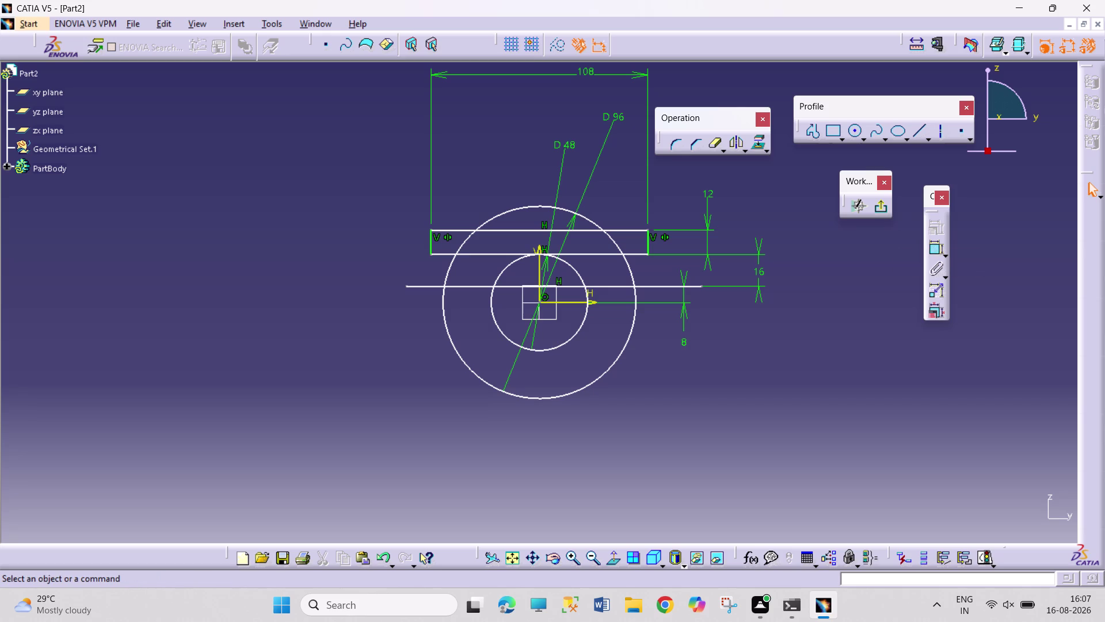
drag(621, 356, 621, 357)
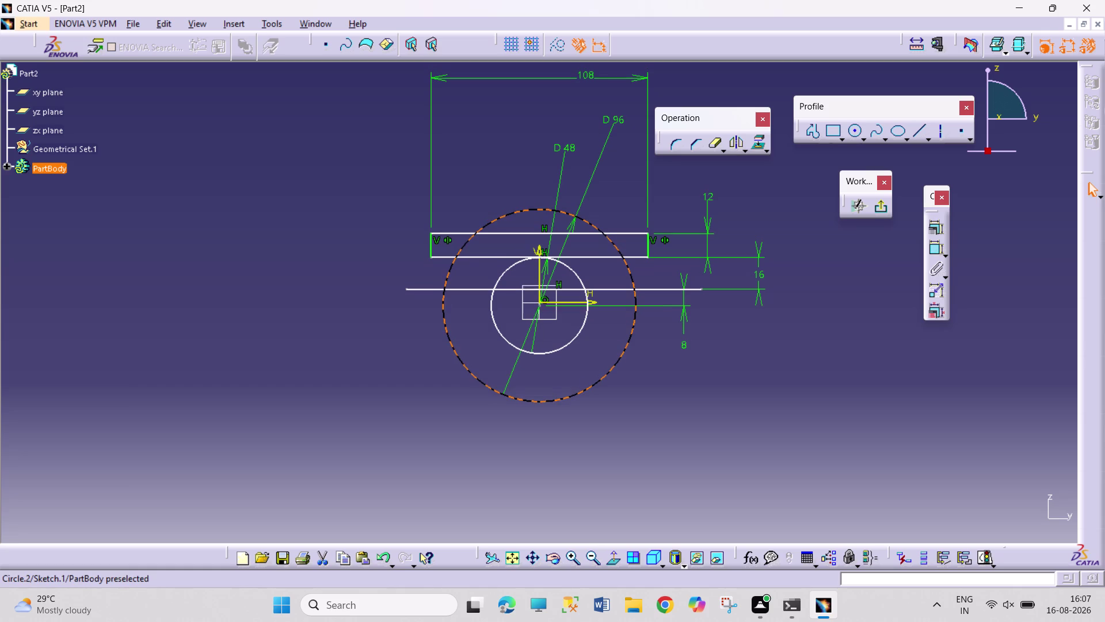
Pan the view to bring the circles' centre and the sketch origin into view.
drag(621, 356, 630, 344)
click(664, 274)
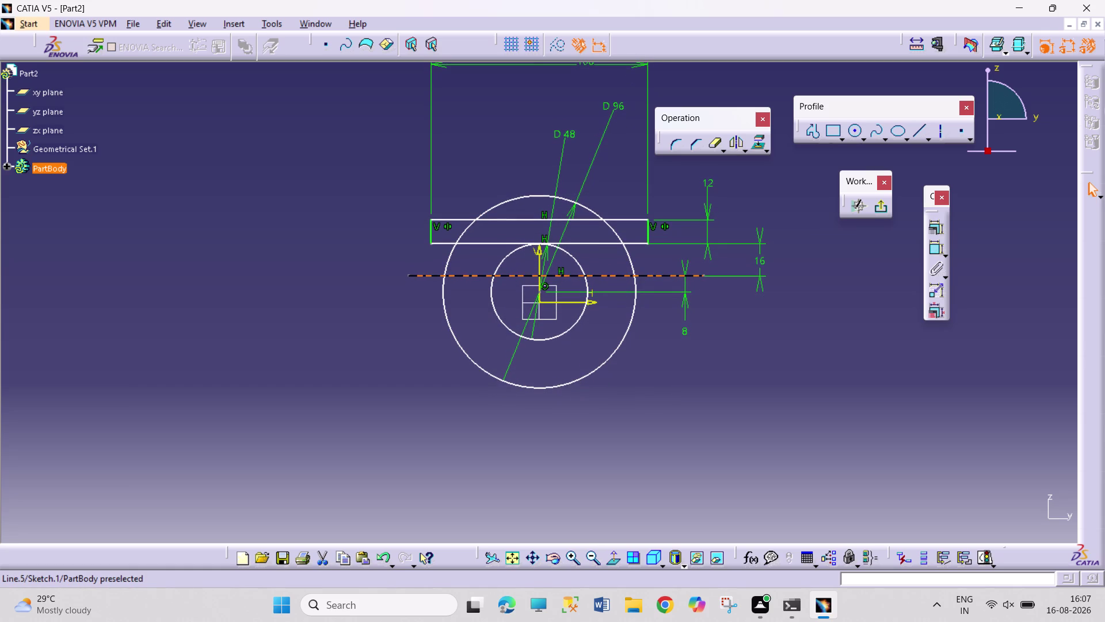
drag(642, 244, 644, 234)
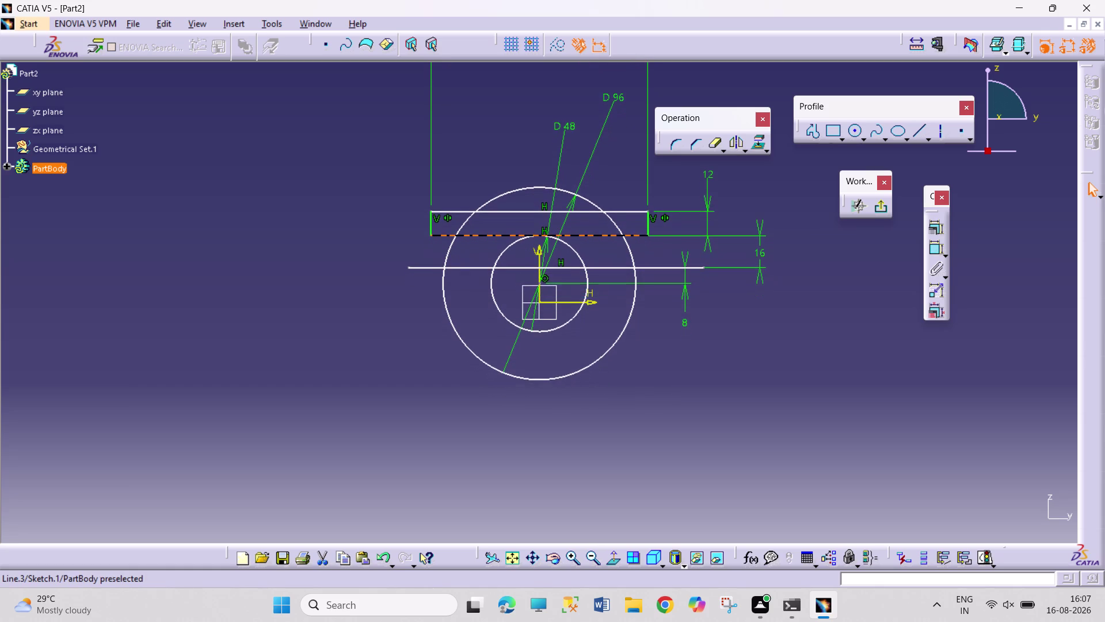
drag(643, 234, 647, 243)
drag(635, 220, 648, 221)
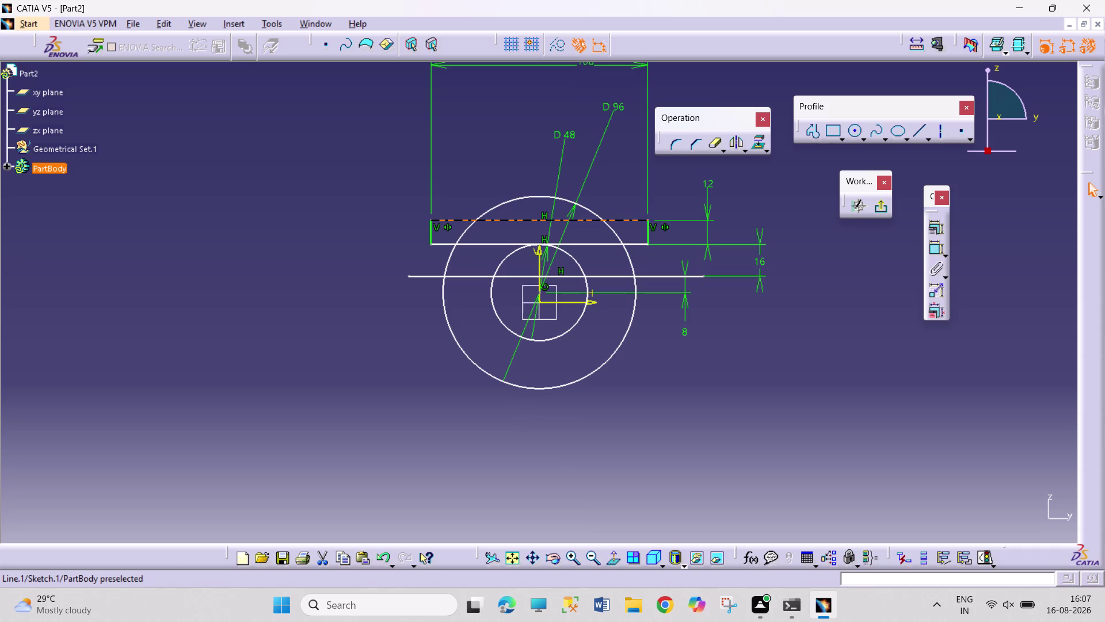
drag(648, 221, 647, 220)
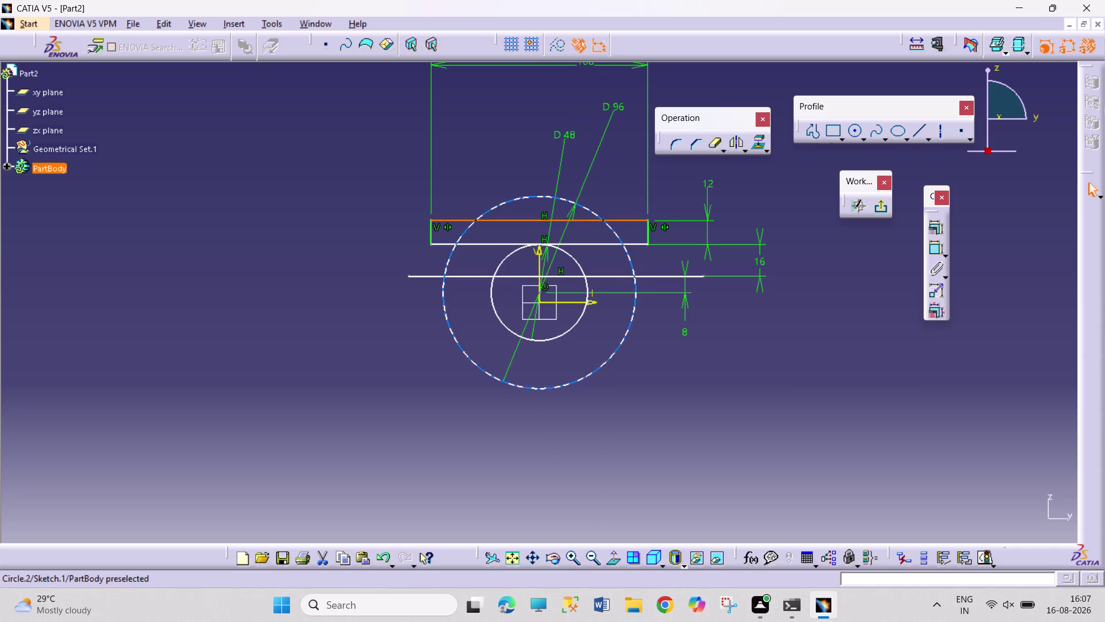
drag(597, 214, 619, 152)
drag(620, 149, 619, 152)
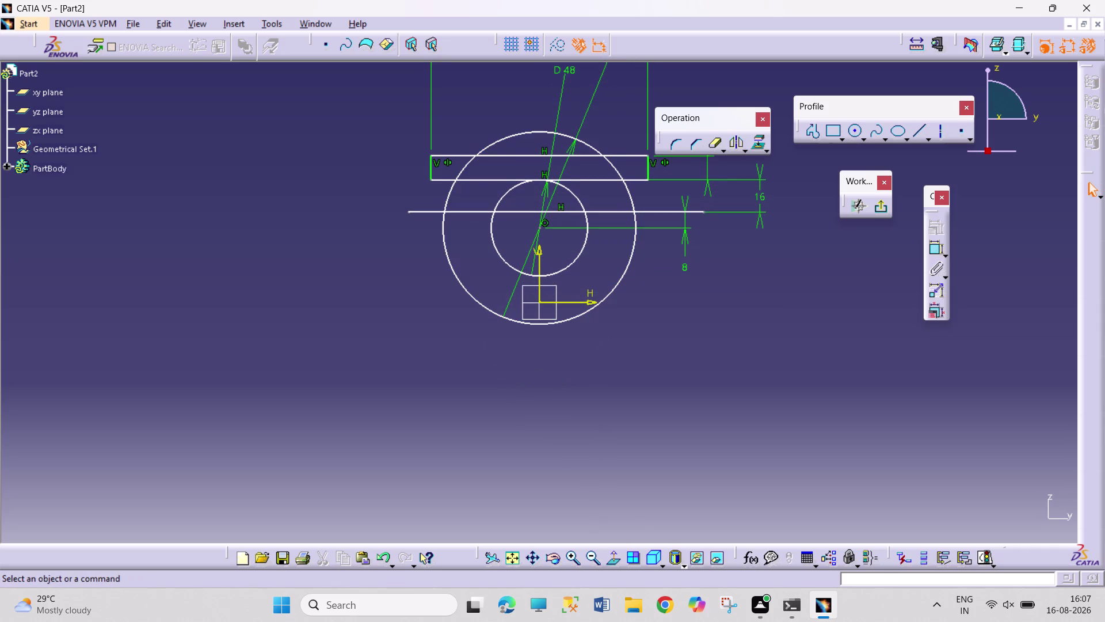
drag(619, 152, 620, 172)
drag(541, 229, 545, 289)
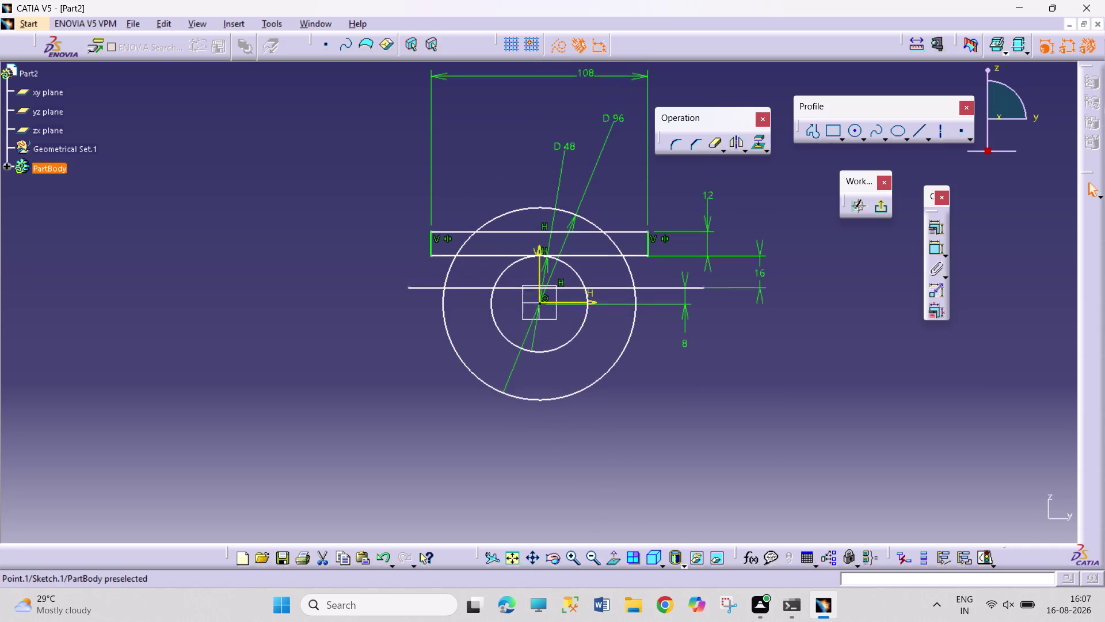
drag(545, 289, 548, 273)
click(673, 349)
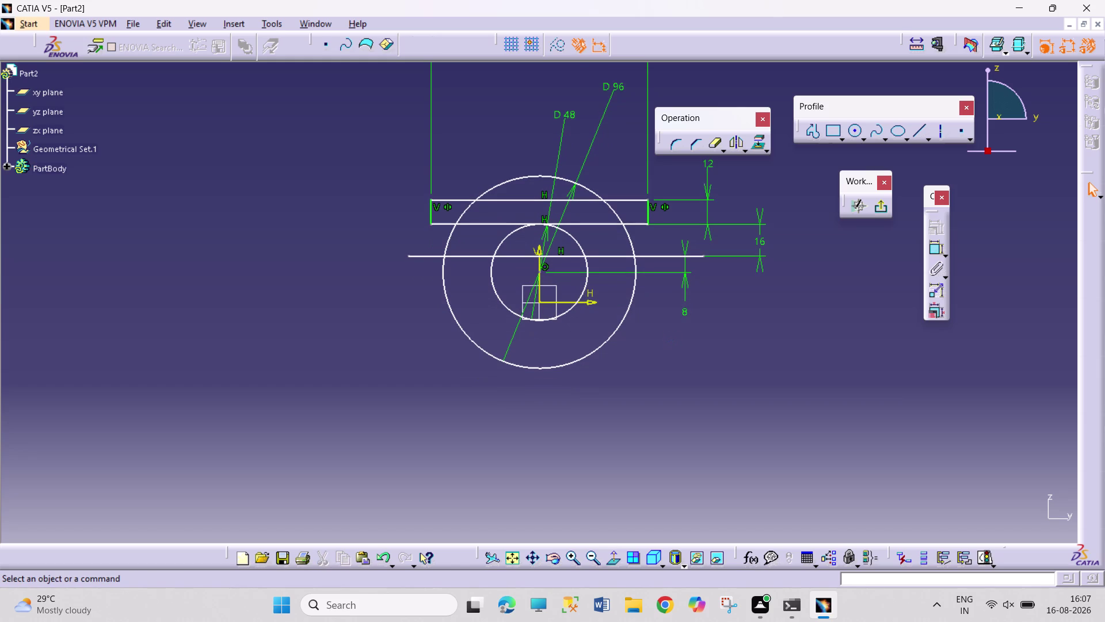
Make the circles' centre point coincident with the sketch origin.
click(542, 270)
click(541, 304)
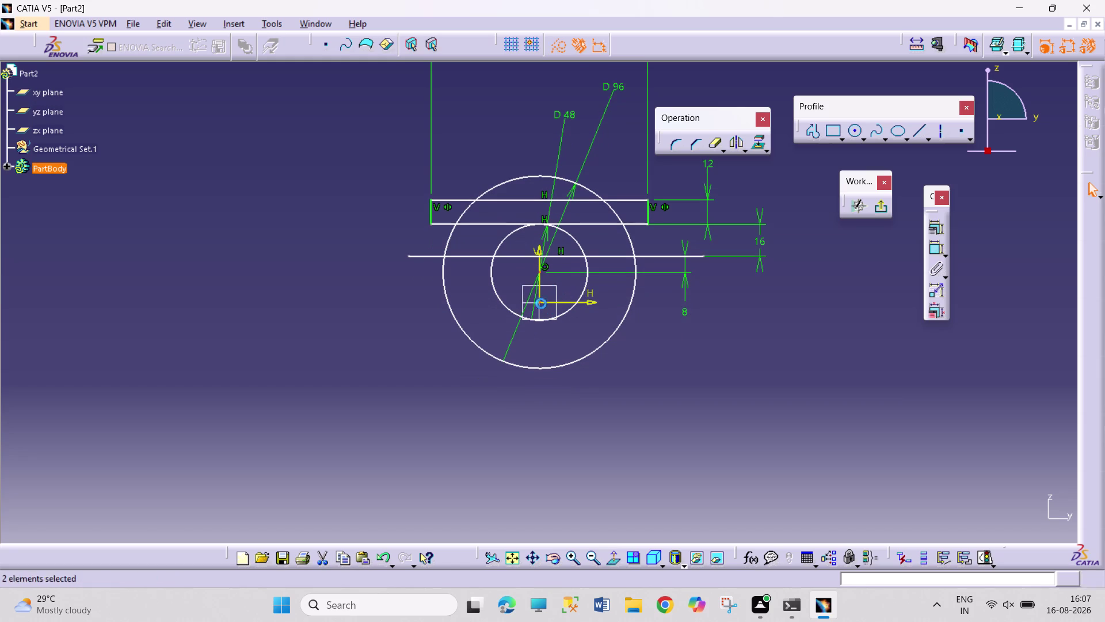
click(934, 227)
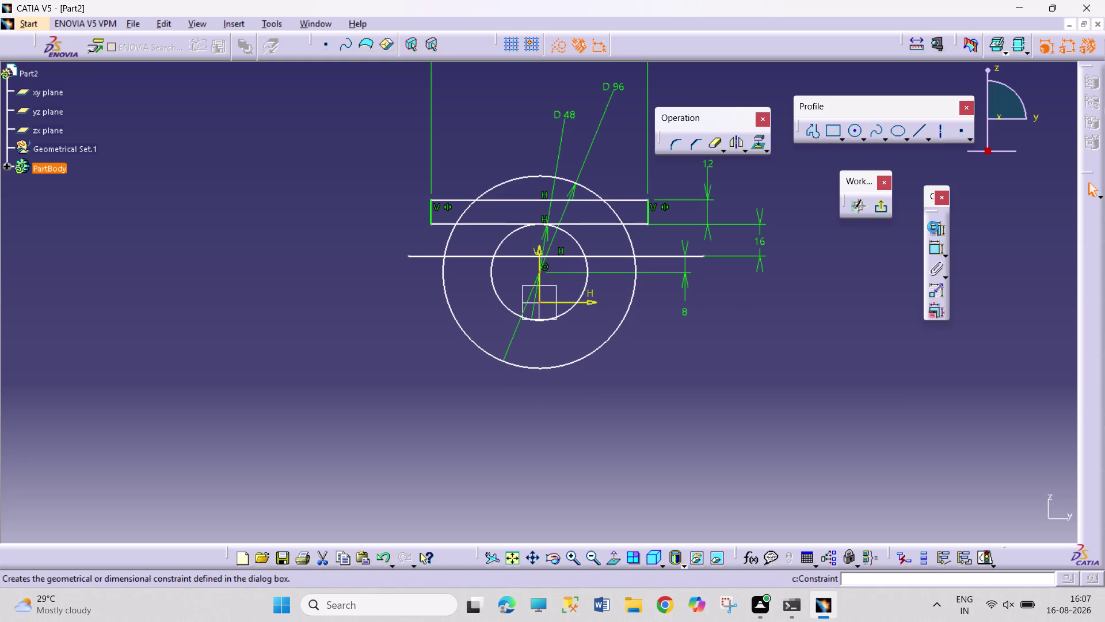
click(1017, 387)
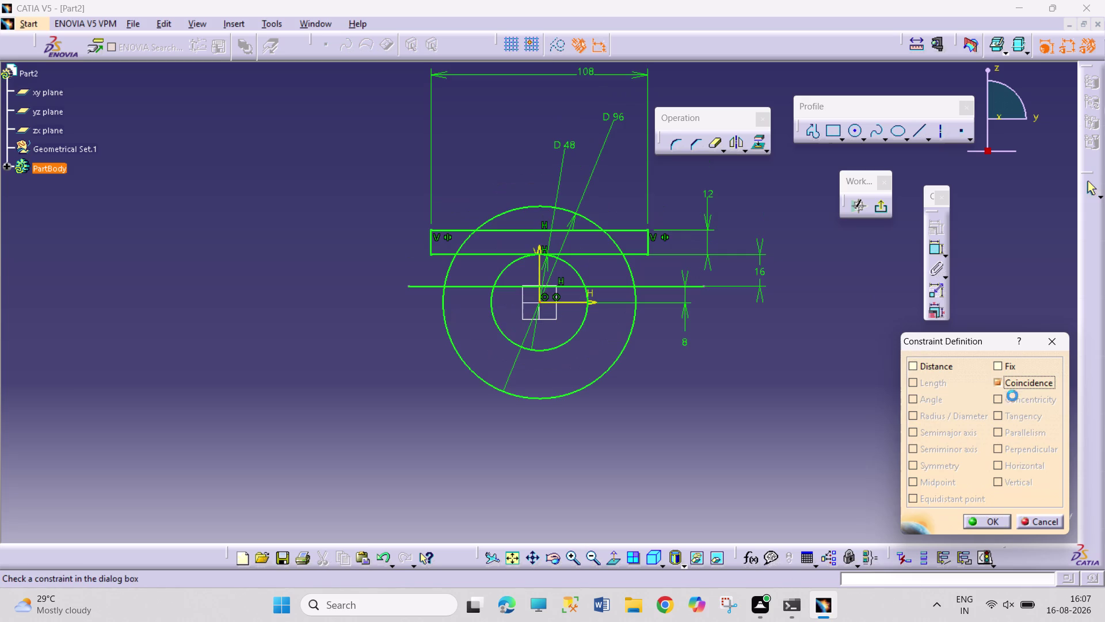
click(974, 523)
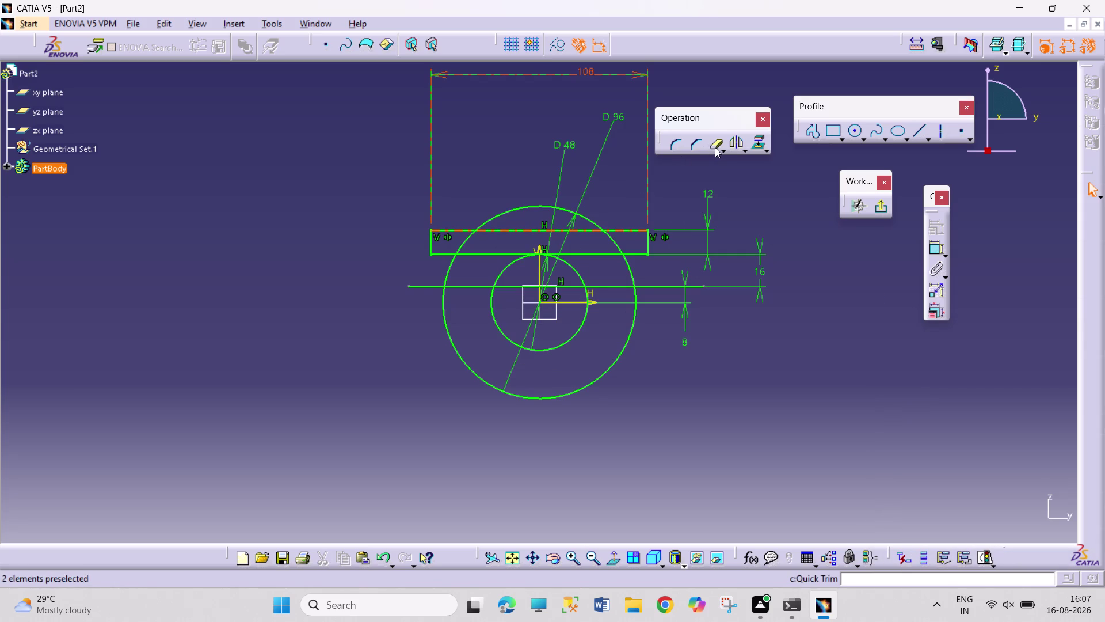
Quick-trim the lower halves of both circles and three pieces of the horizontal line.
double_click(716, 148)
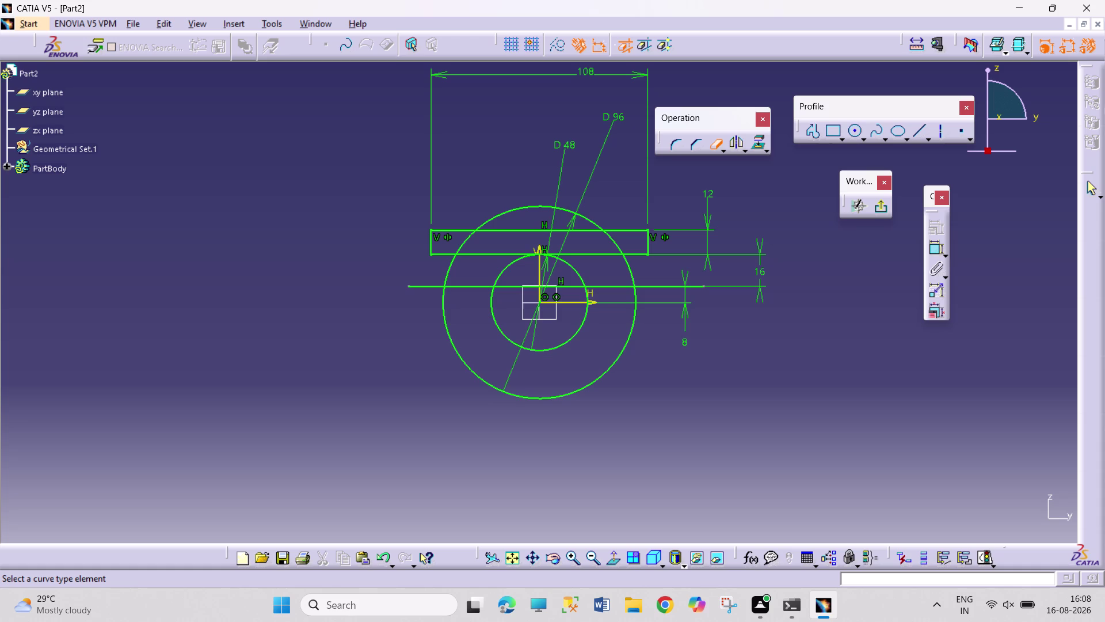
click(587, 387)
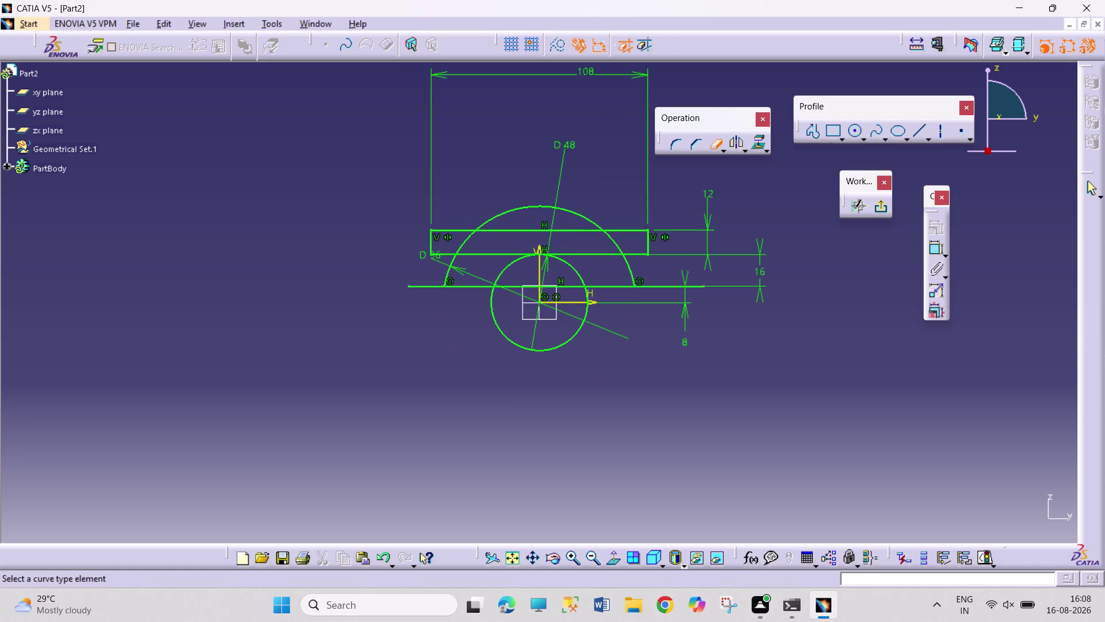
click(565, 345)
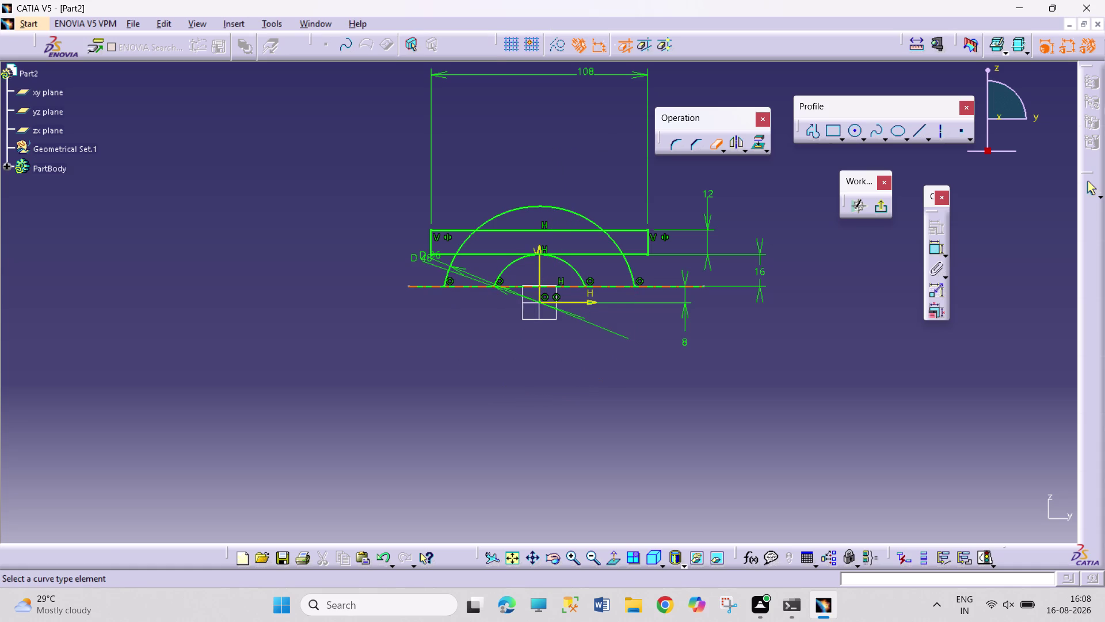
click(516, 286)
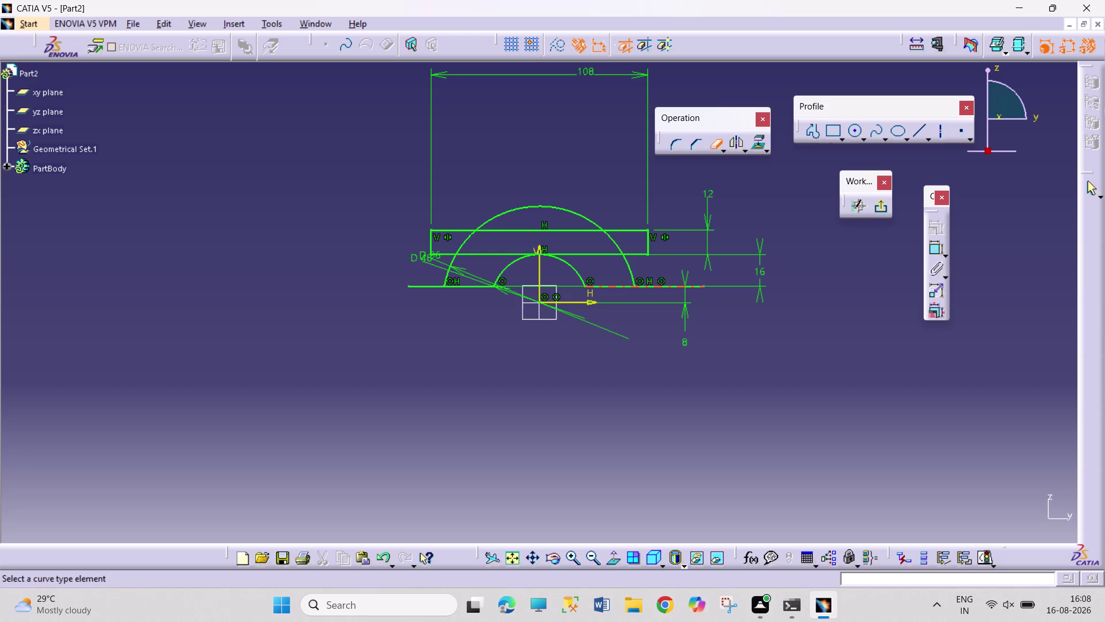
click(667, 285)
click(420, 287)
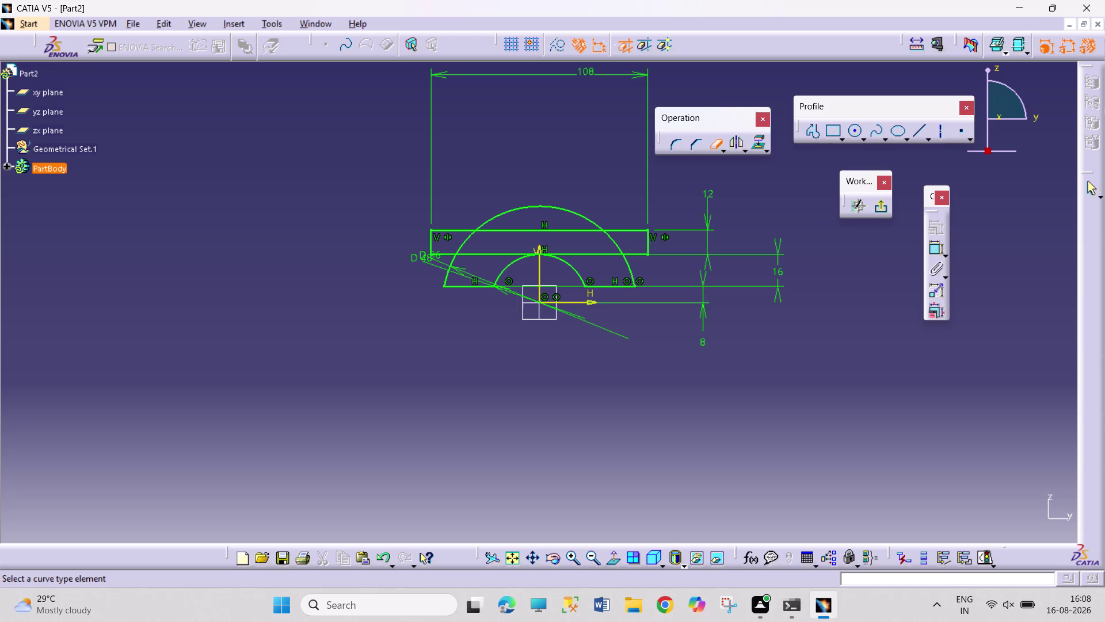
key(ctrl+z)
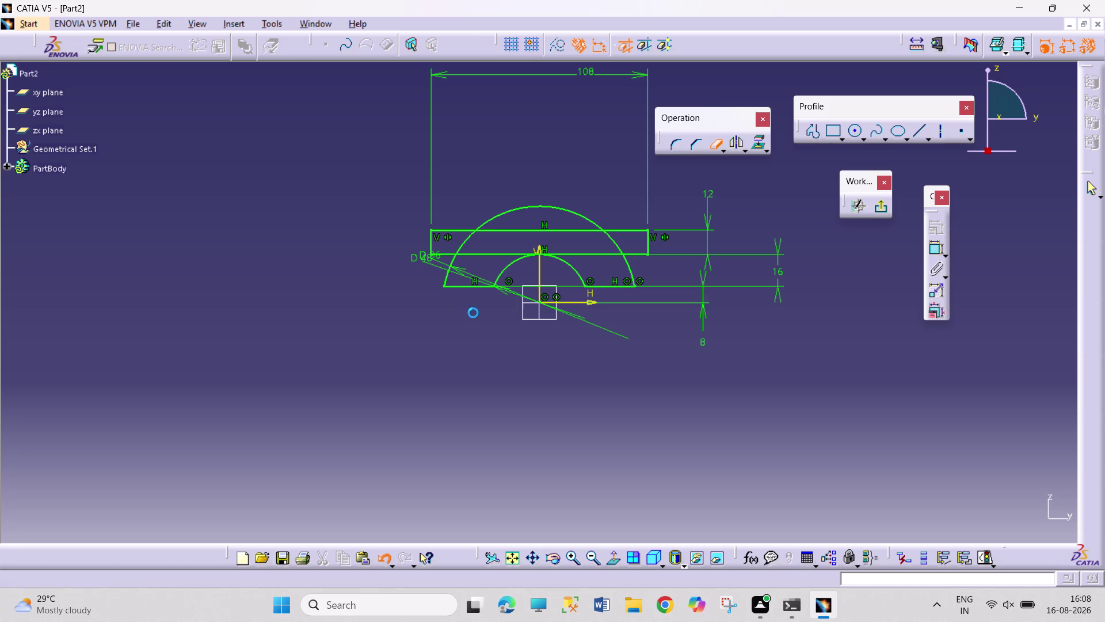
Undo all the circle and line trims, restoring the full circles and horizontal line.
key(Escape)
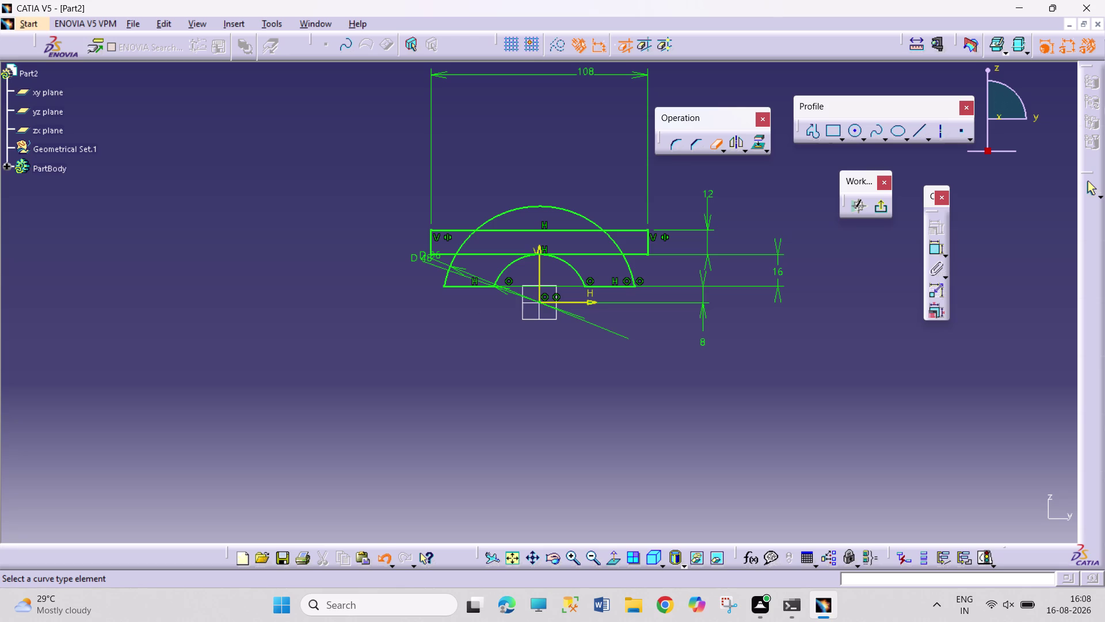
key(ctrl+z)
key(ctrl+z)
key(ctrl+z)
key(ctrl+z)
key(Escape)
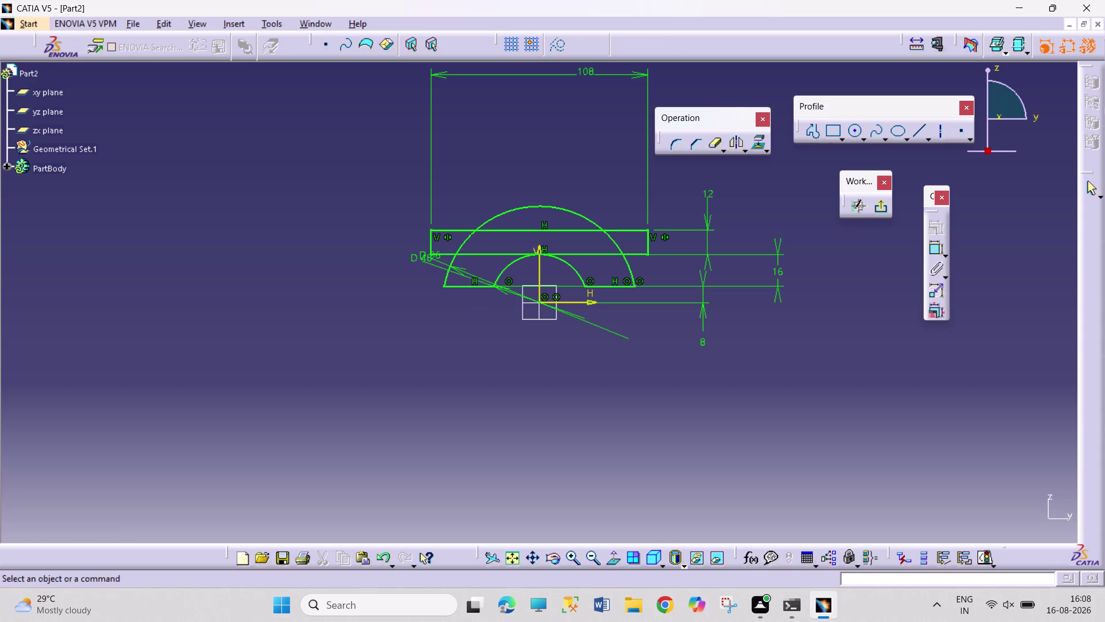
key(ctrl+z)
key(ctrl+z)
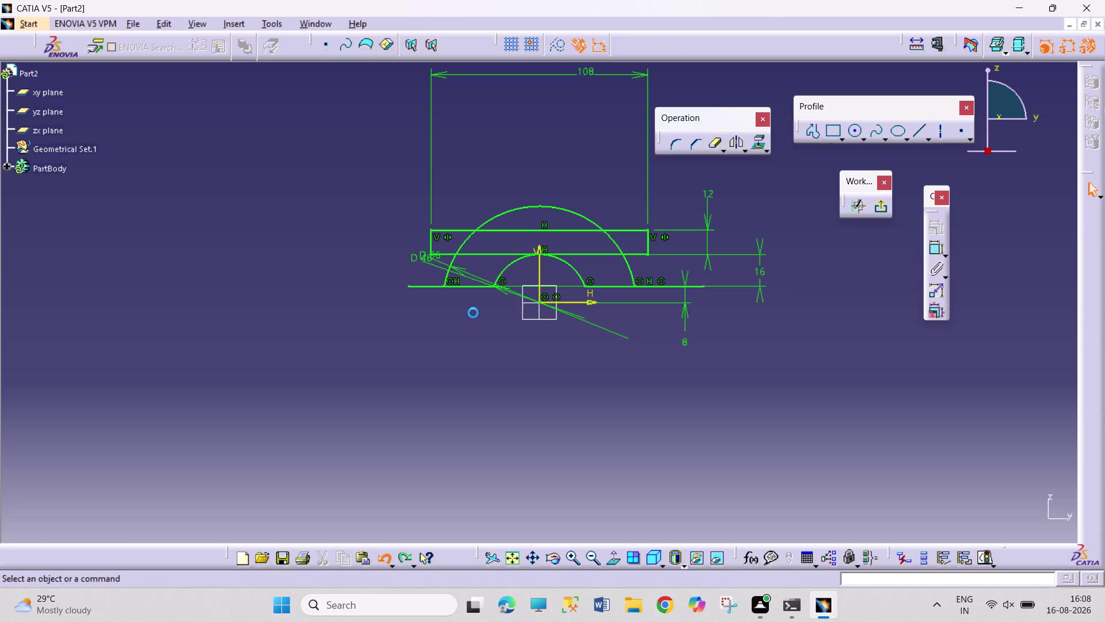
key(ctrl+z)
key(ctrl+z)
key(ctrl+z)
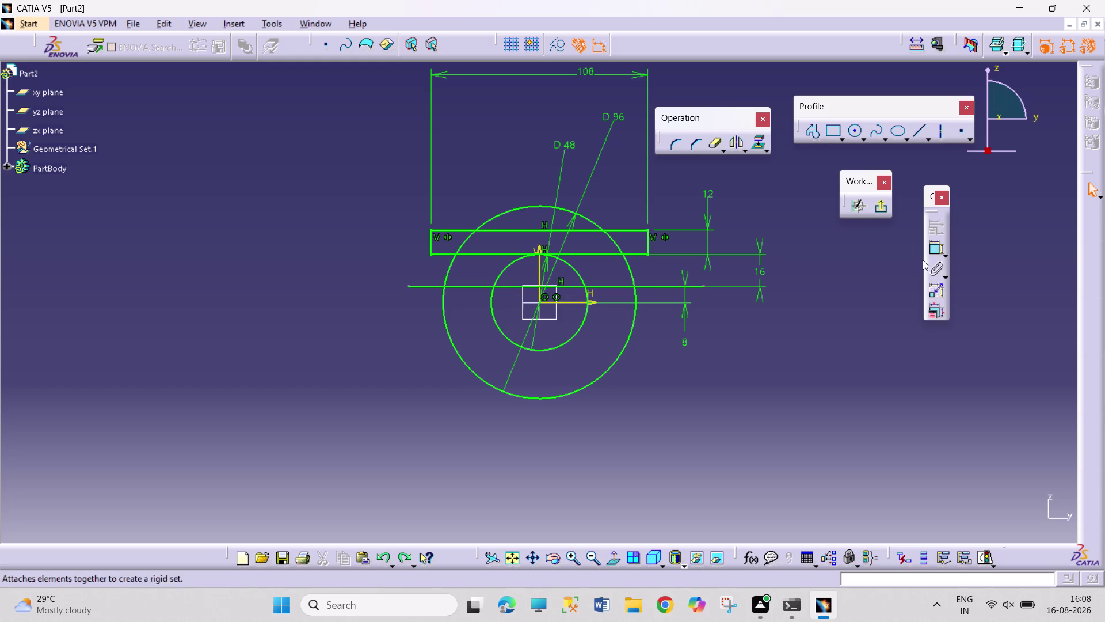
click(930, 248)
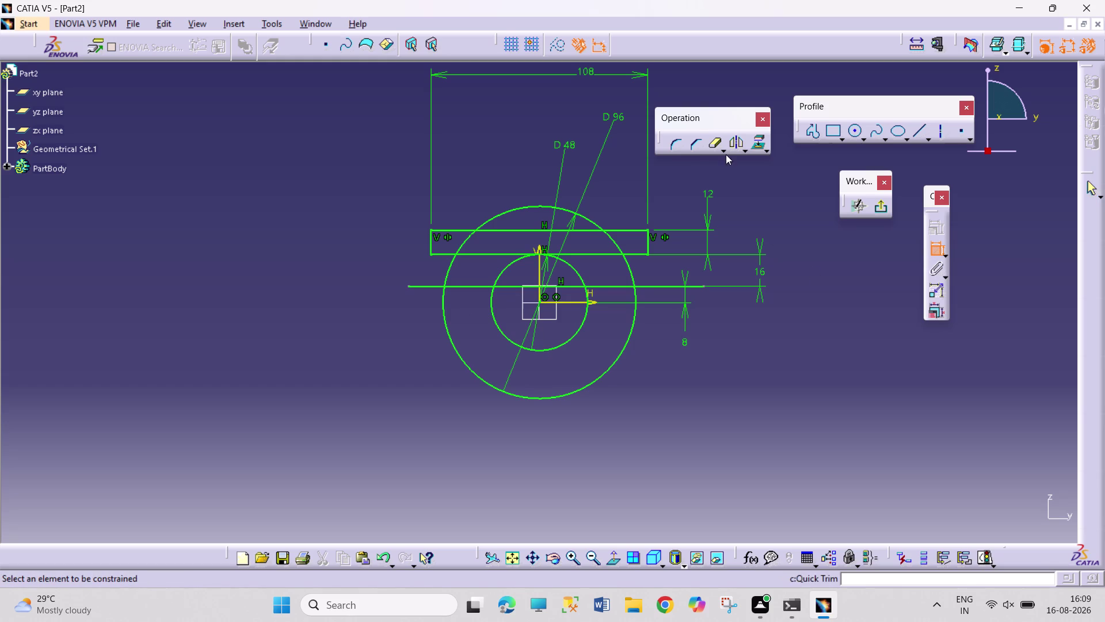
double_click(714, 145)
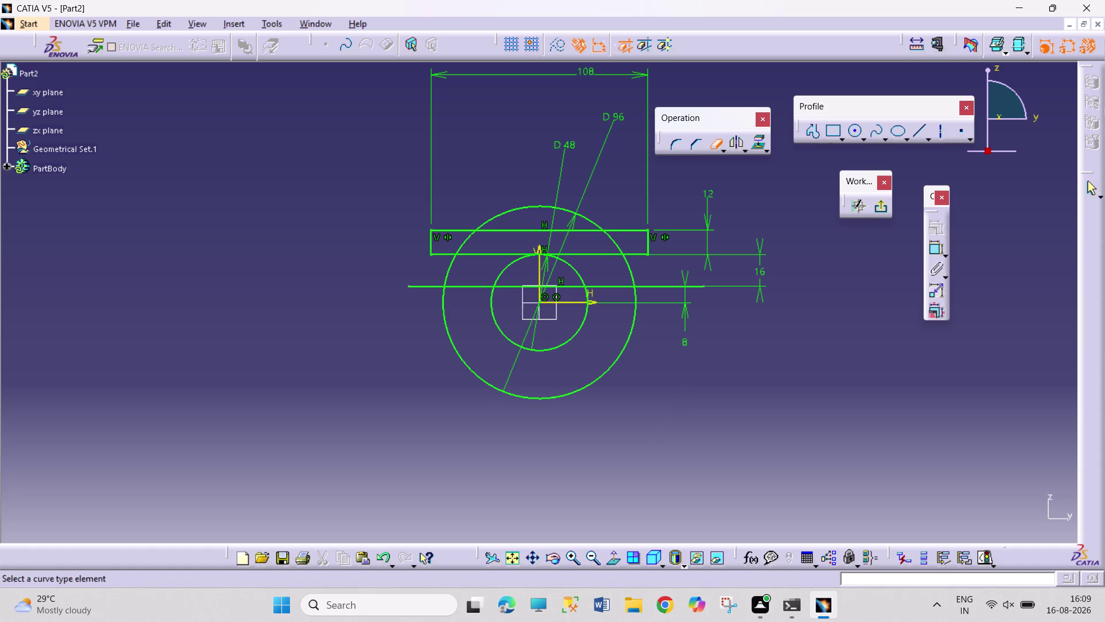
Trim the lower halves of both circles and the unwanted horizontal line pieces.
click(585, 387)
click(569, 341)
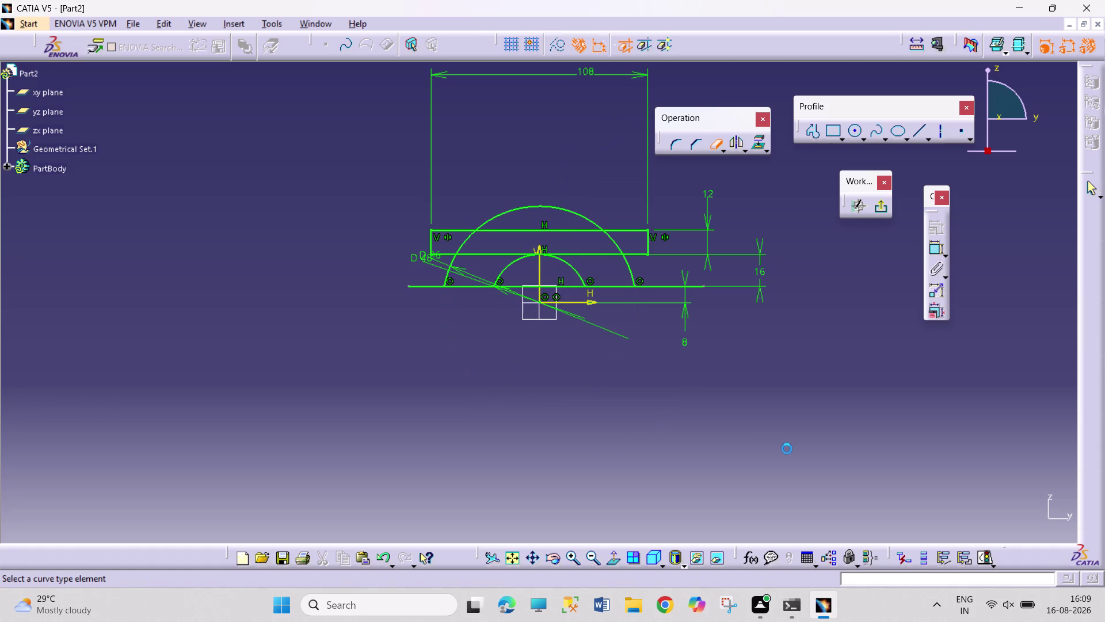
click(676, 286)
click(549, 286)
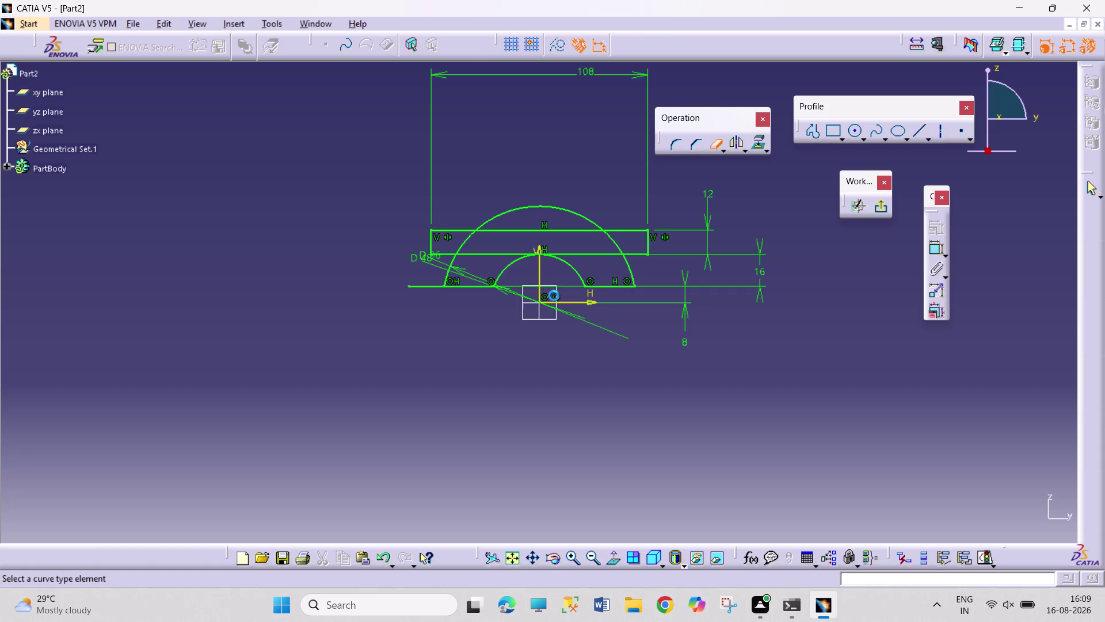
click(423, 289)
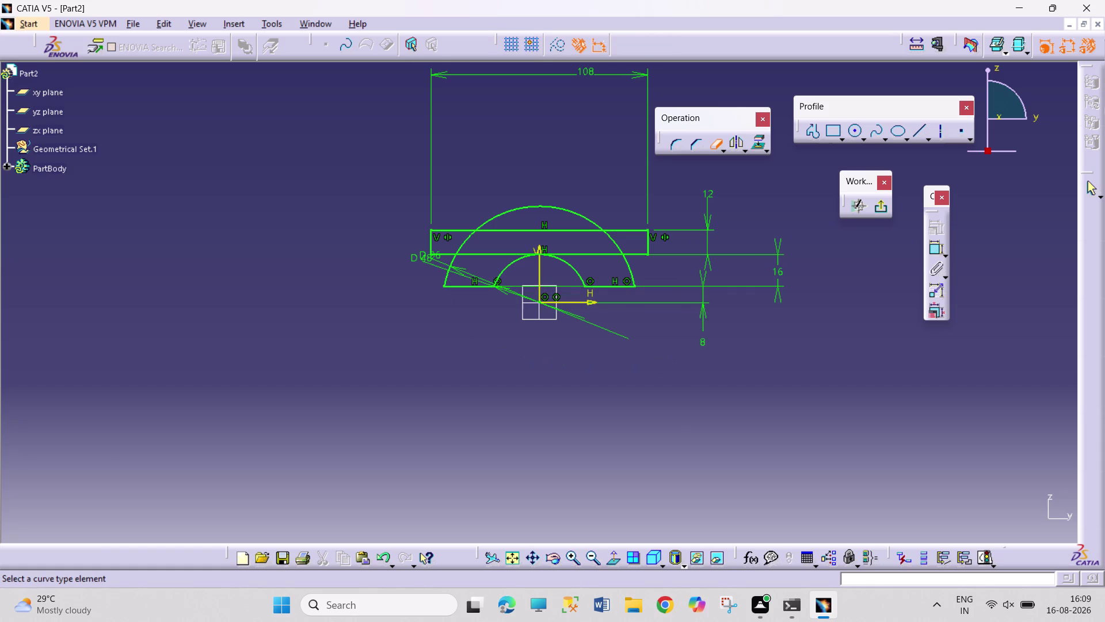
Trim the arc portion inside the bar and the bar's edge beneath the arc.
click(498, 230)
click(571, 333)
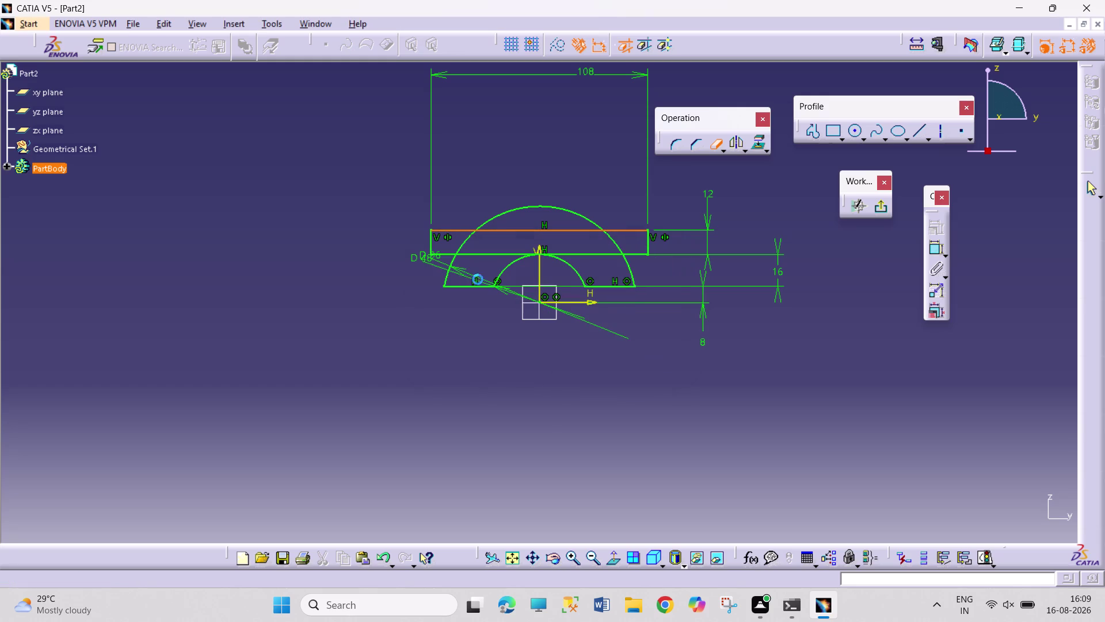
click(460, 243)
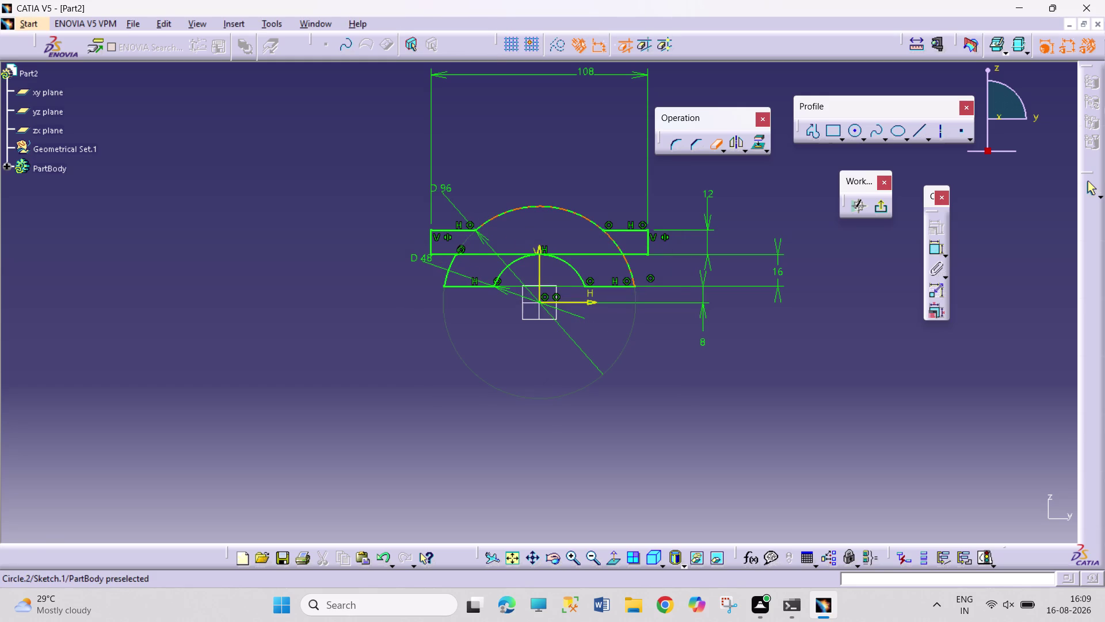
click(612, 239)
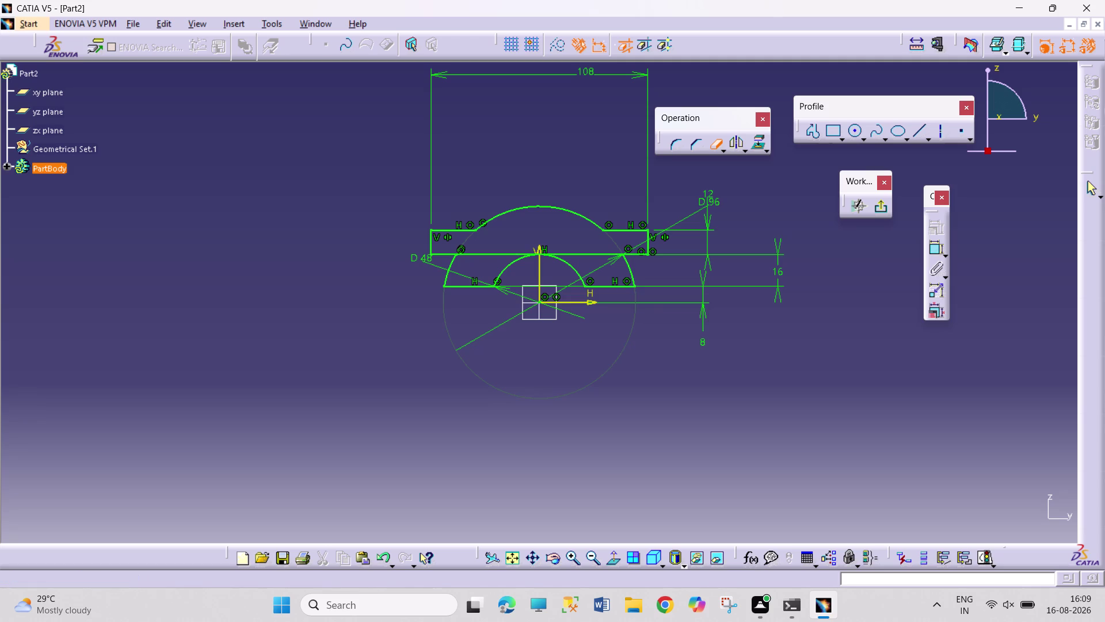
click(915, 127)
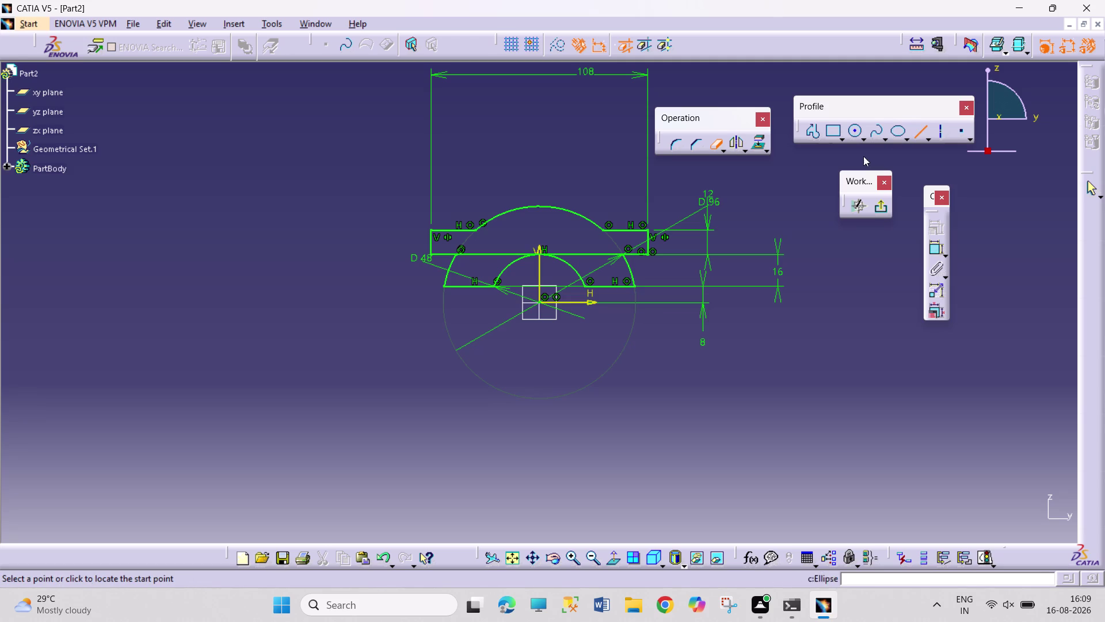
Draw a vertical line through the profile and dimension its offset to 5 mm.
click(486, 245)
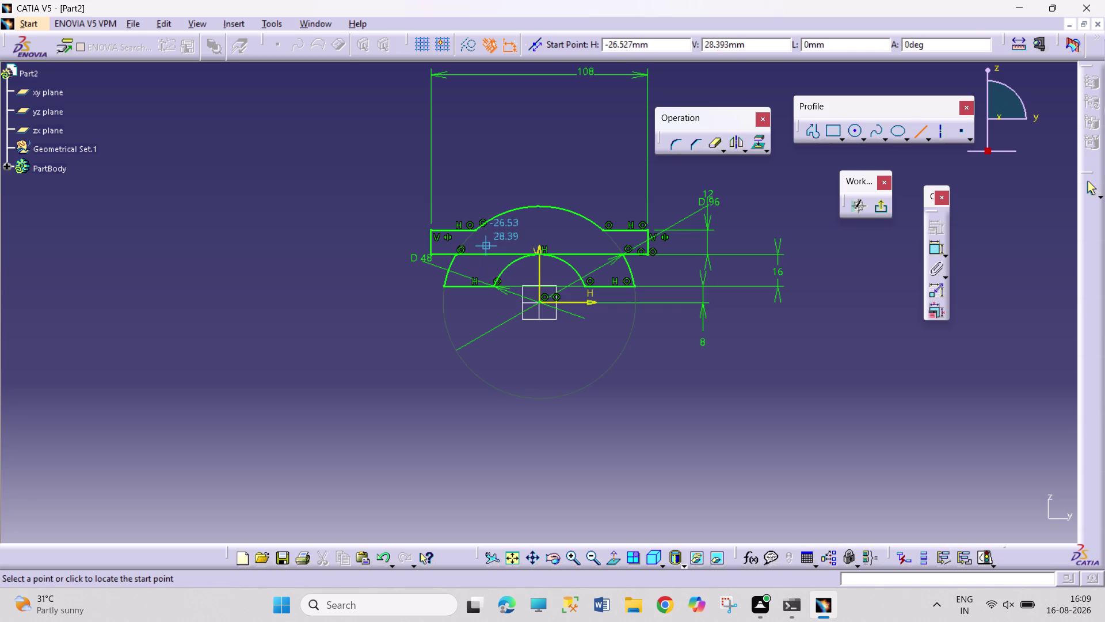
click(487, 342)
click(555, 379)
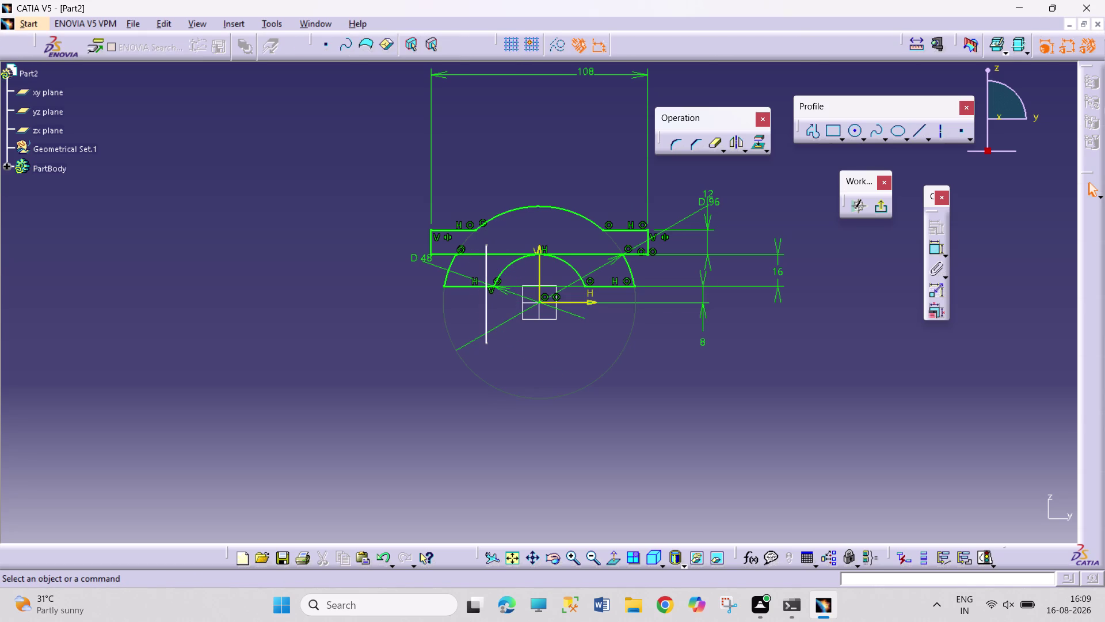
click(933, 254)
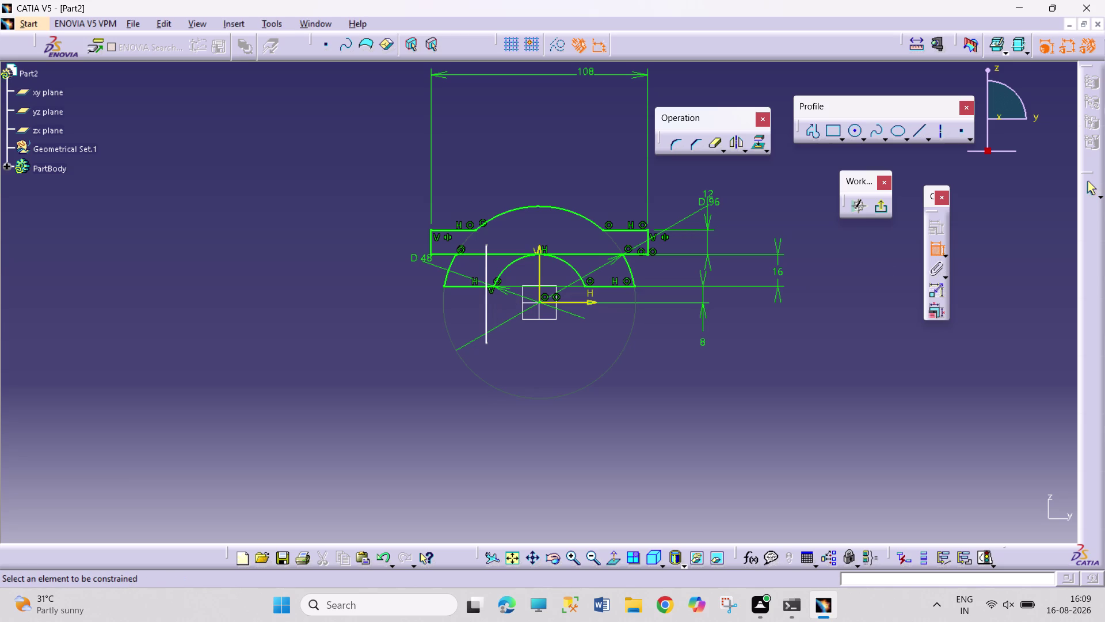
click(486, 303)
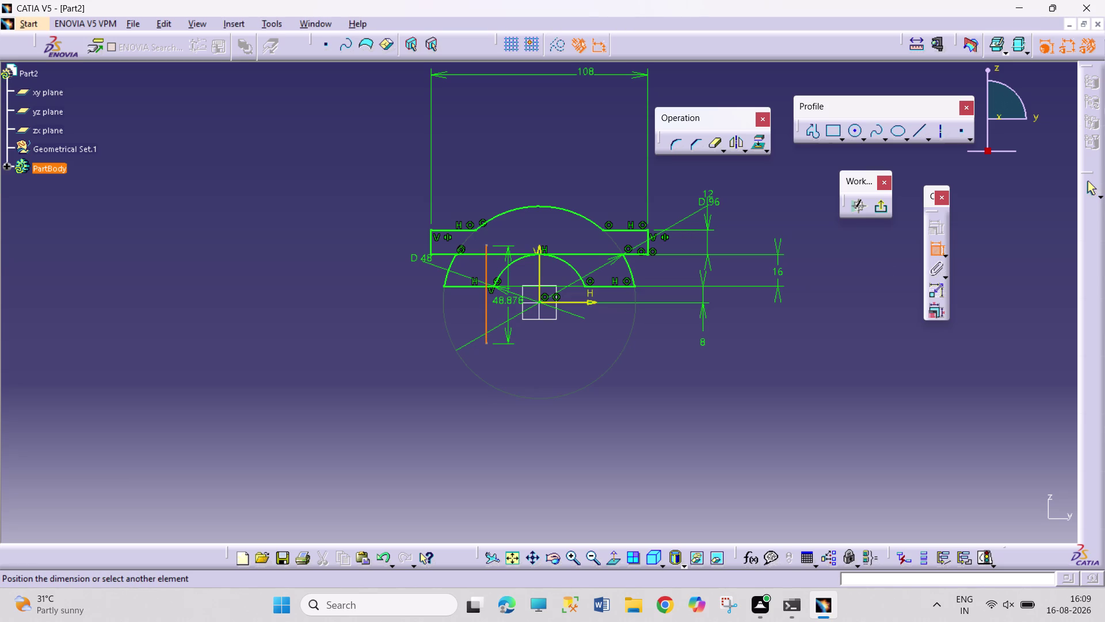
click(496, 288)
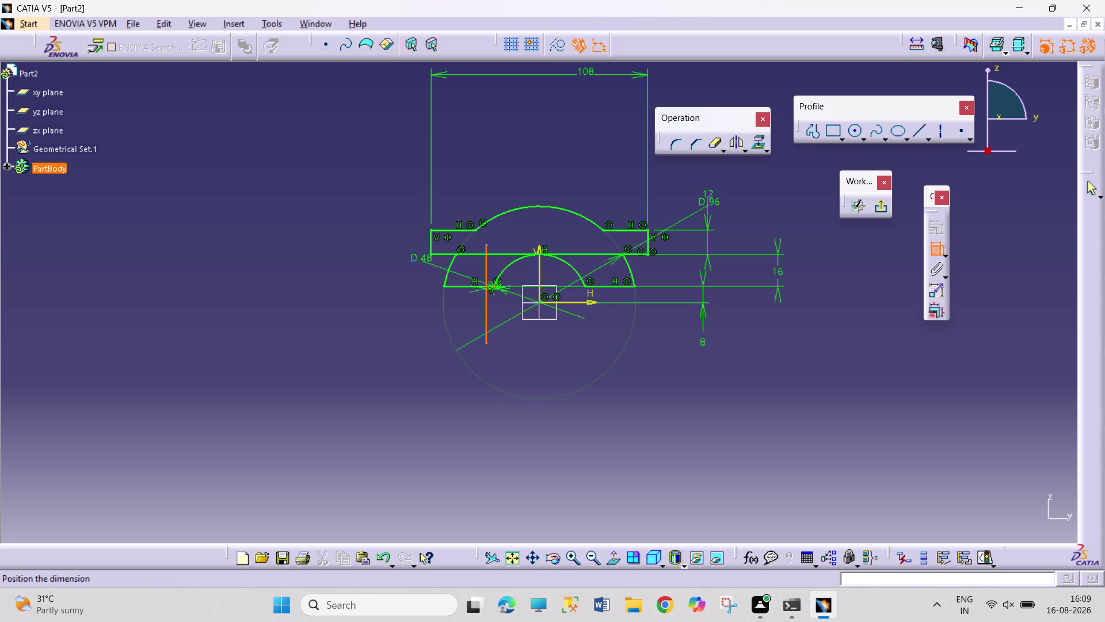
click(534, 372)
double_click(538, 370)
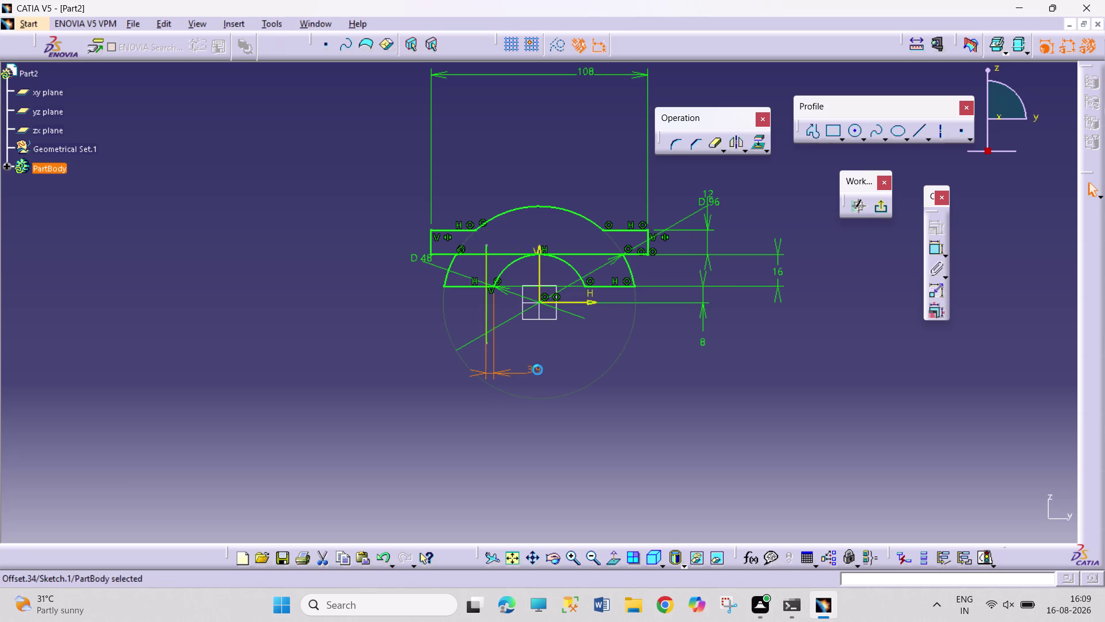
key(5)
key(Return)
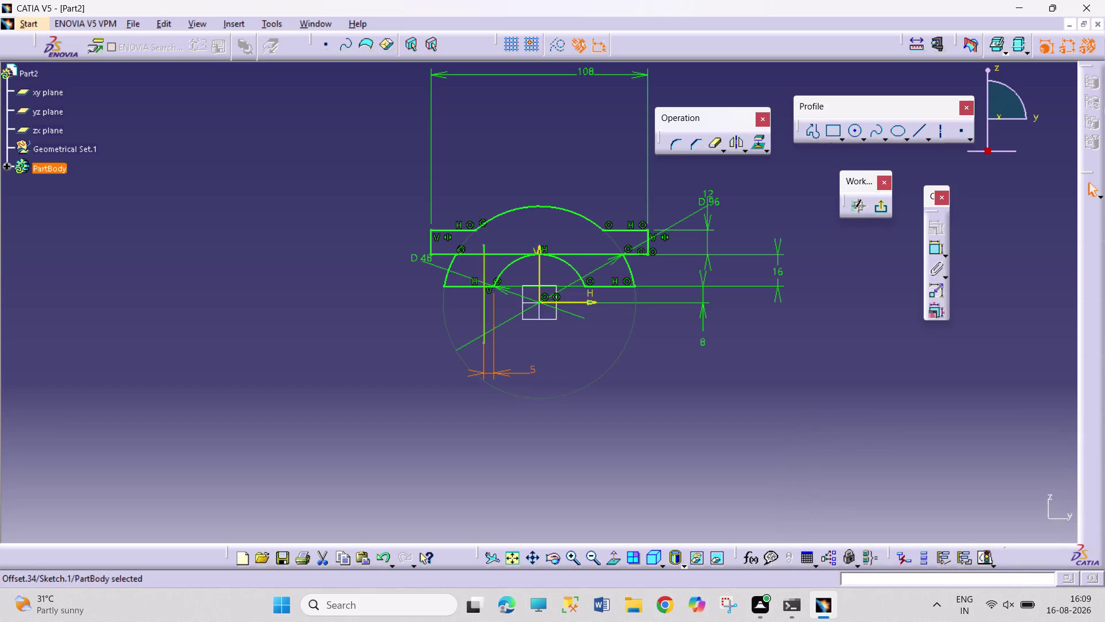
Mirror the vertical line across the vertical axis.
click(712, 412)
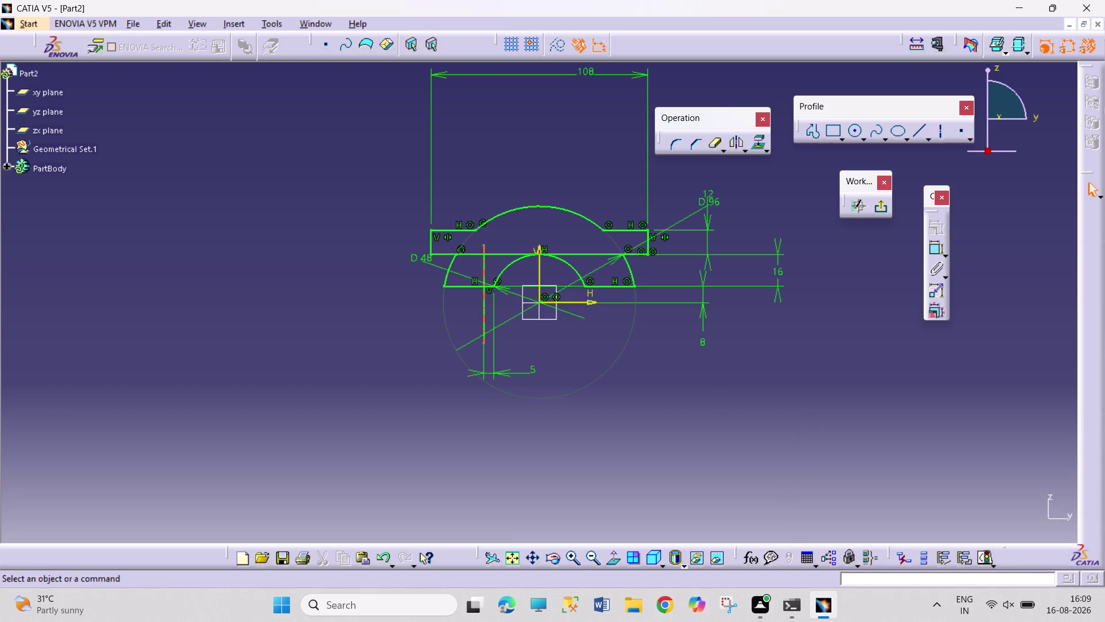
click(484, 315)
click(736, 142)
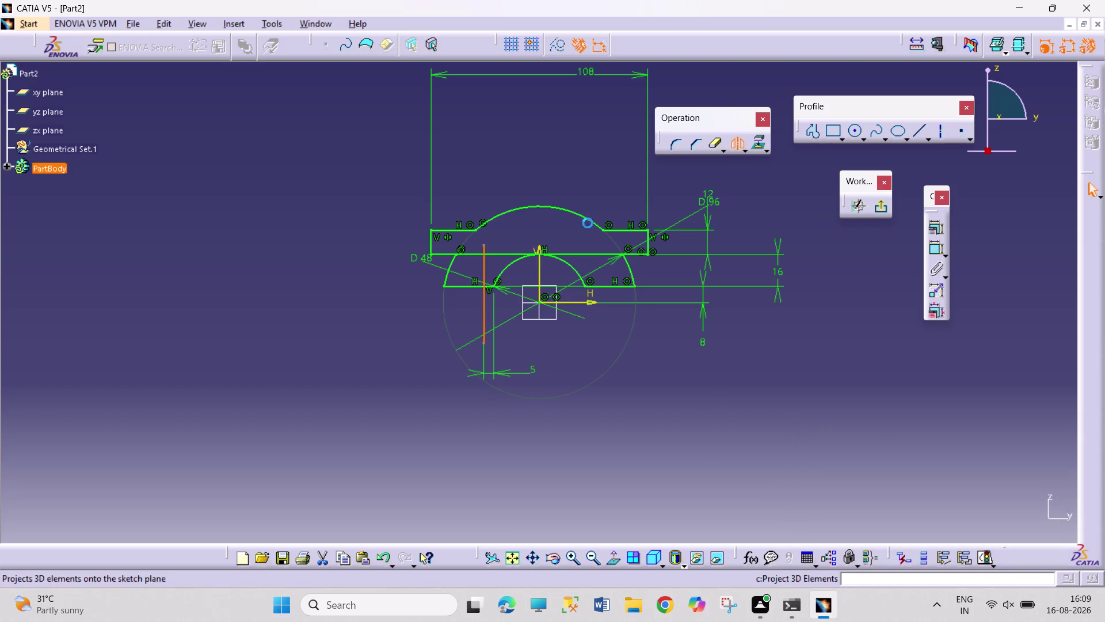
click(539, 264)
click(730, 382)
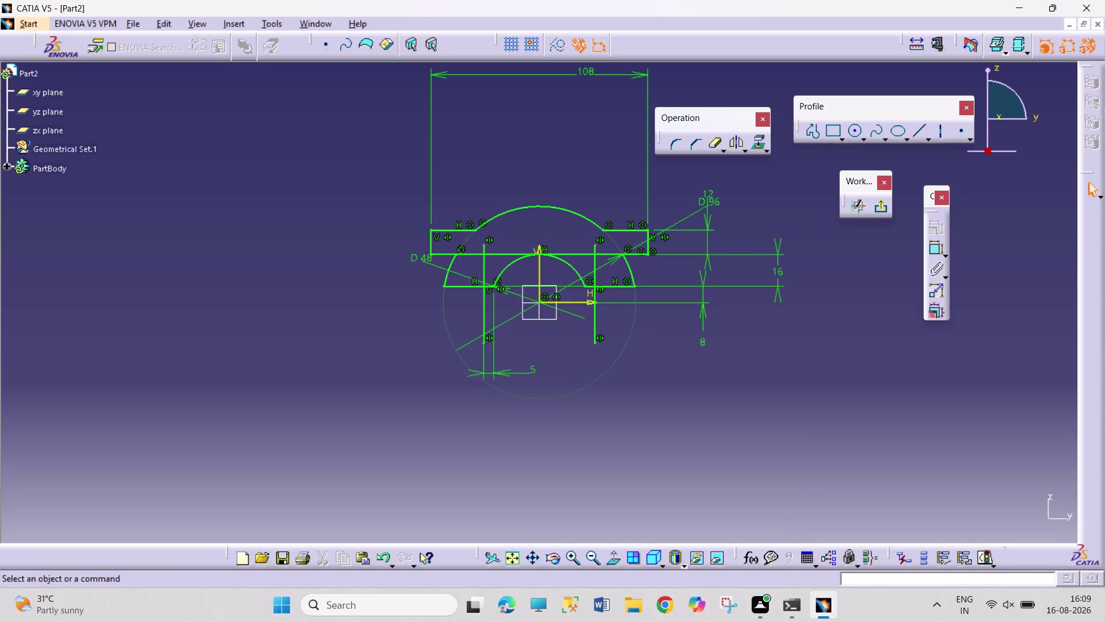
double_click(711, 146)
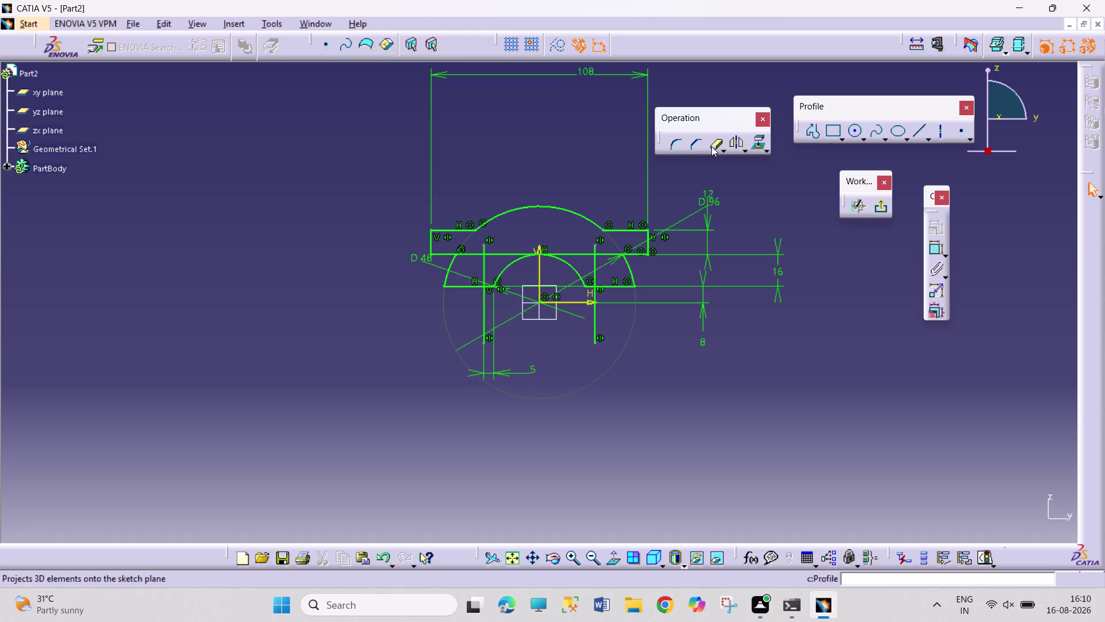
Trim the lower parts of both vertical lines and the excess bar edges.
click(486, 272)
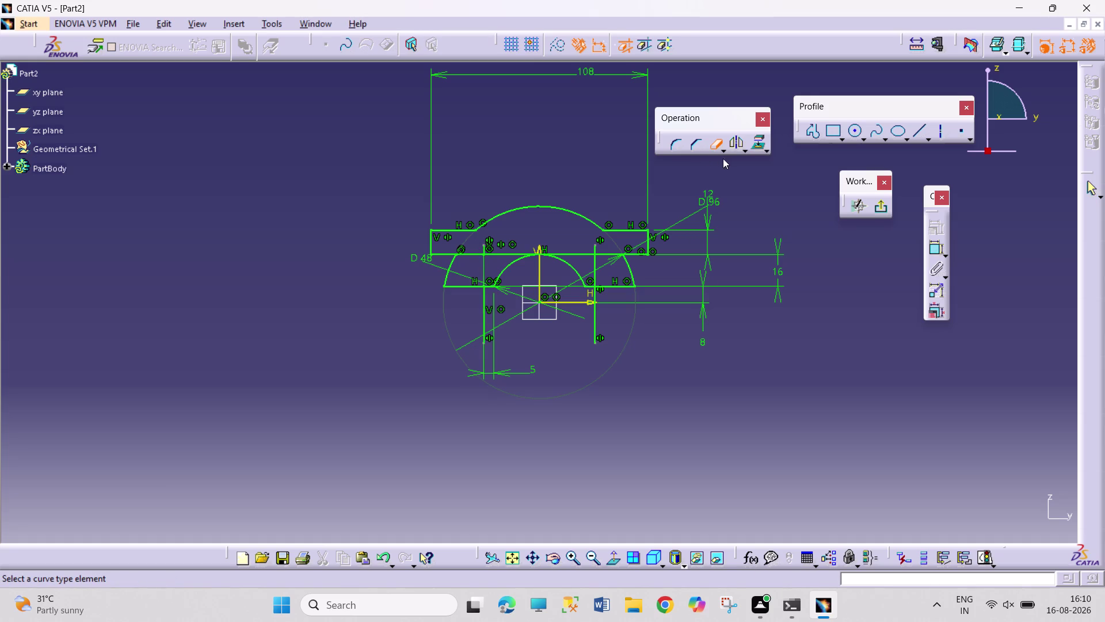
click(710, 146)
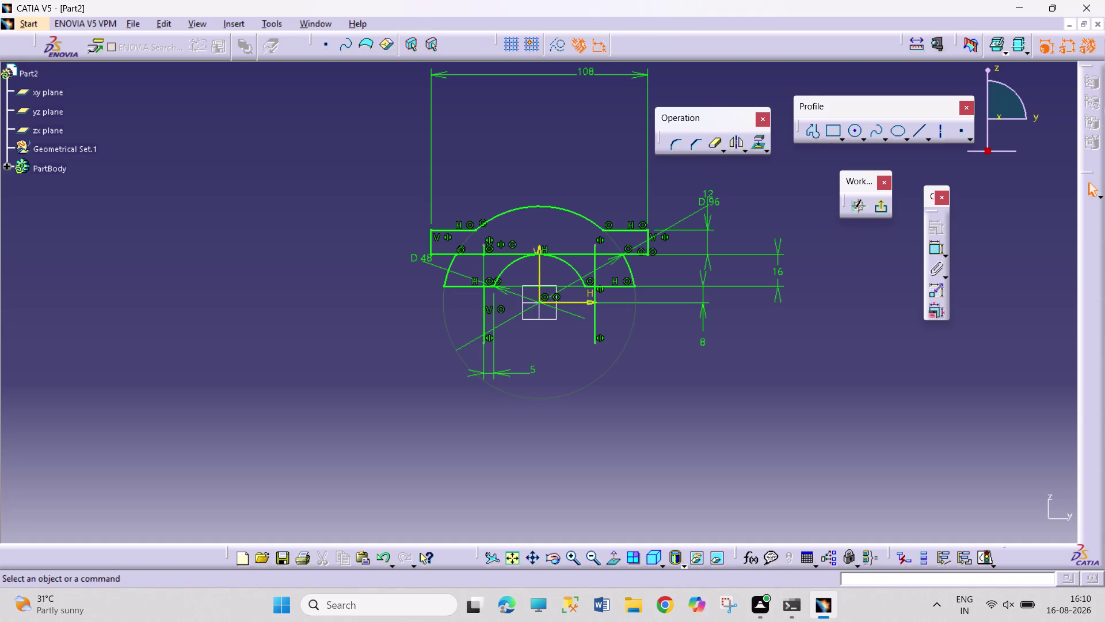
key(ctrl+z)
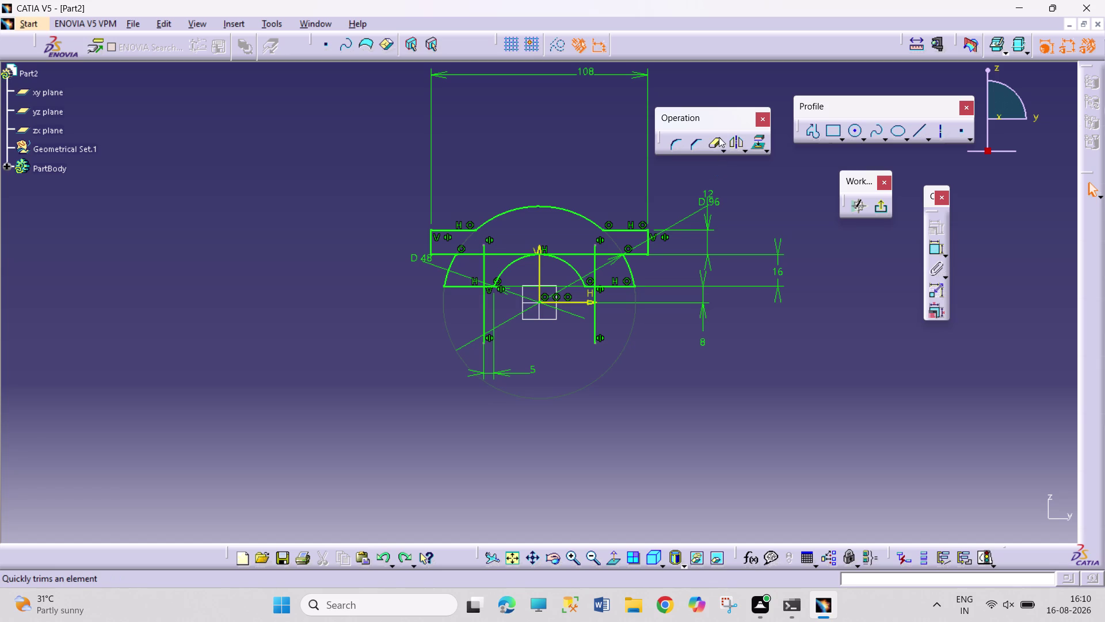
double_click(716, 144)
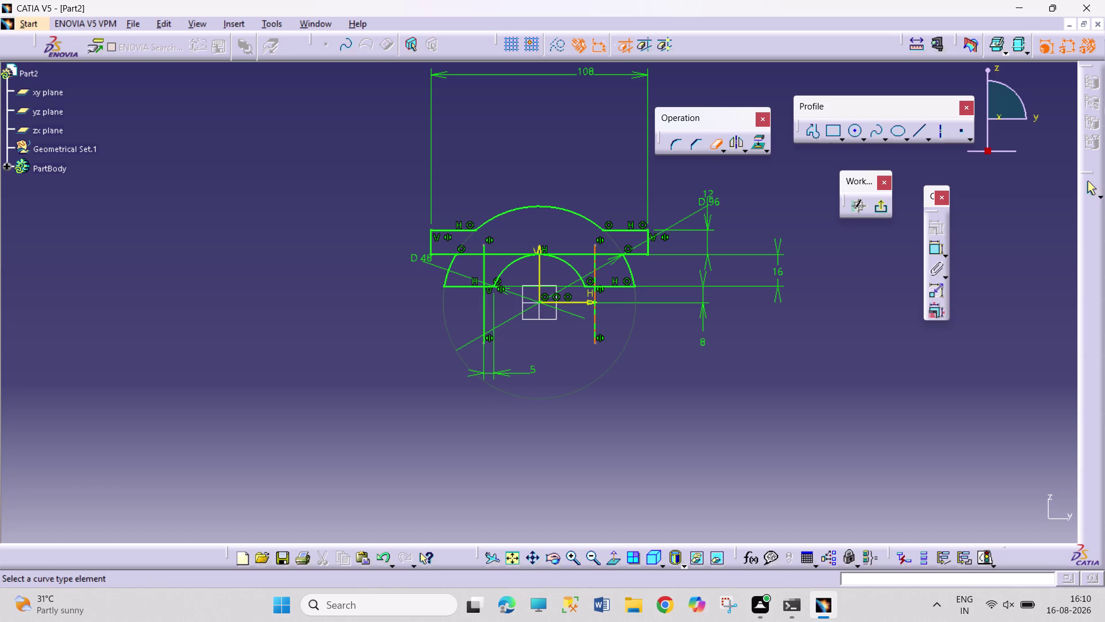
click(594, 319)
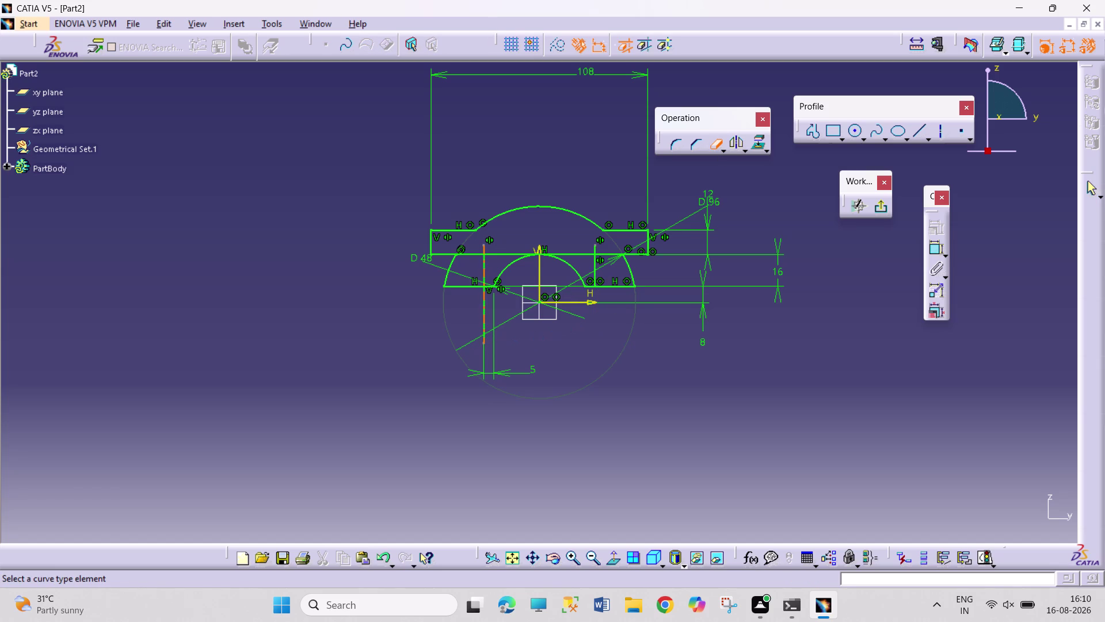
click(484, 334)
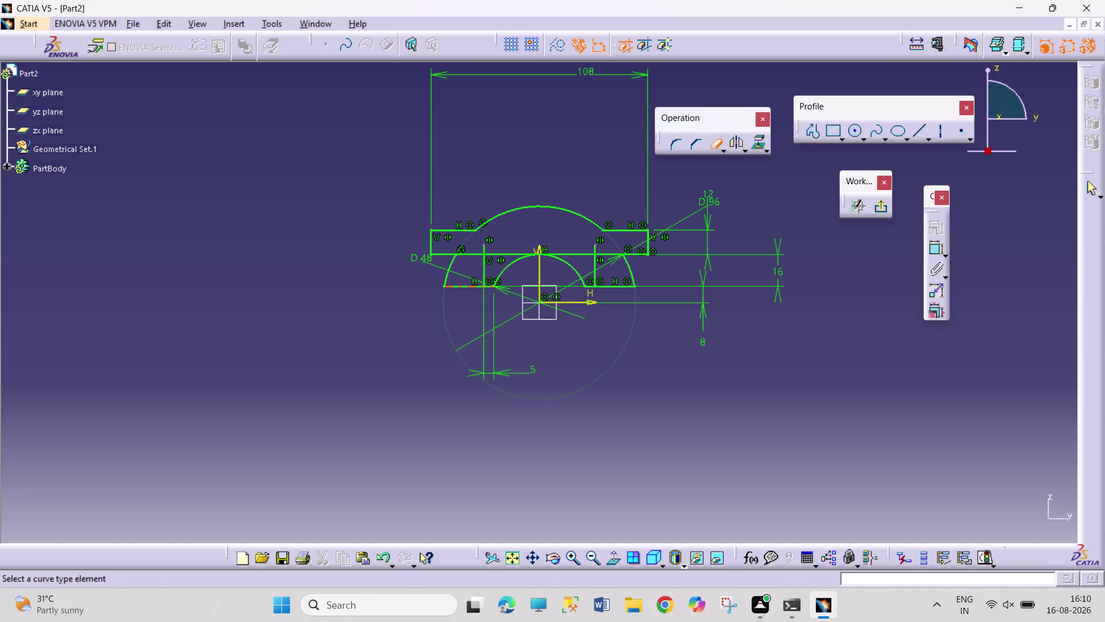
click(455, 285)
click(446, 273)
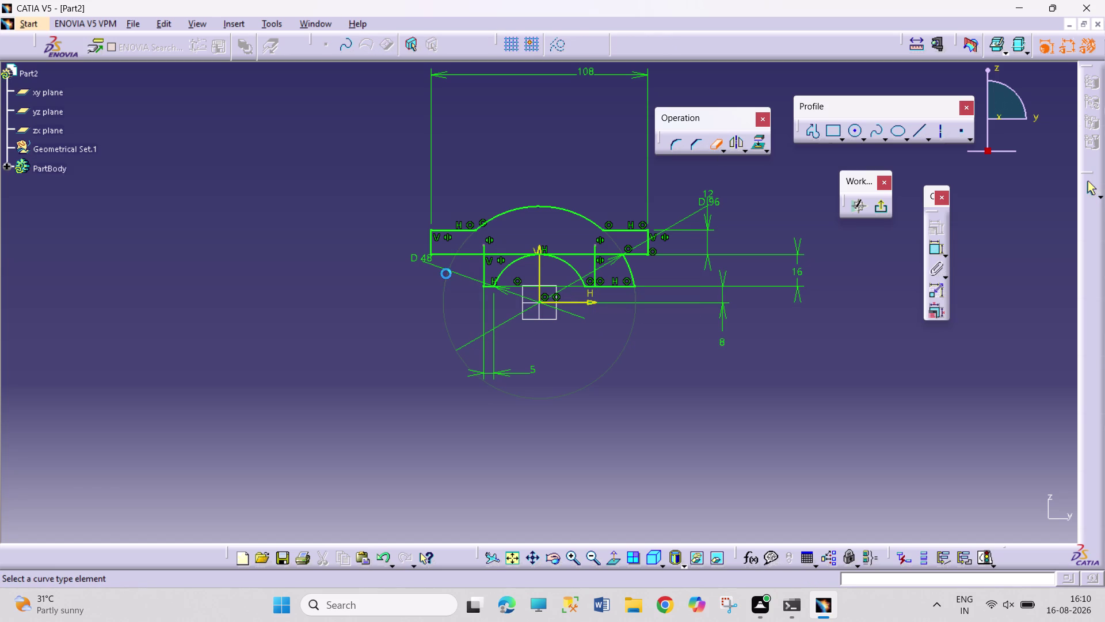
Trim the leftover segments, the bar edge between the lines and the arc inside the notch.
click(484, 251)
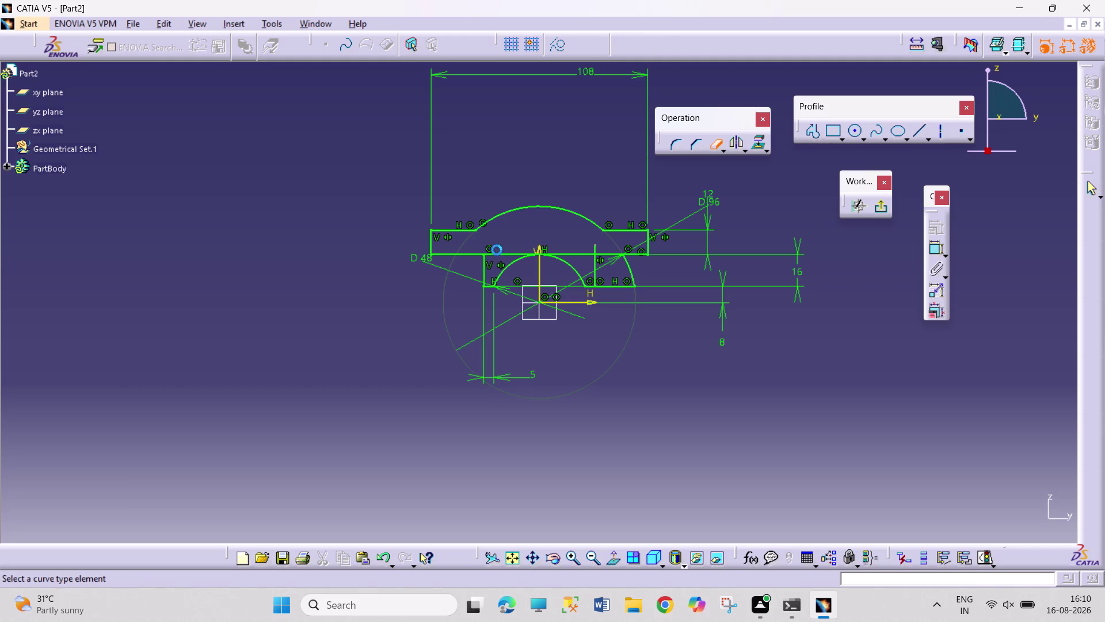
click(499, 255)
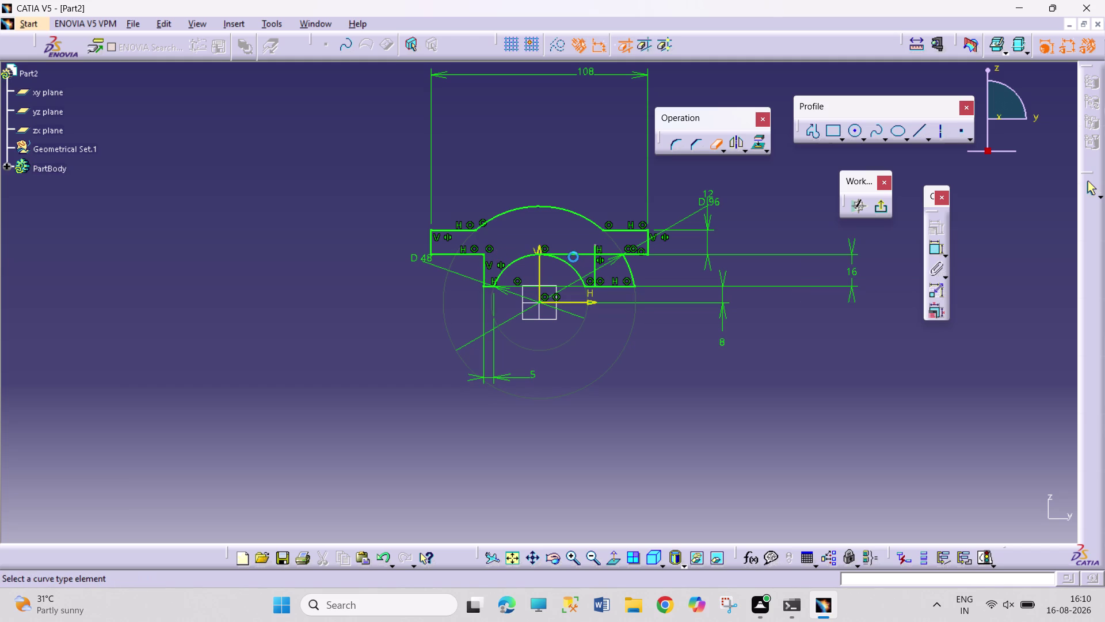
click(572, 251)
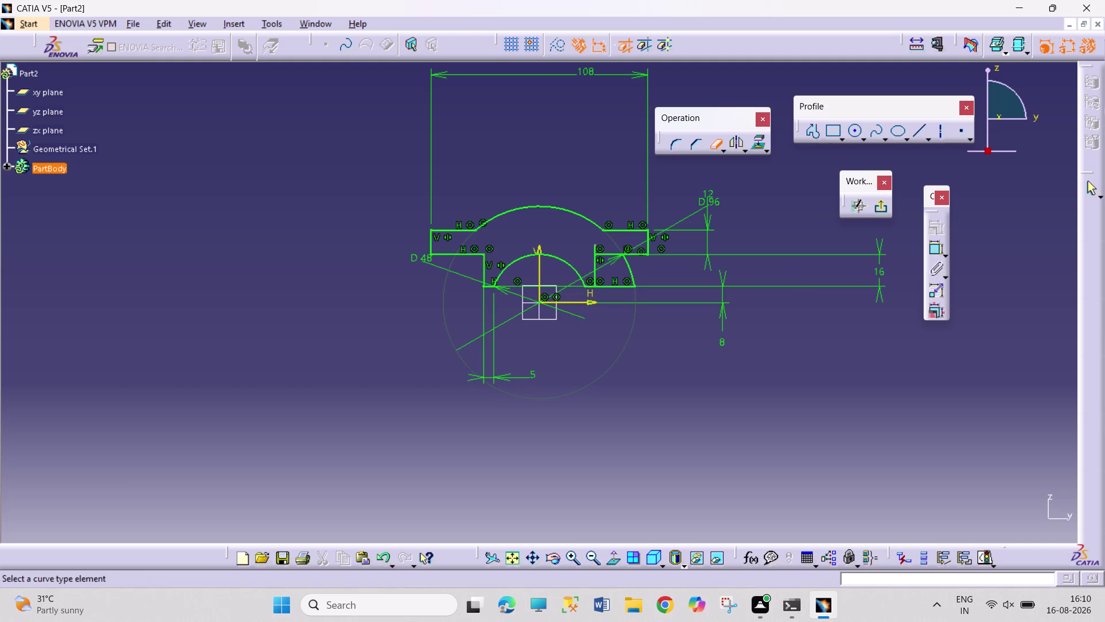
click(594, 252)
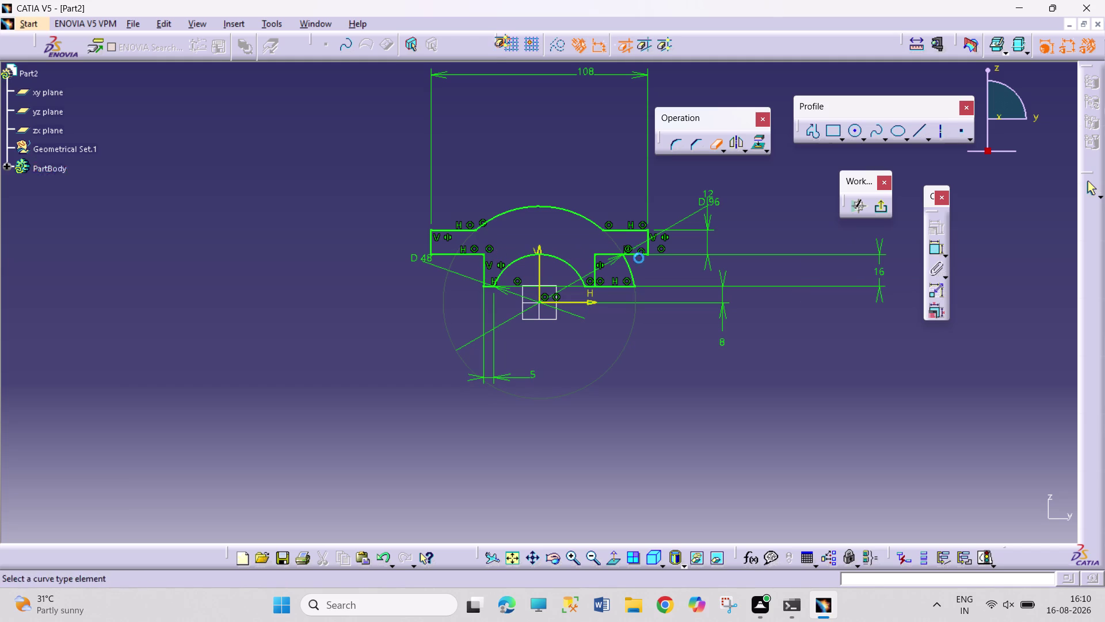
click(715, 148)
click(711, 144)
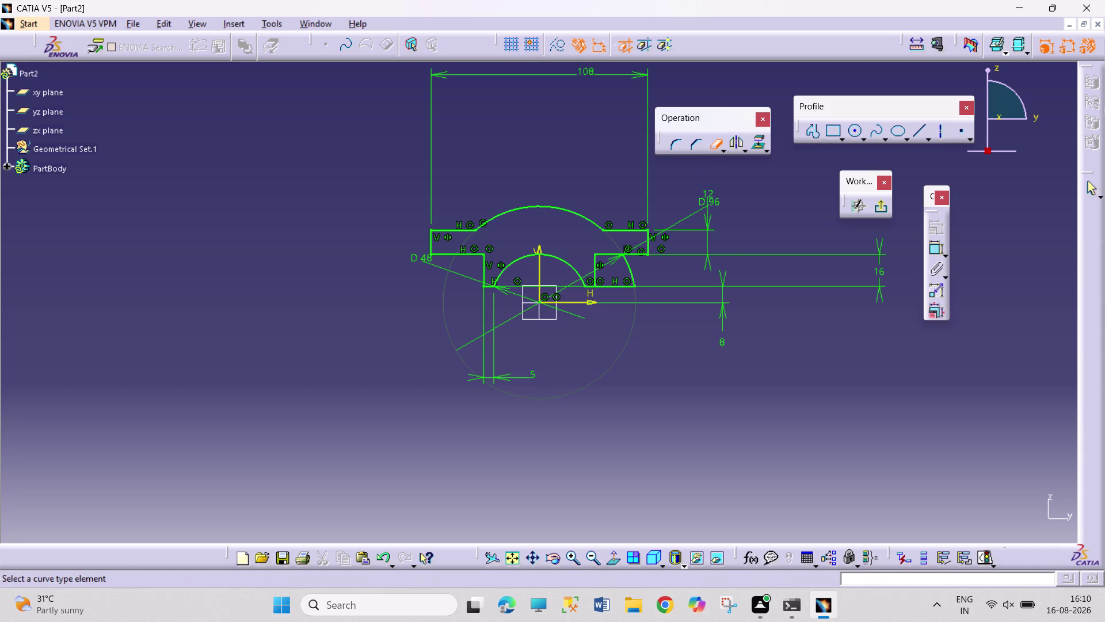
click(624, 286)
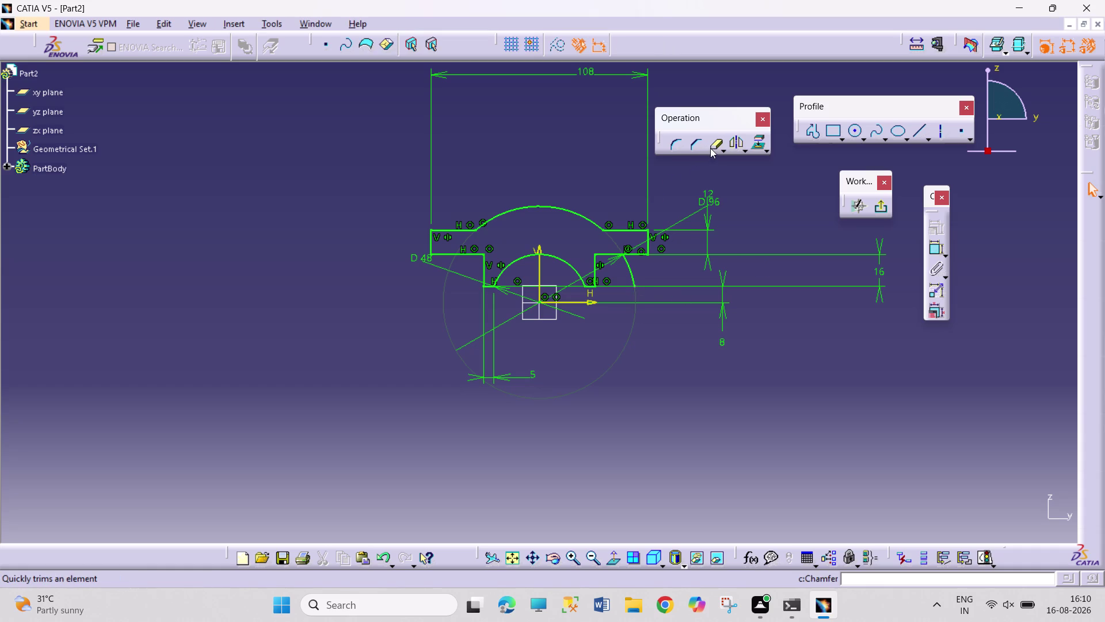
click(710, 148)
click(629, 267)
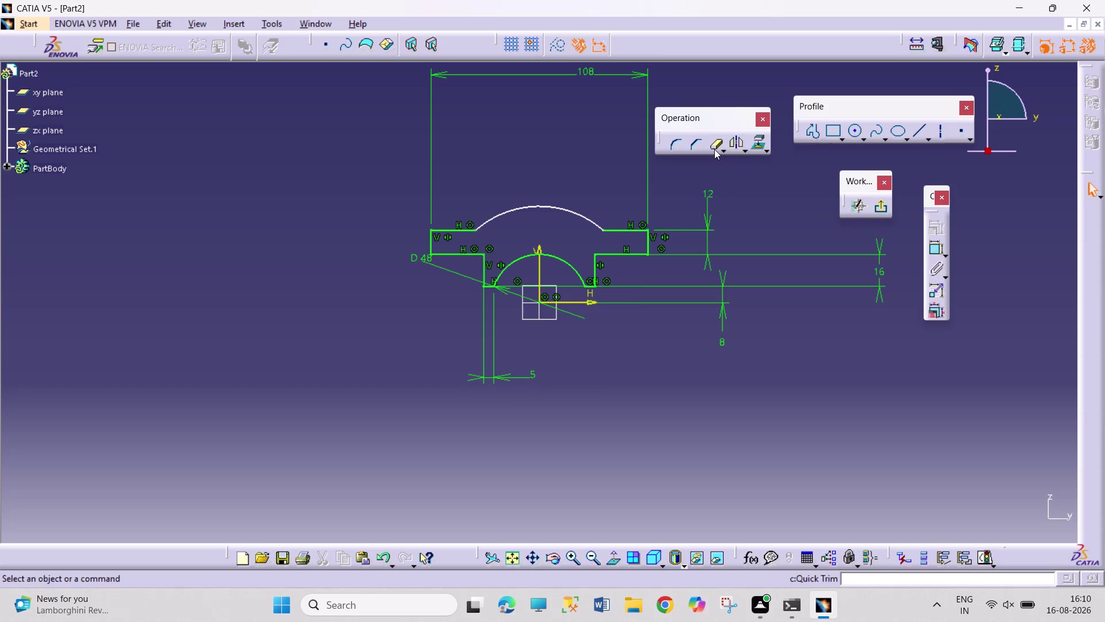
Dimension the upper arc to R48 and exit the sketch.
click(936, 251)
click(583, 216)
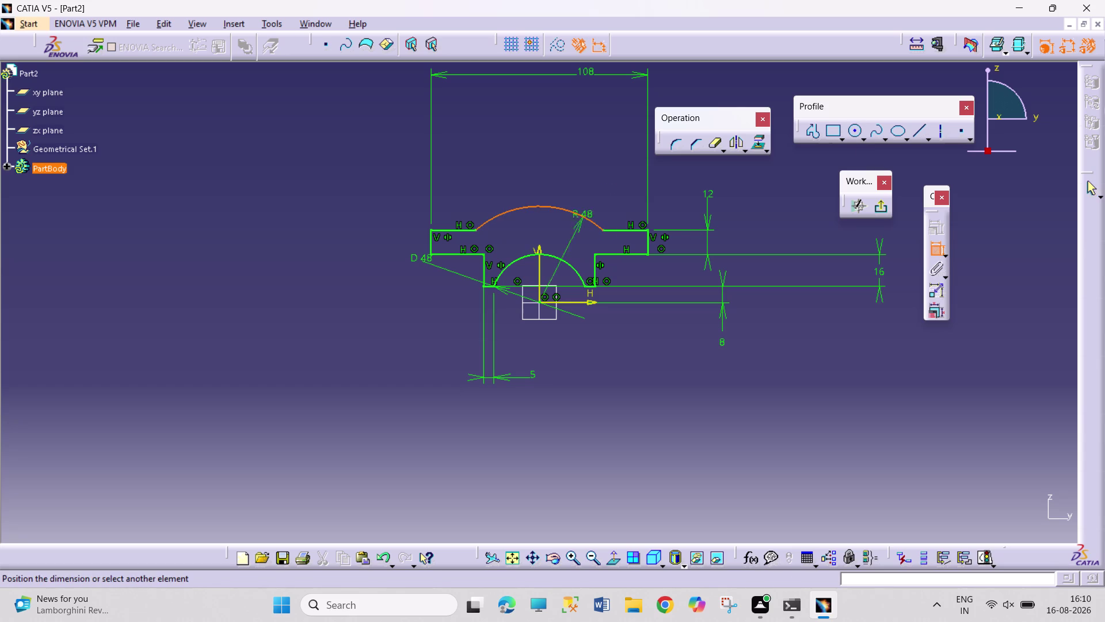
click(623, 184)
click(768, 331)
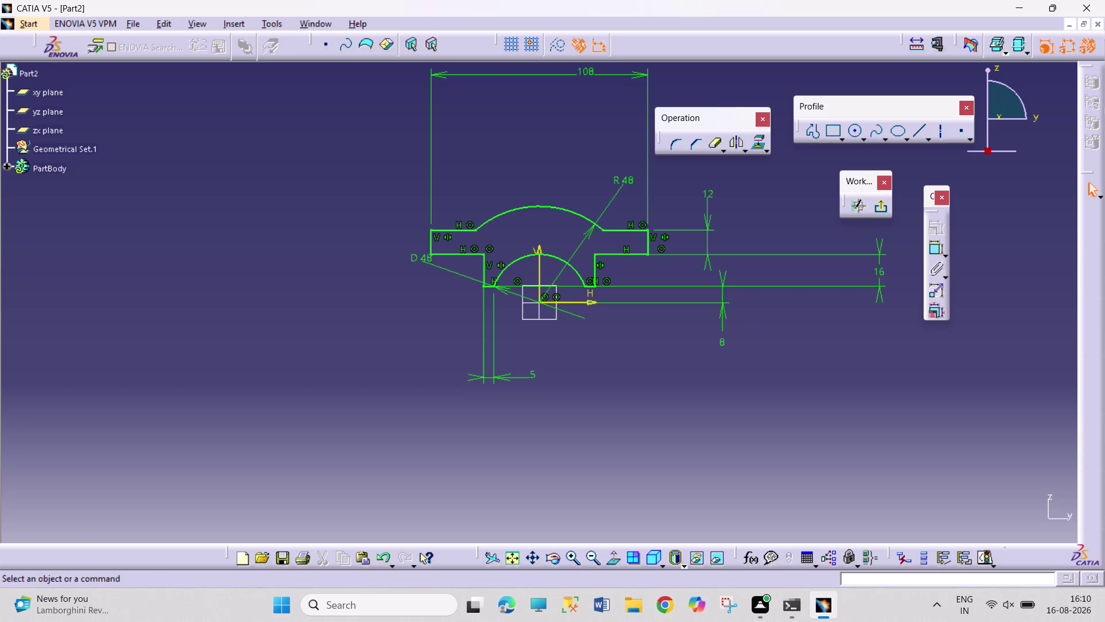
click(885, 211)
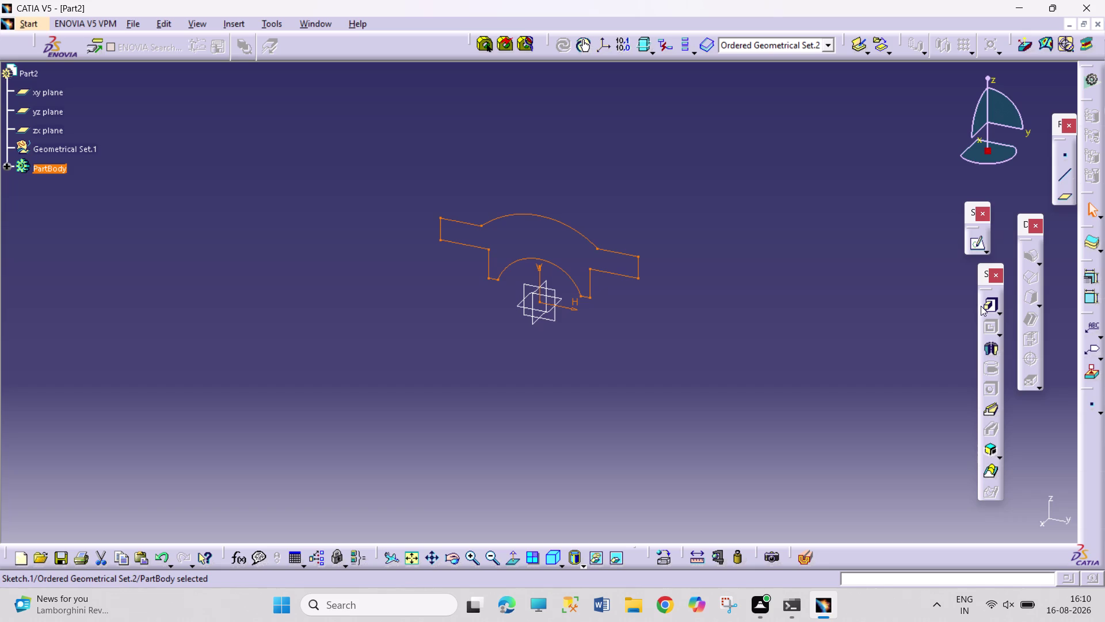
Pad Sketch.1 20 mm with mirrored extent, creating Pad.1.
click(983, 306)
click(674, 332)
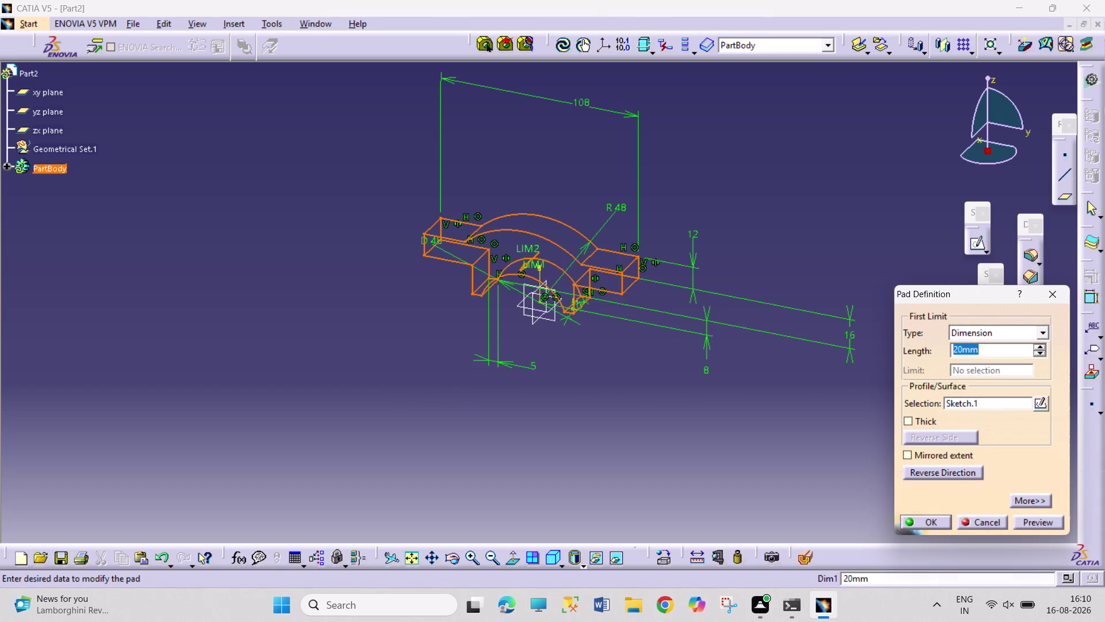
click(922, 461)
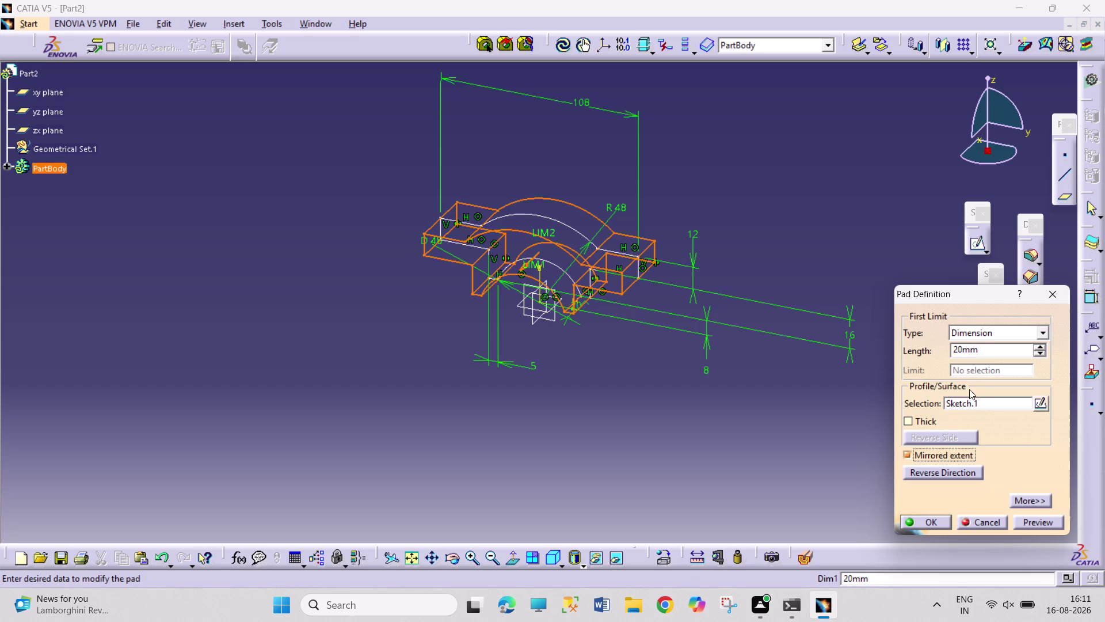
click(963, 353)
key(BackSpace)
key(3)
key(Return)
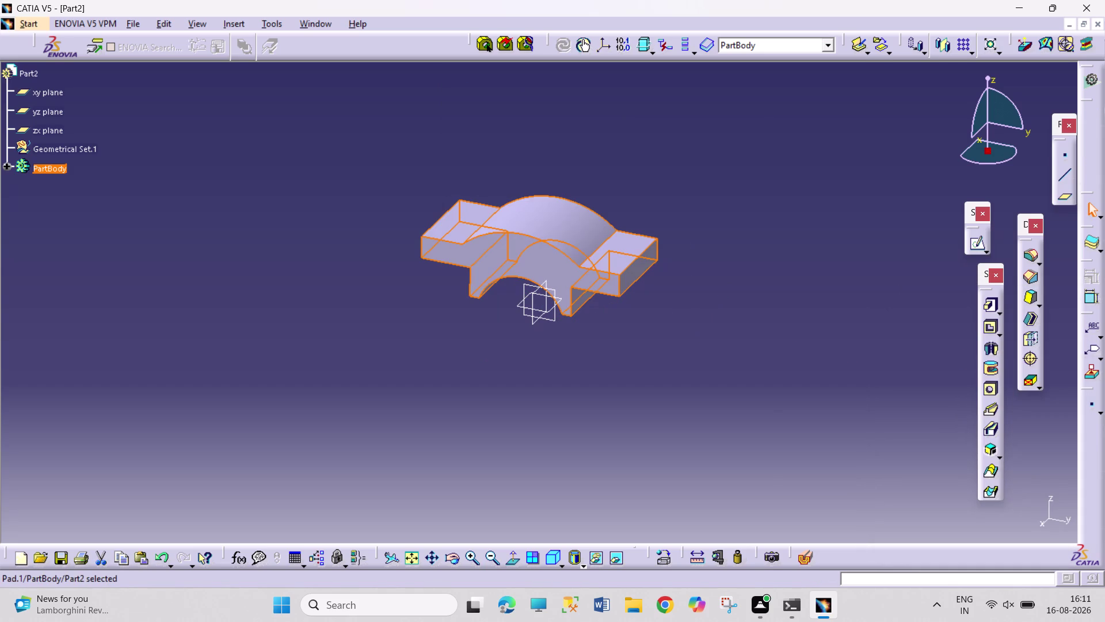
click(774, 356)
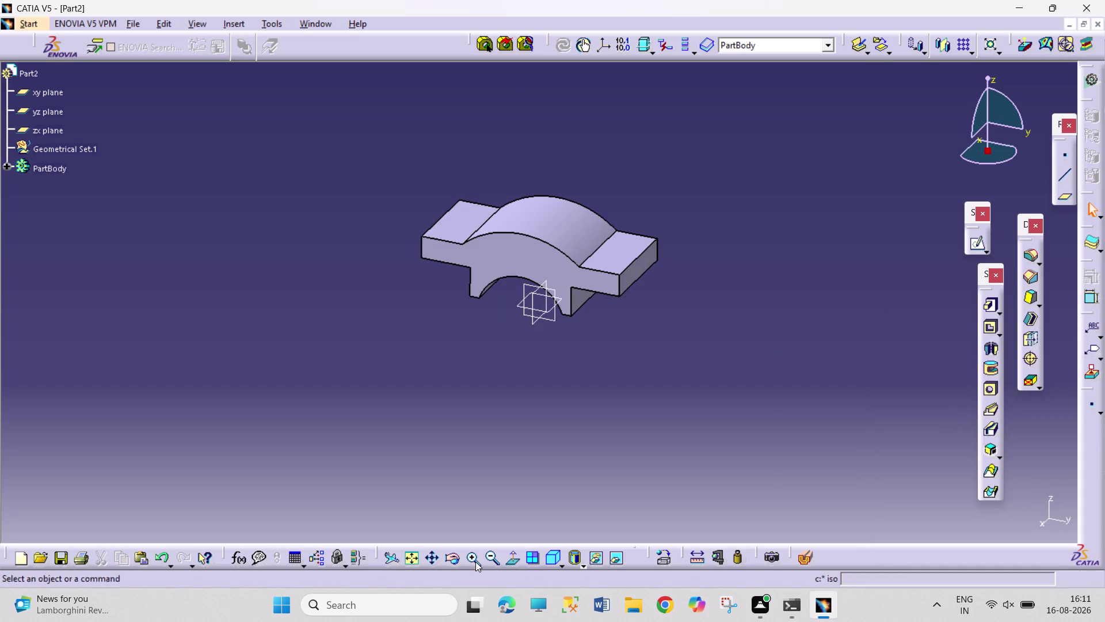
Orbit to a top view and start a new sketch on the right flange face.
drag(468, 418, 472, 376)
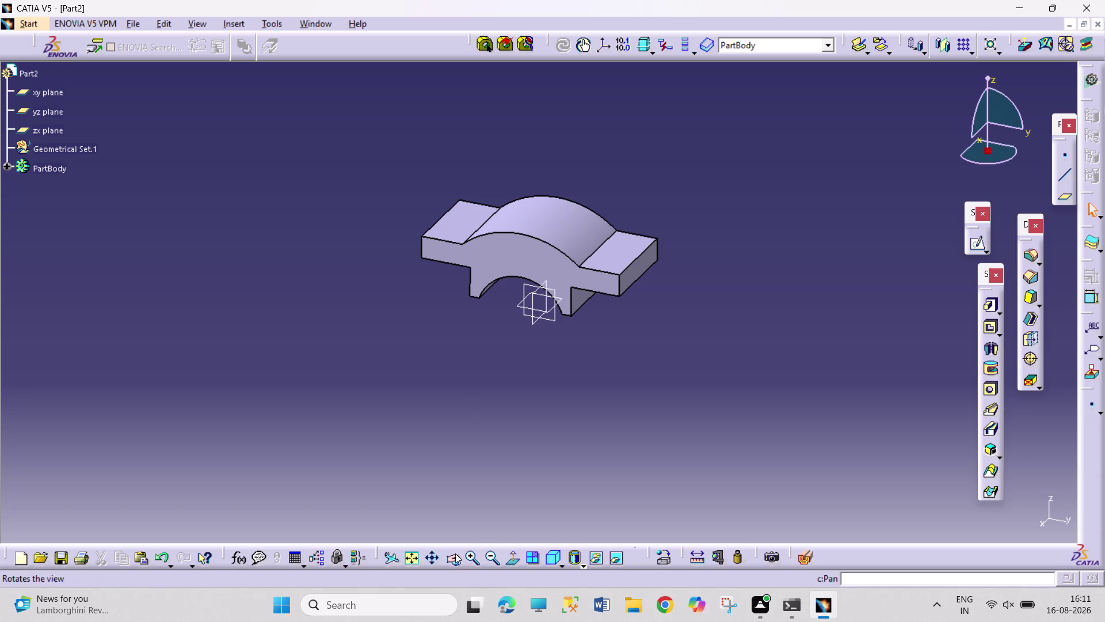
click(452, 555)
drag(448, 443, 523, 551)
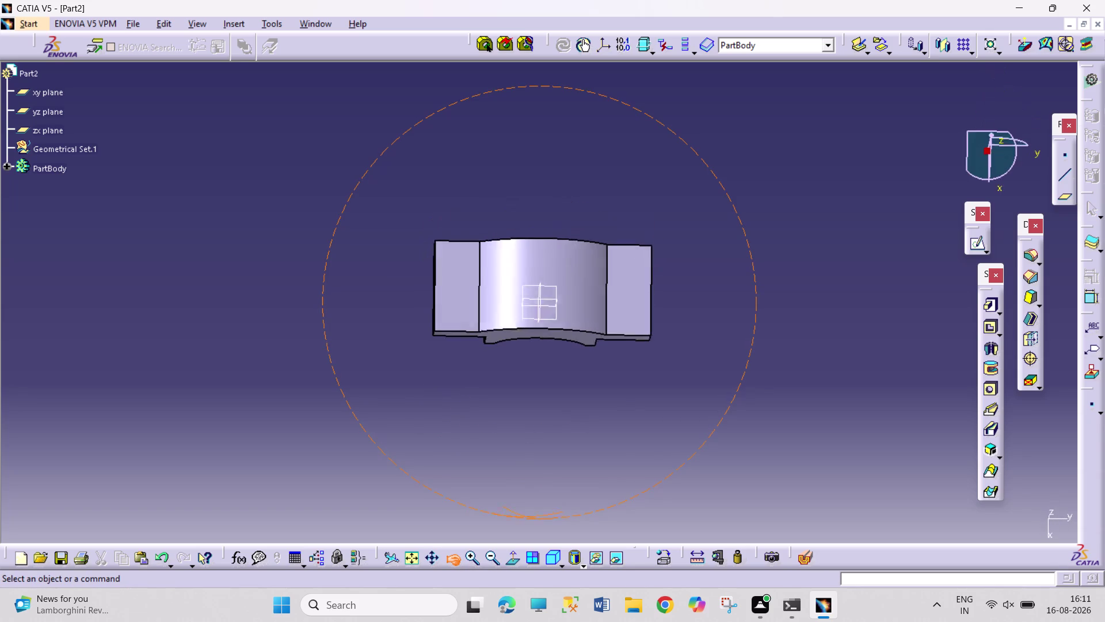
drag(523, 551, 532, 537)
click(622, 306)
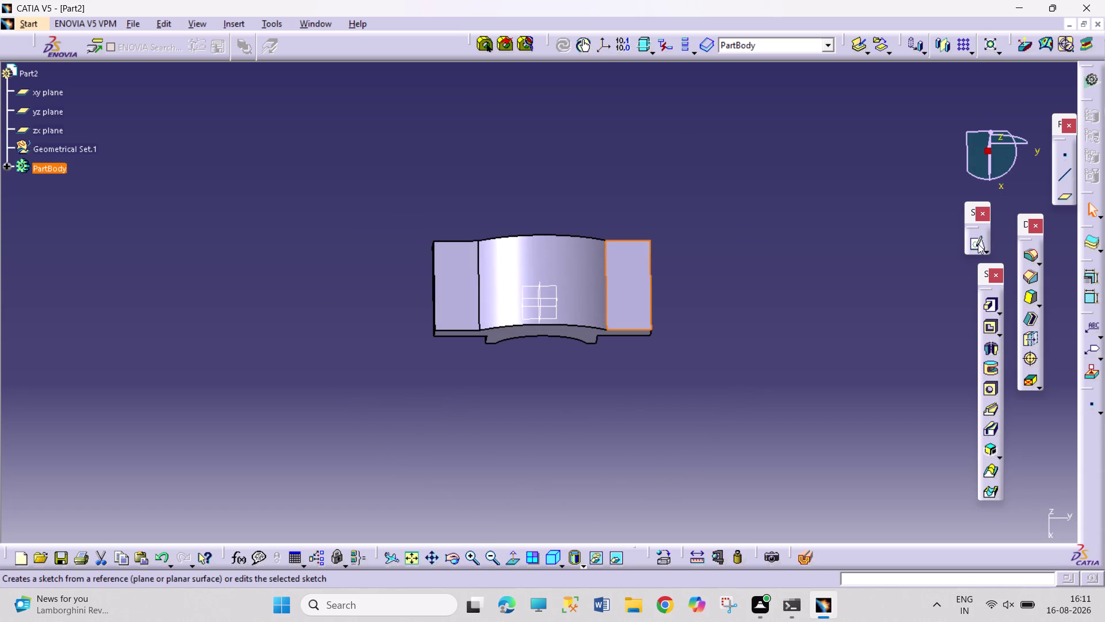
click(978, 243)
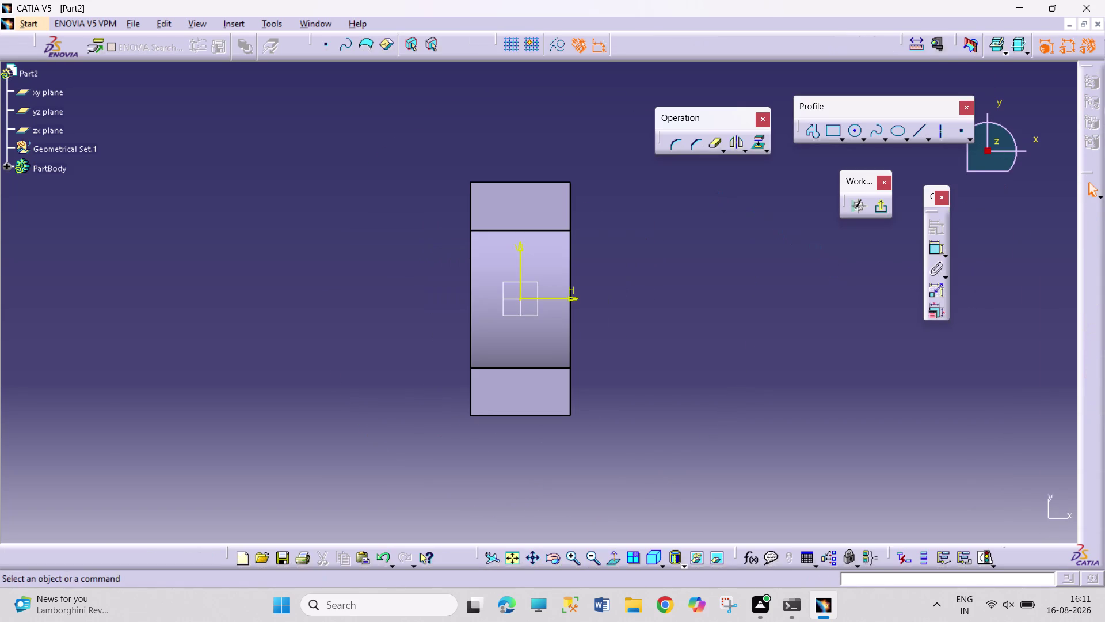
Draw an origin-centred circle with diameter 54*2 (108 mm), then exit the sketch.
click(853, 132)
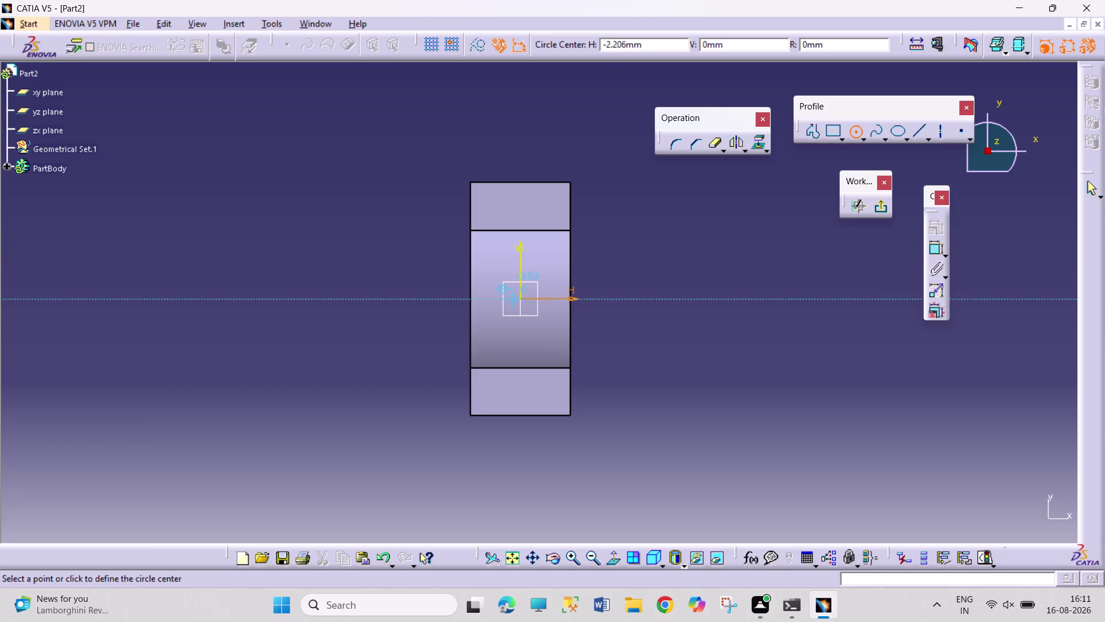
click(520, 296)
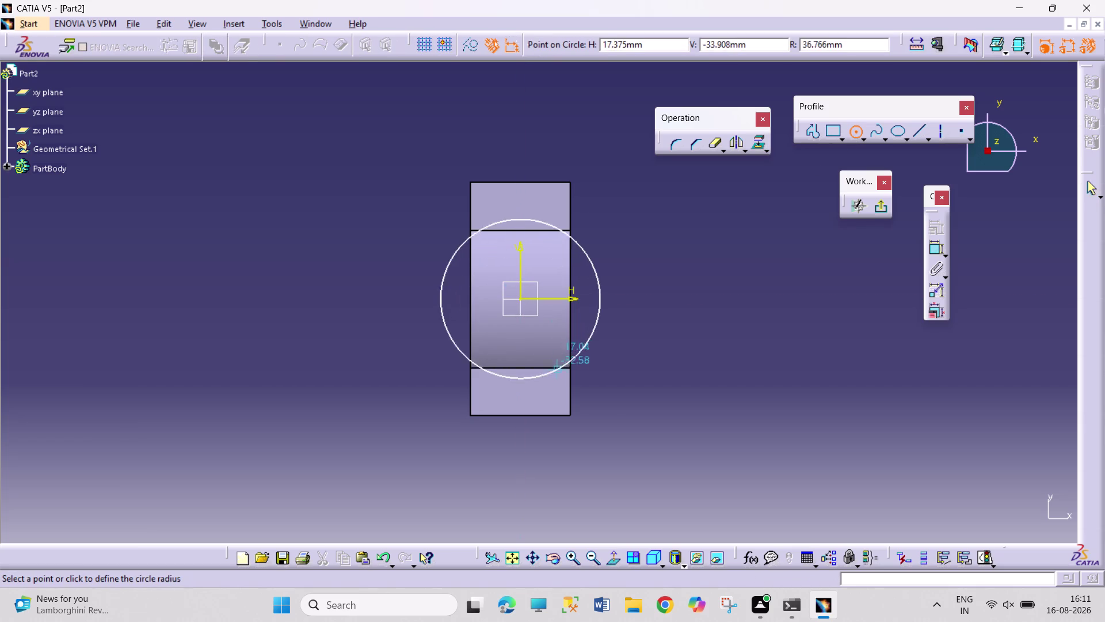
click(560, 380)
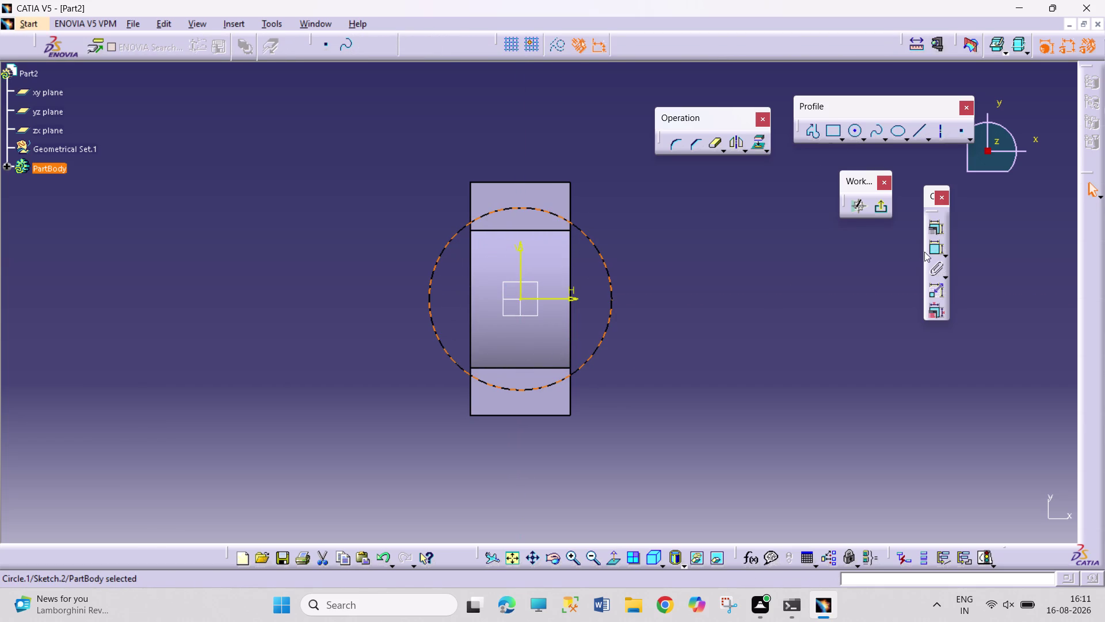
click(928, 249)
click(713, 300)
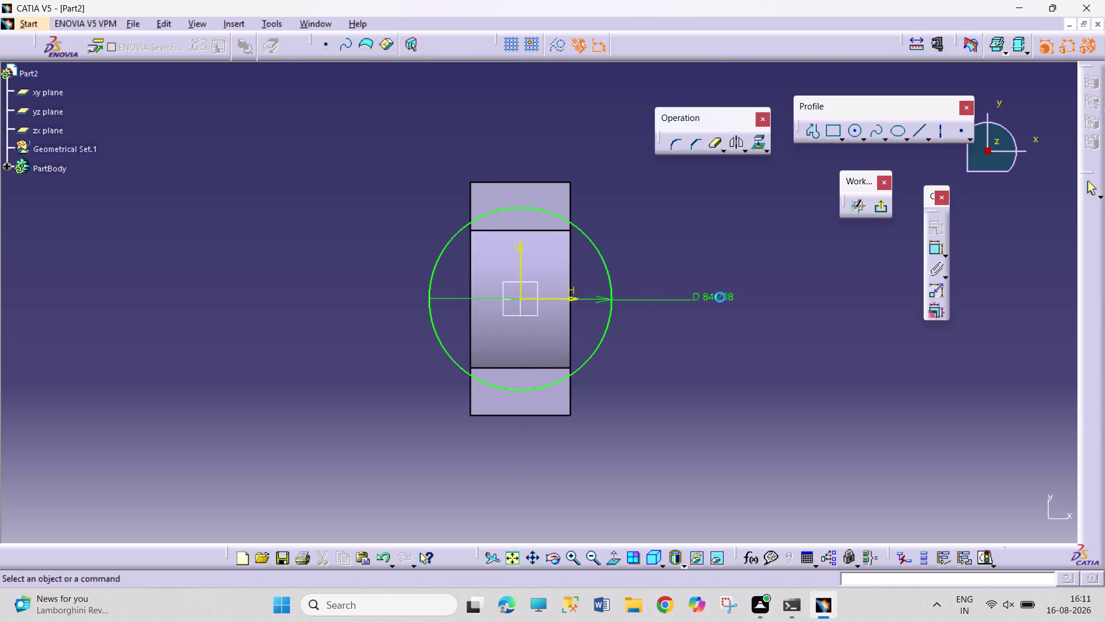
double_click(721, 297)
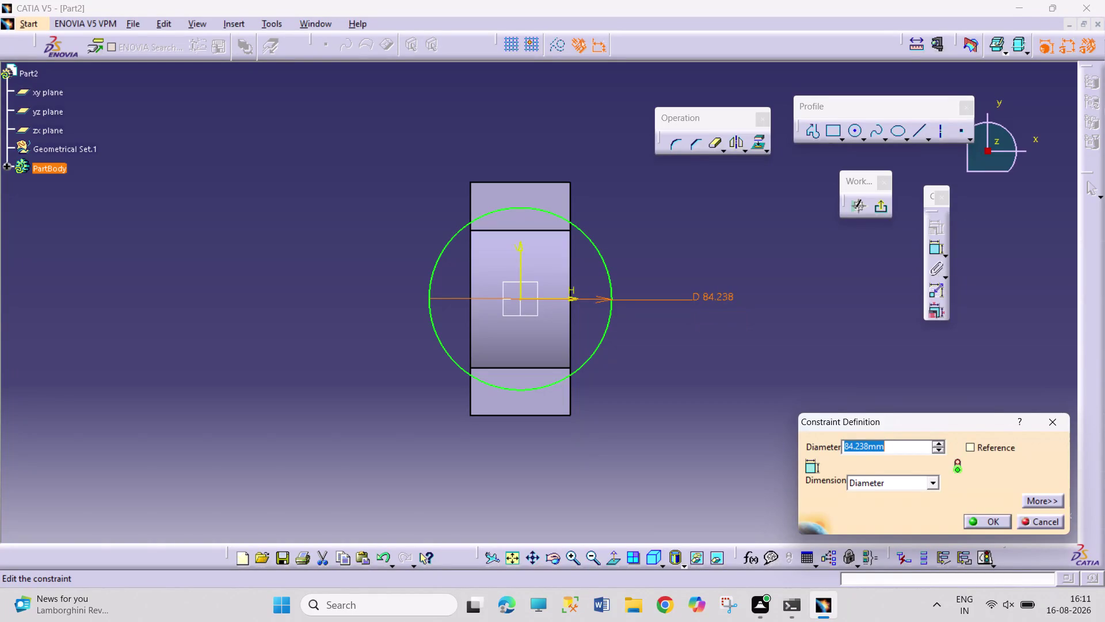
text(54*)
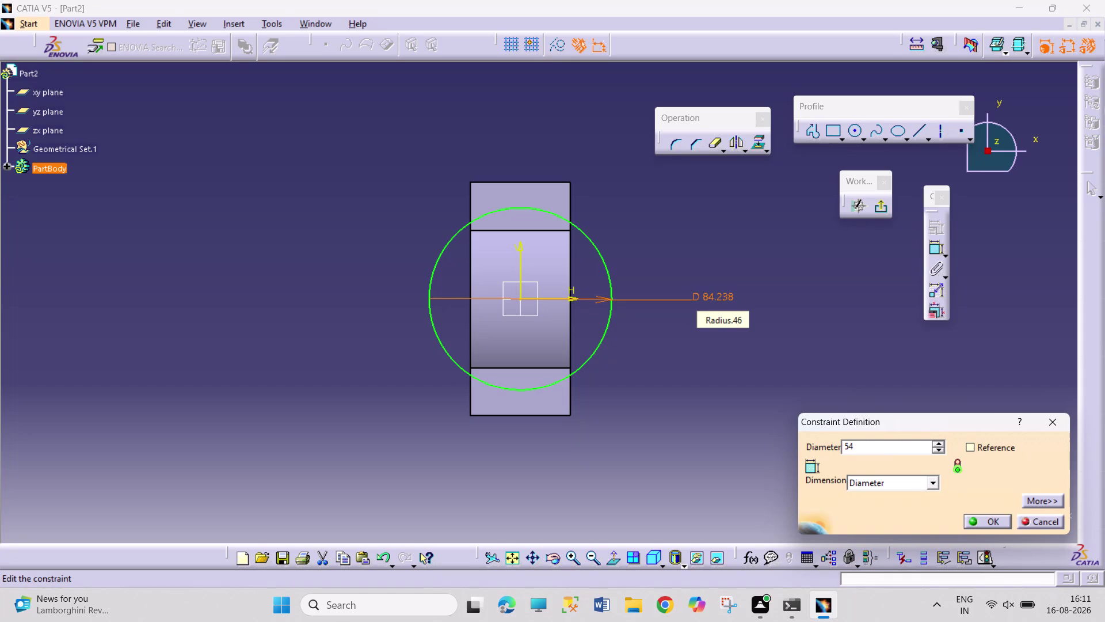
text(2)
key(Return)
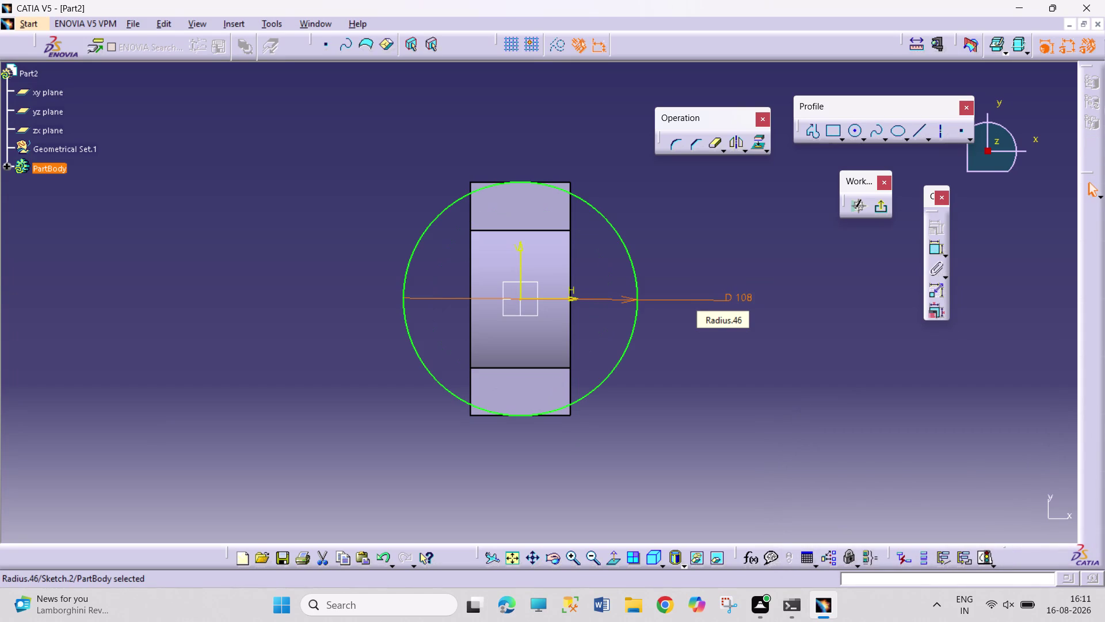
click(881, 213)
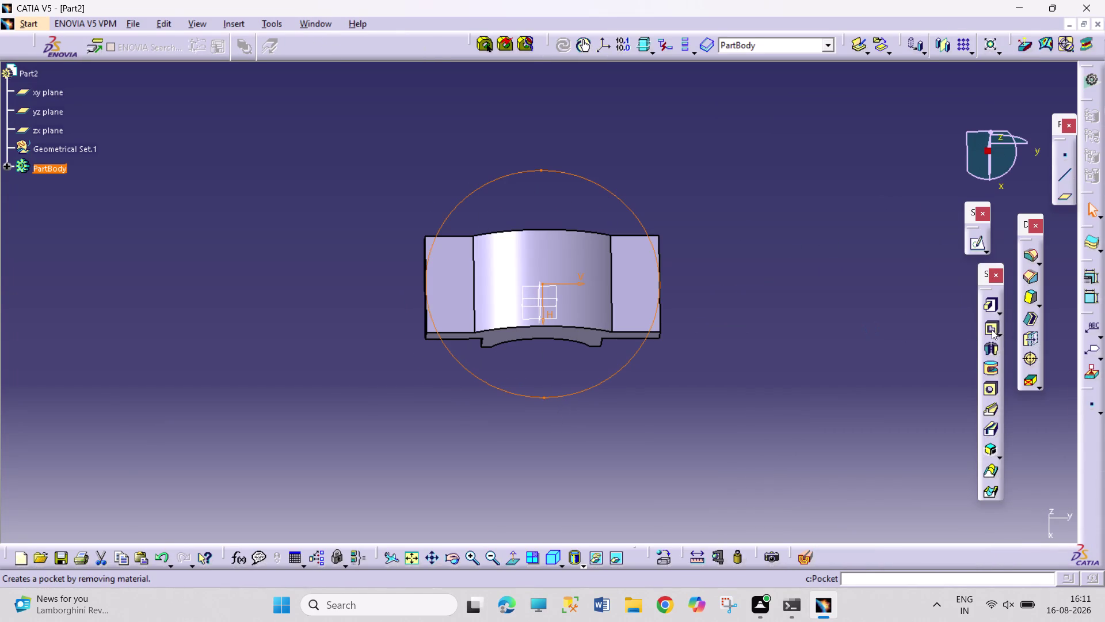
Pocket Sketch.2 with reversed side, removing material outside the 108 mm circle.
click(992, 329)
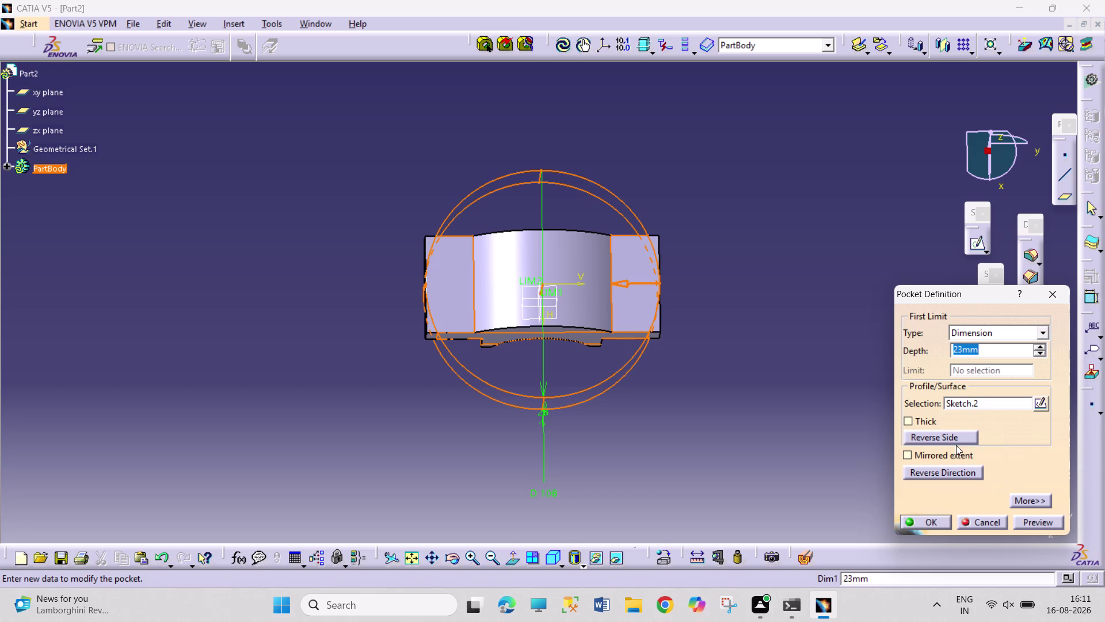
click(956, 440)
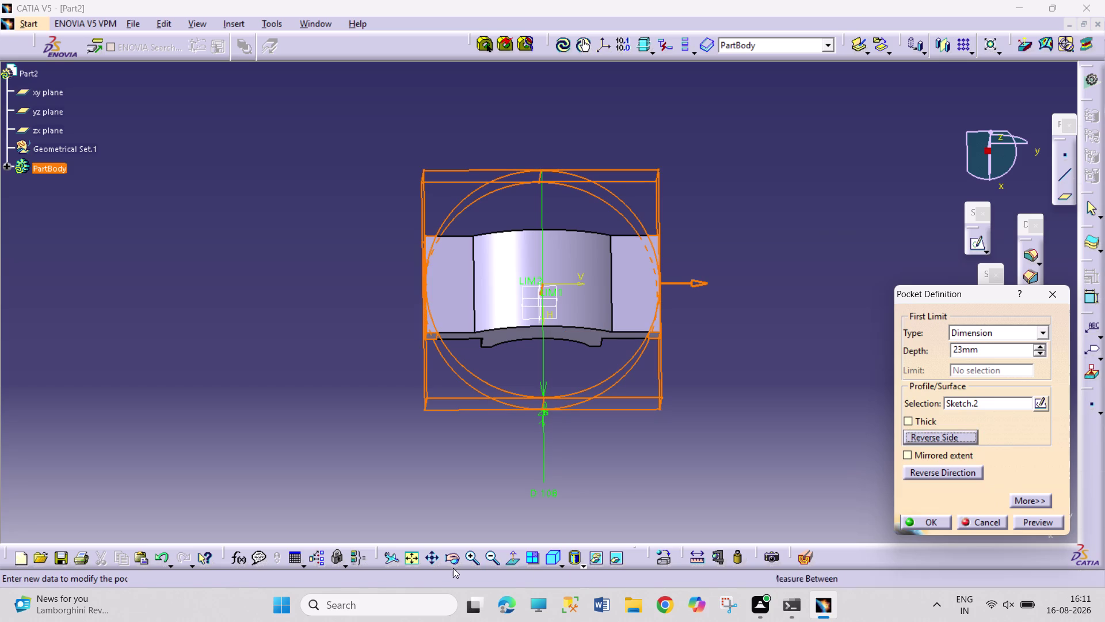
click(453, 567)
drag(469, 506, 513, 384)
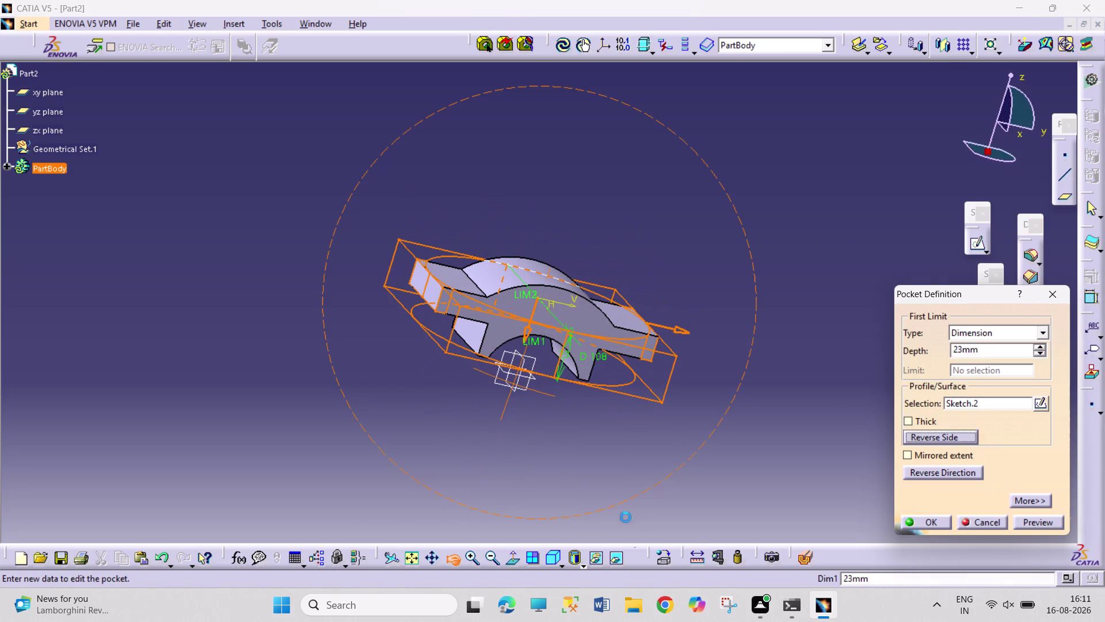
click(938, 520)
click(787, 469)
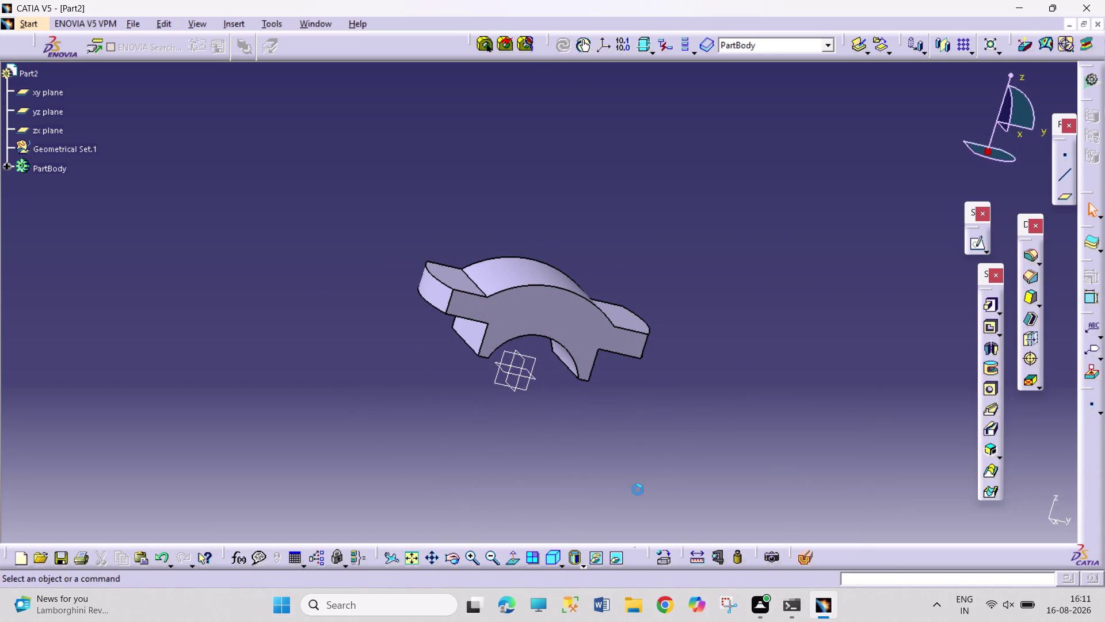
Orbit the part to inspect the rounded flange ends.
click(445, 553)
drag(583, 421, 565, 433)
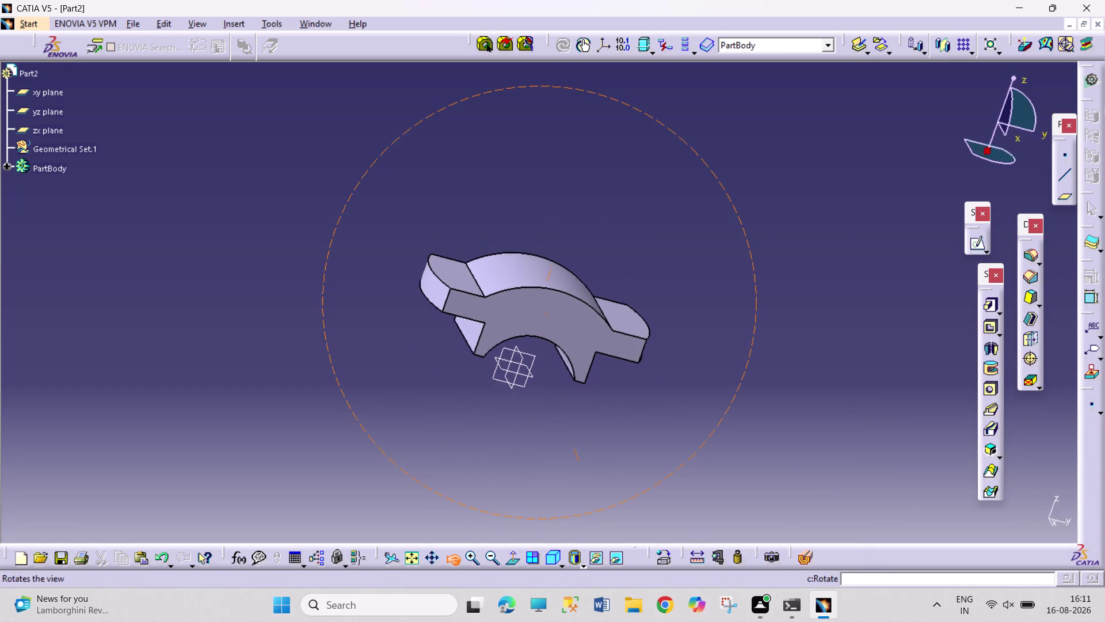
drag(565, 432, 551, 496)
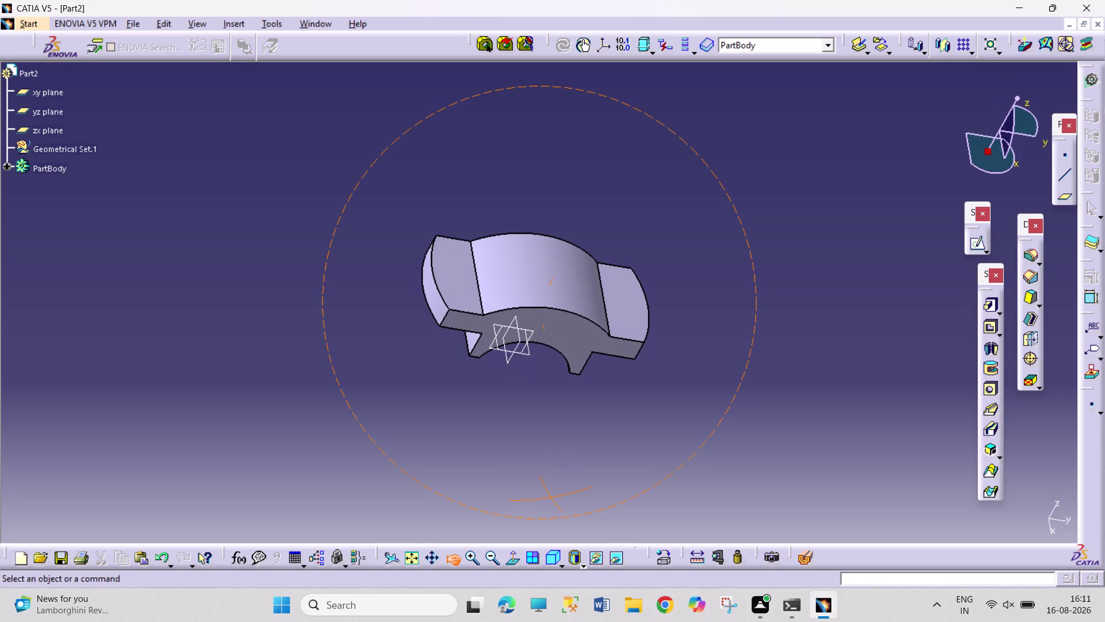
drag(551, 497, 551, 498)
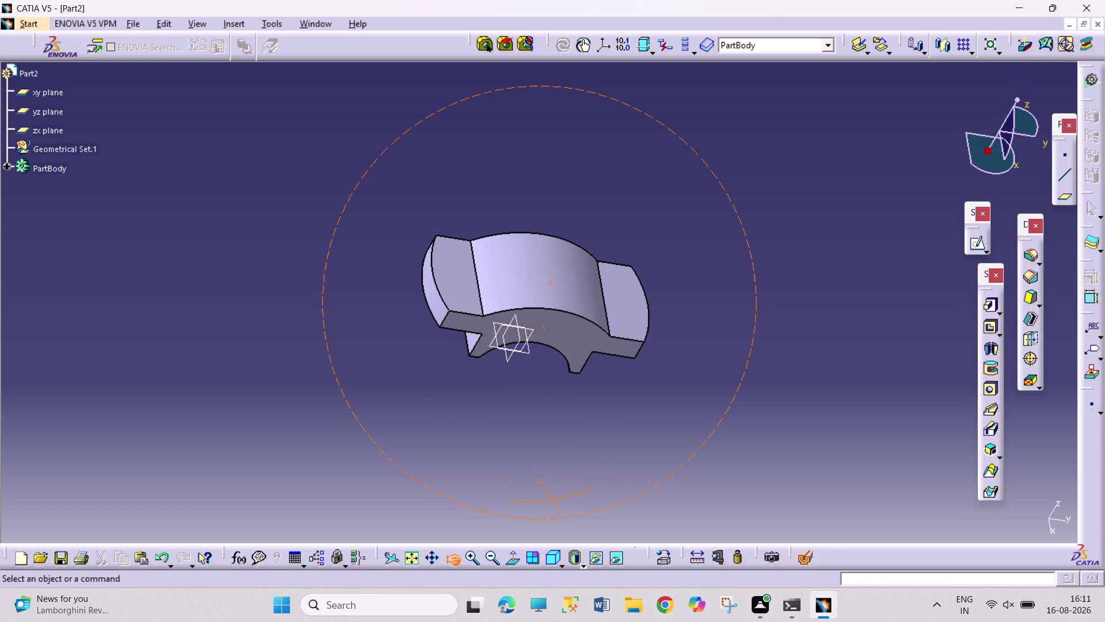
drag(551, 499, 556, 488)
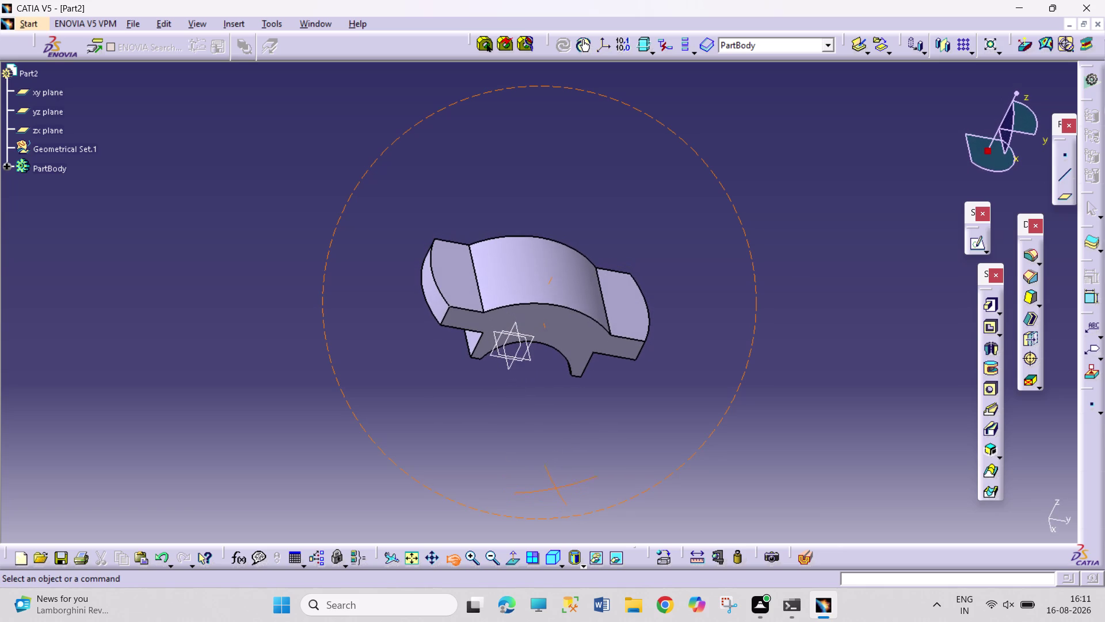
click(570, 291)
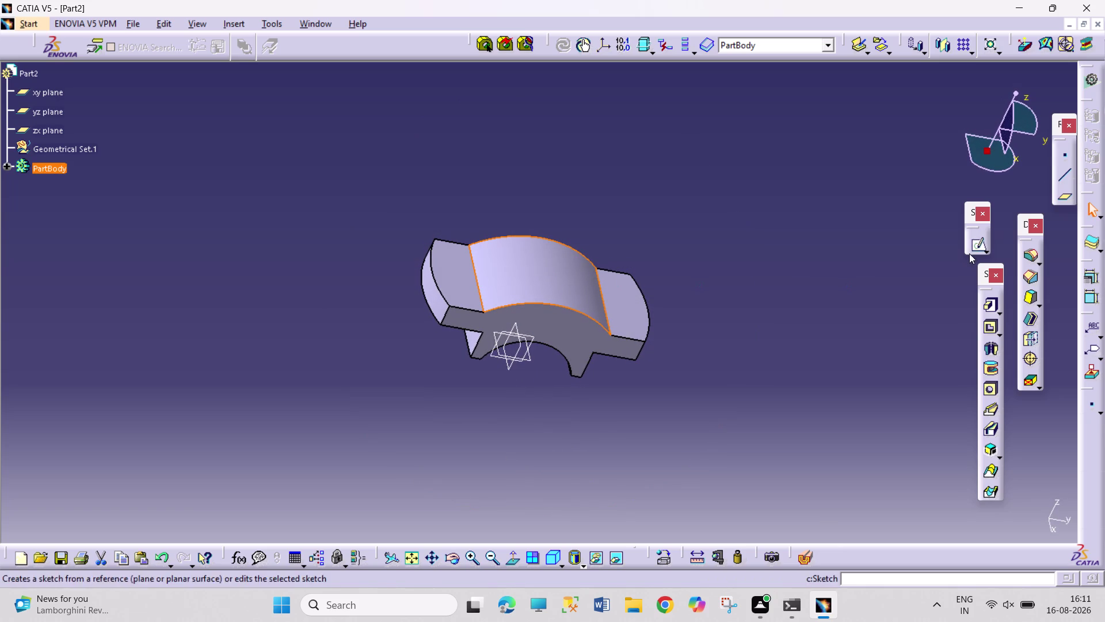
Select the left flange's flat face and start a new sketch on it.
click(972, 247)
click(978, 249)
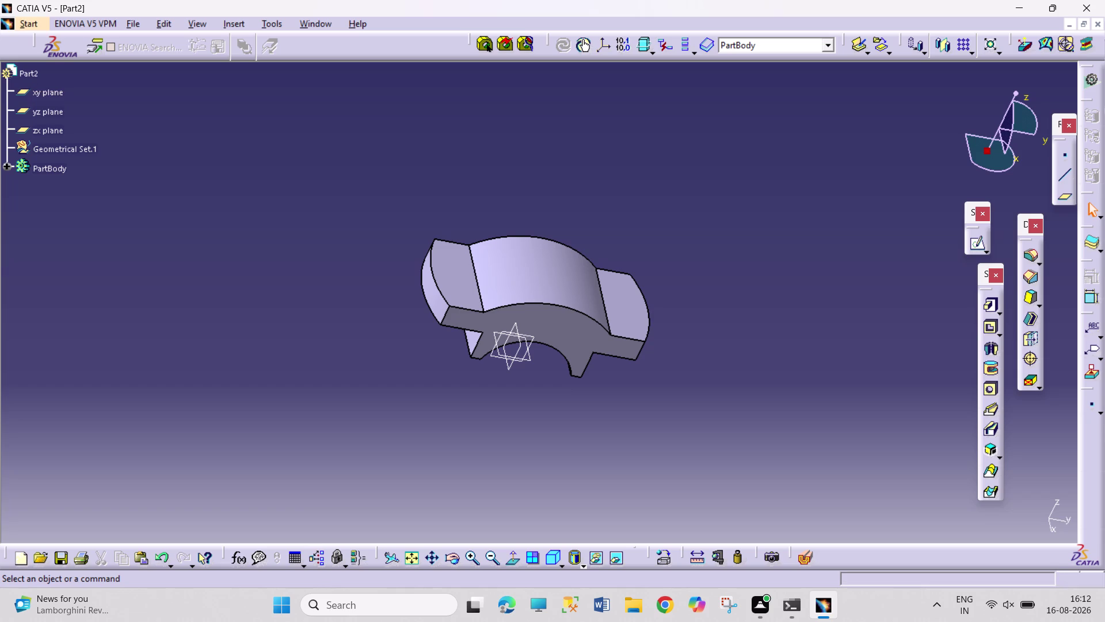
click(456, 294)
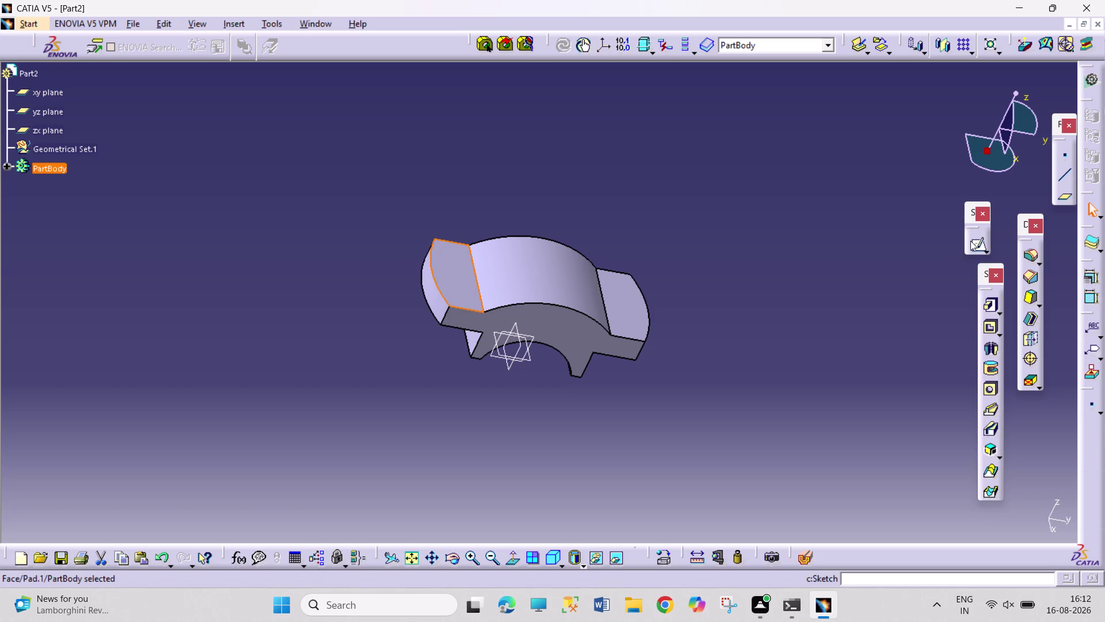
click(972, 241)
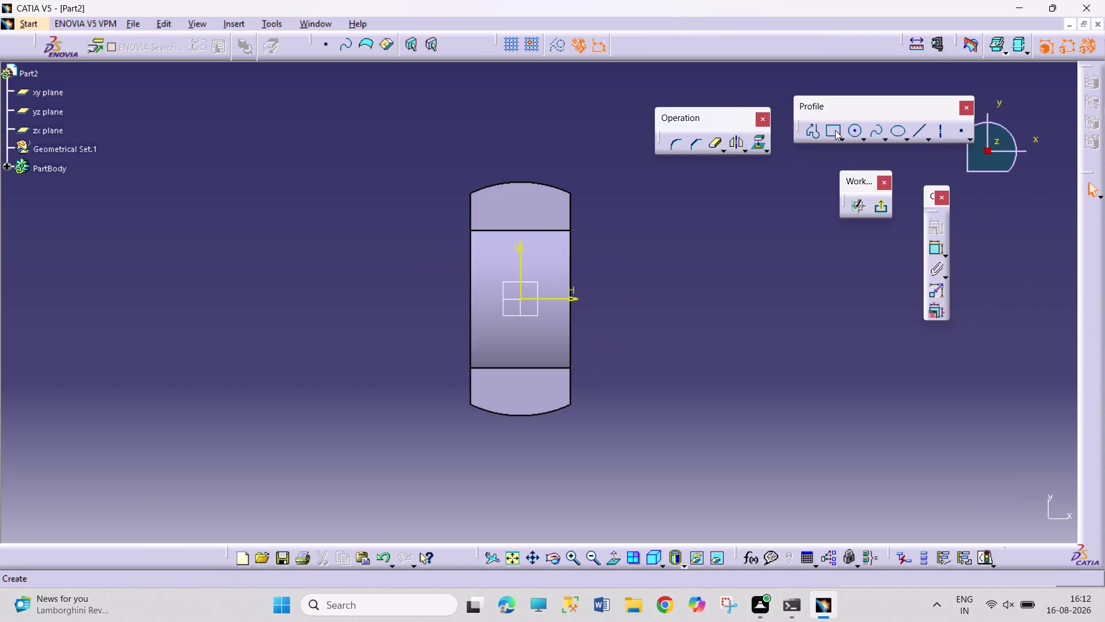
Draw a 12 mm diameter circle on the top tab.
click(855, 127)
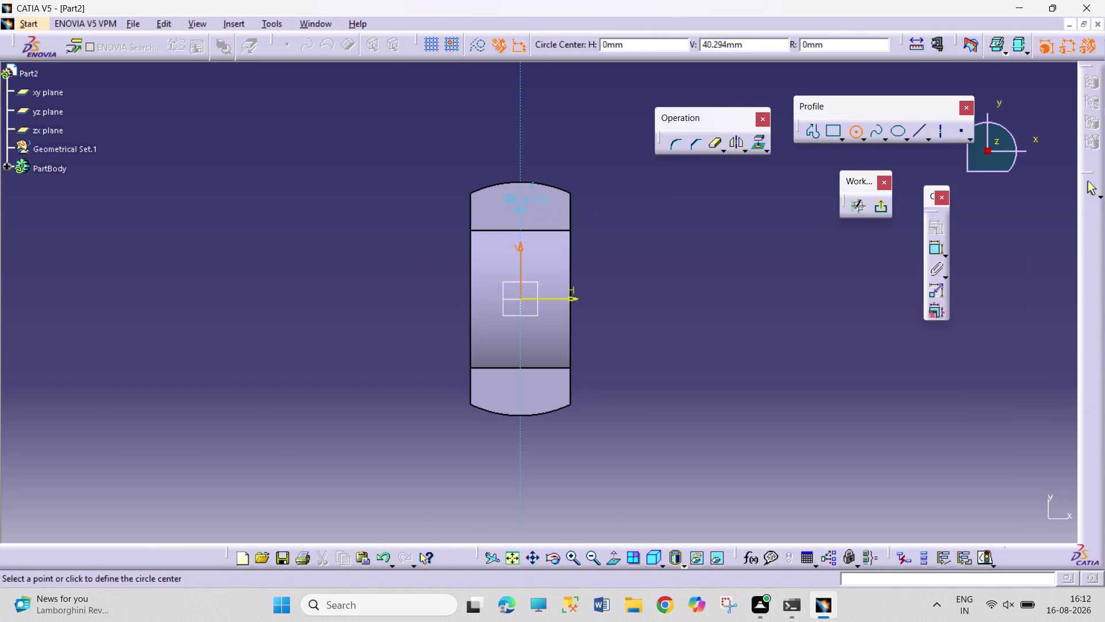
click(522, 212)
click(532, 216)
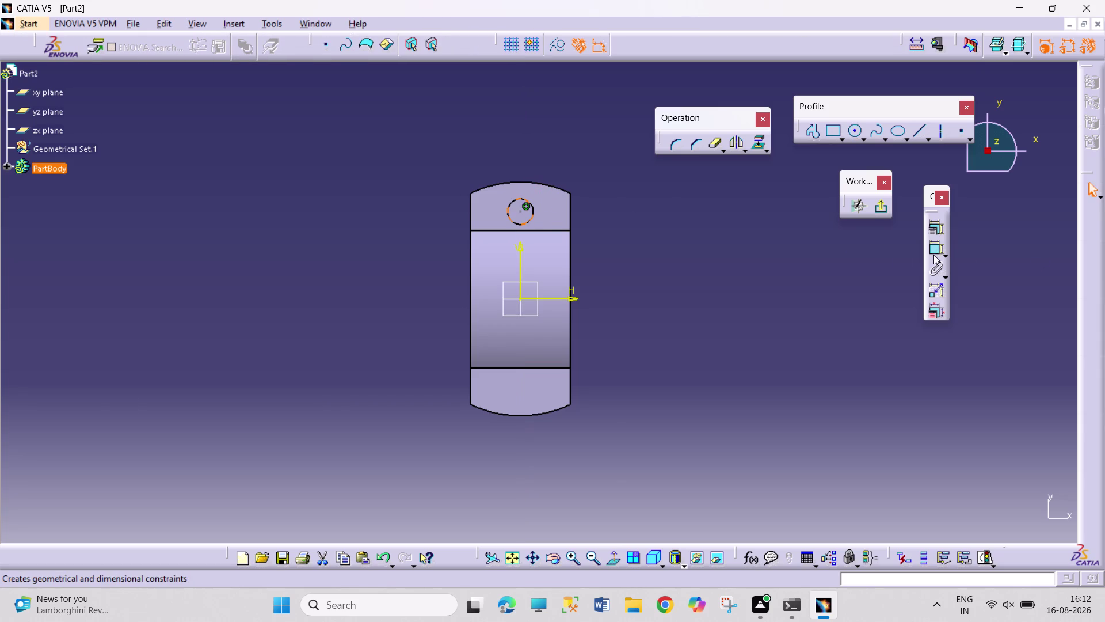
click(934, 250)
click(653, 217)
double_click(655, 215)
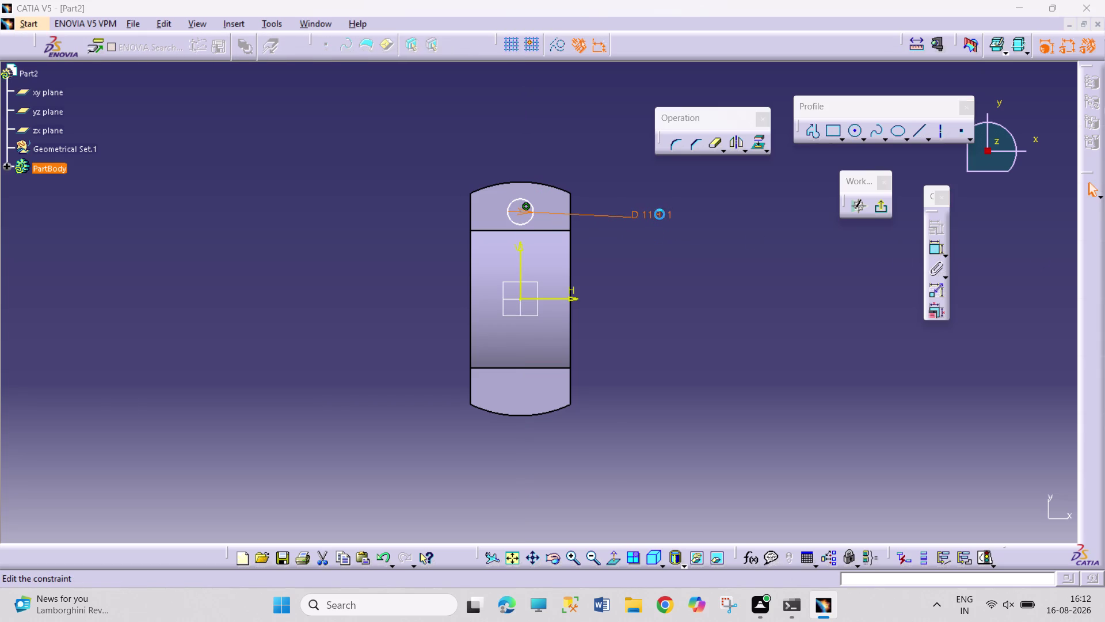
text(12)
key(Return)
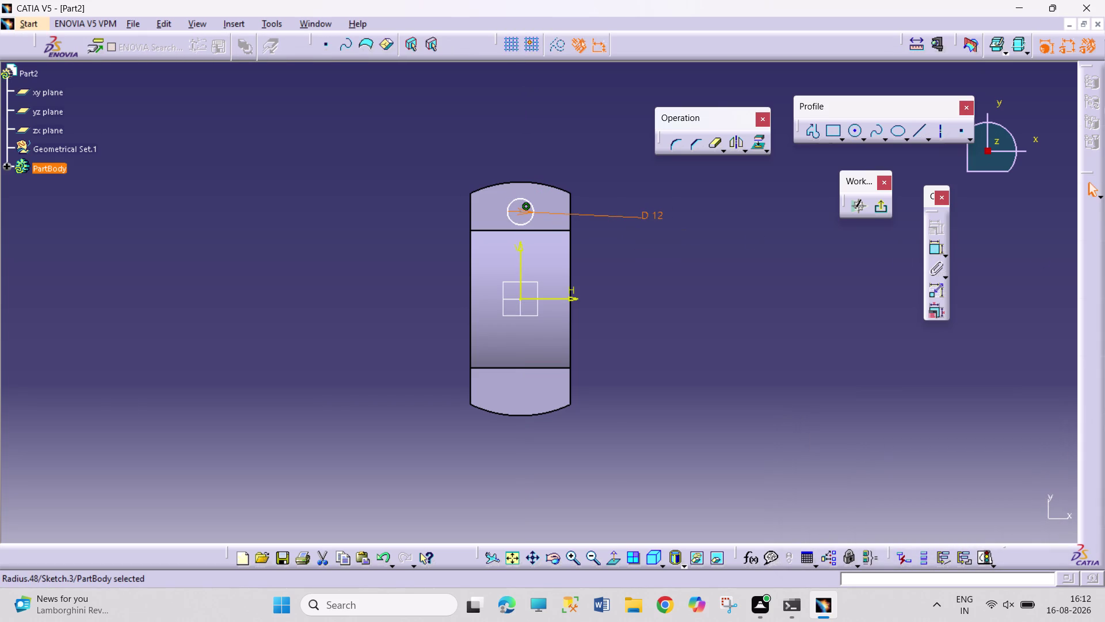
Mirror the top circle across the horizontal axis.
click(531, 218)
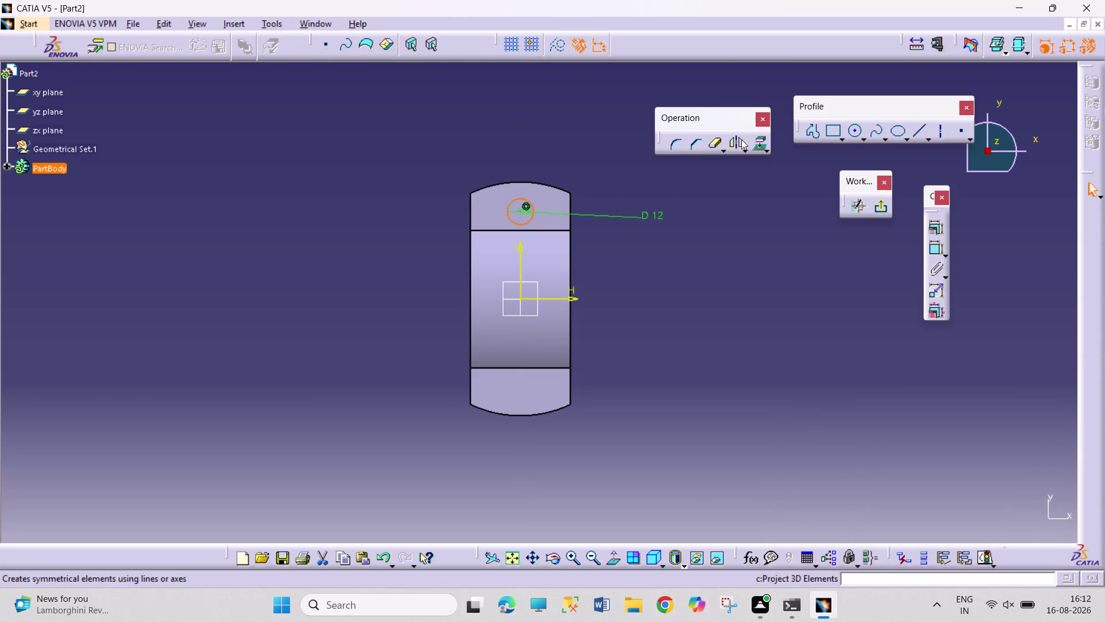
click(734, 140)
click(559, 303)
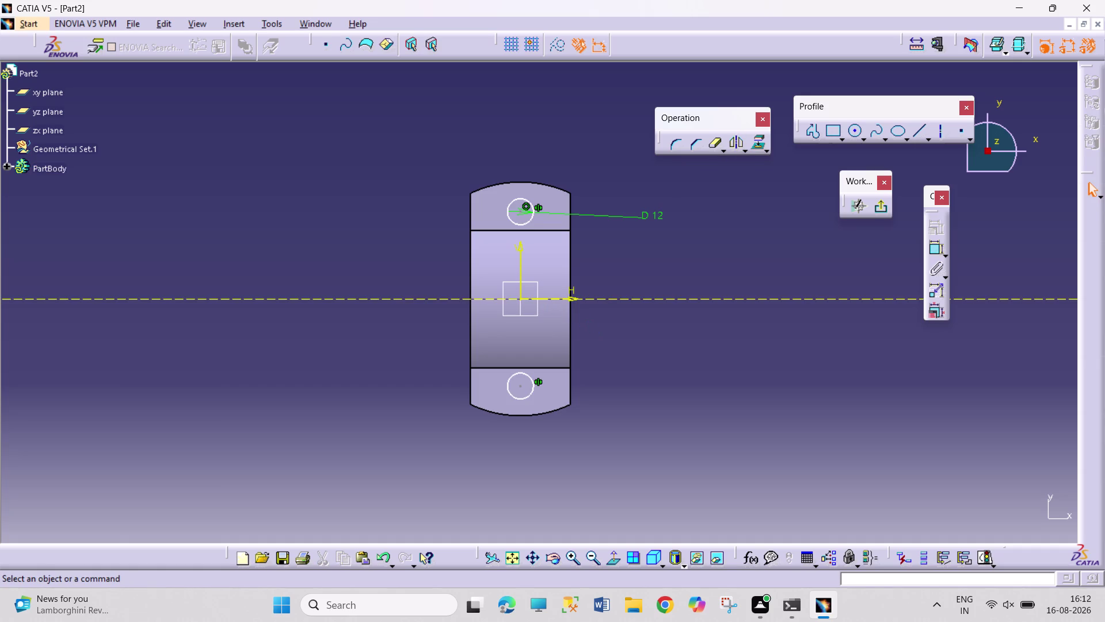
click(933, 247)
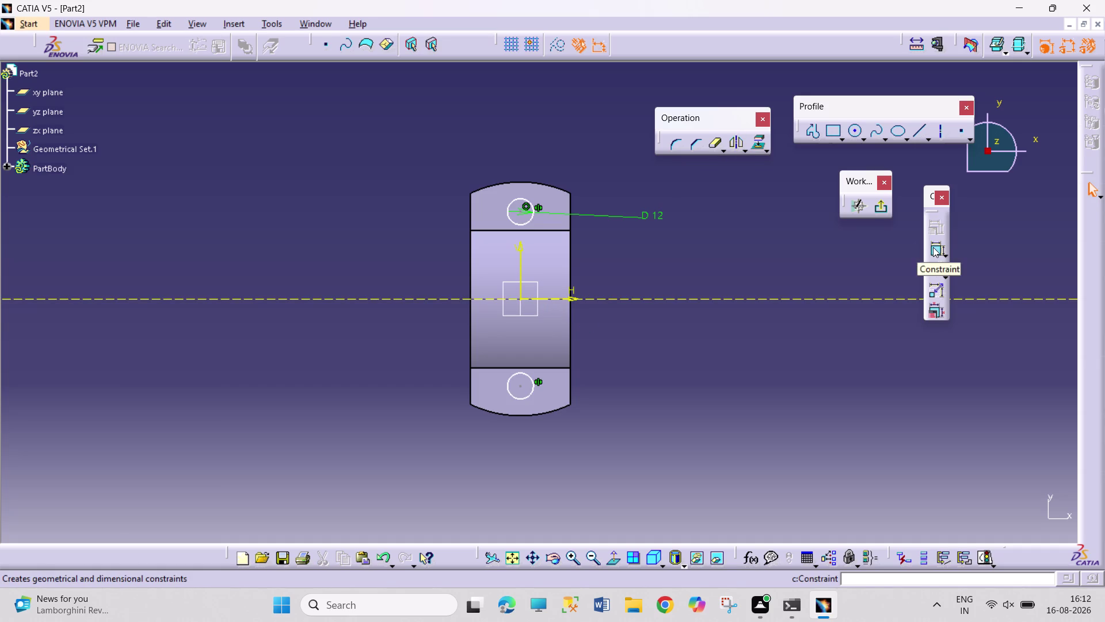
Dimension the top circle 39 mm from the horizontal axis and exit the sketch.
click(520, 212)
click(571, 300)
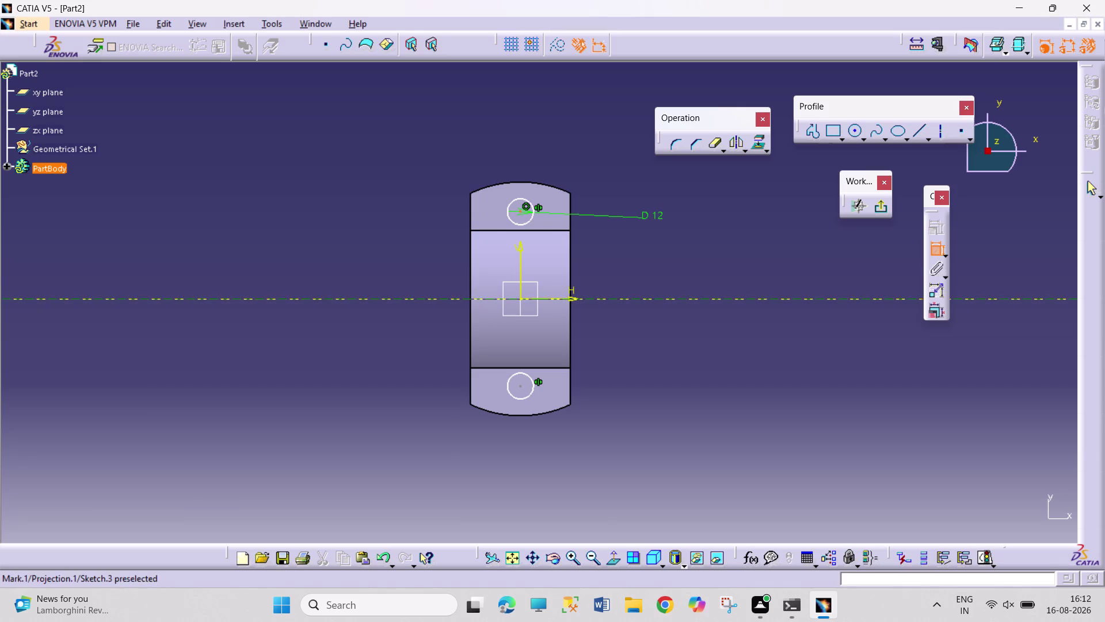
click(631, 261)
double_click(634, 257)
text(3)
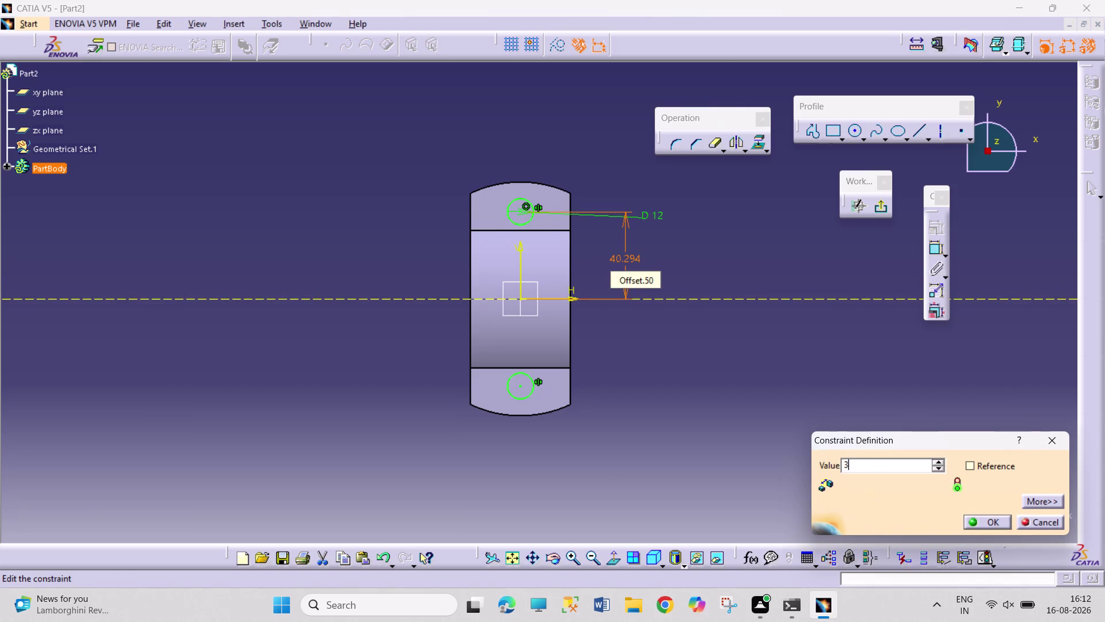
text(9)
key(Return)
click(693, 357)
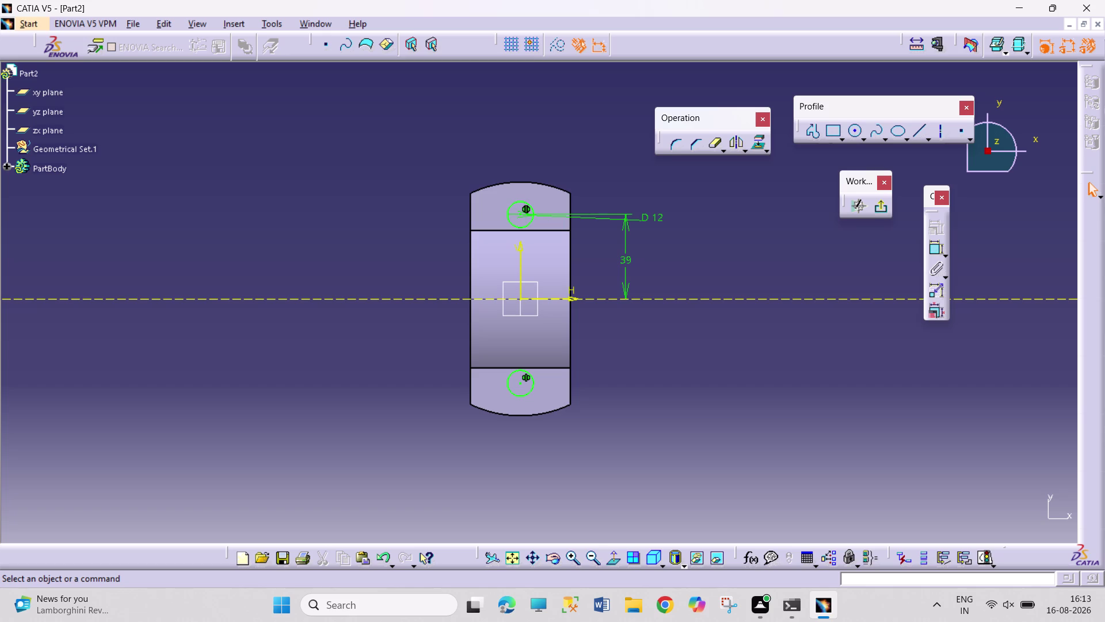
click(881, 209)
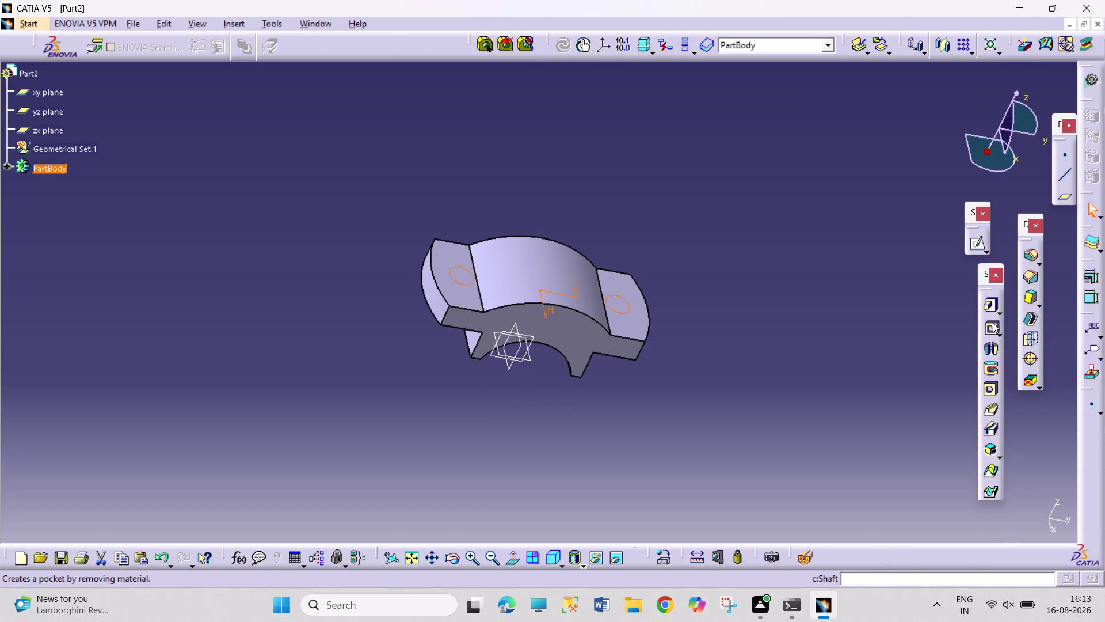
Pocket Sketch.3 23 mm deep to cut the two 12 mm holes.
click(992, 327)
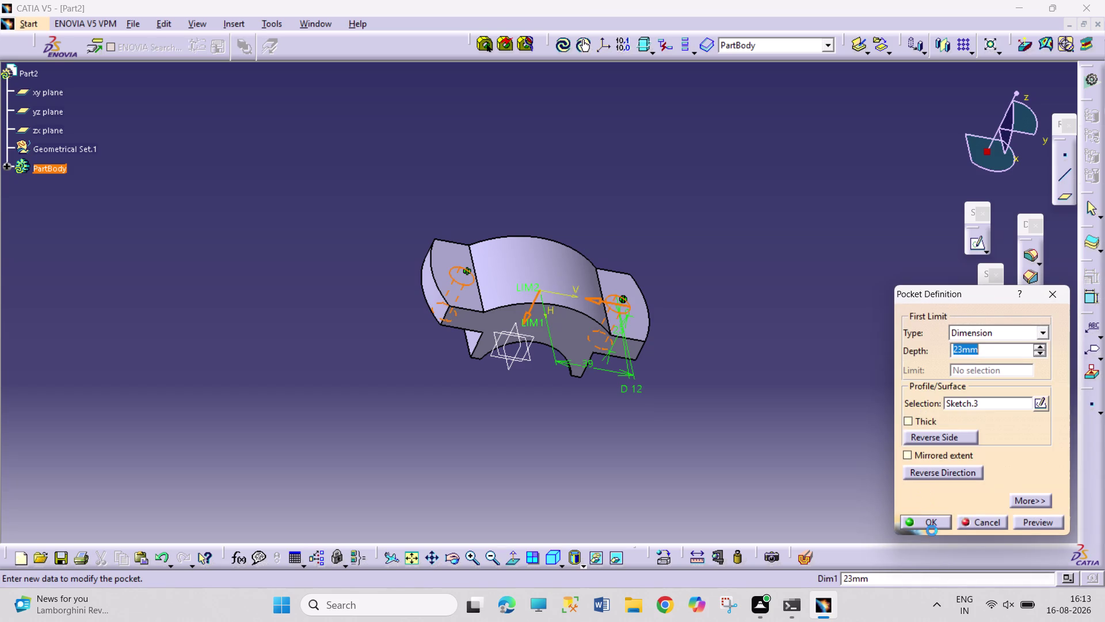
click(933, 527)
click(829, 448)
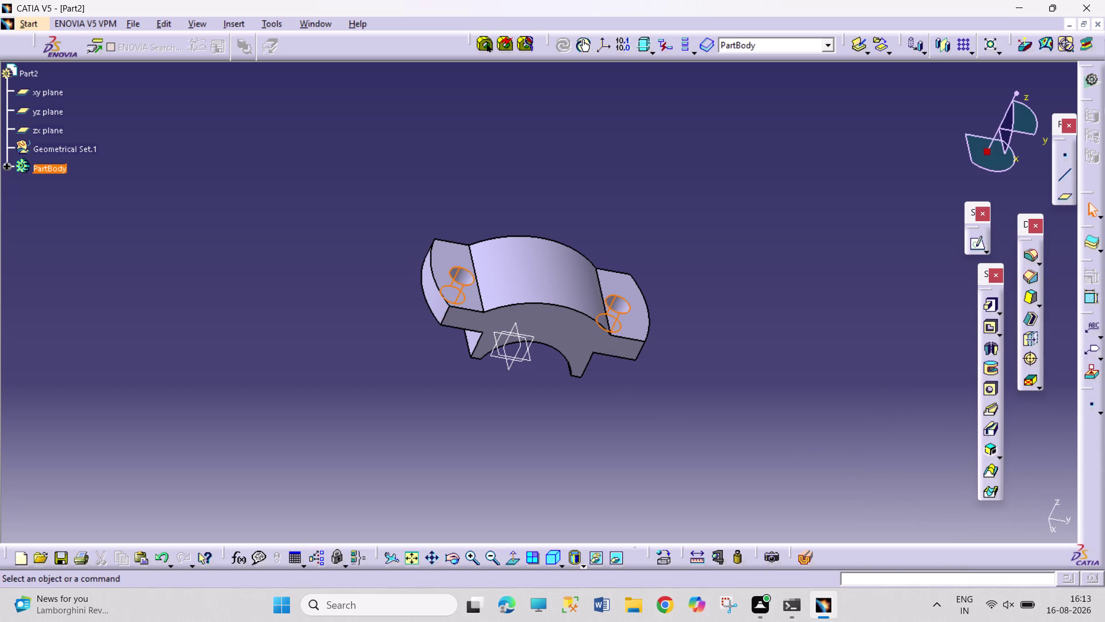
Tilt the view to the tab faces and start a sketch on one.
click(462, 566)
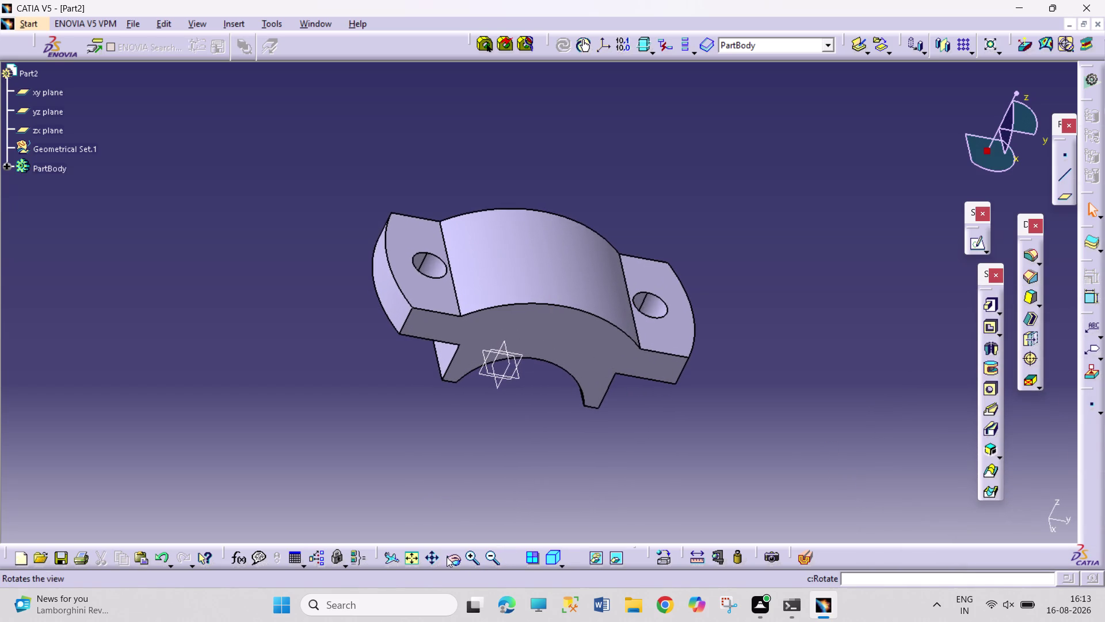
click(447, 557)
drag(396, 476, 388, 560)
click(441, 338)
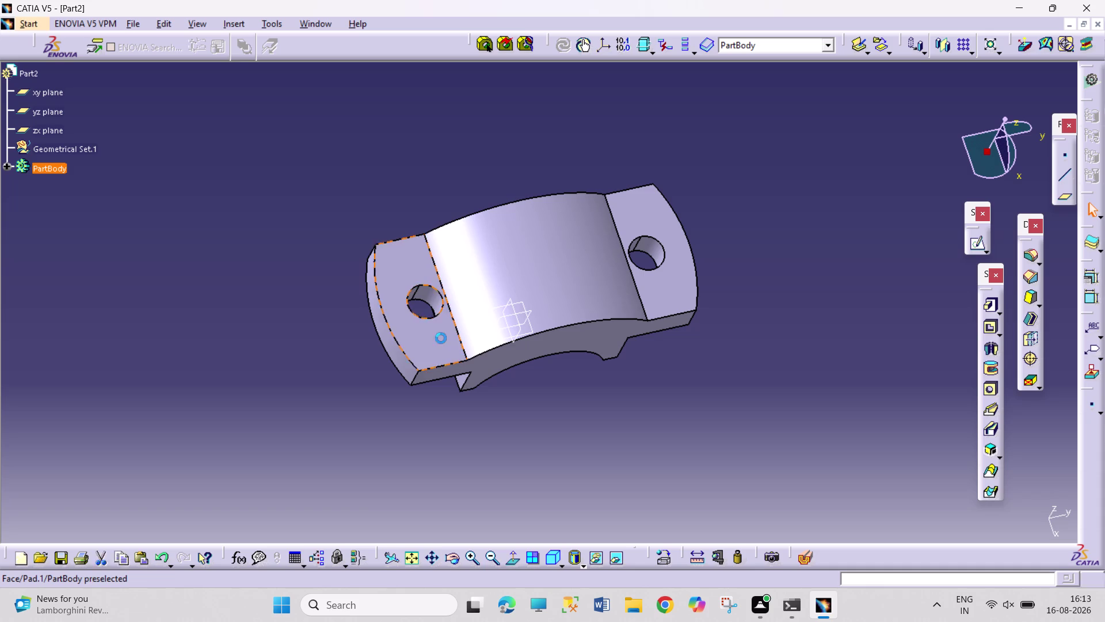
click(974, 246)
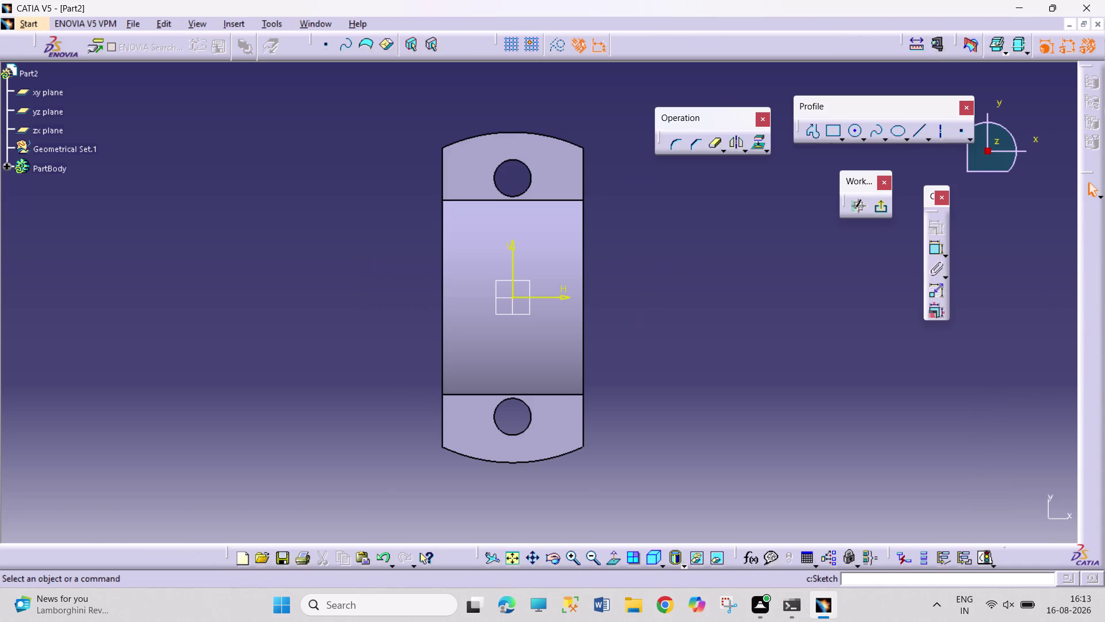
Draw a 34 mm diameter circle around the bottom hole.
click(855, 130)
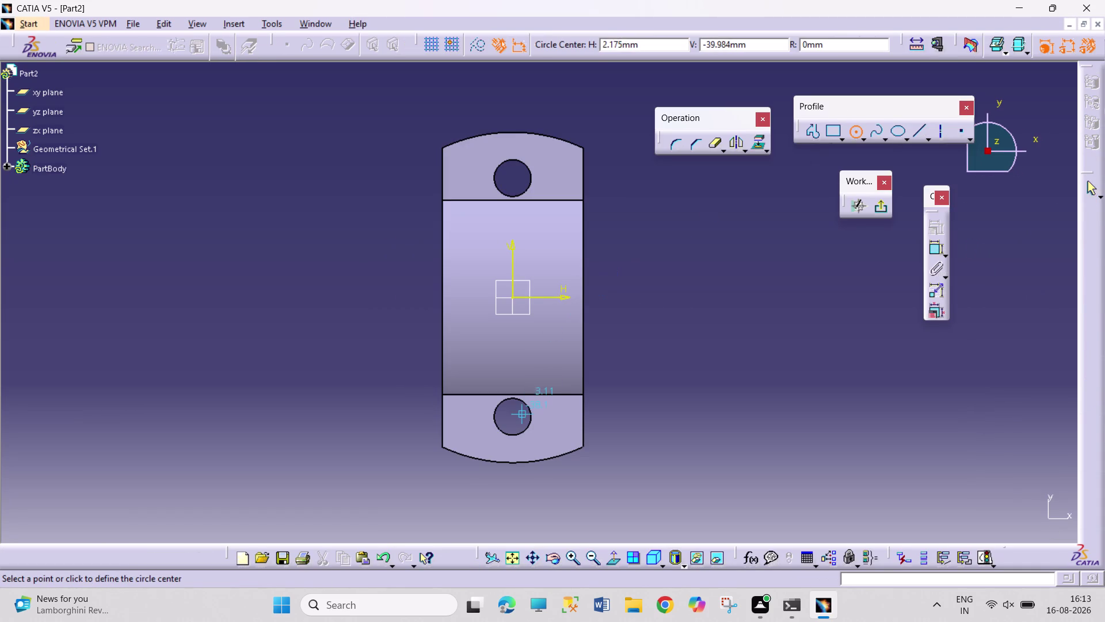
click(515, 413)
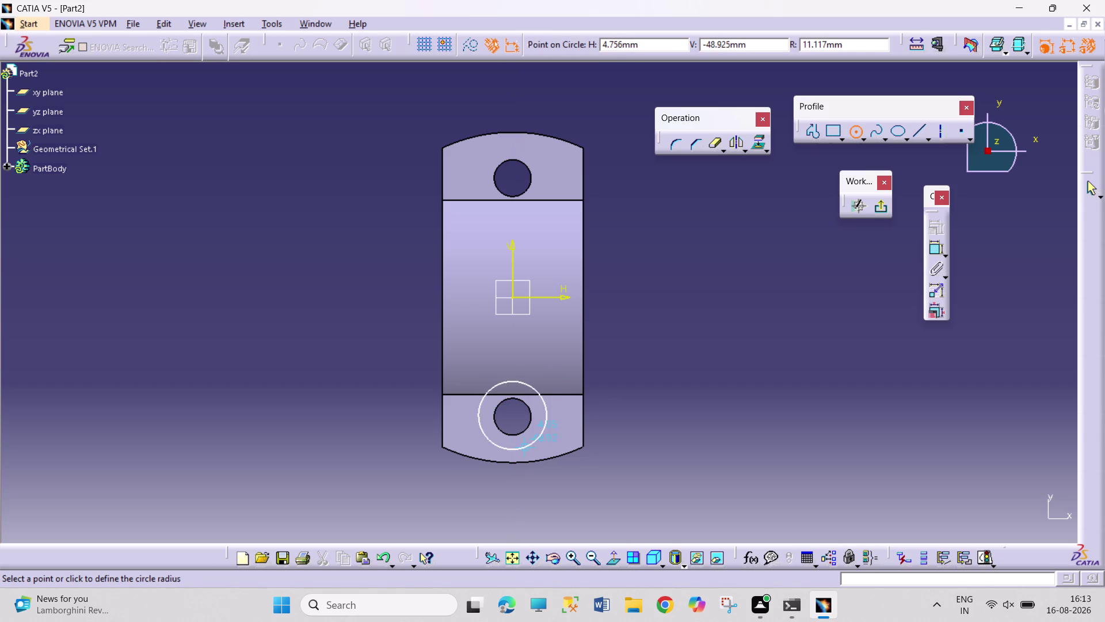
click(528, 455)
click(938, 244)
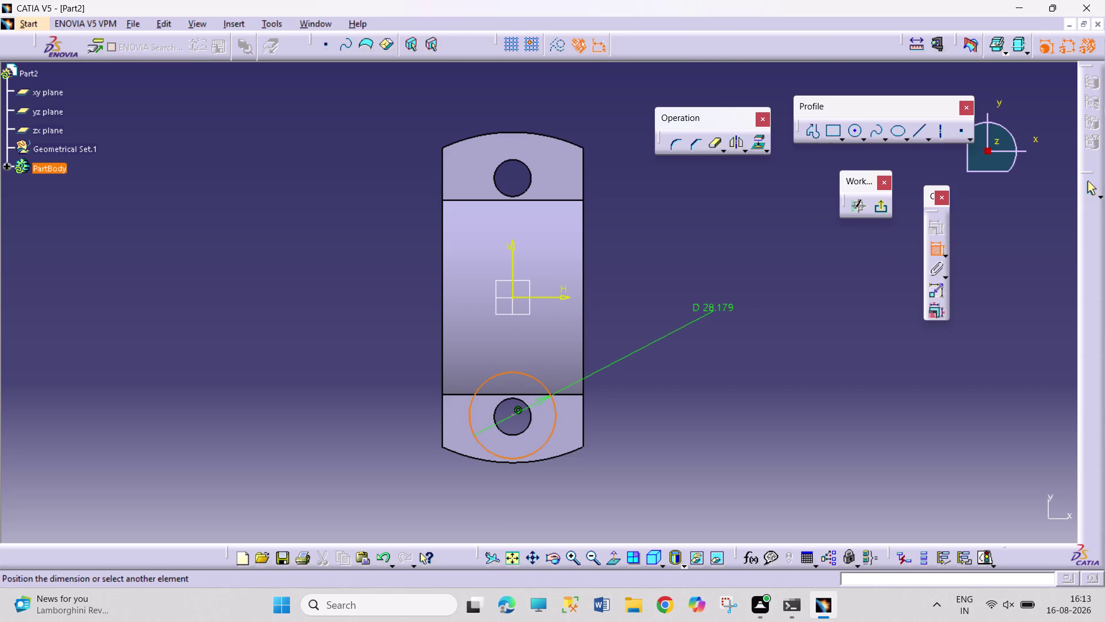
click(633, 368)
double_click(640, 358)
text(34)
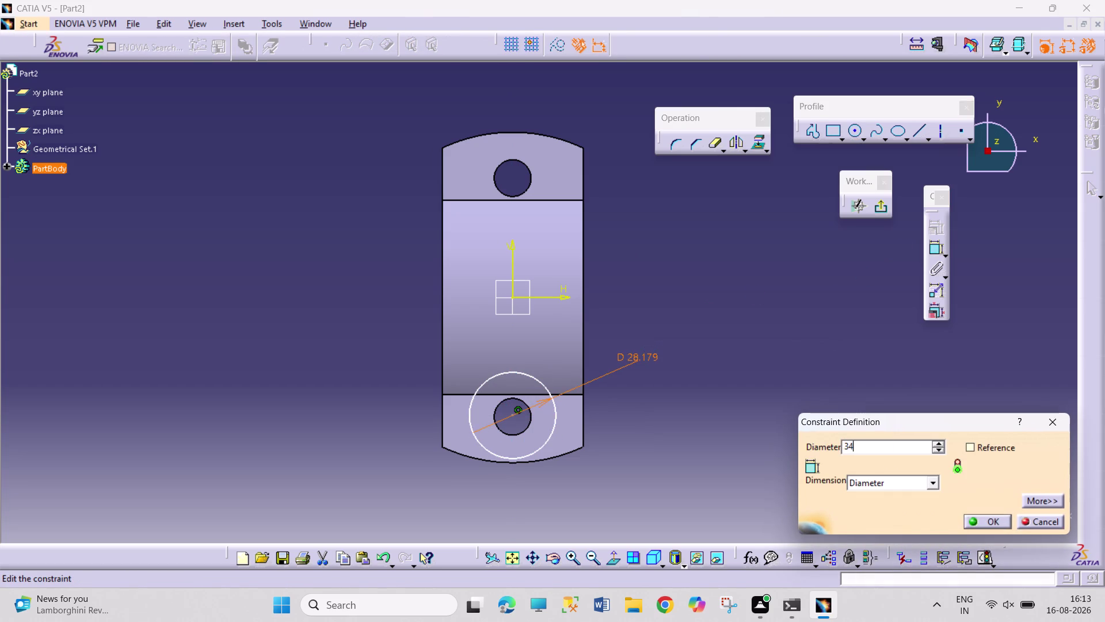
key(Return)
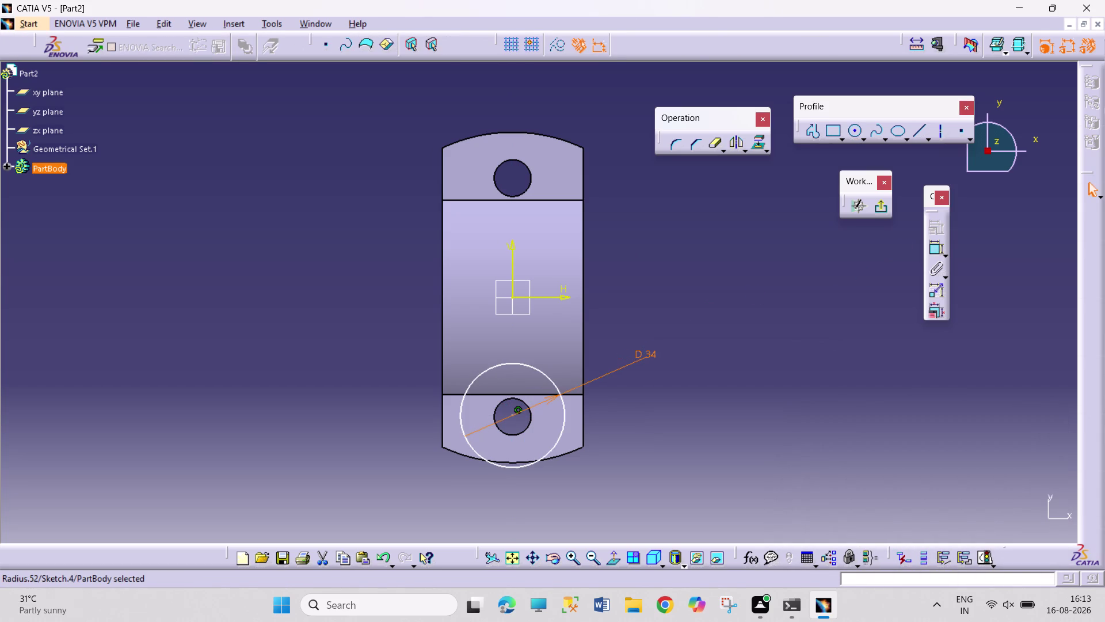
Make the circle concentric with the bottom hole, mirror it across the horizontal axis, and exit.
click(531, 423)
click(565, 427)
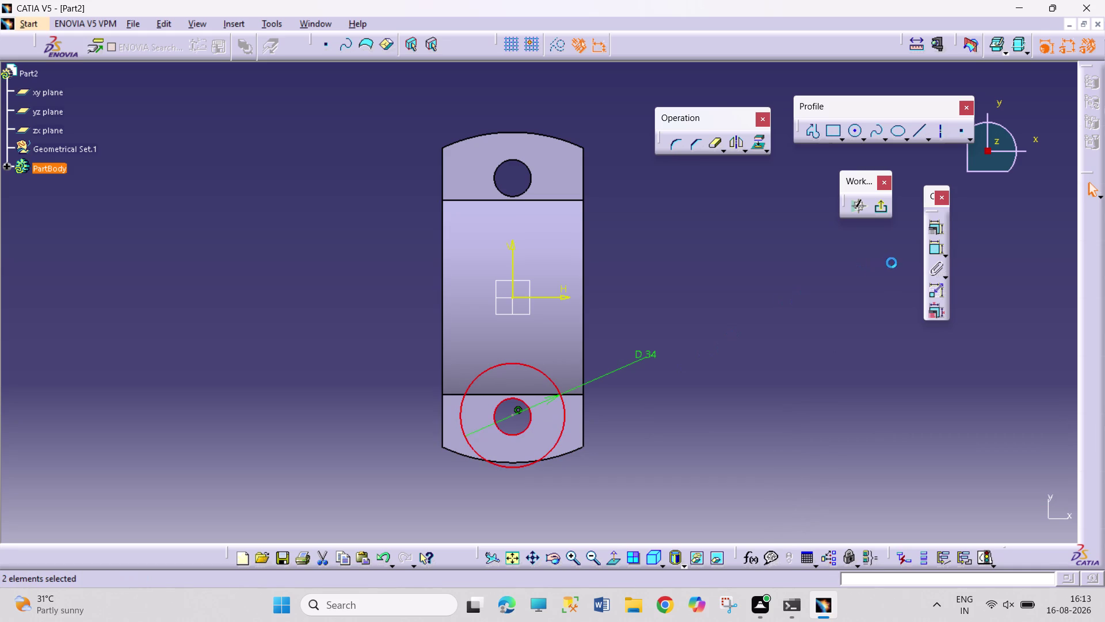
click(926, 229)
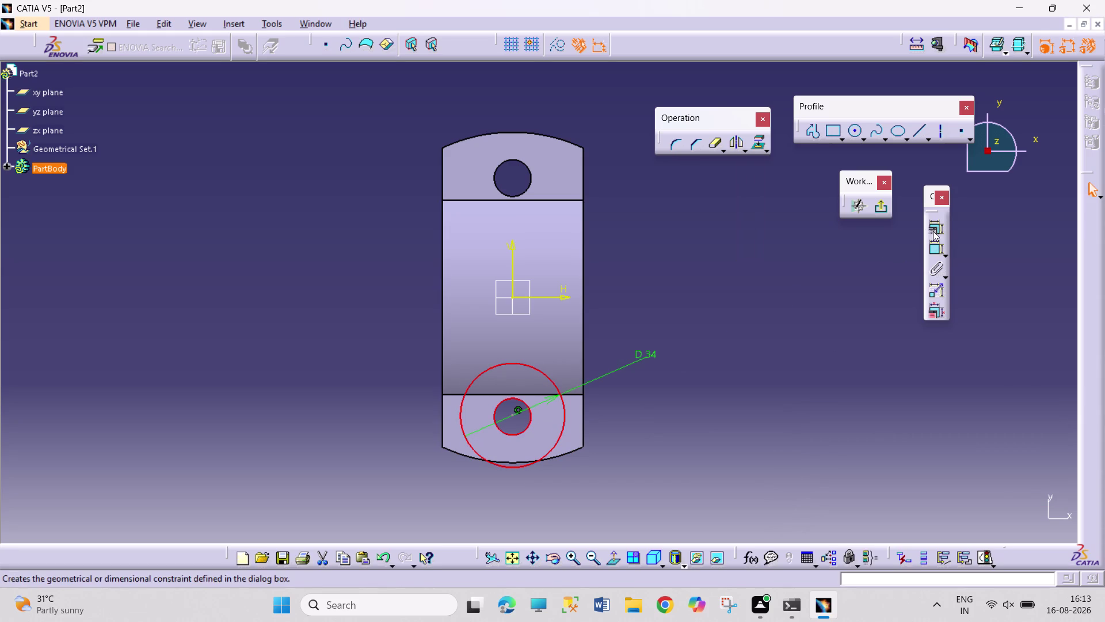
click(933, 231)
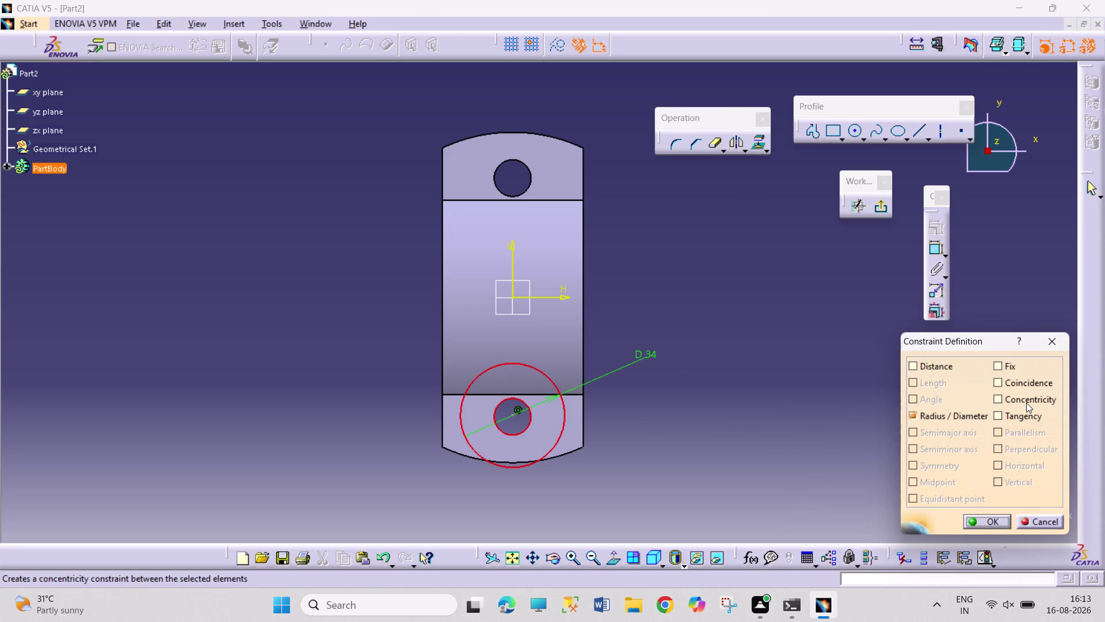
click(1026, 402)
click(987, 524)
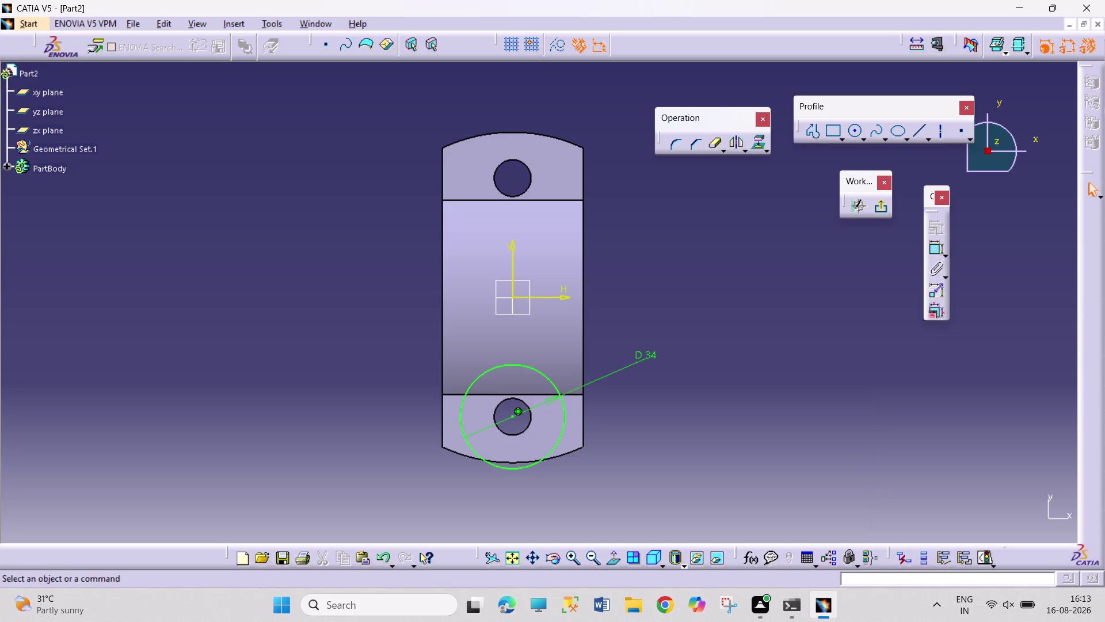
click(732, 141)
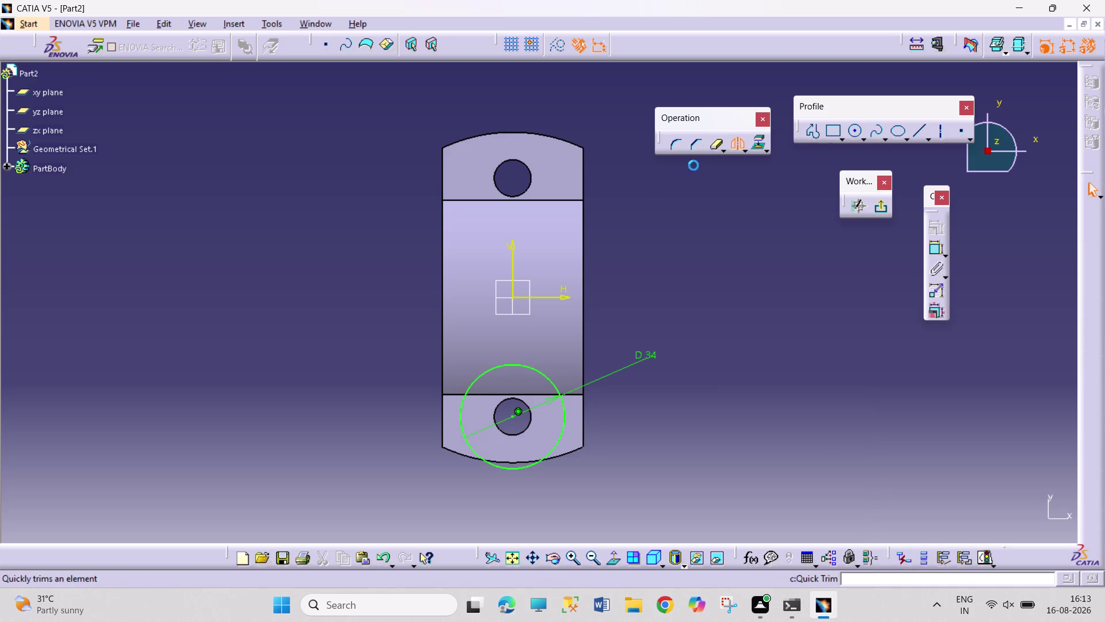
click(523, 368)
click(557, 294)
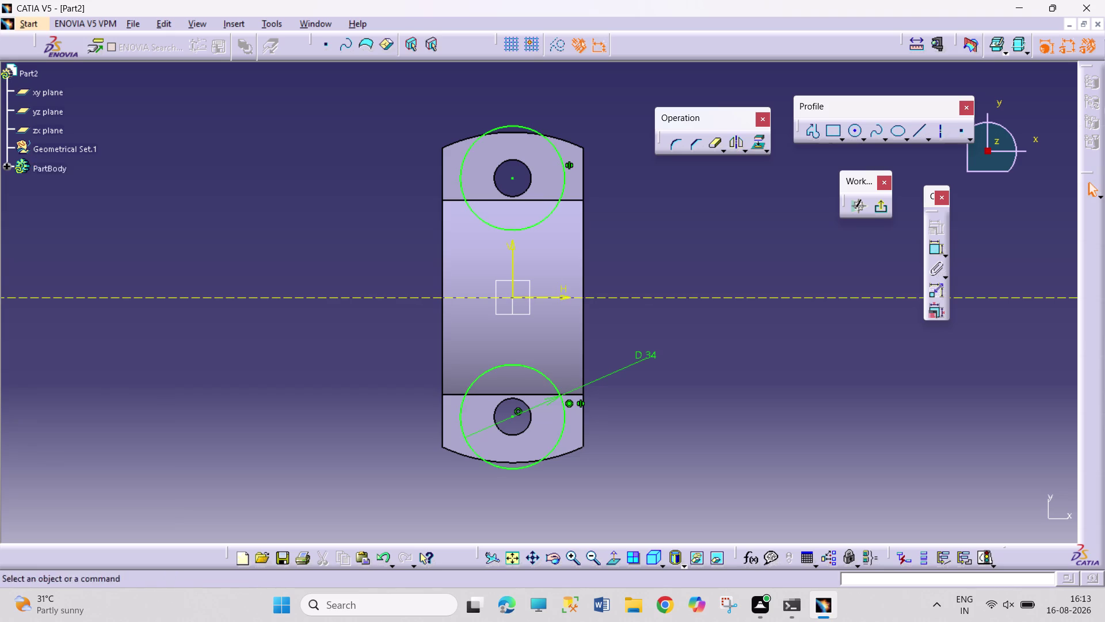
click(883, 210)
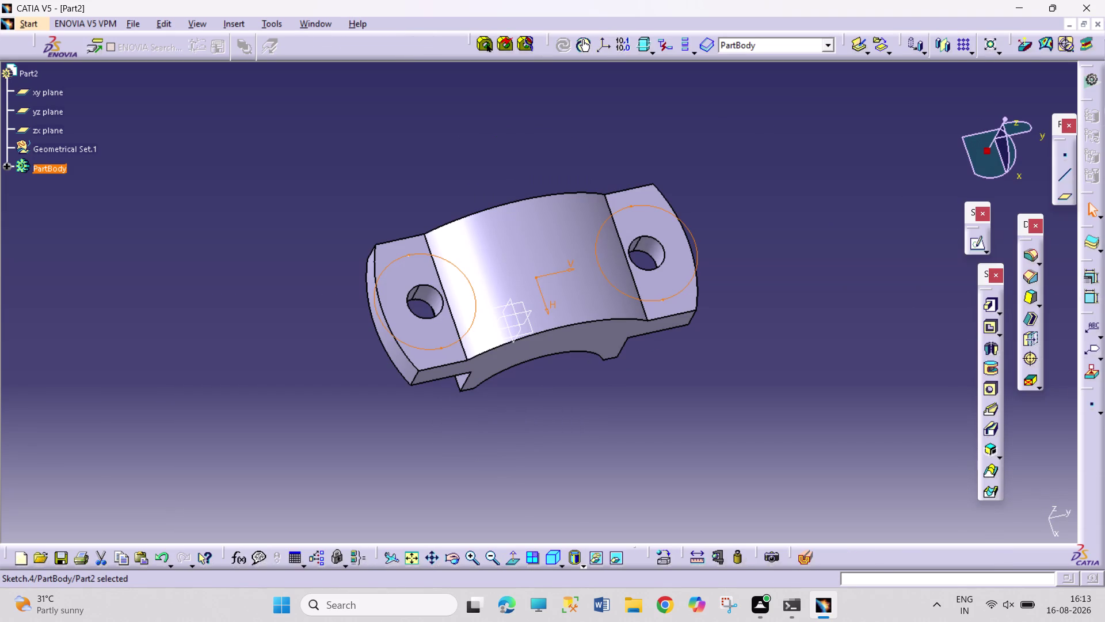
Pocket Sketch.4's two 34 mm circles 23 mm deep with flipped direction, creating Pocket.3.
click(453, 559)
drag(559, 462, 561, 272)
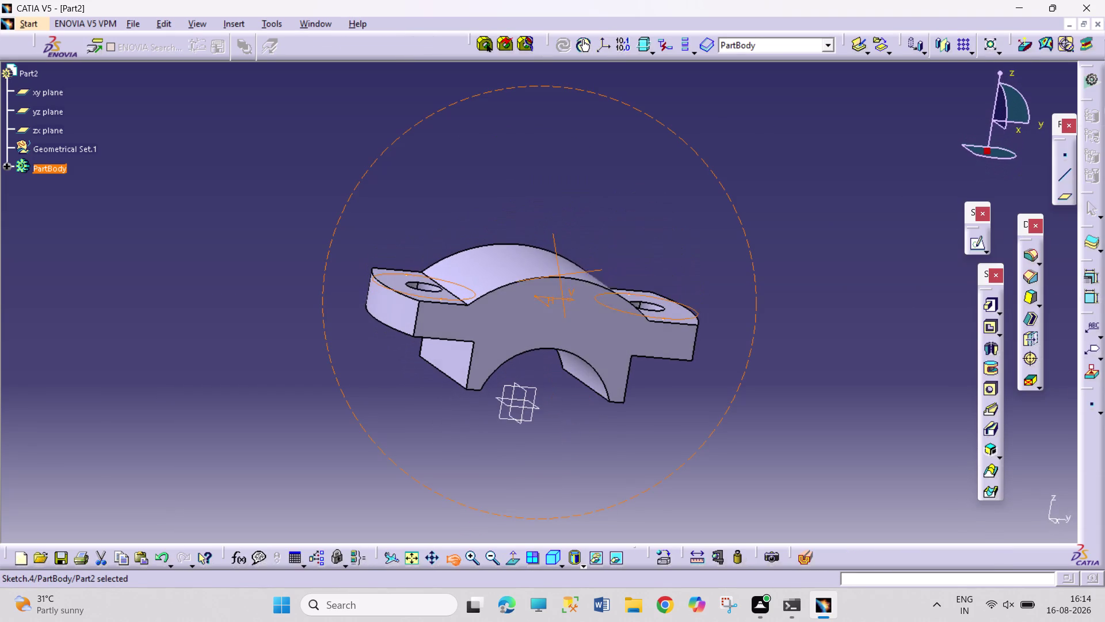
drag(560, 272, 560, 272)
click(991, 331)
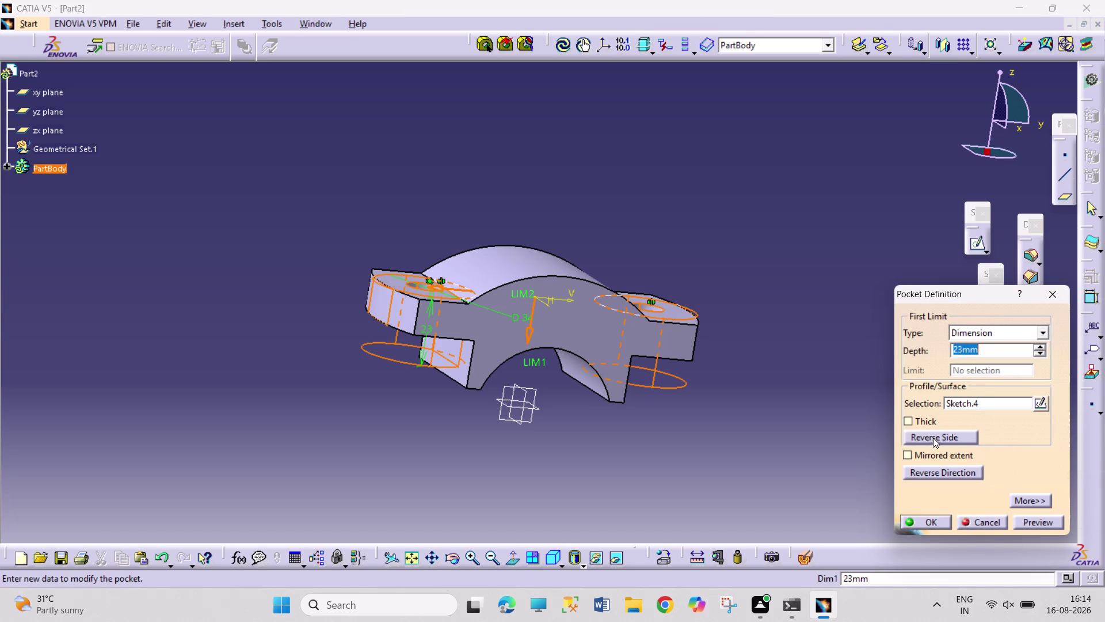
click(936, 474)
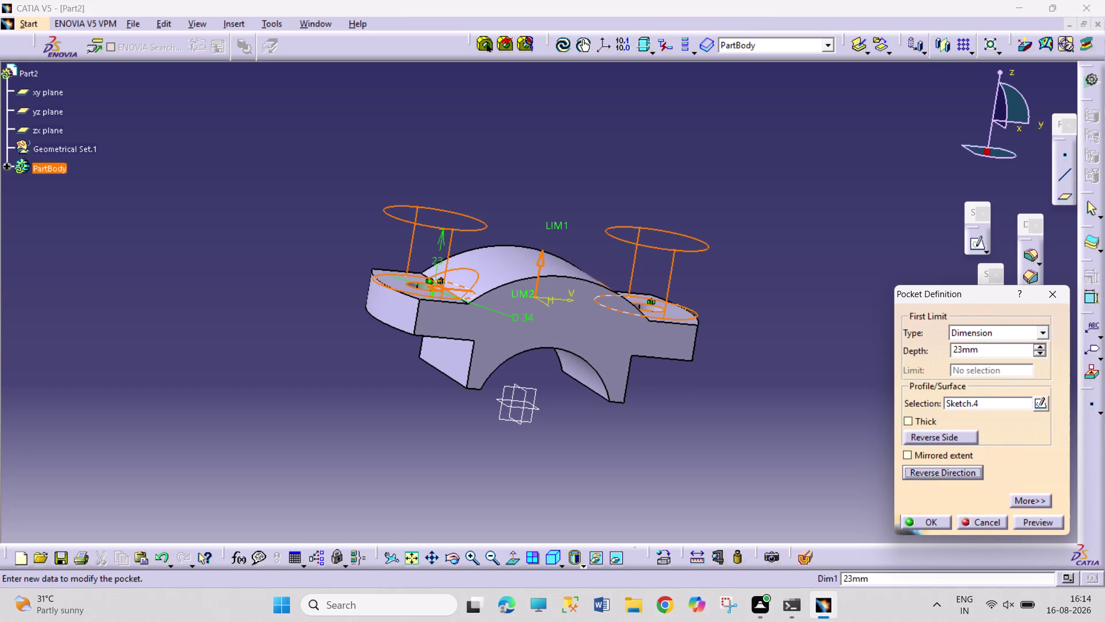
drag(916, 525, 923, 523)
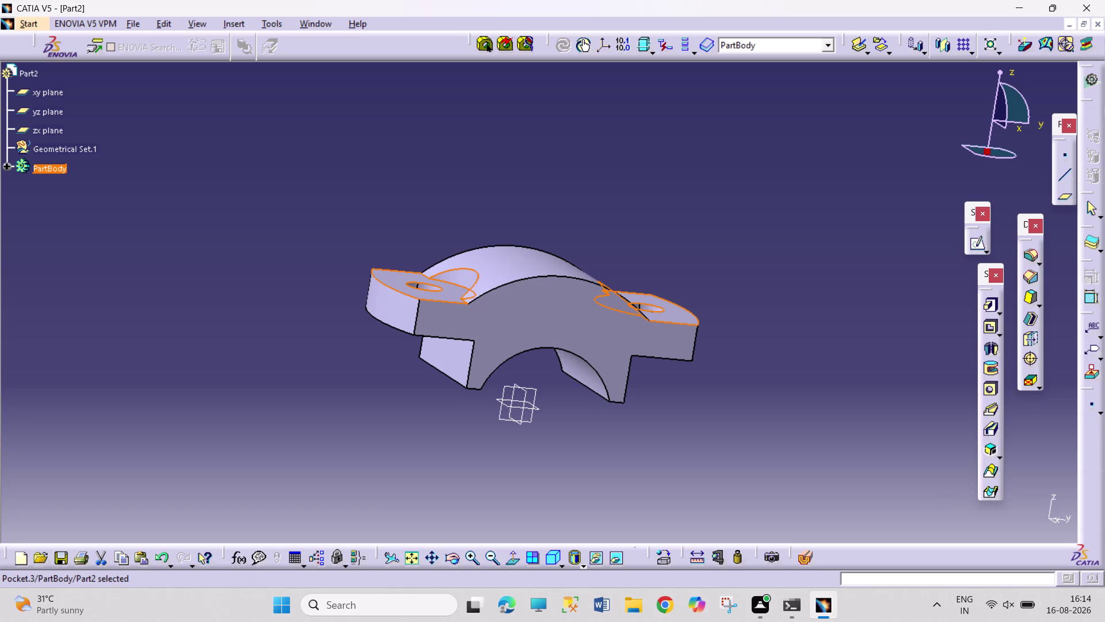
click(755, 492)
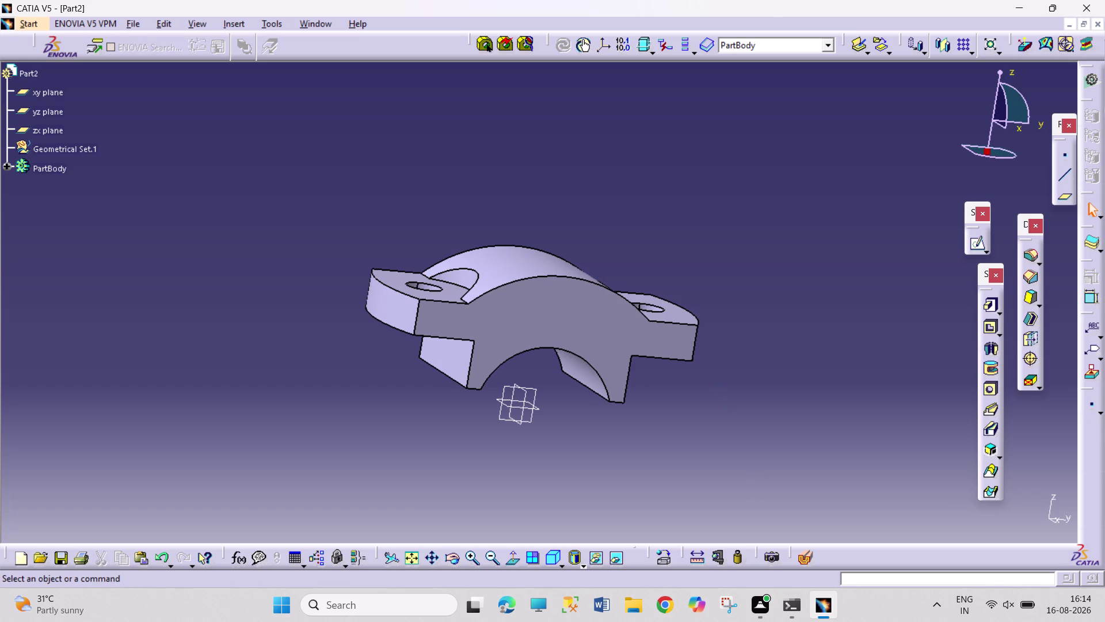
click(450, 557)
drag(502, 493, 514, 362)
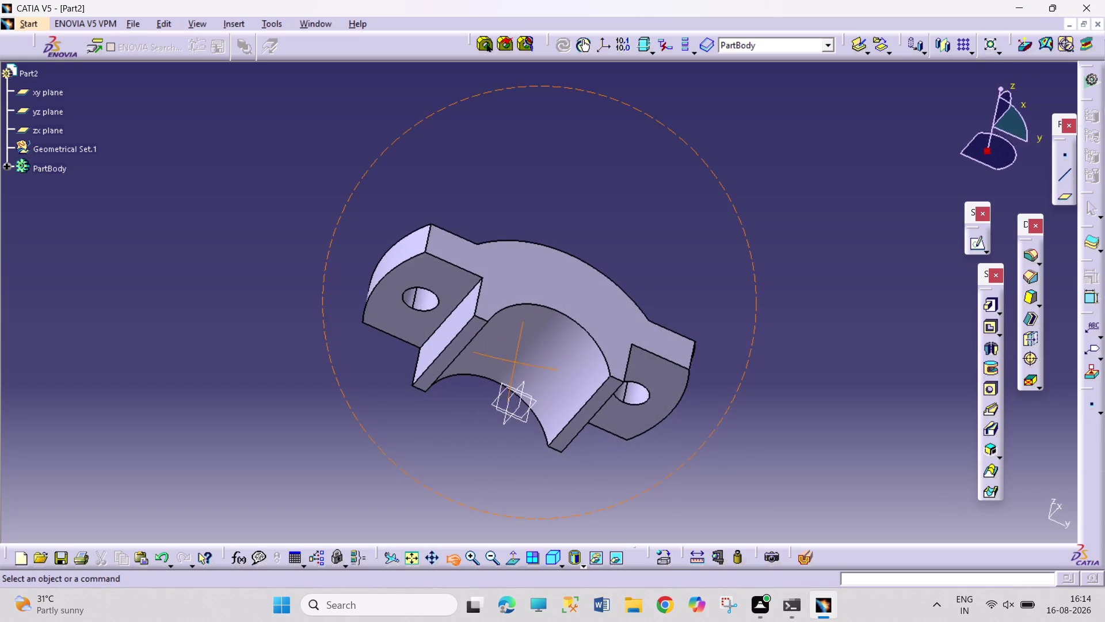
drag(515, 361, 528, 395)
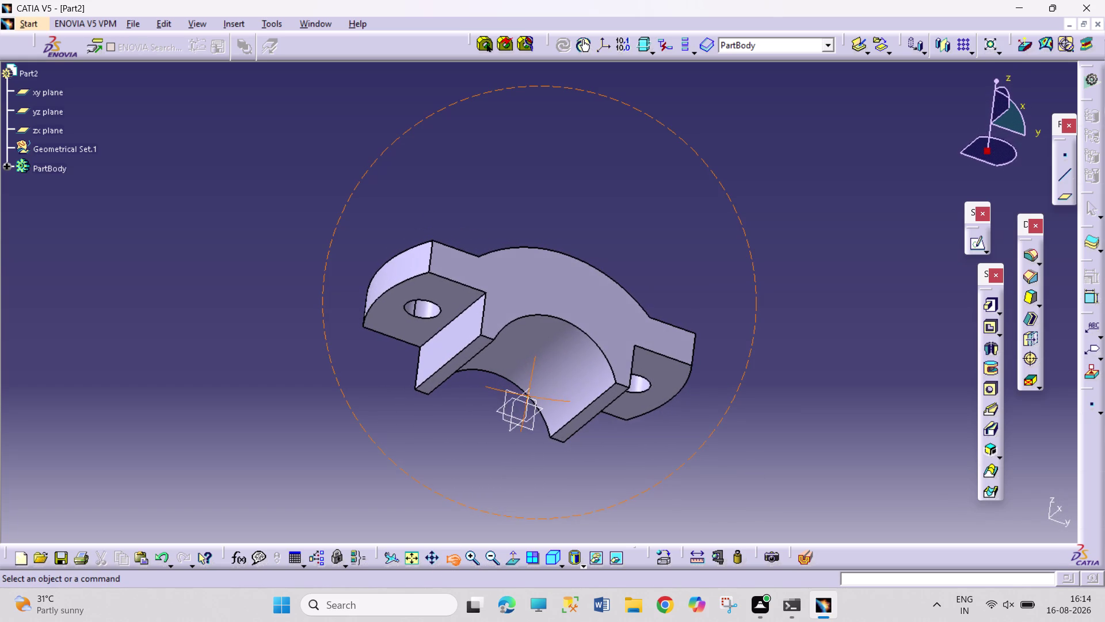
drag(528, 396, 529, 399)
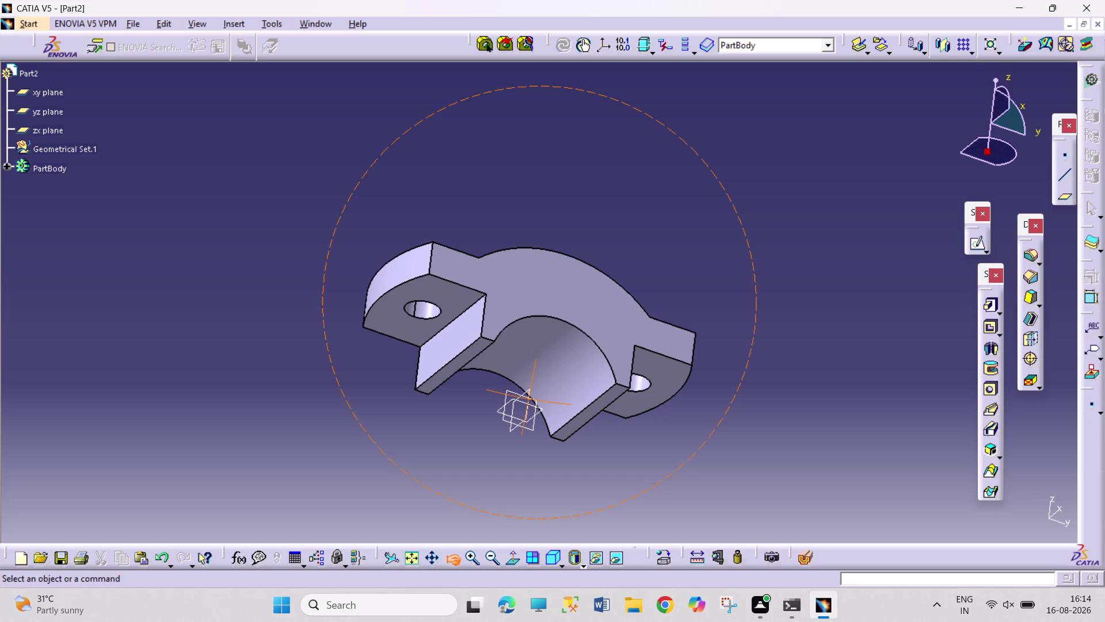
drag(529, 398, 540, 437)
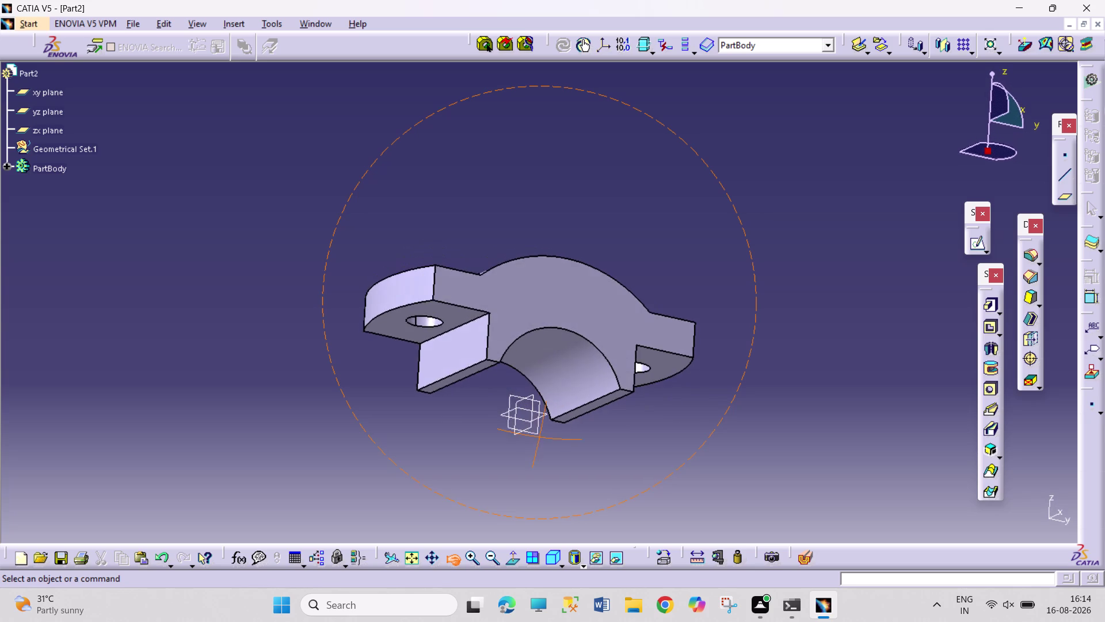
drag(540, 437, 458, 502)
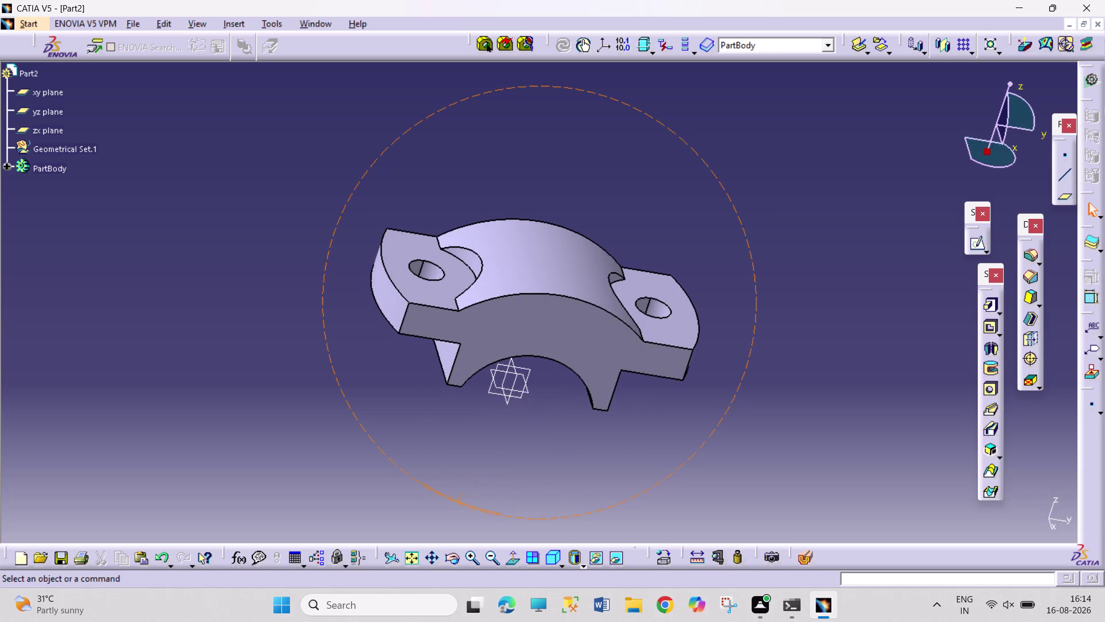
drag(433, 499, 426, 499)
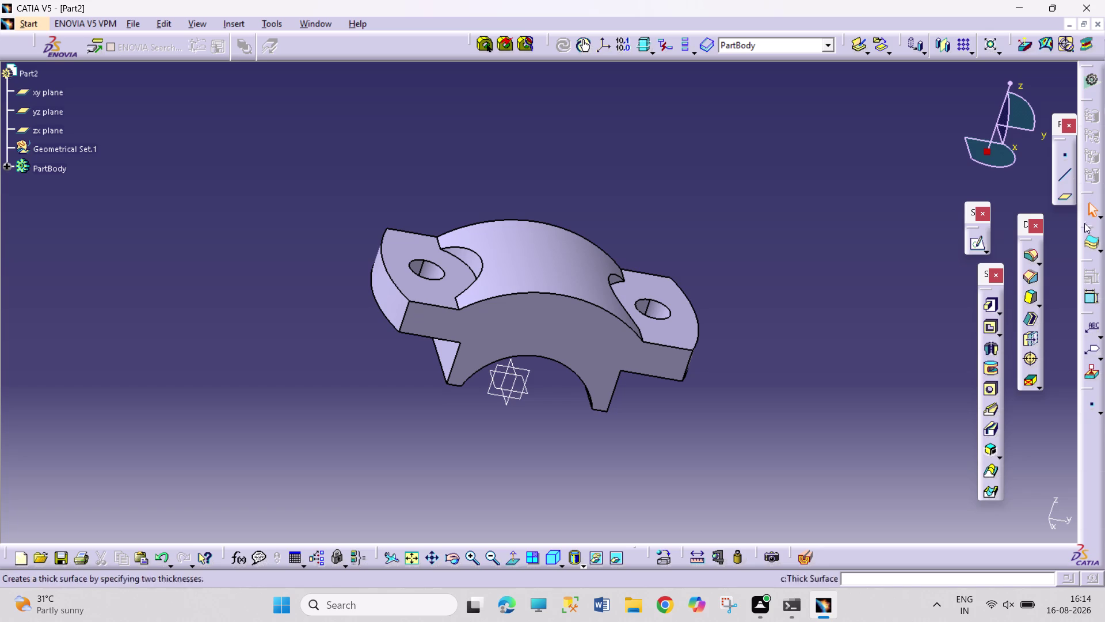
click(1061, 203)
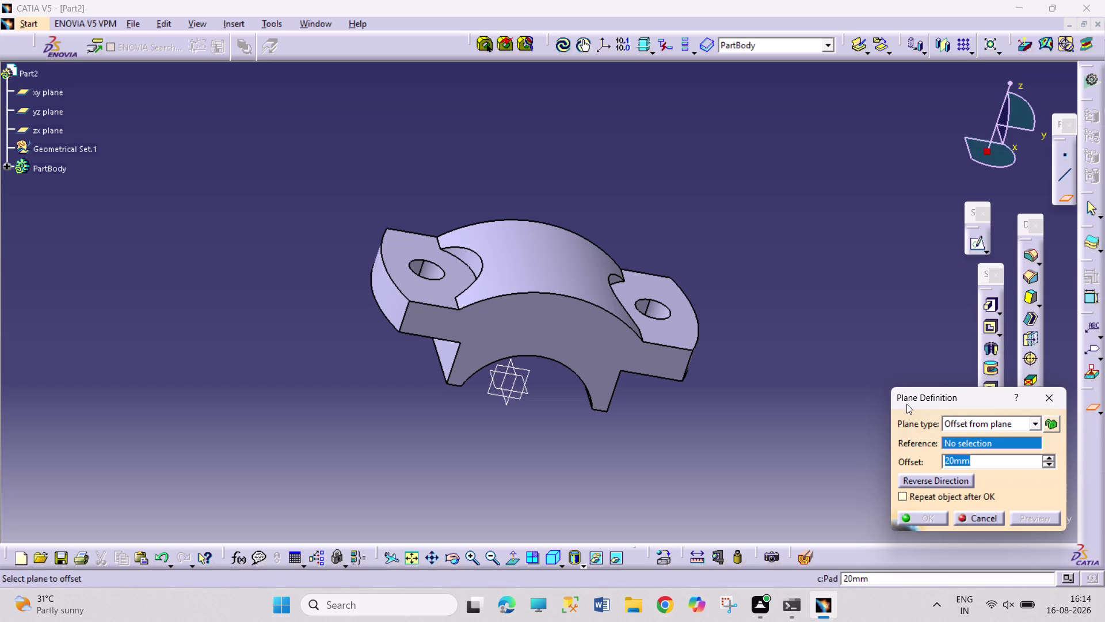
Define a plane offset from the xy plane, orbiting to check it and adjusting the offset.
click(529, 397)
click(526, 391)
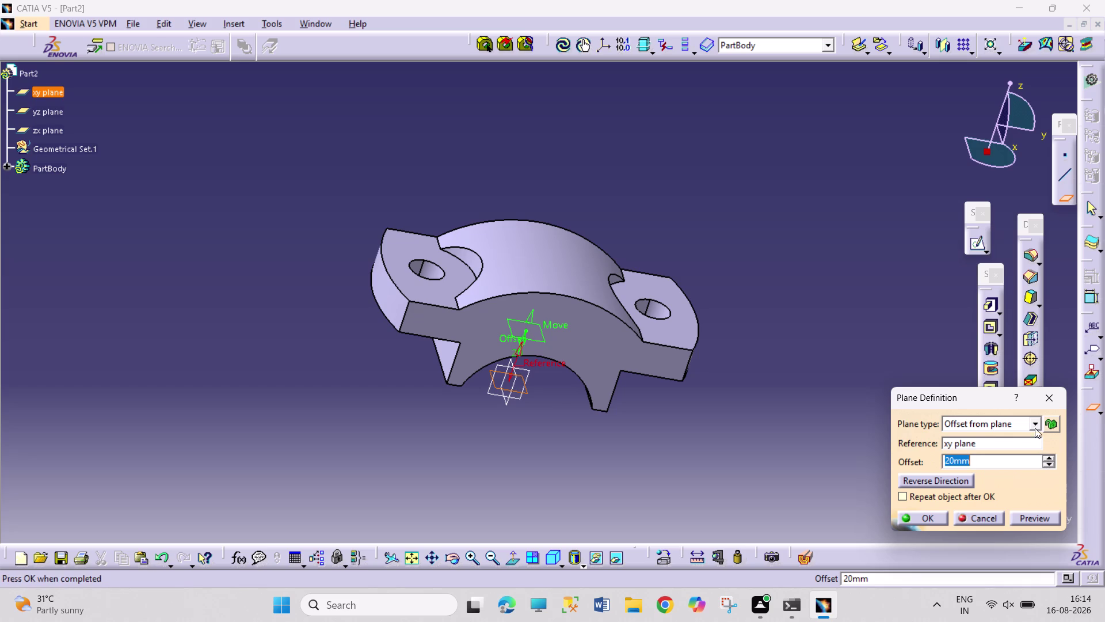
click(1047, 456)
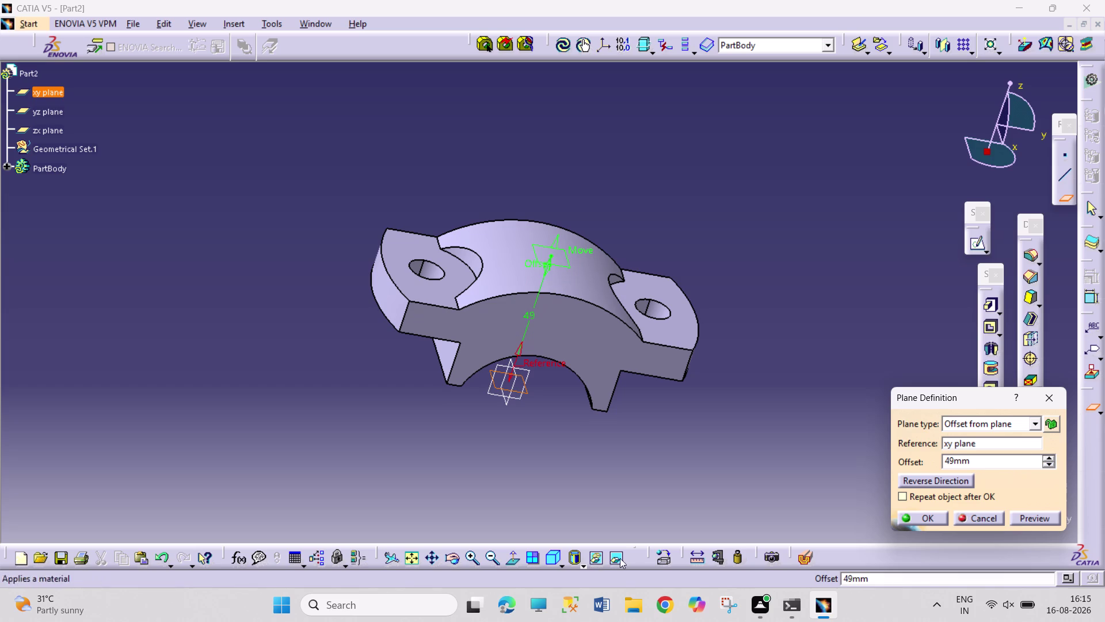
click(450, 562)
drag(721, 471, 691, 422)
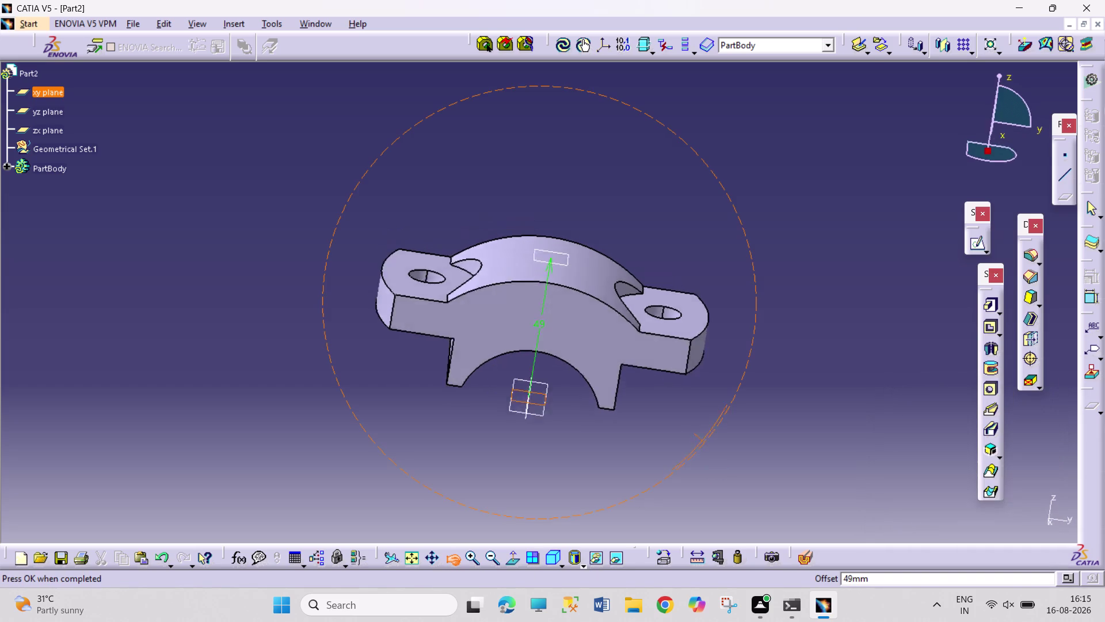
drag(690, 422, 682, 380)
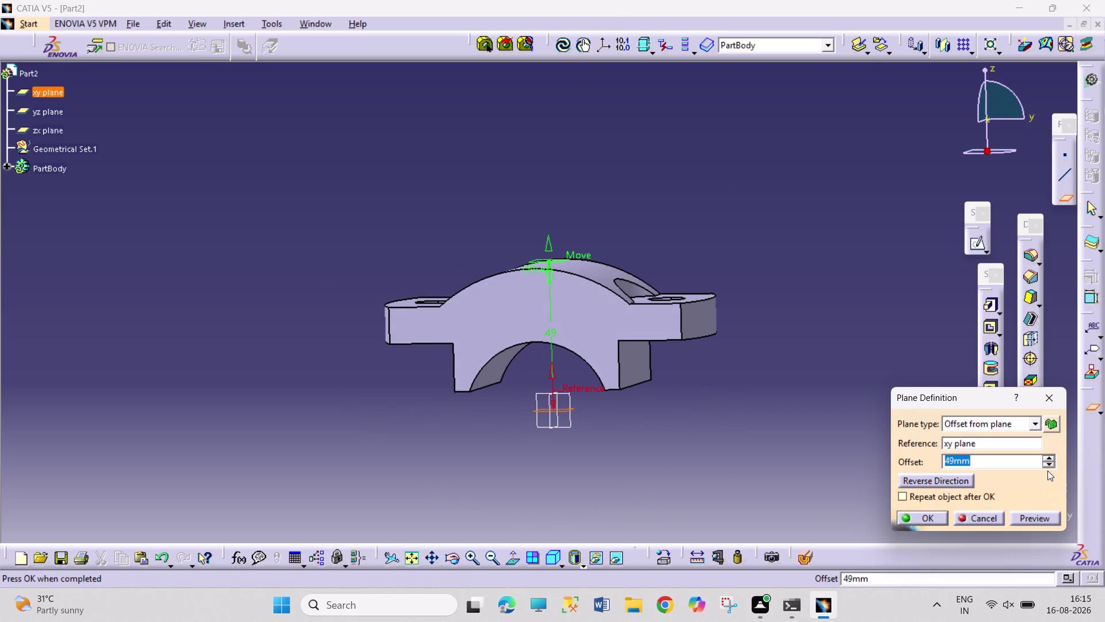
click(1048, 466)
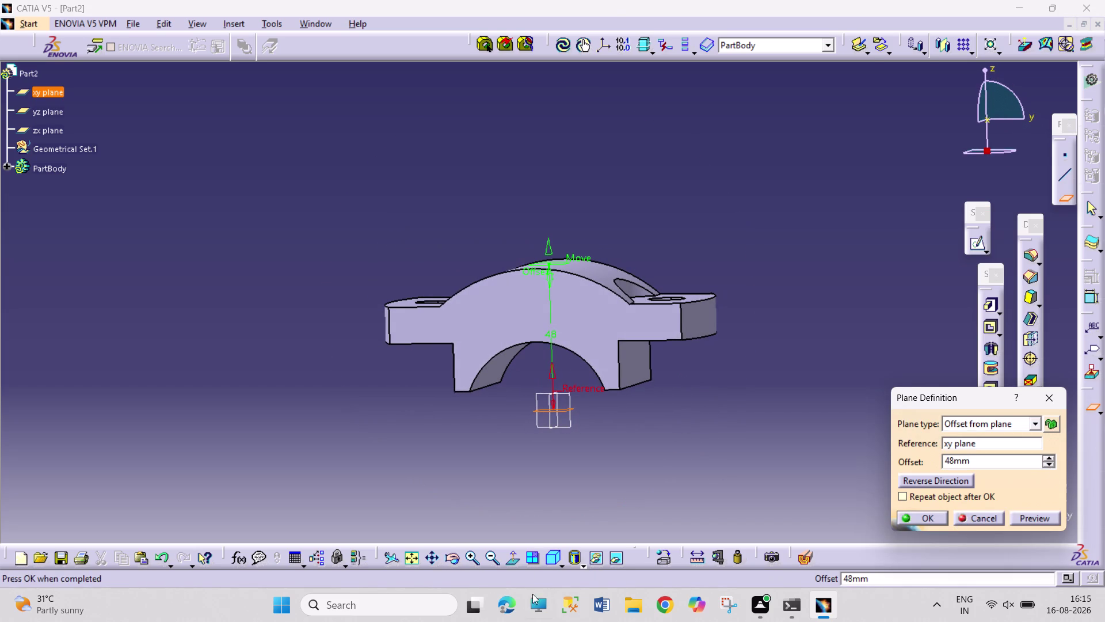
click(457, 560)
Confirm the 48 mm offset plane at the arch top and start a sketch on it.
drag(530, 515, 526, 494)
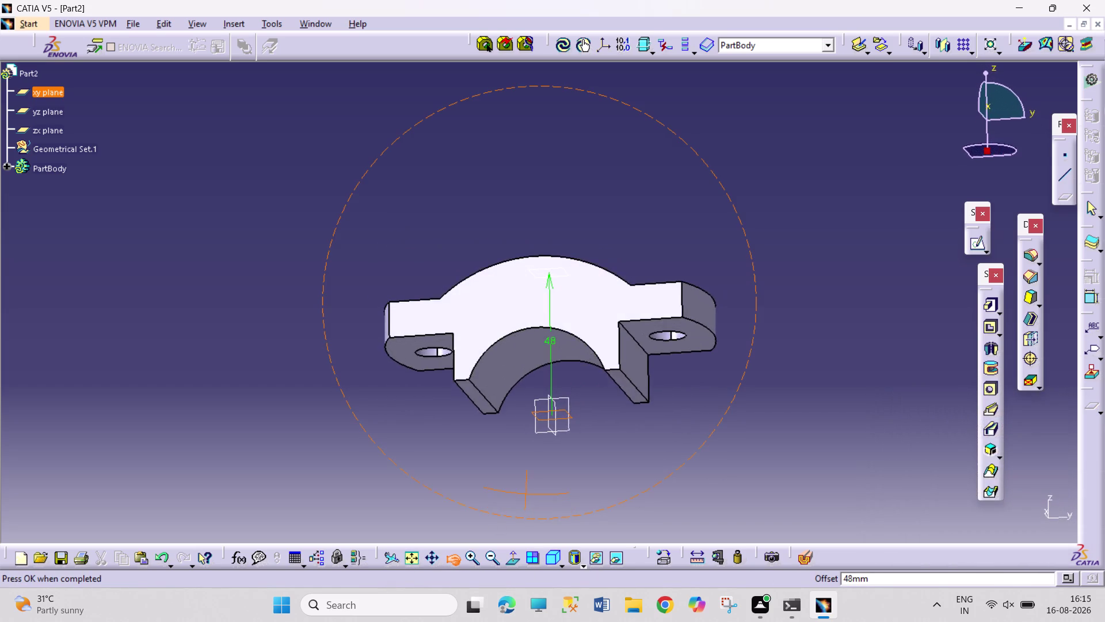
drag(526, 493, 522, 517)
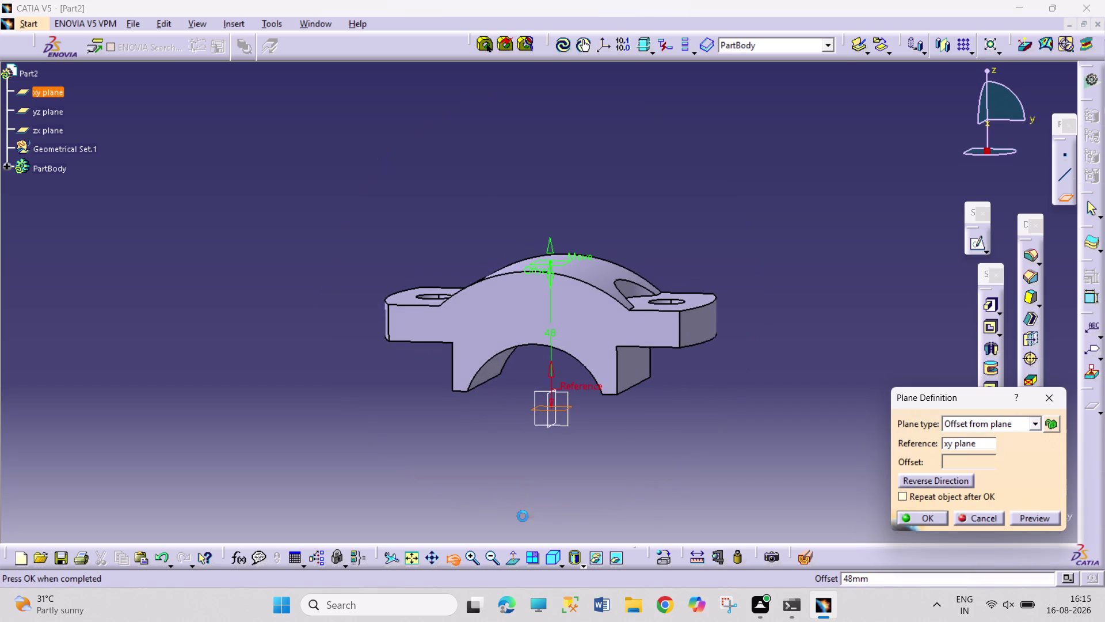
drag(927, 518, 923, 517)
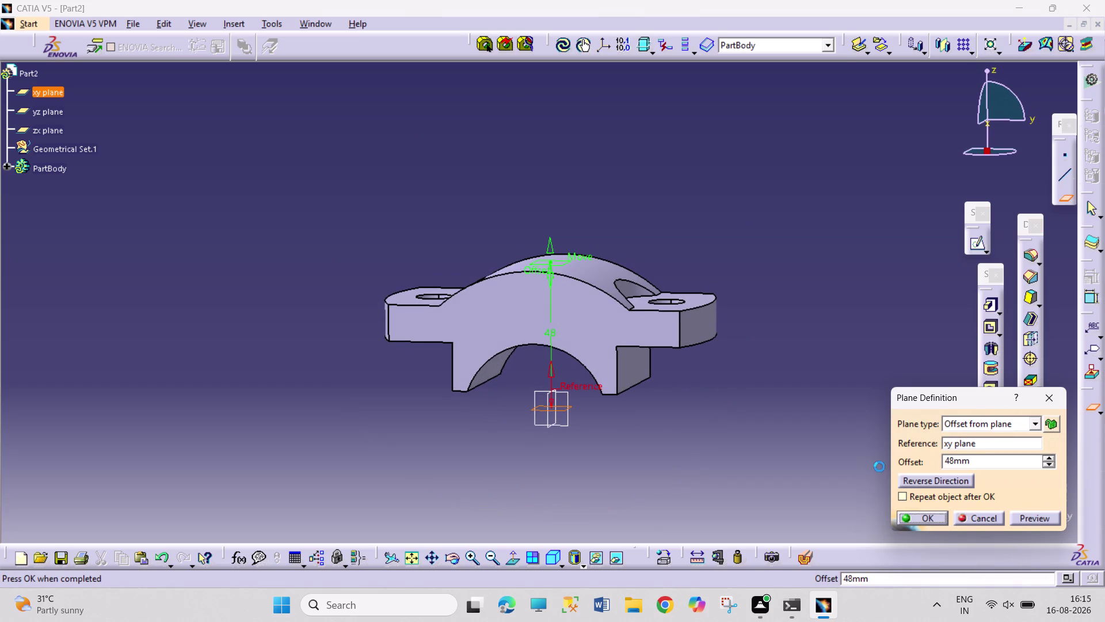
drag(923, 516, 918, 509)
click(920, 520)
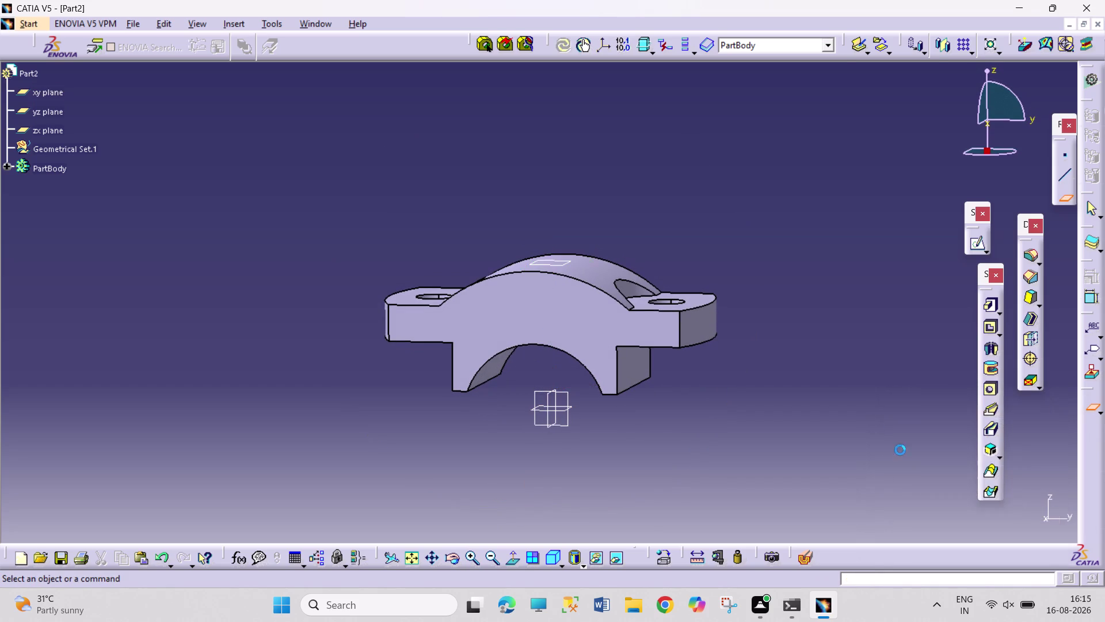
click(563, 264)
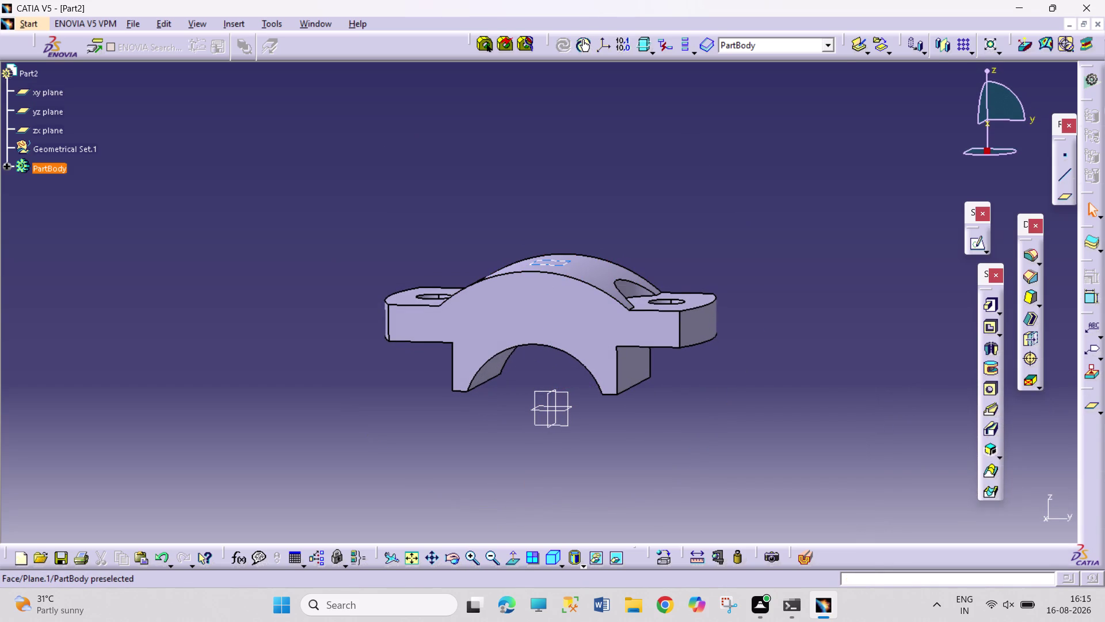
click(974, 246)
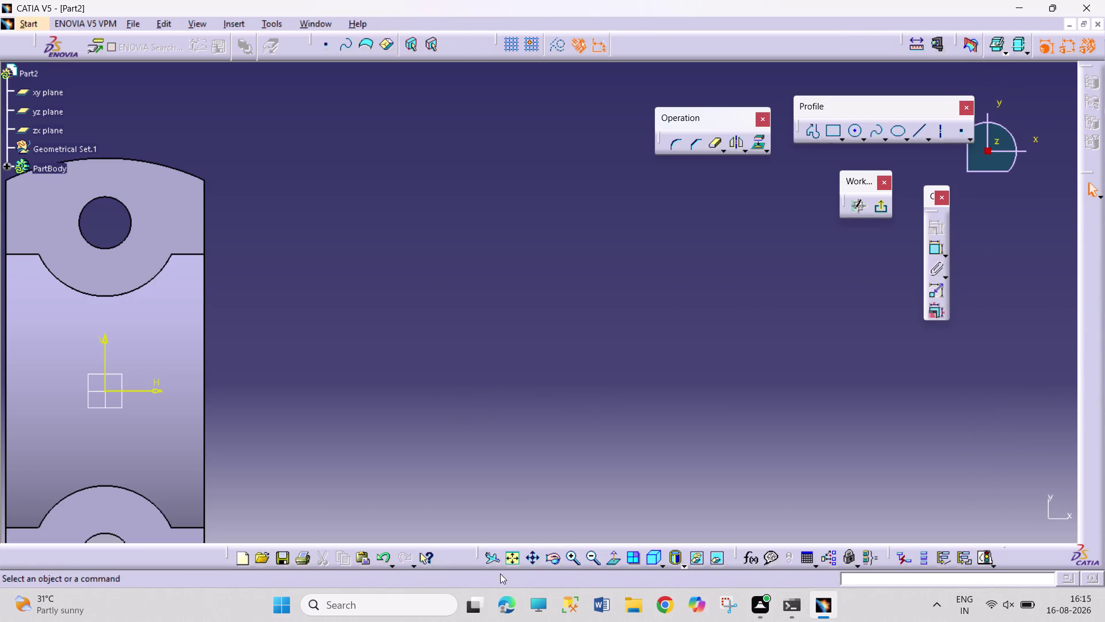
Draw a circle centred on the sketch origin.
click(517, 563)
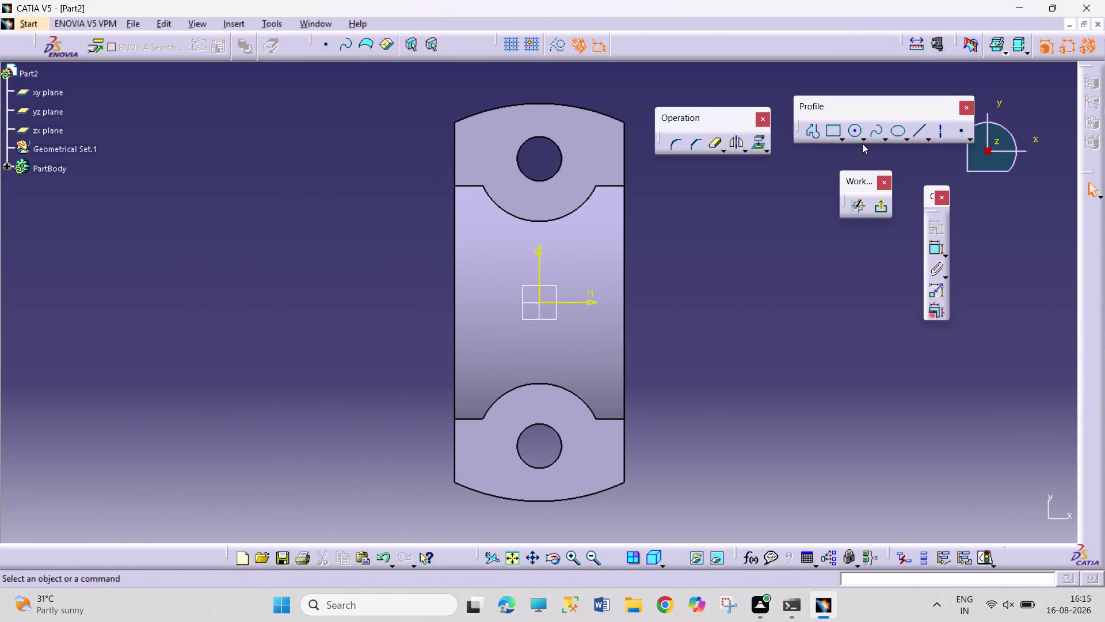
click(861, 128)
double_click(856, 131)
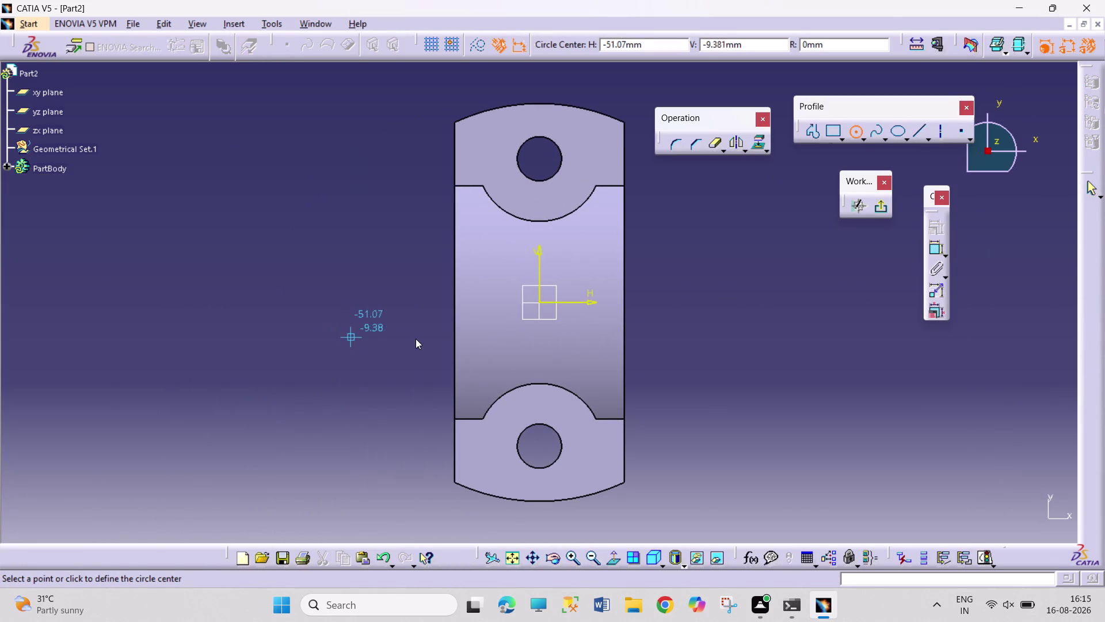
click(539, 303)
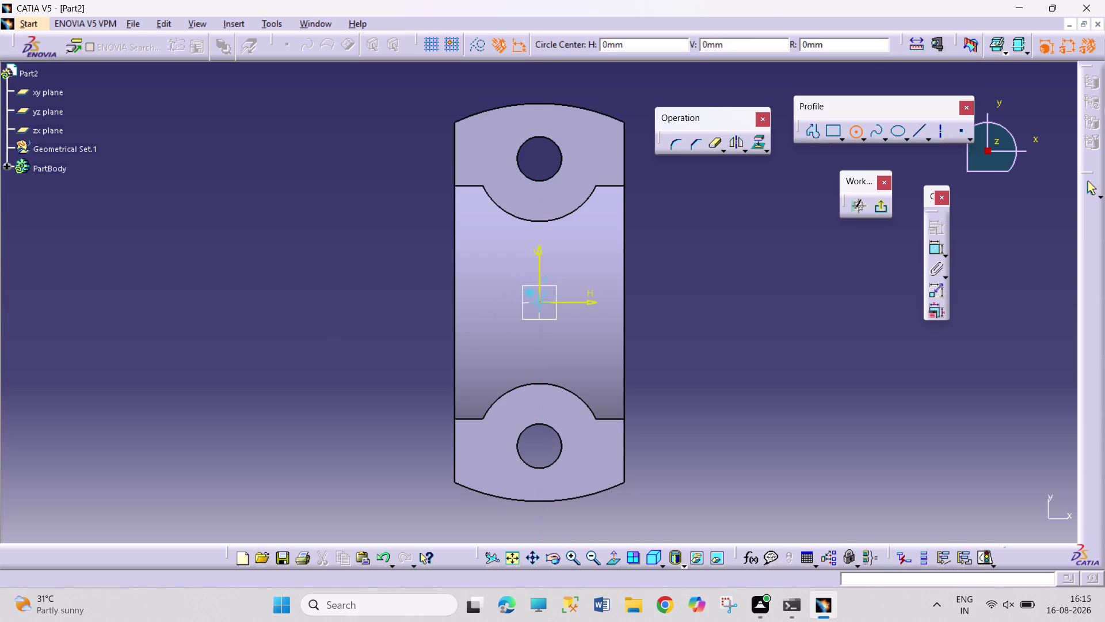
click(560, 334)
Constrain the circle's diameter to 6 mm and exit the sketch.
click(934, 247)
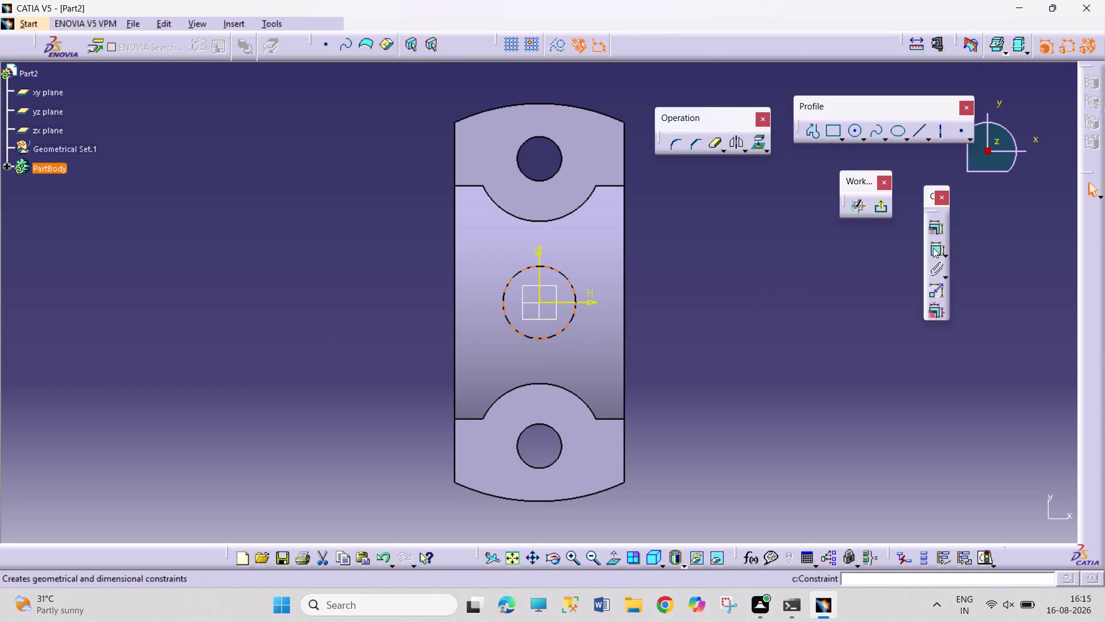
click(690, 307)
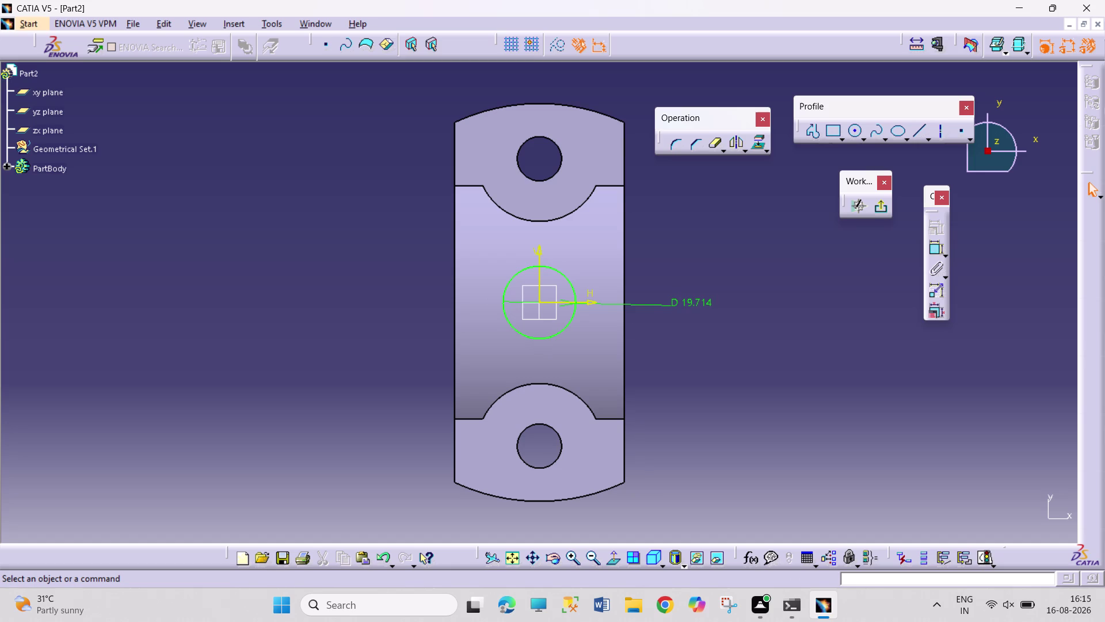
double_click(696, 300)
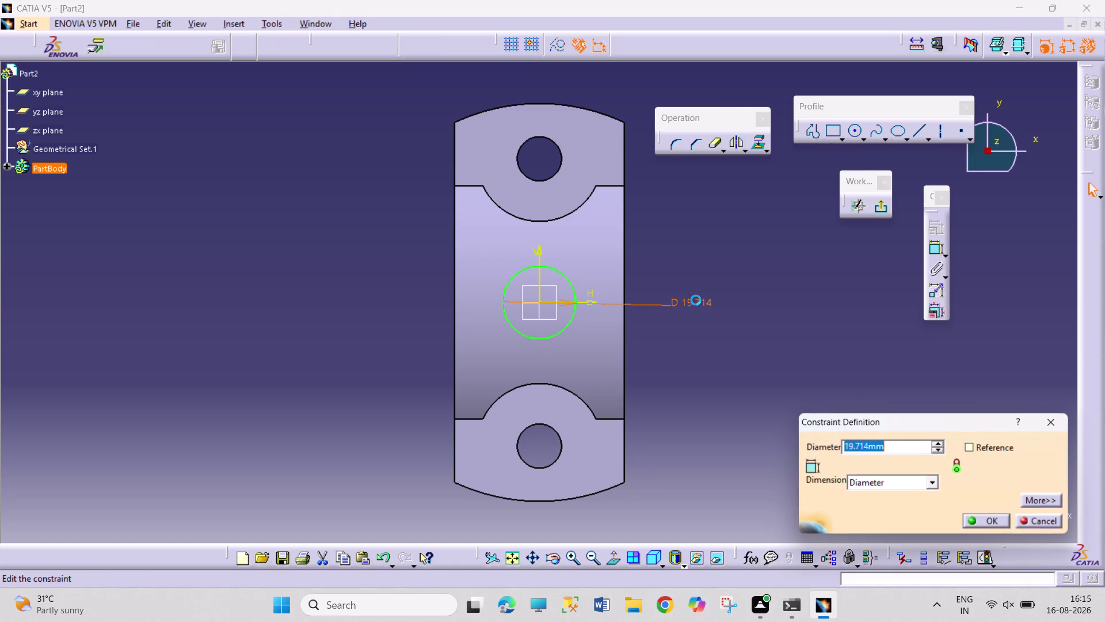
key(6)
key(Return)
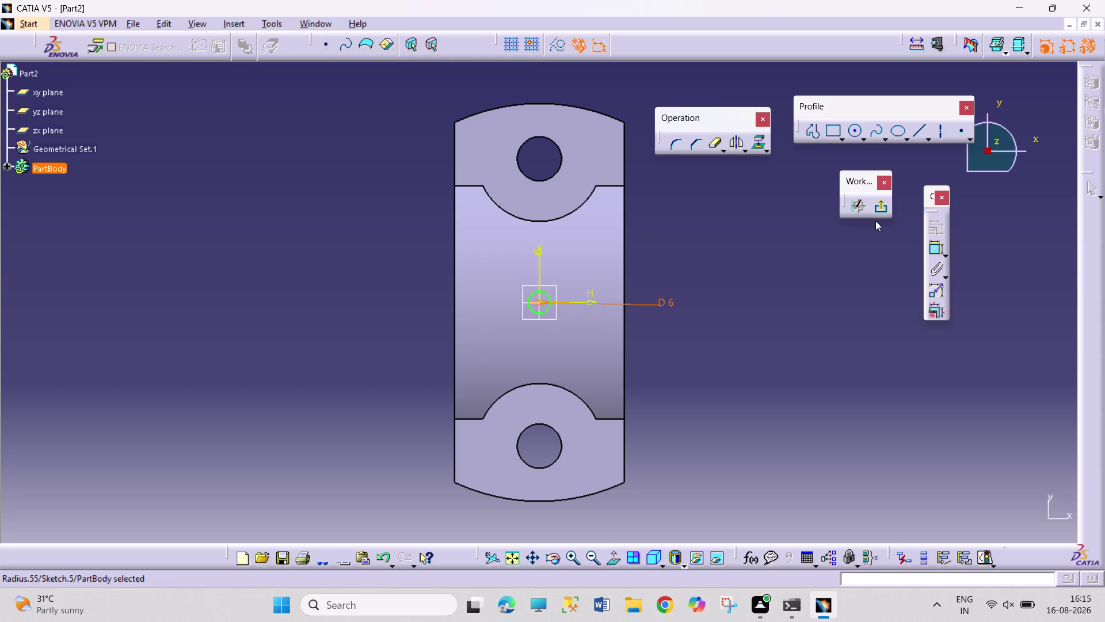
click(882, 203)
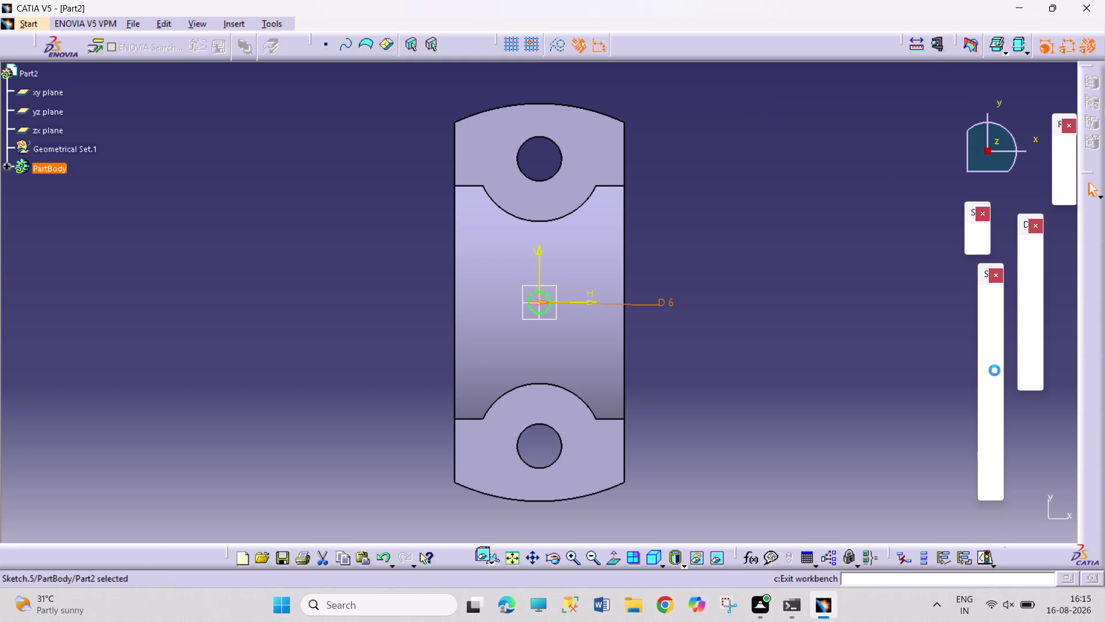
click(991, 327)
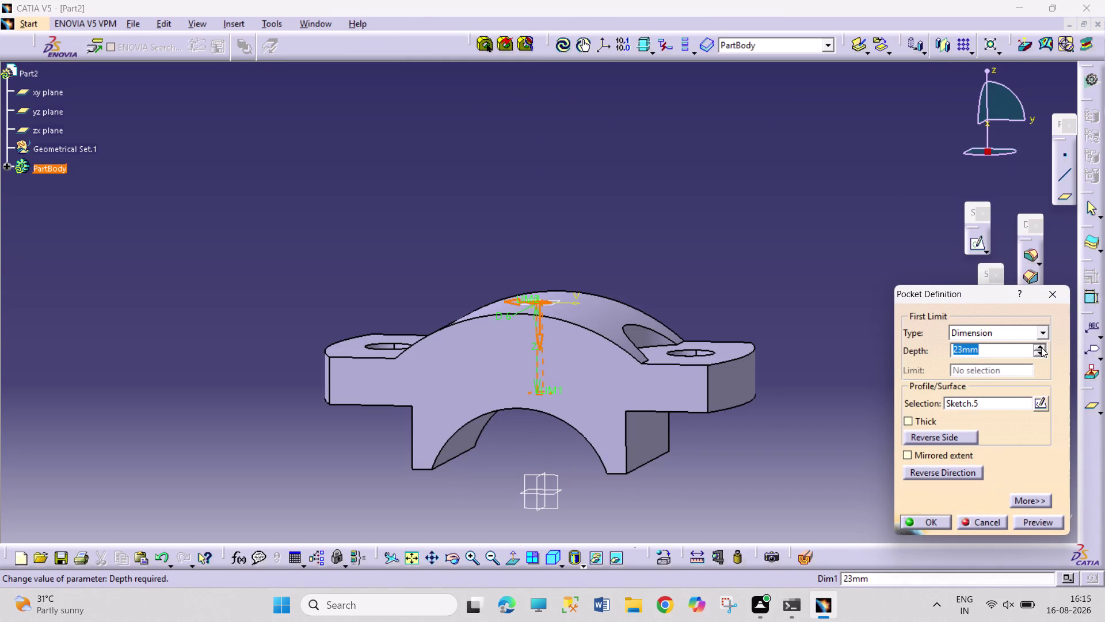
Increase the Sketch.5 pocket depth to 34 mm and confirm it through the arch top.
click(1042, 347)
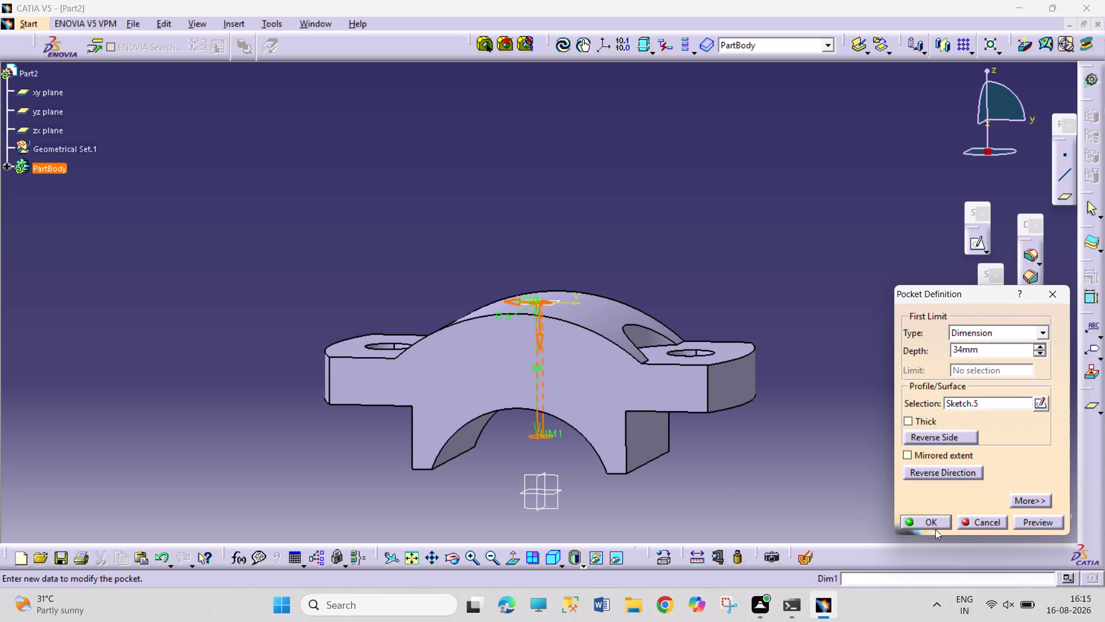
click(933, 521)
click(839, 434)
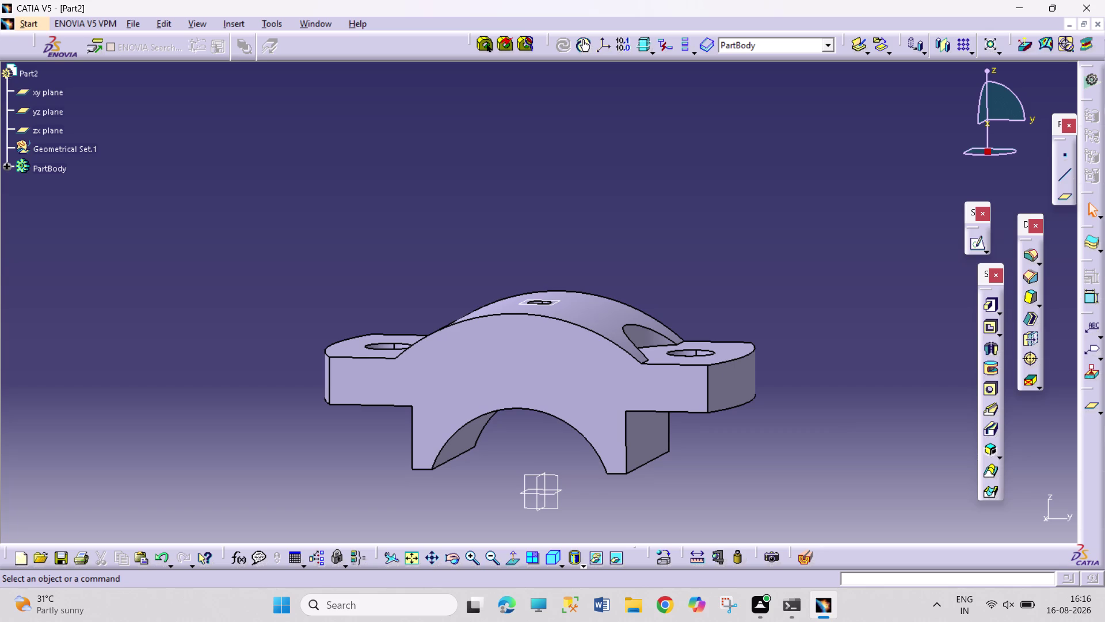
Orbit to the dome top and select the sketch placed there.
click(458, 559)
drag(523, 225, 527, 289)
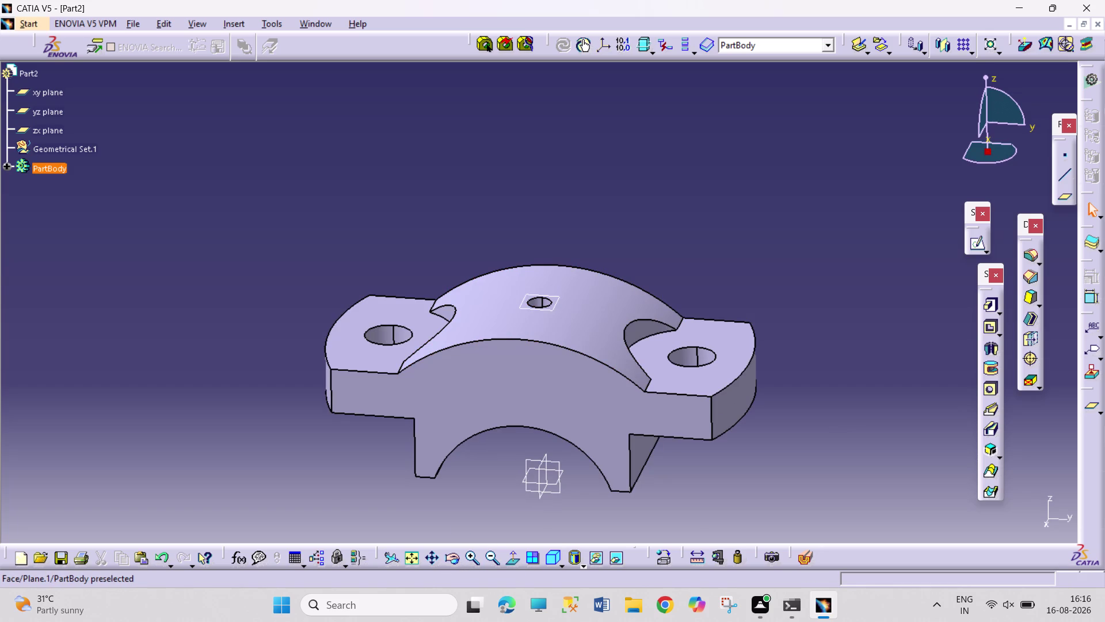
click(554, 306)
Reopen the dome sketch and draw a circle at its origin.
click(978, 239)
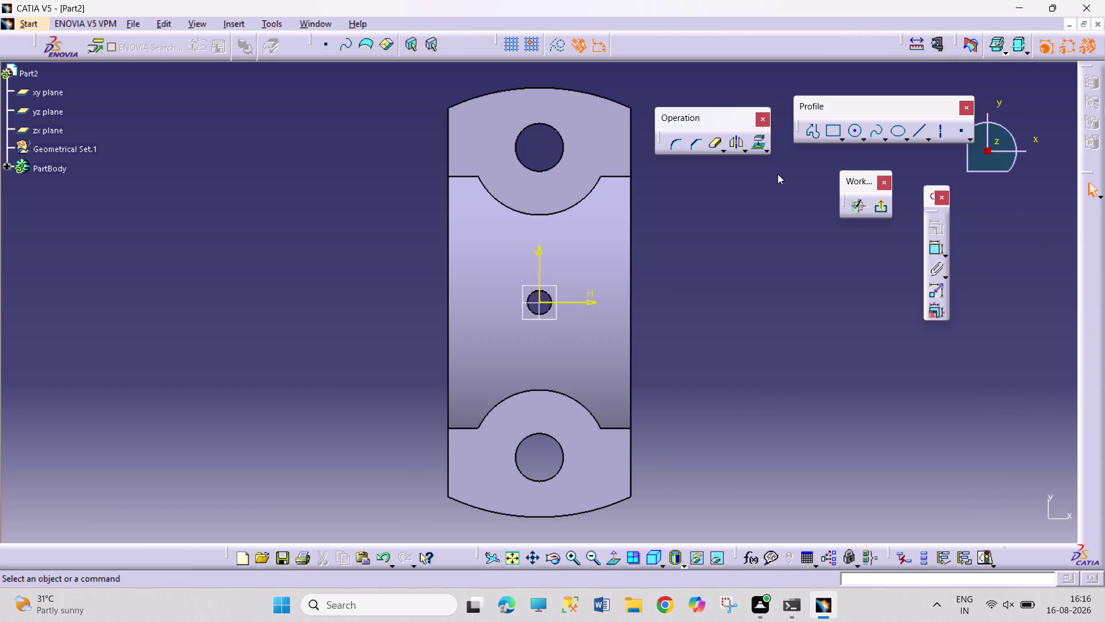
click(852, 131)
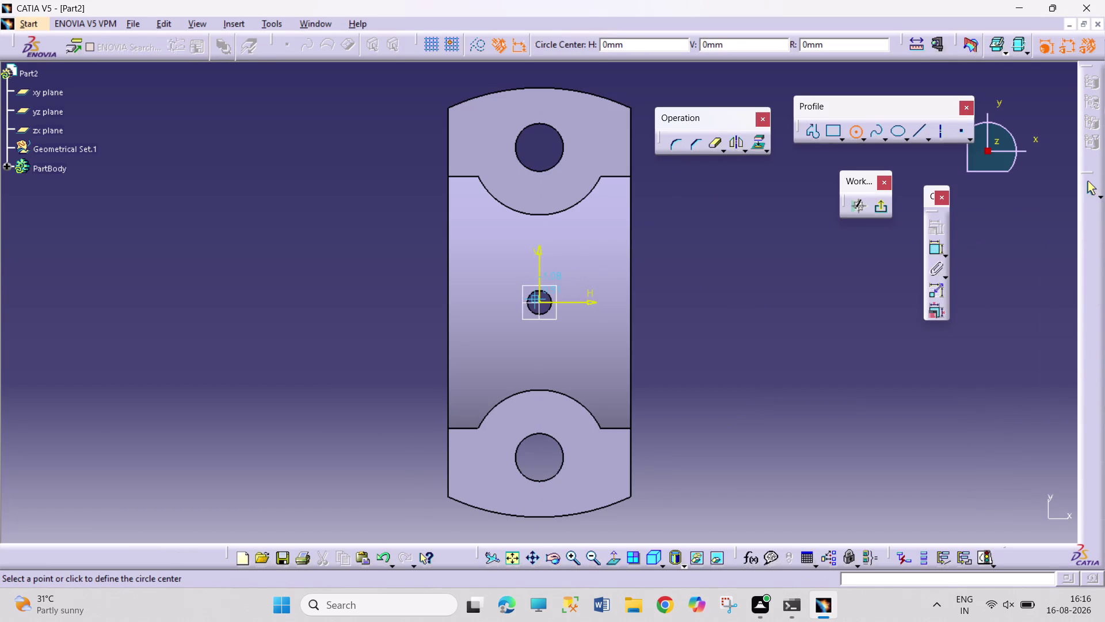
click(539, 300)
click(560, 342)
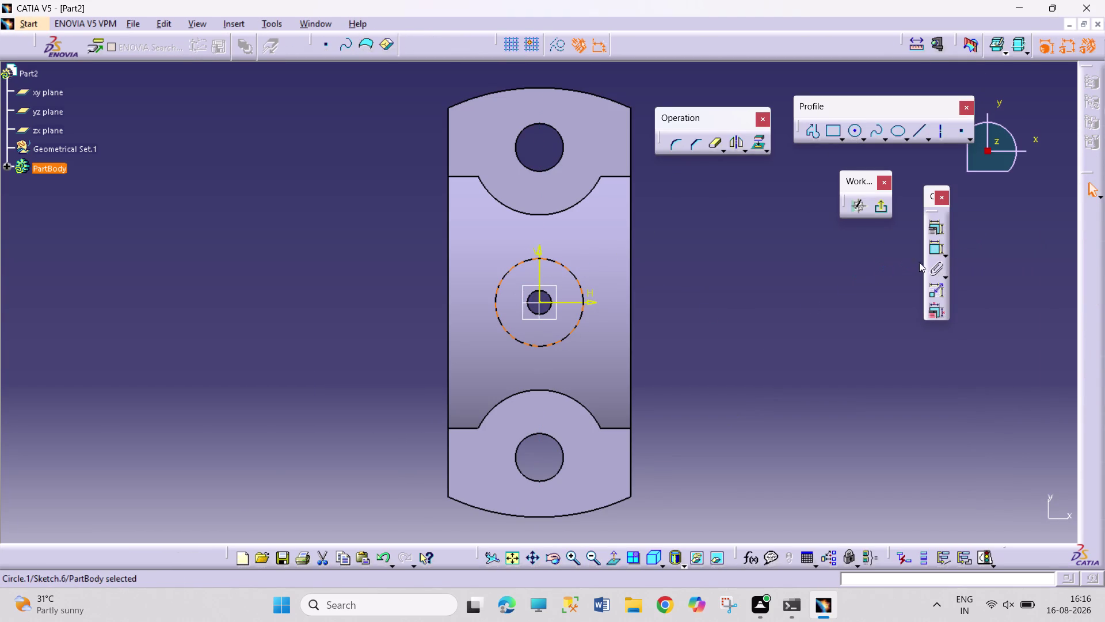
Dimension the circle, set its diameter to 8 mm, and exit the sketch.
click(940, 250)
click(737, 282)
double_click(746, 280)
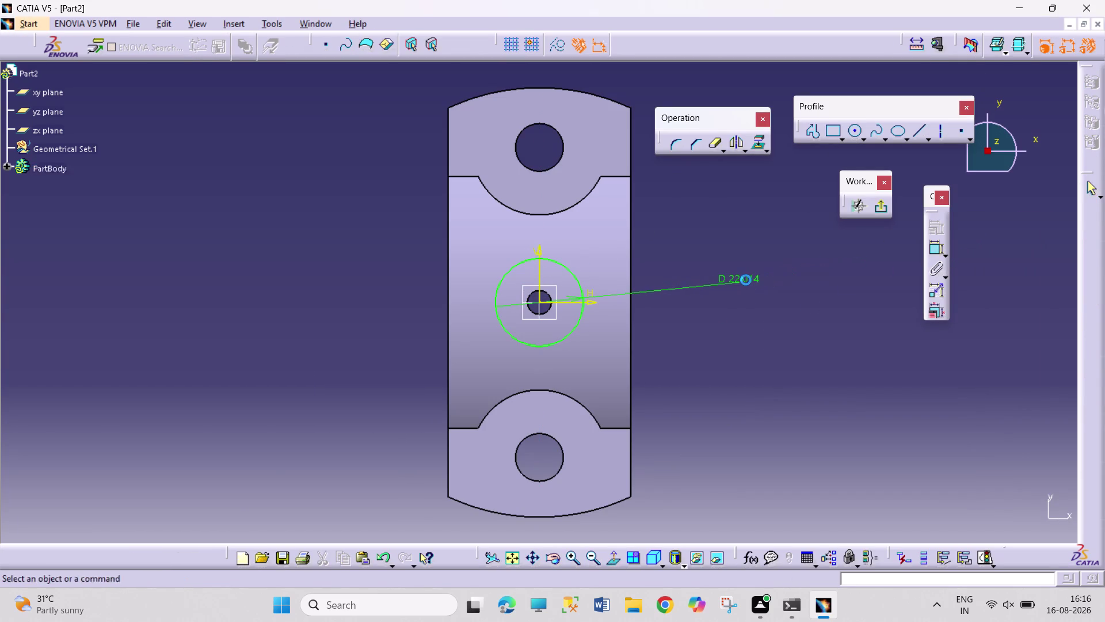
text(16)
key(Return)
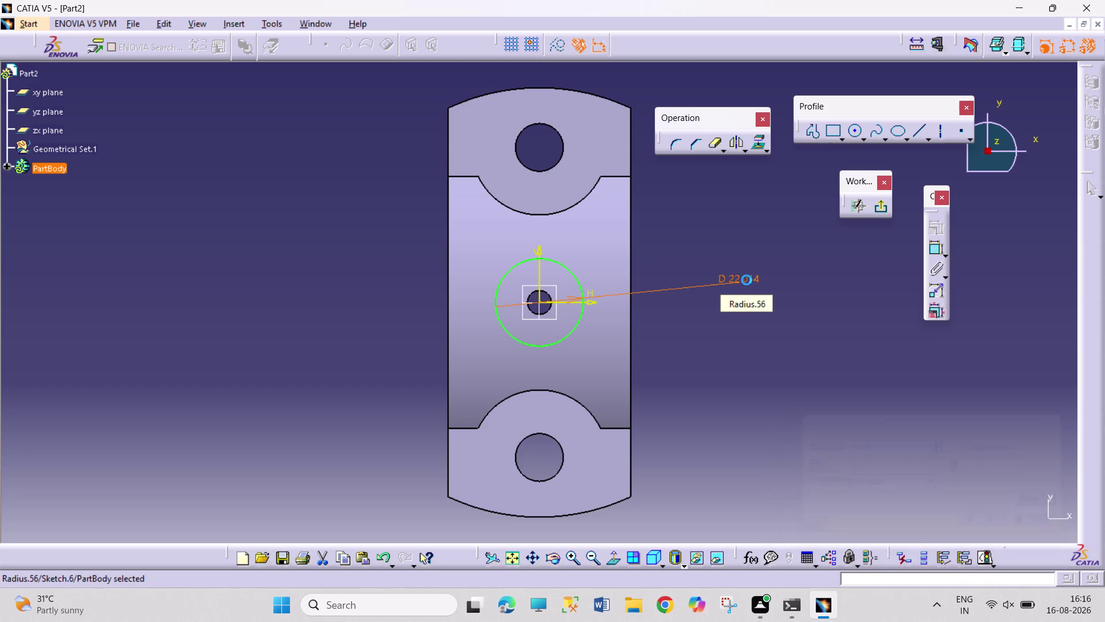
double_click(728, 281)
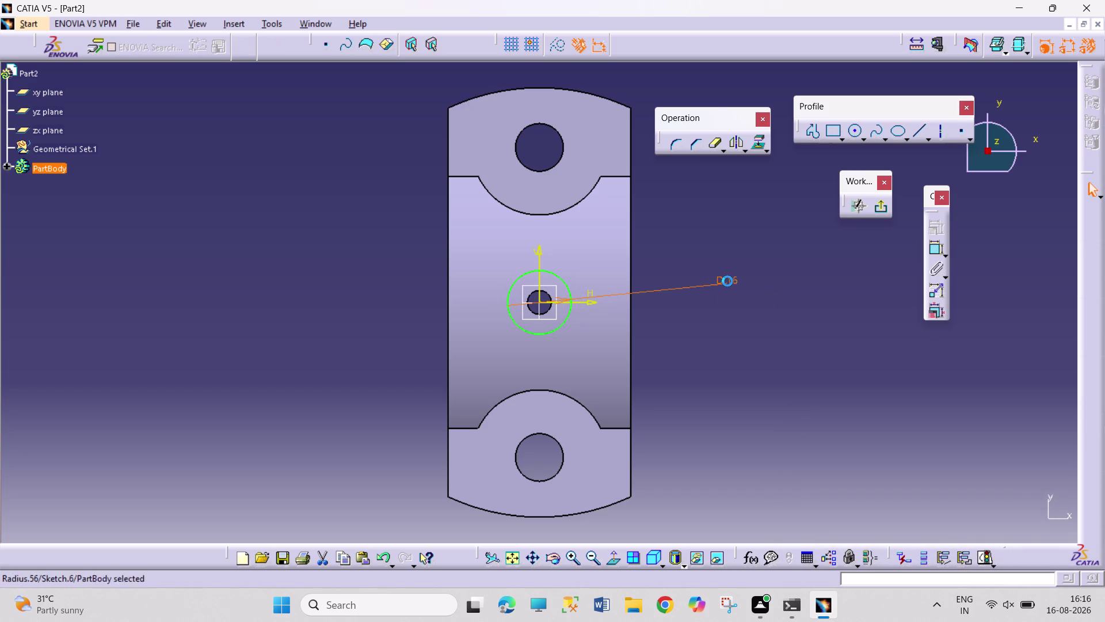
key(8)
key(Return)
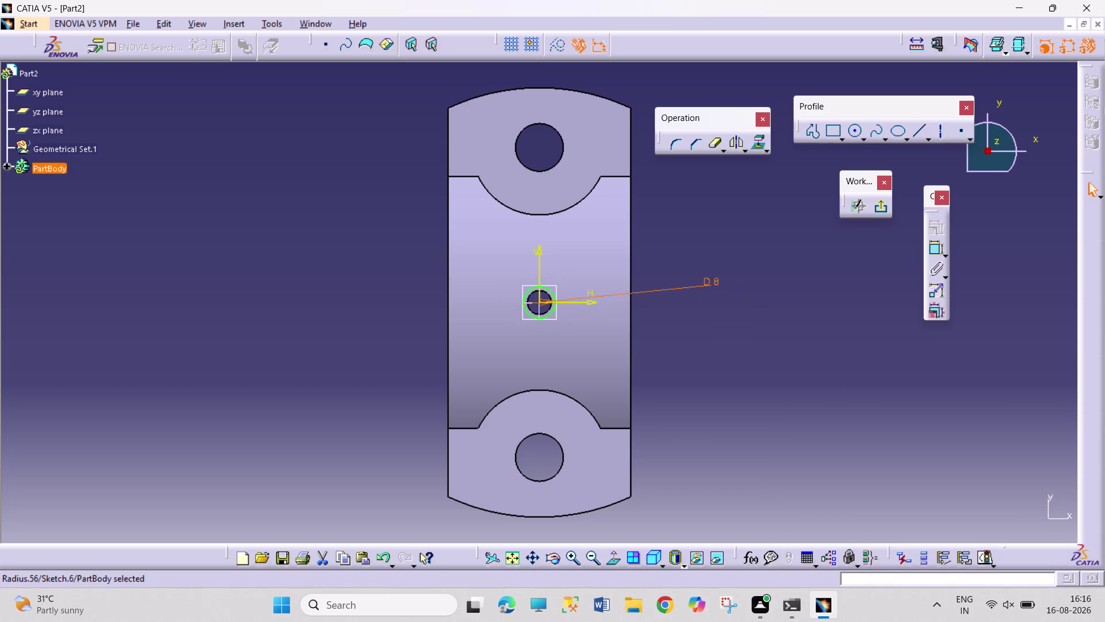
click(889, 207)
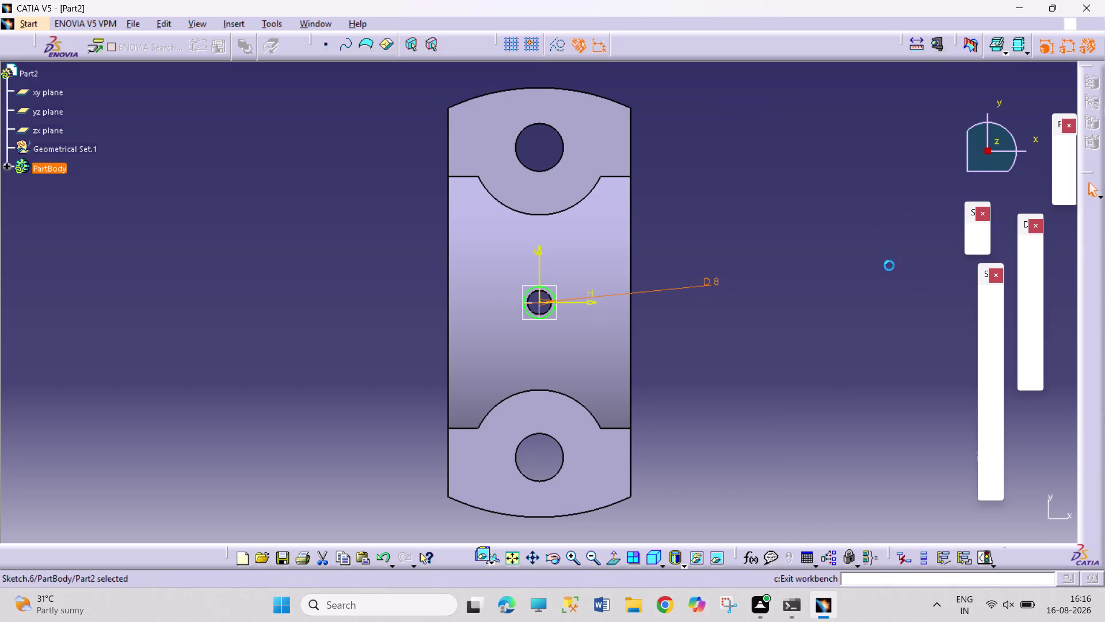
click(989, 325)
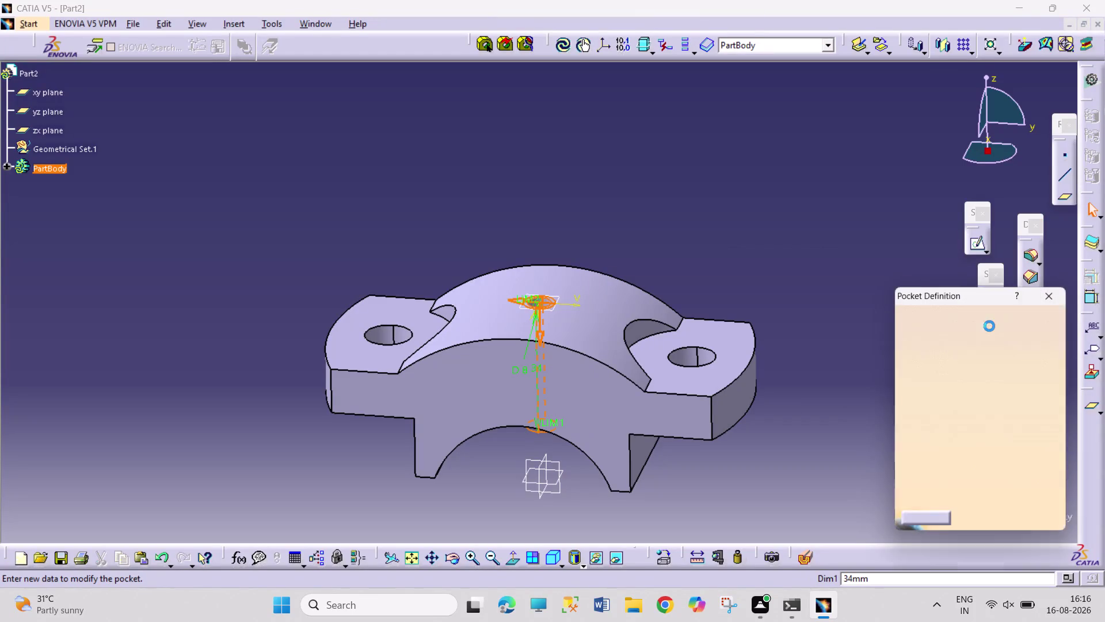
Cut the Sketch.6 pocket 16 mm deep and orbit to inspect the widened hole.
text(16)
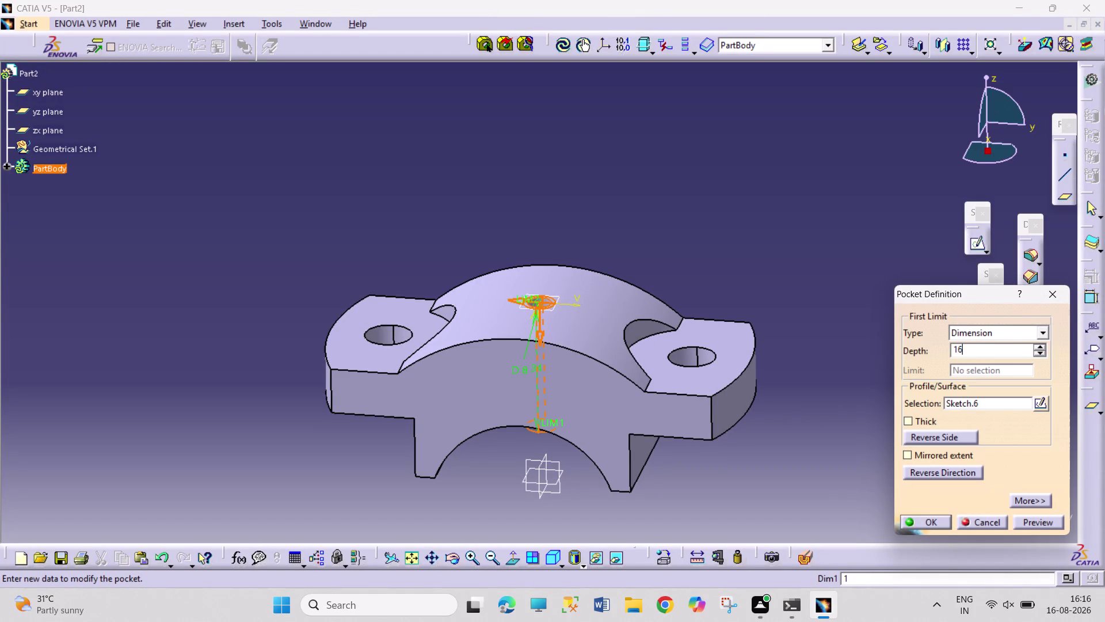
key(Return)
click(840, 388)
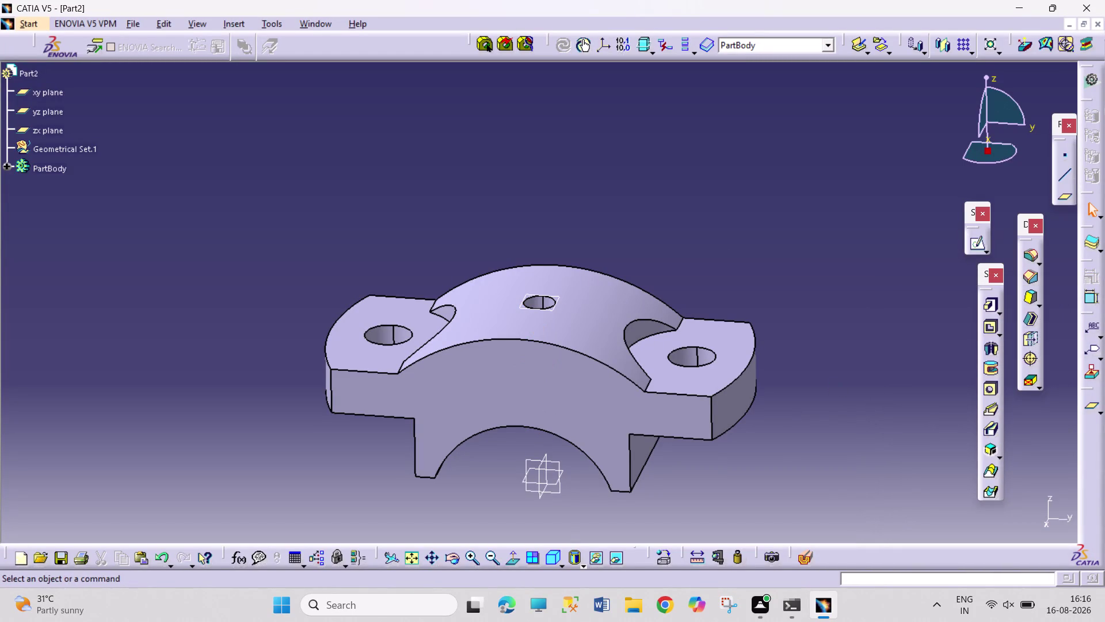
click(452, 565)
drag(593, 223, 588, 232)
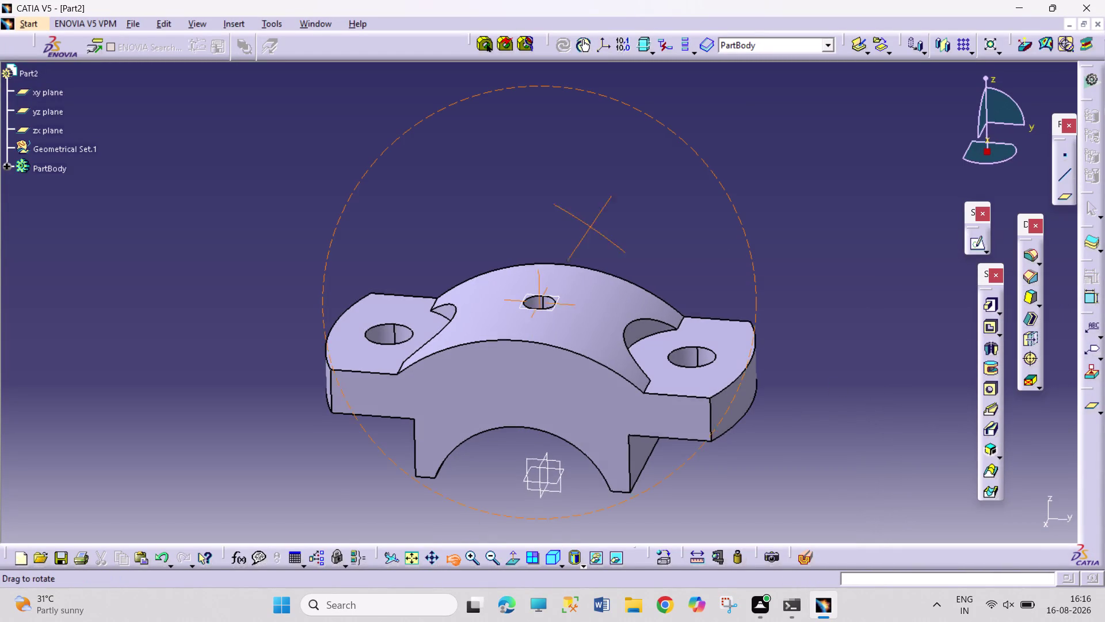
drag(588, 232, 683, 235)
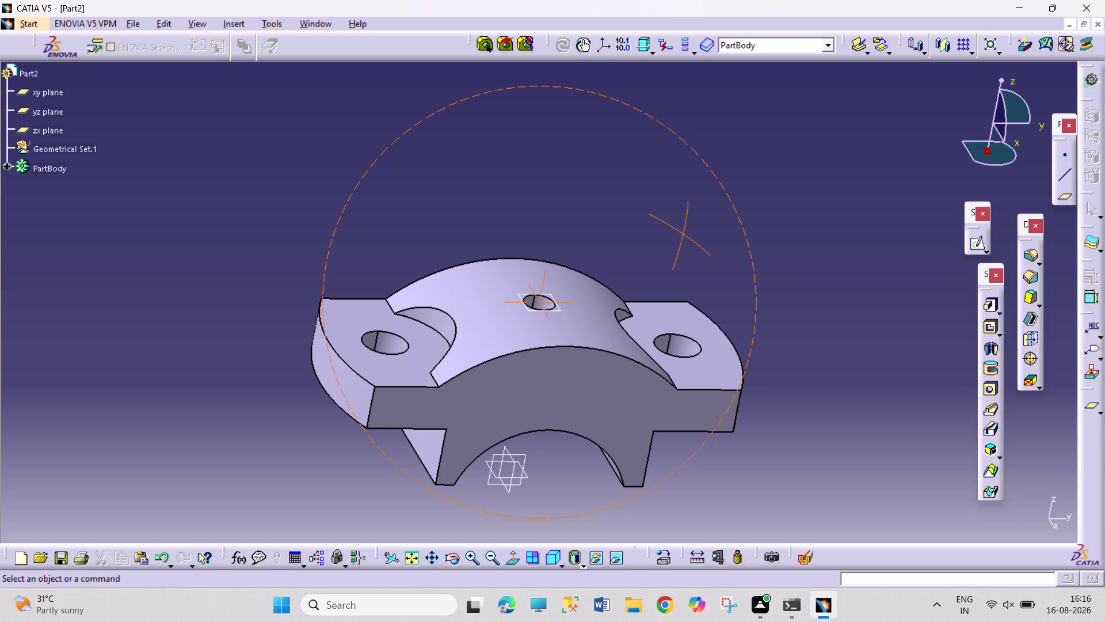
key(ctrl+s)
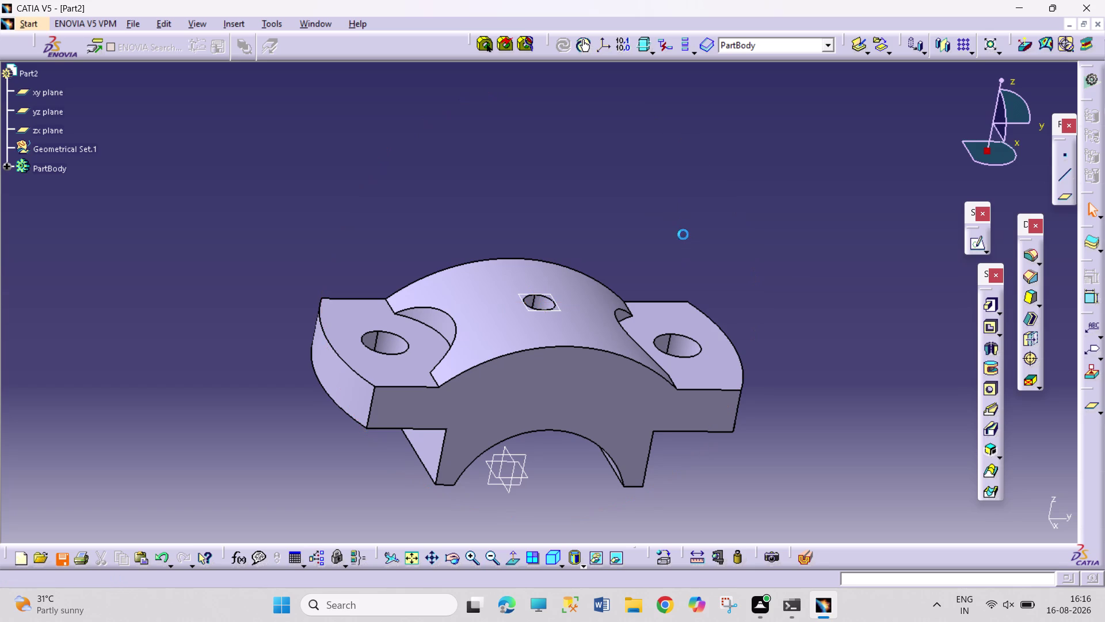
Rename the casting file to 'PLUMMER BLOCK ASSEMBLY 2 CAP' and save the part.
scroll(down, 3)
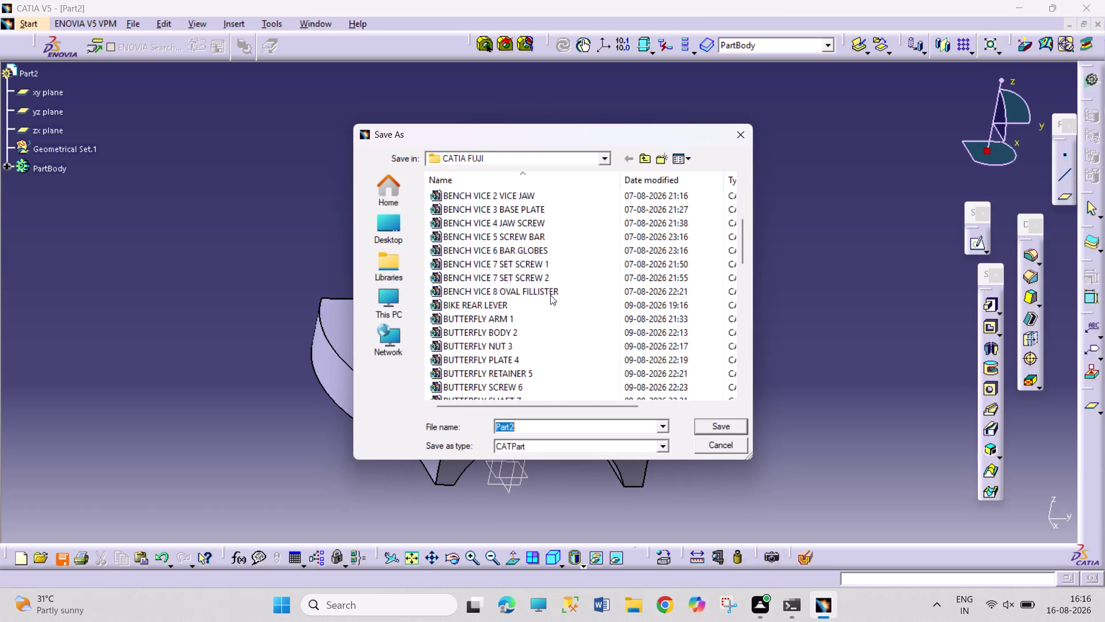
scroll(down, 3)
click(560, 277)
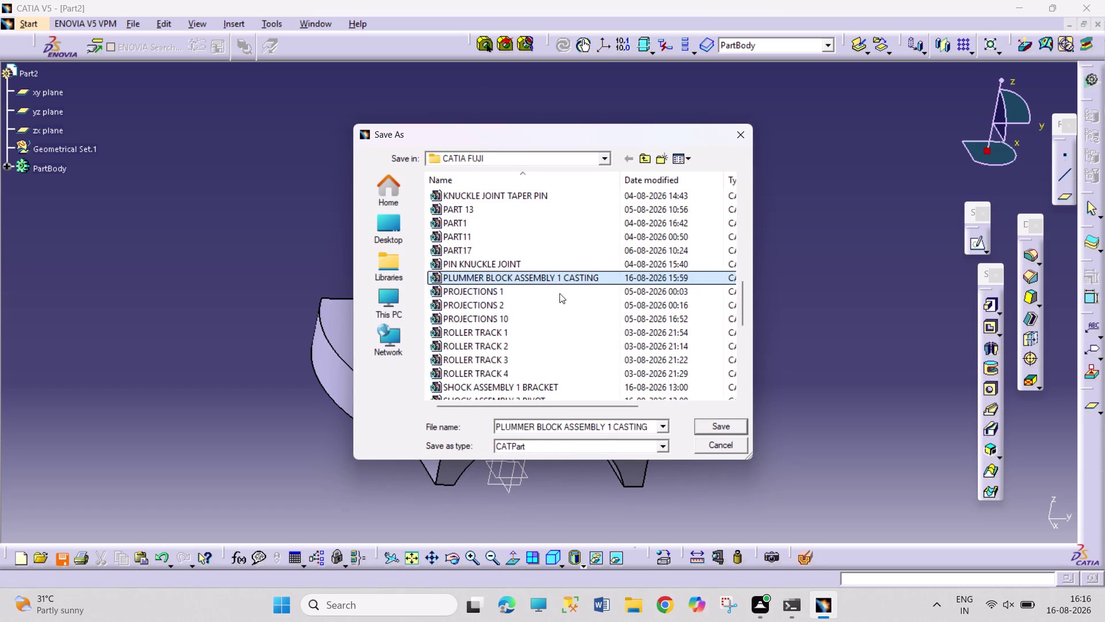
double_click(605, 429)
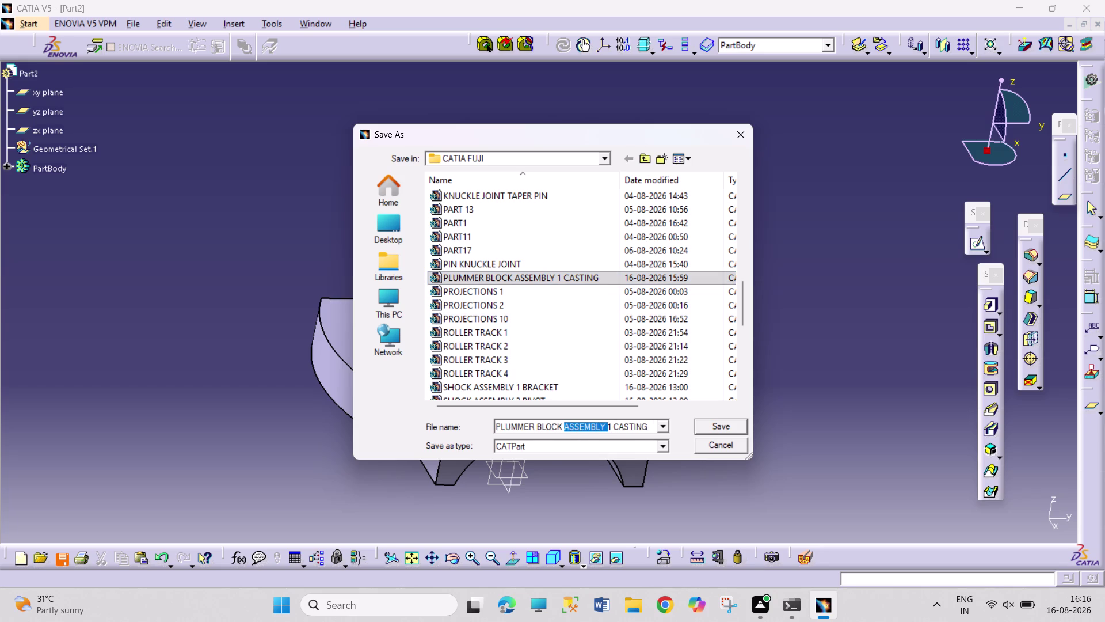
click(612, 429)
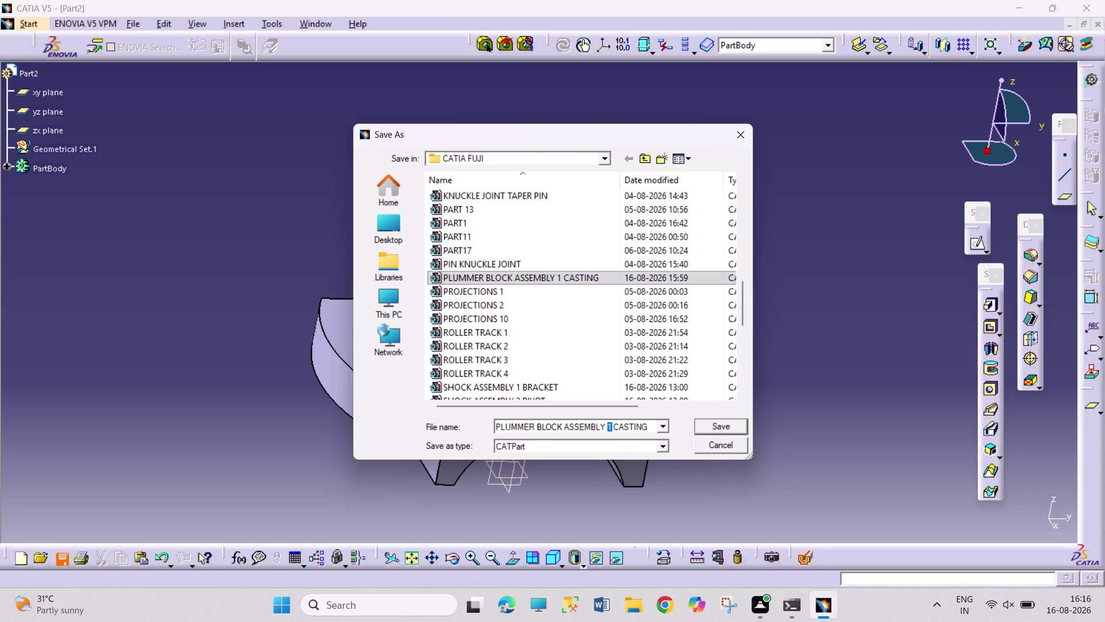
key(2)
drag(647, 426, 613, 424)
text(CAP)
key(Return)
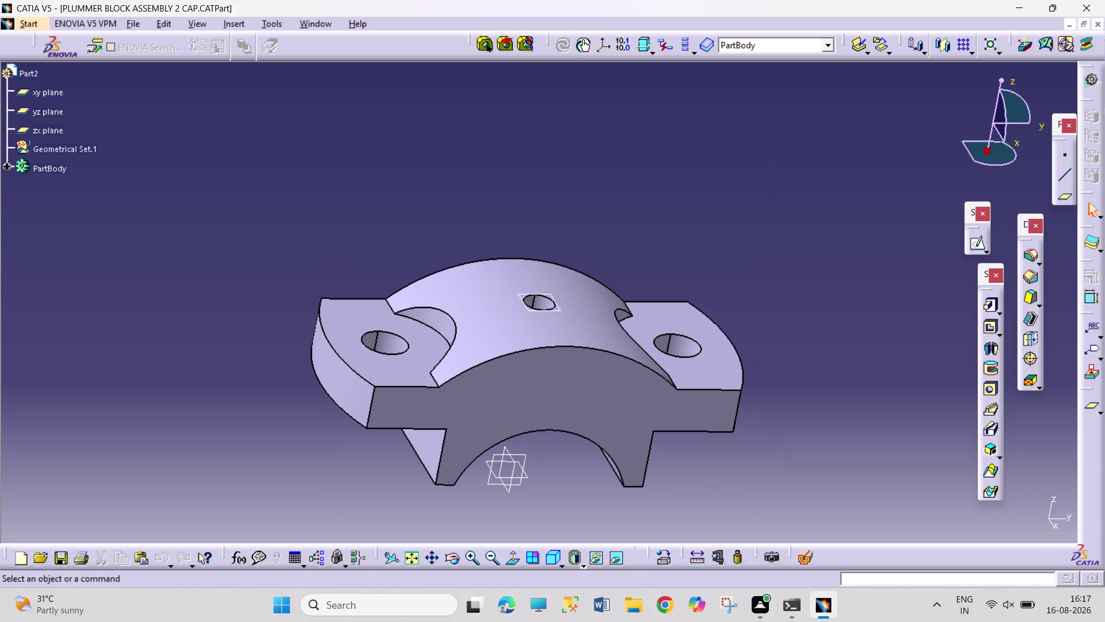
key(ctrl+n)
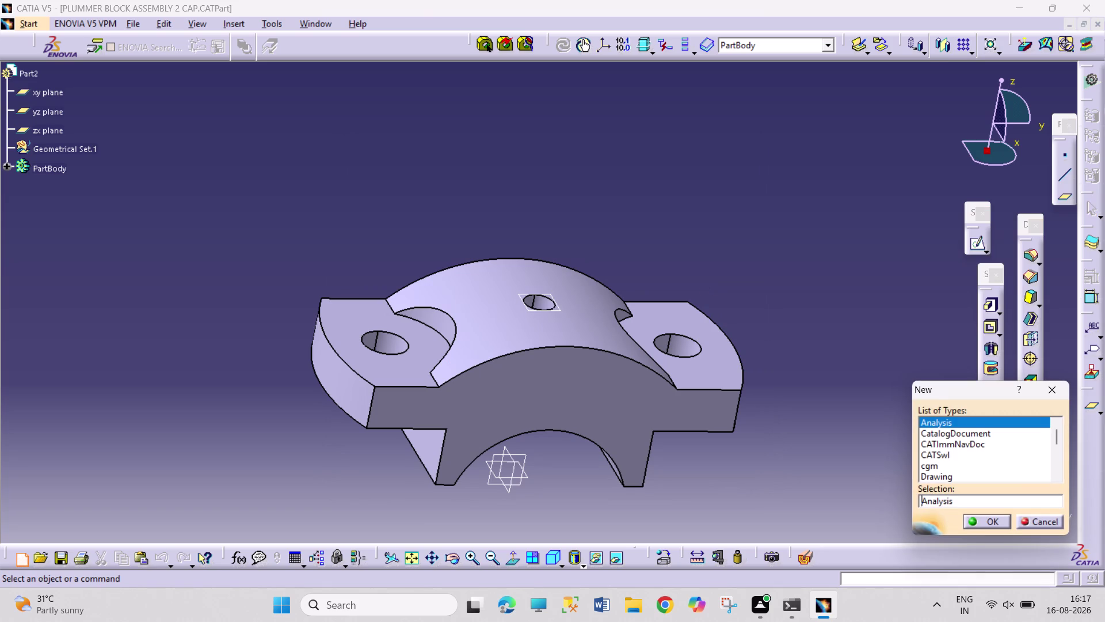
Create a new Part document, Part3.
scroll(down, 3)
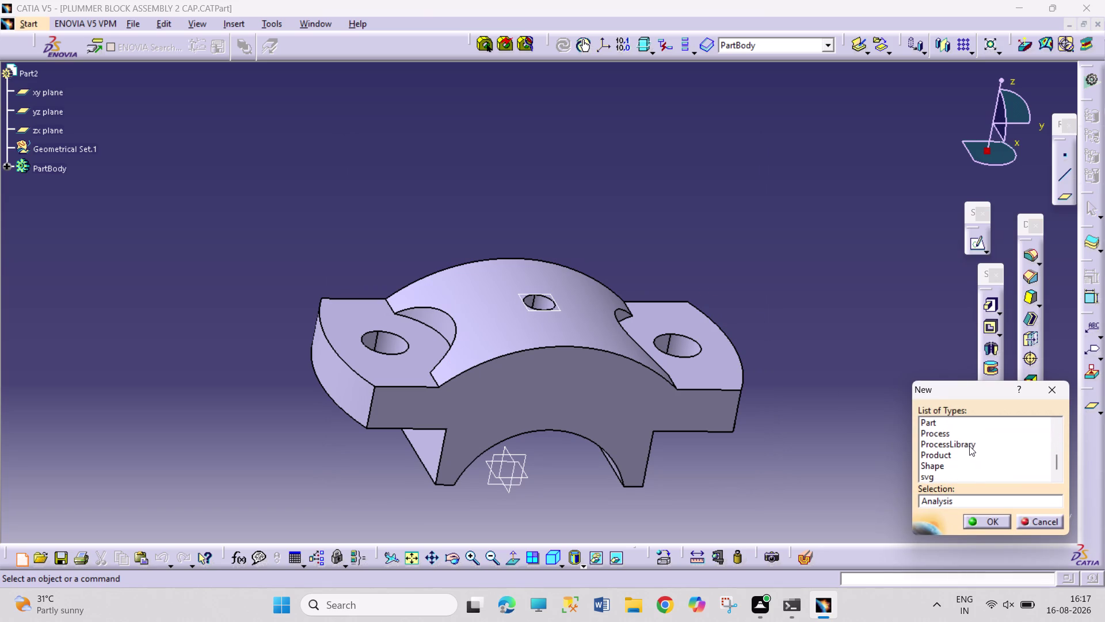
scroll(down, 3)
scroll(up, 3)
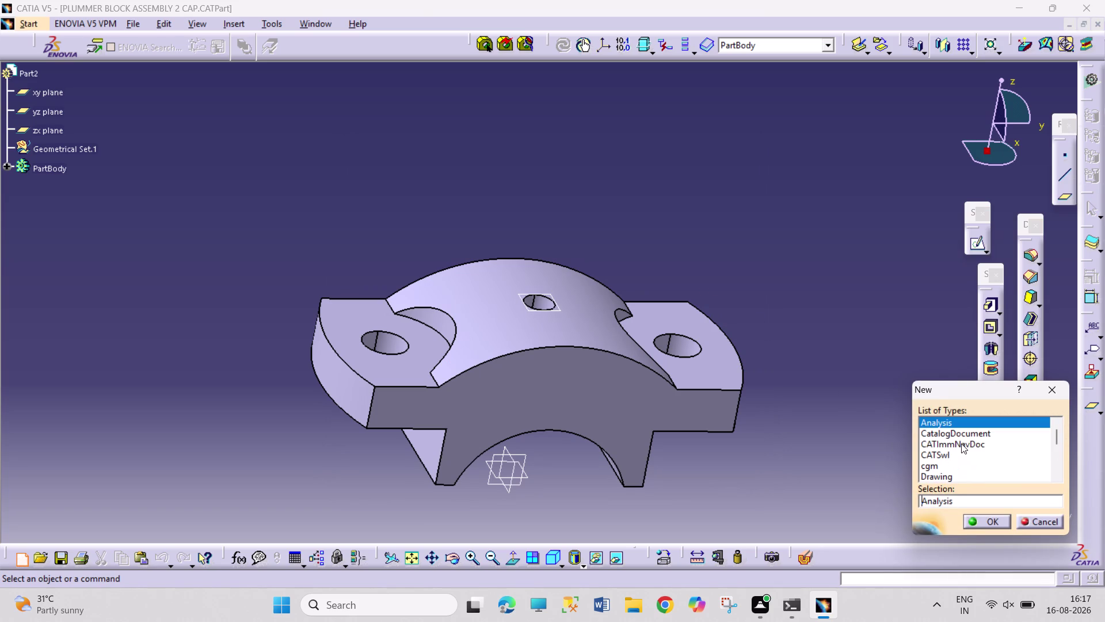
scroll(down, 3)
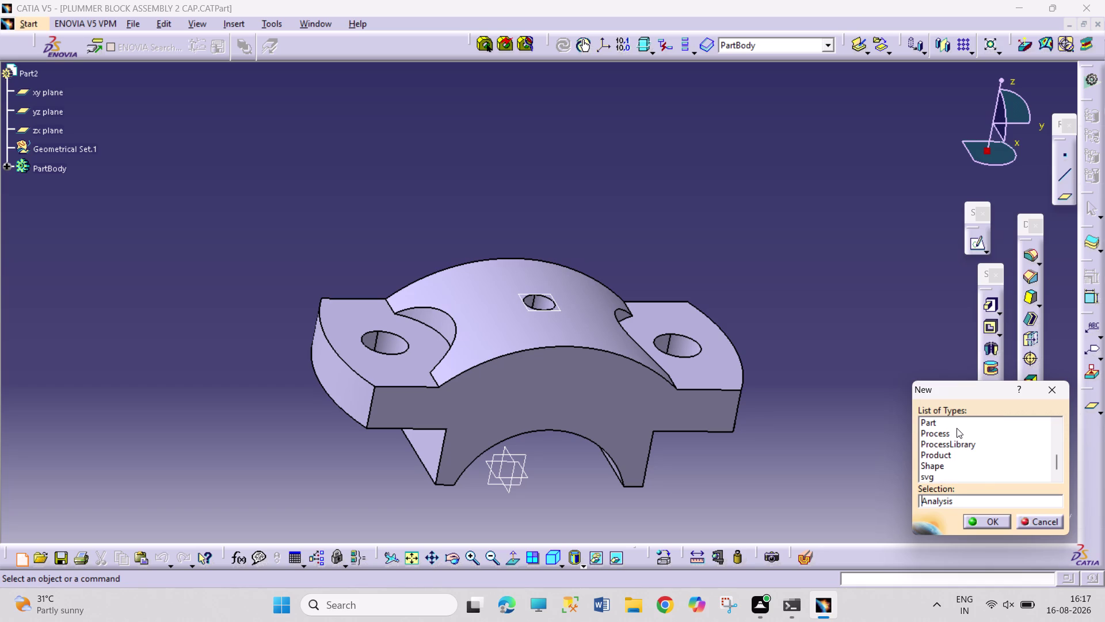
click(957, 423)
click(969, 522)
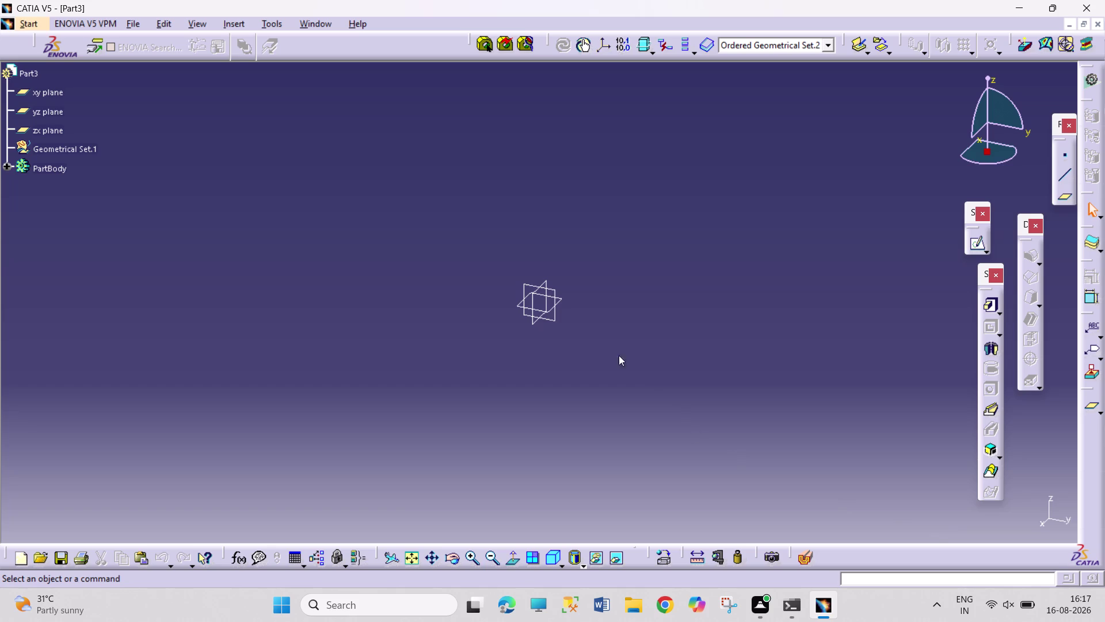
Select the yz plane and start a sketch on it.
click(555, 320)
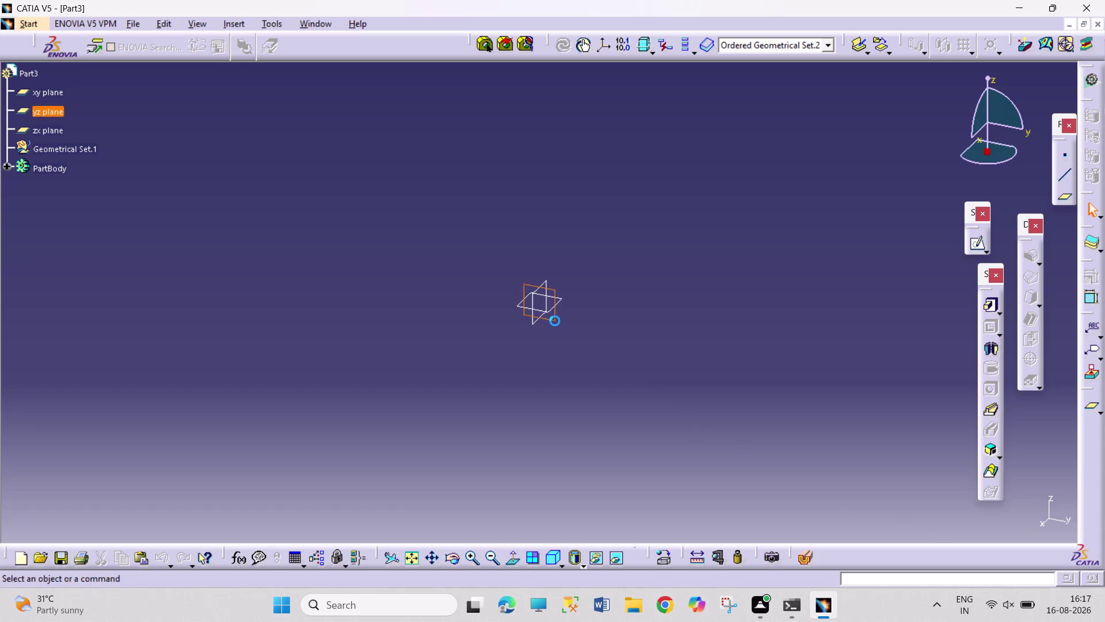
click(659, 374)
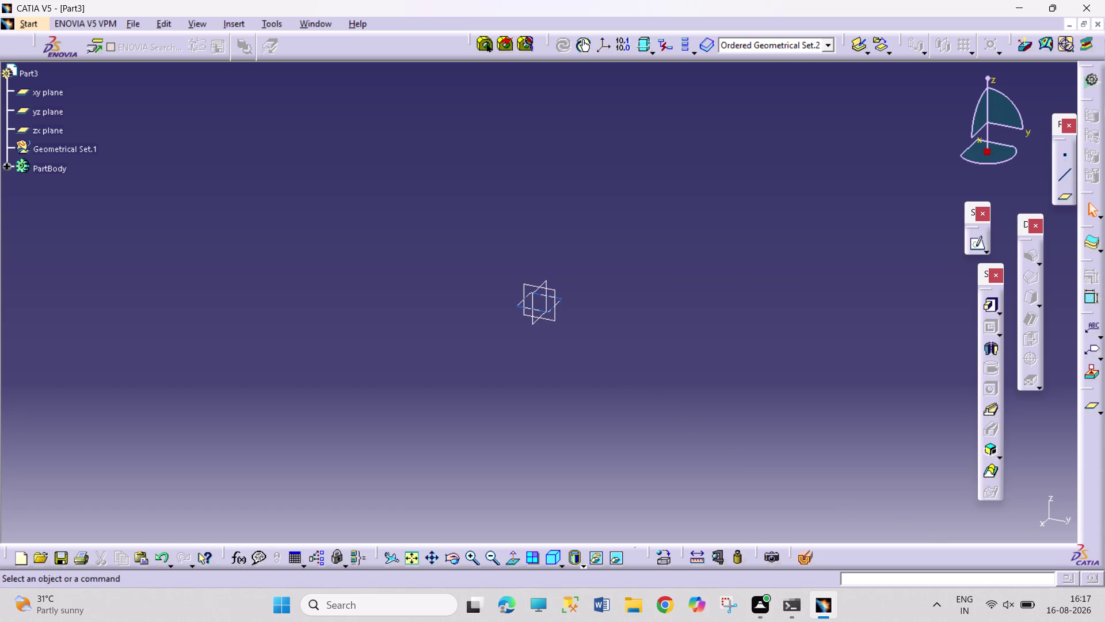
click(560, 302)
Start a stepped profile on the yz plane, running from above the origin across the top.
click(975, 244)
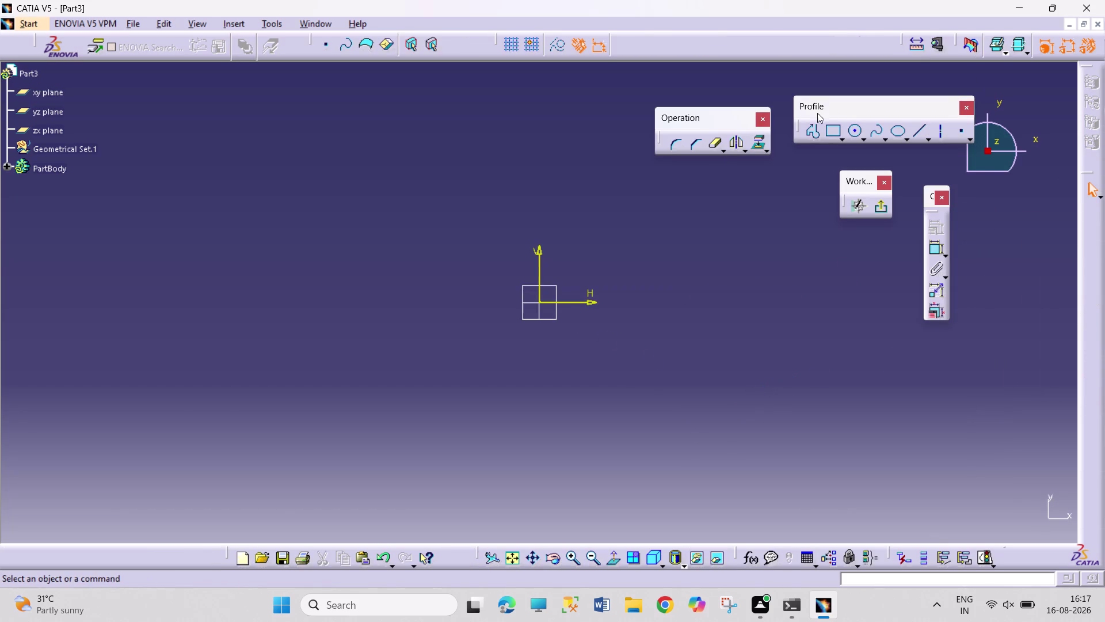
click(812, 133)
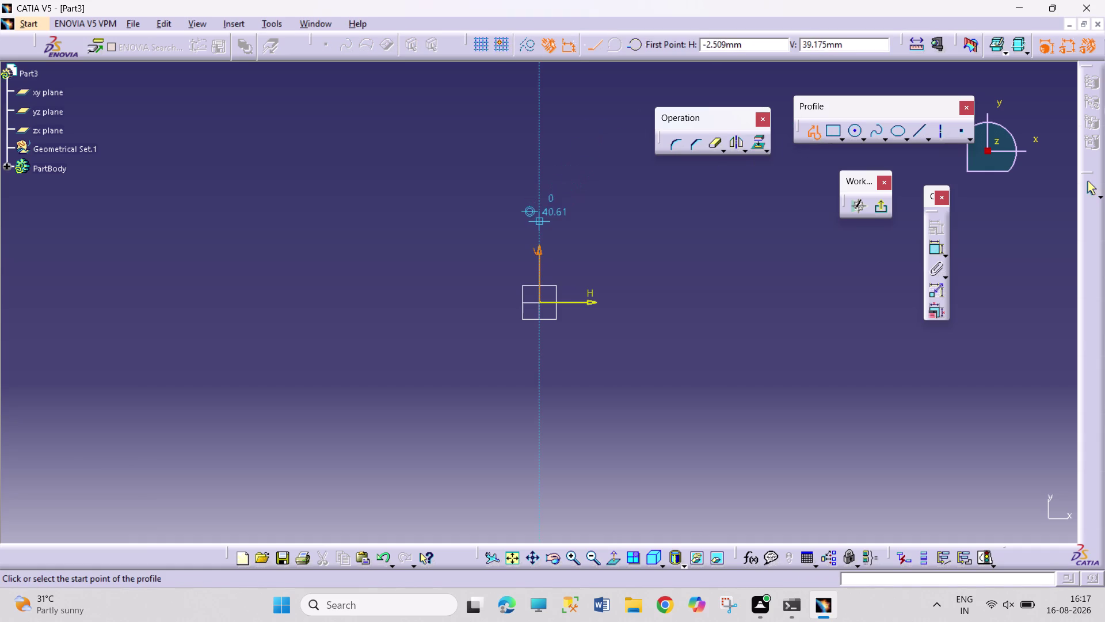
click(540, 224)
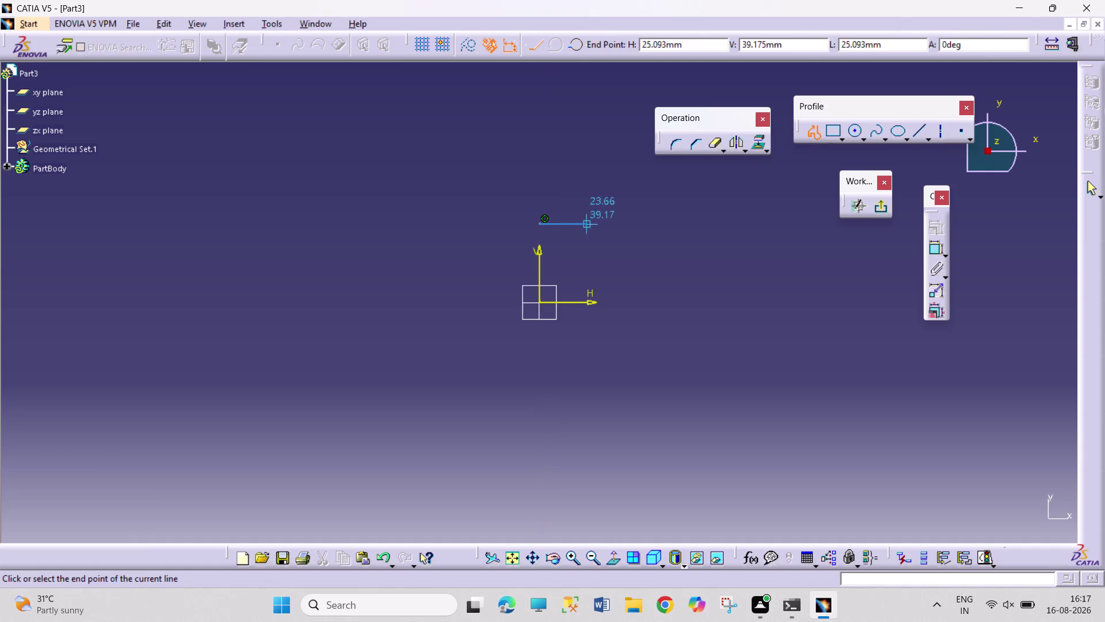
click(597, 225)
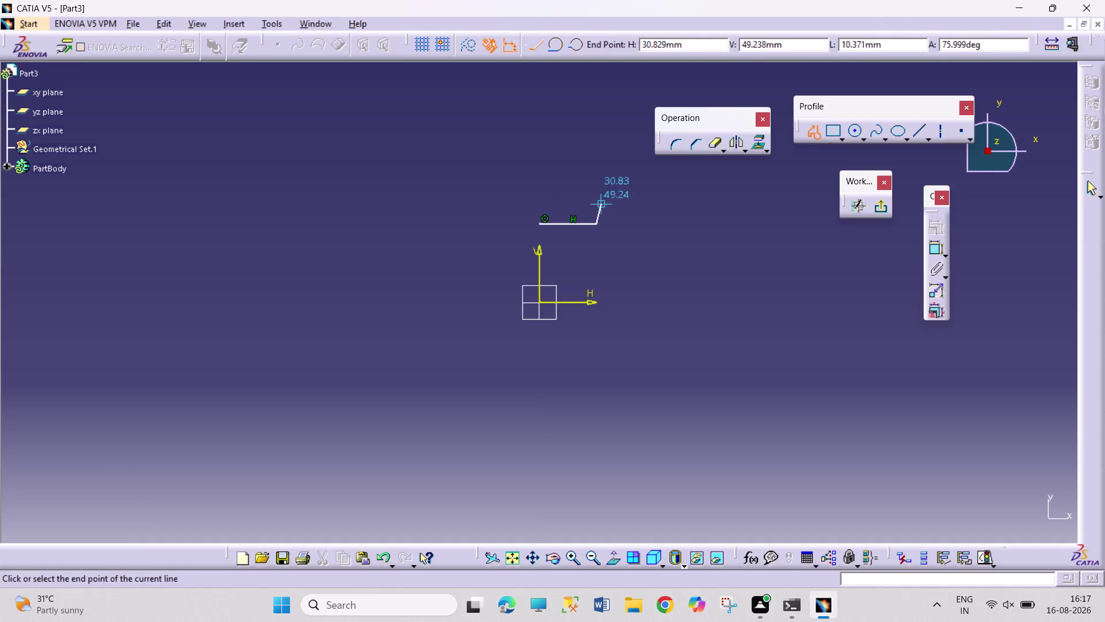
click(599, 200)
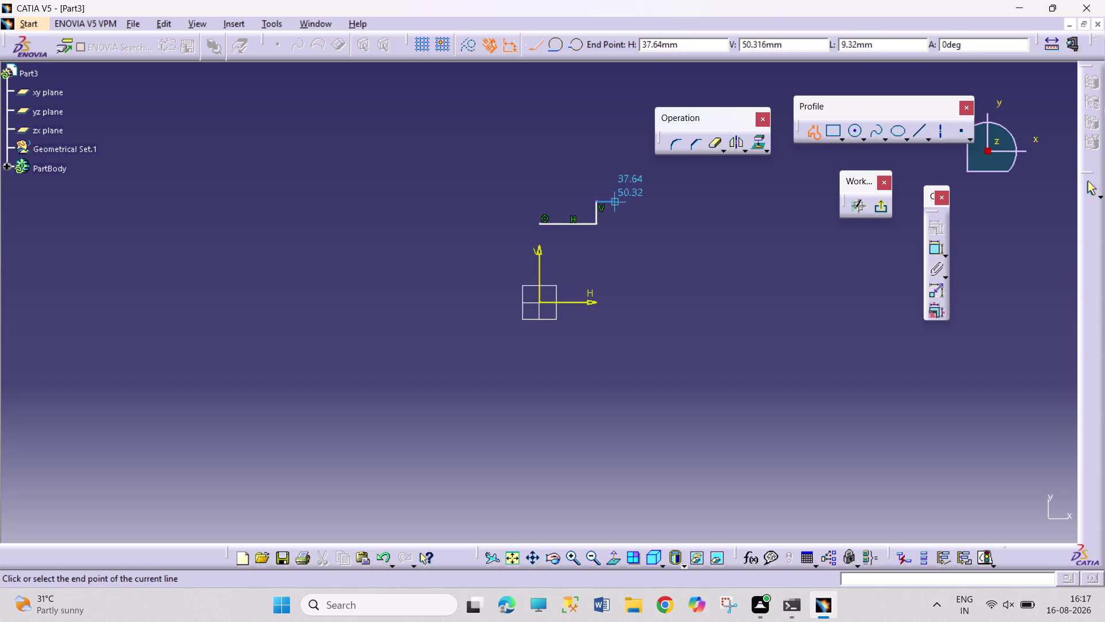
click(631, 204)
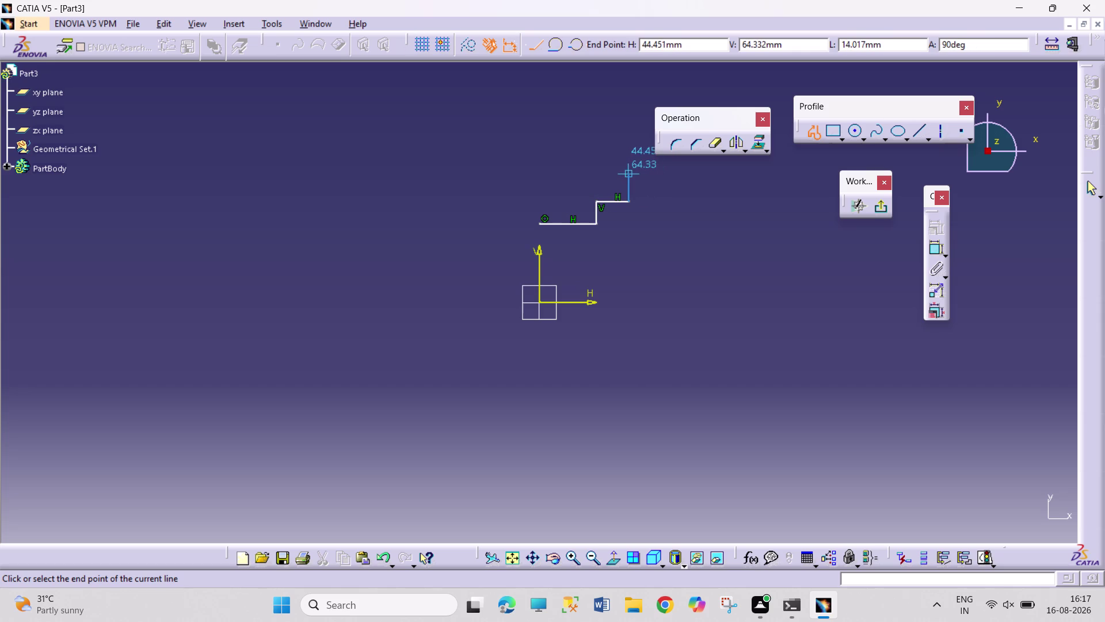
click(630, 172)
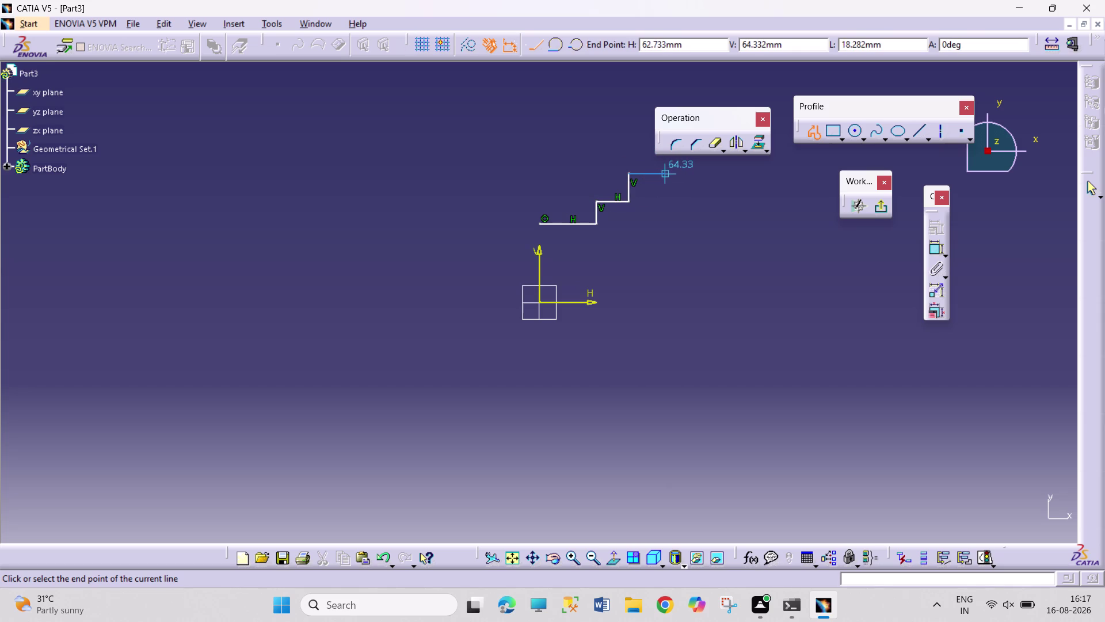
click(684, 177)
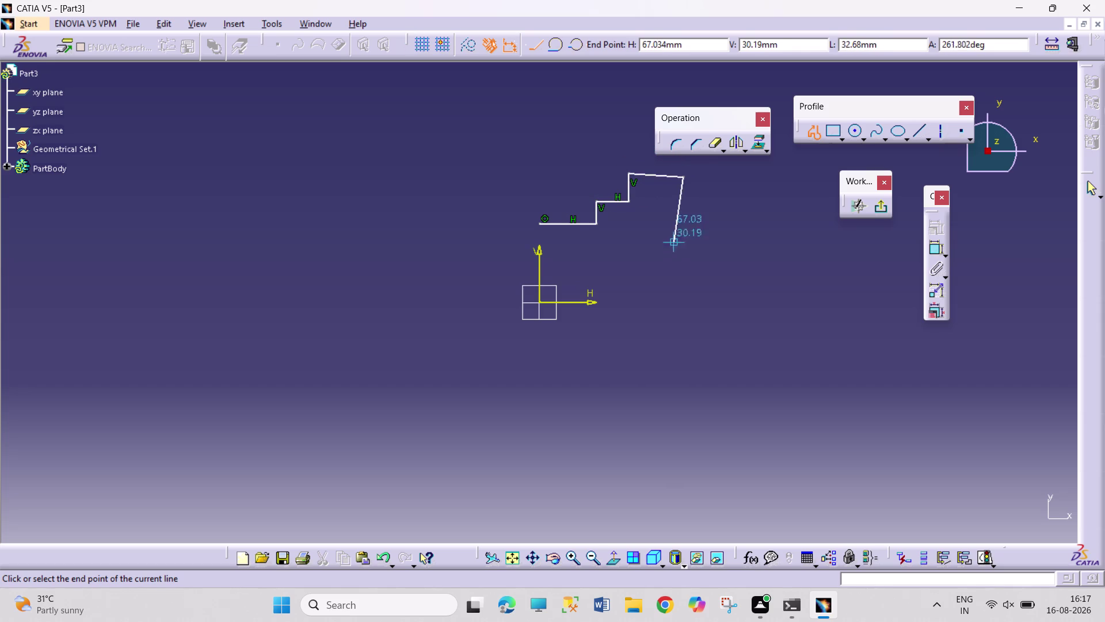
Continue the stepped outline down the right side and back to the vertical axis.
click(683, 386)
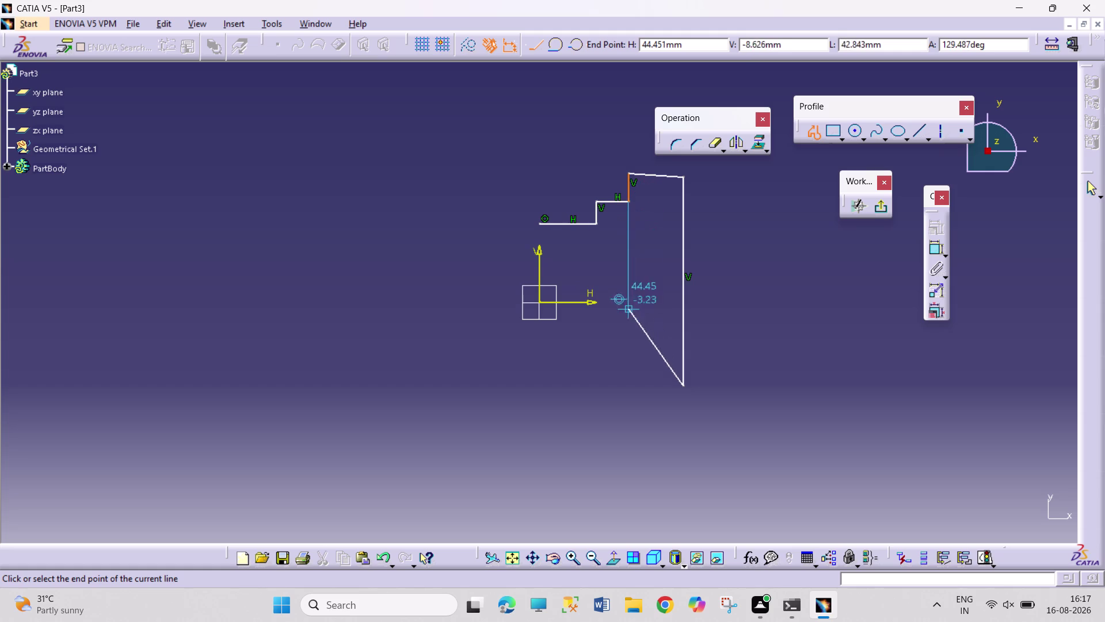
click(627, 386)
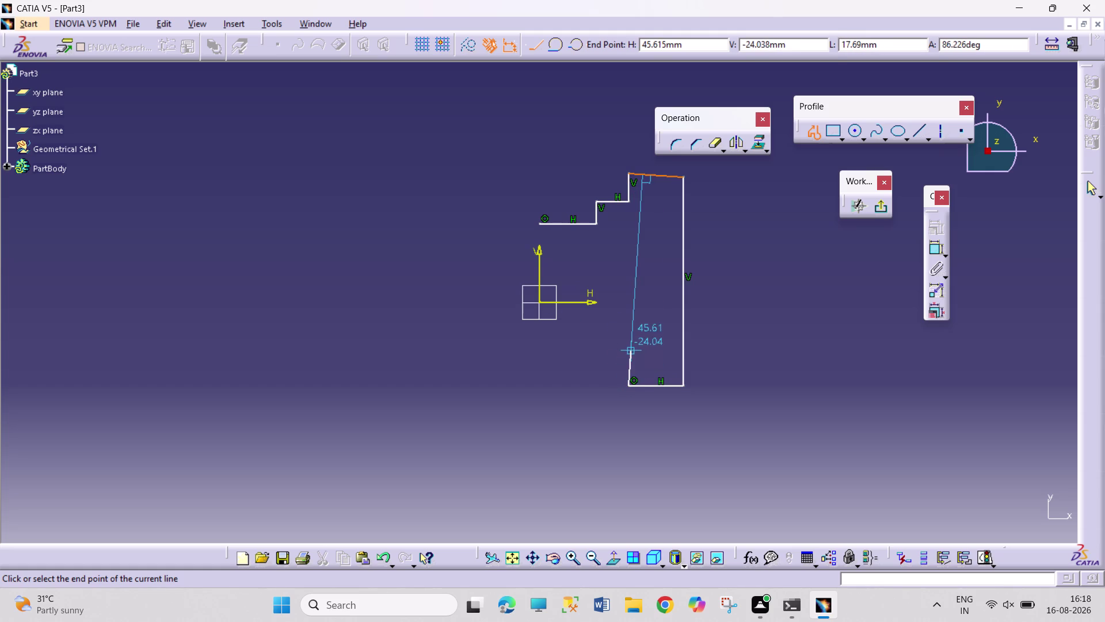
click(628, 352)
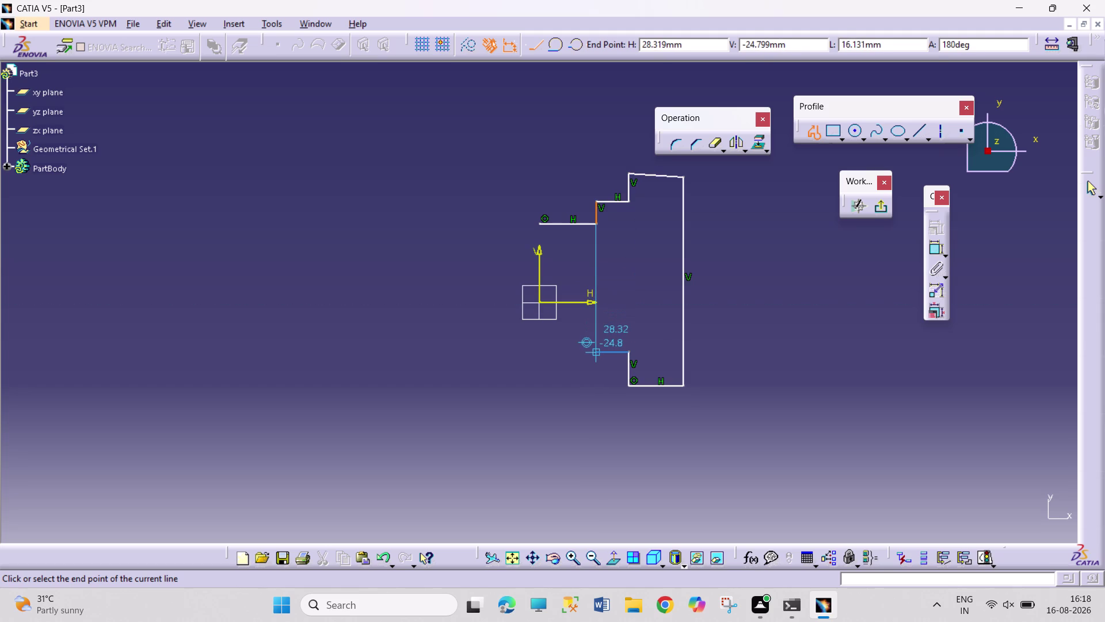
click(600, 355)
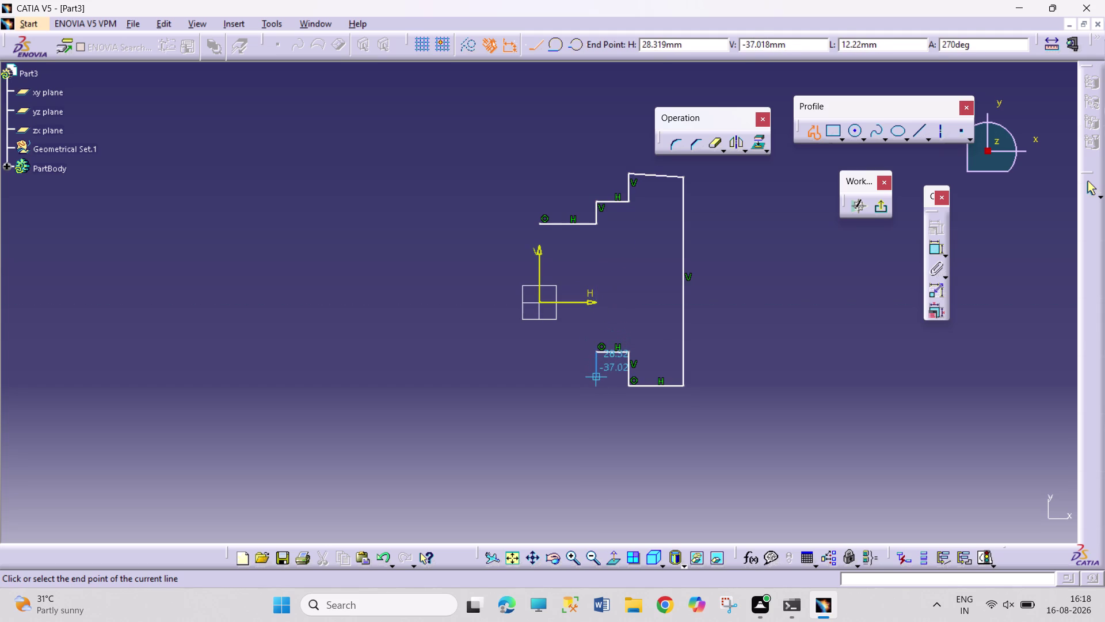
click(597, 329)
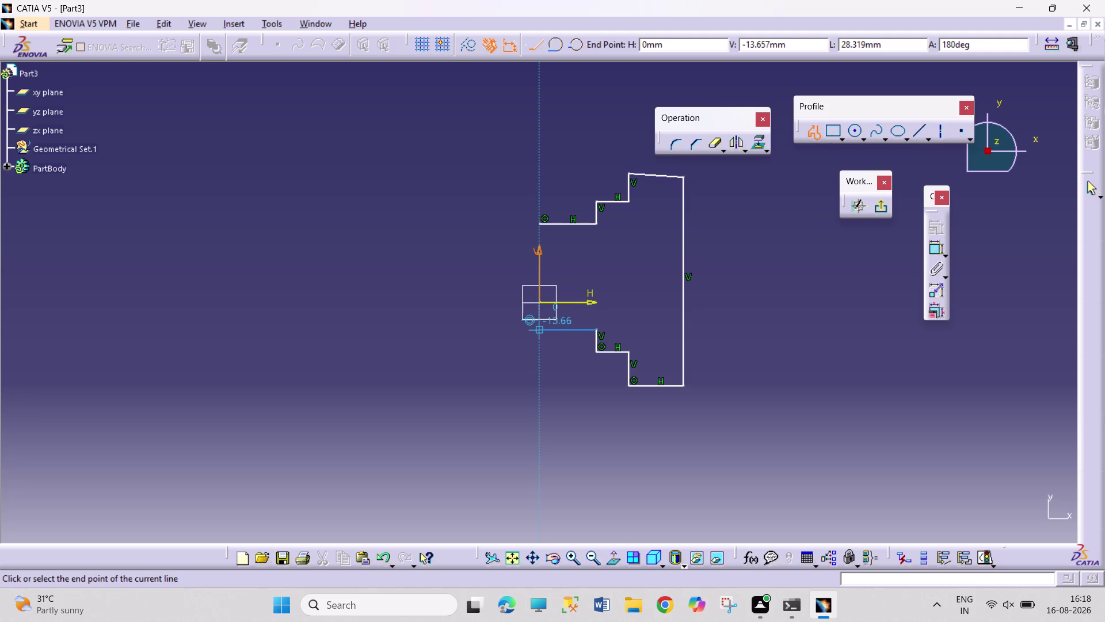
click(540, 331)
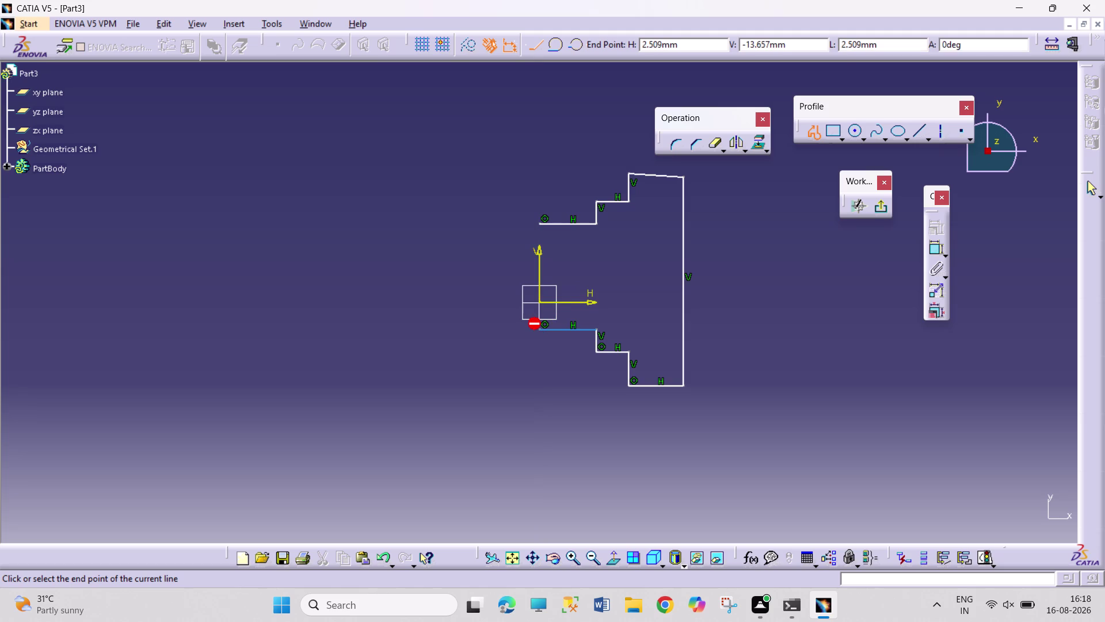
Exit the Profile tool and undo the stepped outline.
key(Escape)
key(Escape)
key(Escape)
key(Escape)
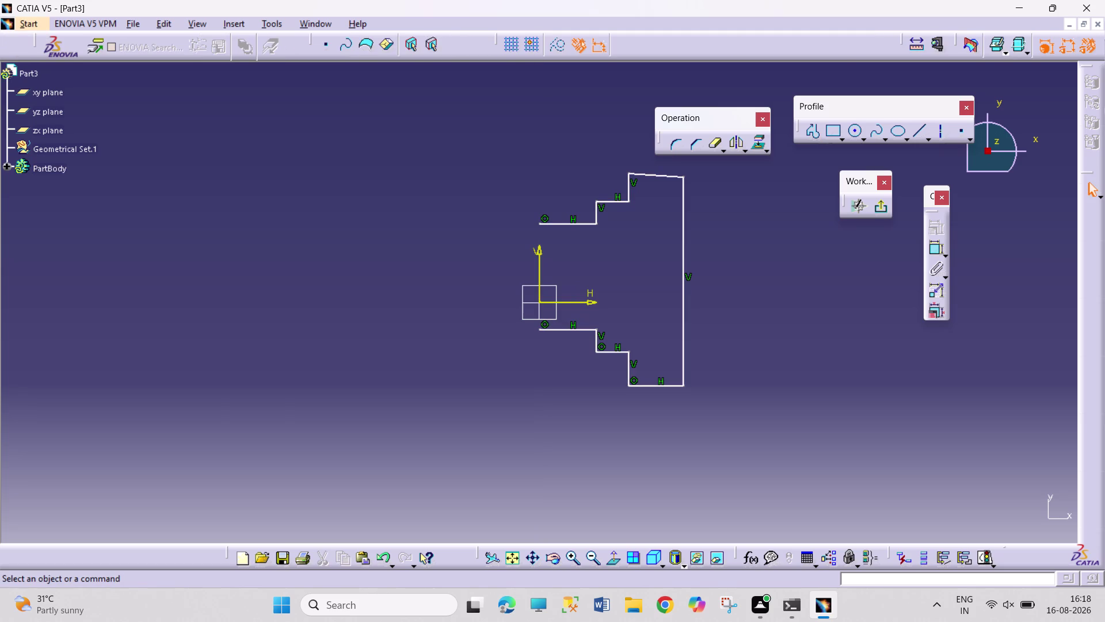
scroll(down, 3)
key(ctrl+z)
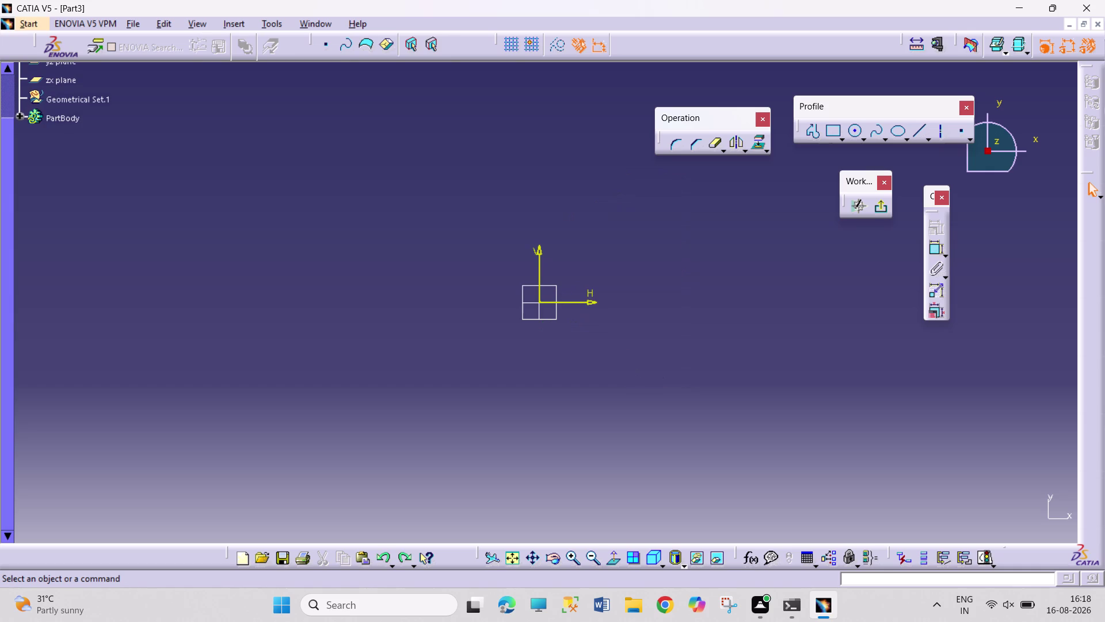
click(816, 126)
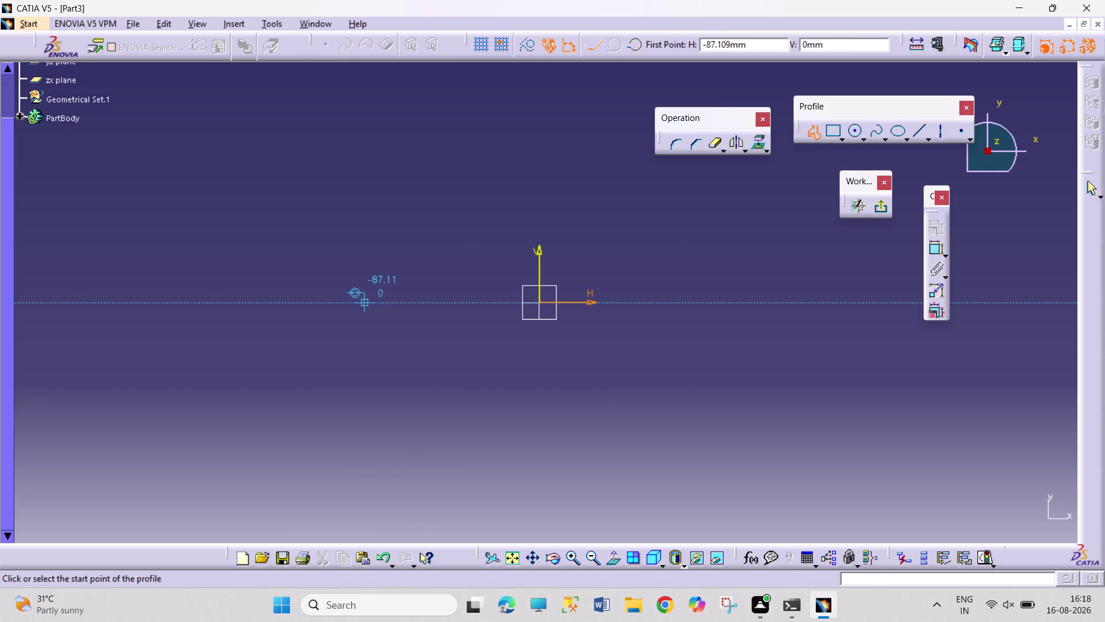
Draw the left half of the stepped U, from the horizontal axis to the long middle edge.
click(365, 302)
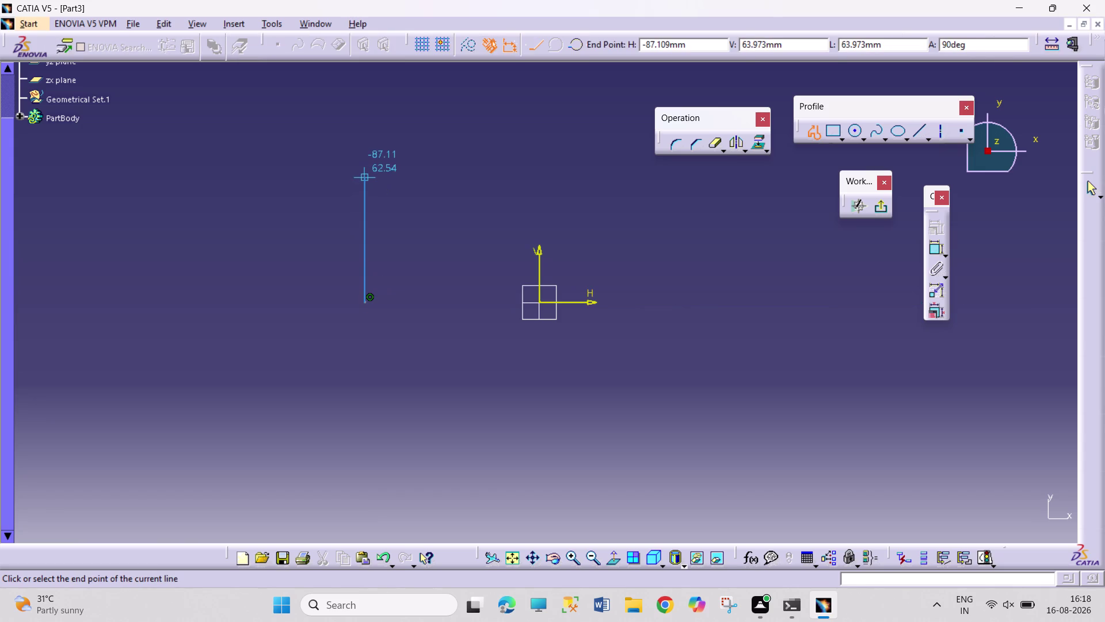
click(367, 174)
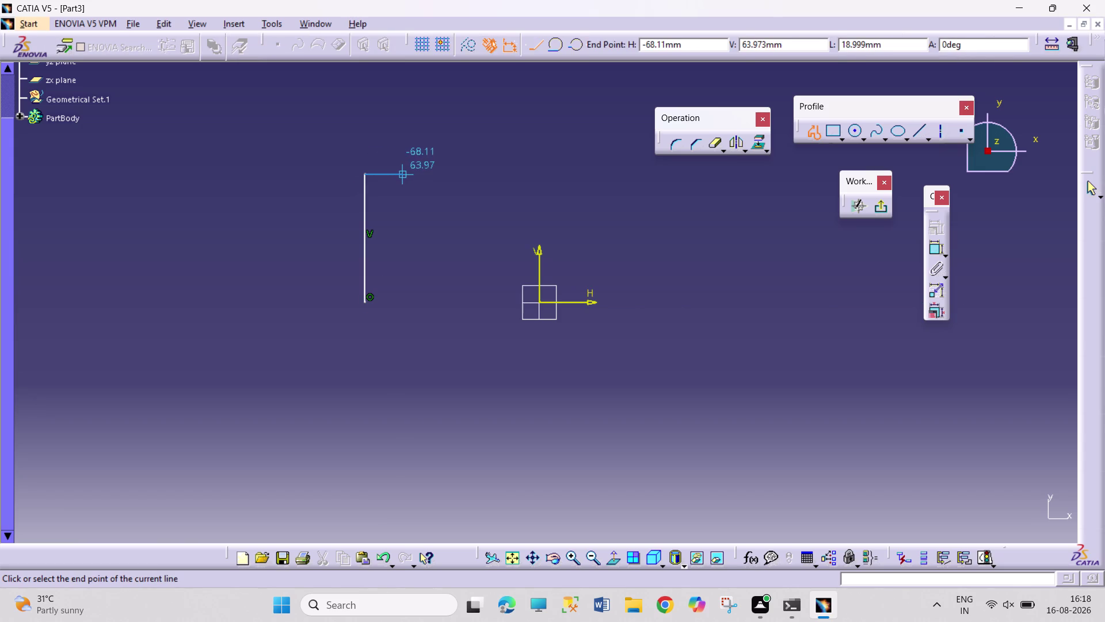
click(402, 174)
click(403, 214)
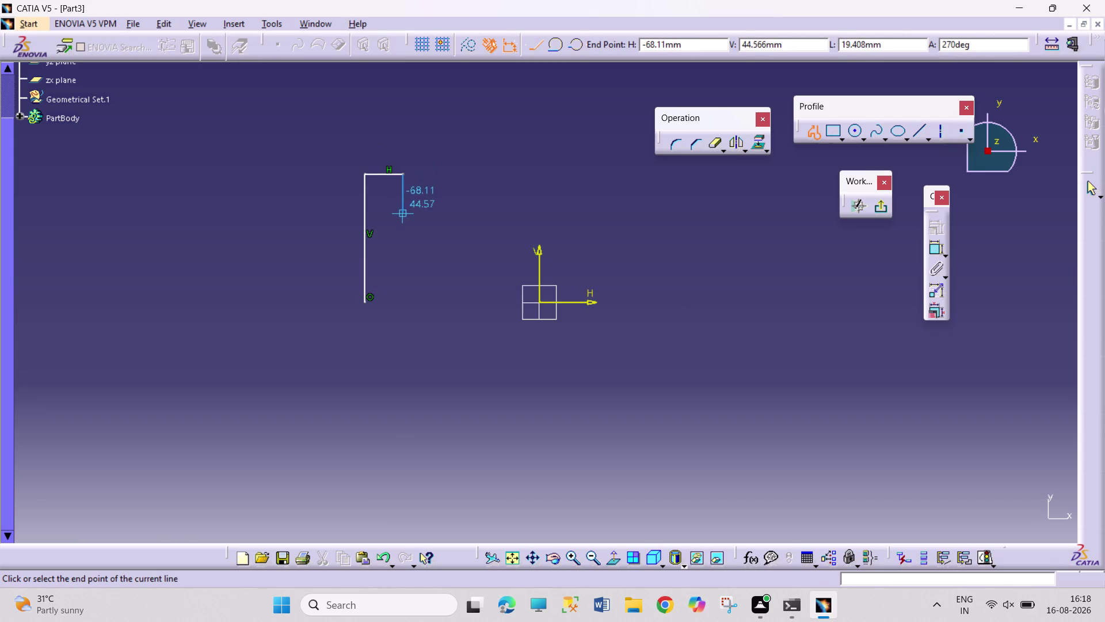
click(438, 214)
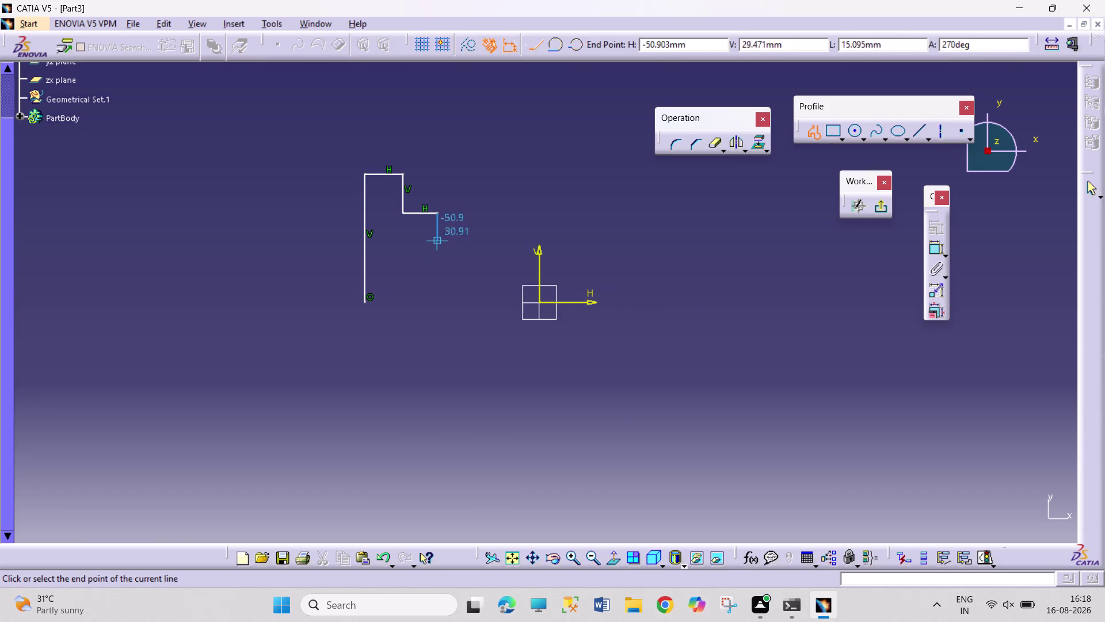
drag(440, 247, 445, 247)
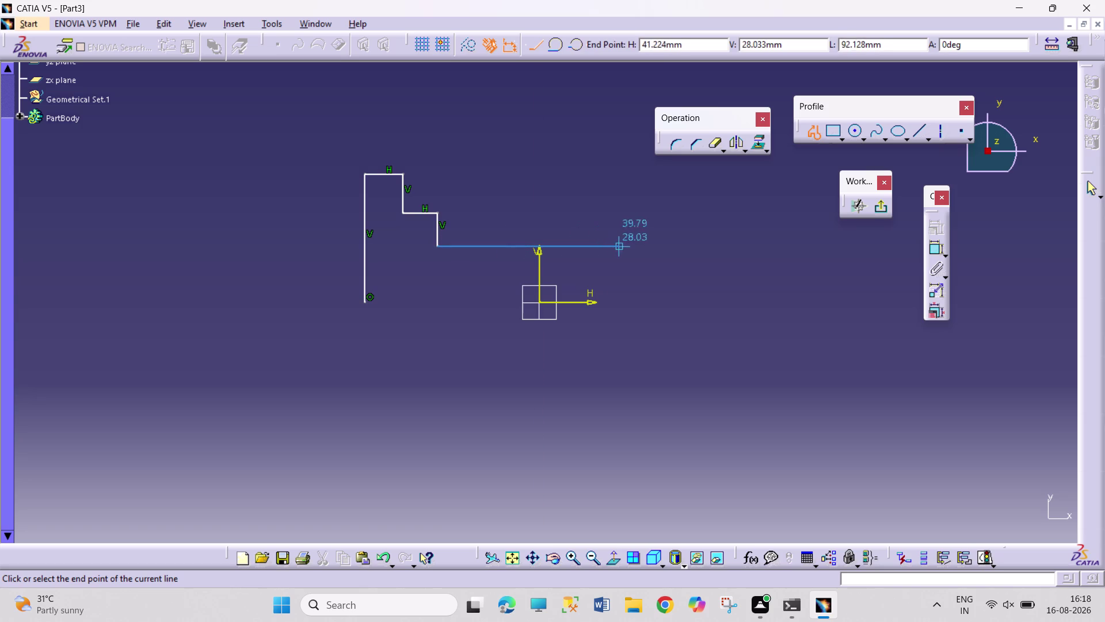
click(638, 245)
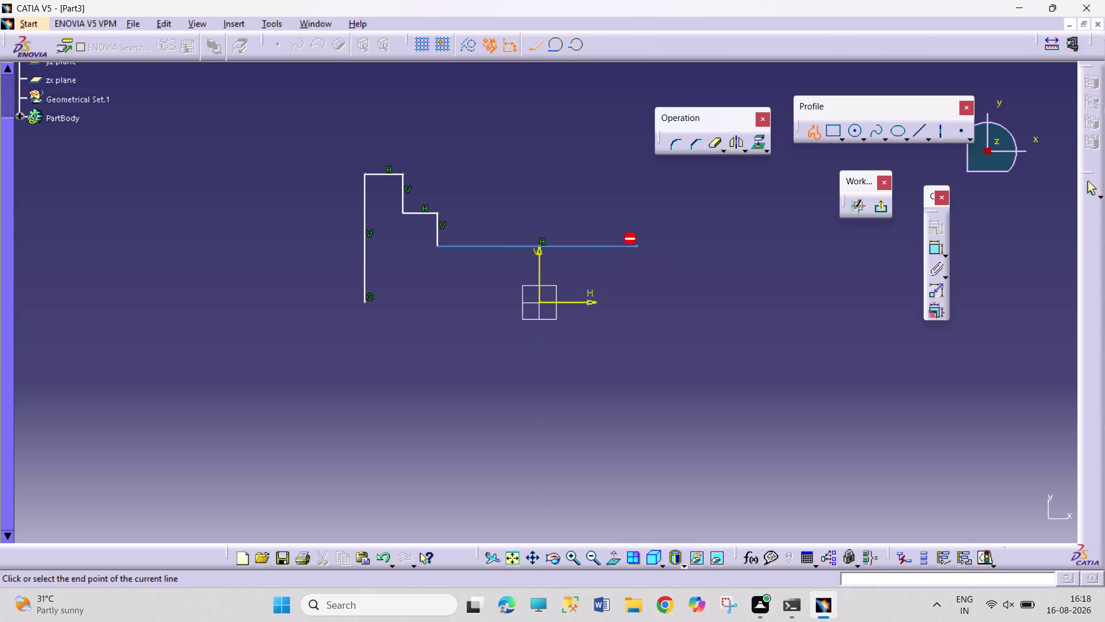
Draw the right-side steps down to the horizontal axis and close the profile at its start.
click(634, 212)
click(673, 211)
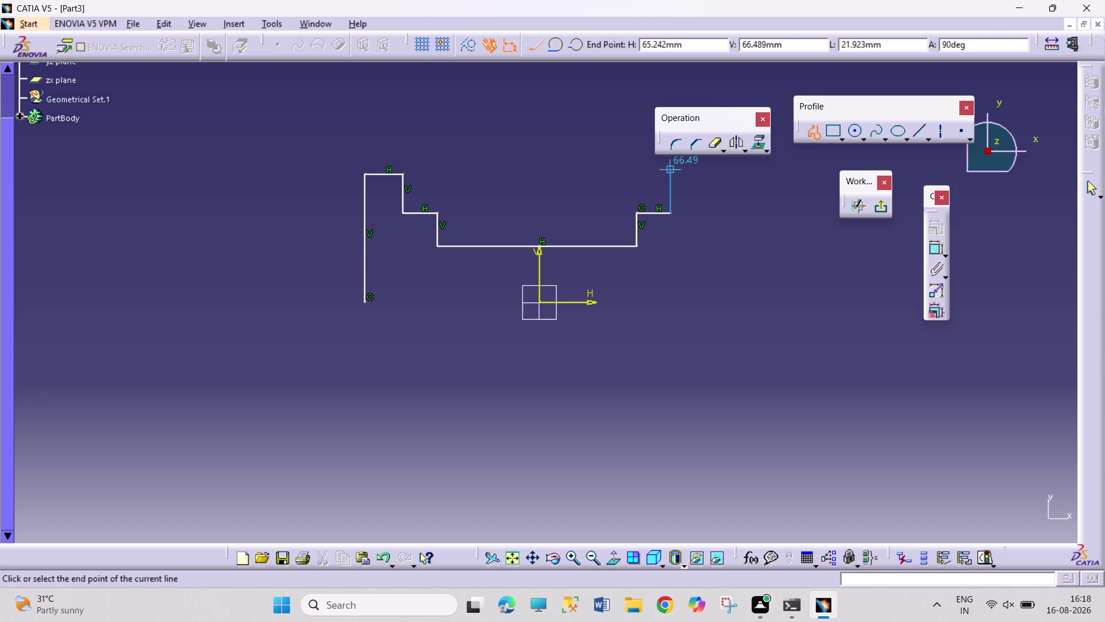
click(671, 174)
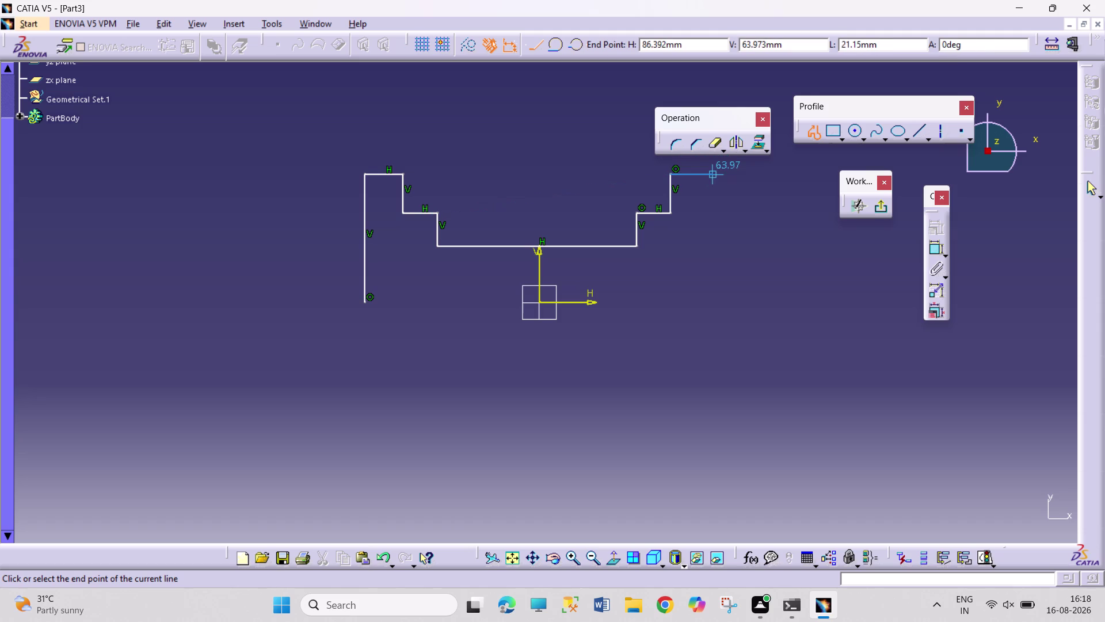
click(713, 175)
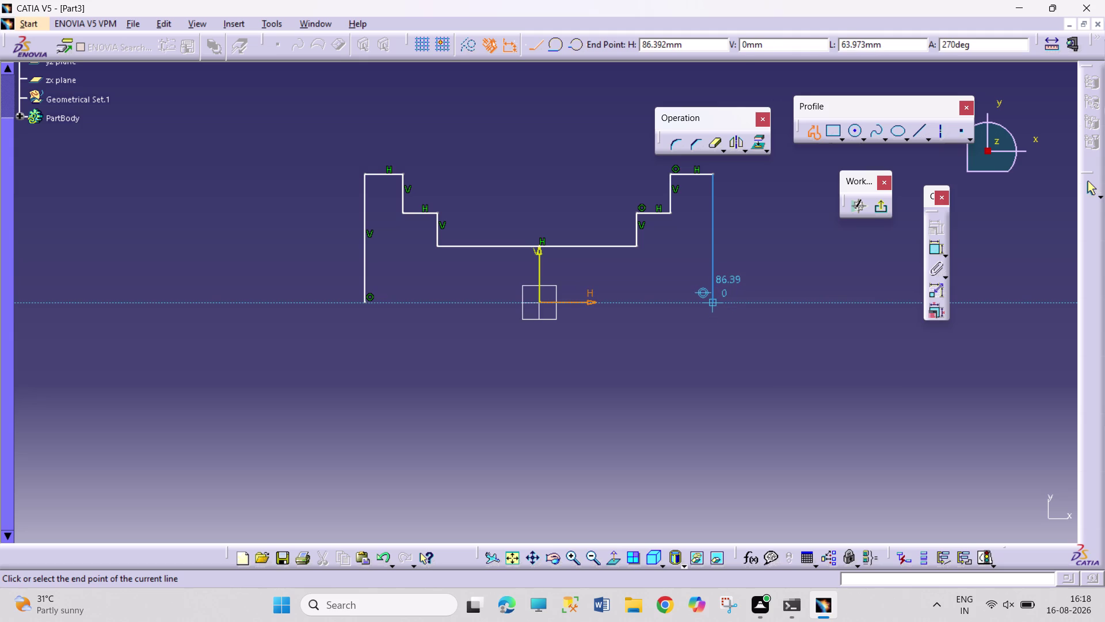
click(714, 301)
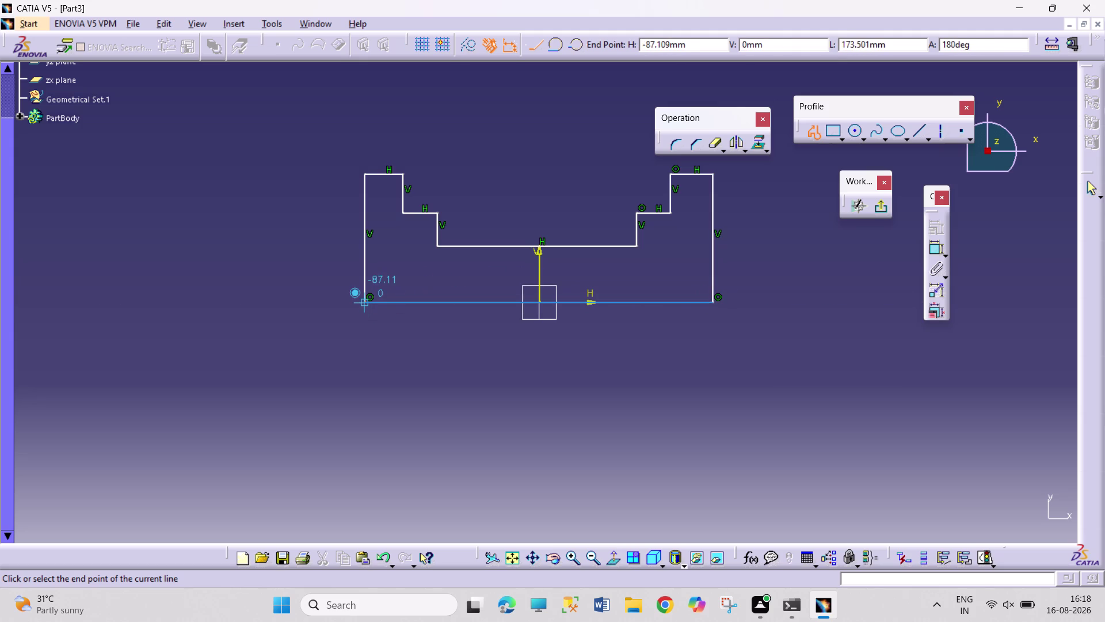
click(366, 300)
click(642, 336)
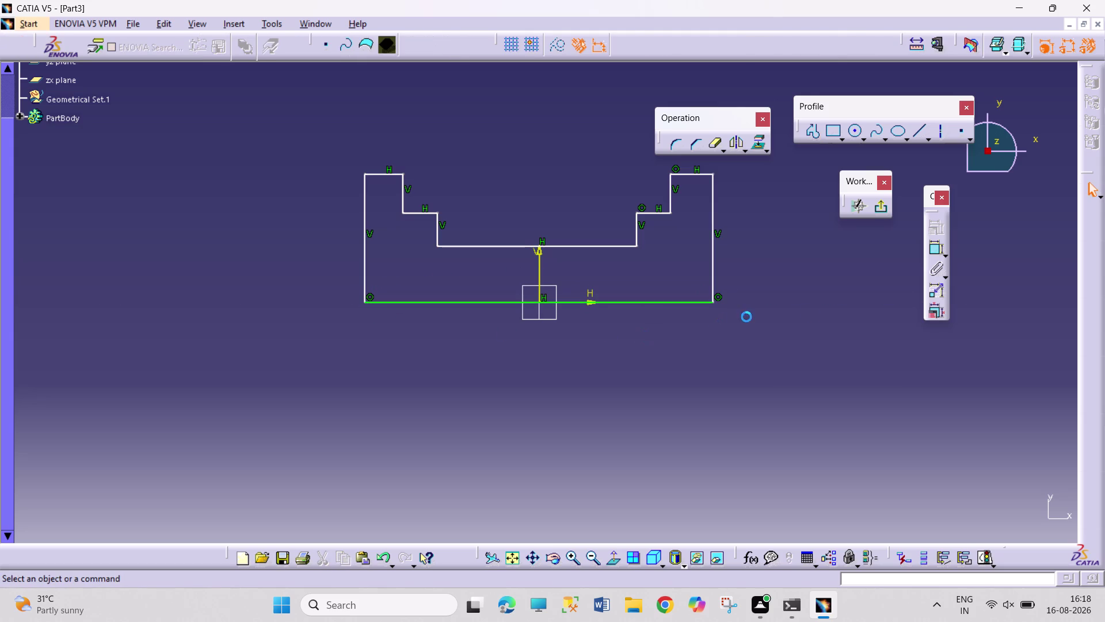
click(934, 253)
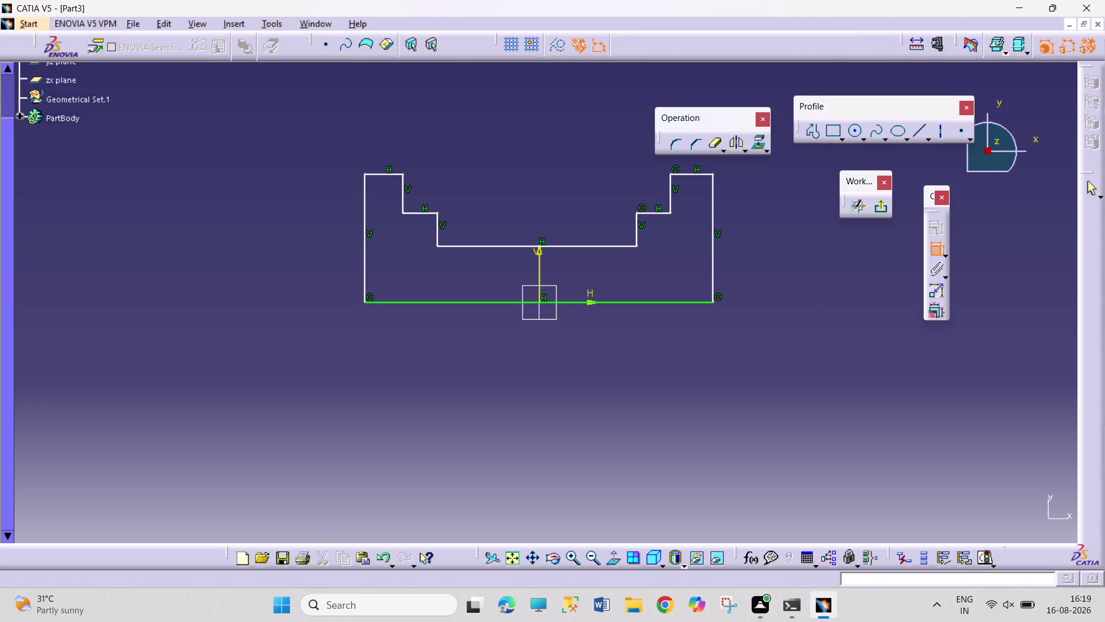
click(932, 250)
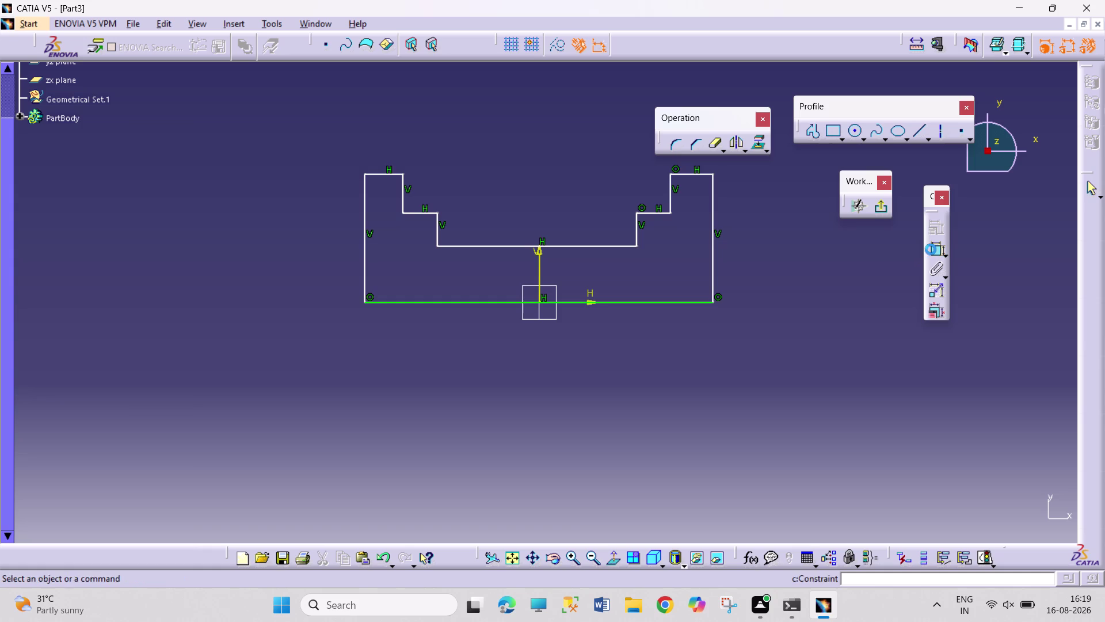
Make the profile's left and right outer sides symmetric about the vertical axis.
click(363, 260)
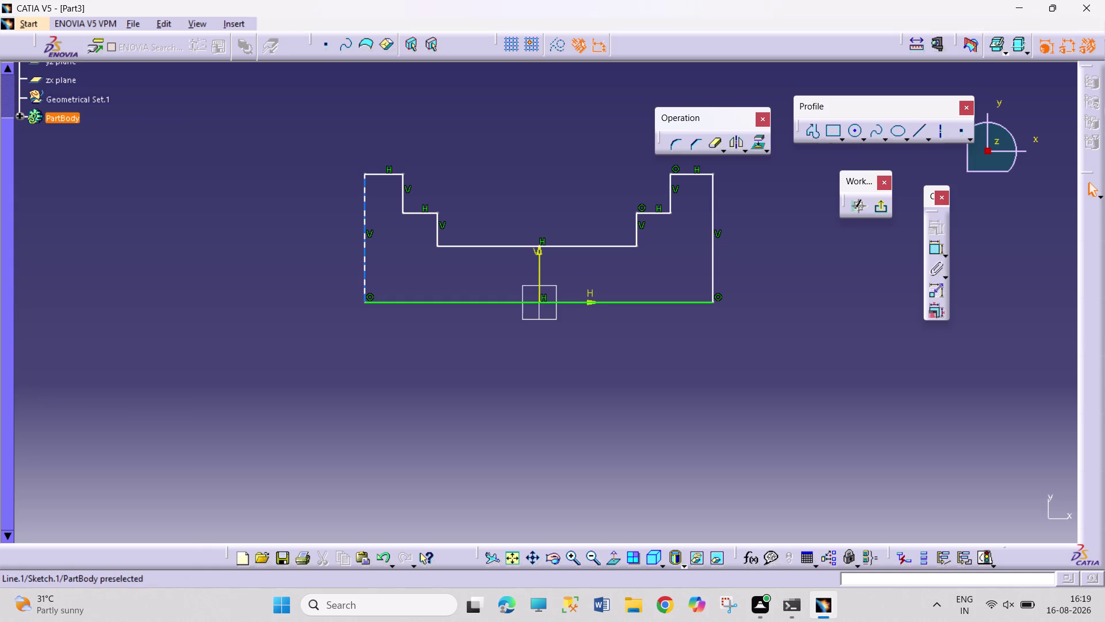
drag(711, 265, 700, 267)
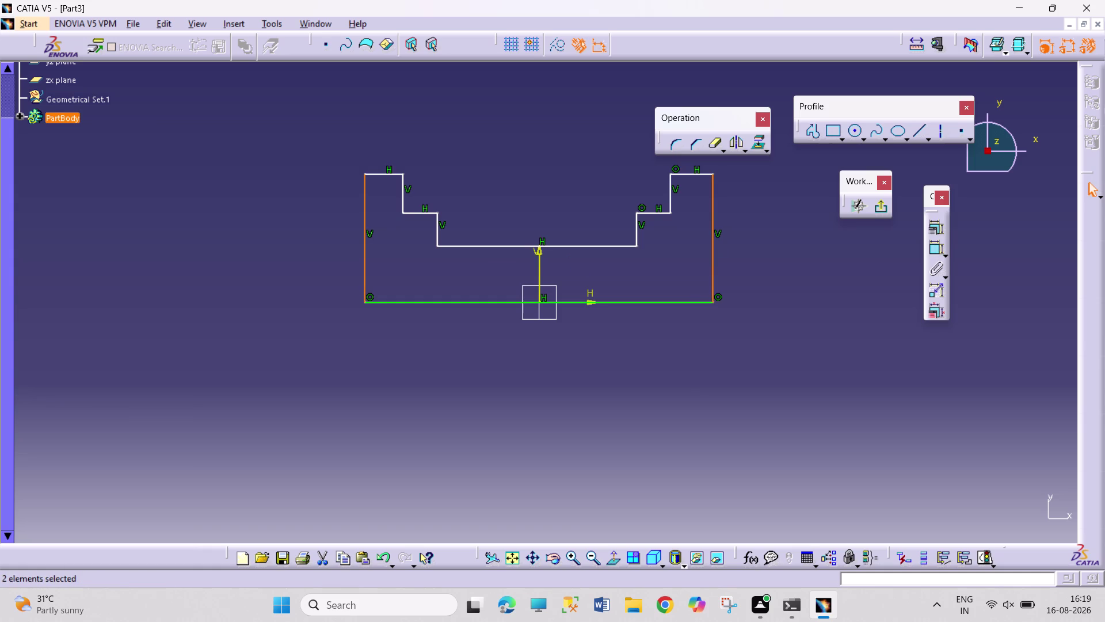
click(540, 266)
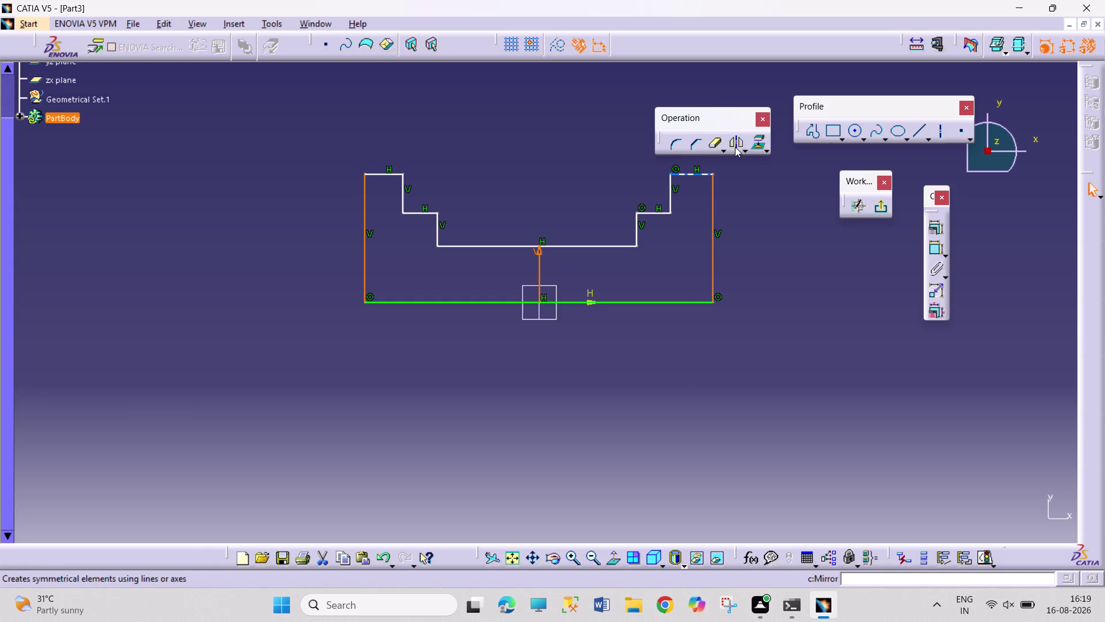
click(935, 228)
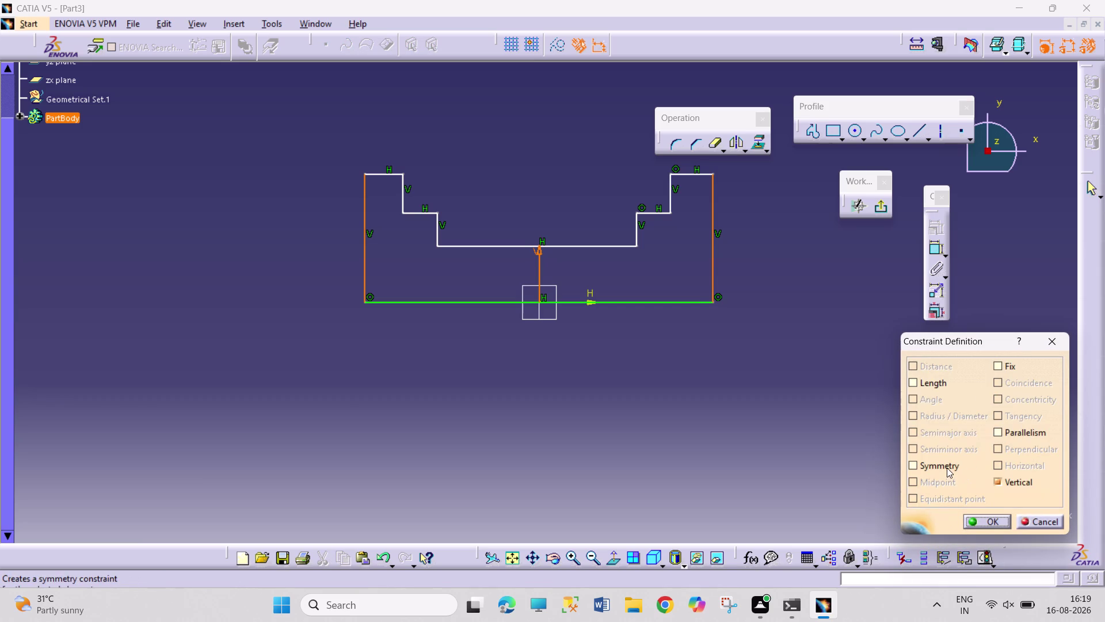
click(947, 468)
click(982, 522)
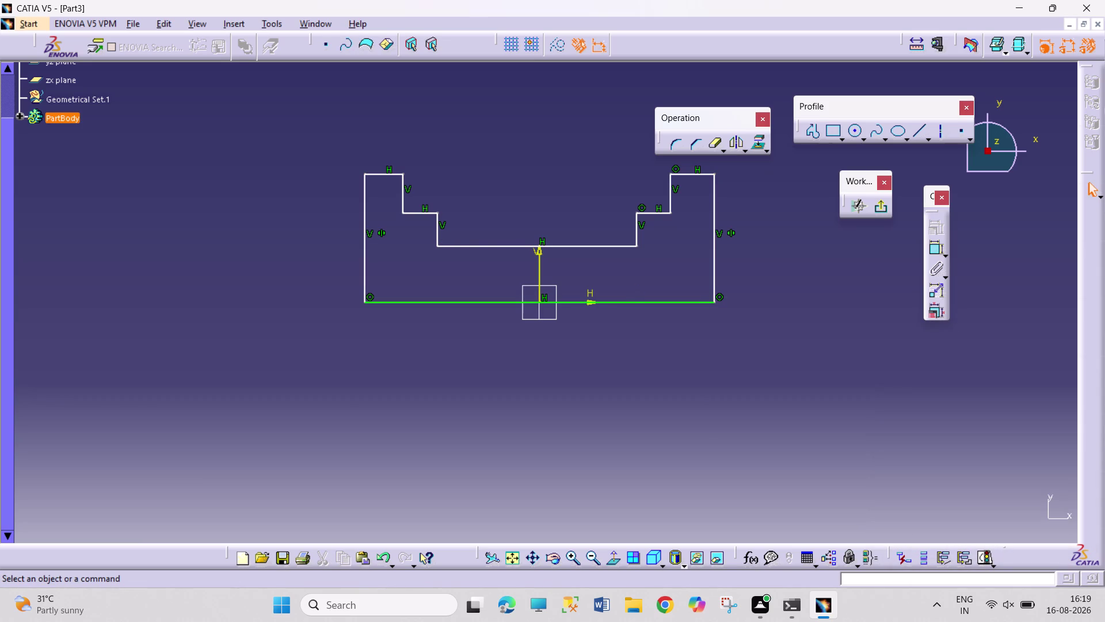
Make the two inner slot walls symmetric about the vertical centre line.
click(438, 234)
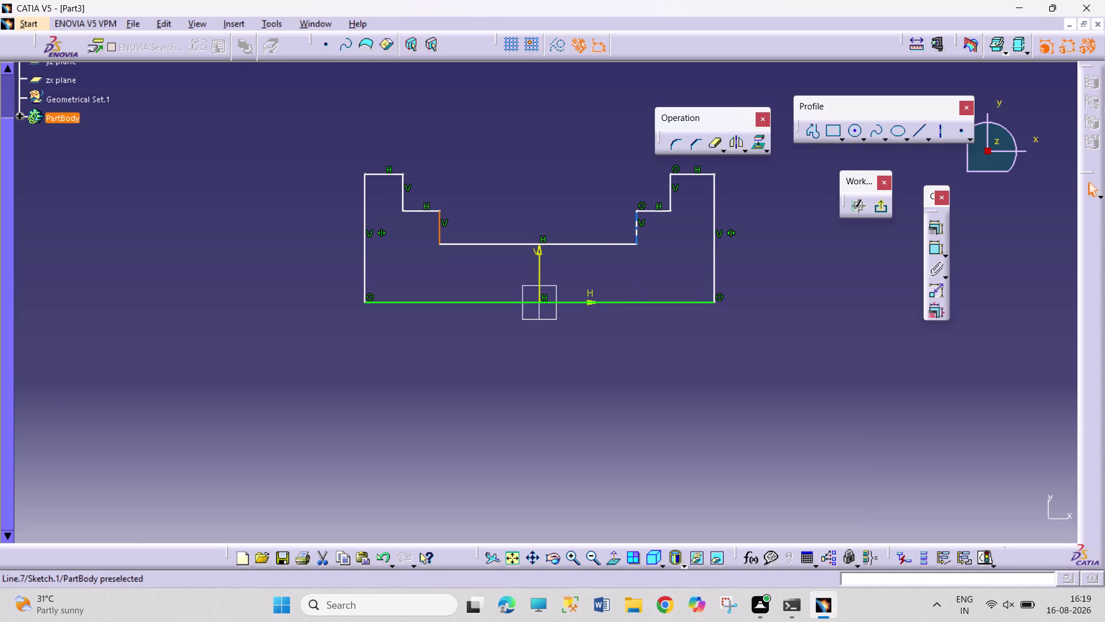
click(637, 234)
drag(541, 268, 550, 264)
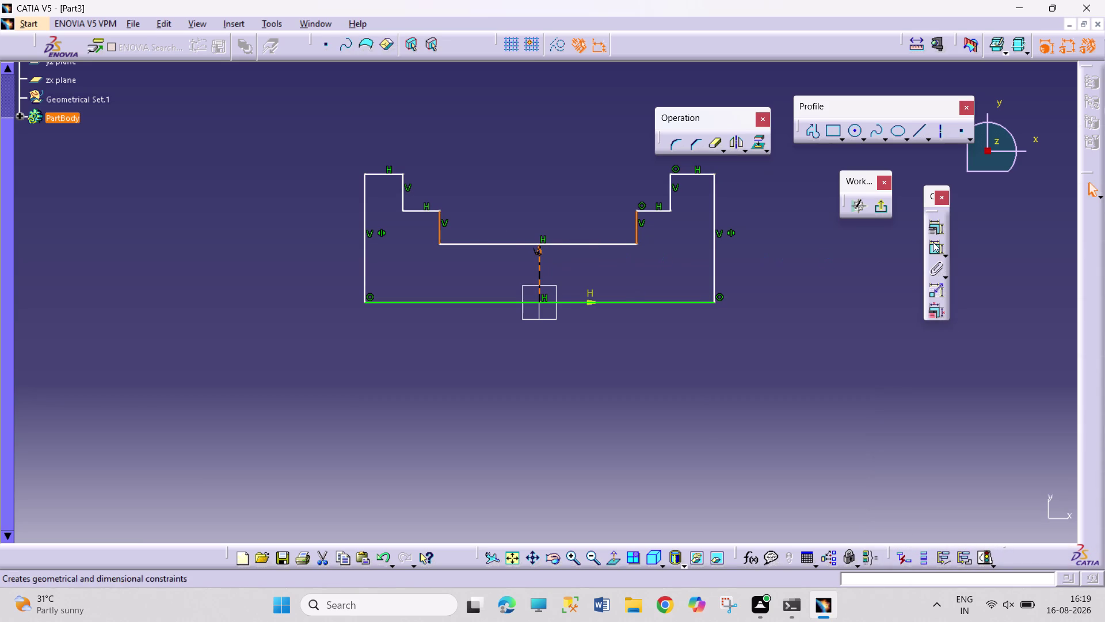
click(942, 232)
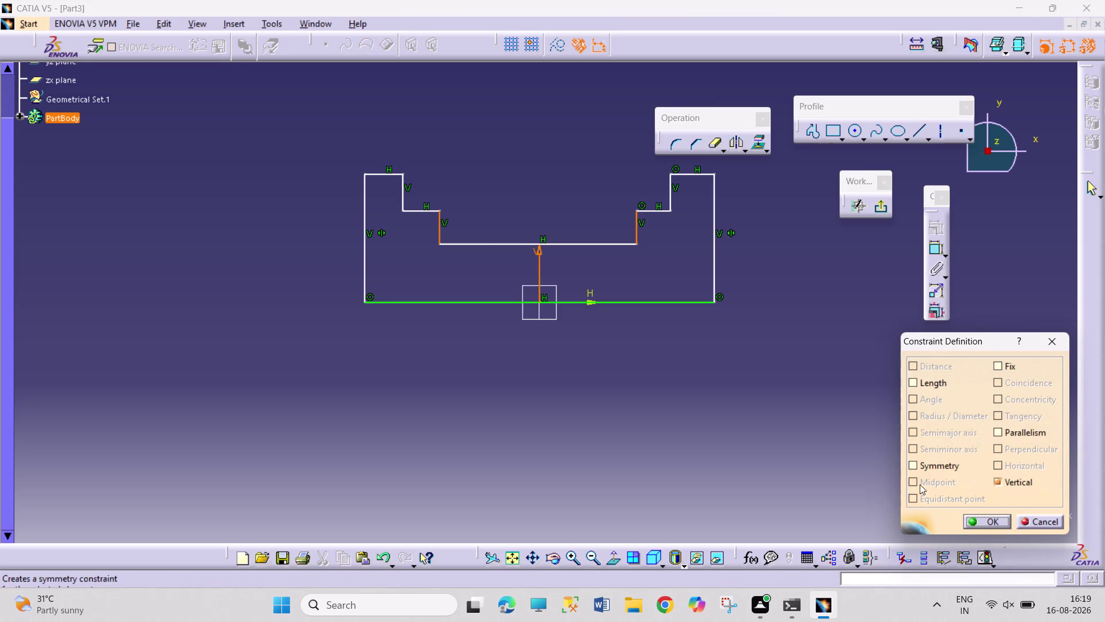
drag(937, 451, 934, 458)
click(934, 465)
drag(986, 520, 982, 511)
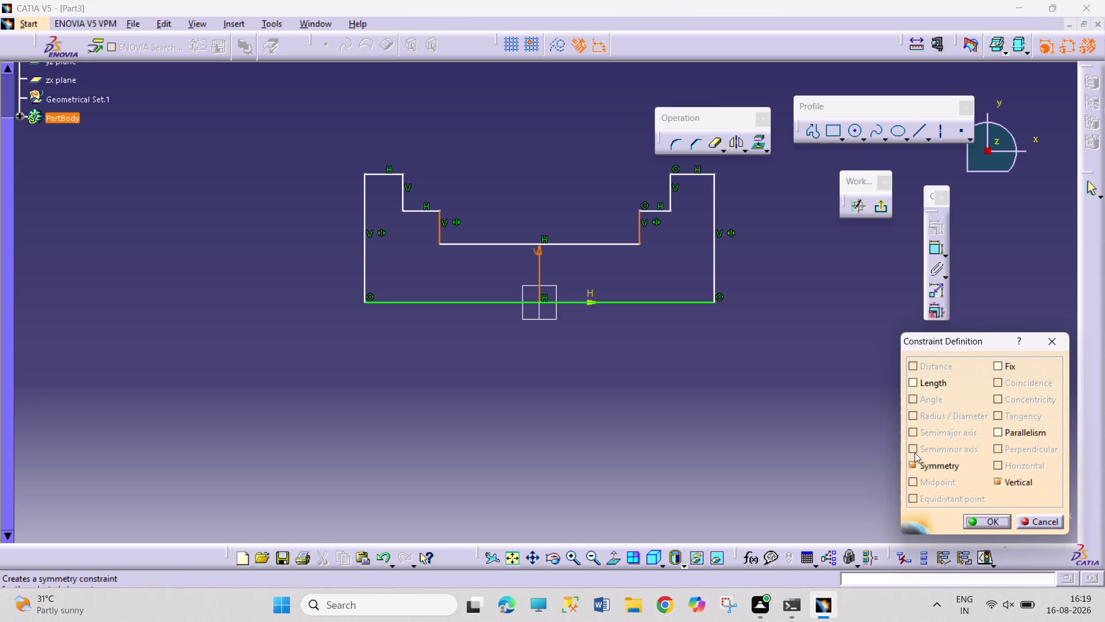
click(969, 517)
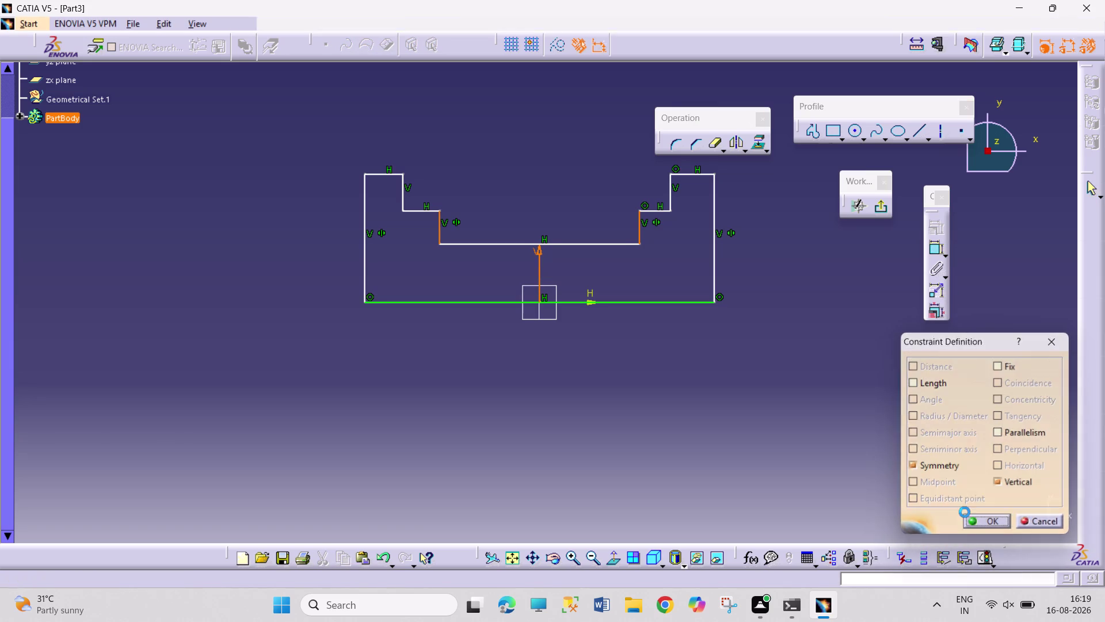
Make the two upper step walls symmetric about the centre line.
click(403, 197)
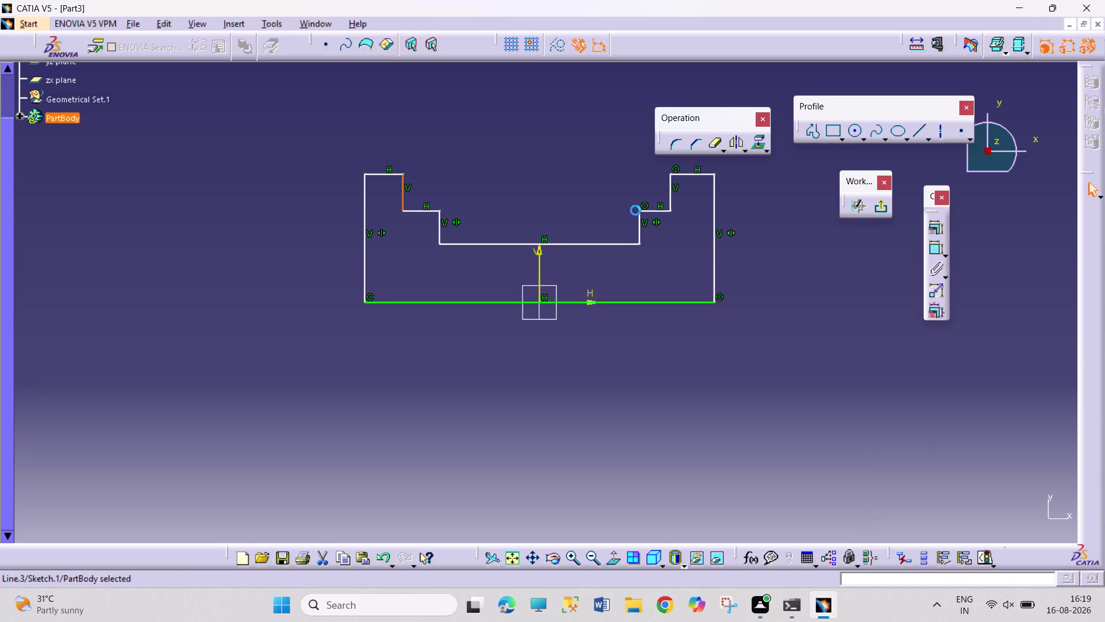
click(670, 198)
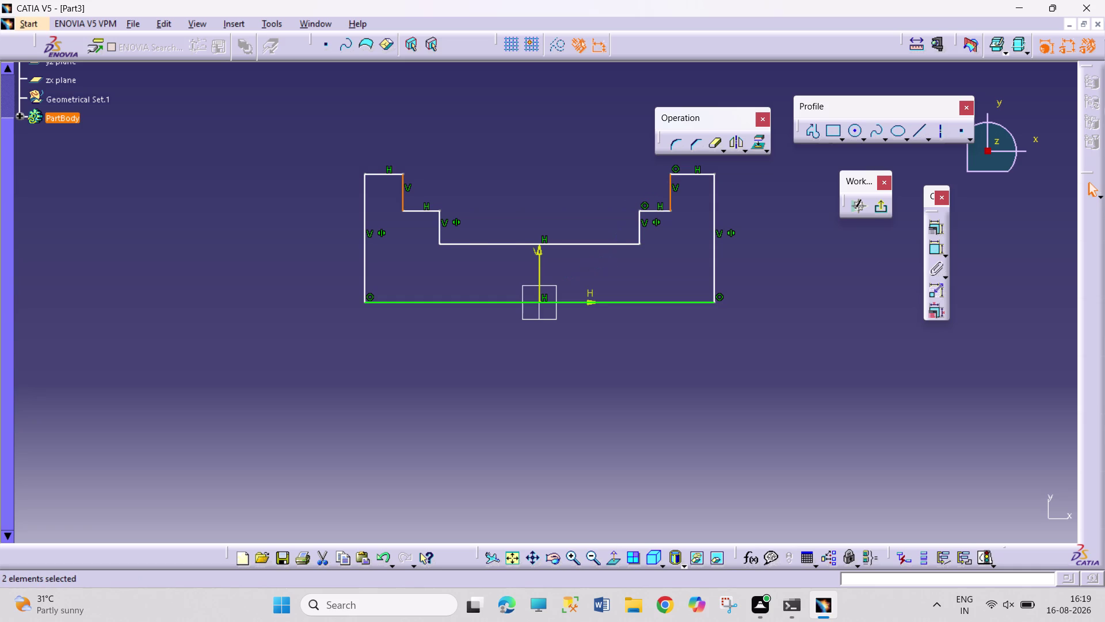
click(538, 266)
click(936, 233)
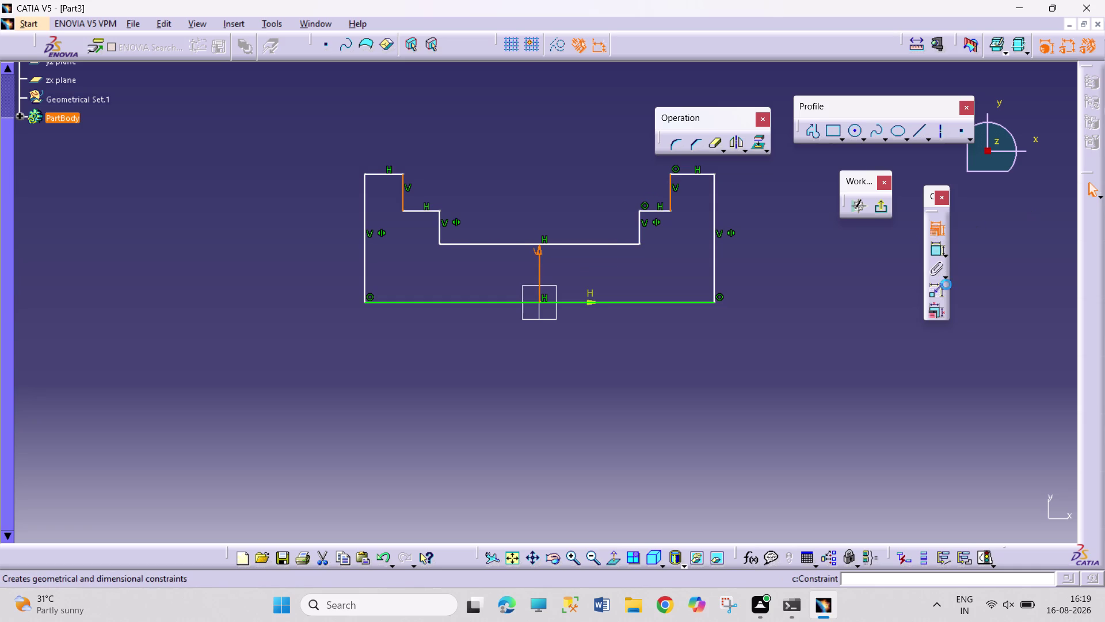
click(949, 465)
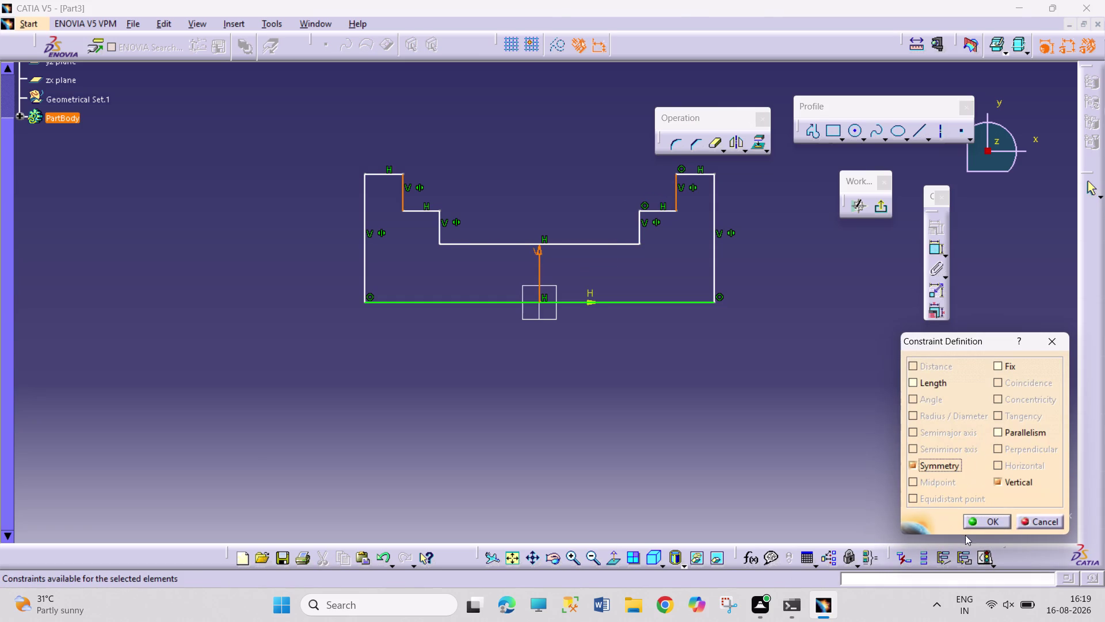
click(981, 522)
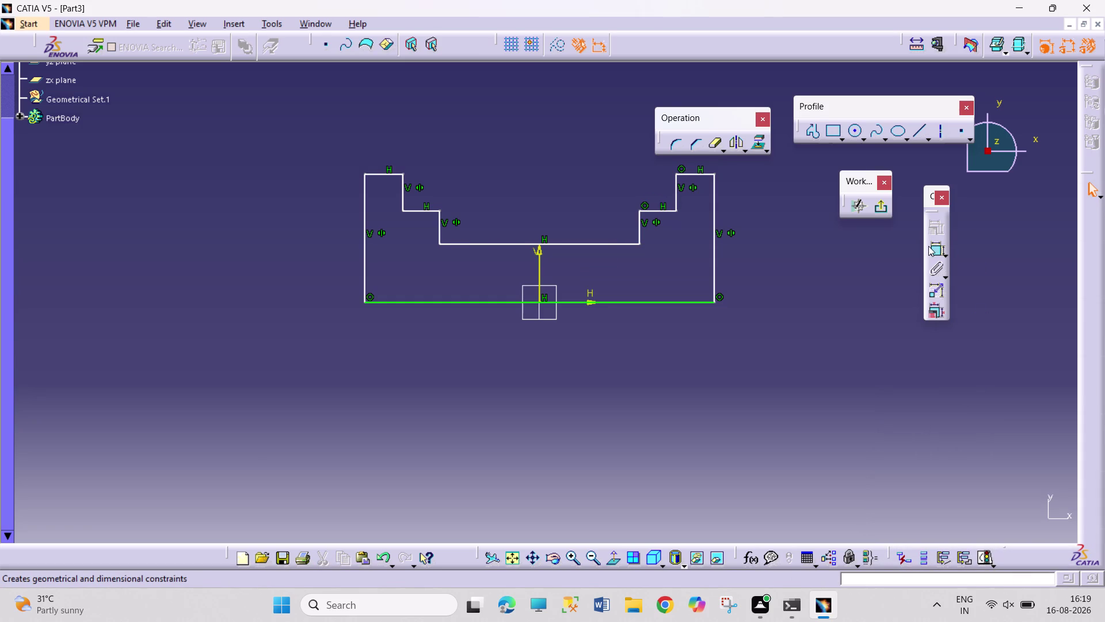
click(928, 246)
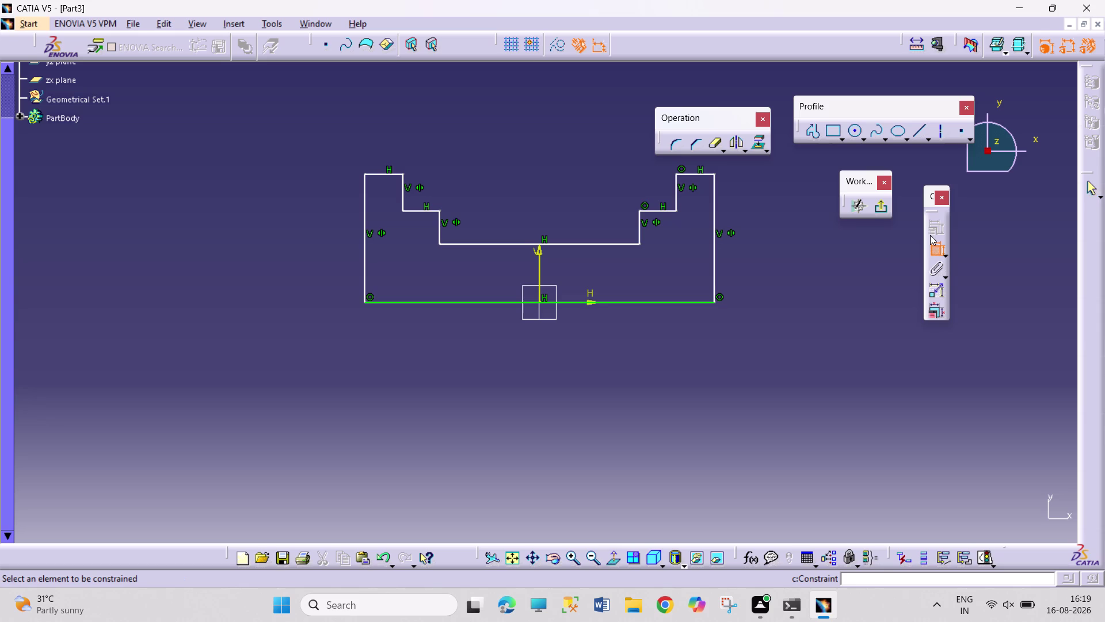
Dimension the top-left ledge to a width of 9.
click(388, 173)
click(452, 135)
double_click(455, 130)
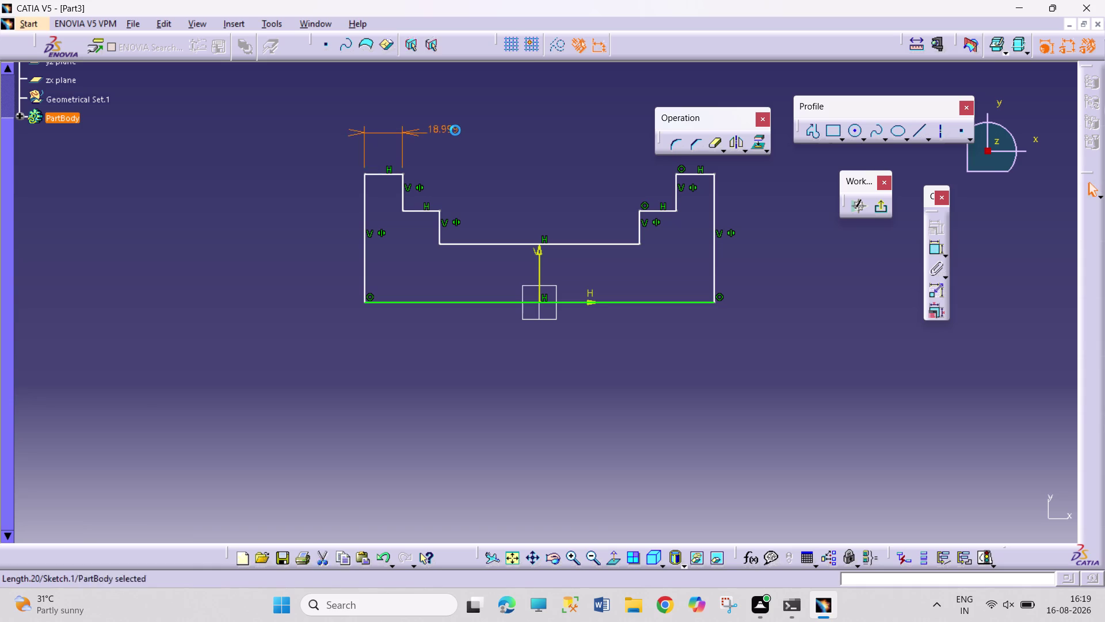
key(9)
key(Return)
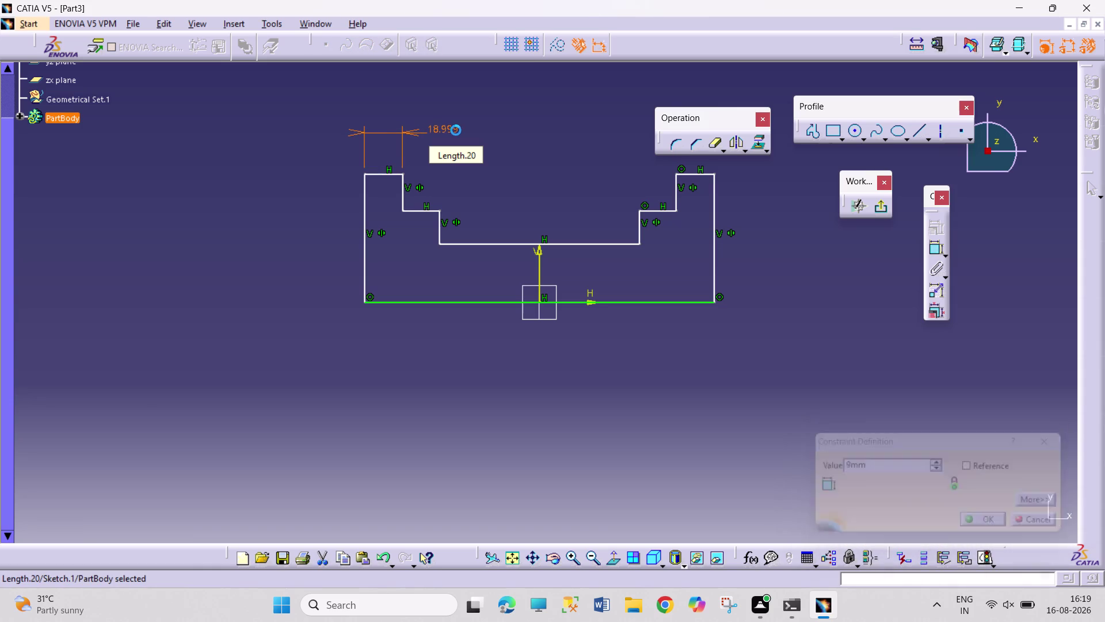
click(934, 248)
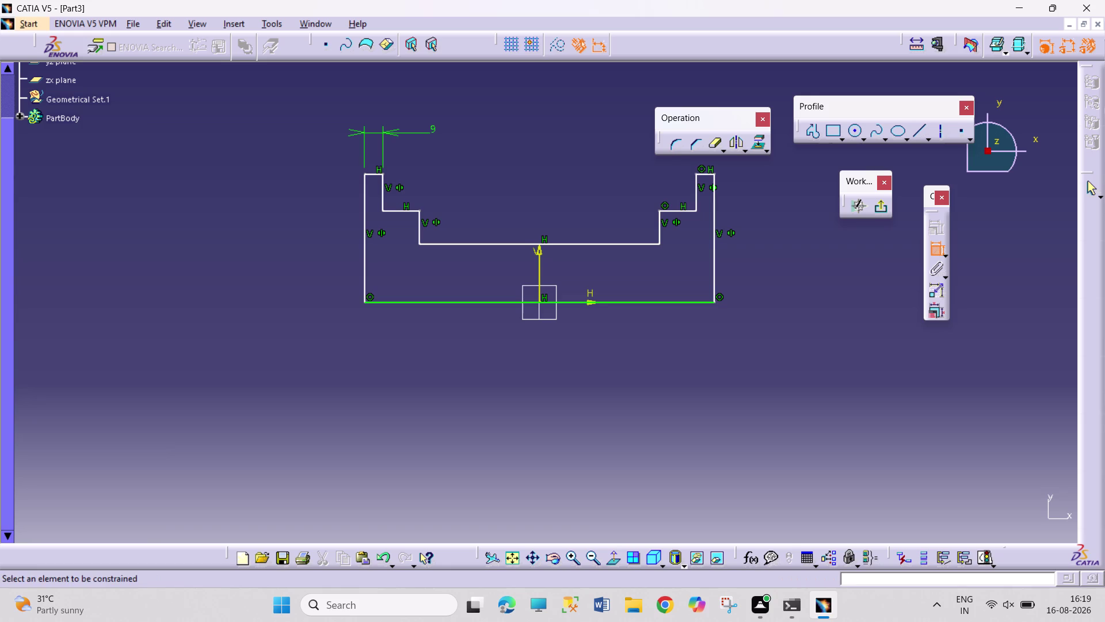
Dimension the gap between the two upper walls to 46.
click(384, 193)
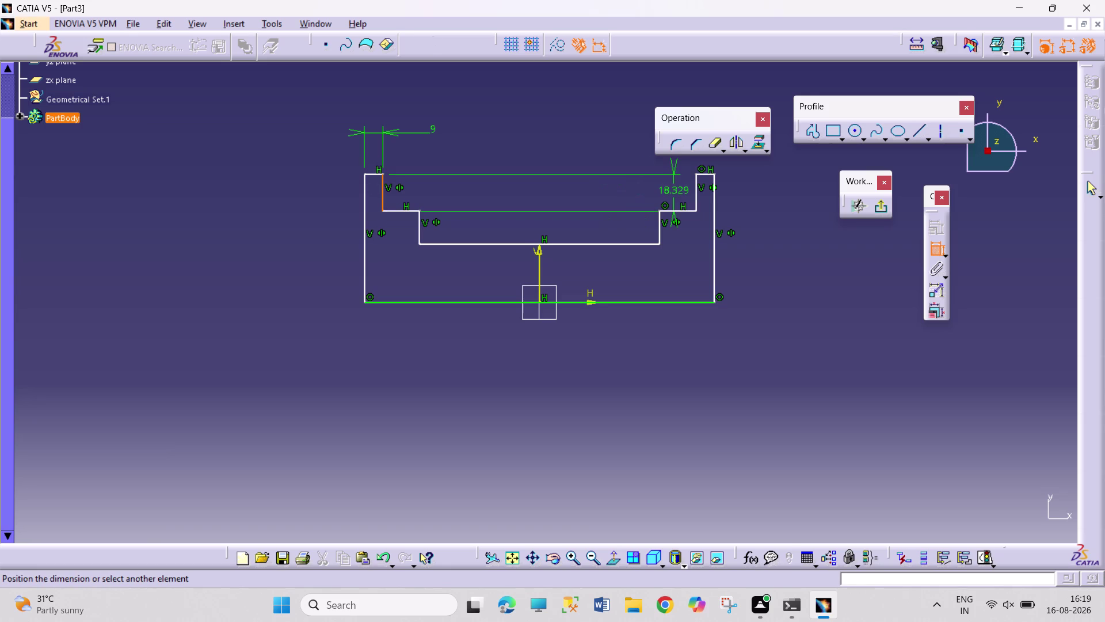
drag(697, 198, 690, 194)
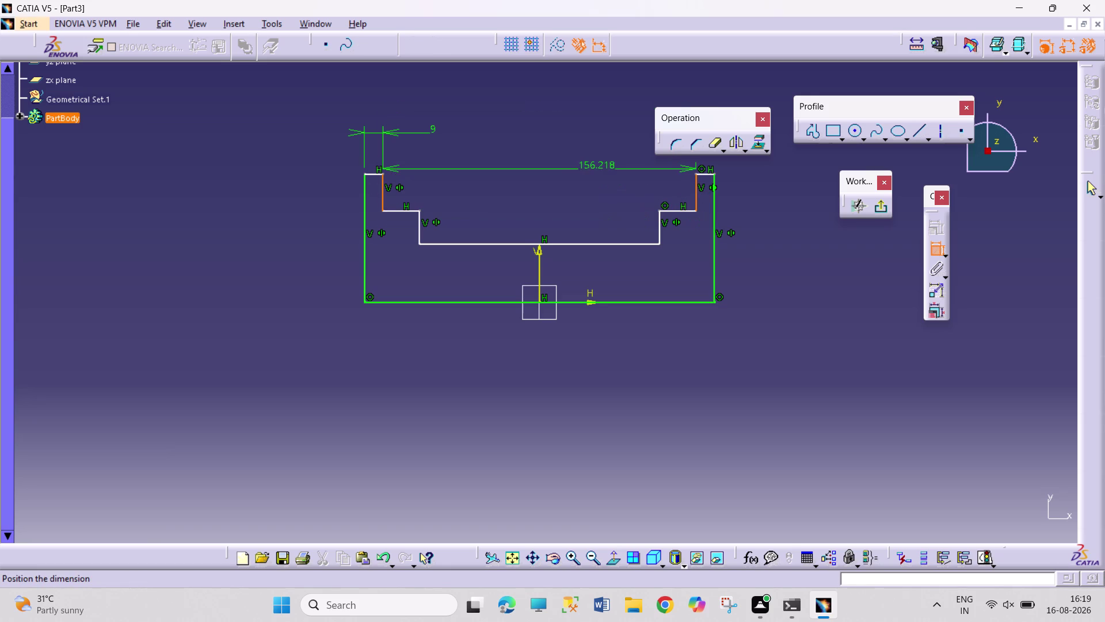
click(560, 157)
double_click(573, 162)
text(46)
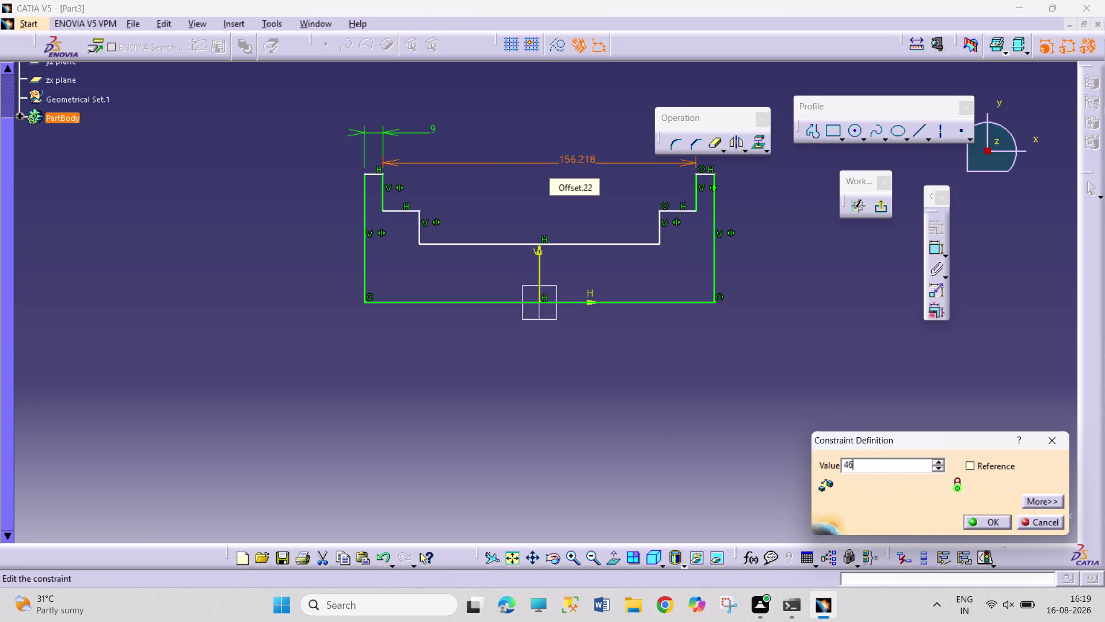
key(Return)
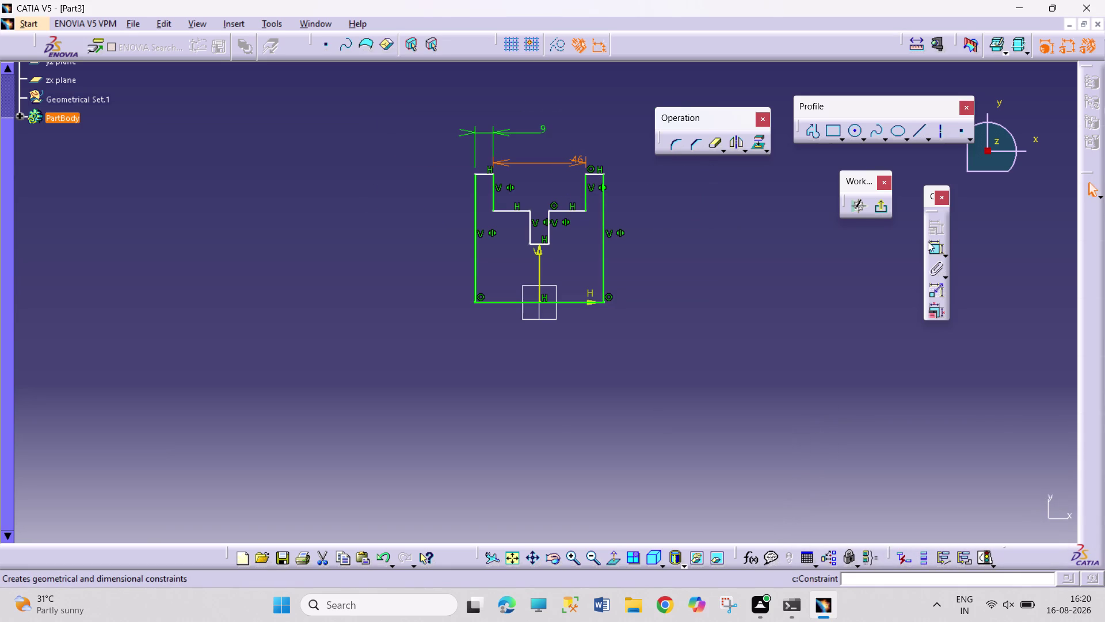
Dimension the central slot to a width of 28.
click(931, 242)
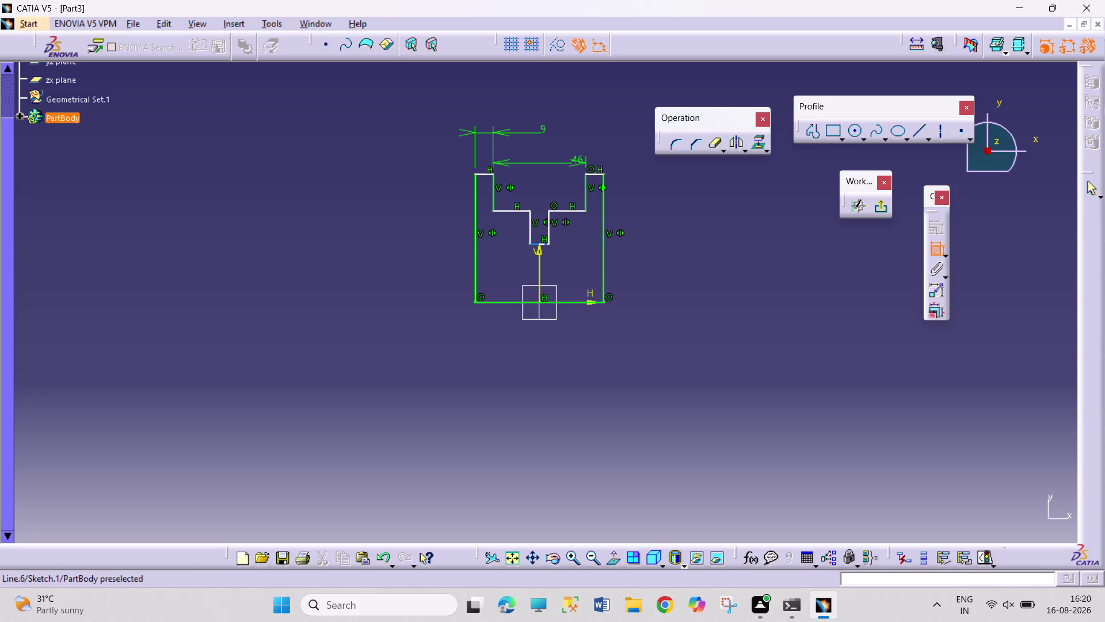
click(540, 243)
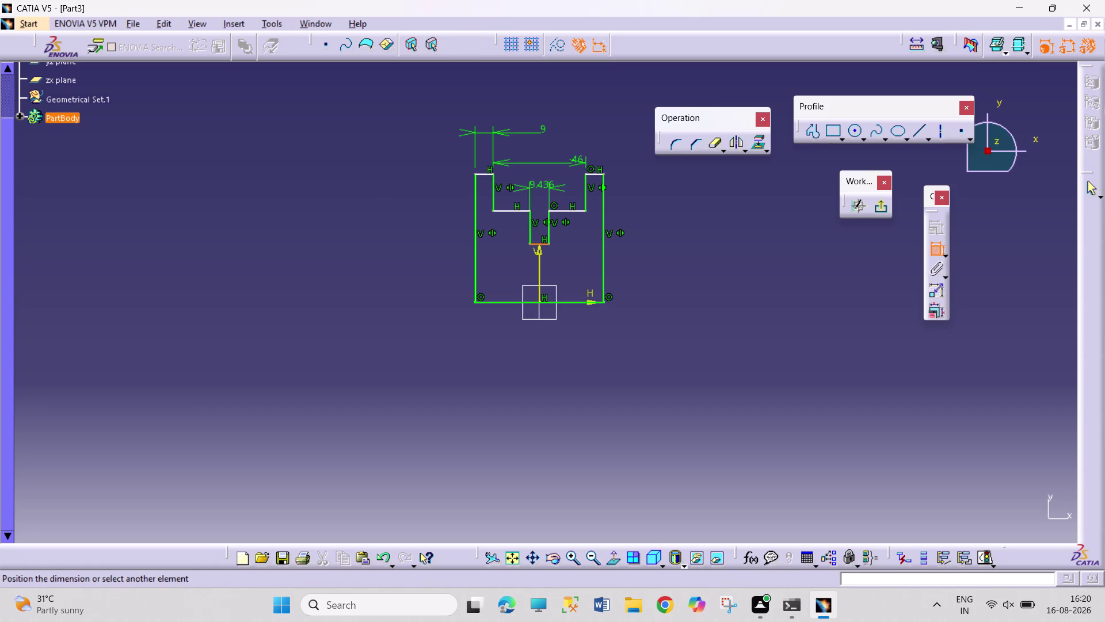
click(546, 186)
double_click(551, 187)
text(2)
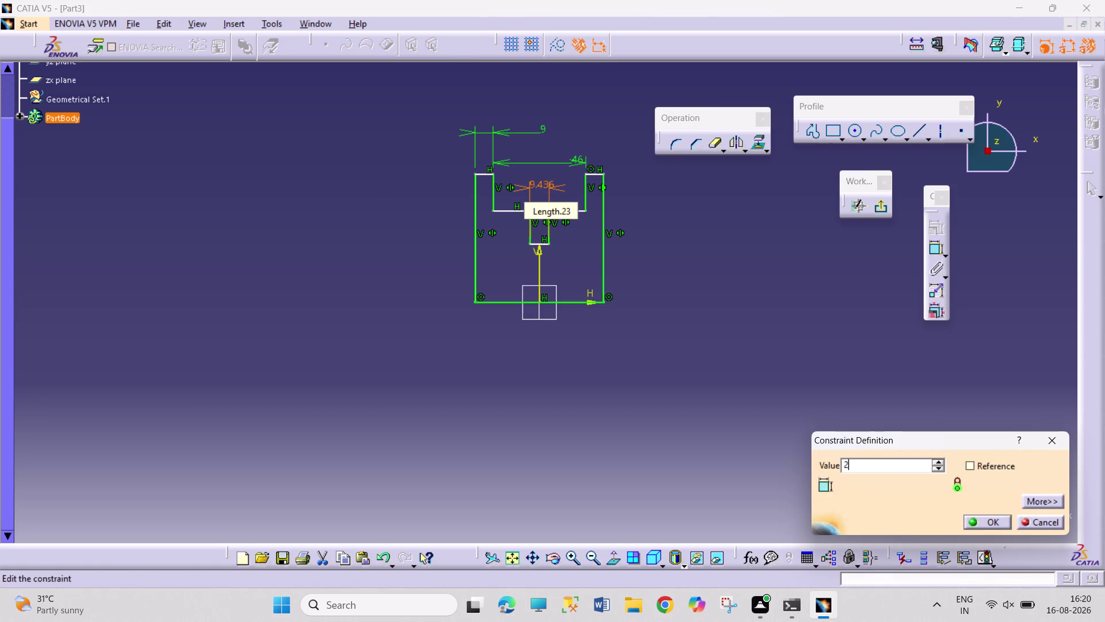
text(8)
key(Return)
click(747, 253)
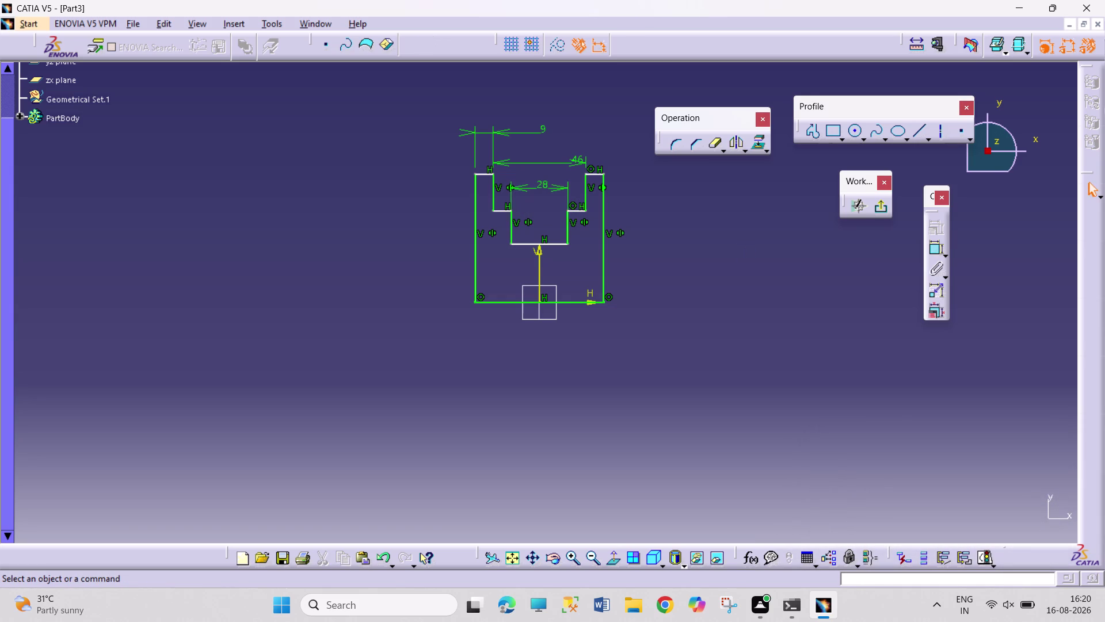
click(934, 245)
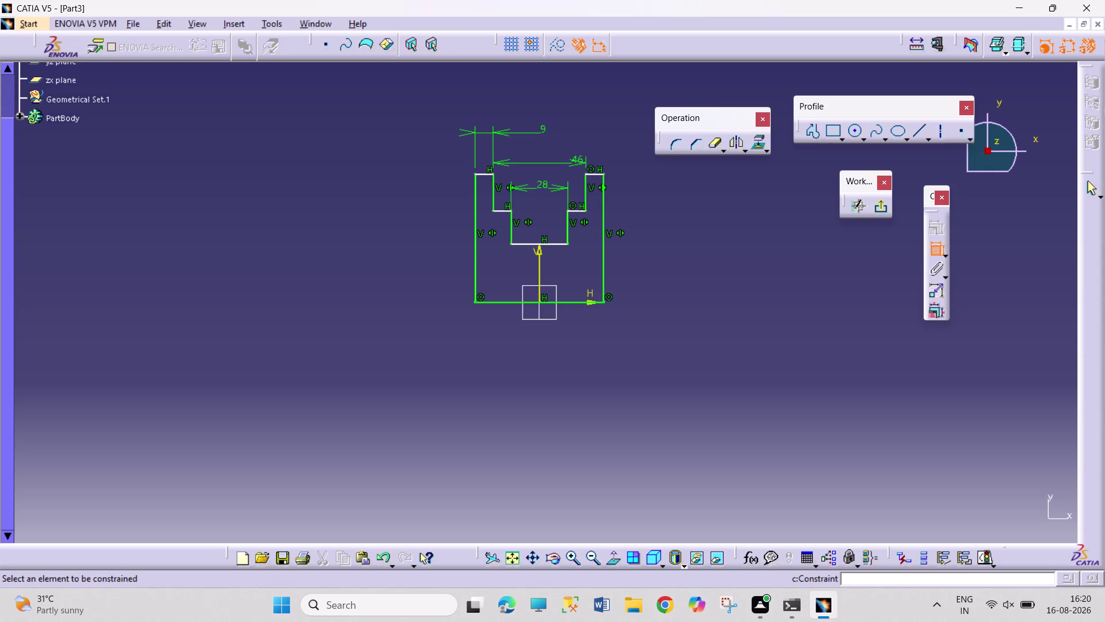
Dimension the right step's top edge 32 above the profile bottom, entered as 64/2.
click(597, 174)
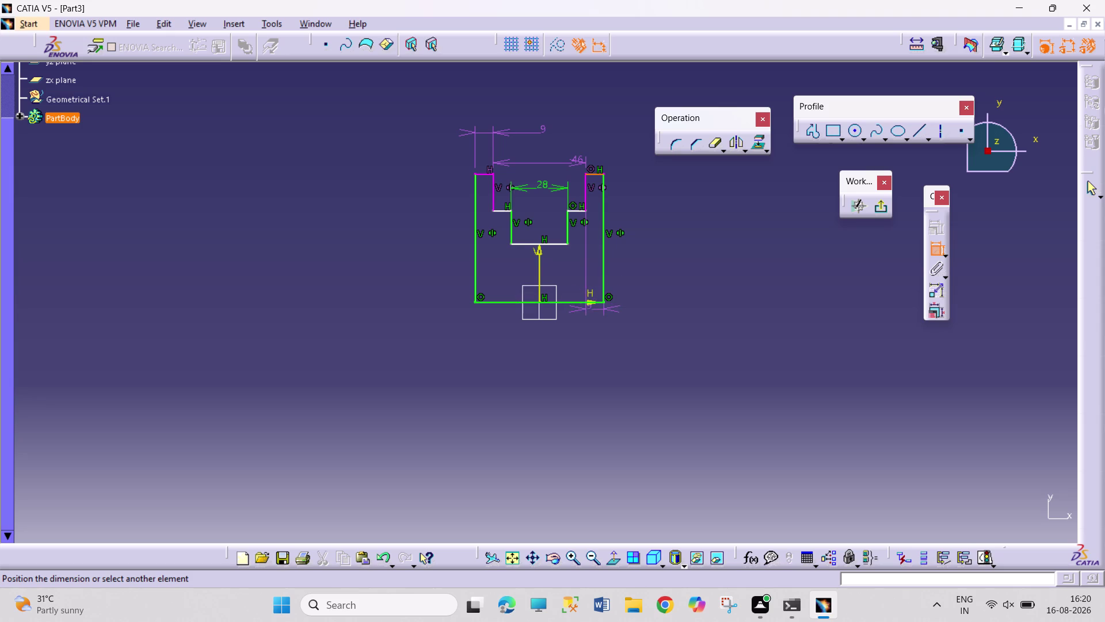
click(583, 300)
click(704, 255)
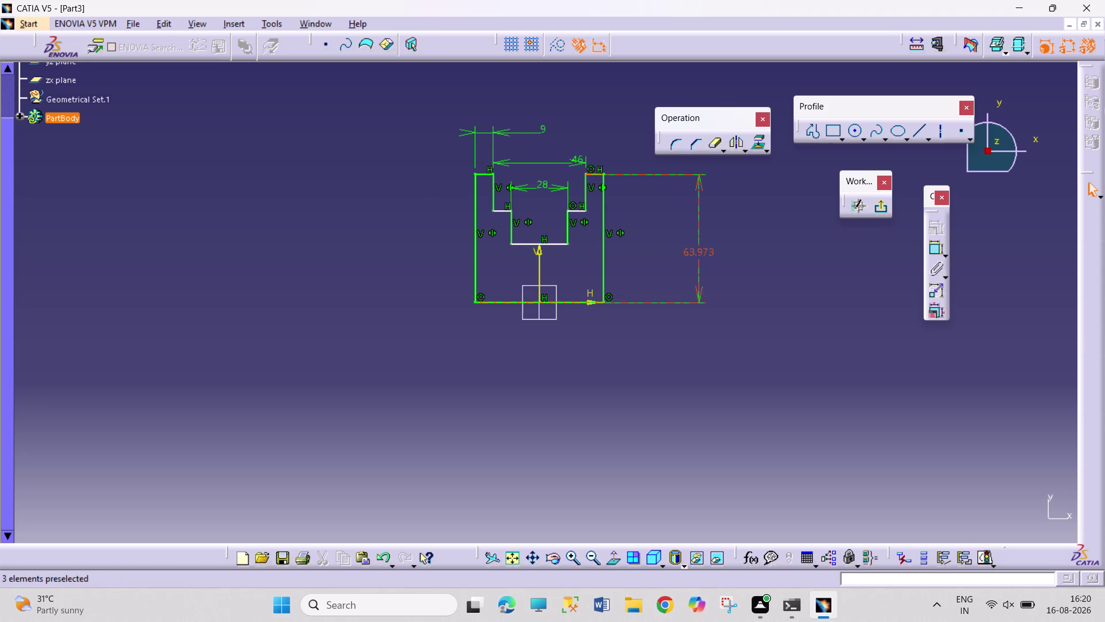
double_click(712, 252)
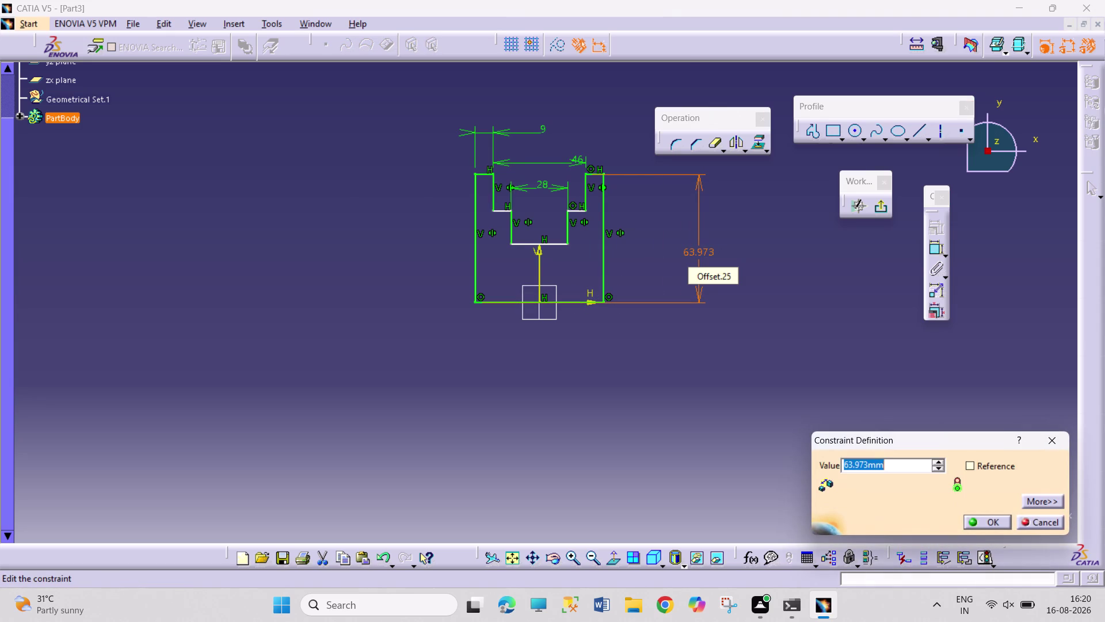
text(64/5)
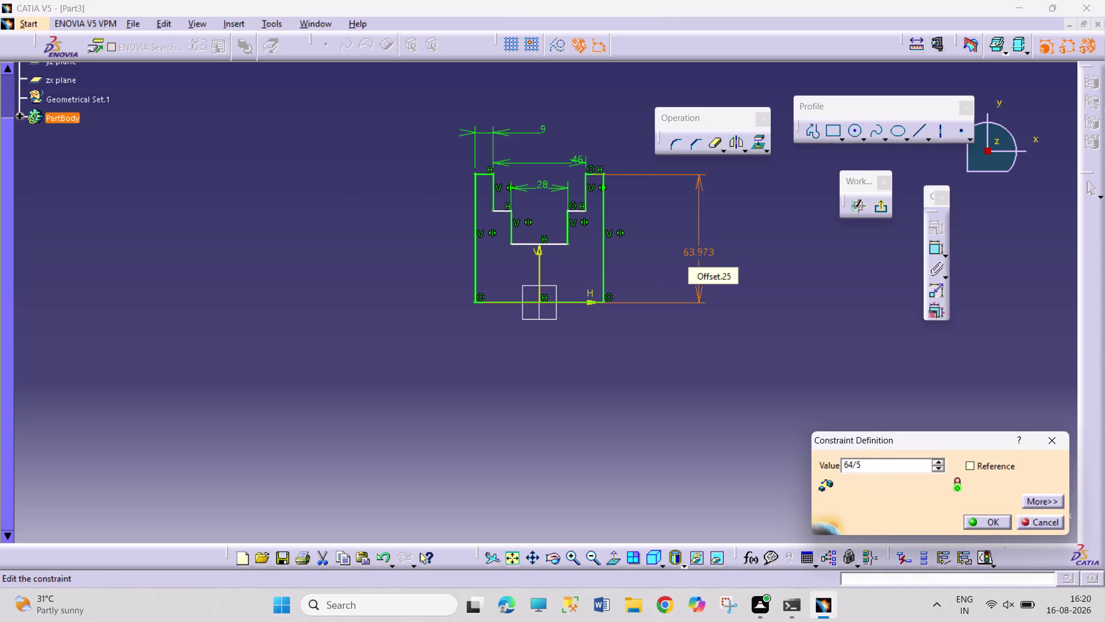
key(BackSpace)
key(2)
key(Return)
click(780, 229)
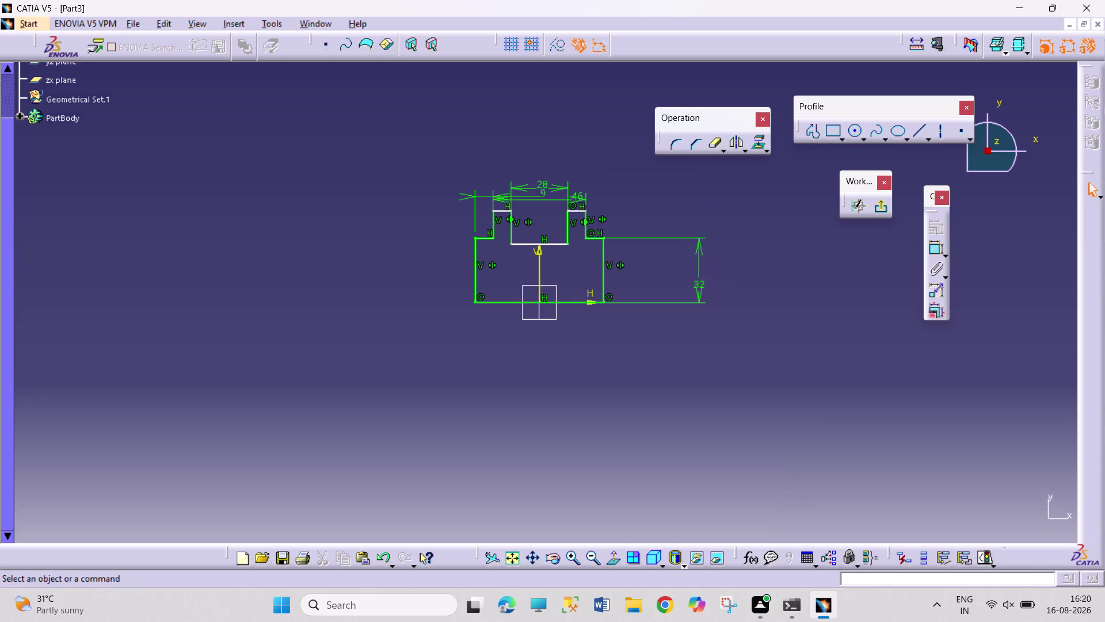
Add a second height dimension from the bottom edge, entered as 48/2 for 24.
click(933, 250)
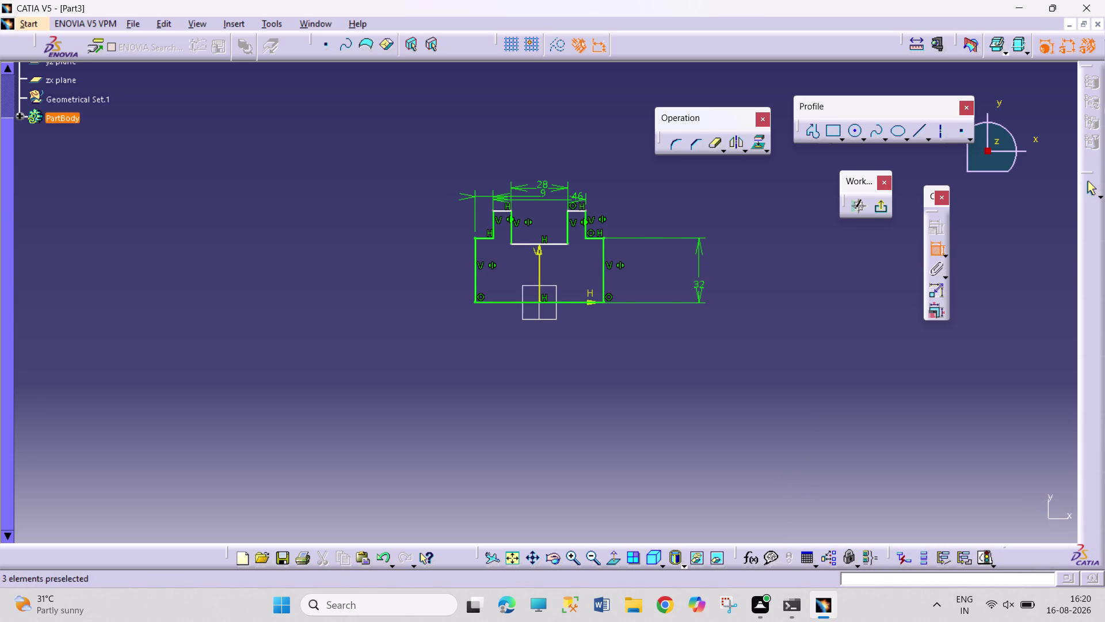
click(574, 210)
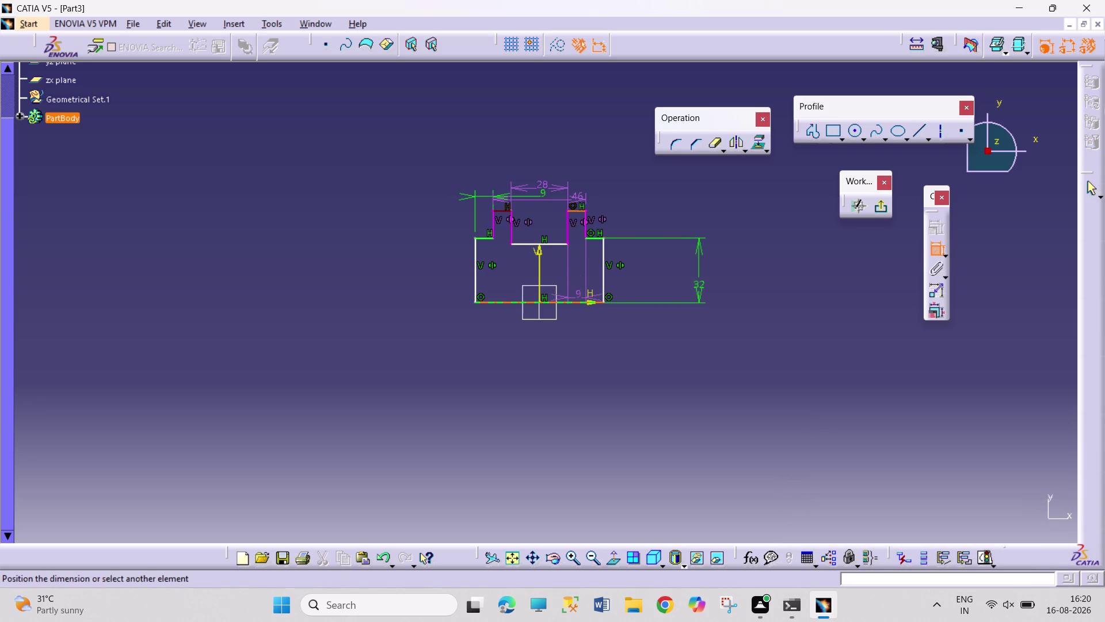
click(576, 302)
click(796, 275)
double_click(798, 271)
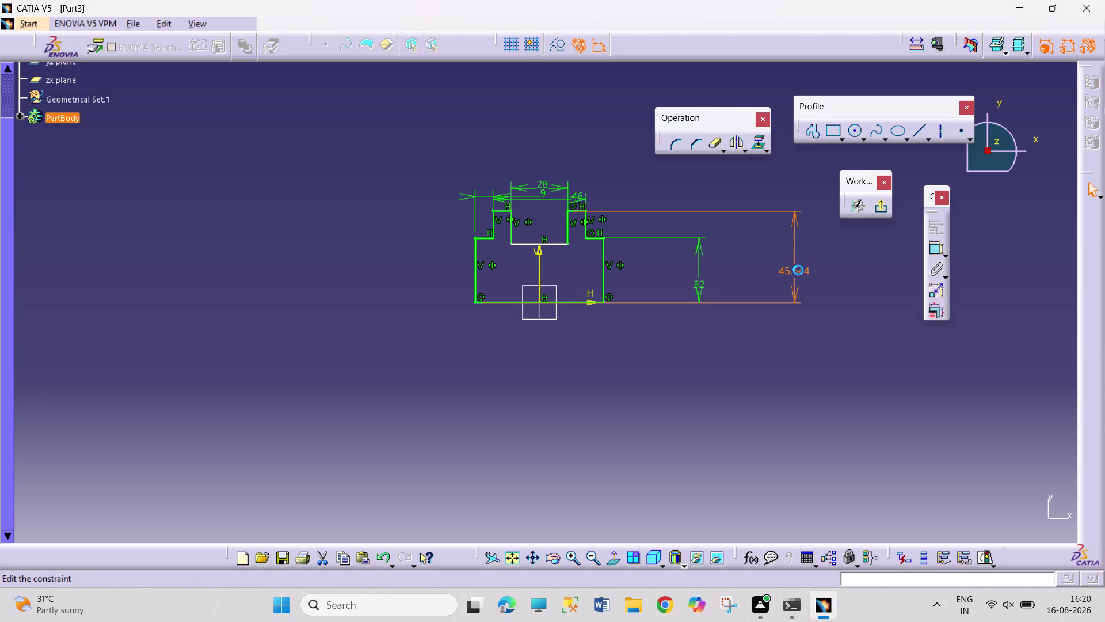
text(48/)
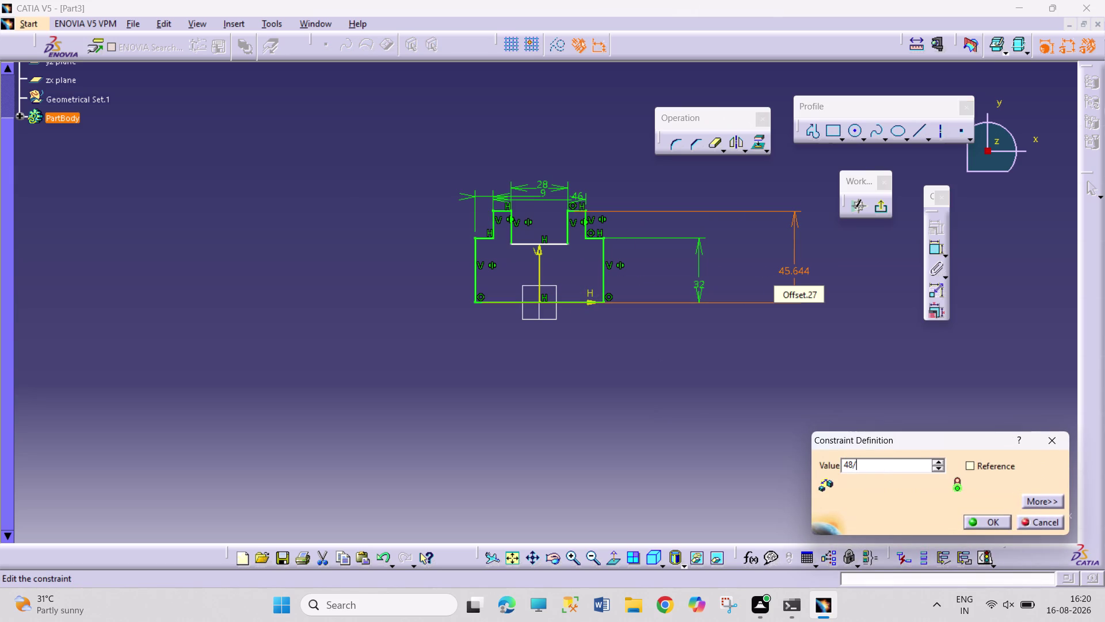
text(2)
key(Return)
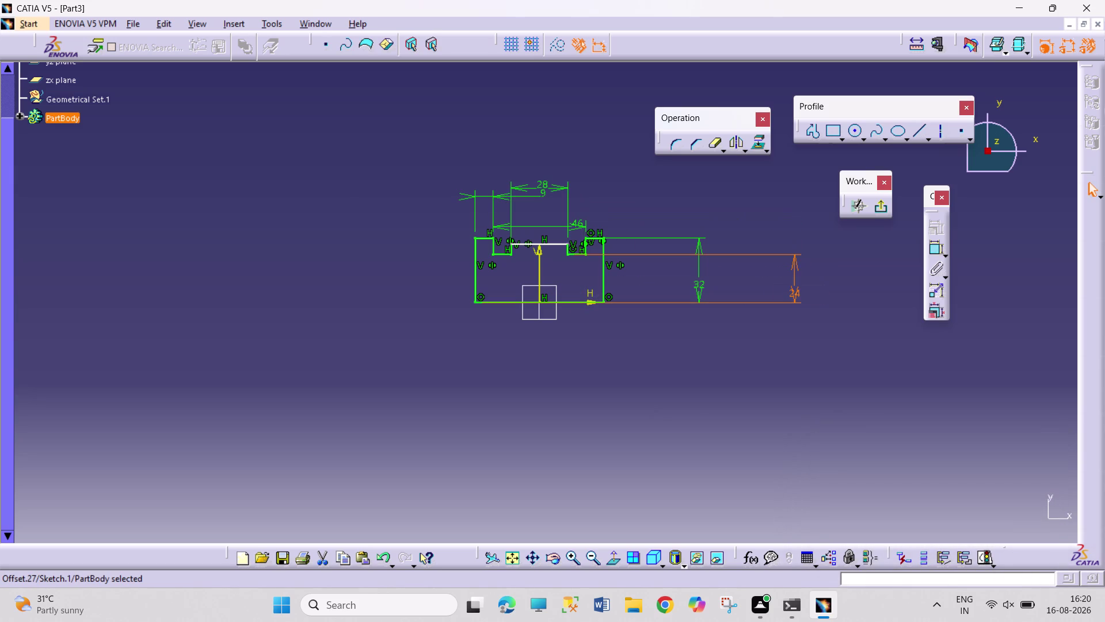
click(896, 315)
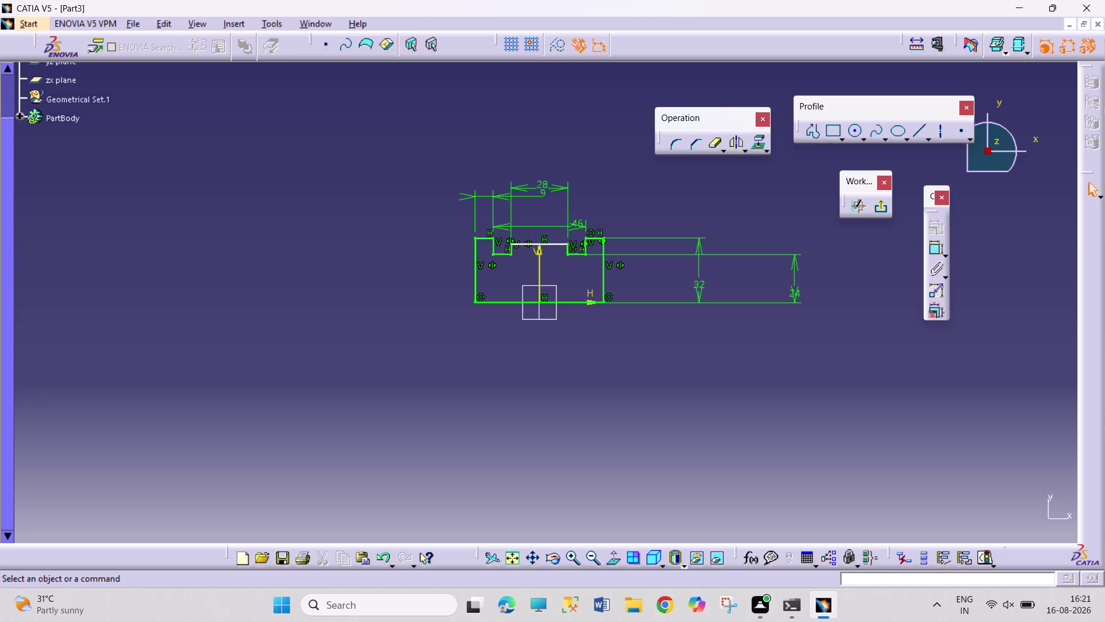
Dimension the recessed middle edge 22 above the base line.
click(933, 245)
click(556, 245)
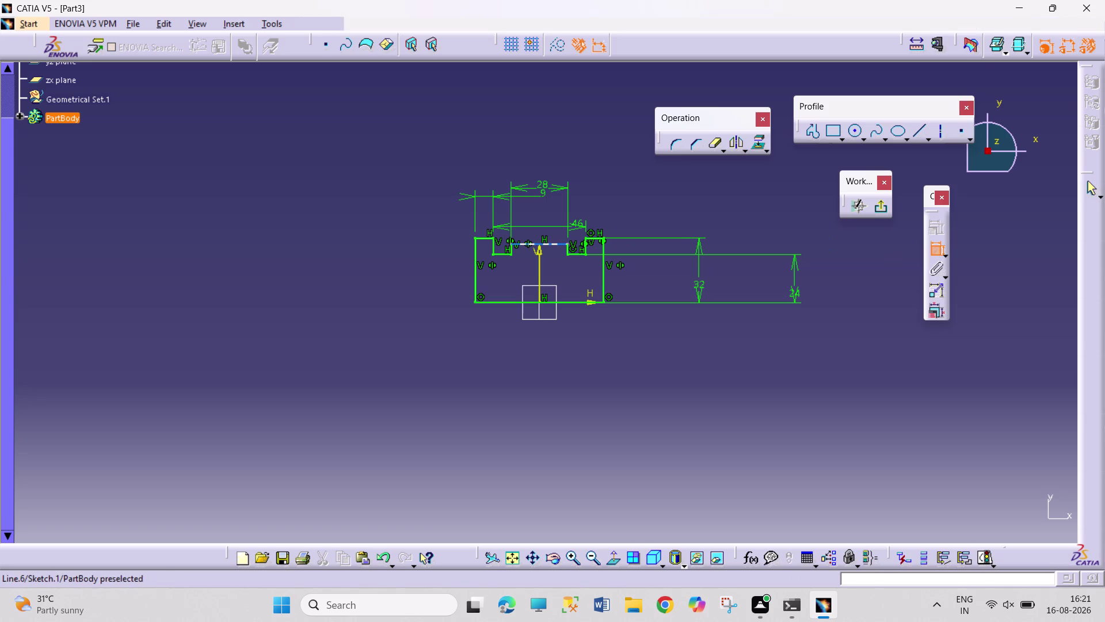
click(570, 303)
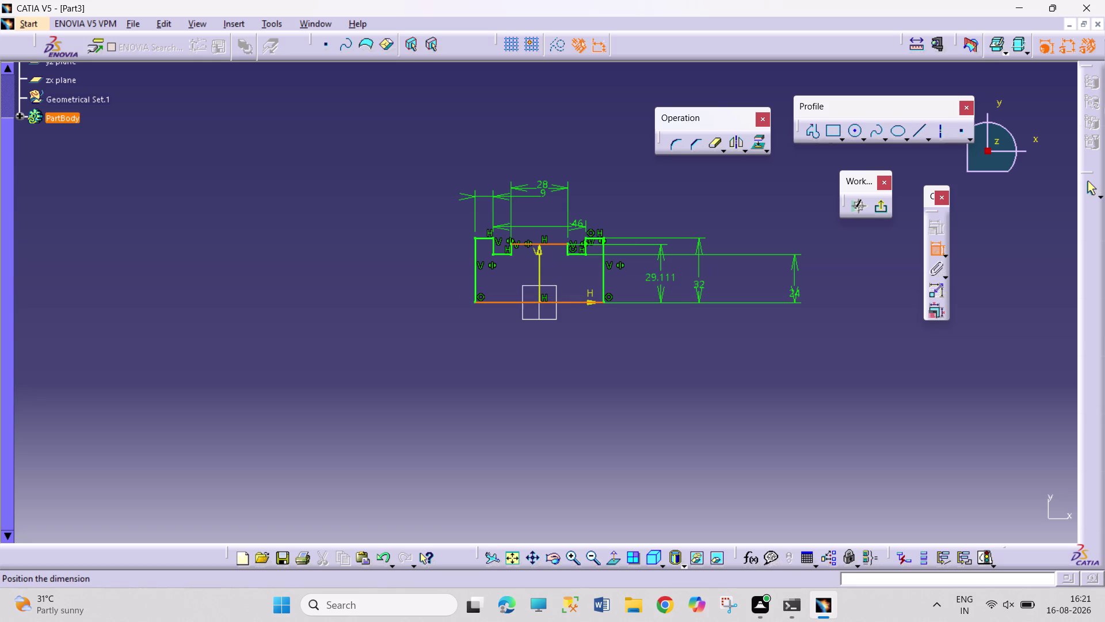
click(669, 280)
double_click(669, 276)
text(22)
key(Return)
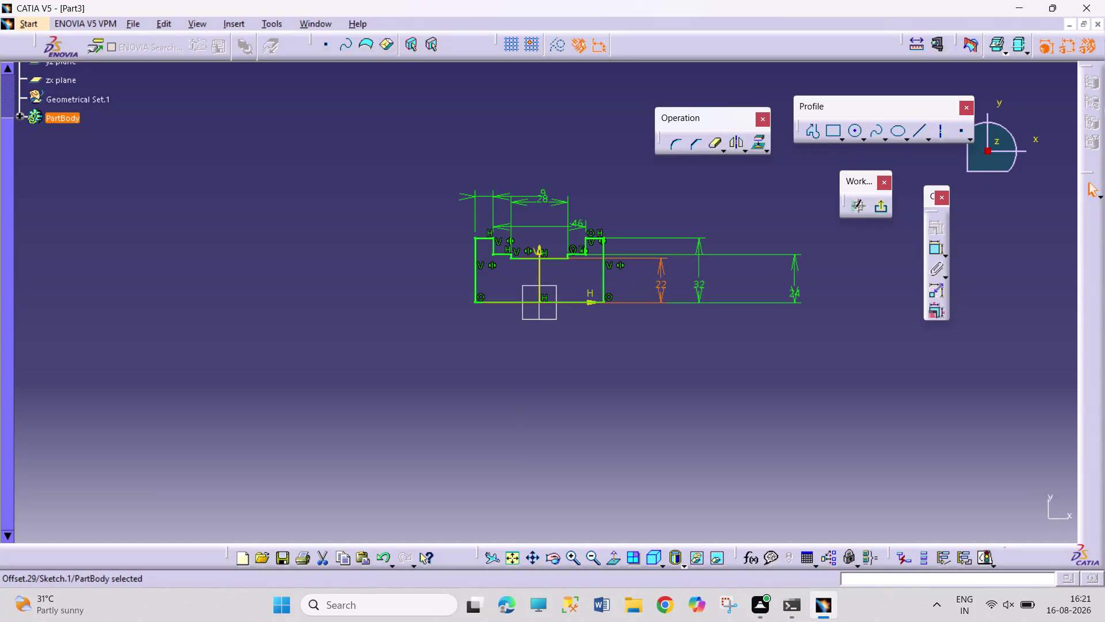
Drag the 24, 32 and other height dimensions apart for readability.
drag(799, 292, 781, 216)
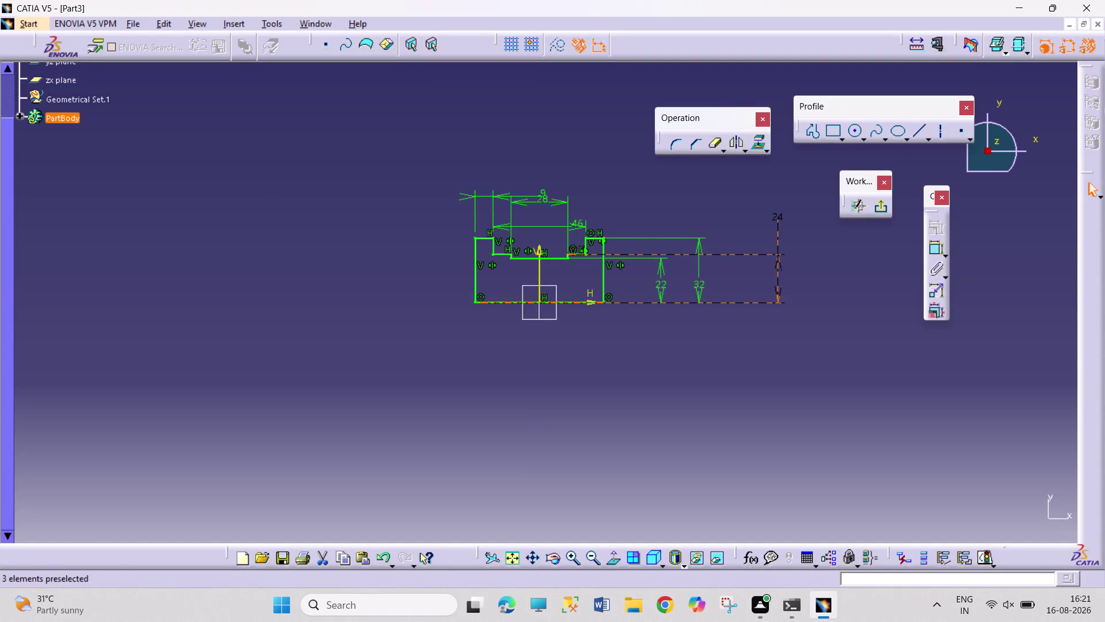
drag(698, 247, 711, 193)
drag(714, 283, 720, 199)
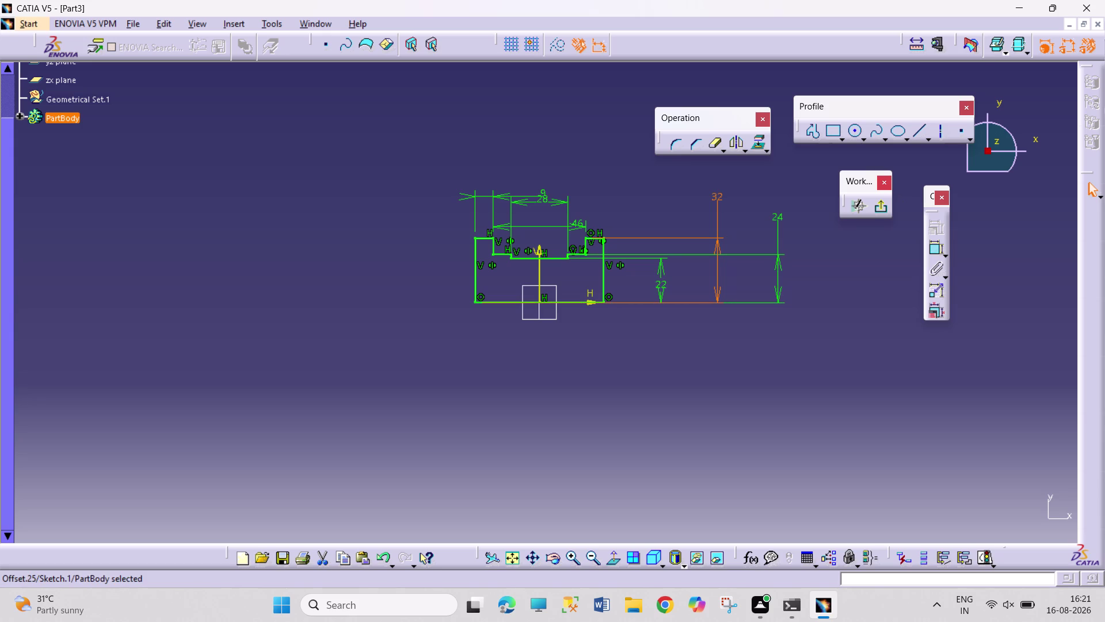
click(918, 133)
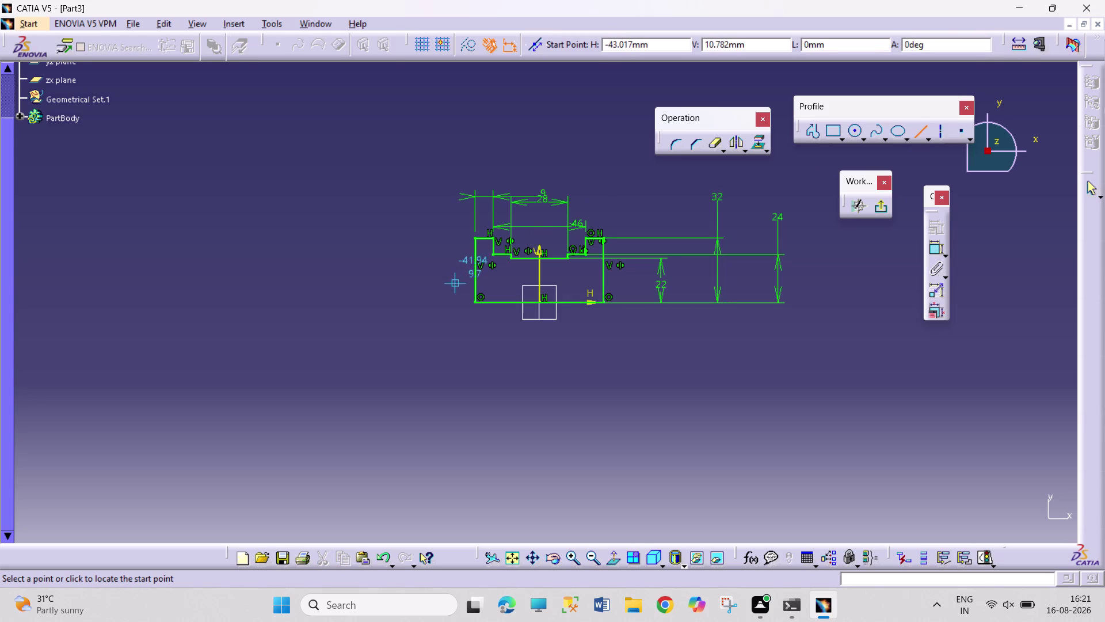
Draw a horizontal line across the lower part of the profile.
click(454, 273)
click(629, 276)
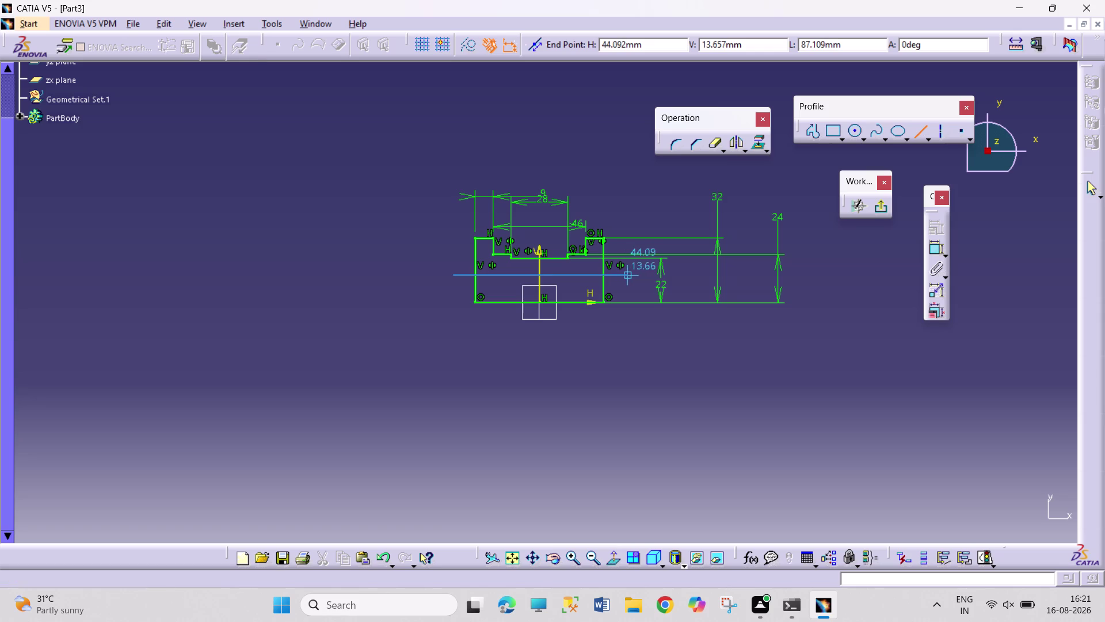
click(933, 248)
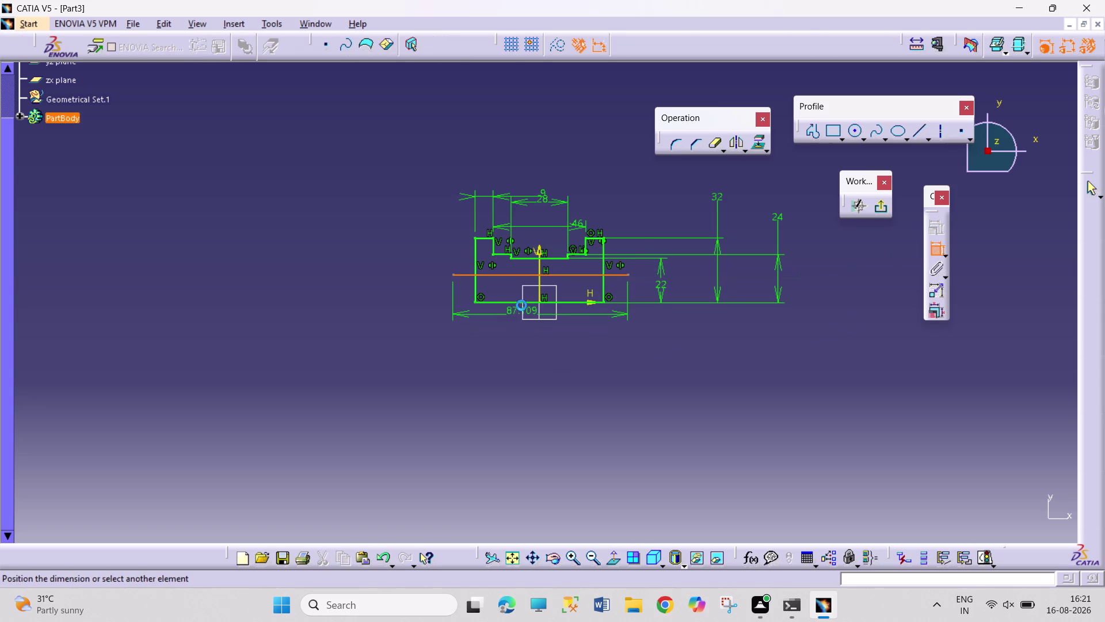
Dimension the new horizontal line 16 above the base line.
drag(523, 301, 519, 299)
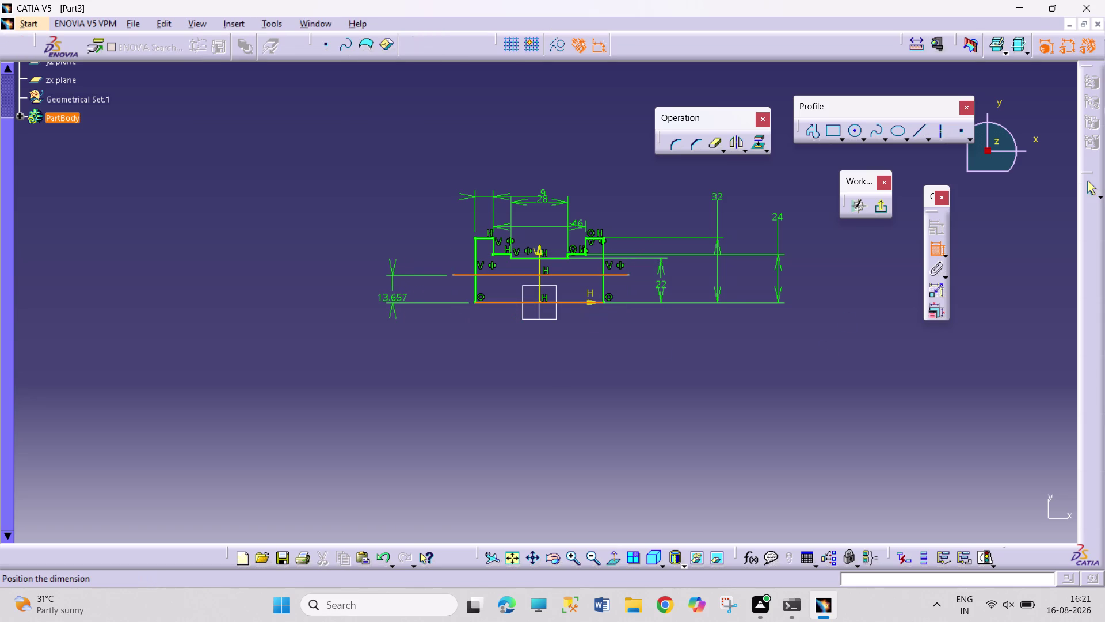
click(384, 294)
double_click(386, 293)
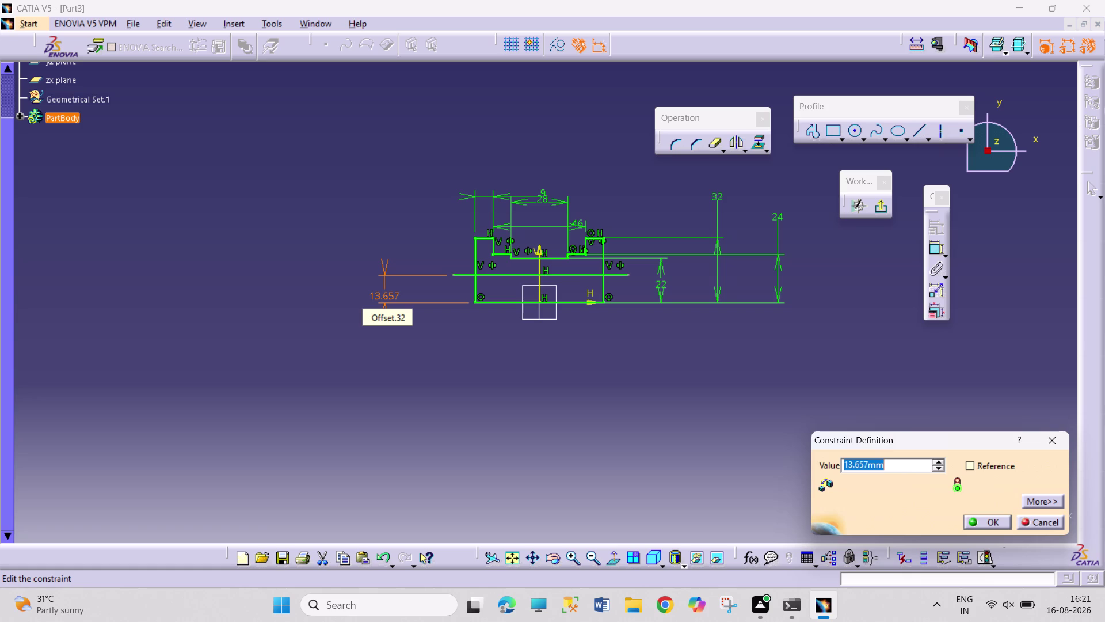
key(1)
key(6)
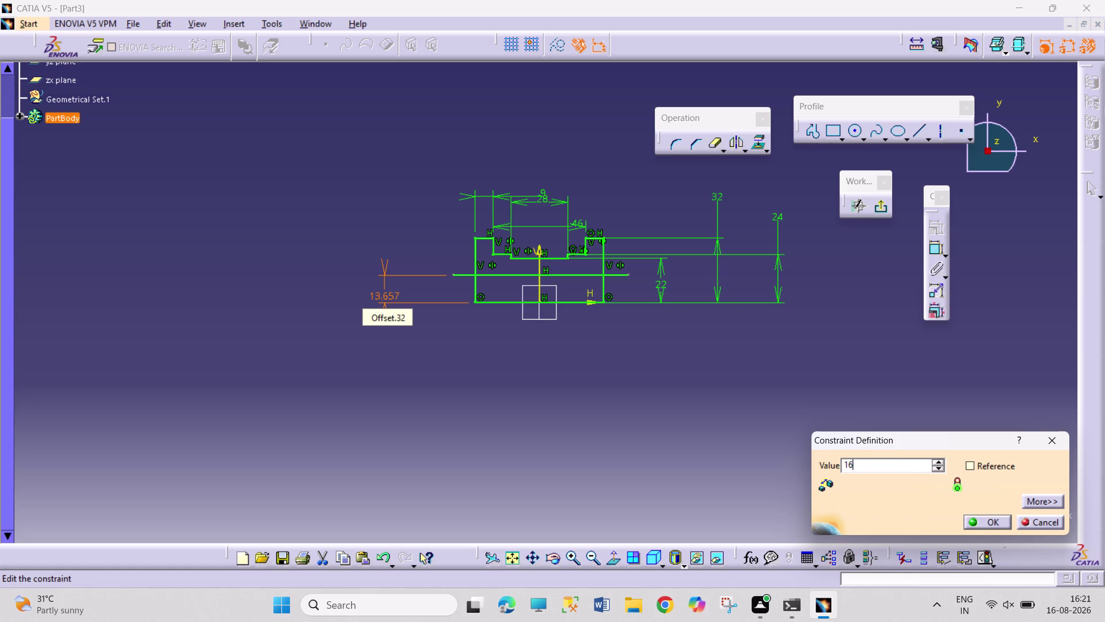
key(Return)
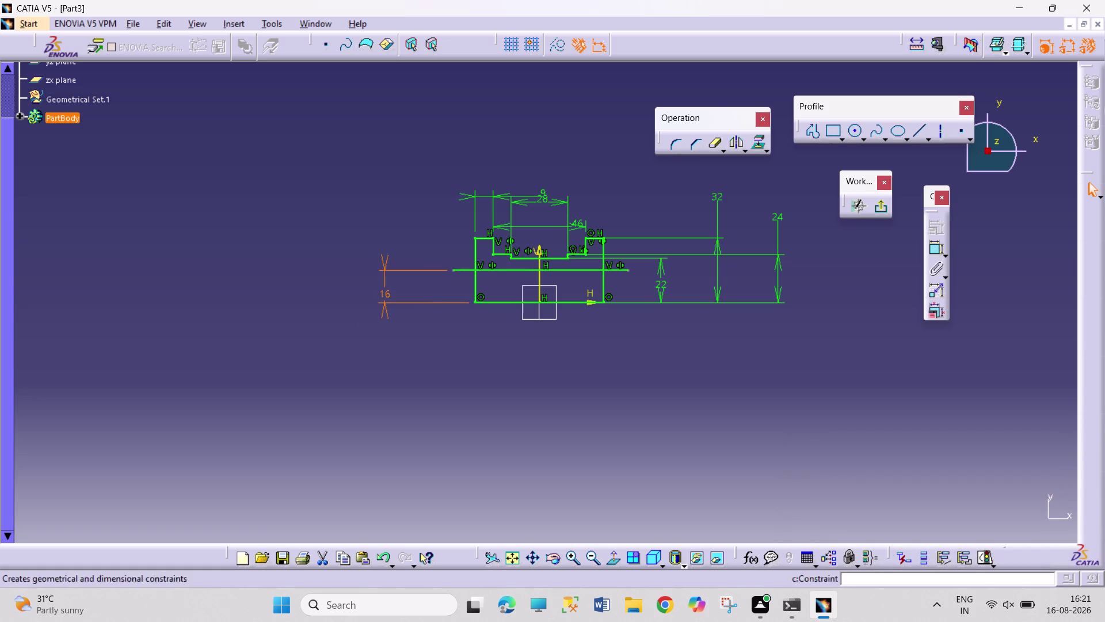
double_click(710, 149)
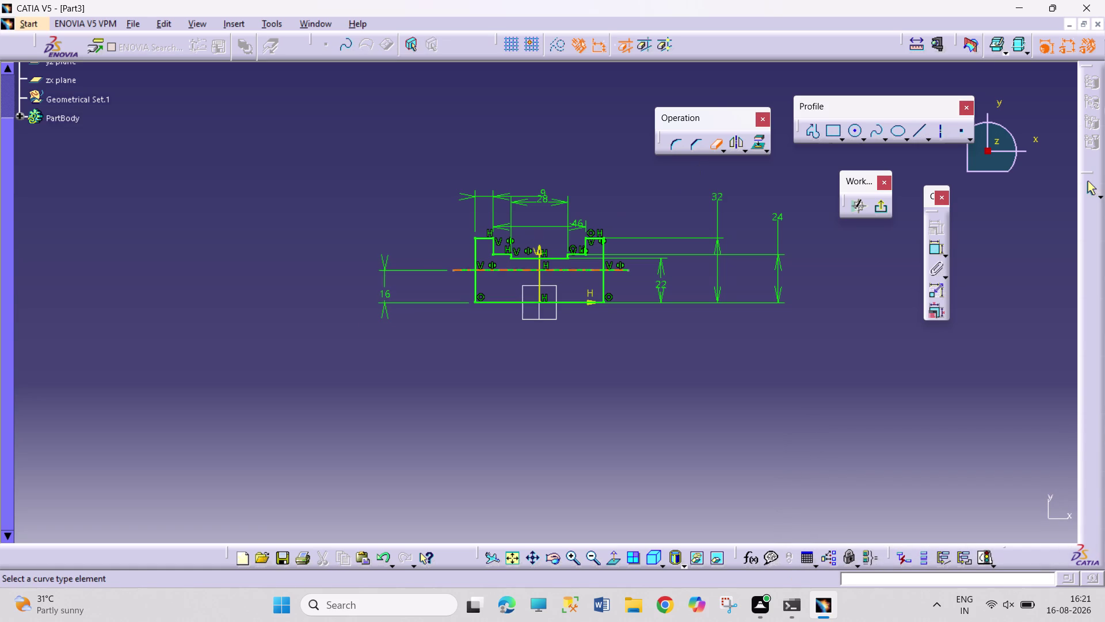
Trim off the left side, right side and old bottom edge below the new line.
click(466, 271)
click(476, 282)
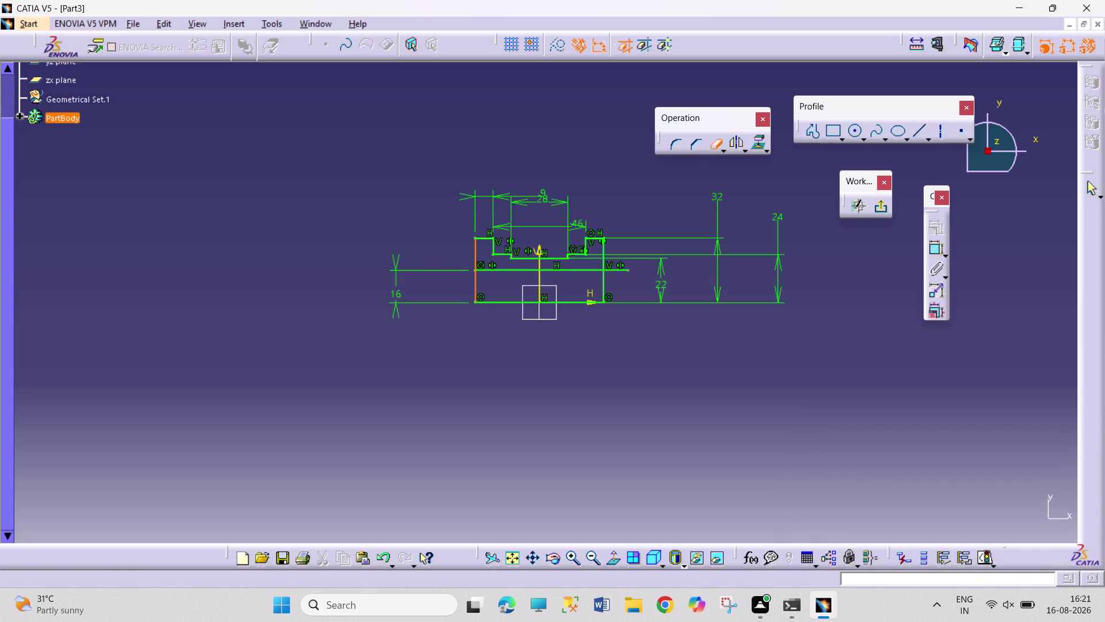
click(500, 304)
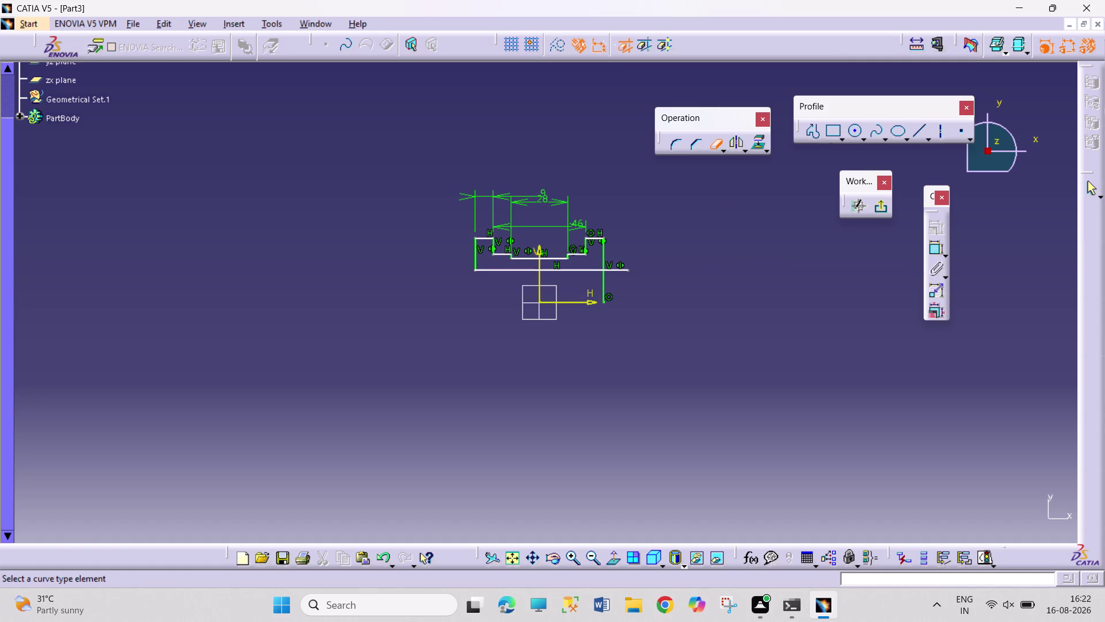
click(606, 289)
click(617, 270)
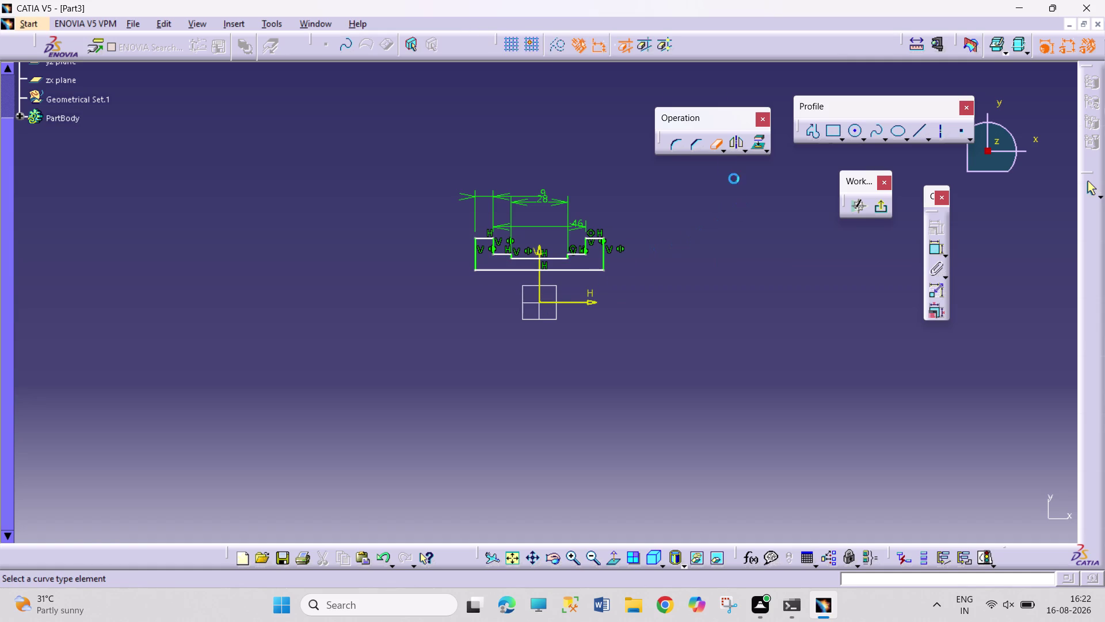
click(718, 140)
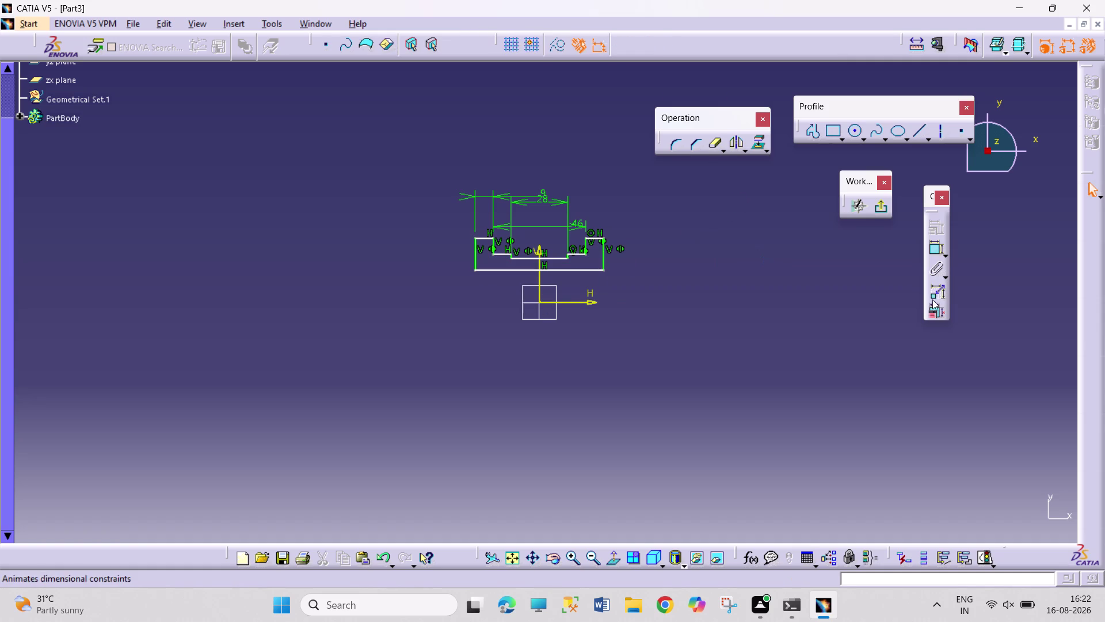
click(934, 245)
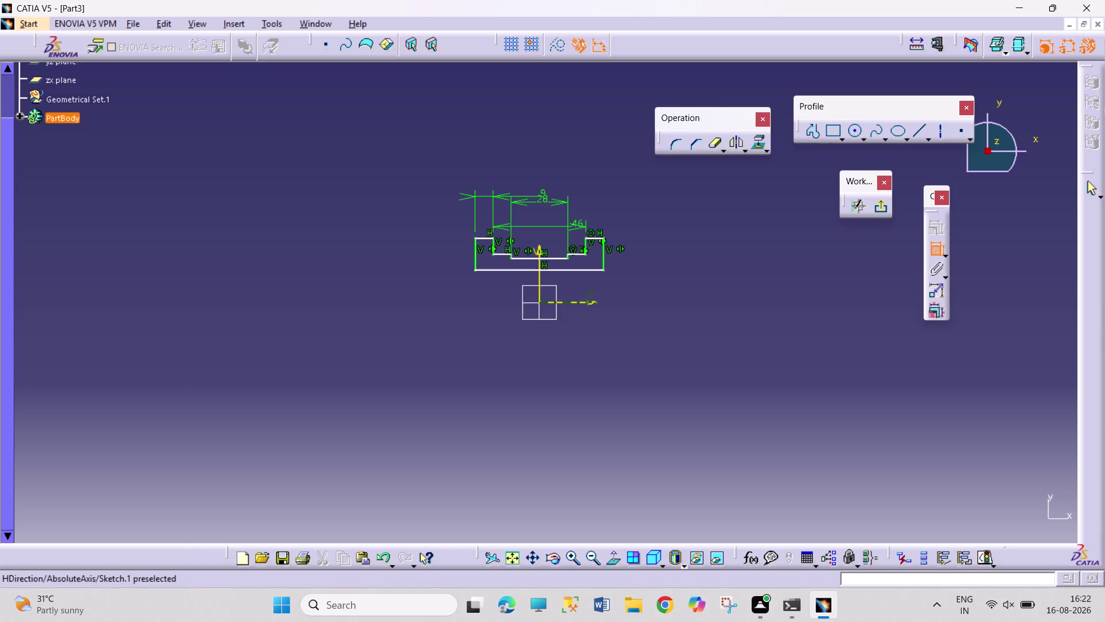
click(581, 303)
Place the 16 and 22 dimensions between the horizontal axis and the profile edges.
click(595, 271)
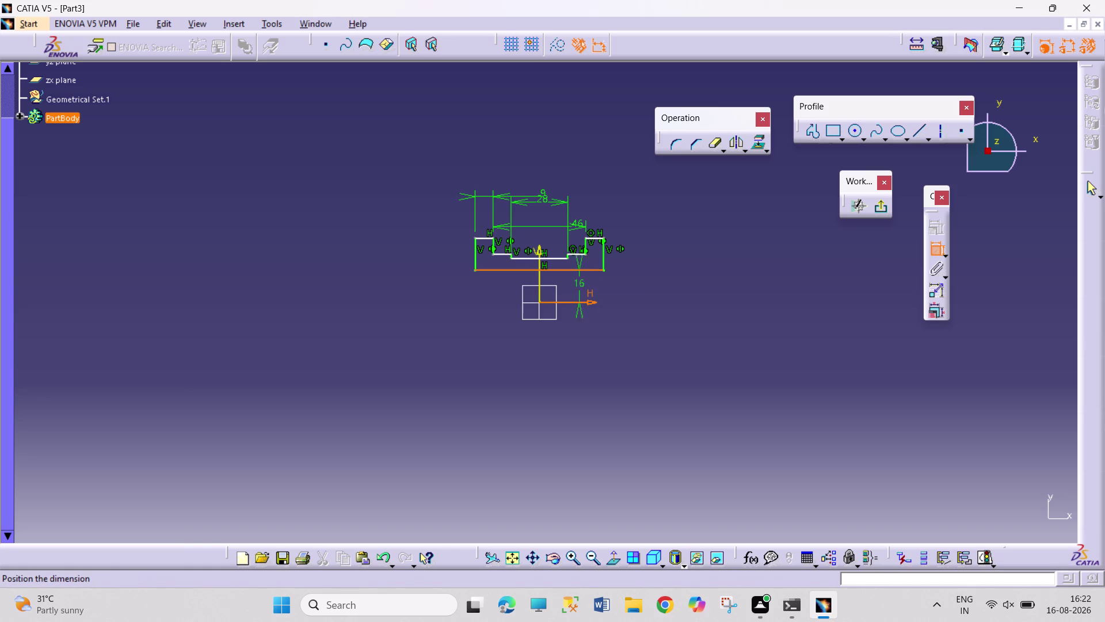
click(670, 284)
click(792, 351)
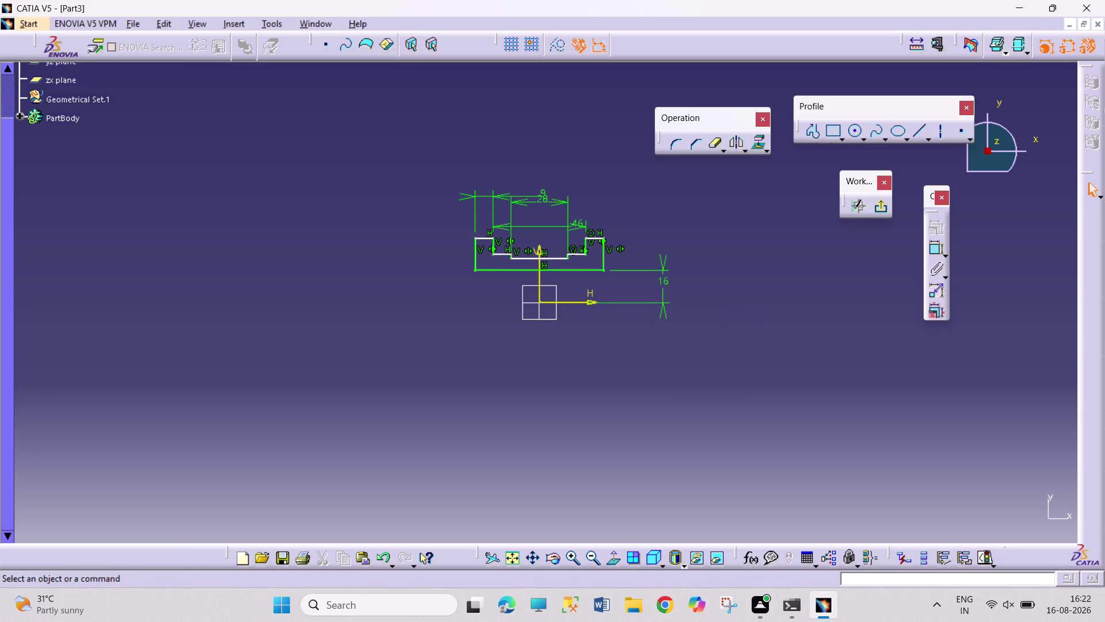
click(937, 247)
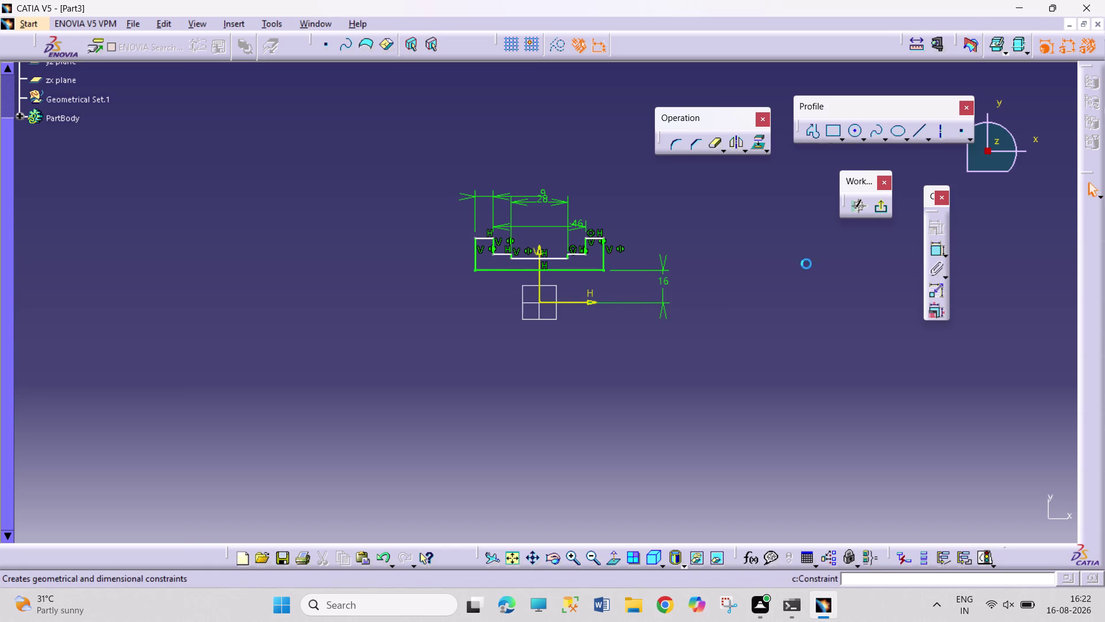
click(588, 302)
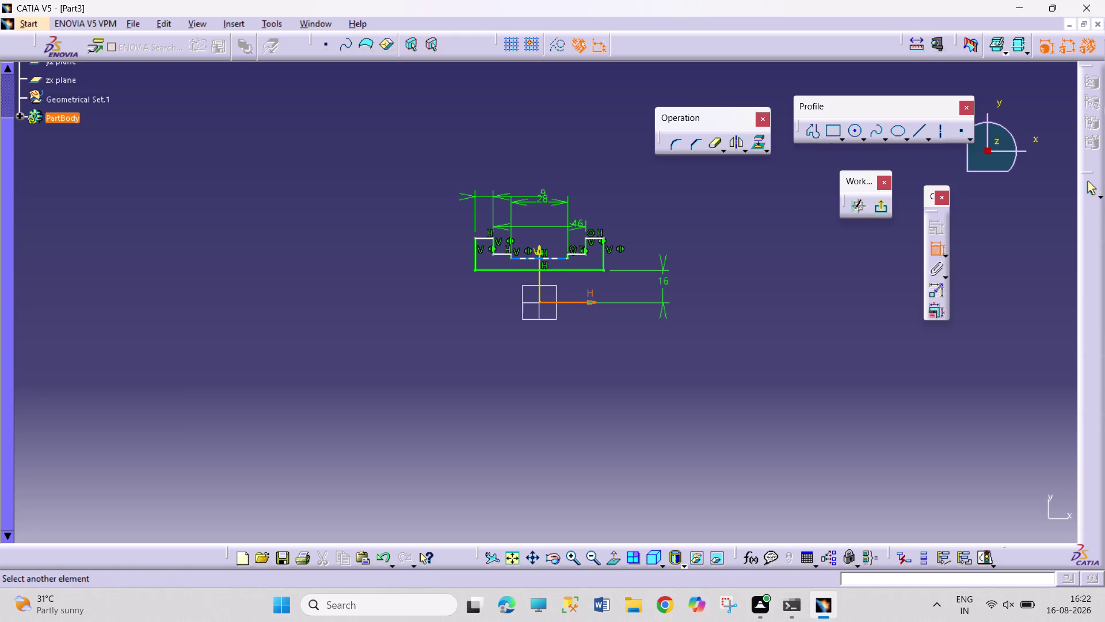
click(564, 257)
click(735, 286)
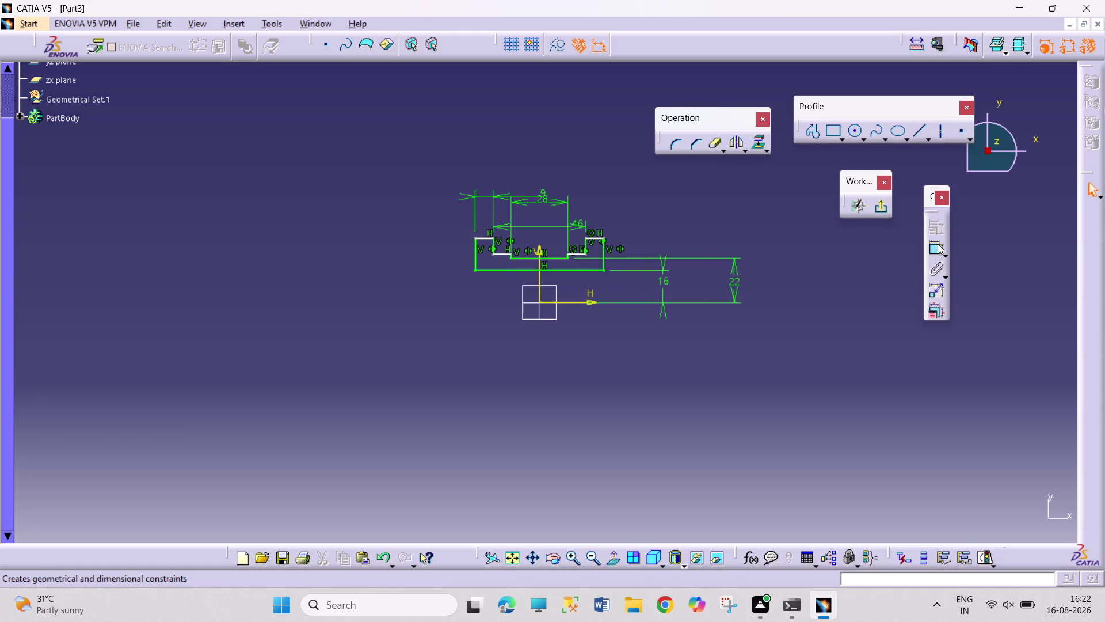
Place the 24 and 32 dimensions from the axis to the upper step and top edges.
click(938, 244)
click(569, 302)
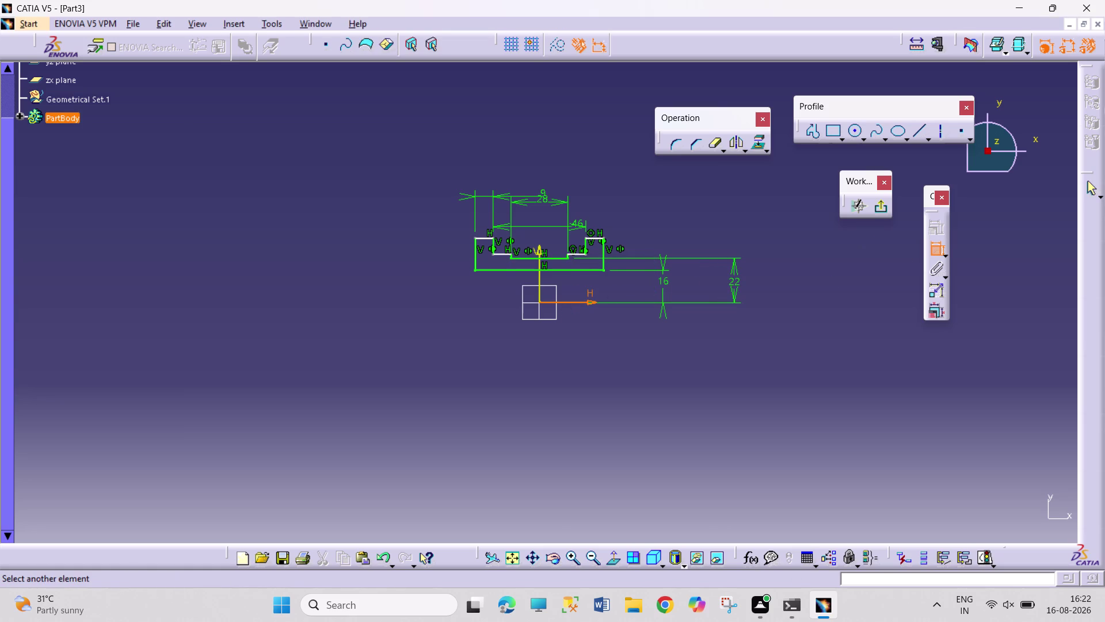
drag(573, 255, 579, 253)
drag(771, 293, 777, 293)
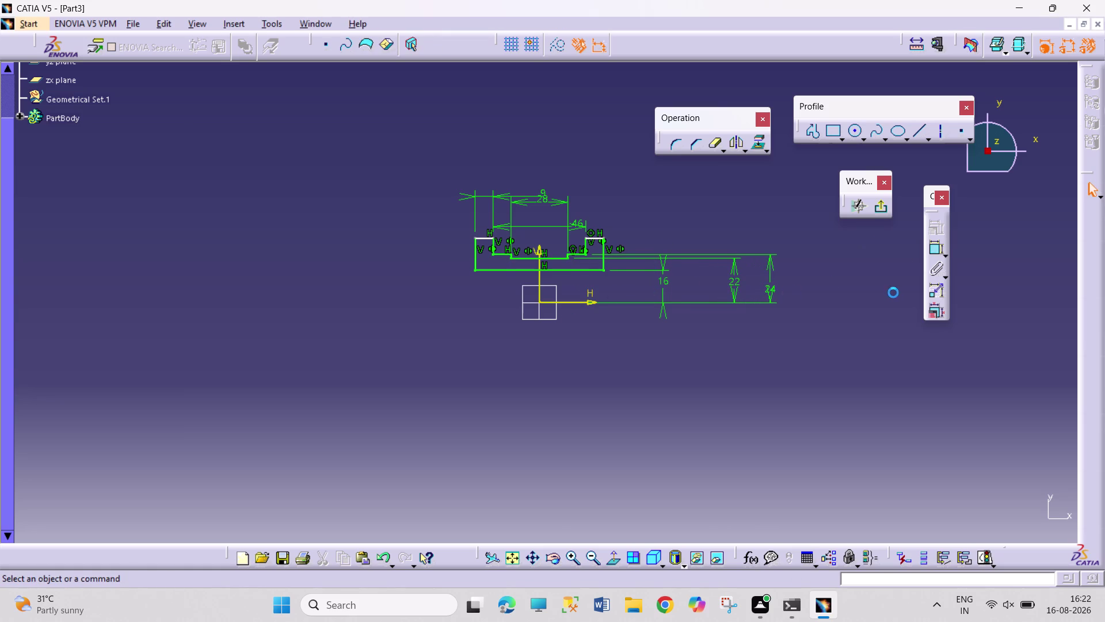
click(935, 255)
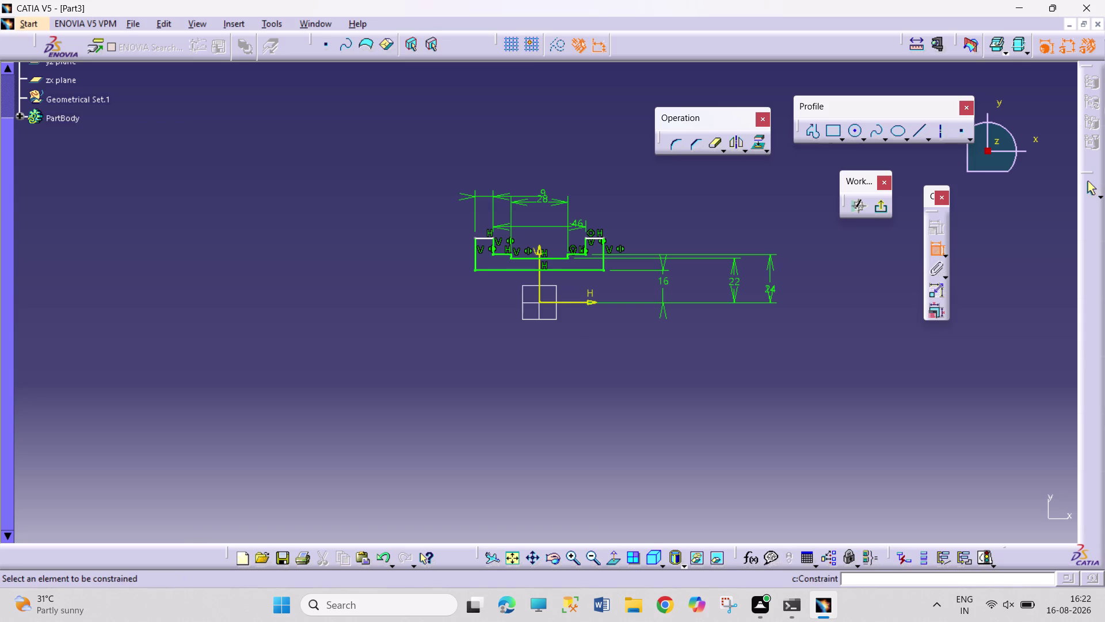
click(587, 304)
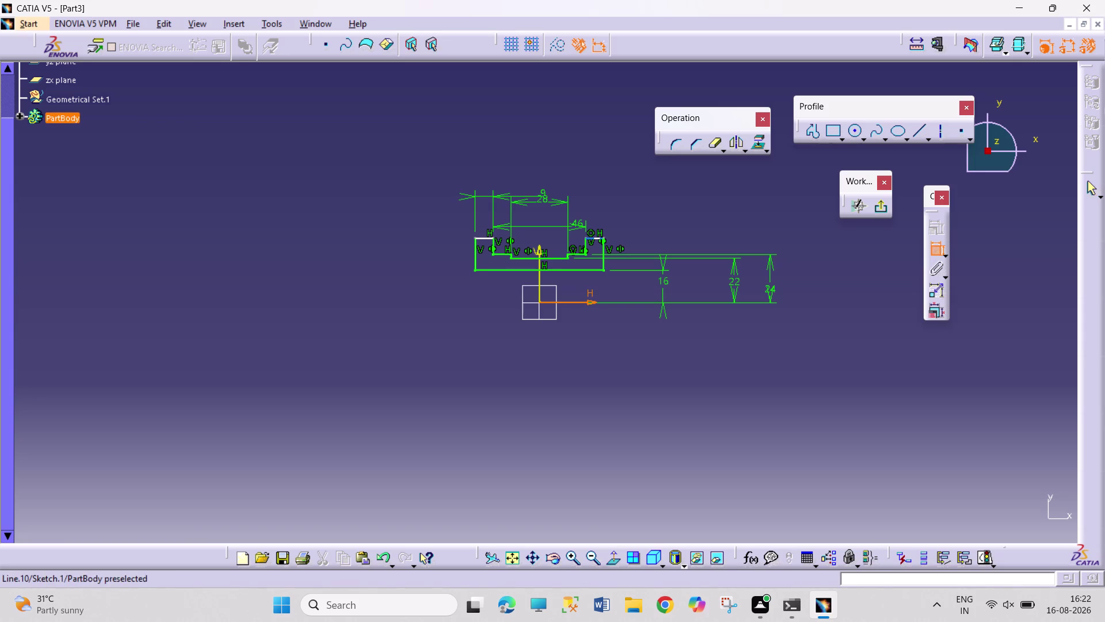
click(595, 239)
click(817, 273)
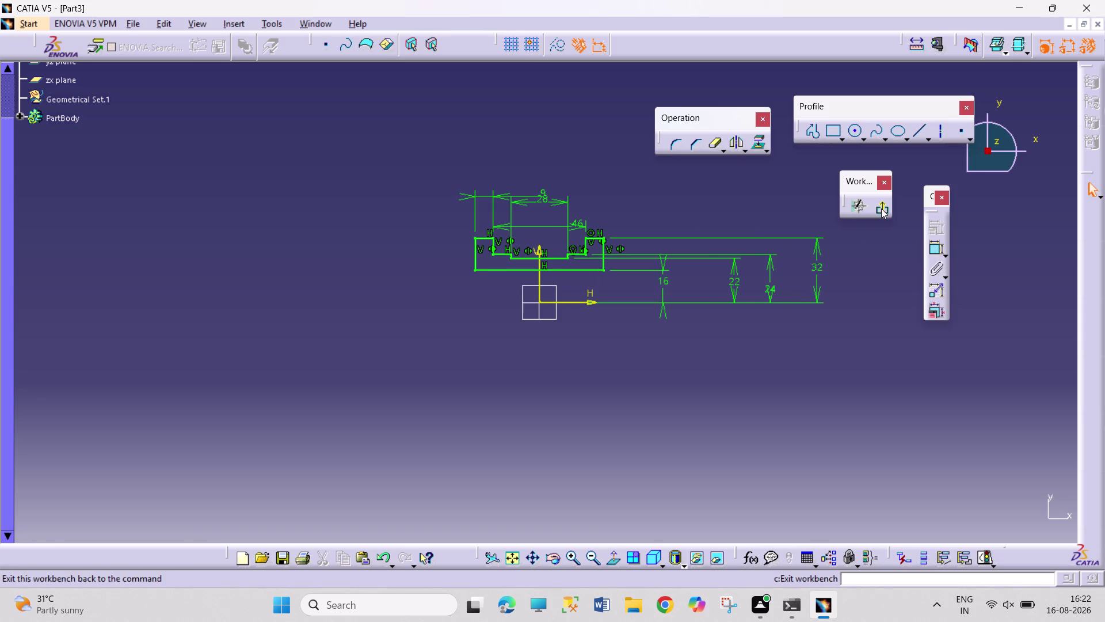
click(881, 208)
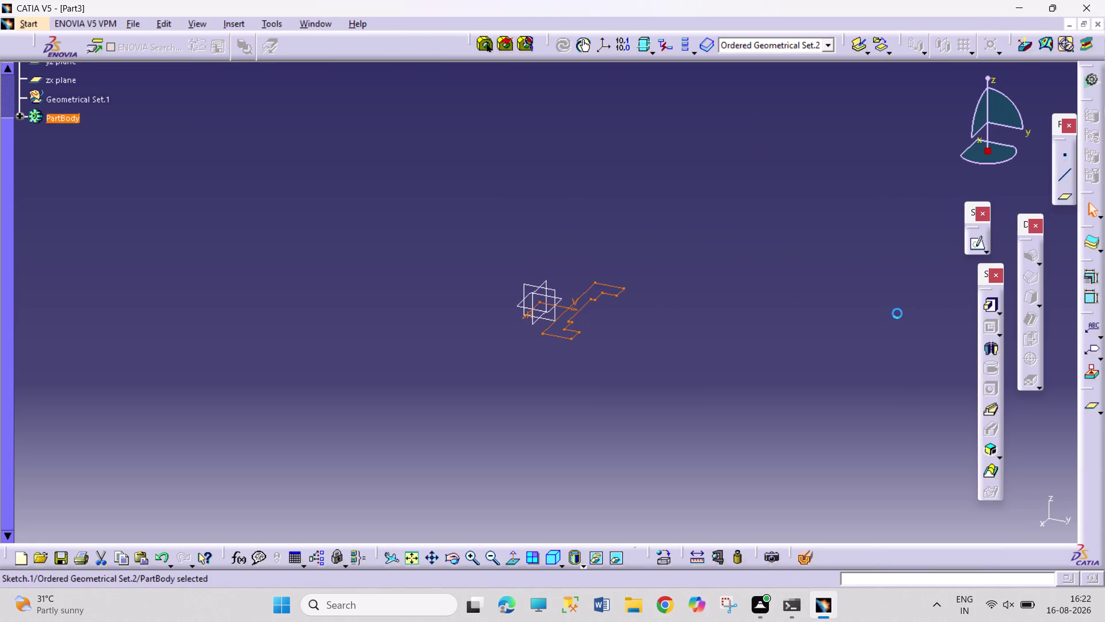
Create a 360° Shaft from Sketch.1 using the X Axis as the revolution axis.
click(991, 346)
click(673, 332)
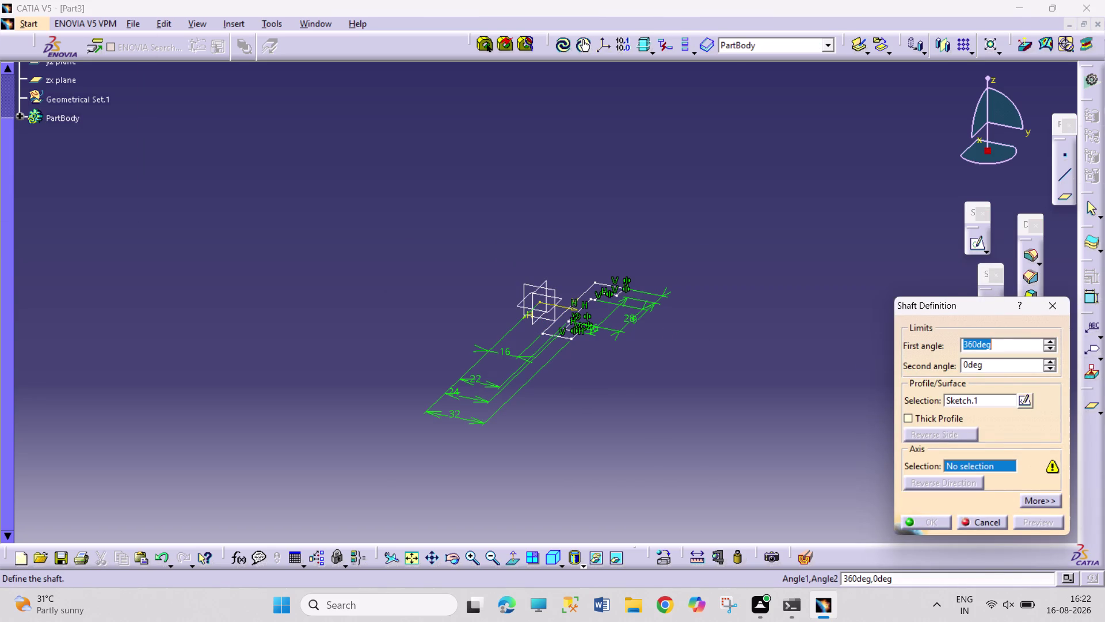
right_click(981, 462)
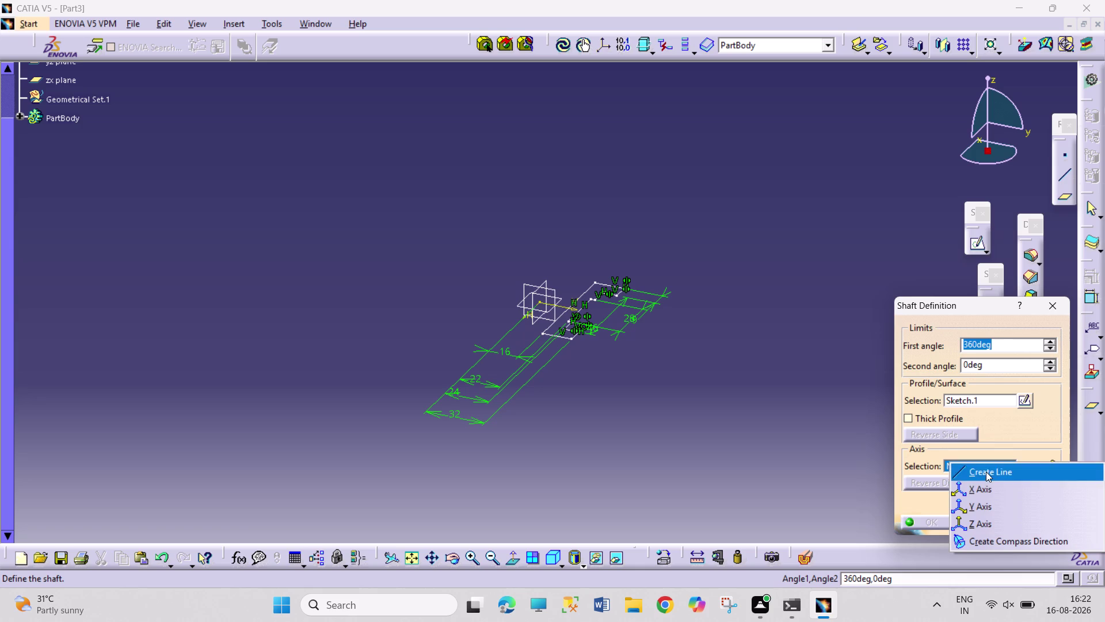
click(986, 486)
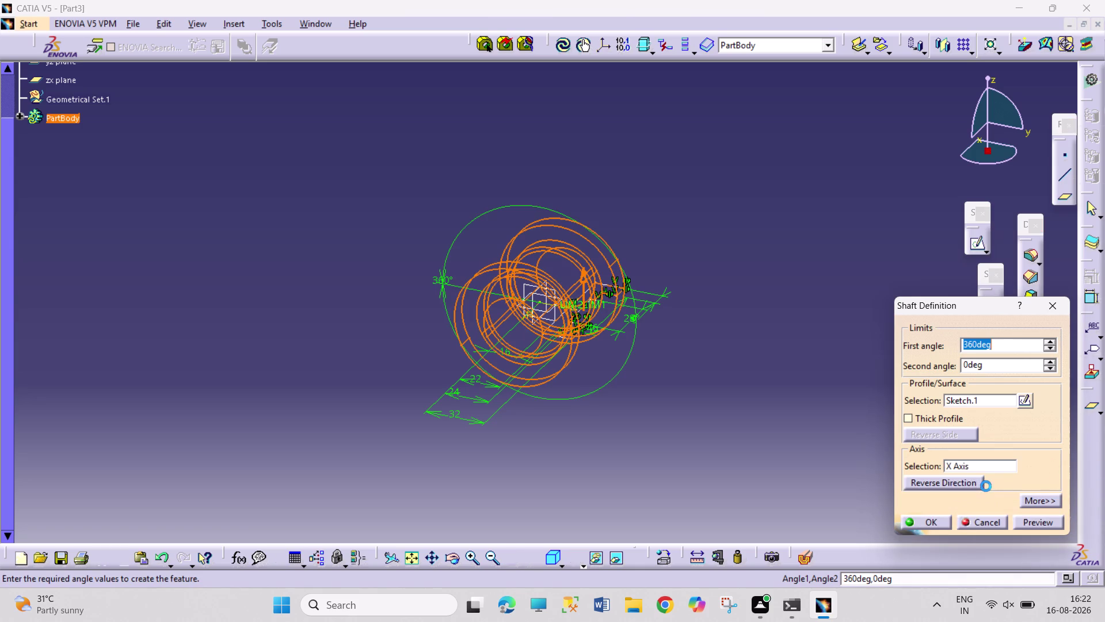
click(917, 521)
click(722, 444)
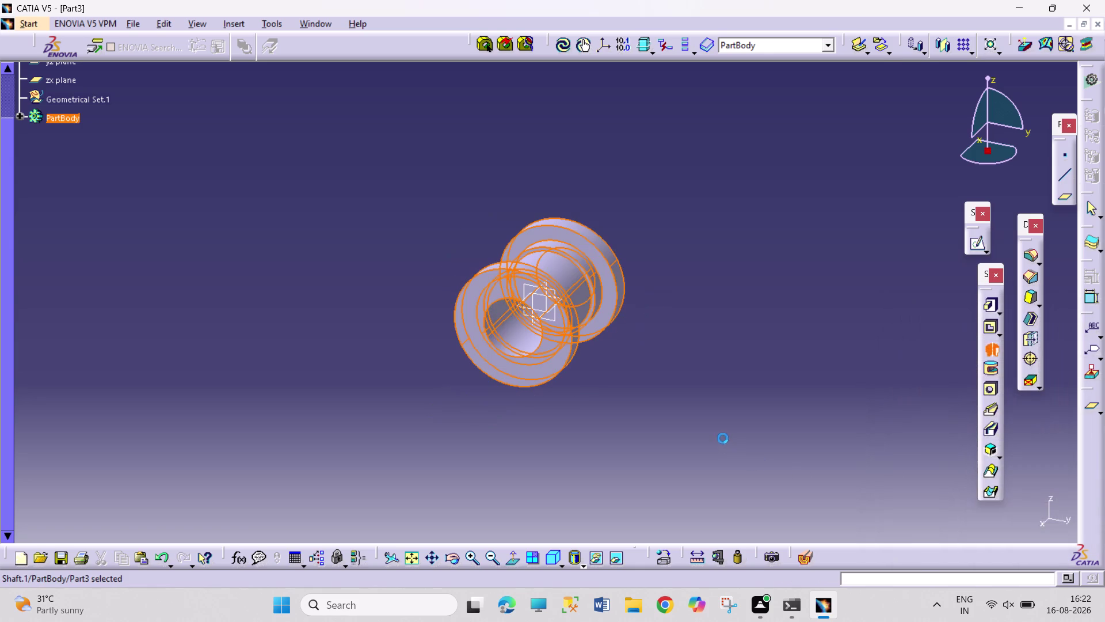
click(457, 552)
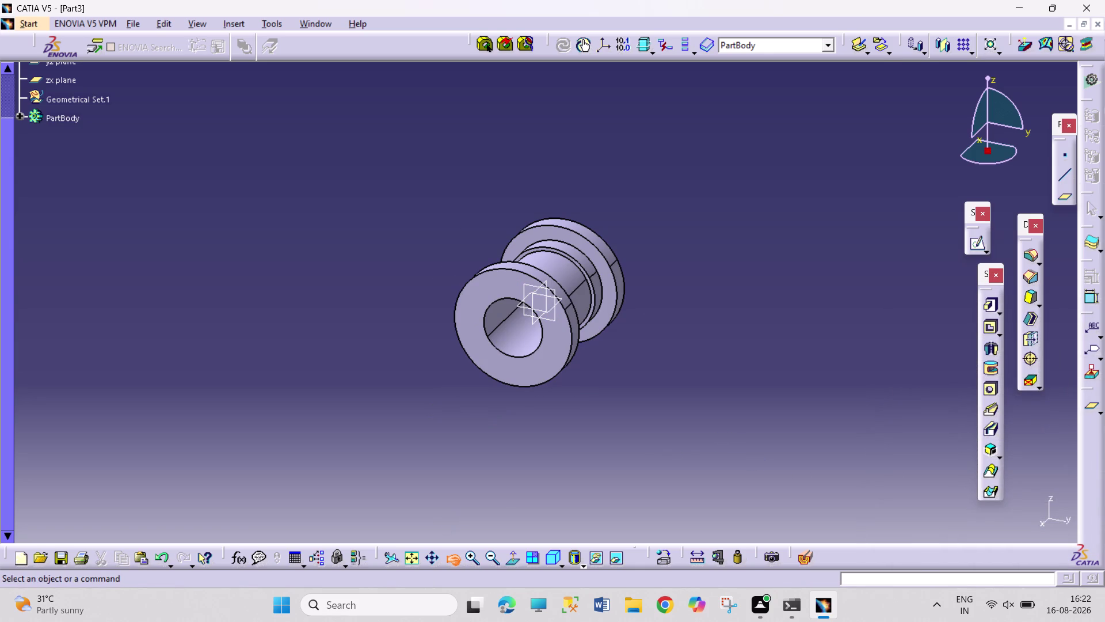
Orbit around the spool and open a new sketch on its xy plane.
drag(419, 455, 848, 383)
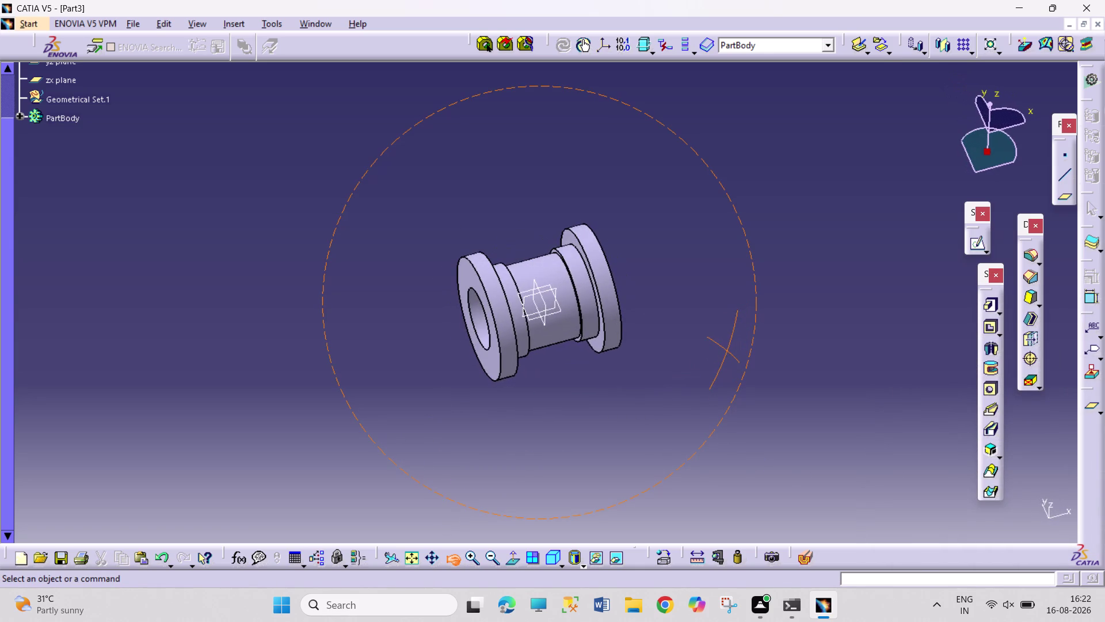
drag(848, 384, 681, 452)
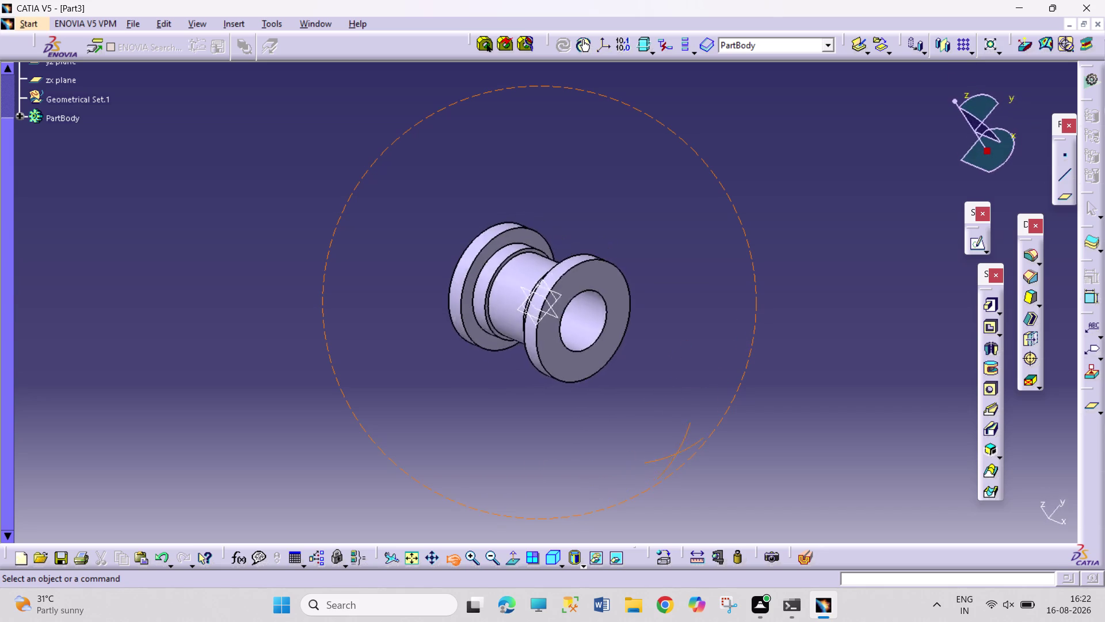
drag(682, 452, 785, 431)
click(548, 320)
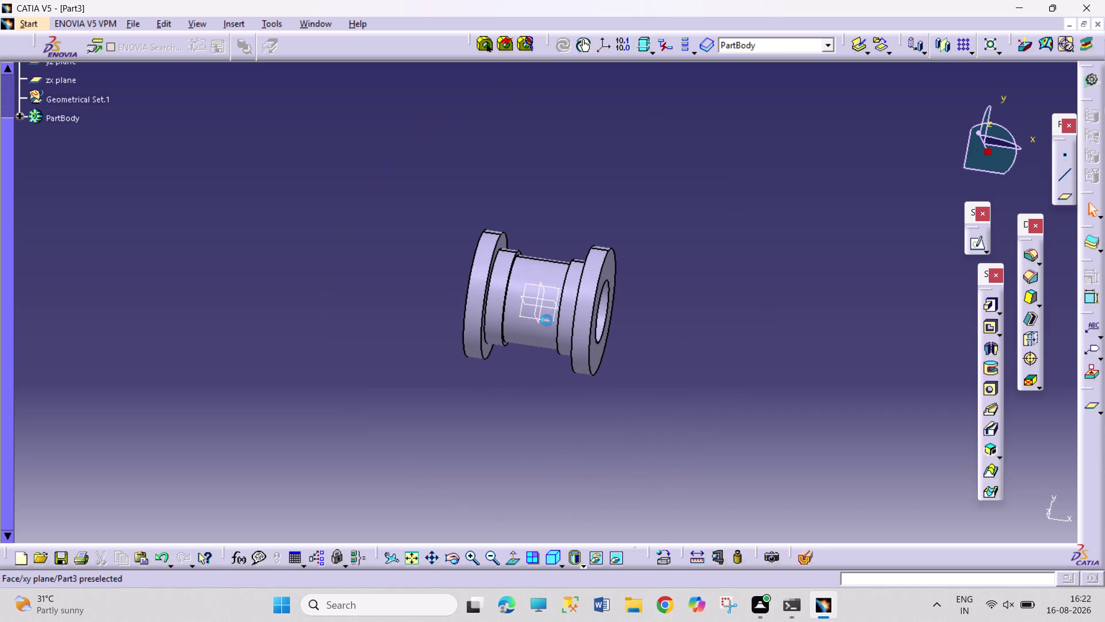
click(978, 245)
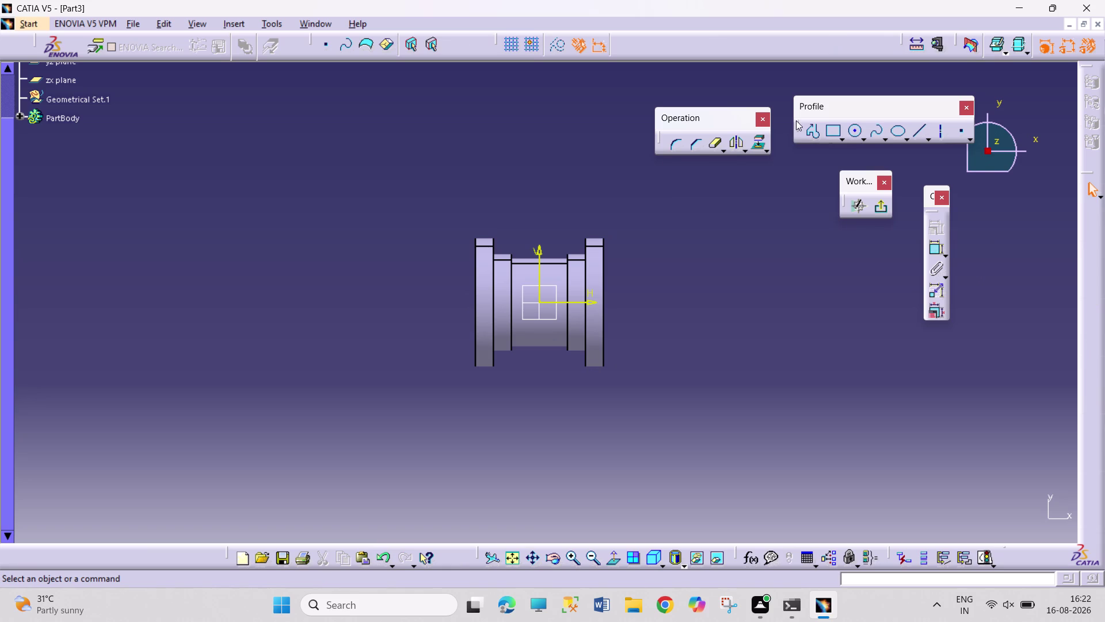
click(857, 131)
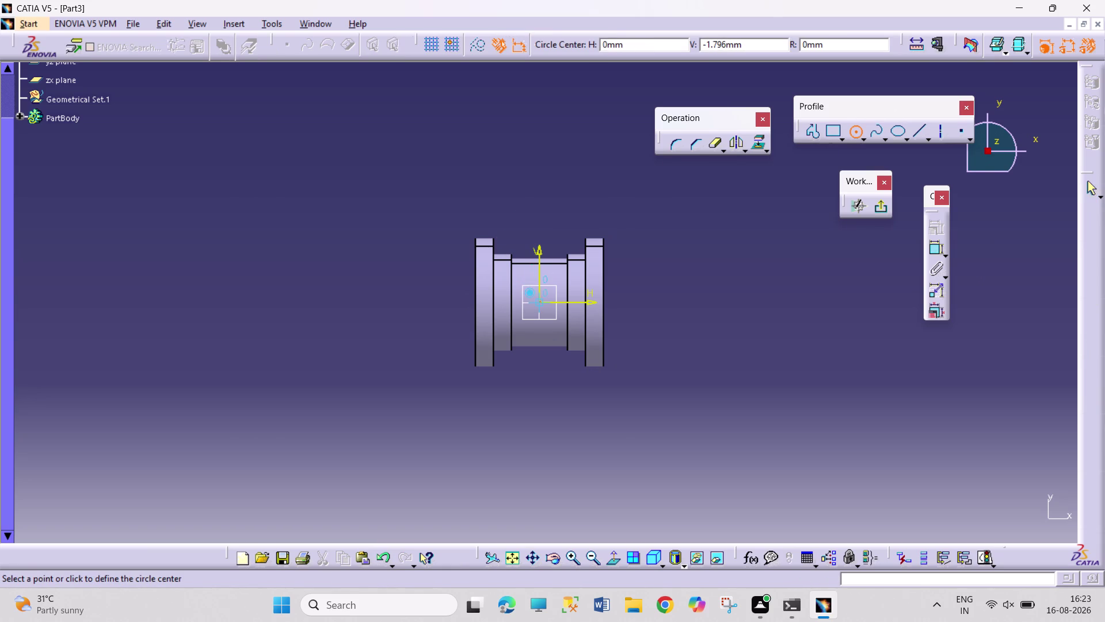
Draw an origin-centred circle, set its diameter to 8 mm, and exit the sketch.
click(542, 300)
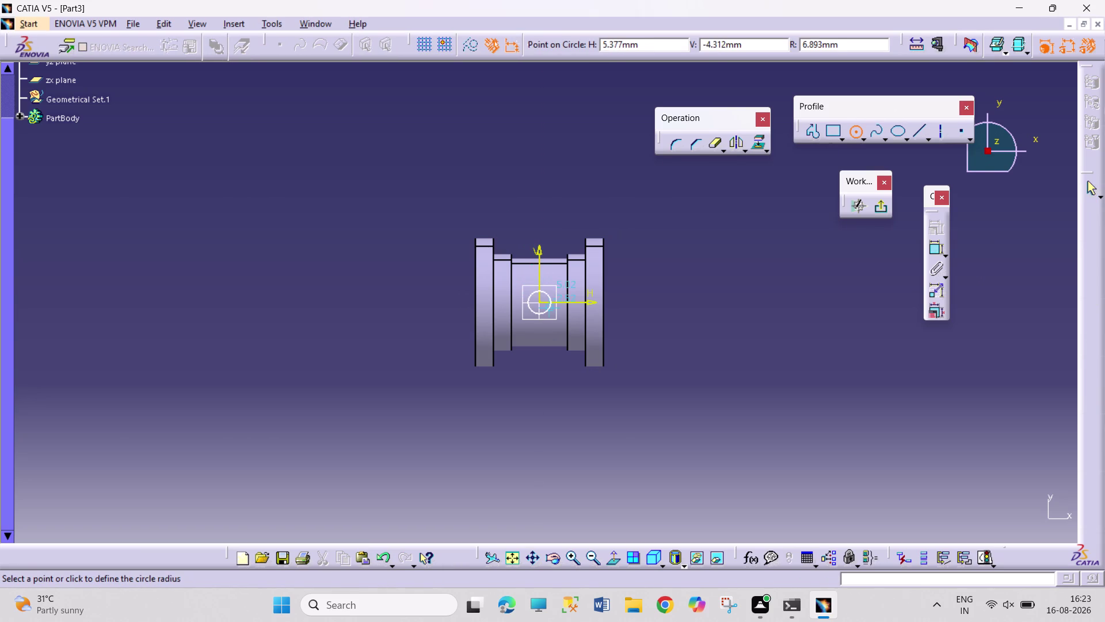
click(551, 311)
click(935, 255)
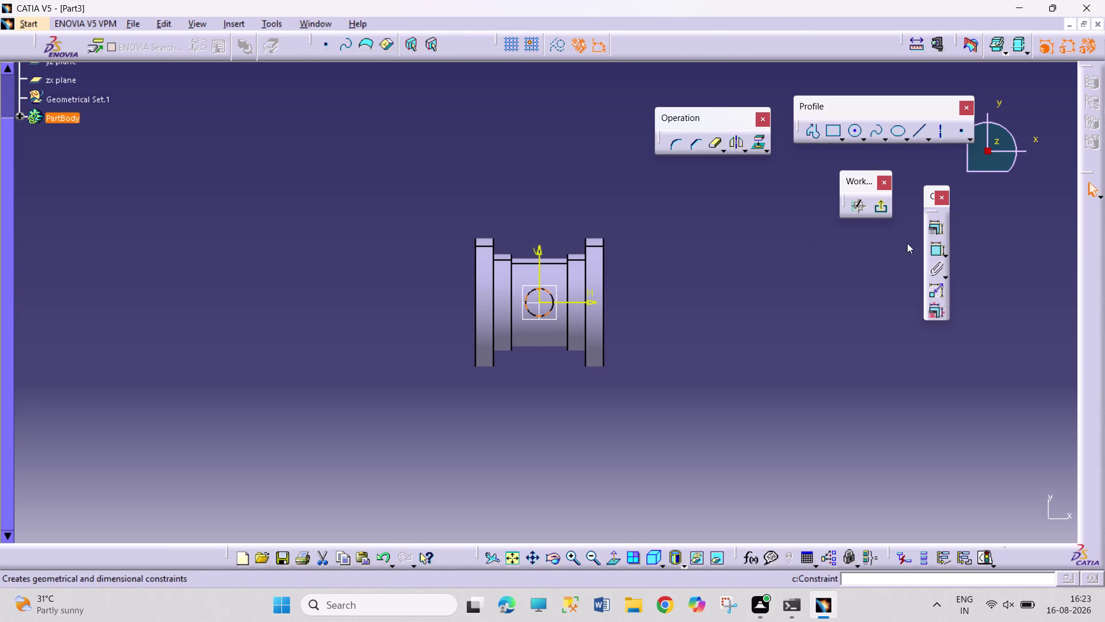
click(592, 191)
double_click(600, 185)
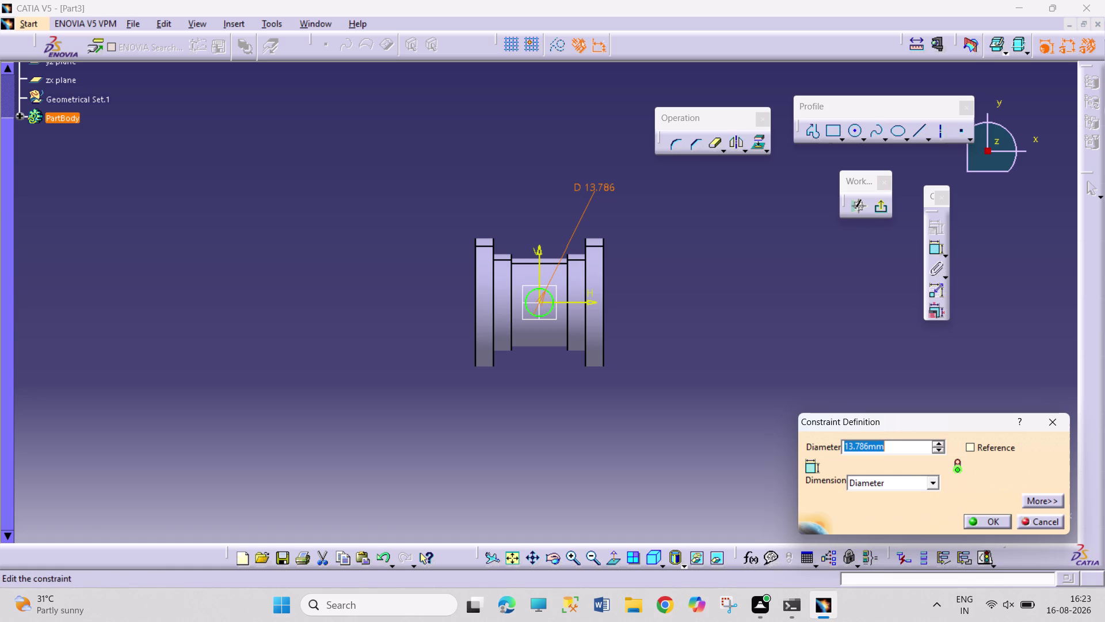
key(8)
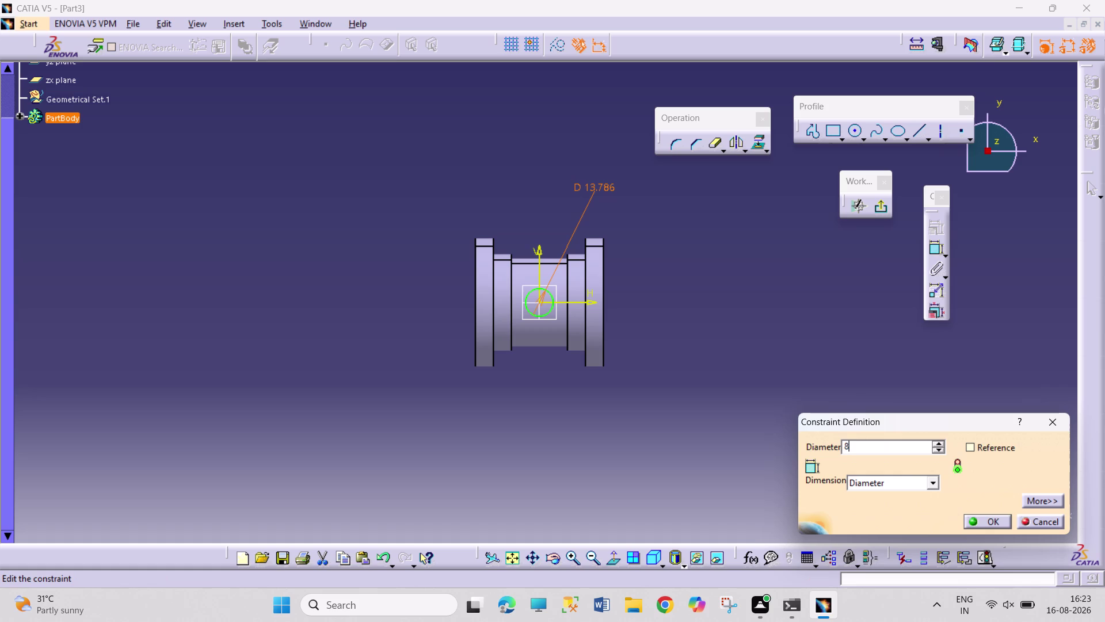
key(Return)
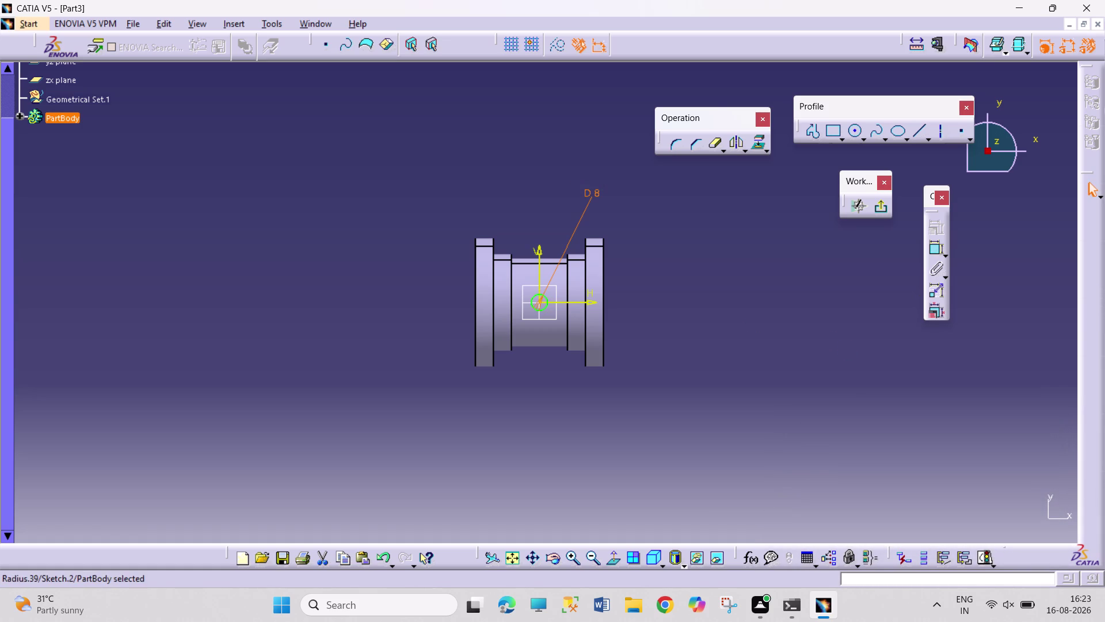
click(879, 204)
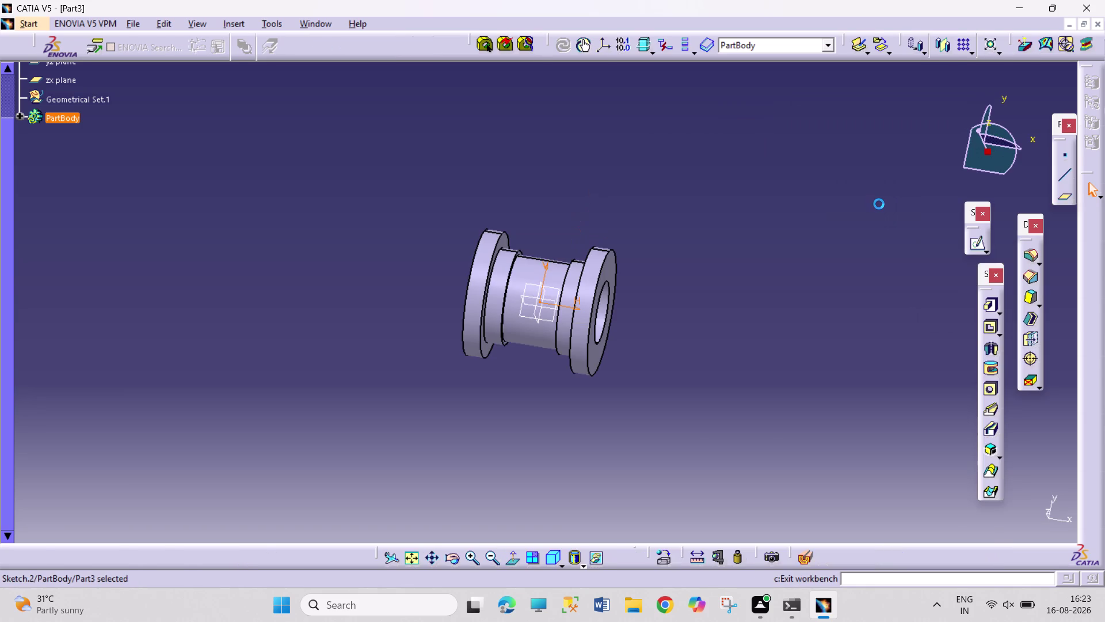
Pad the circle sketch 8 mm, then undo that pad.
click(988, 309)
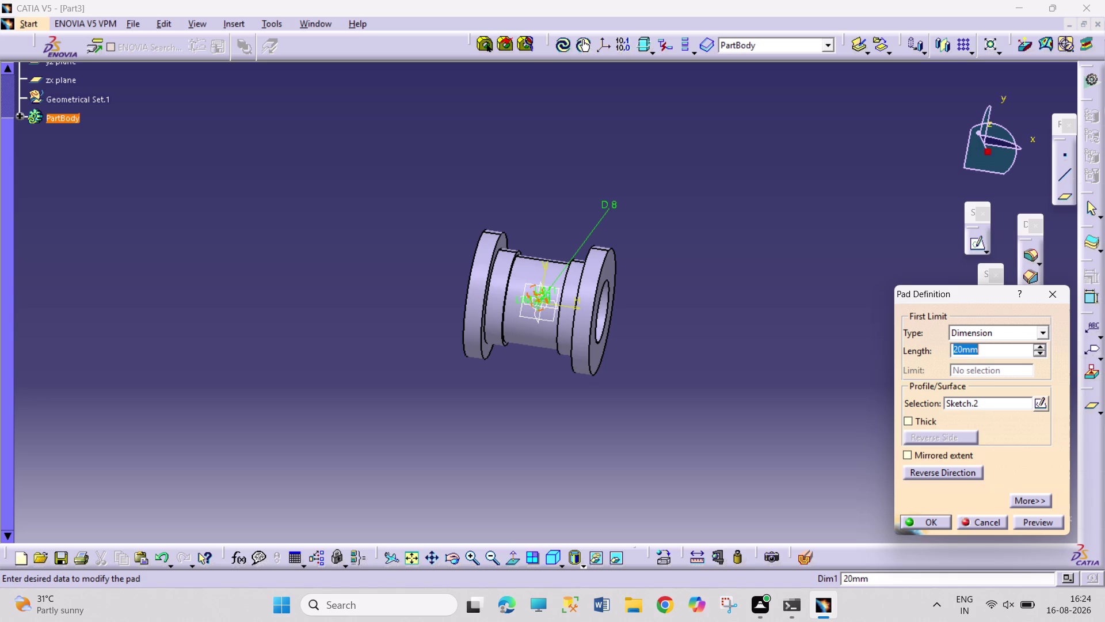
key(8)
key(Return)
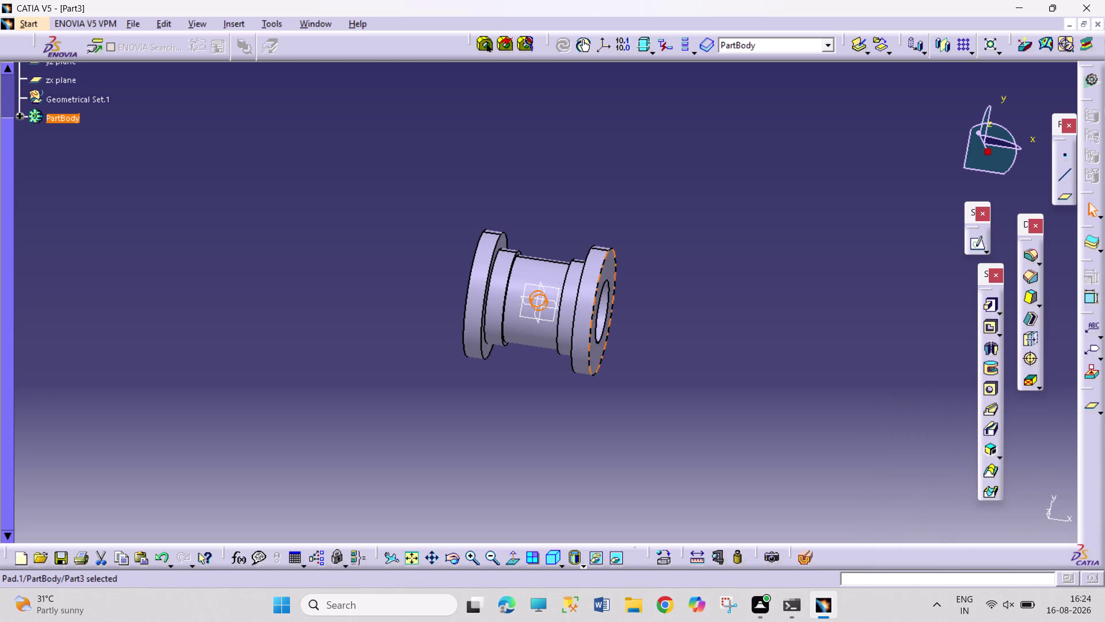
click(737, 390)
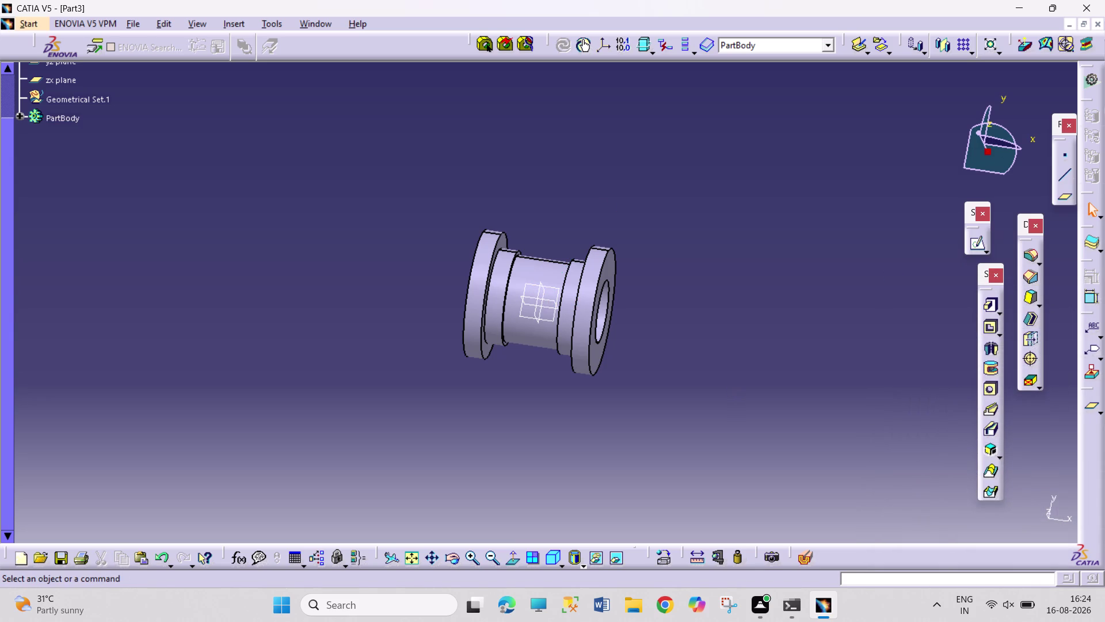
key(ctrl+z)
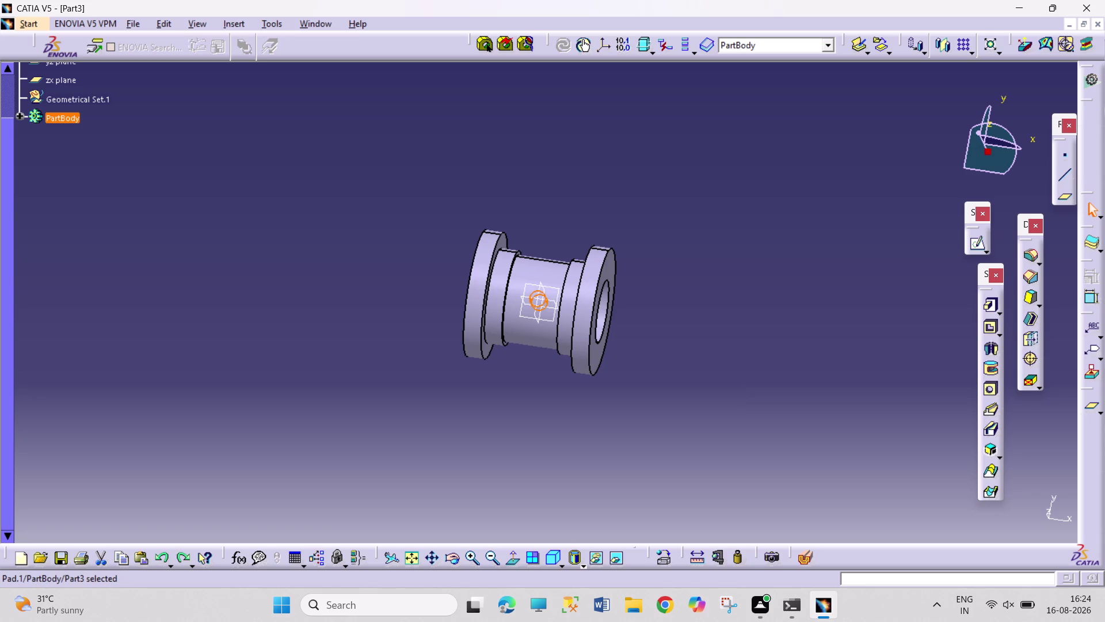
key(ctrl+z)
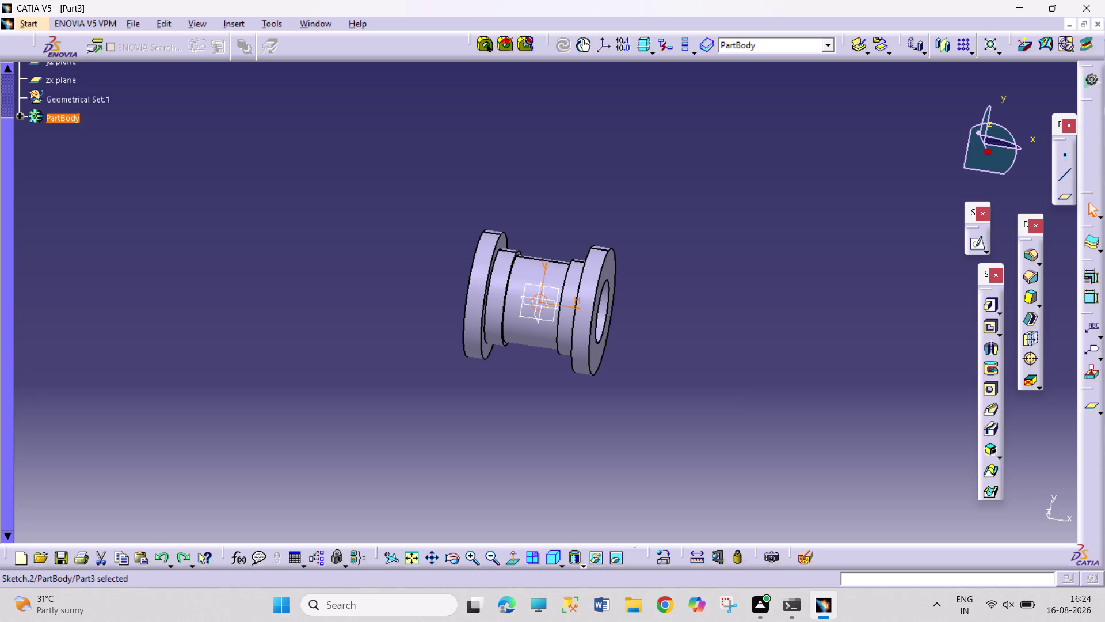
Pad Sketch.2 again at 8 mm with the direction reversed.
click(990, 306)
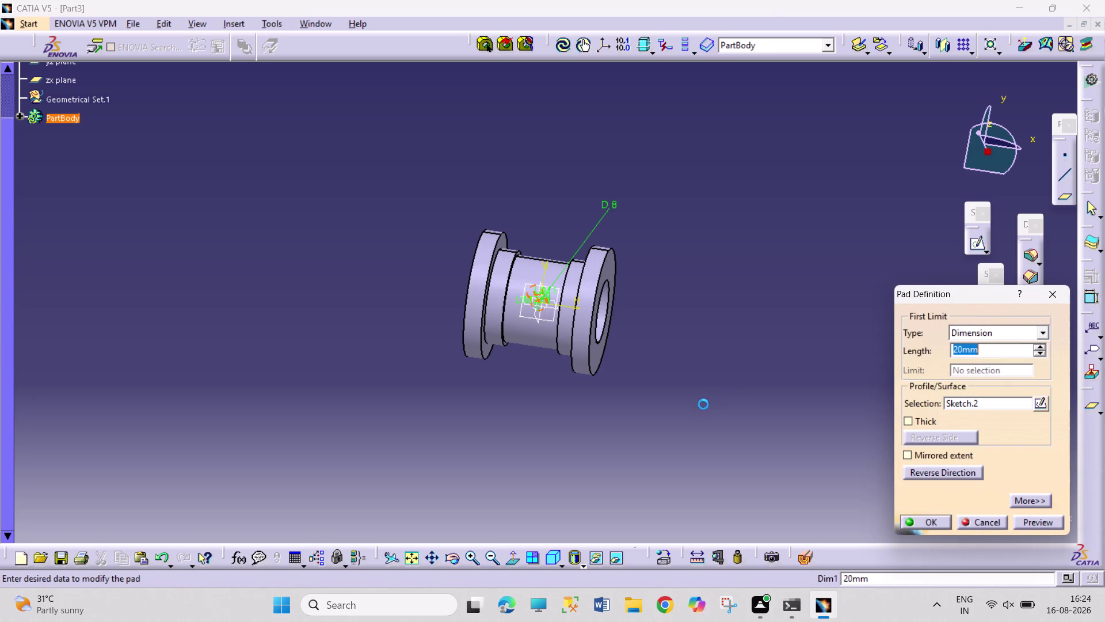
key(8)
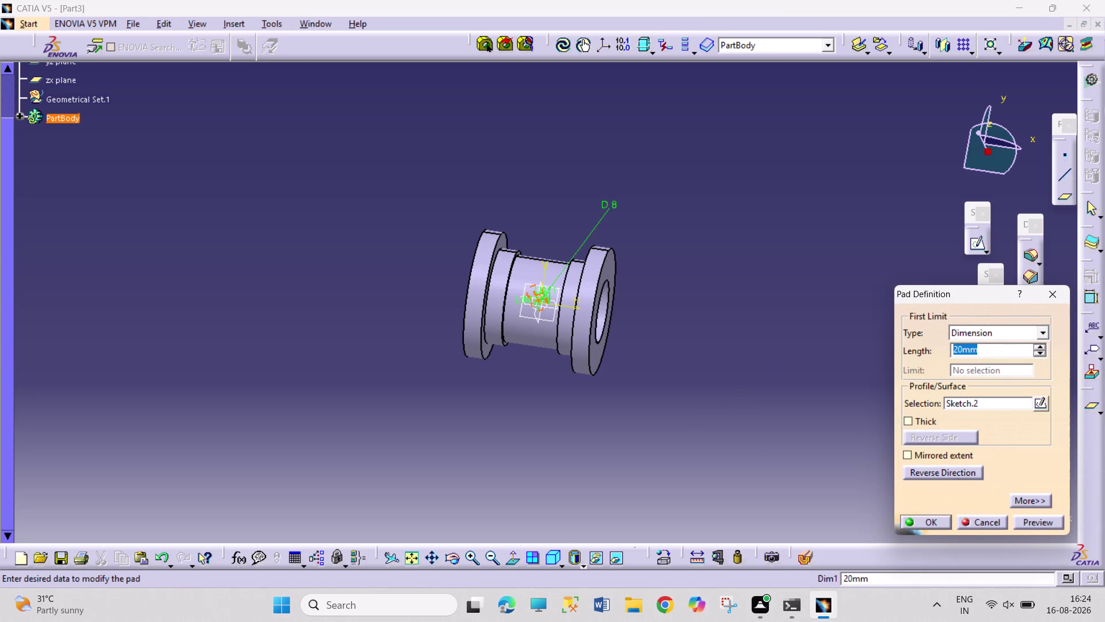
click(954, 473)
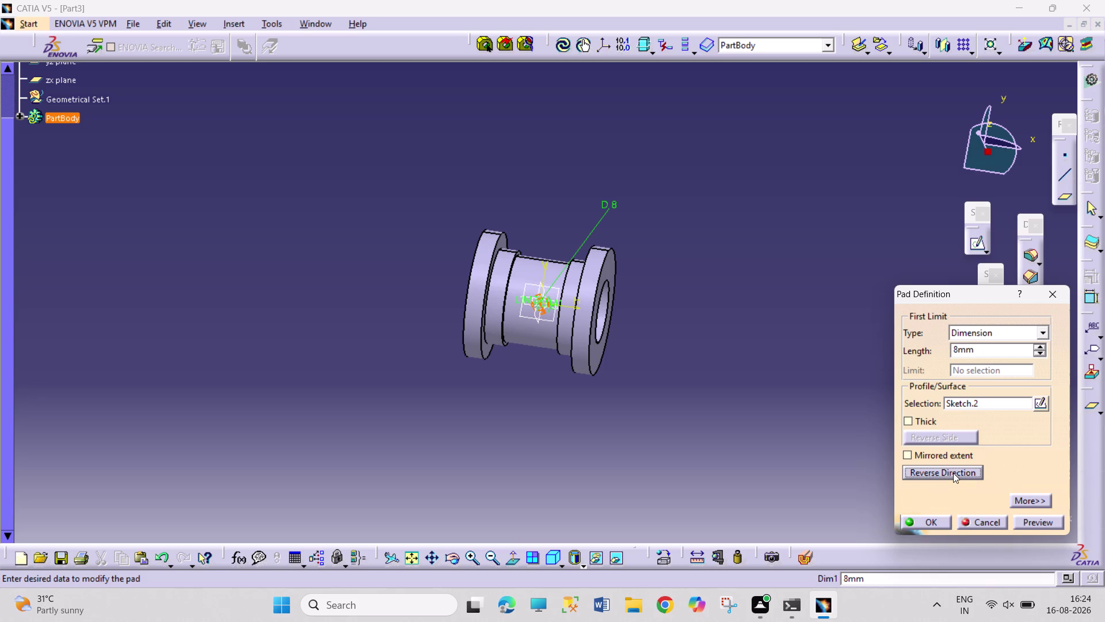
click(953, 473)
click(935, 522)
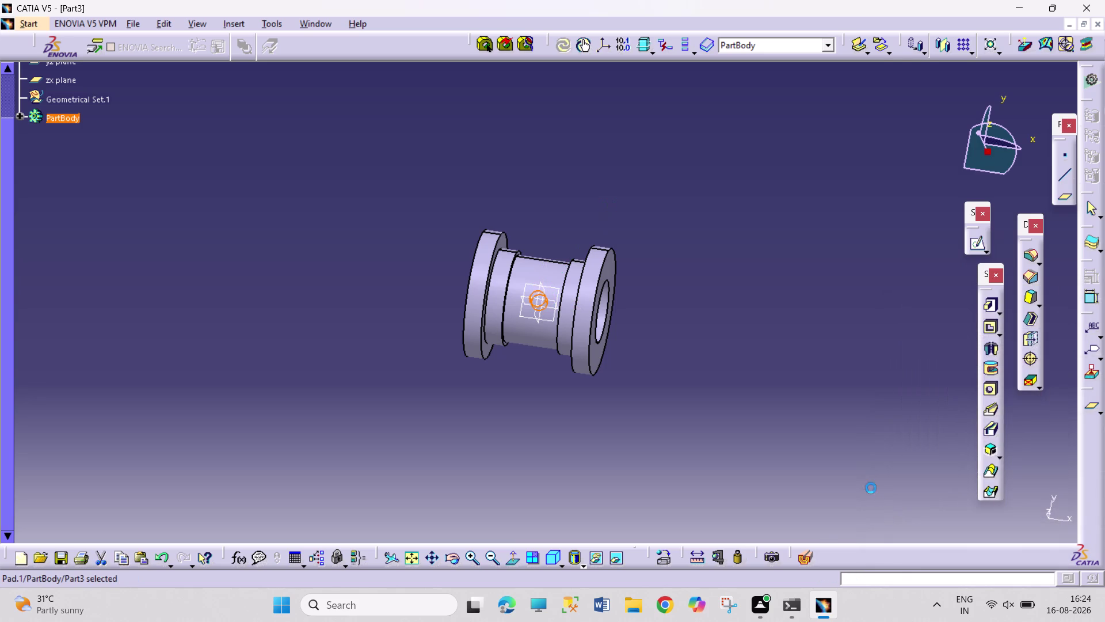
click(864, 472)
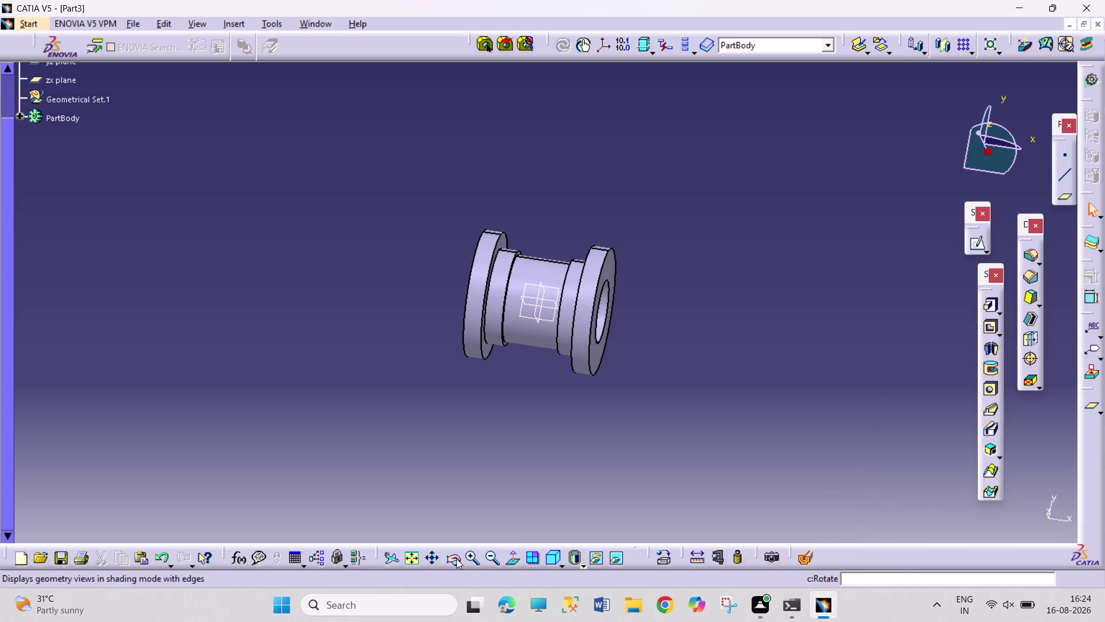
Orbit the spool to view its bore end-on, then undo the last three actions.
click(456, 558)
drag(464, 488, 746, 261)
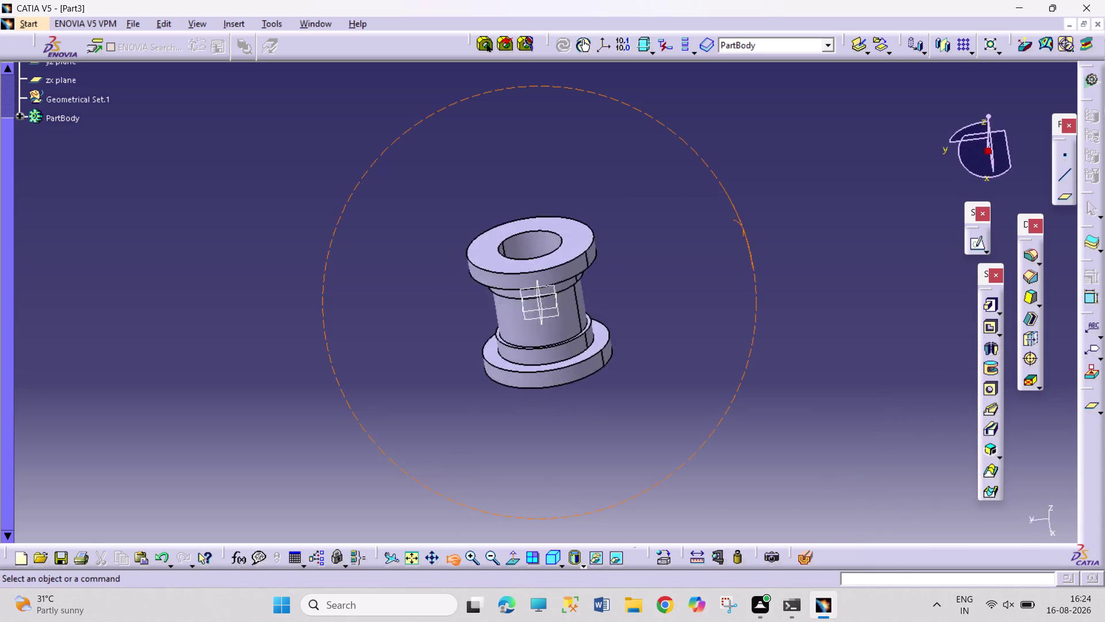
drag(746, 260, 627, 476)
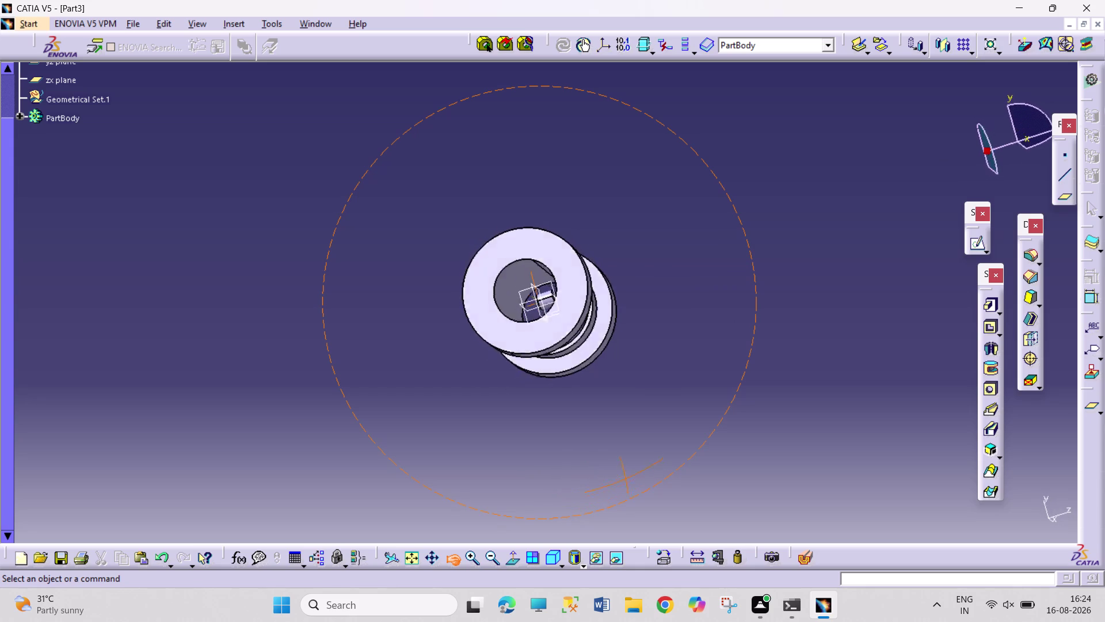
drag(626, 476, 644, 482)
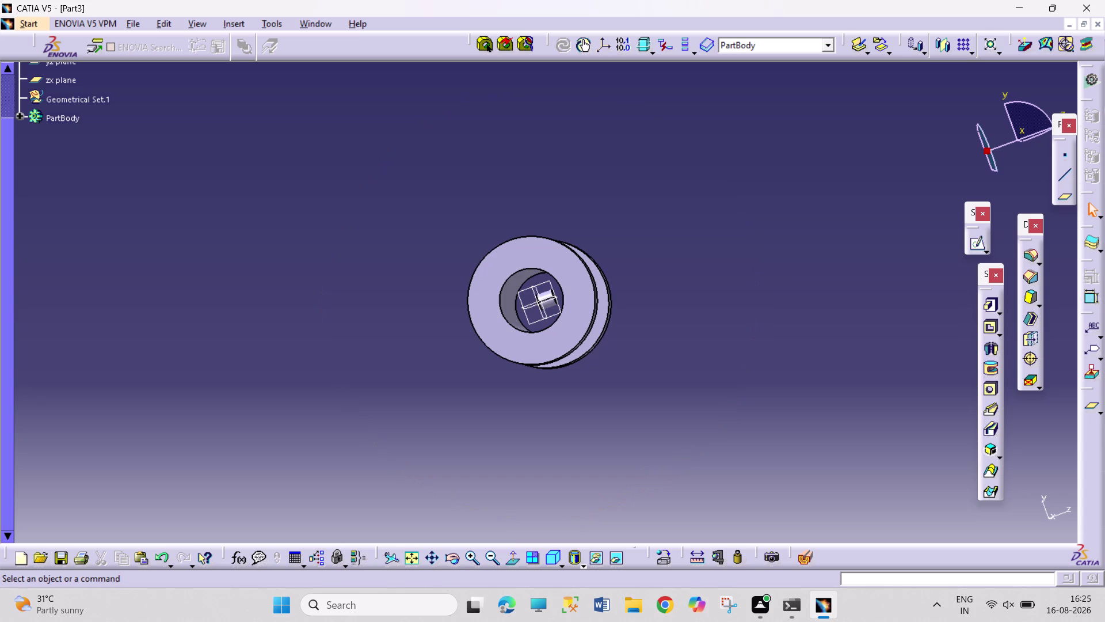
key(ctrl+z)
key(ctrl+z)
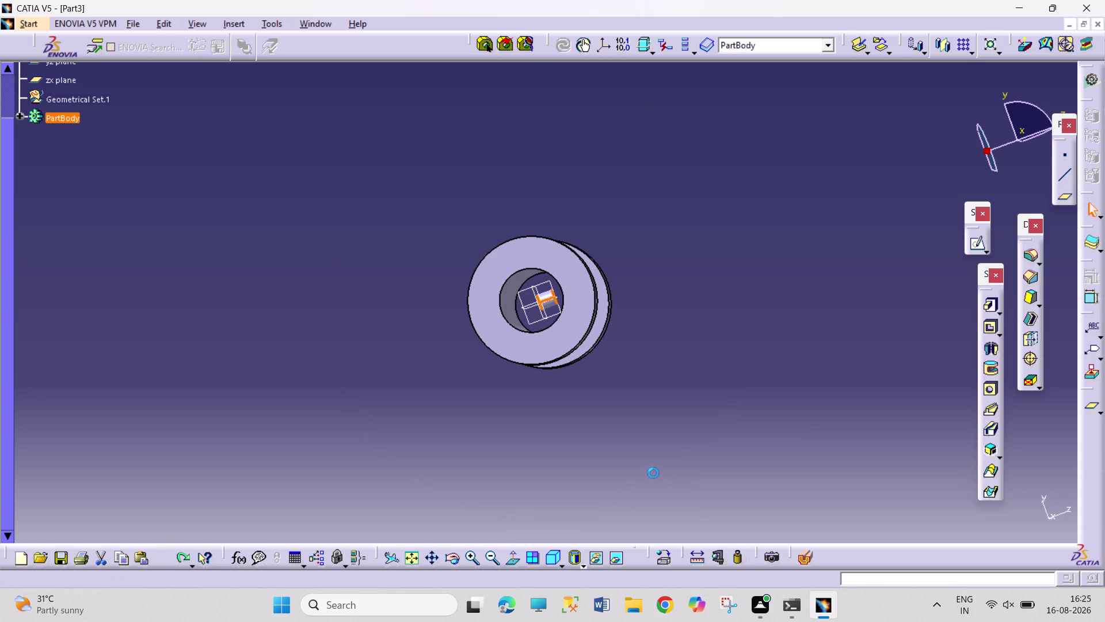
key(ctrl+z)
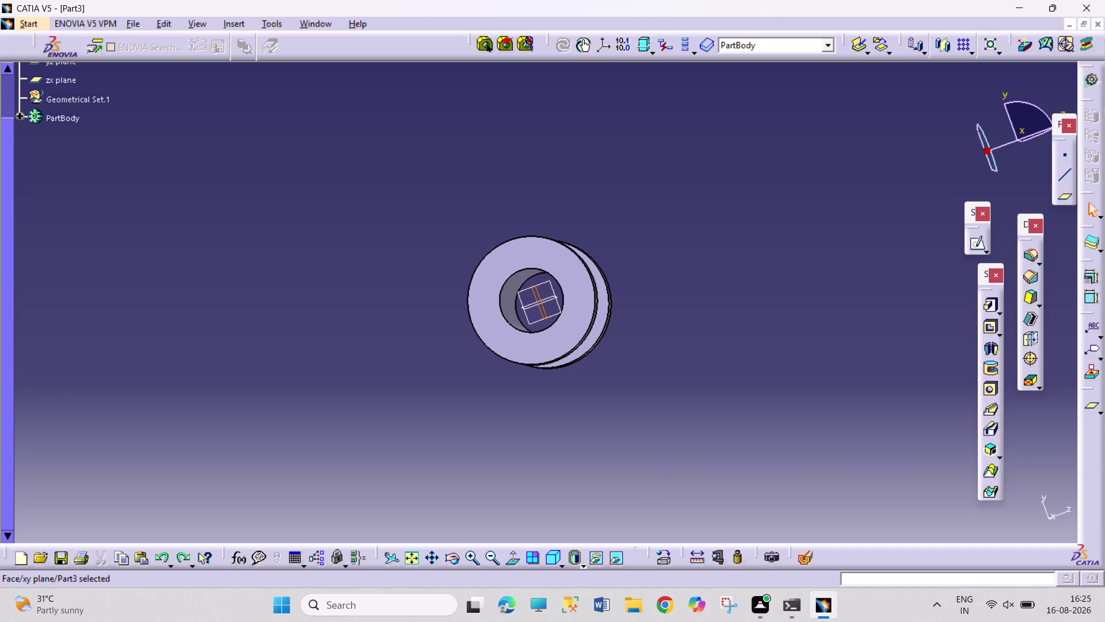
Enter and leave an empty sketch on the xy plane, then start an offset plane.
click(979, 246)
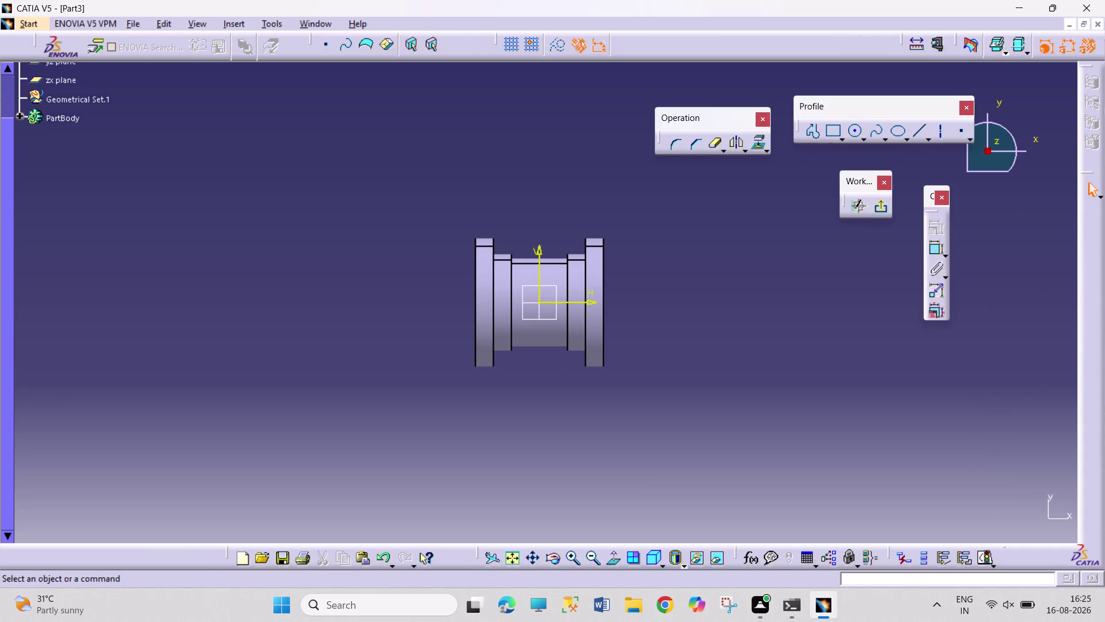
click(884, 201)
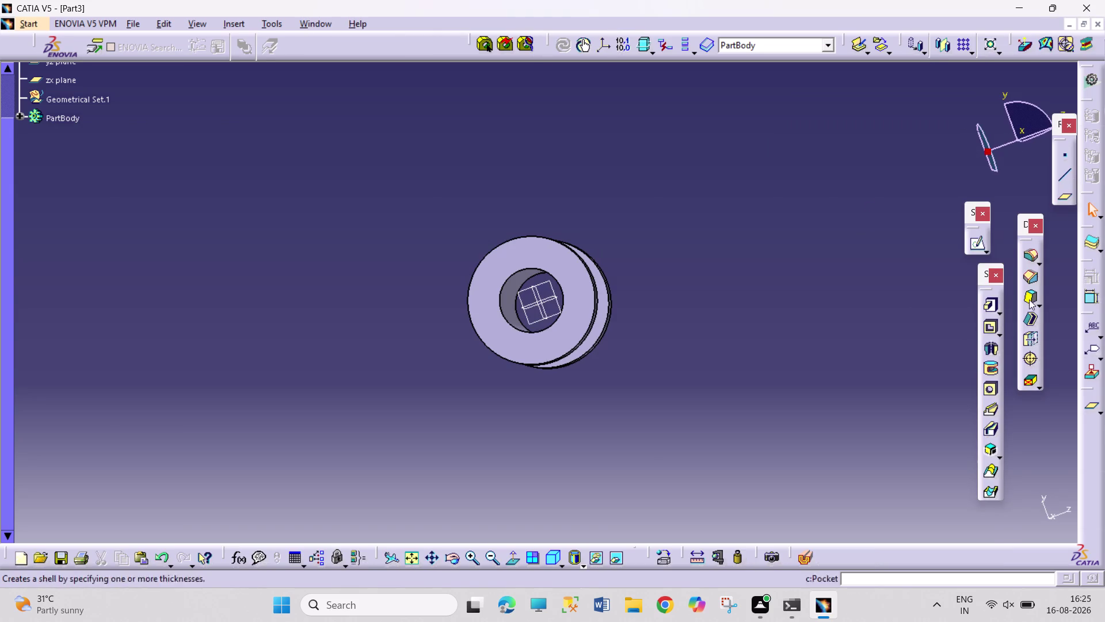
click(1063, 198)
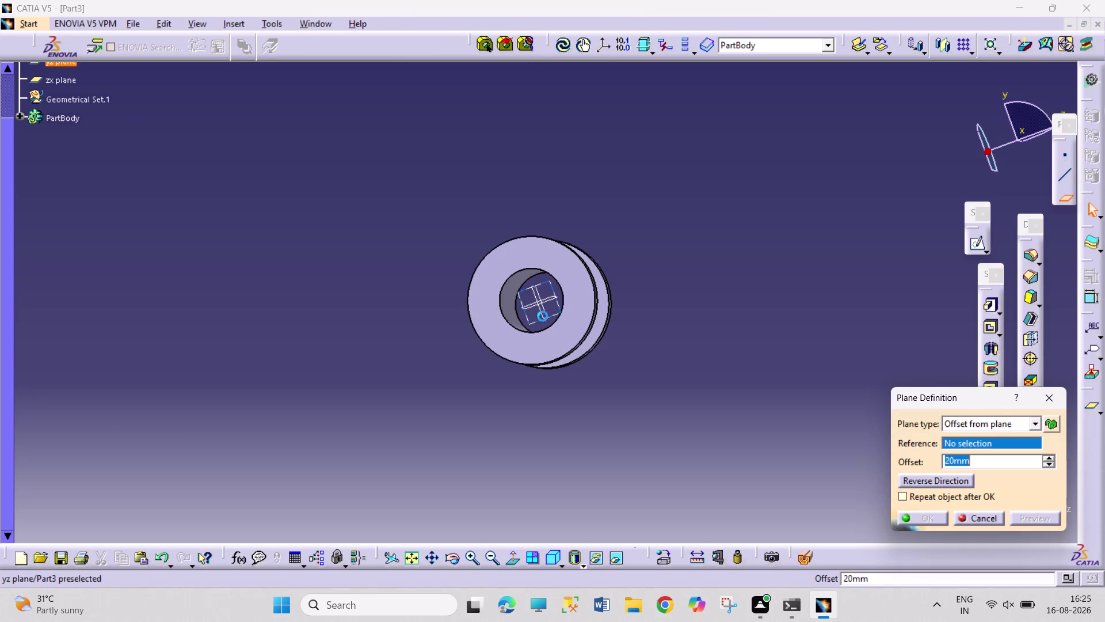
Offset Plane.1 30 mm from the xy plane reference and select the new plane.
click(541, 312)
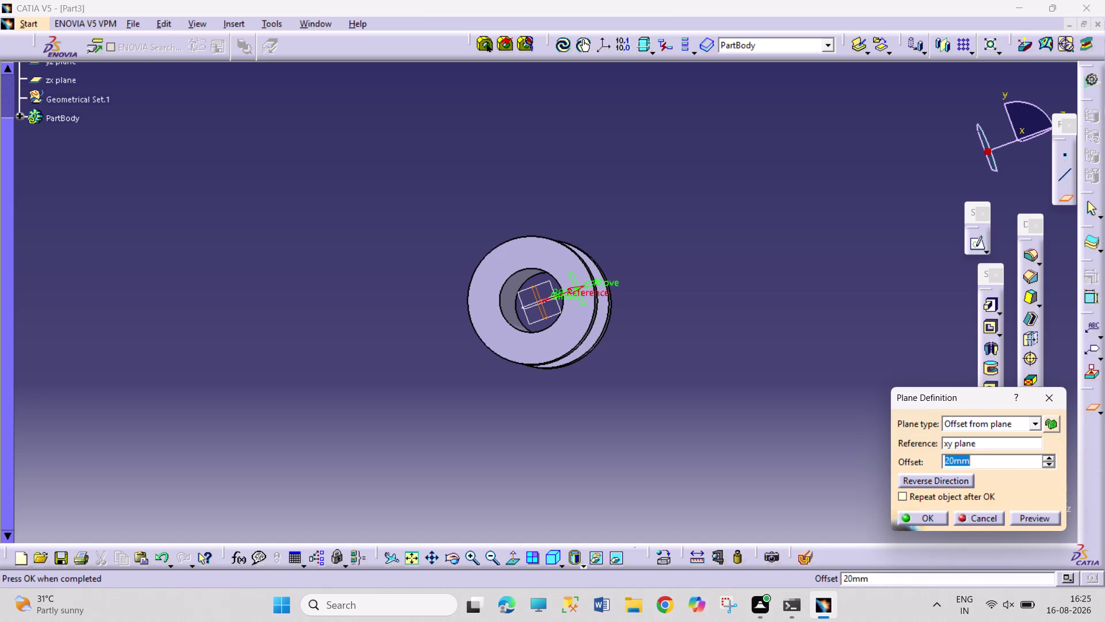
text(30)
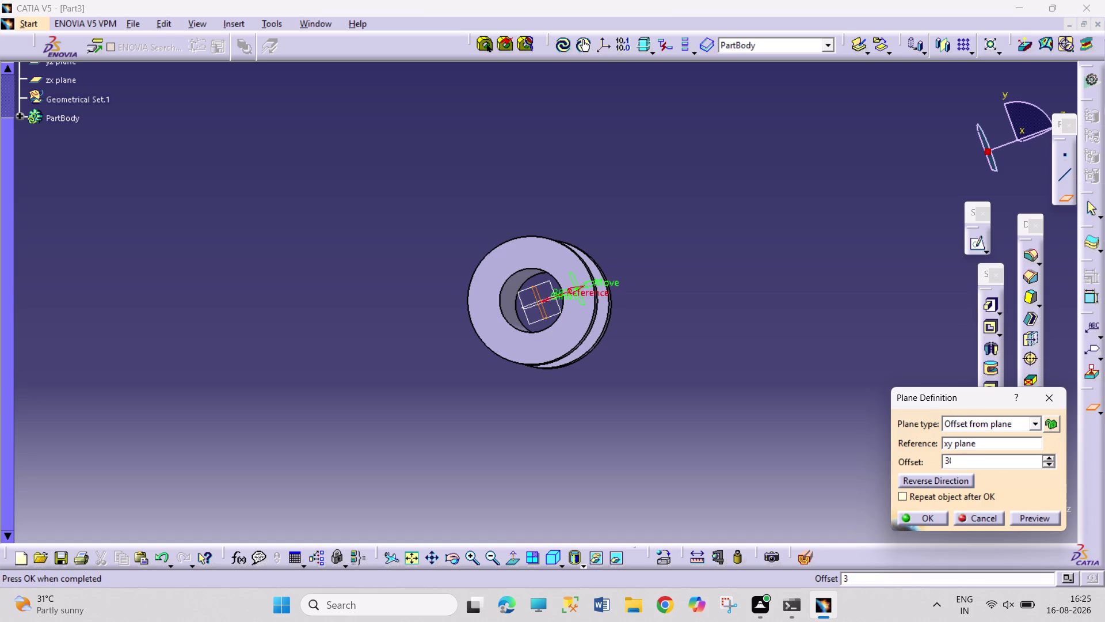
key(Return)
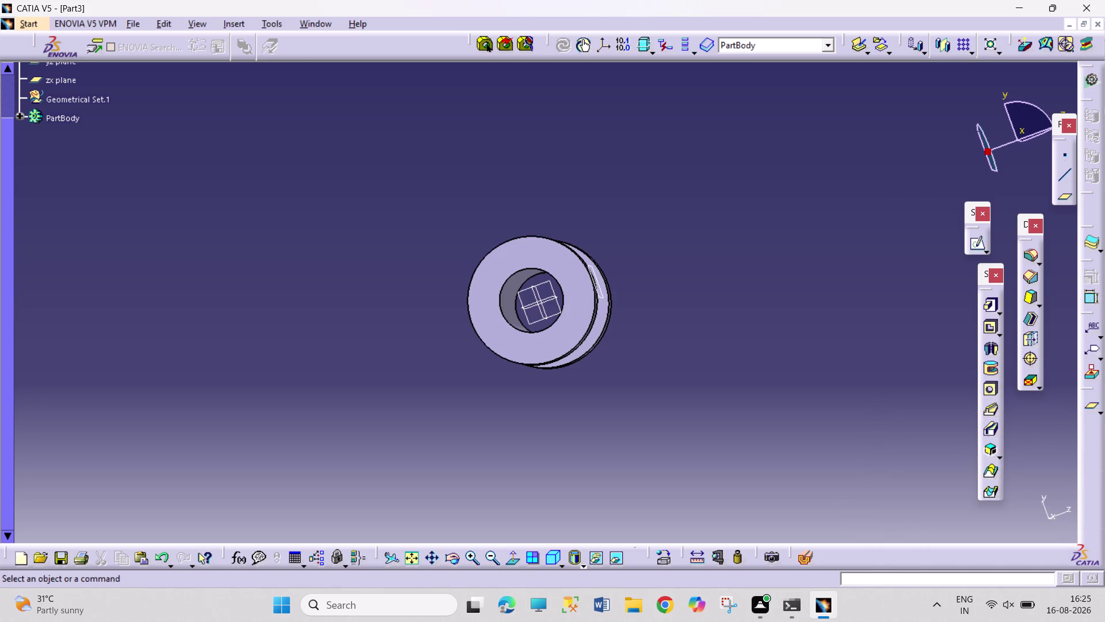
click(603, 297)
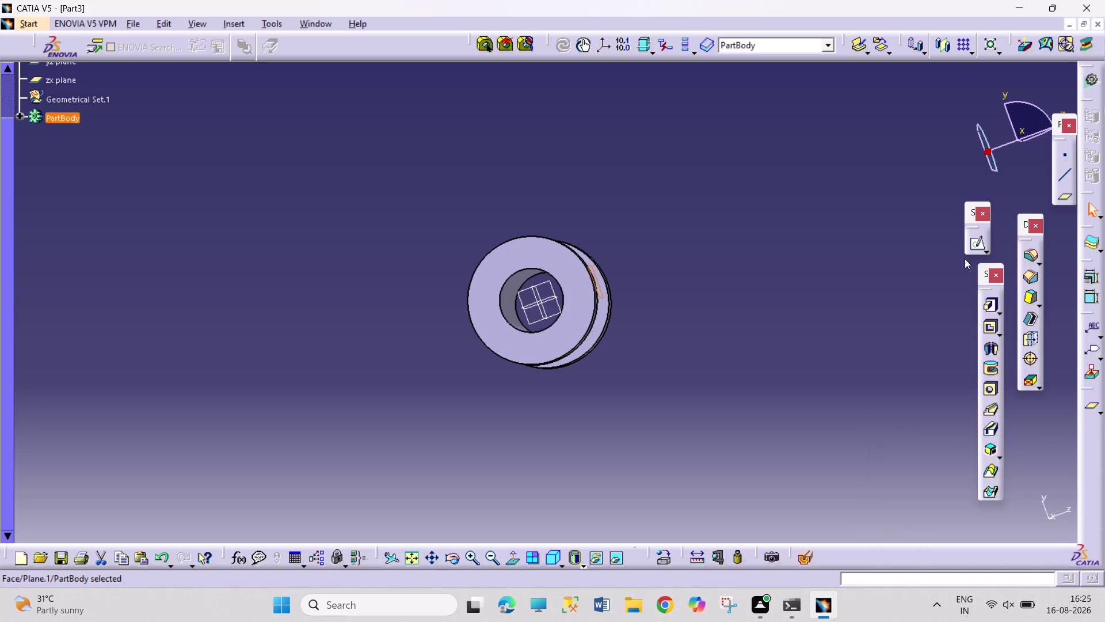
Start a sketch on Plane.1 and draw a circle centred at the origin.
click(978, 250)
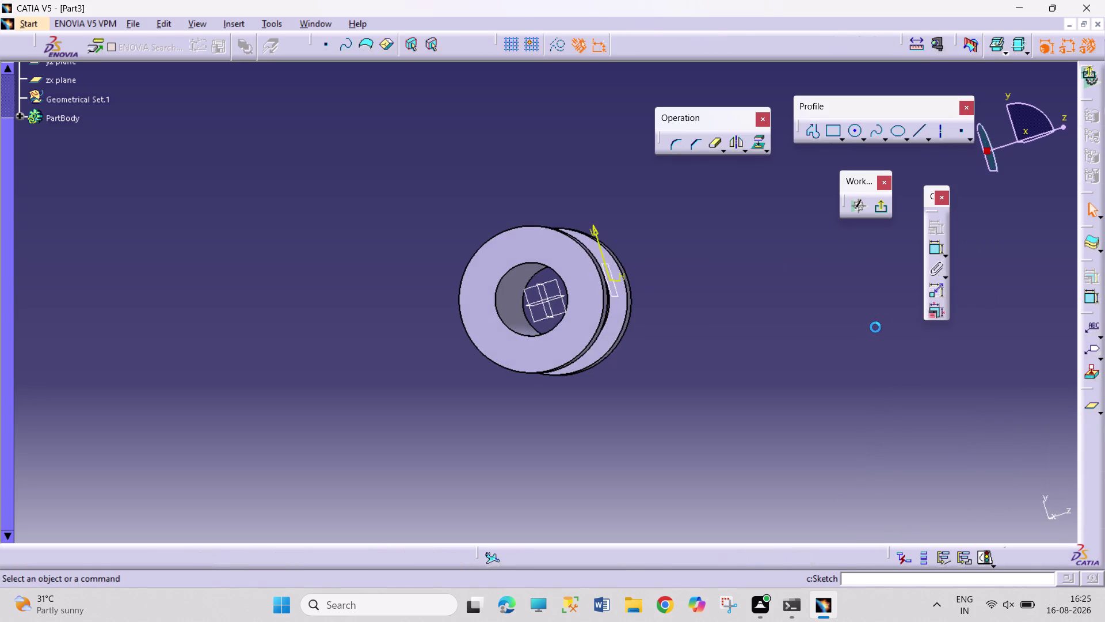
click(515, 557)
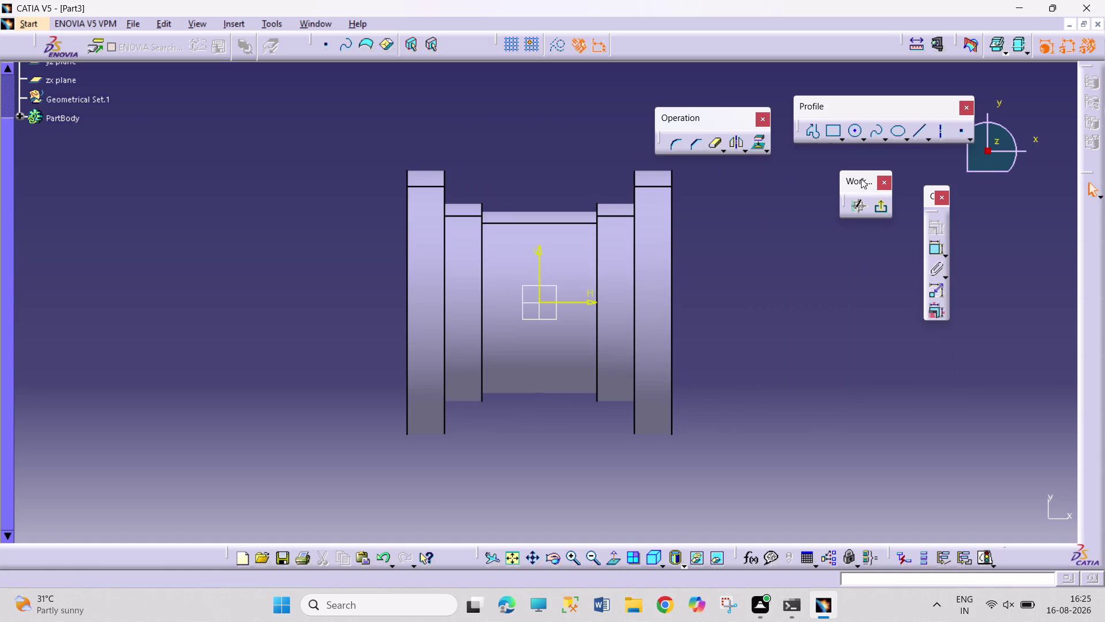
click(853, 129)
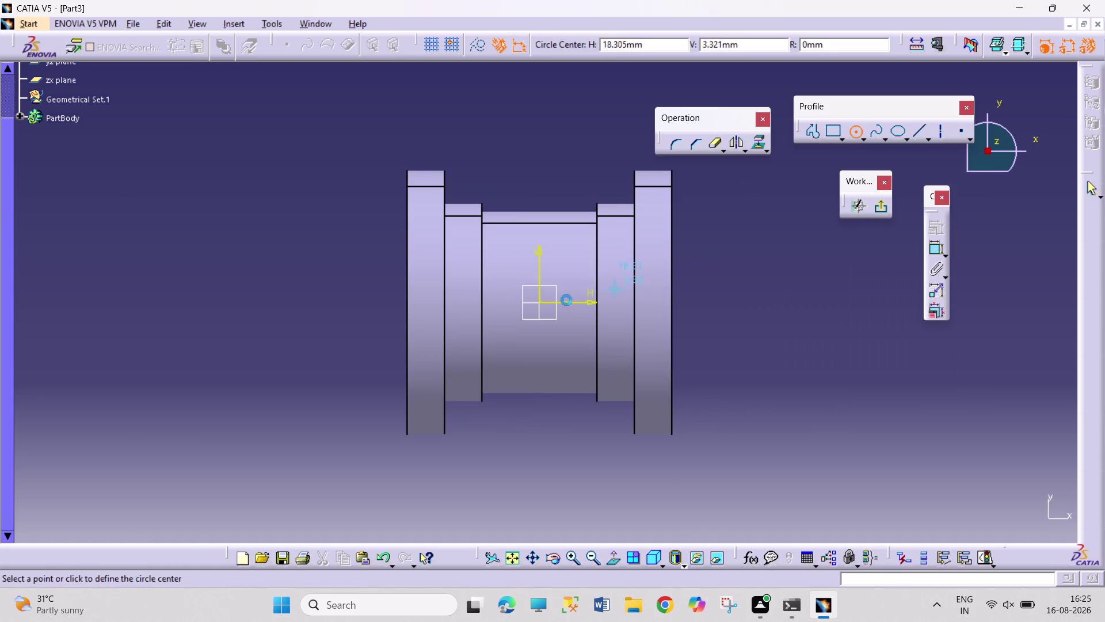
click(542, 303)
click(556, 324)
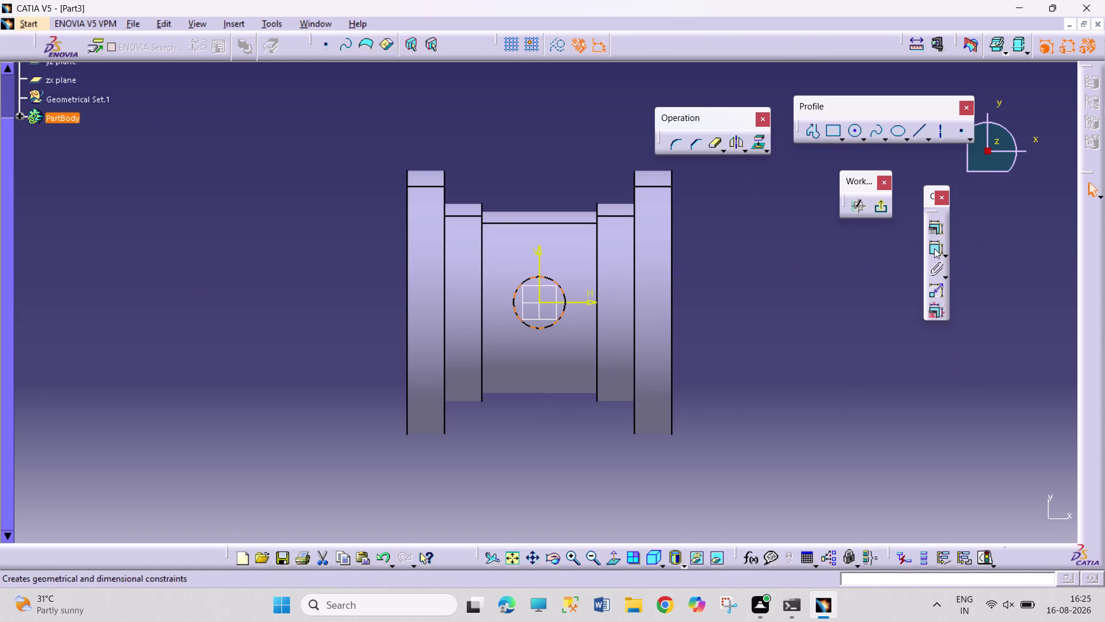
Constrain the circle to an 8 mm diameter and exit the sketch.
click(935, 249)
click(775, 283)
double_click(780, 279)
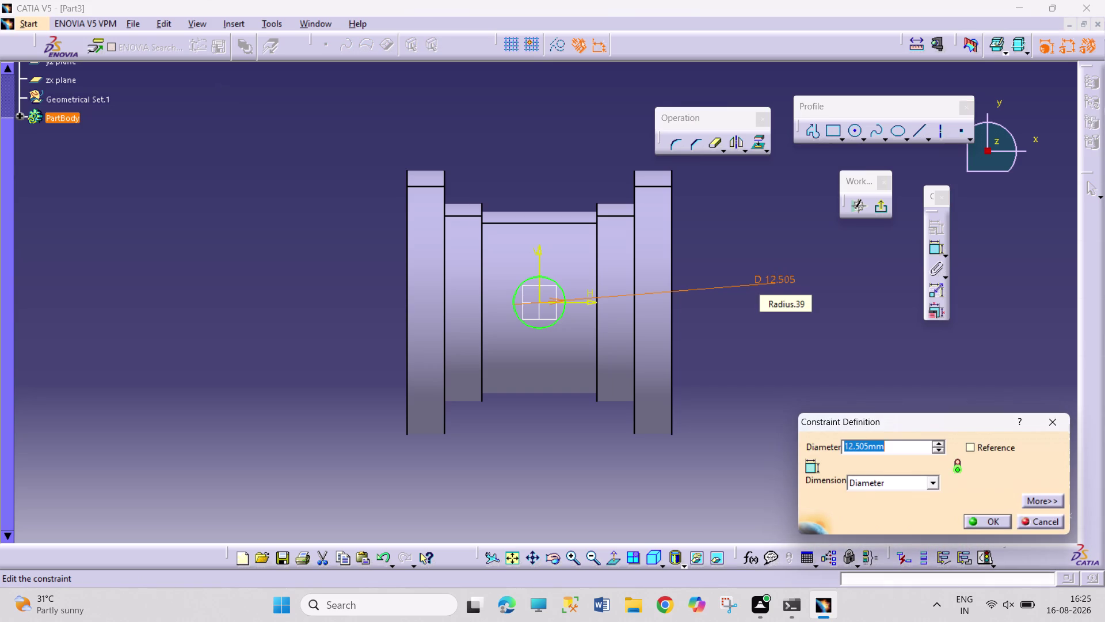
key(8)
key(Return)
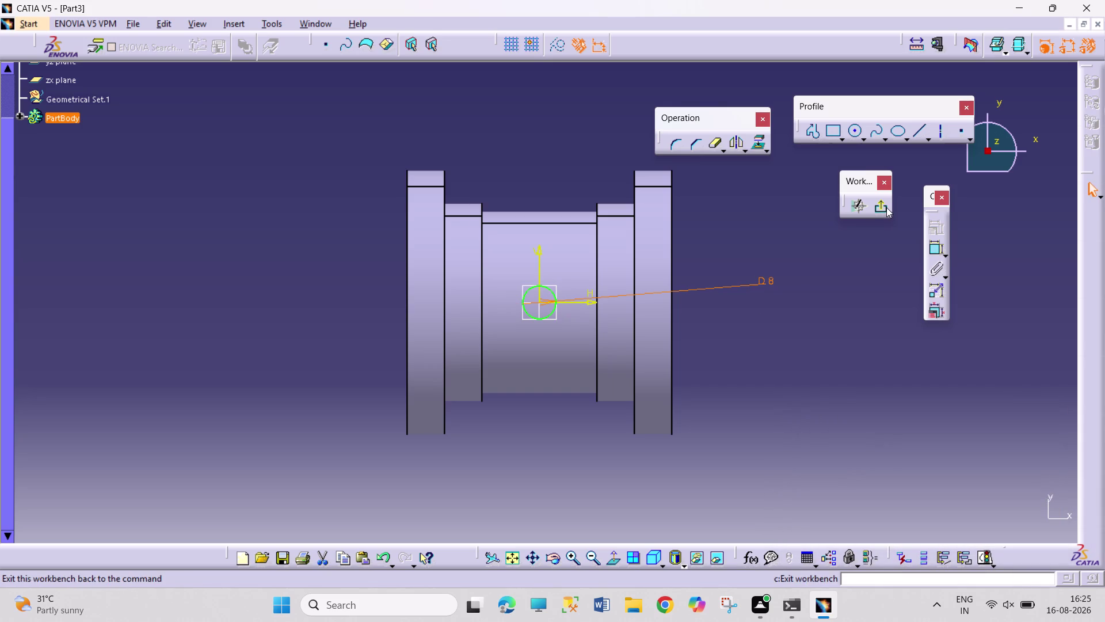
click(886, 207)
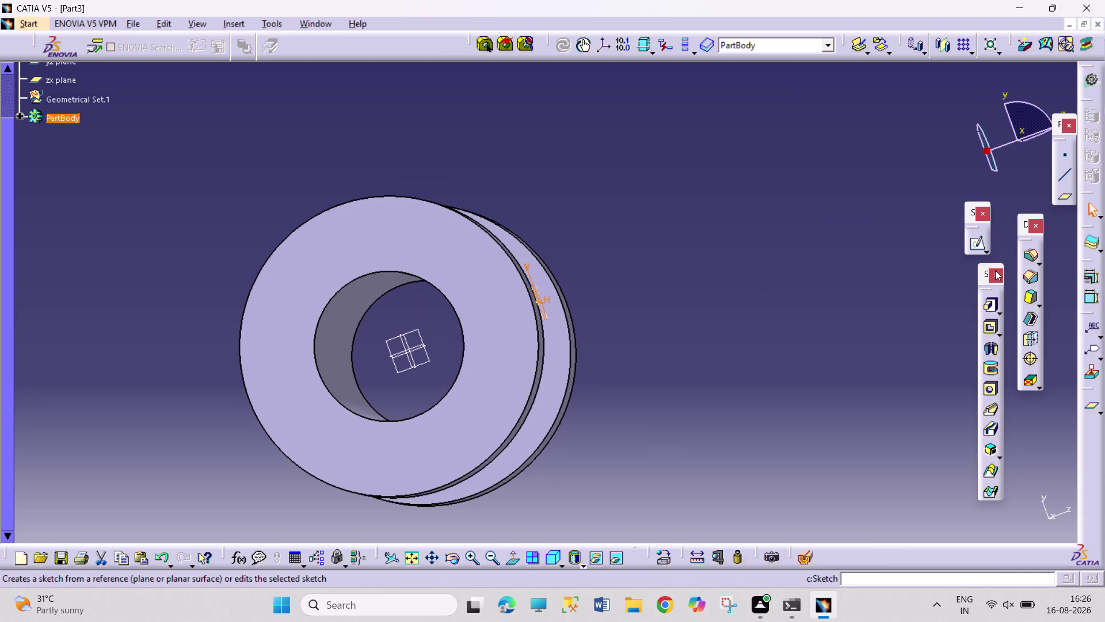
Pad Sketch.3 20 mm in the reversed direction, toward the spool body.
click(990, 311)
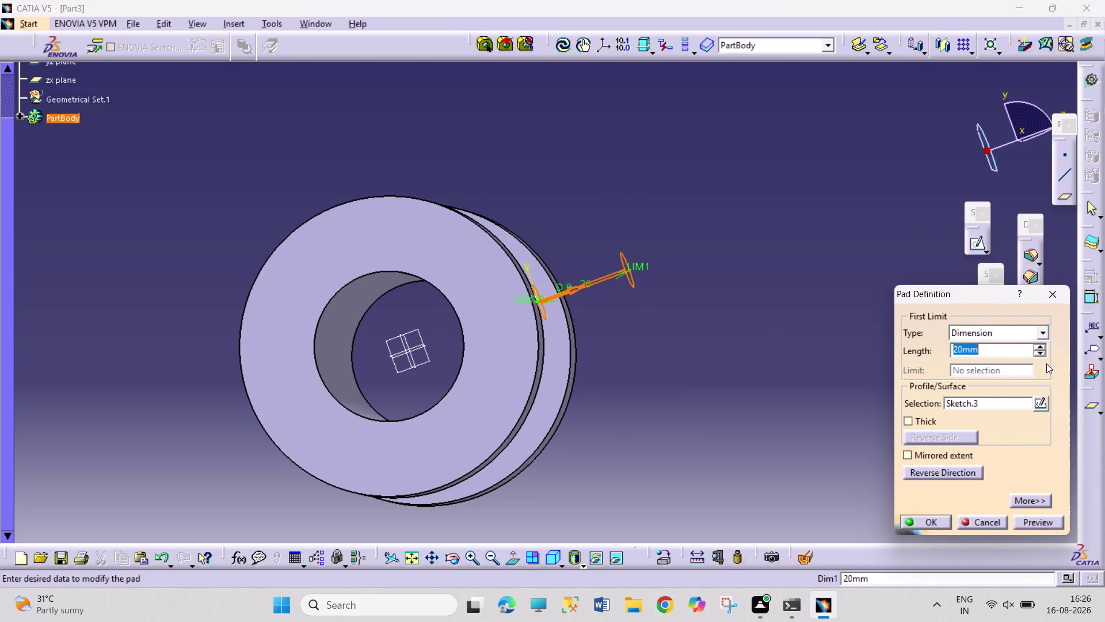
click(929, 471)
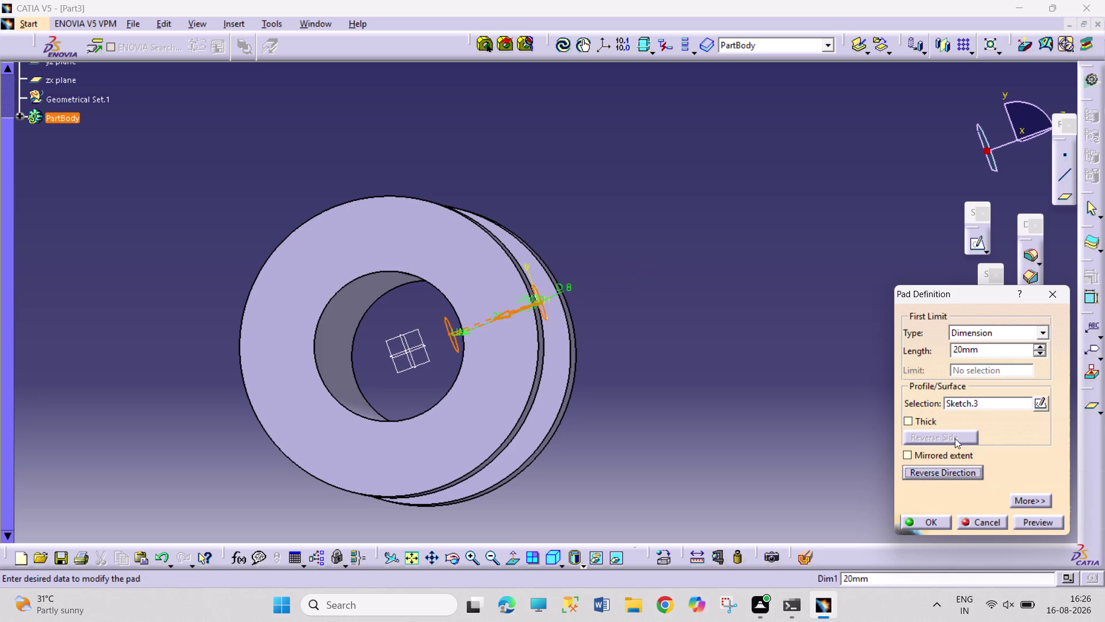
click(984, 347)
click(983, 347)
click(984, 347)
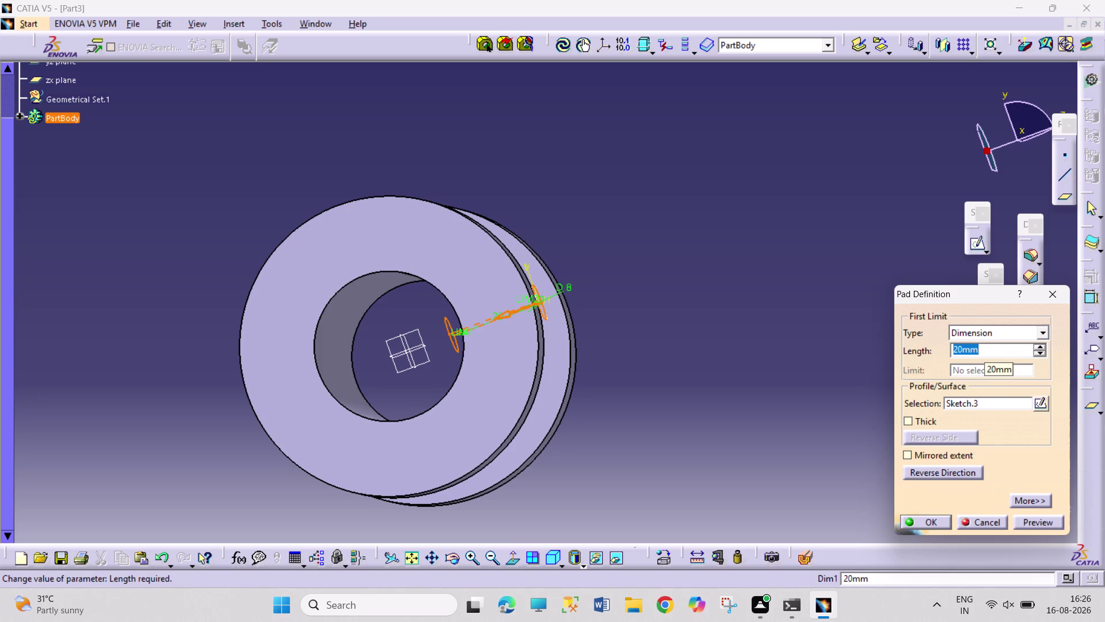
key(8)
key(Return)
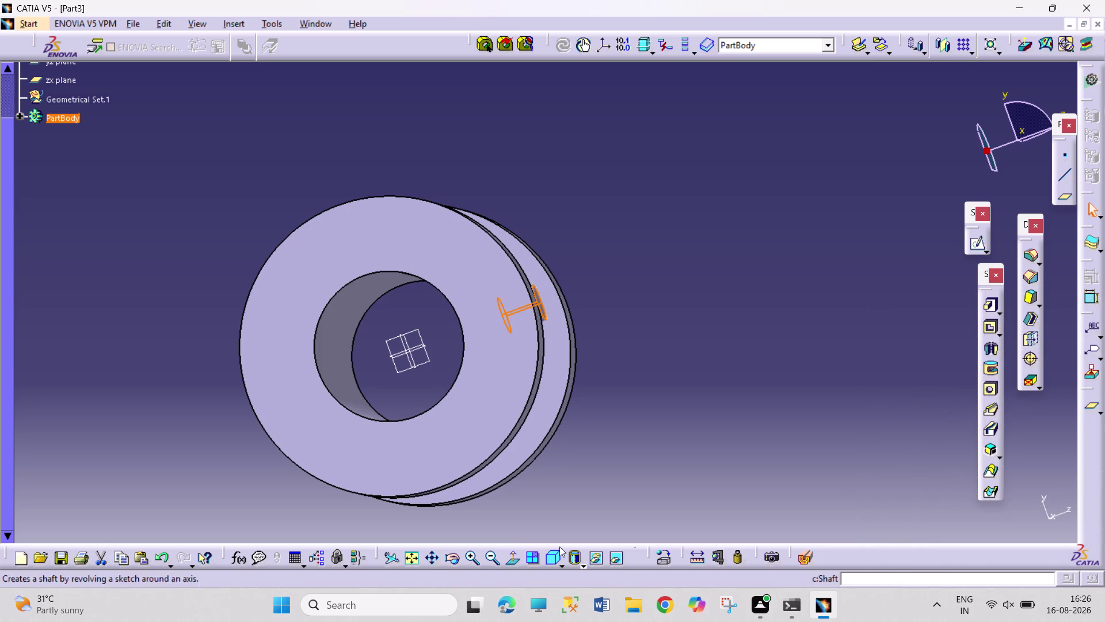
Zoom, rotate and pan to inspect the pin, then sketch on its end face.
click(451, 564)
drag(649, 426, 564, 346)
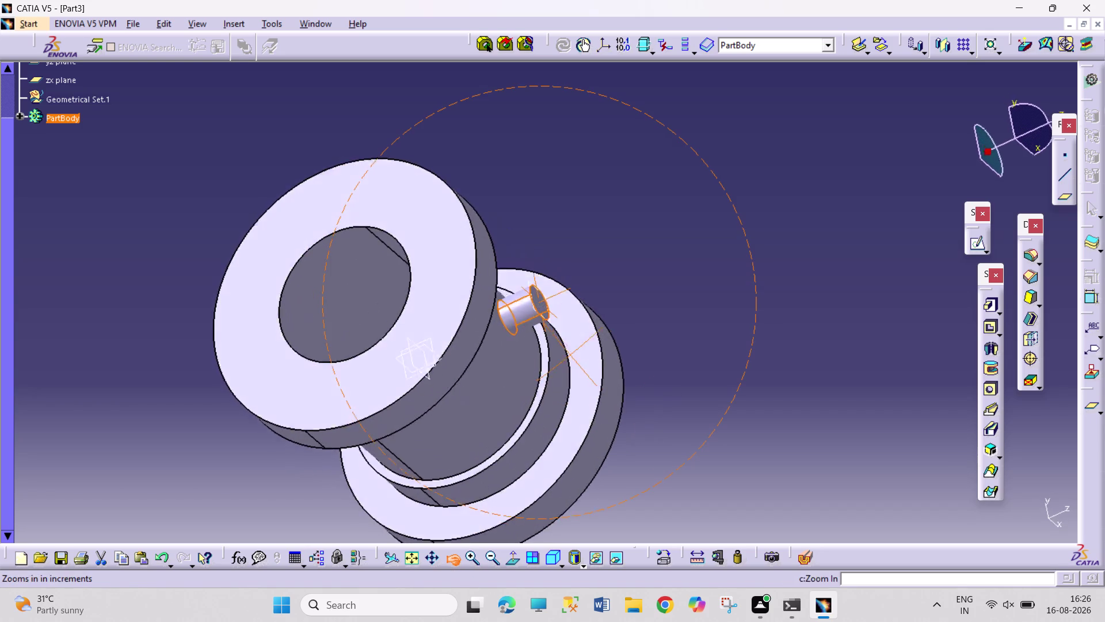
drag(563, 346, 696, 394)
click(728, 460)
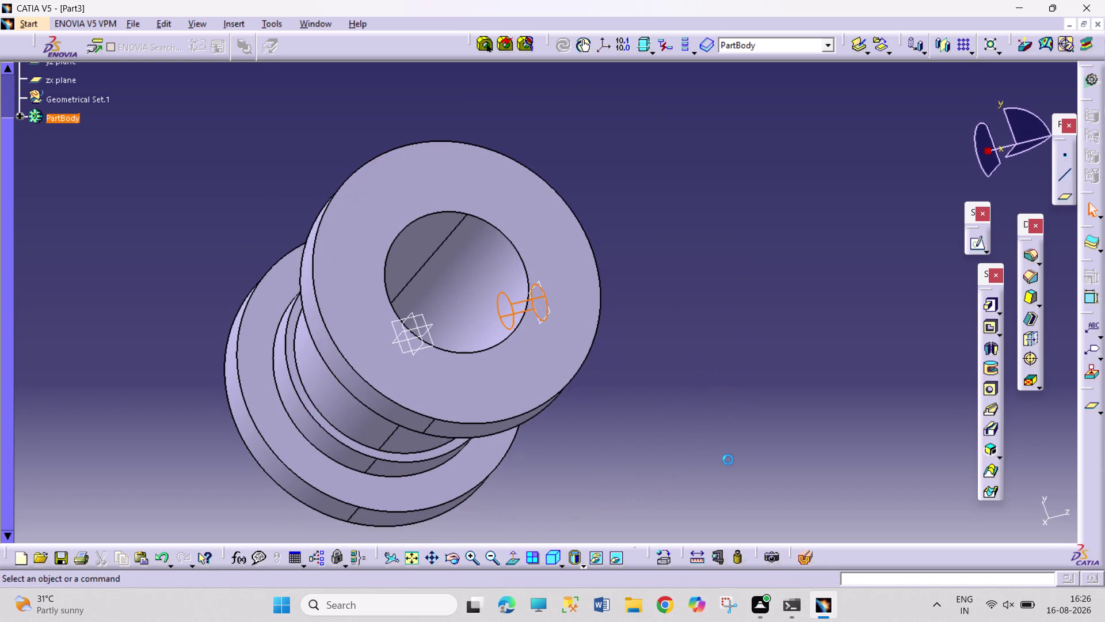
drag(449, 561, 455, 552)
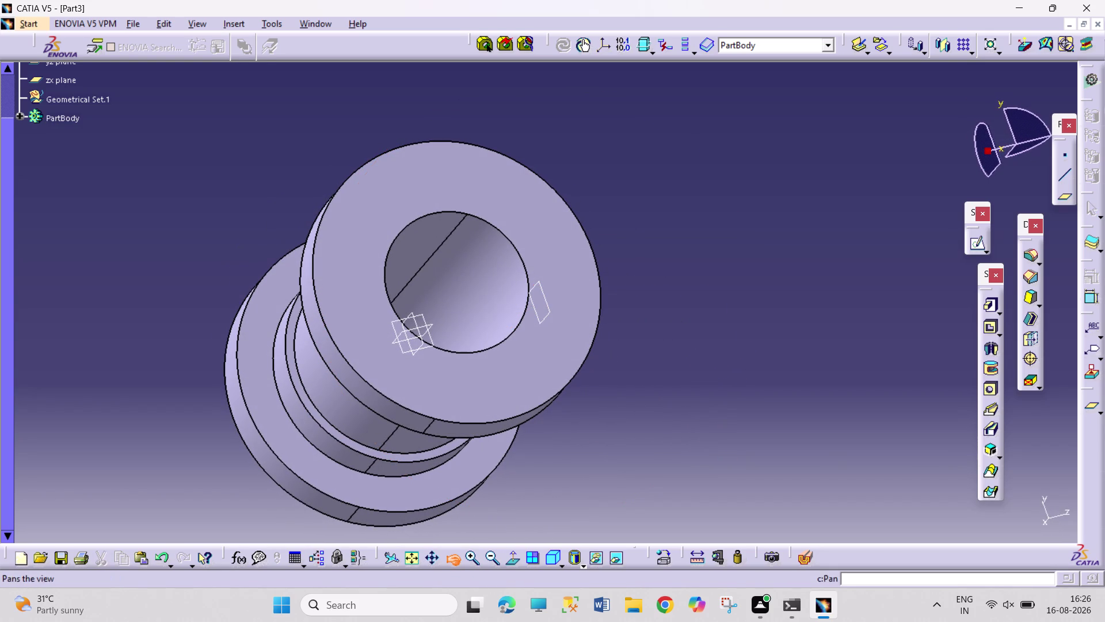
drag(633, 425, 324, 381)
click(544, 301)
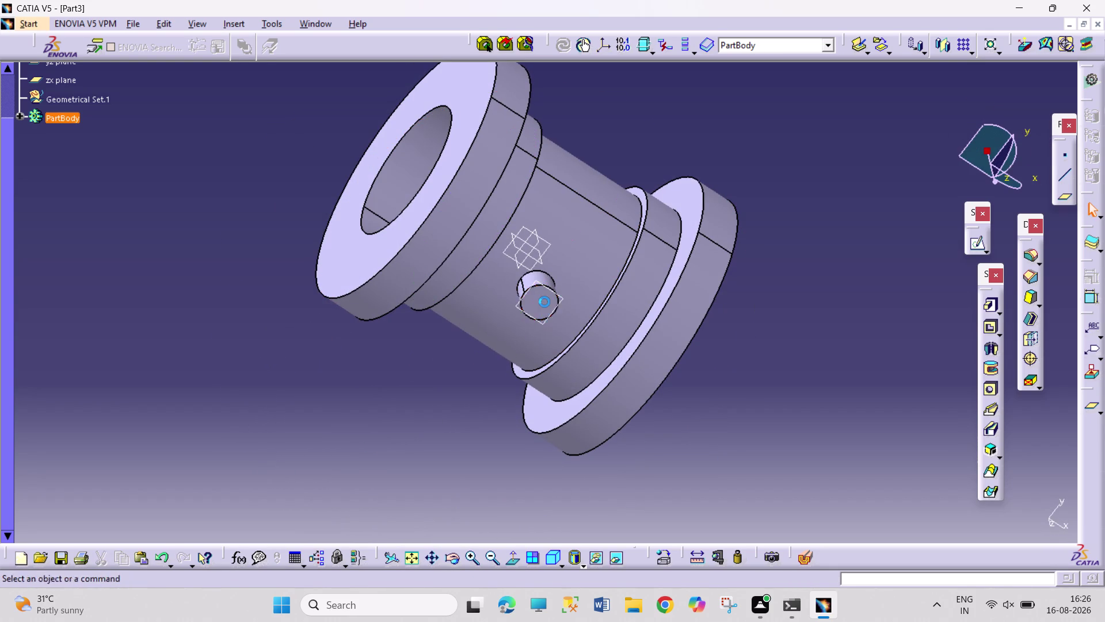
click(977, 245)
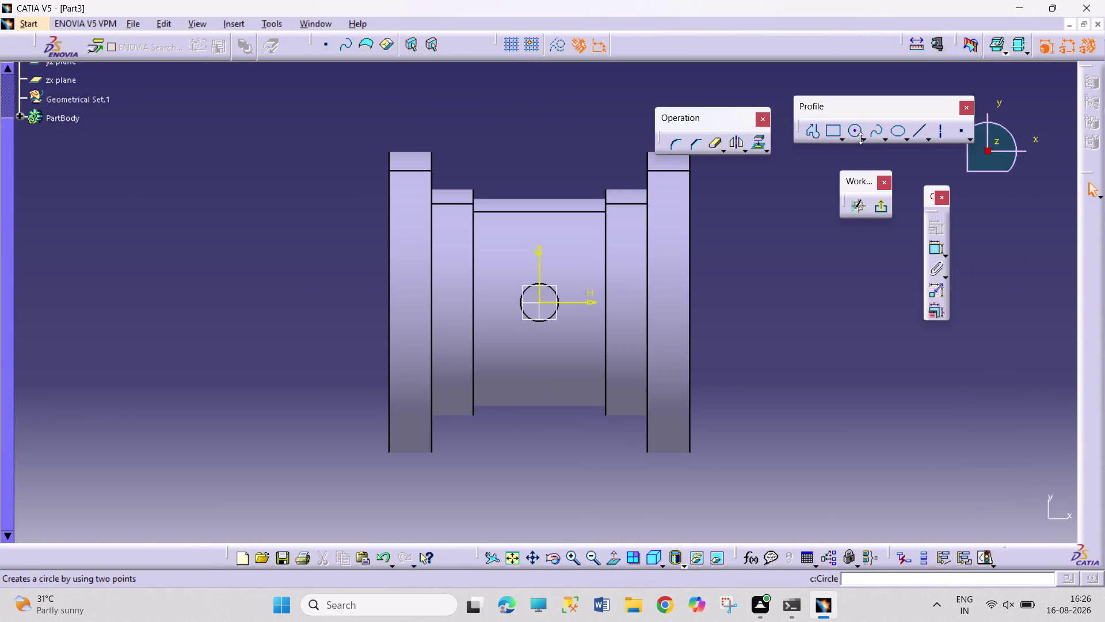
Draw an origin-centred circle on the pin end face with a 6 mm diameter, then start a pocket.
click(856, 127)
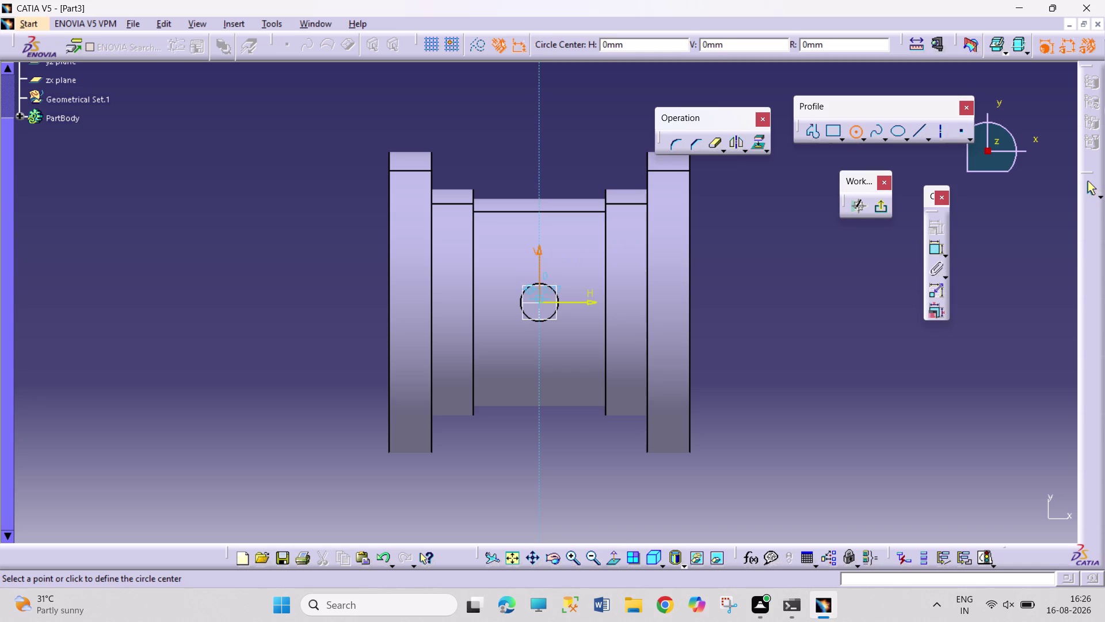
click(542, 299)
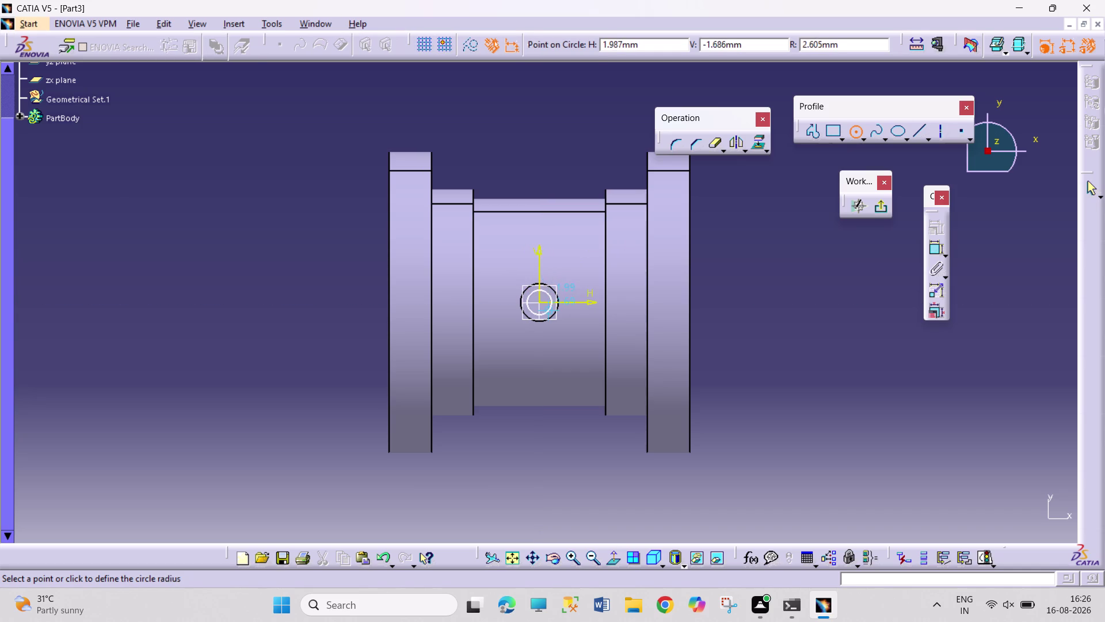
click(549, 310)
click(932, 249)
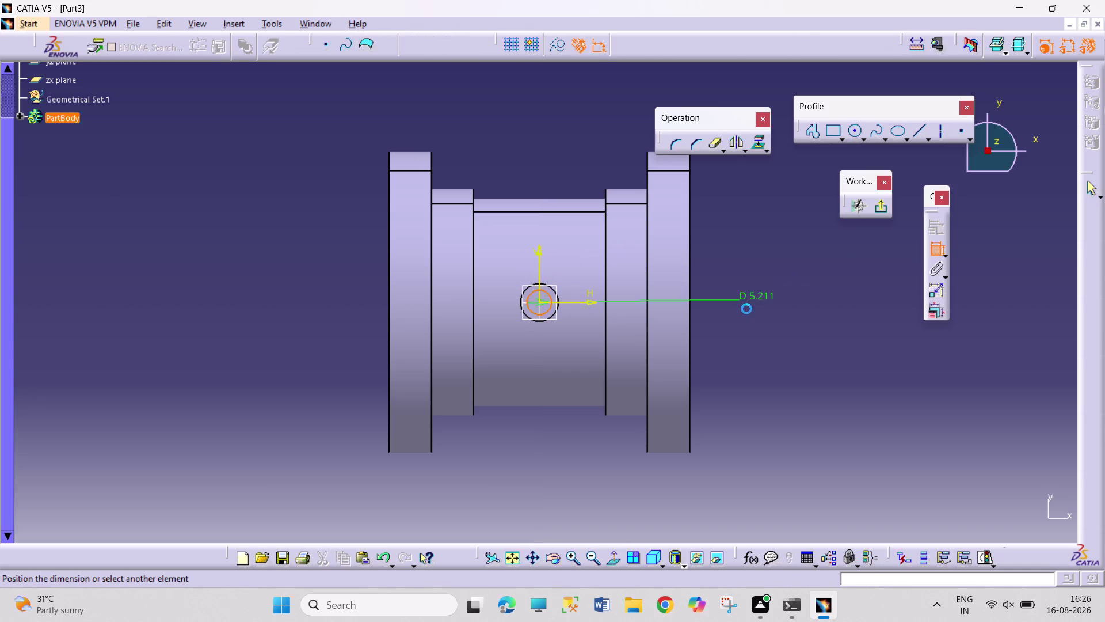
click(747, 308)
double_click(758, 297)
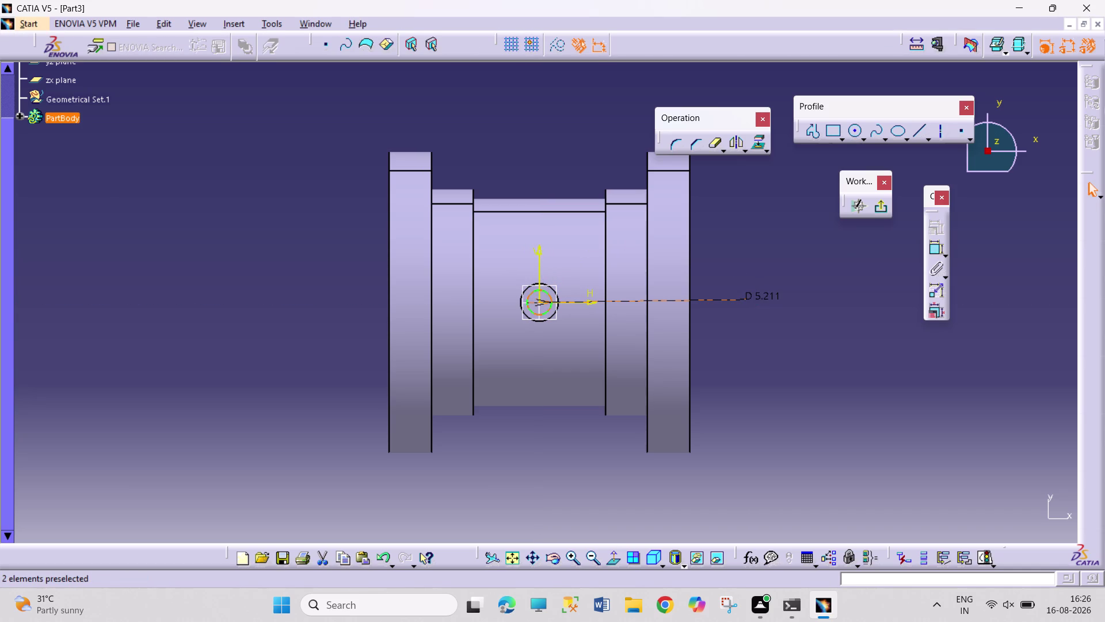
double_click(762, 290)
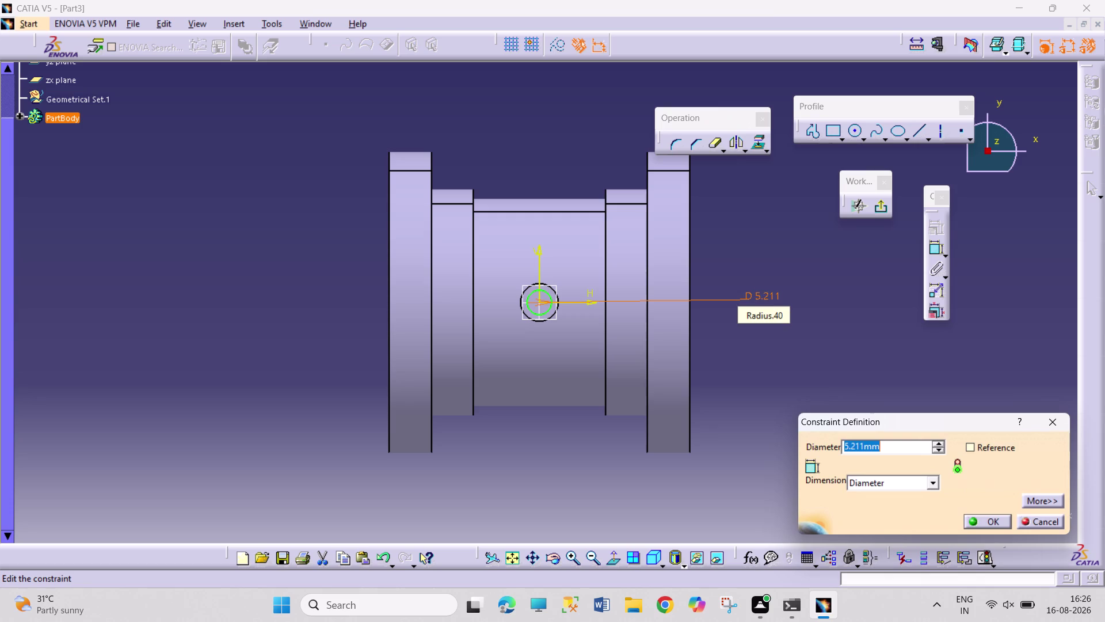
key(6)
key(Return)
click(884, 209)
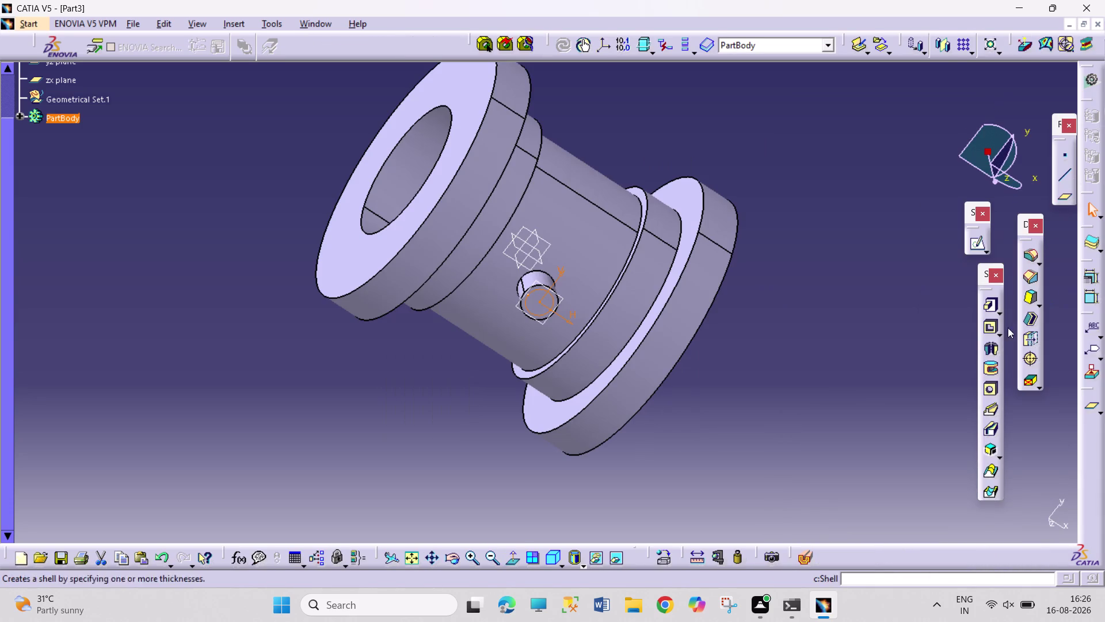
click(991, 328)
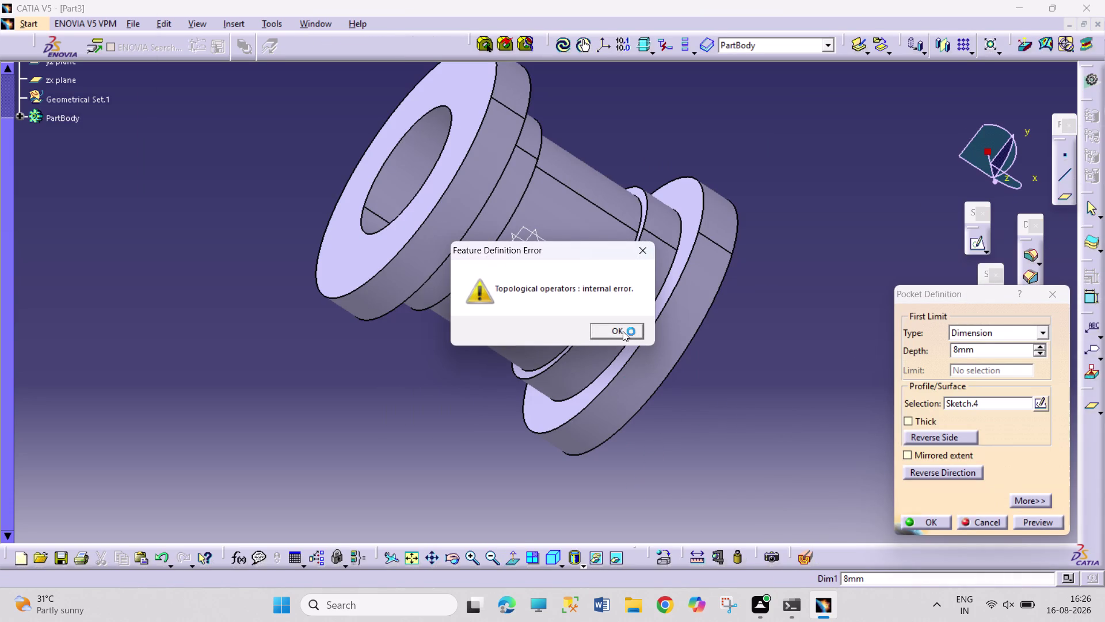
Cancel the pocket on the circle sketch, then open and exit Sketch.4 to check it.
click(623, 331)
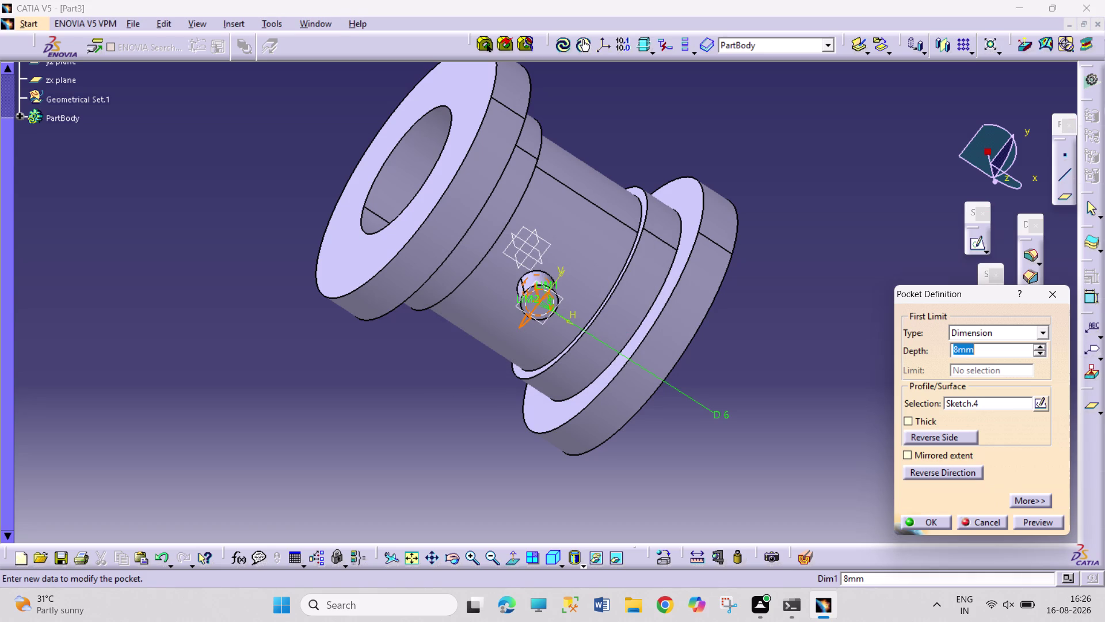
click(979, 525)
click(823, 436)
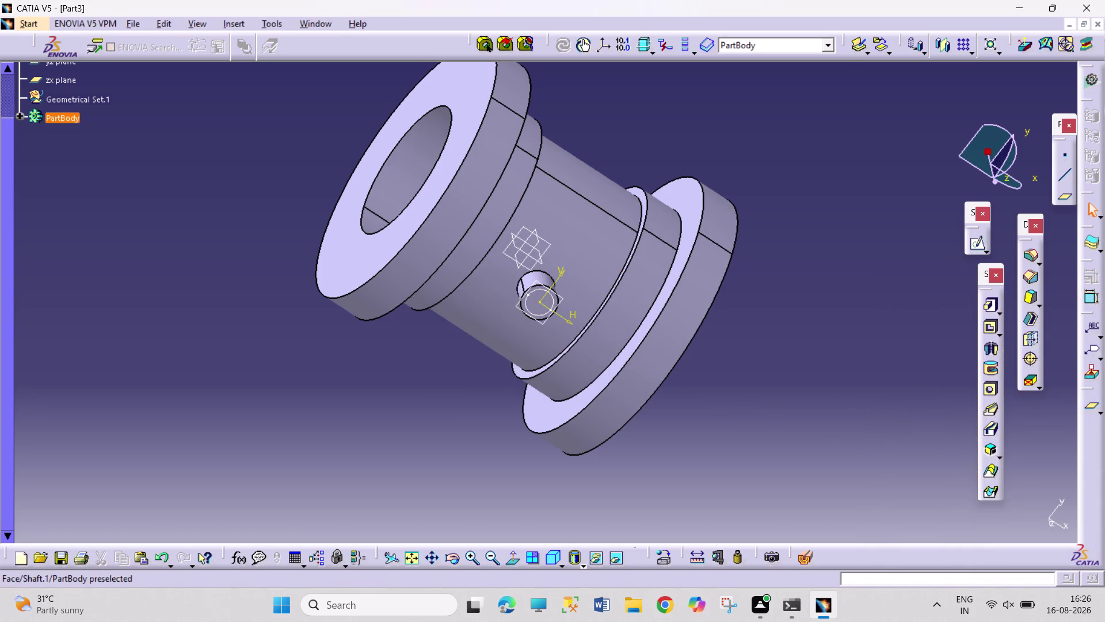
double_click(542, 314)
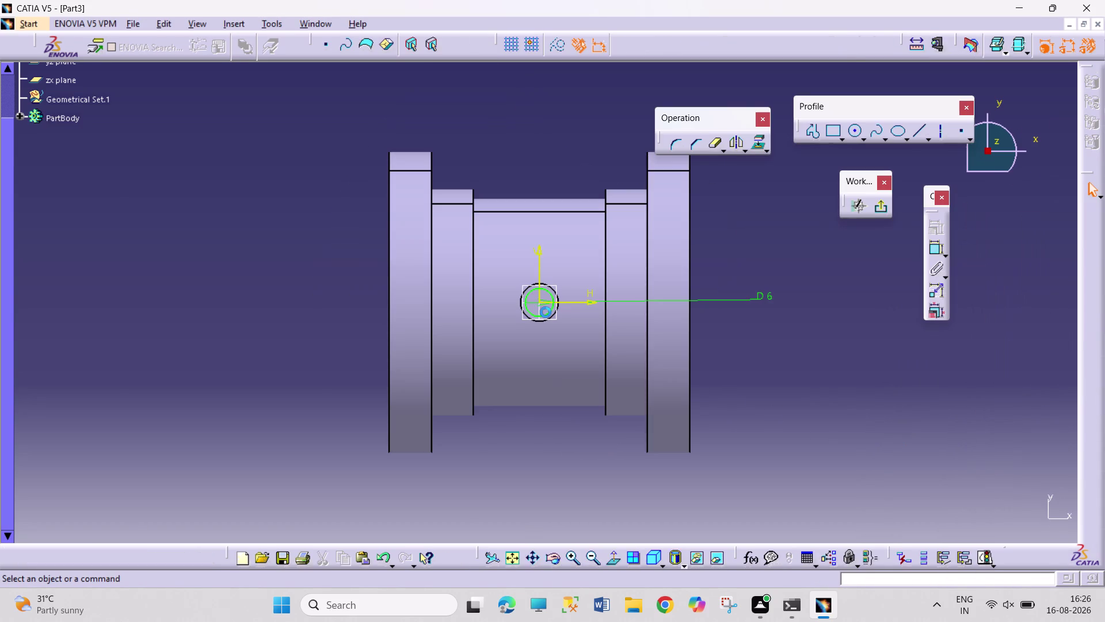
click(885, 204)
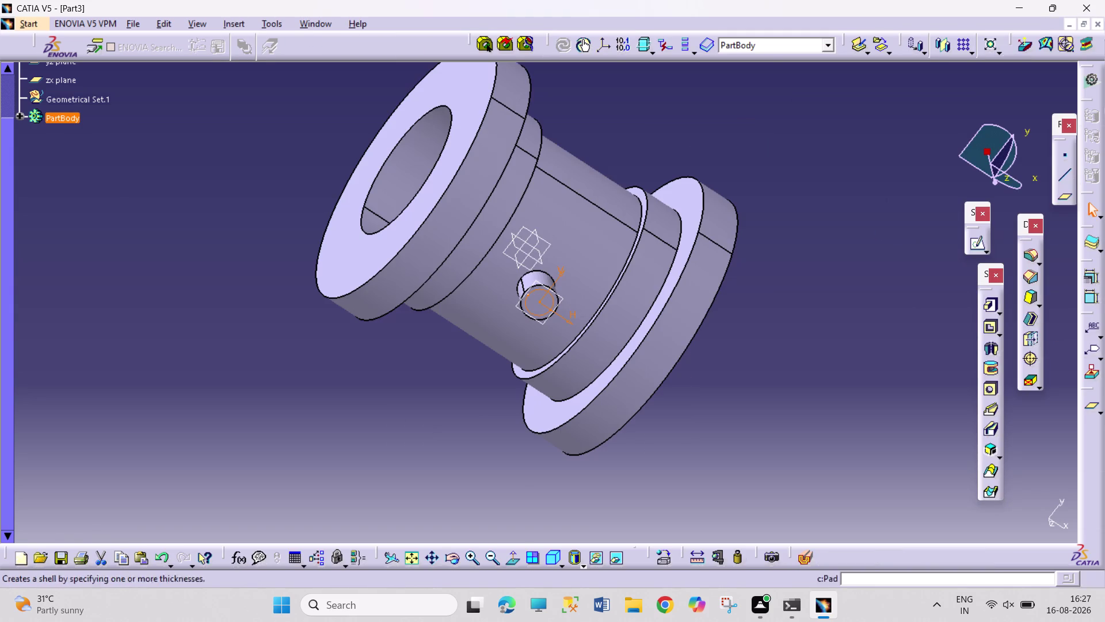
Retry the pocket with Sketch.4 as profile and cancel it again.
click(990, 329)
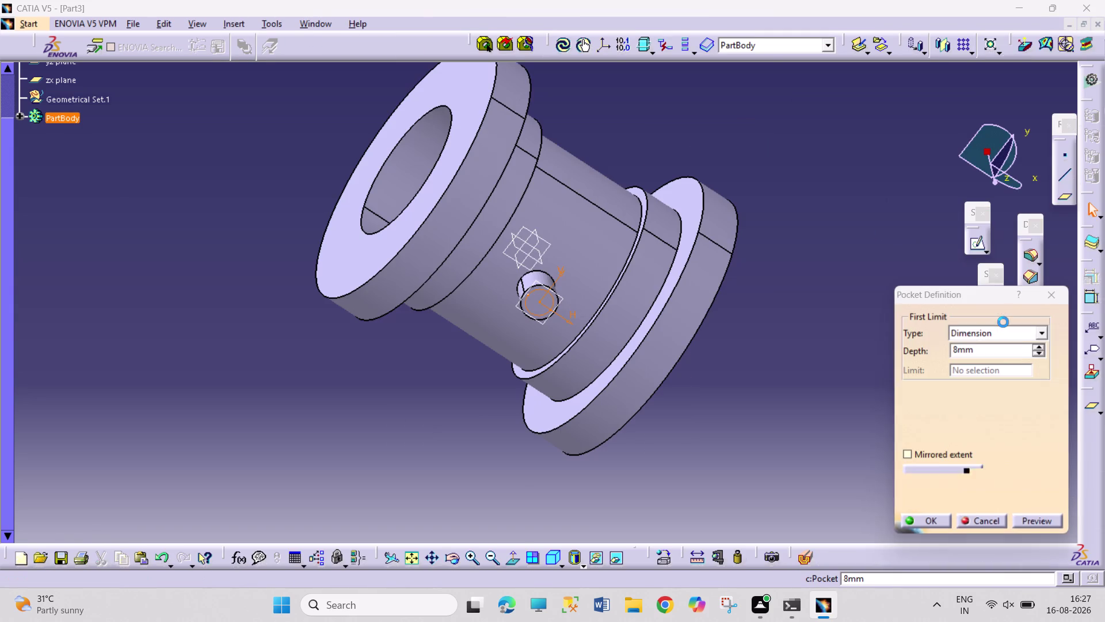
click(622, 324)
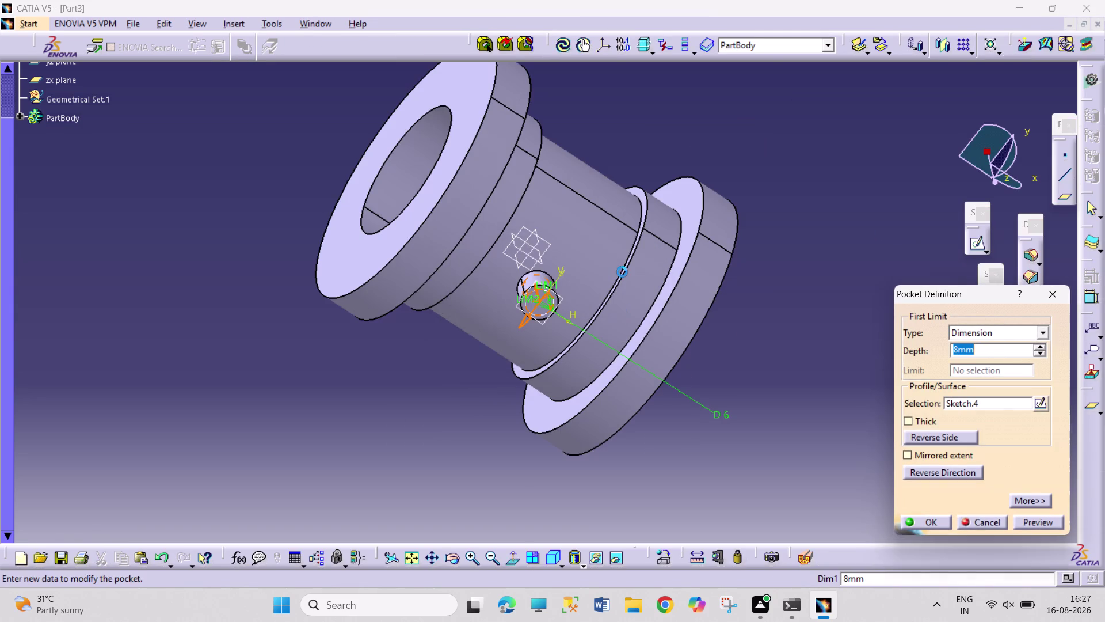
click(1049, 292)
click(839, 349)
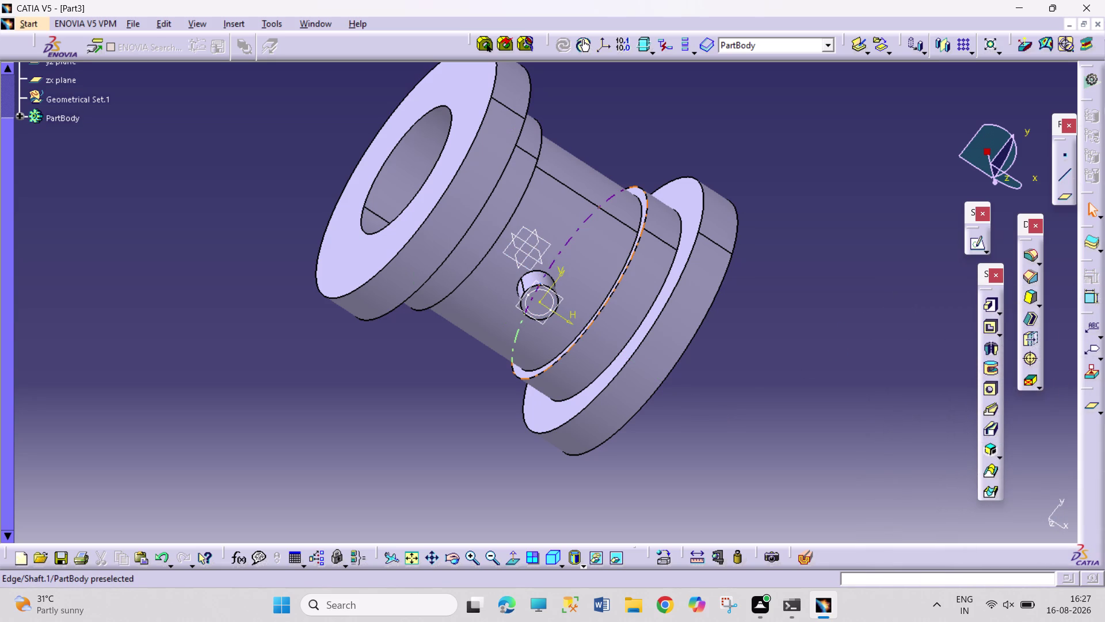
click(545, 241)
Create Sketch.5 on the face with the existing circle projected into it.
click(976, 248)
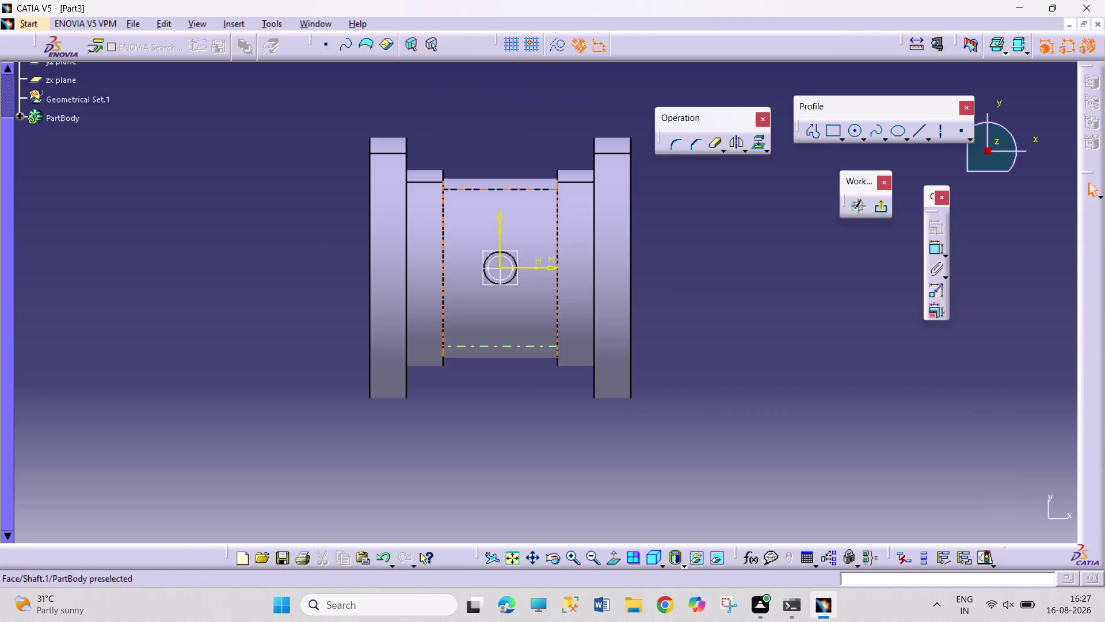
right_click(508, 276)
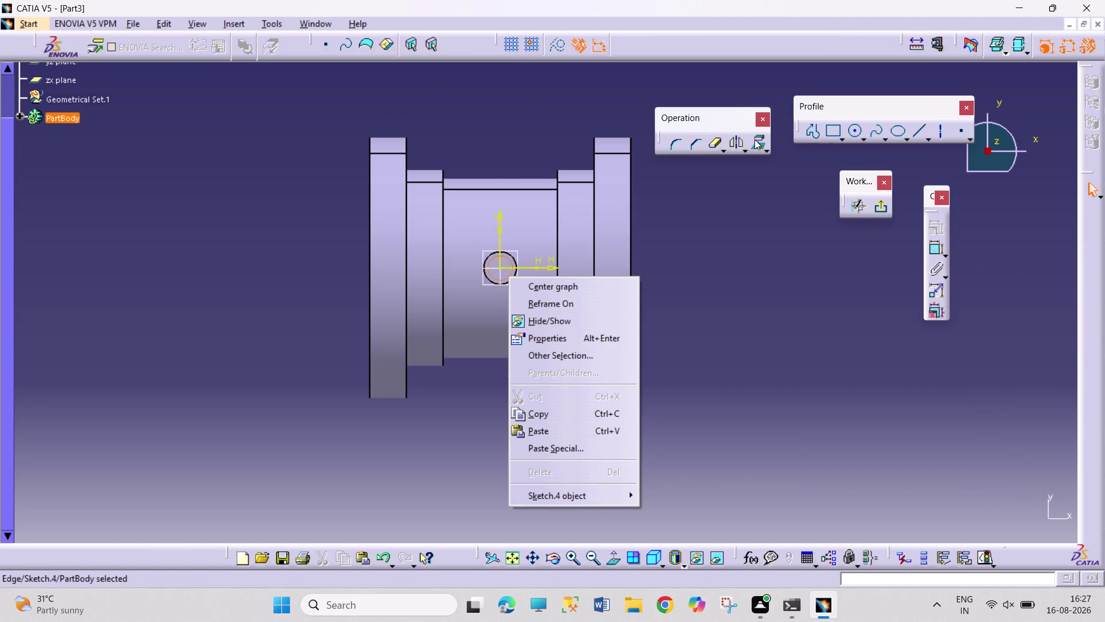
click(729, 331)
click(761, 145)
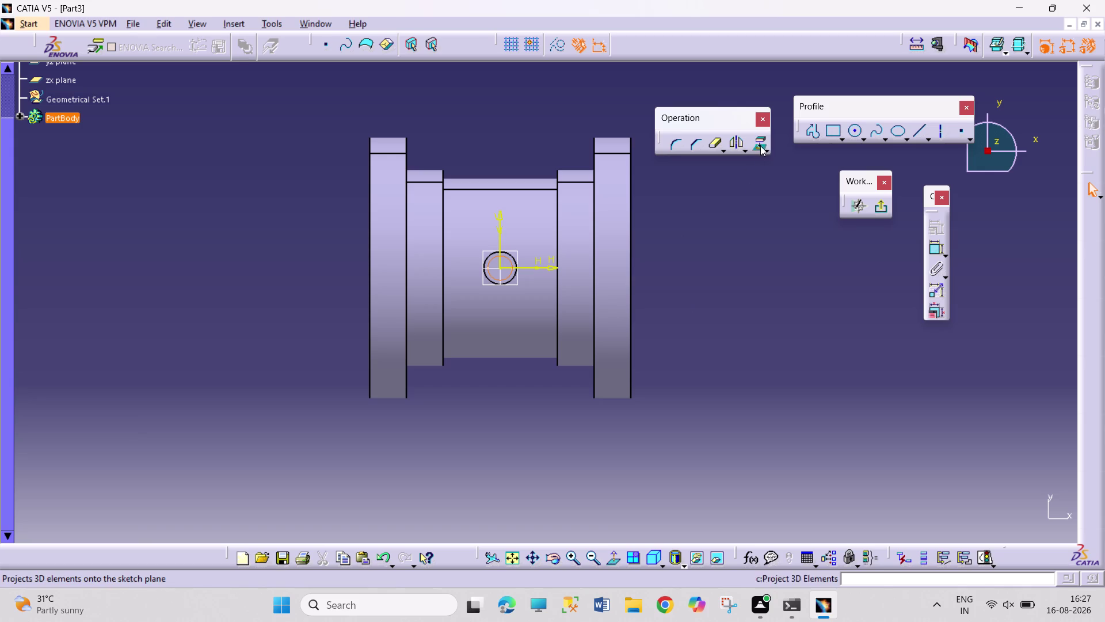
click(734, 271)
click(885, 210)
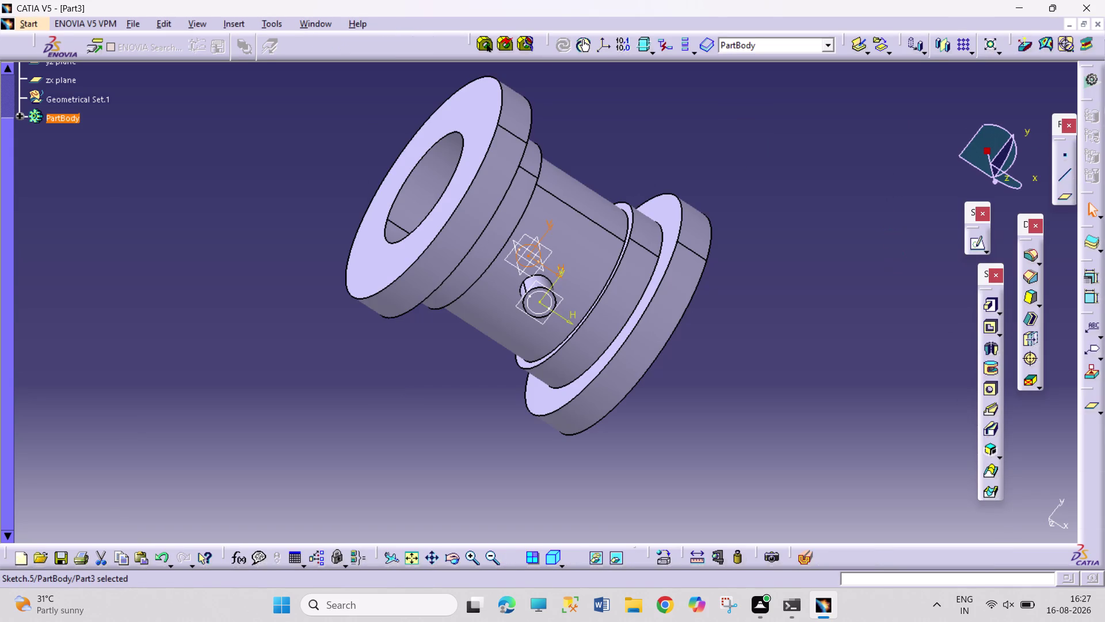
Pocket Sketch.5 with mirrored extent to a 24 mm depth.
click(991, 331)
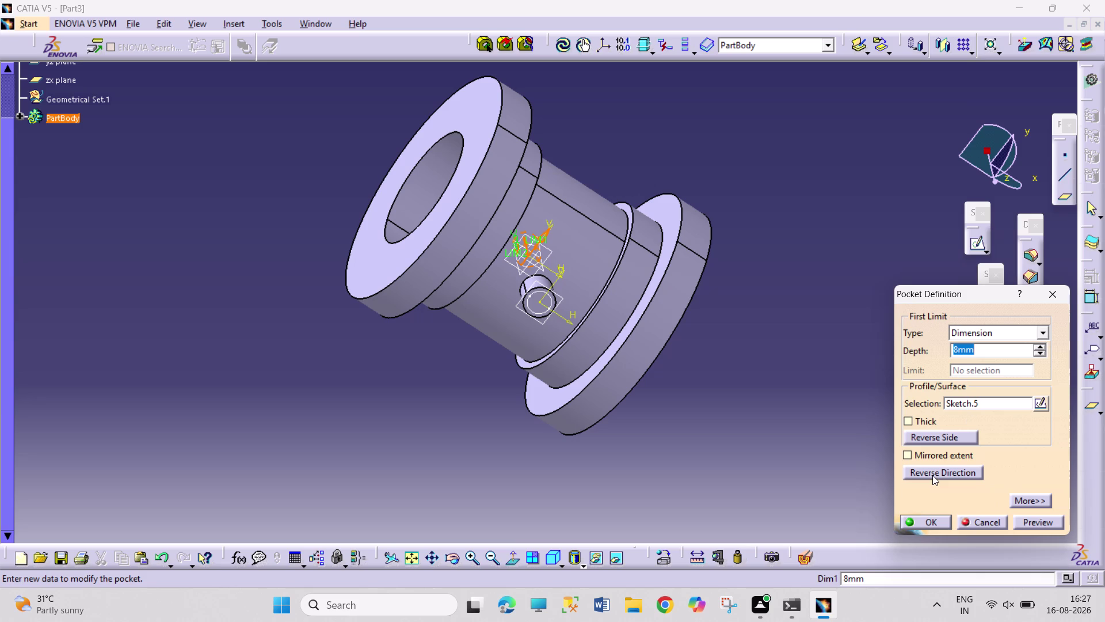
click(935, 456)
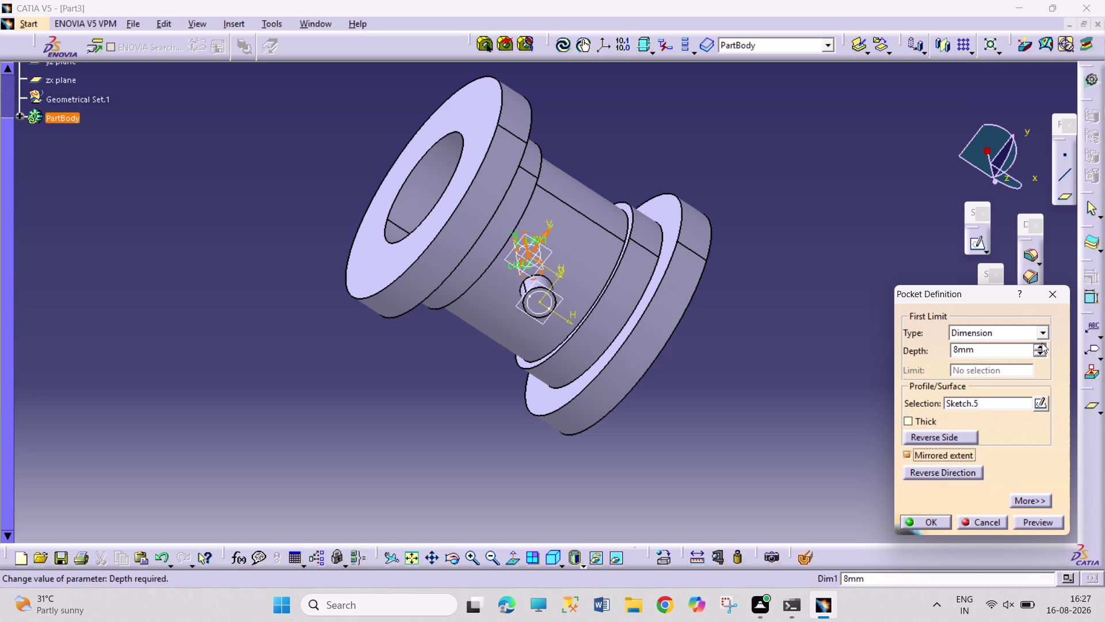
click(1041, 343)
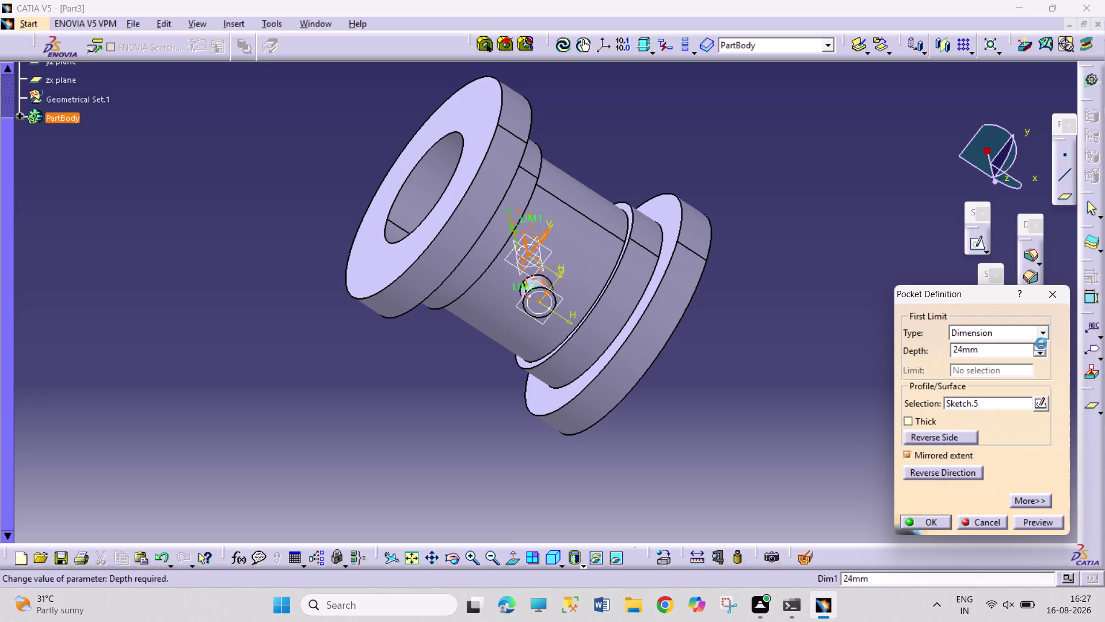
click(933, 526)
click(842, 431)
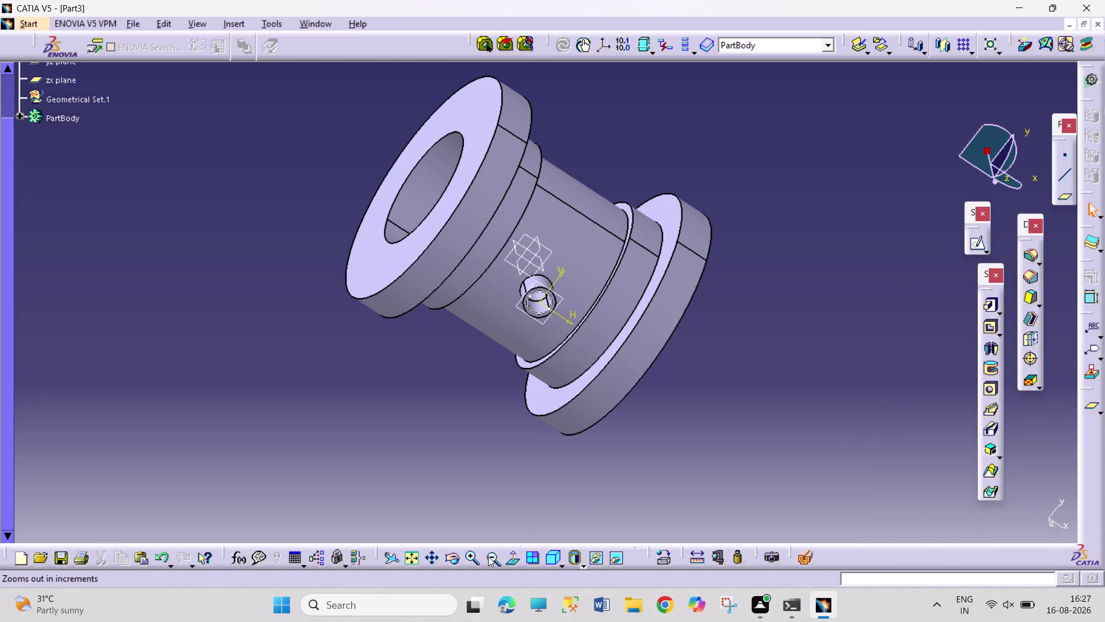
Orbit the spool to check the hole's exit underneath, then bring up Save As (Ctrl+S).
click(452, 556)
drag(411, 382, 411, 382)
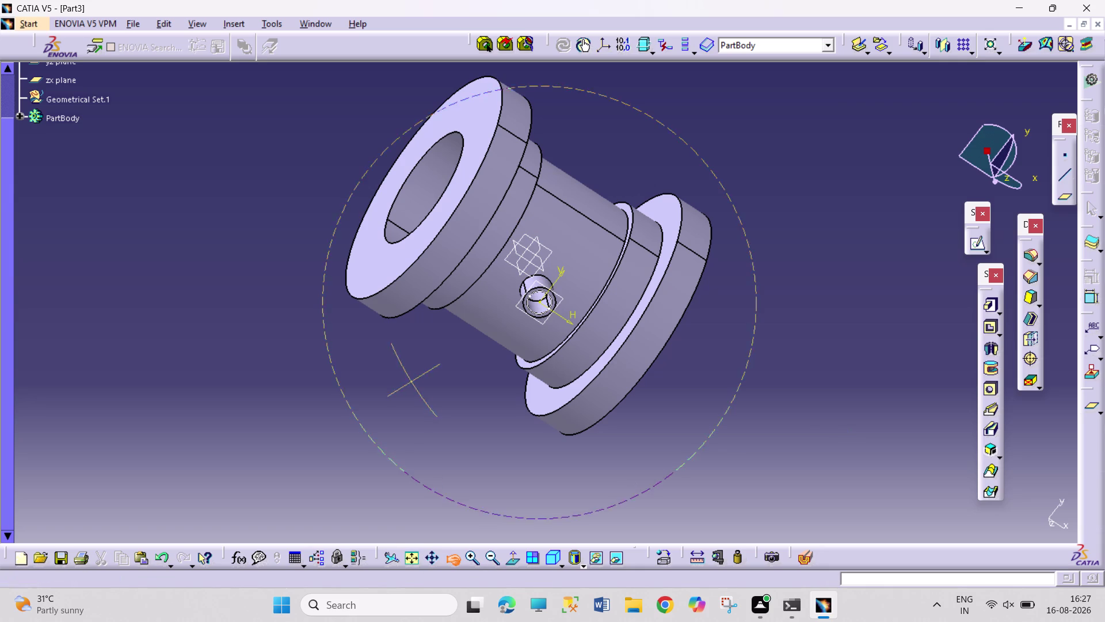
drag(412, 382, 808, 435)
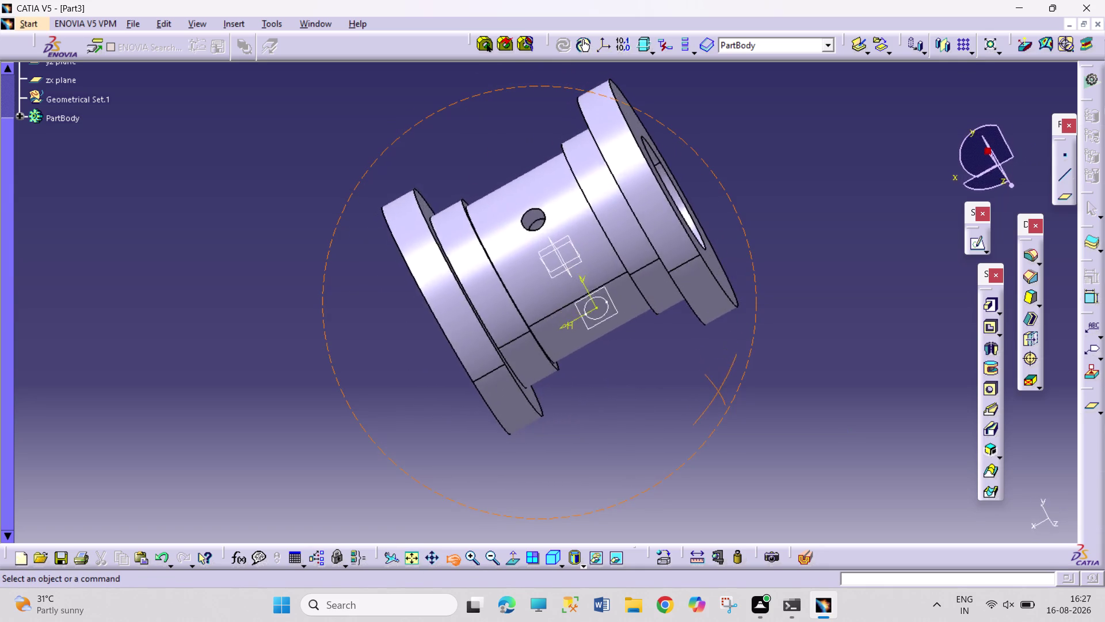
drag(809, 435, 574, 417)
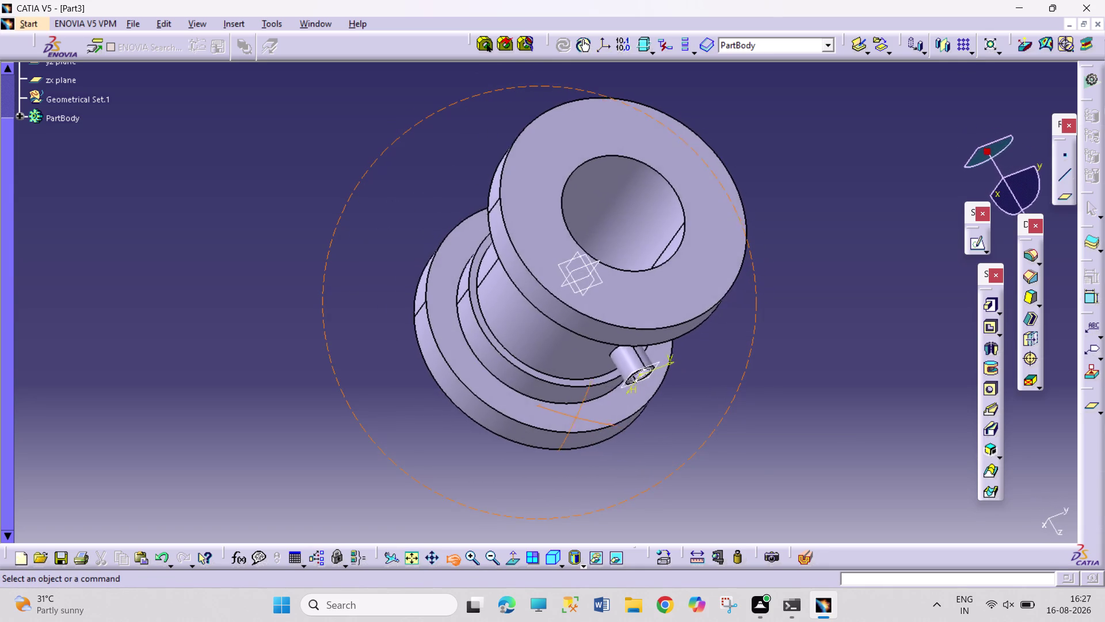
drag(575, 417, 567, 412)
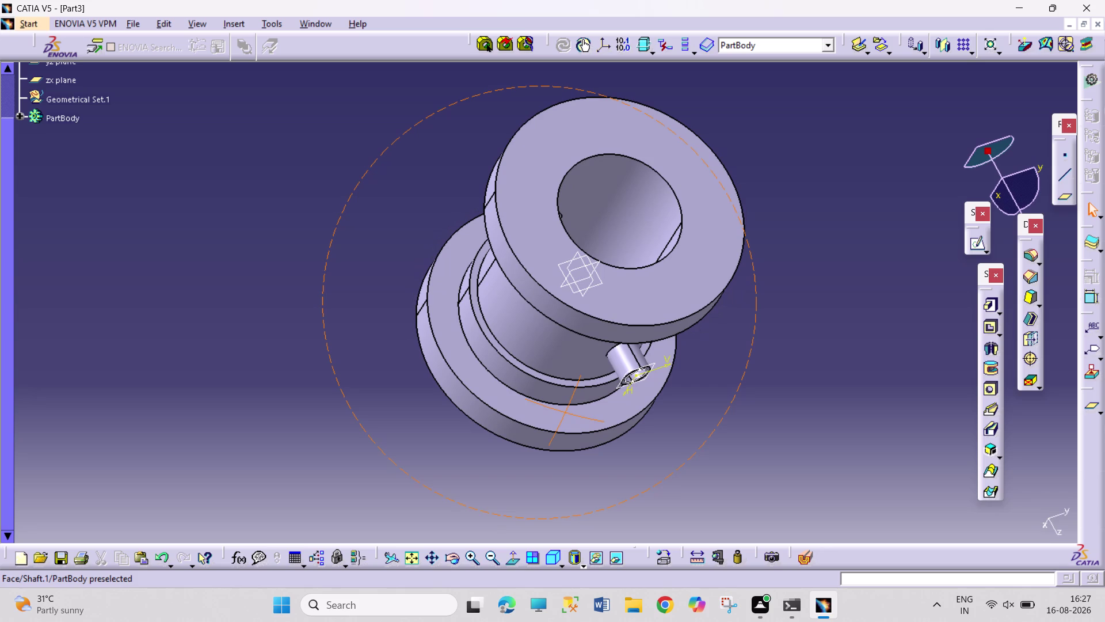
key(ctrl+s)
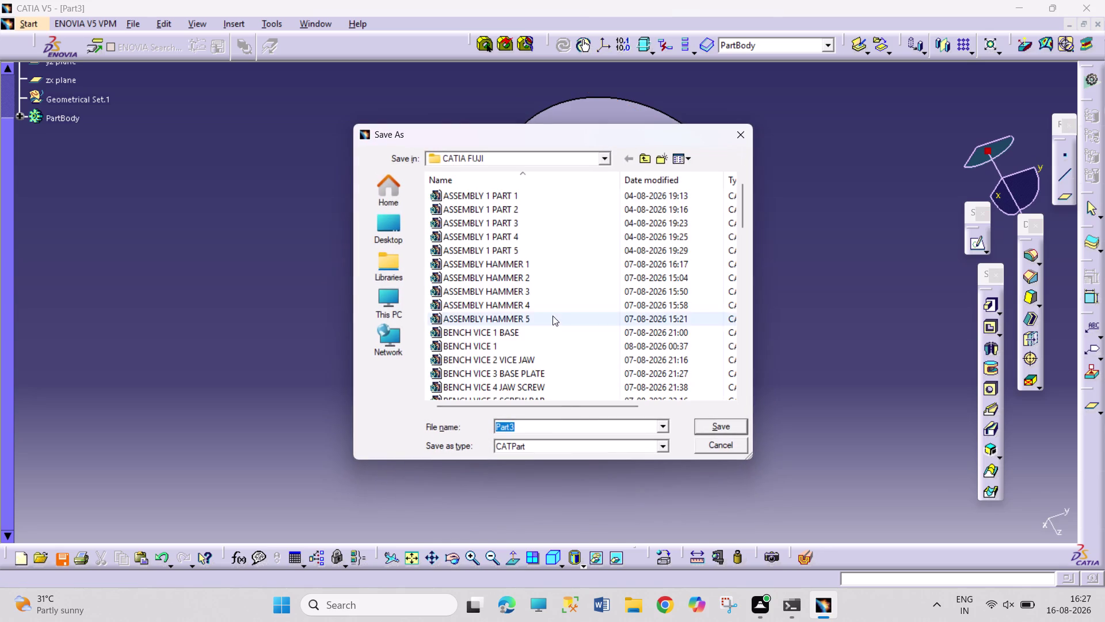
Save the spool as 'PLUMMER BLOCK ASSEMBLY 3 BRASSES.CATPart', adapted from the CAP file name.
scroll(down, 3)
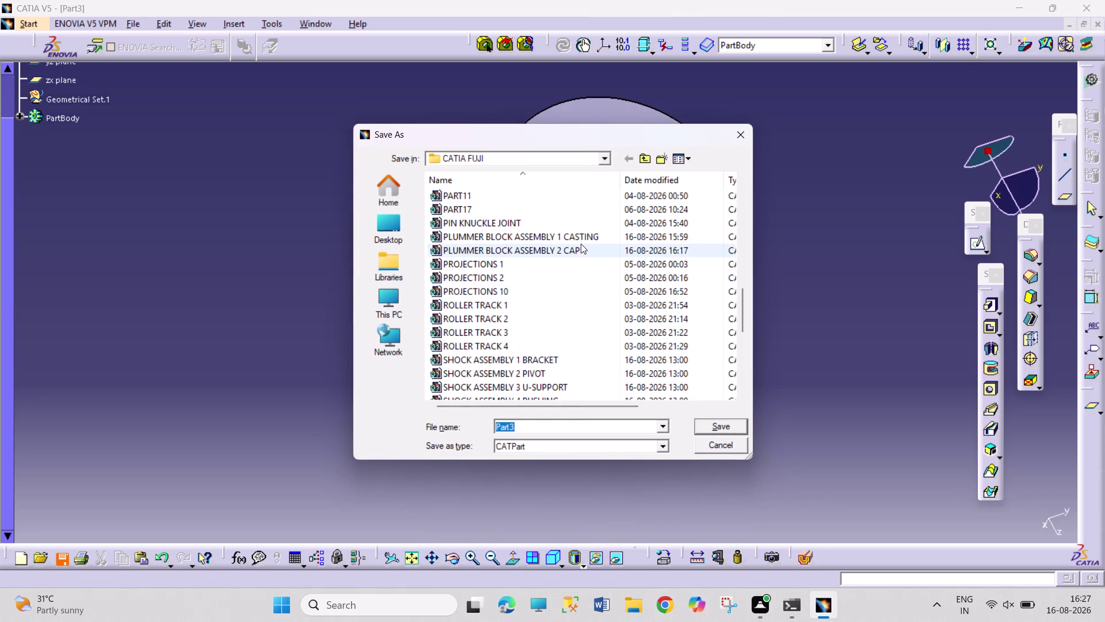
click(584, 250)
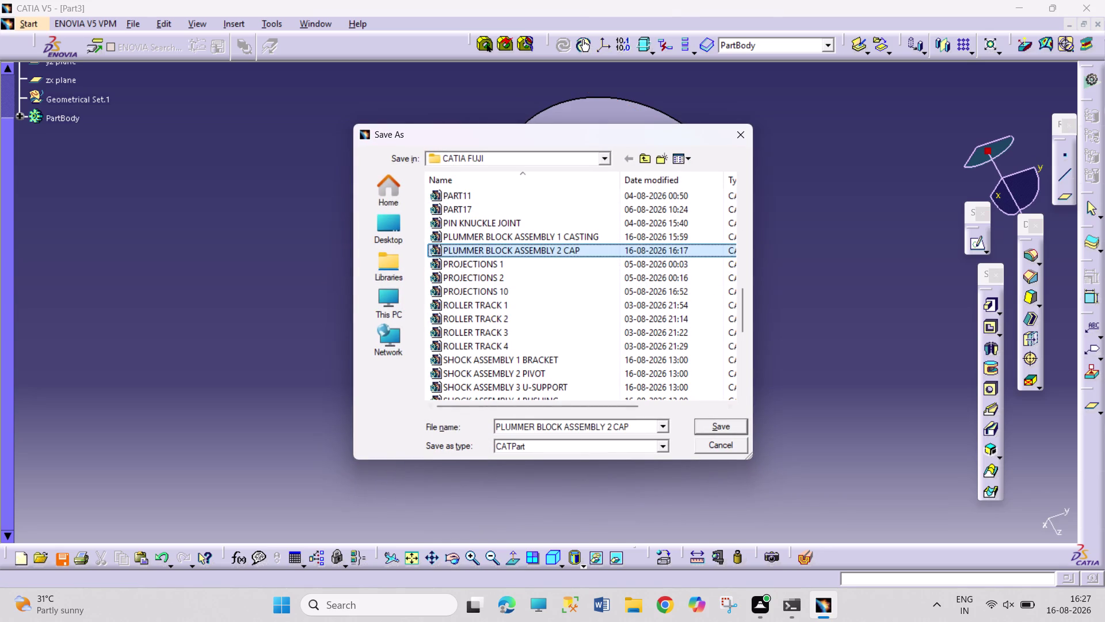
double_click(630, 427)
key(BackSpace)
key(BackSpace)
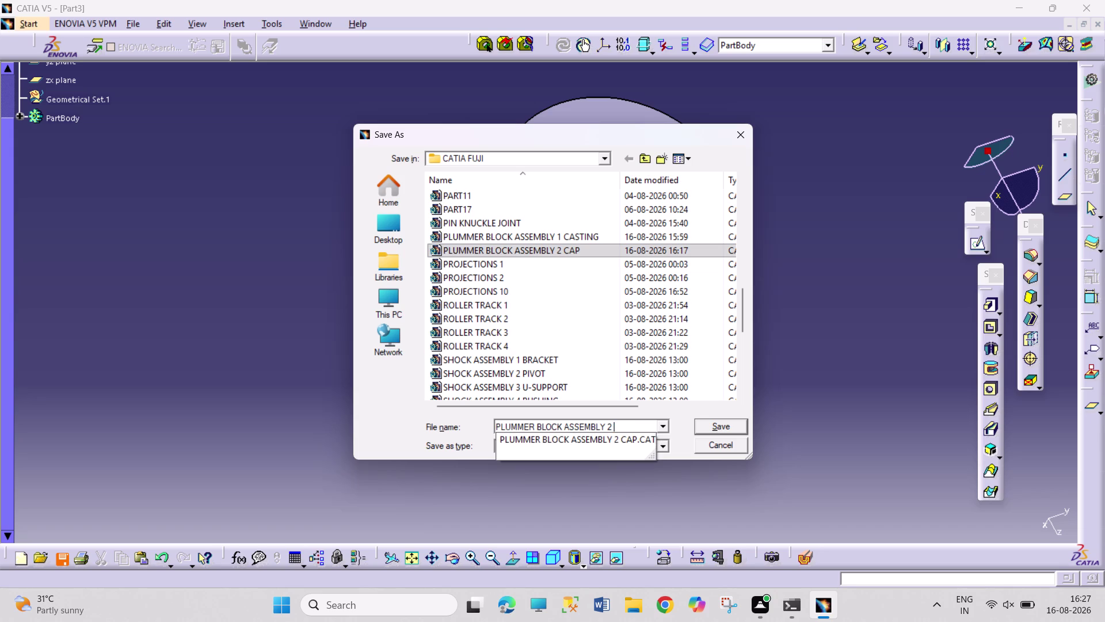
key(BackSpace)
text(3 B)
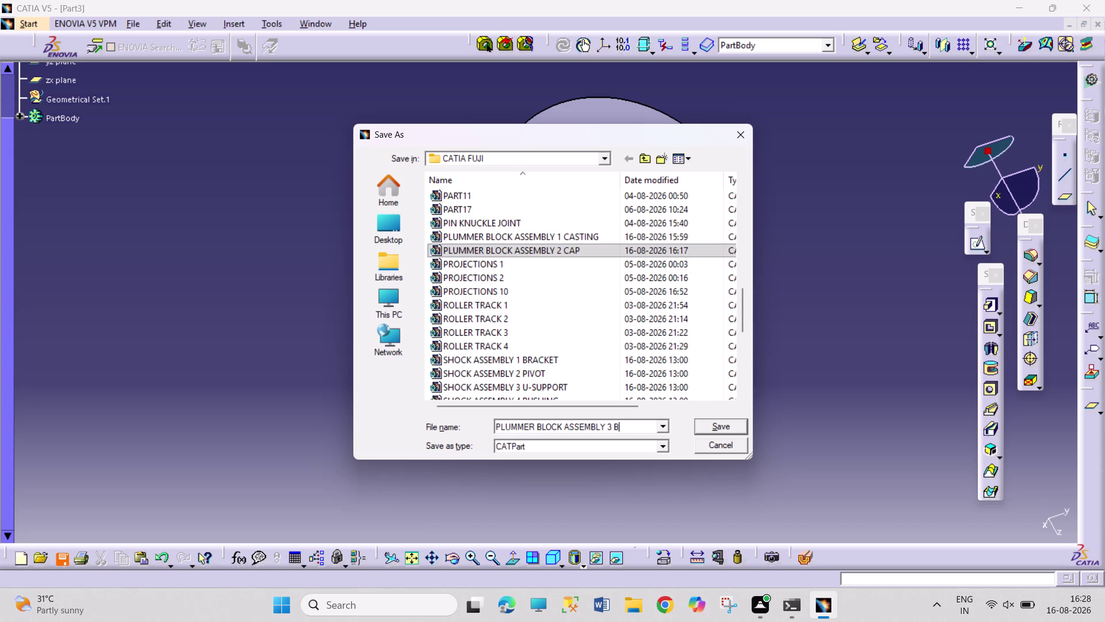
text(RASSES)
key(Return)
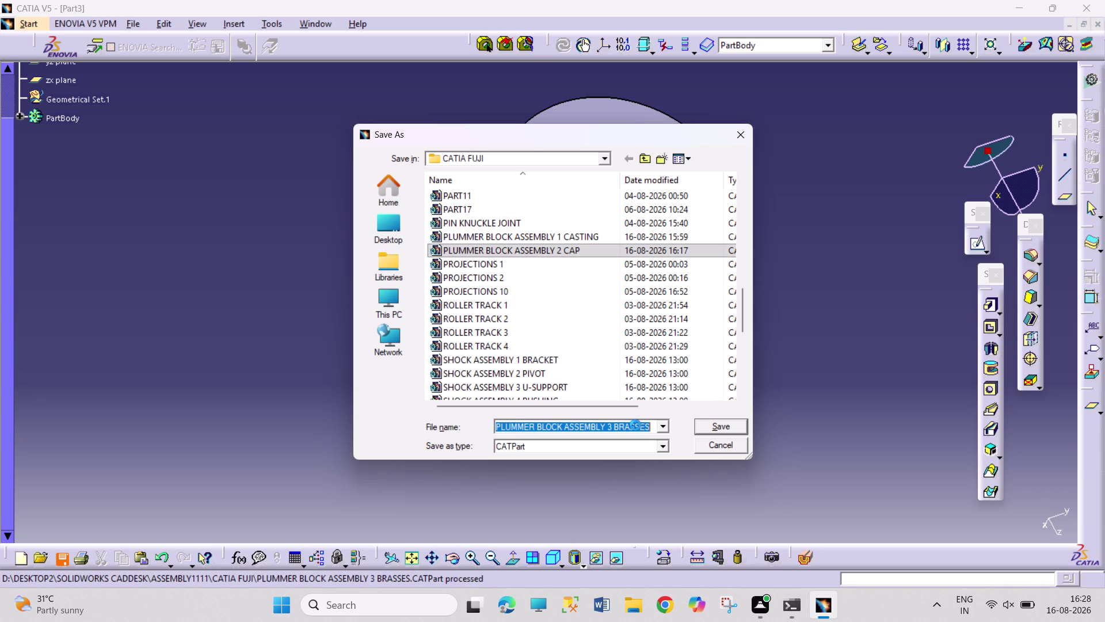
key(ctrl+n)
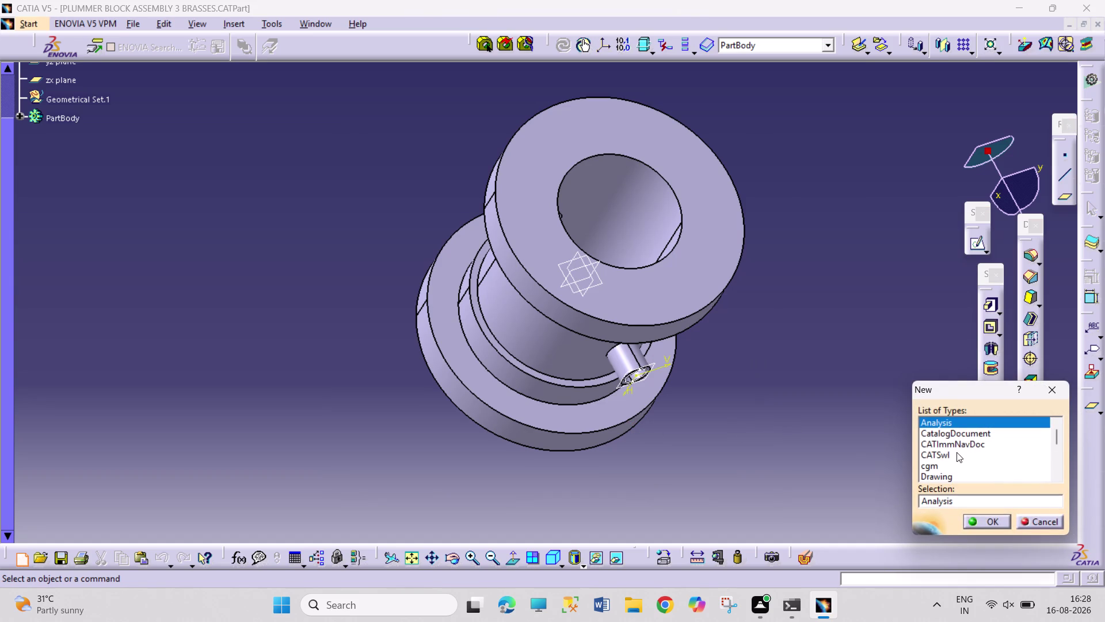
Create a new Part document, Part4, and begin a sketch on its xy plane.
scroll(down, 3)
scroll(down, 3)
scroll(down, 3)
click(966, 425)
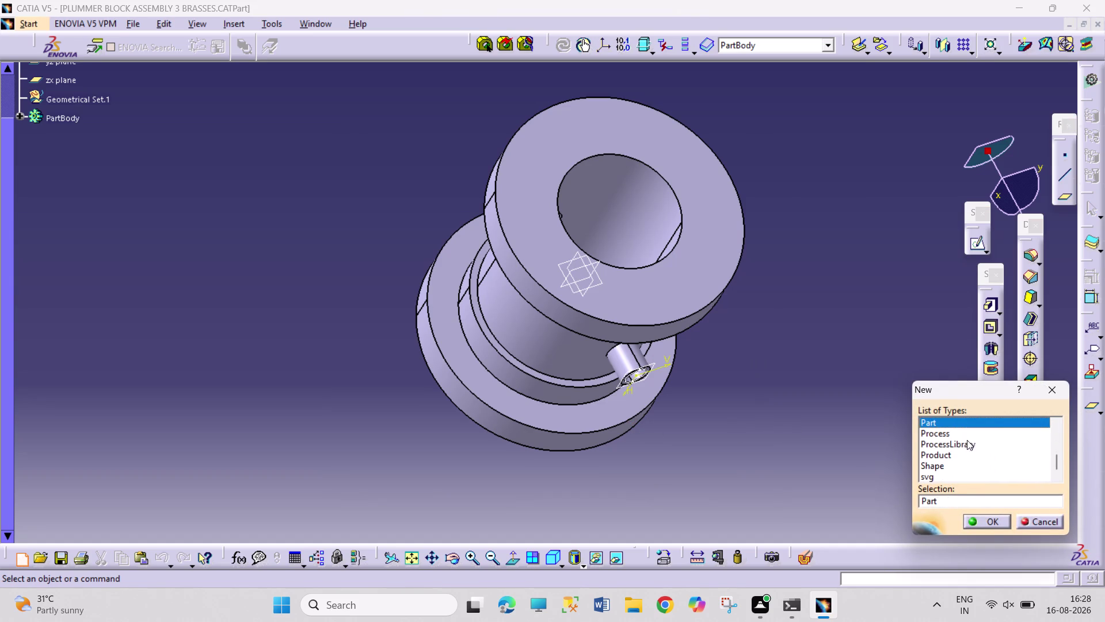
click(983, 520)
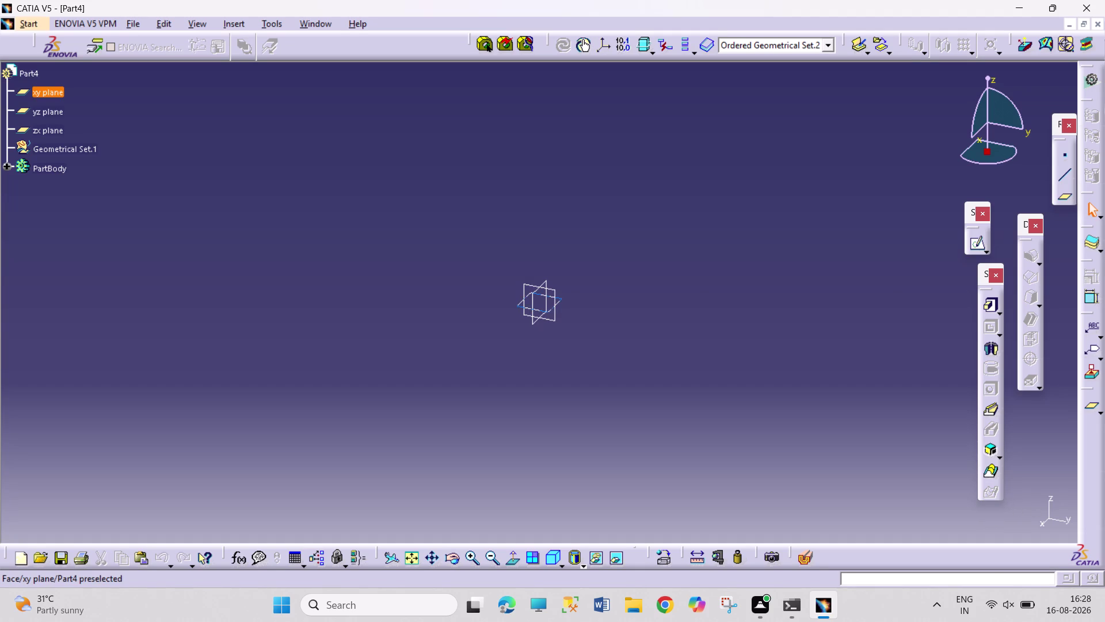
click(560, 299)
Sketch a hexagon on the xy plane, centred on the sketch origin.
click(975, 244)
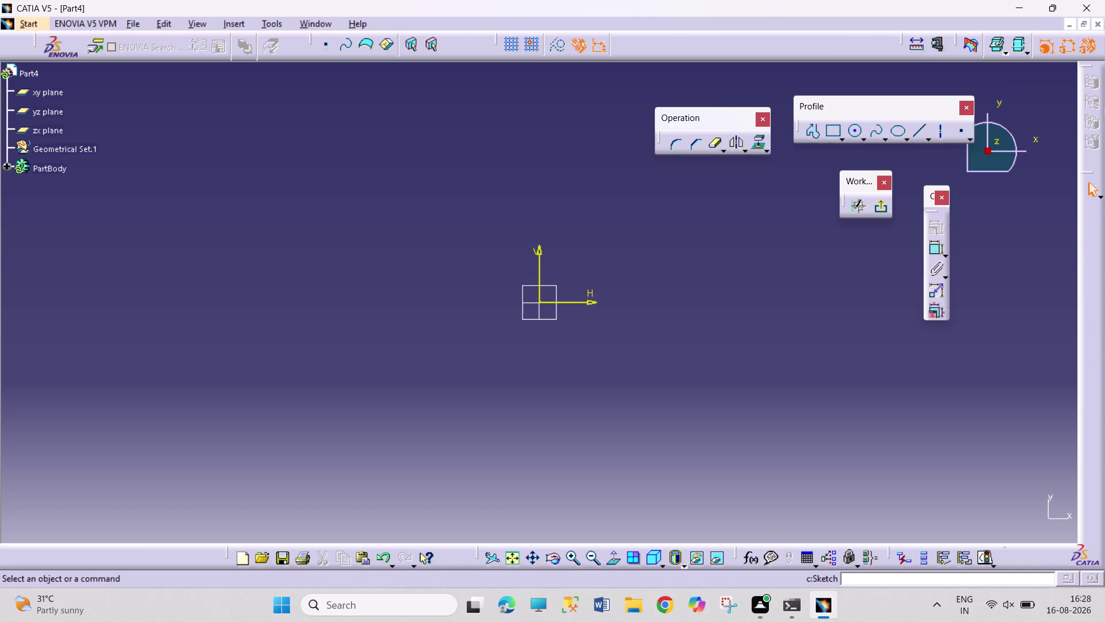
click(842, 139)
click(982, 159)
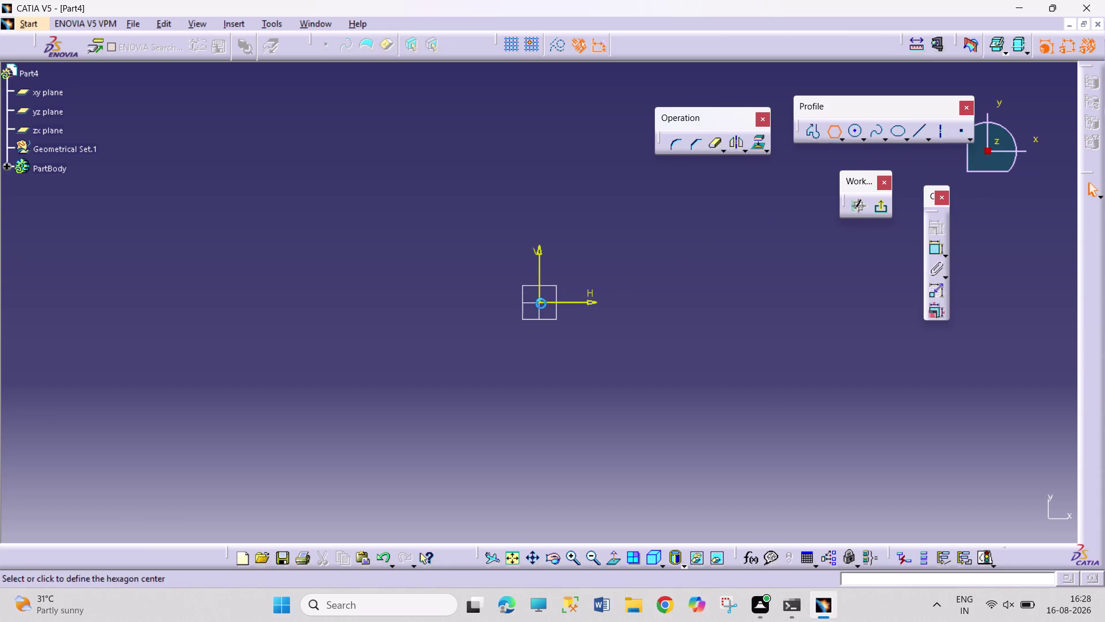
click(542, 304)
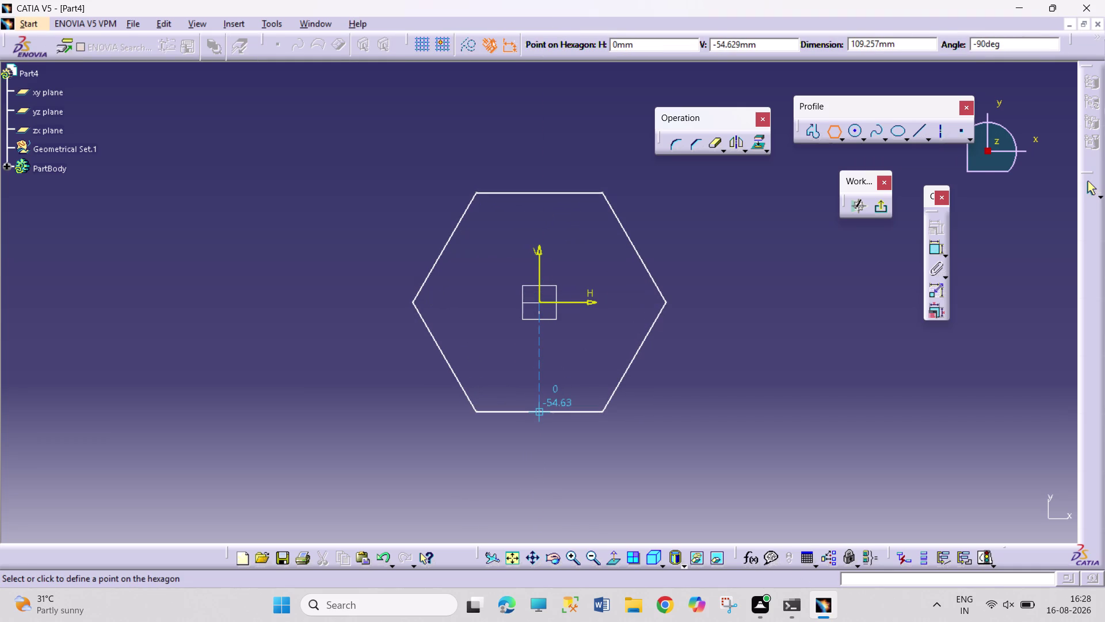
Dimension the hexagon's top-to-bottom distance and set it to 26 mm.
click(542, 411)
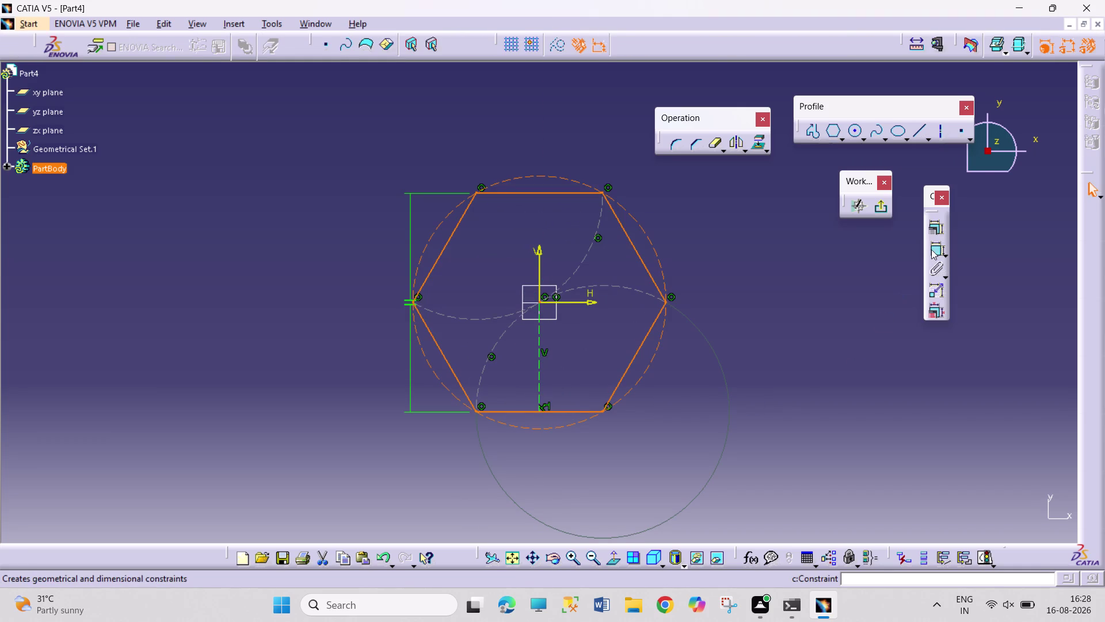
click(934, 250)
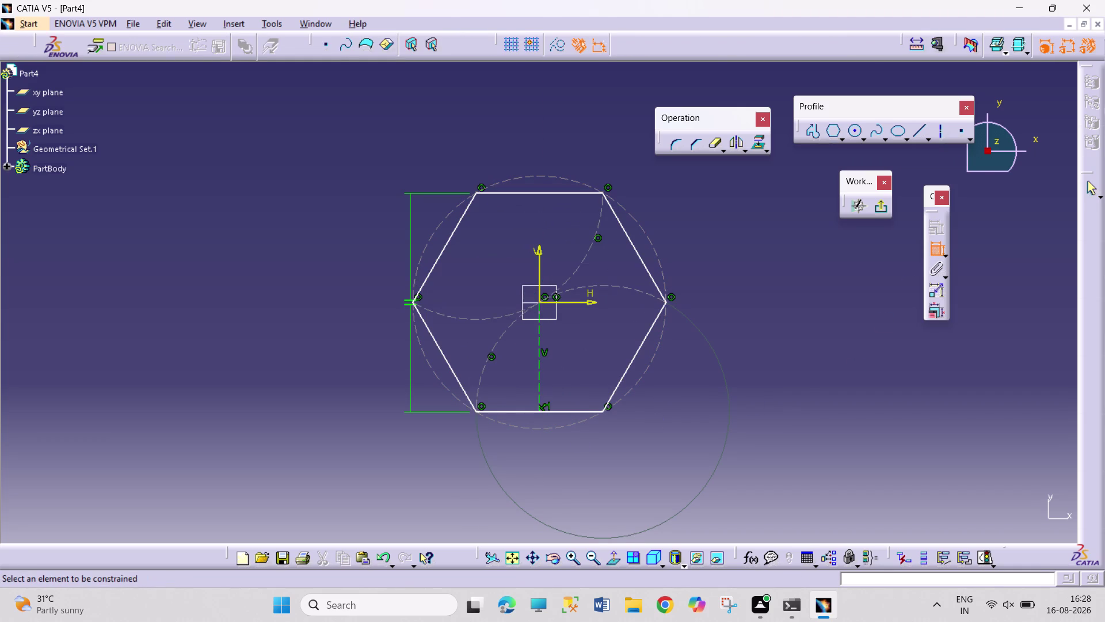
click(565, 411)
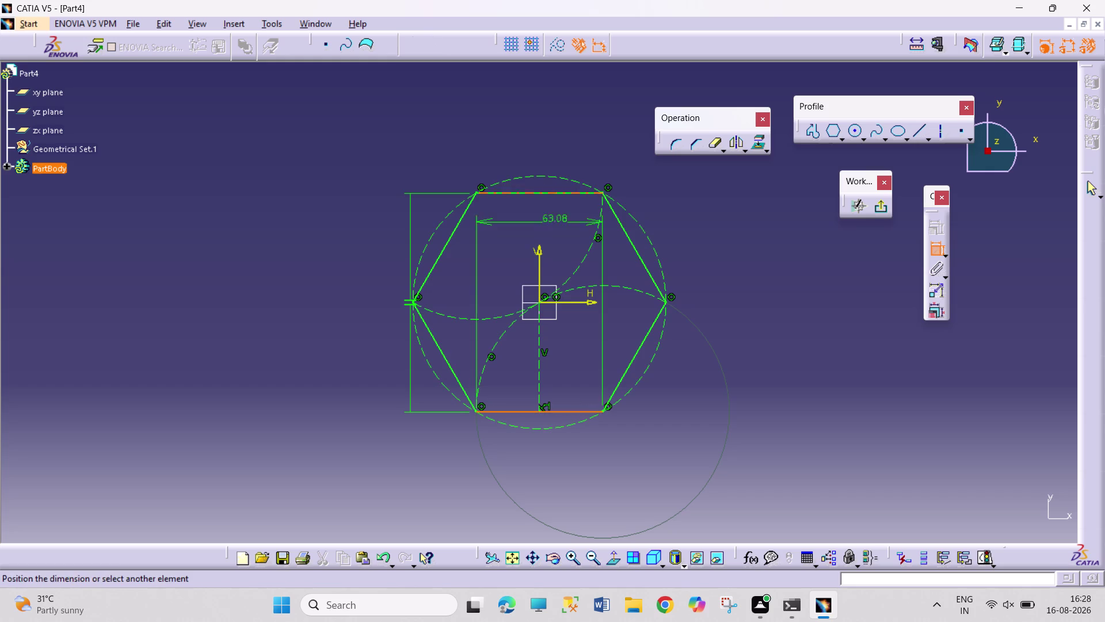
click(570, 195)
click(362, 289)
double_click(366, 285)
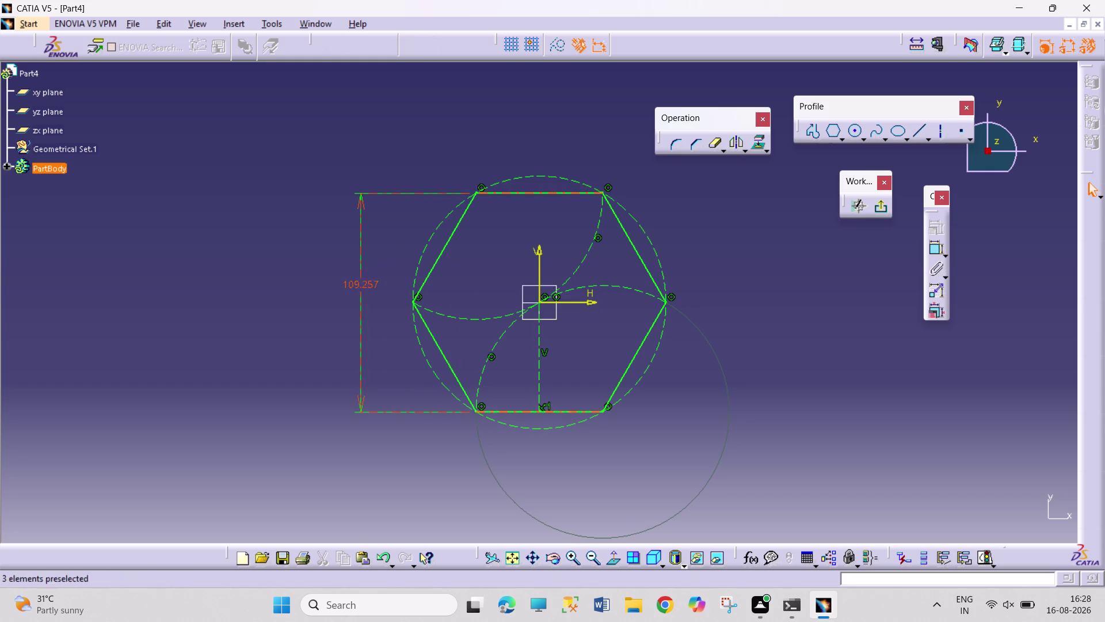
text(26)
key(Return)
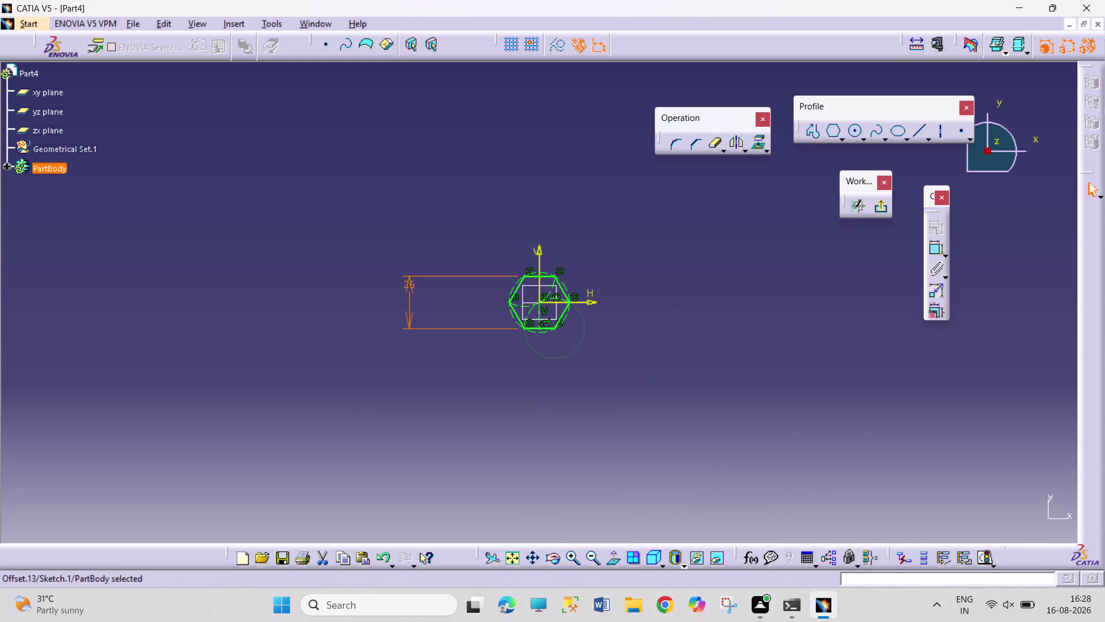
Place the 26 mm dimension beside the hexagon and exit the sketch.
drag(408, 280, 411, 222)
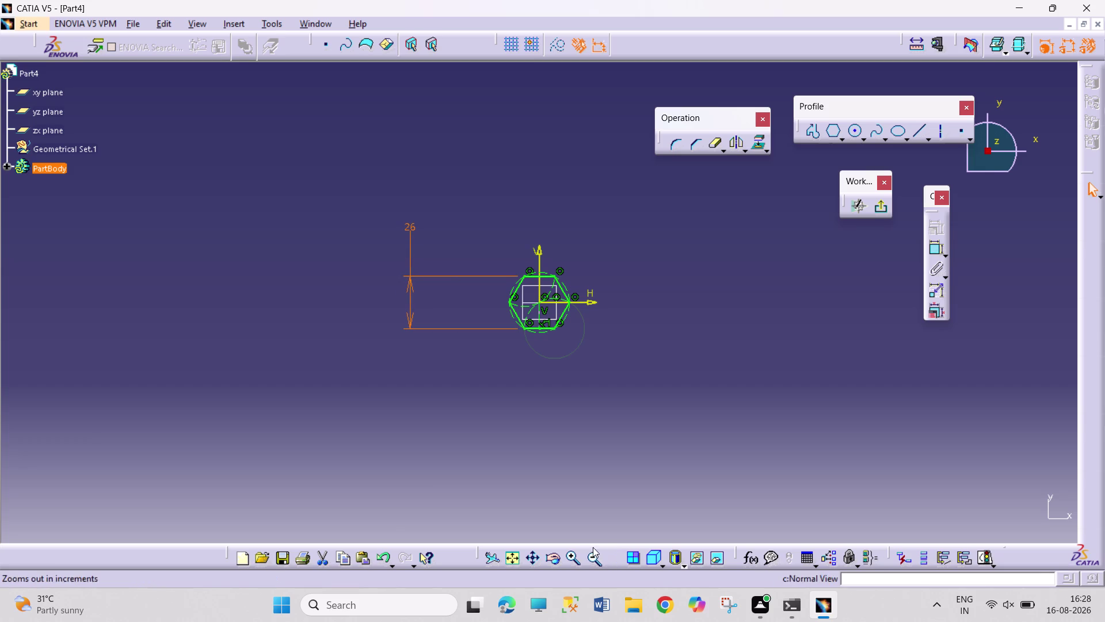
click(519, 563)
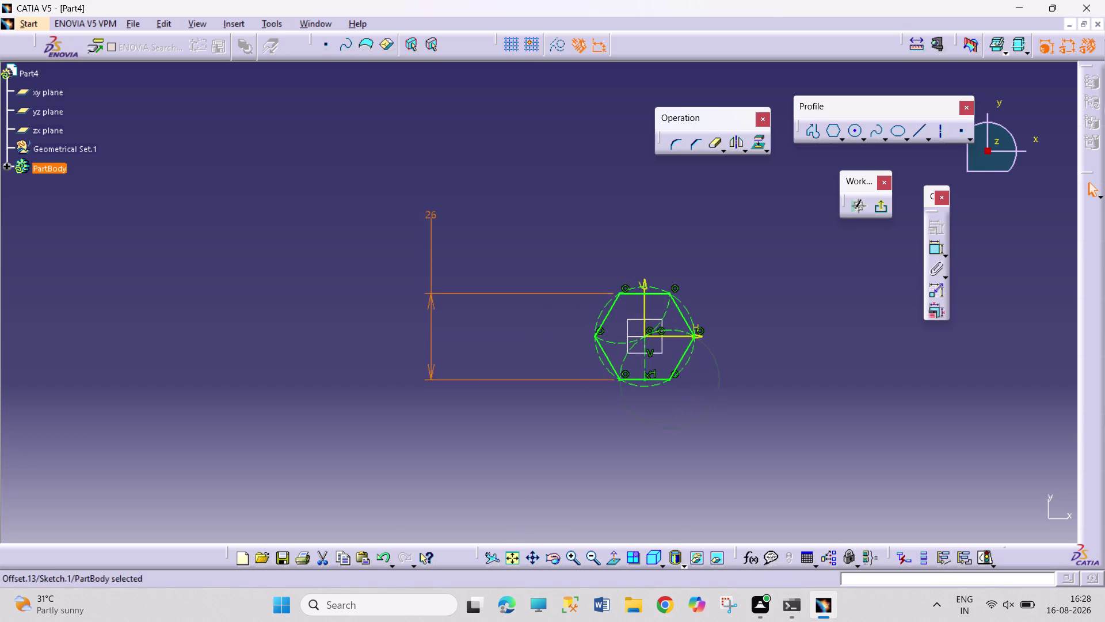
drag(432, 213, 601, 258)
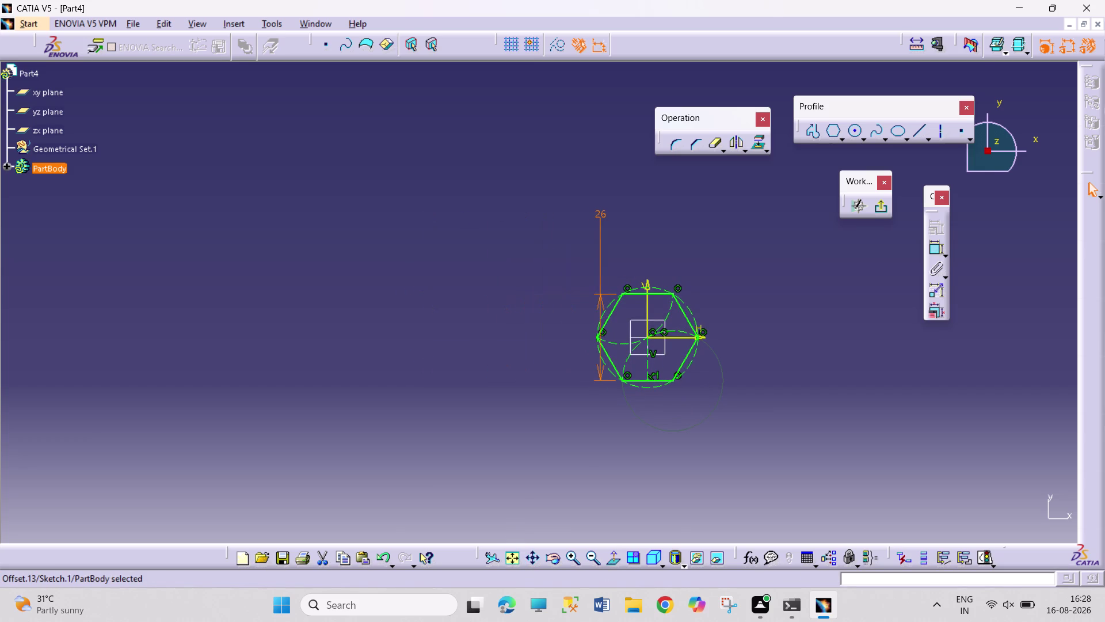
drag(600, 213, 541, 208)
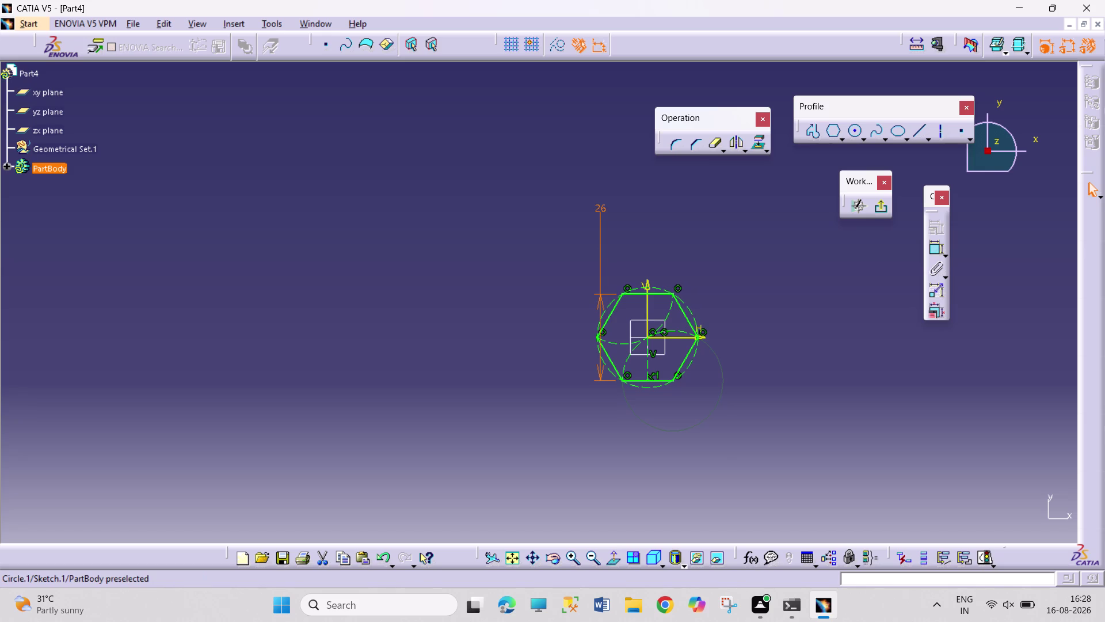
drag(603, 300, 535, 289)
drag(537, 202, 537, 203)
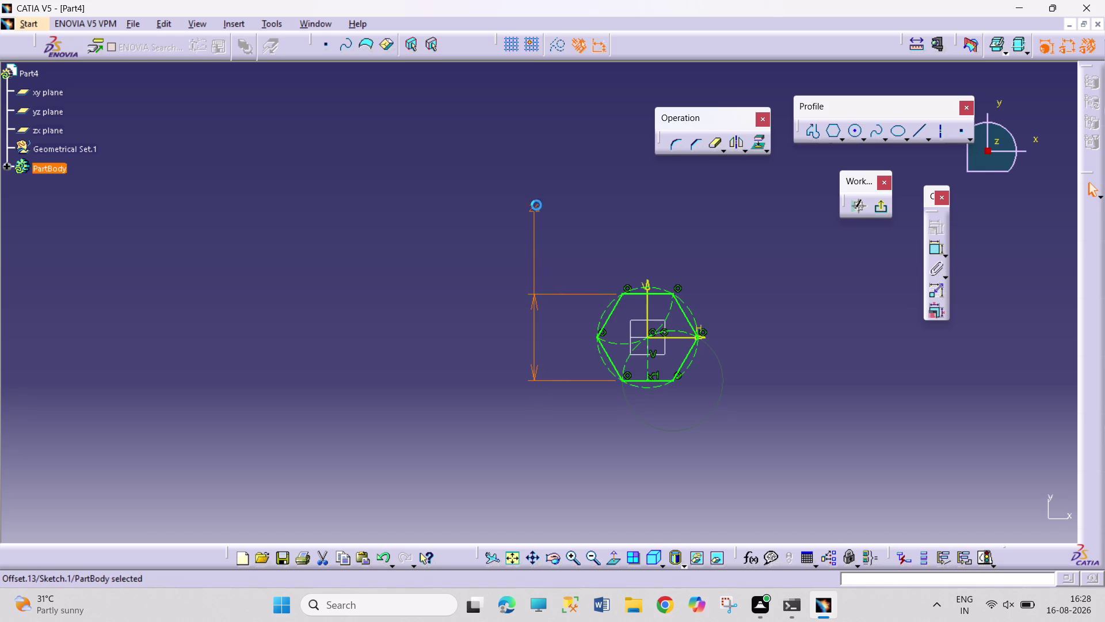
drag(537, 202, 524, 335)
drag(598, 238, 609, 239)
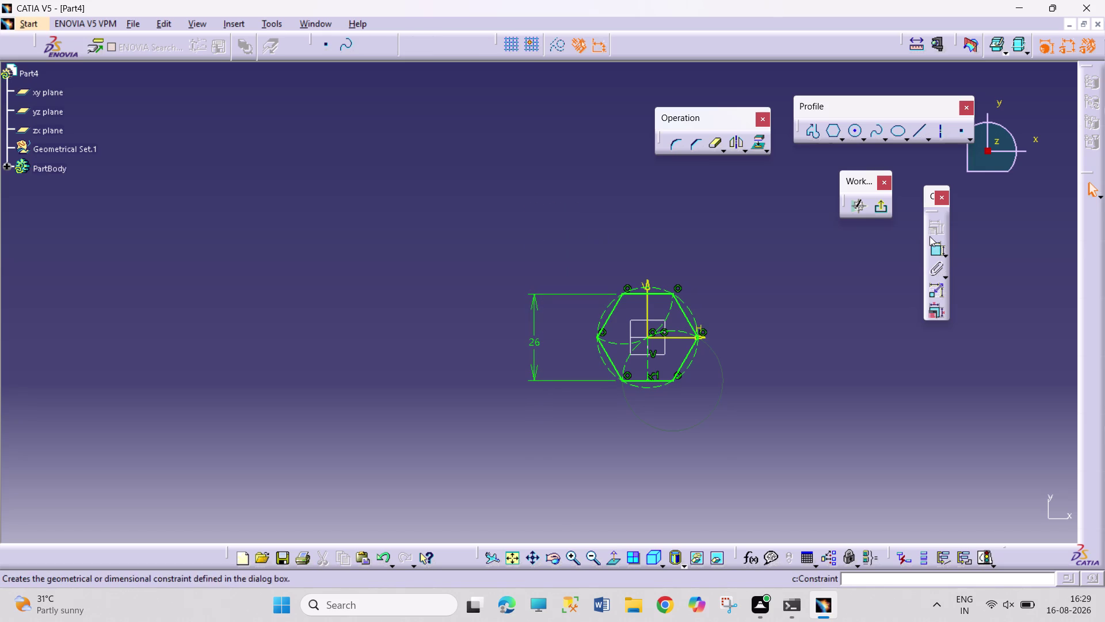
click(878, 206)
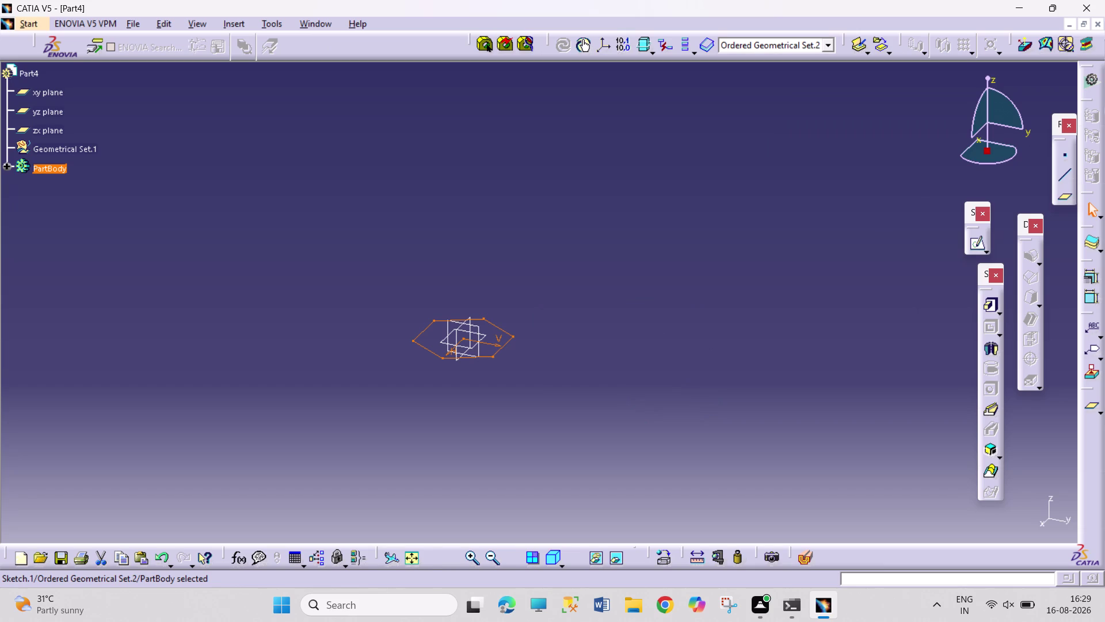
Pad the hexagon sketch 12 mm into a solid prism.
click(986, 309)
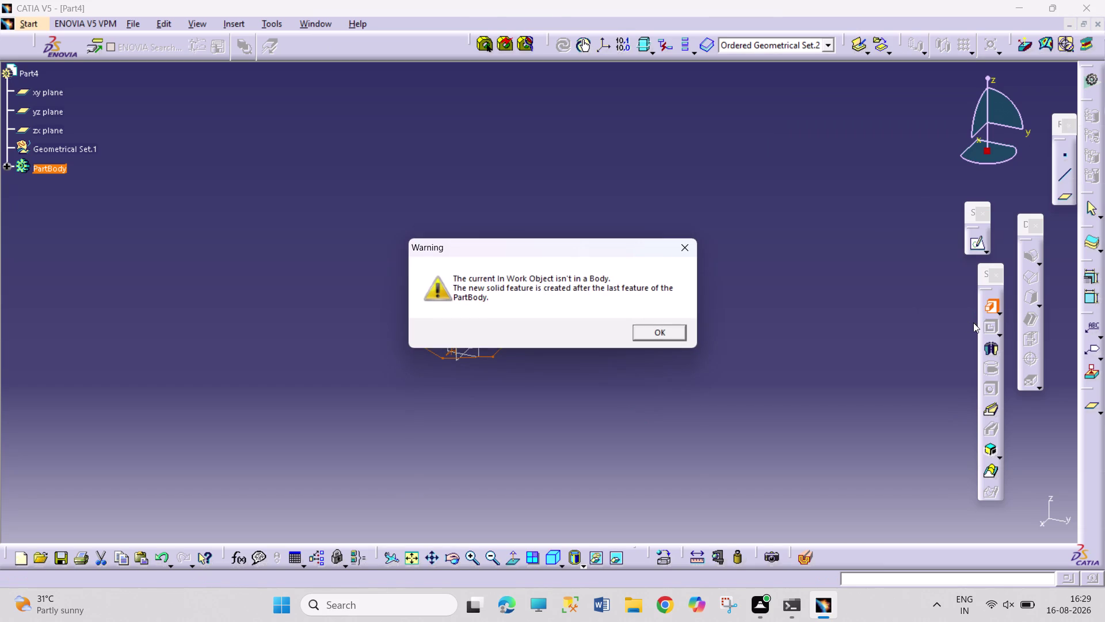
click(647, 325)
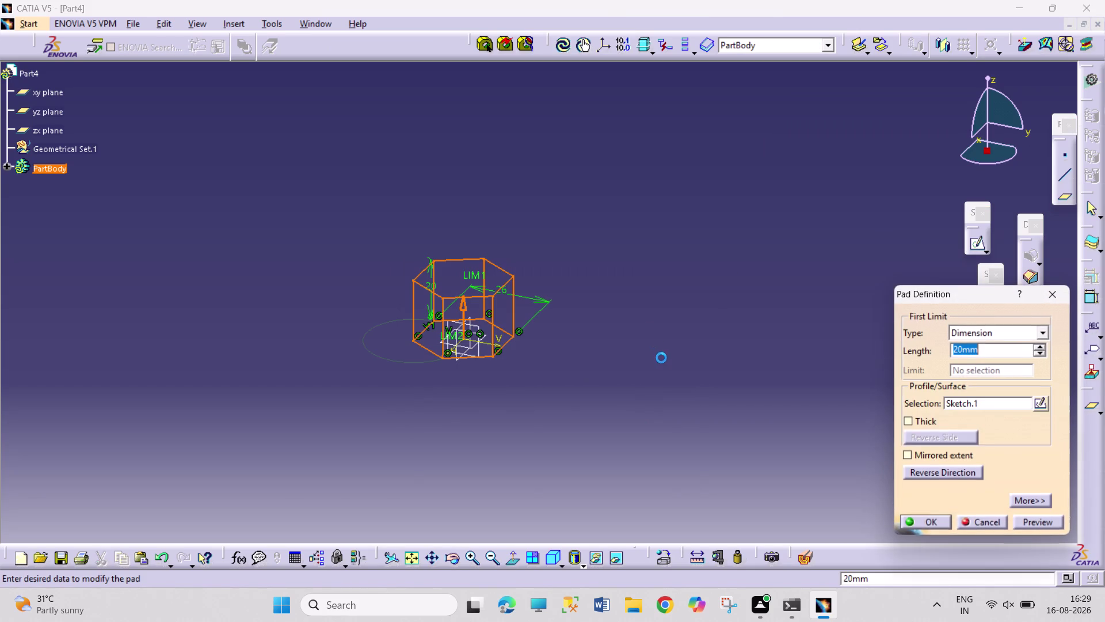
text(12)
key(Return)
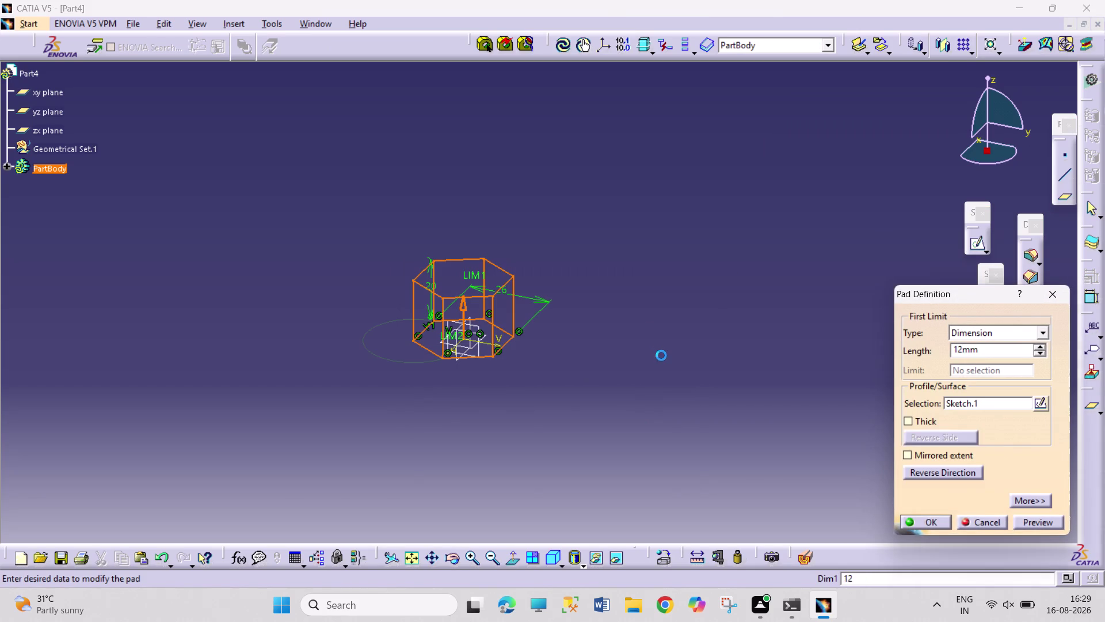
click(661, 356)
click(444, 297)
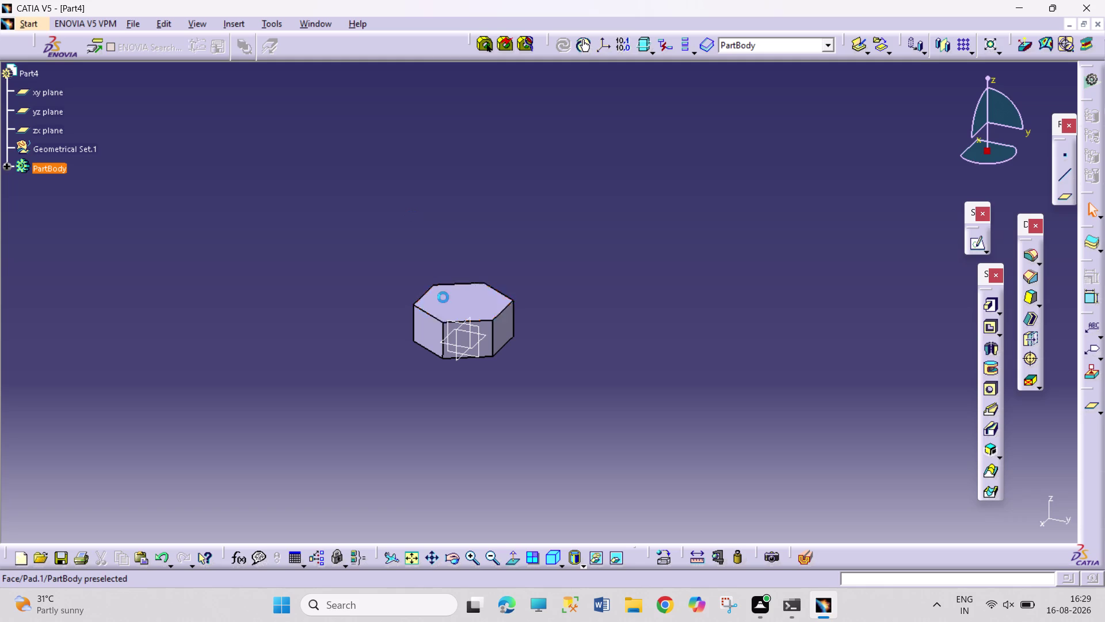
click(977, 245)
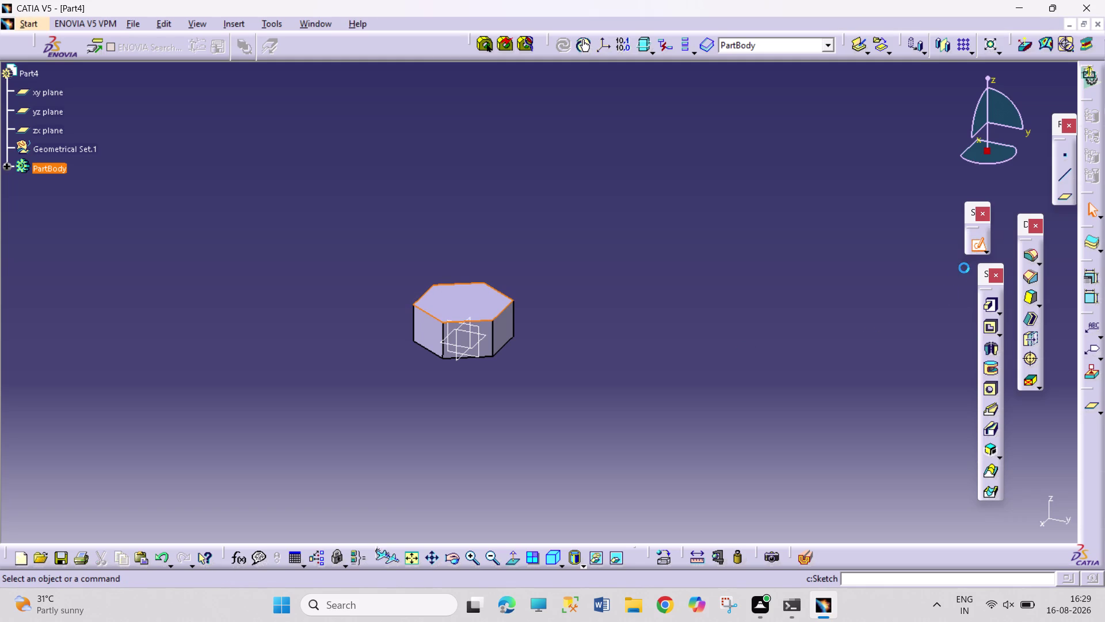
click(883, 211)
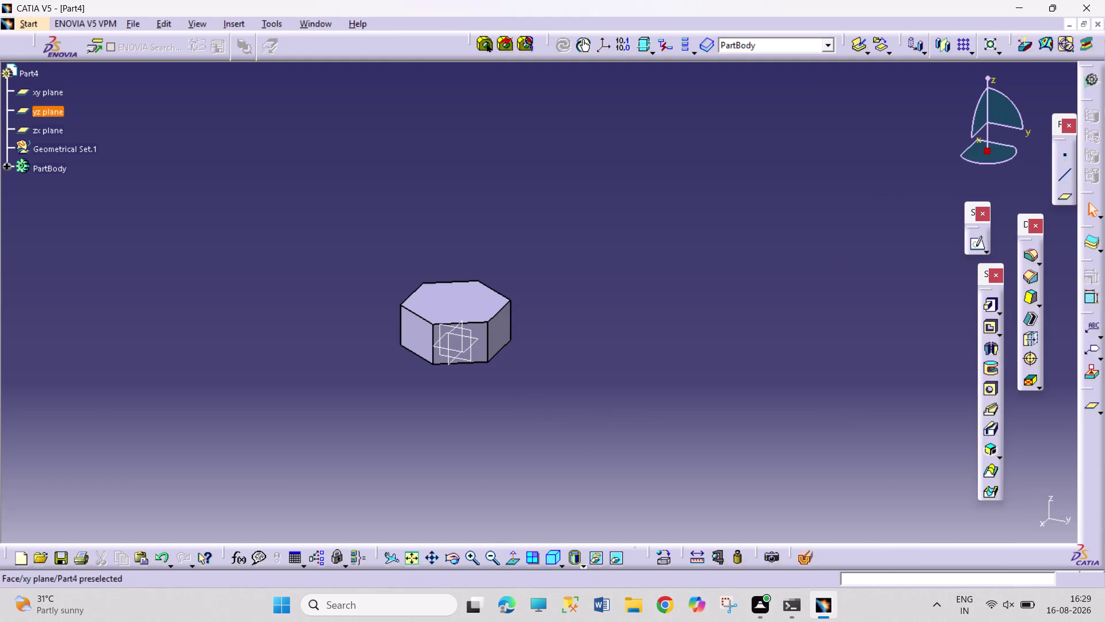
Edit Pad.1 in the tree to use a mirrored extent.
click(4, 167)
double_click(61, 226)
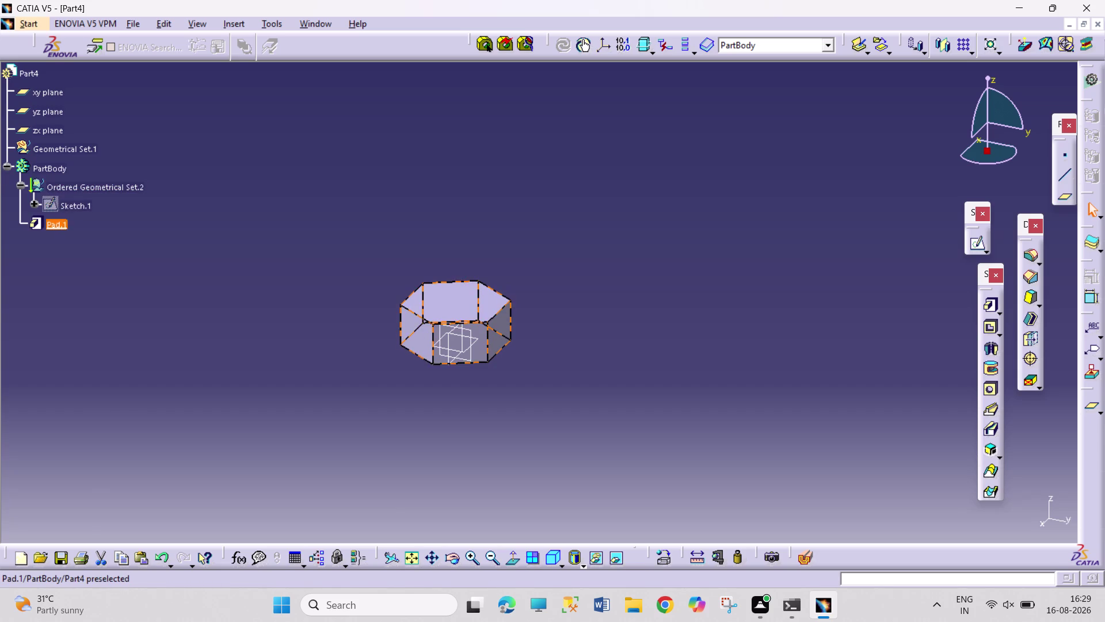
double_click(50, 227)
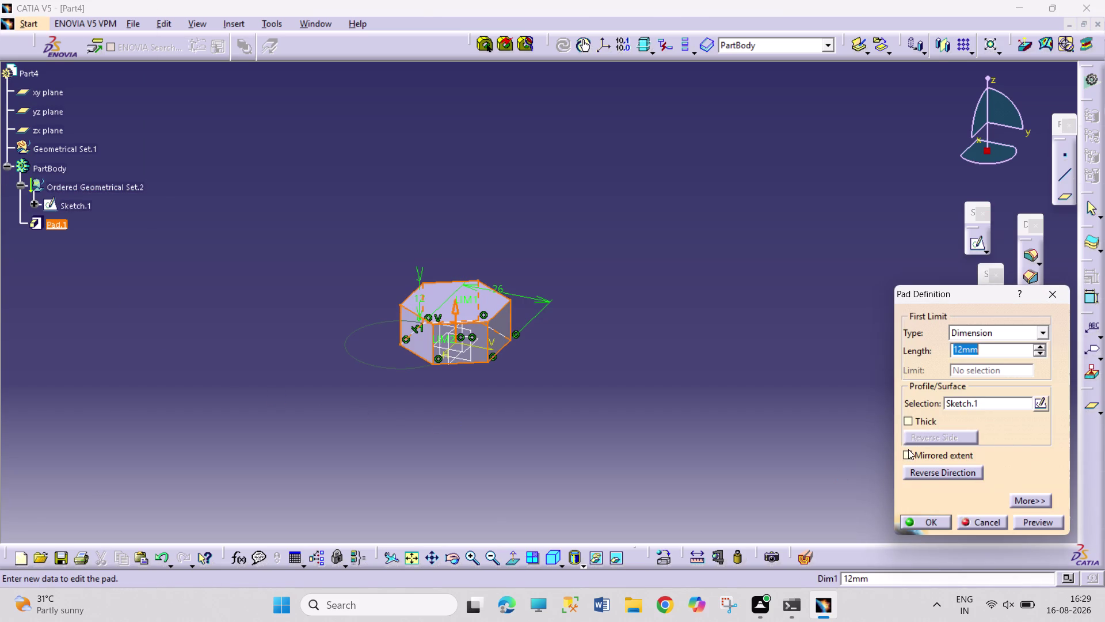
click(909, 449)
drag(964, 348, 937, 340)
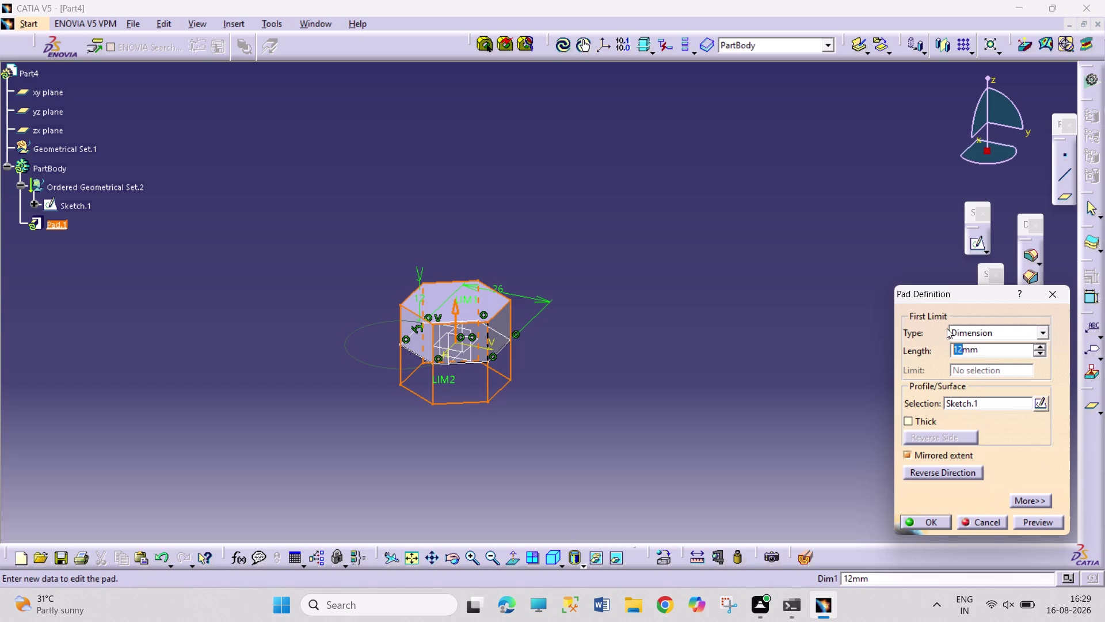
key(6)
key(Return)
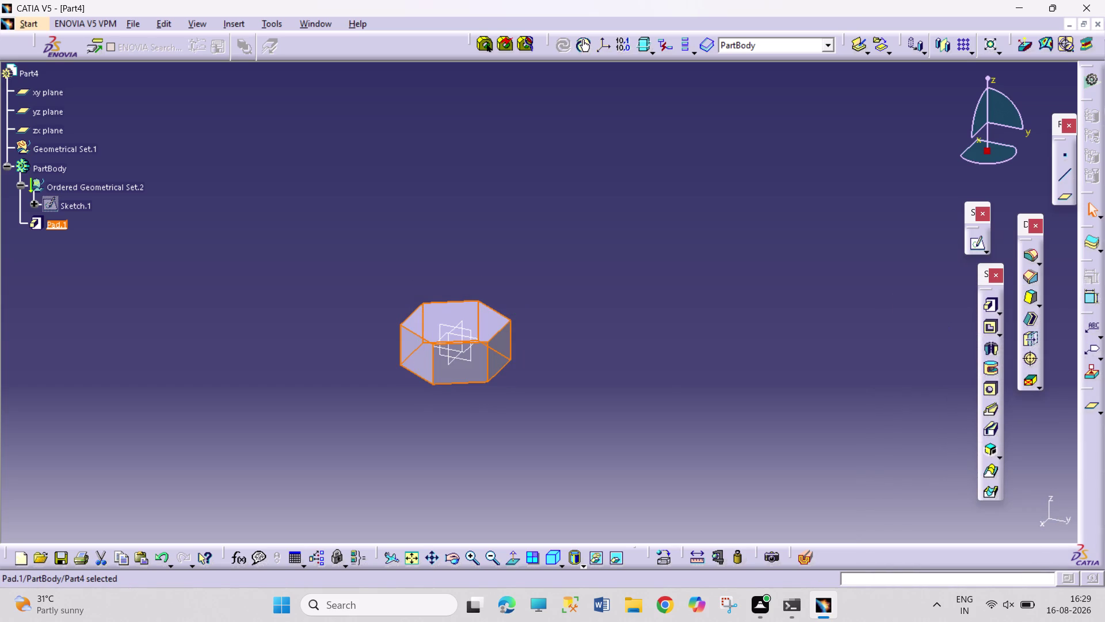
click(667, 383)
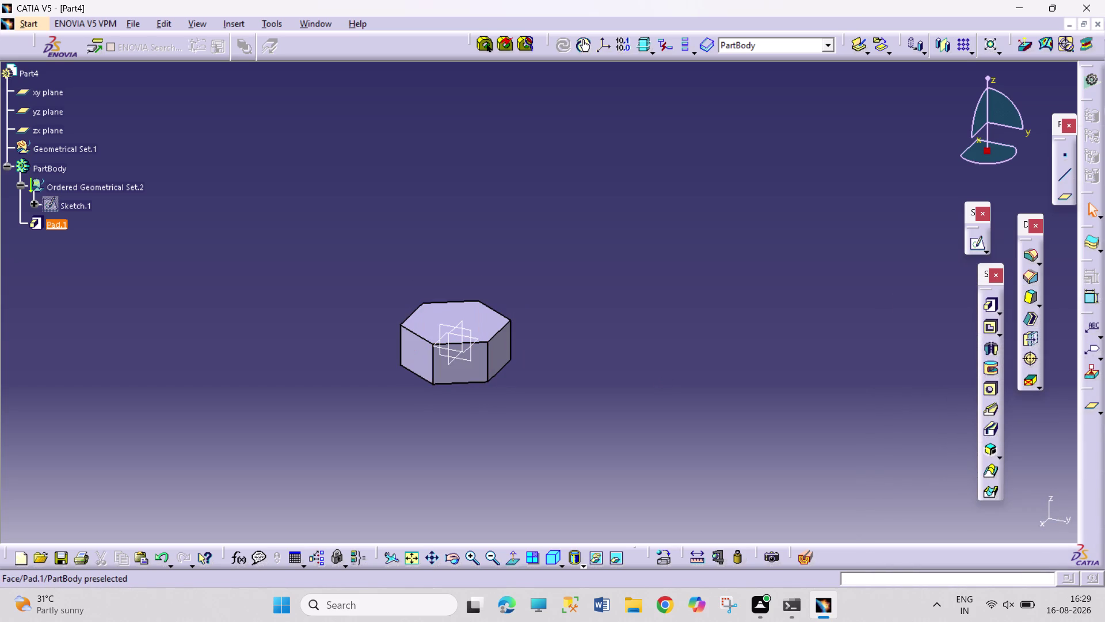
Open a new sketch on Part4's yz plane.
click(471, 354)
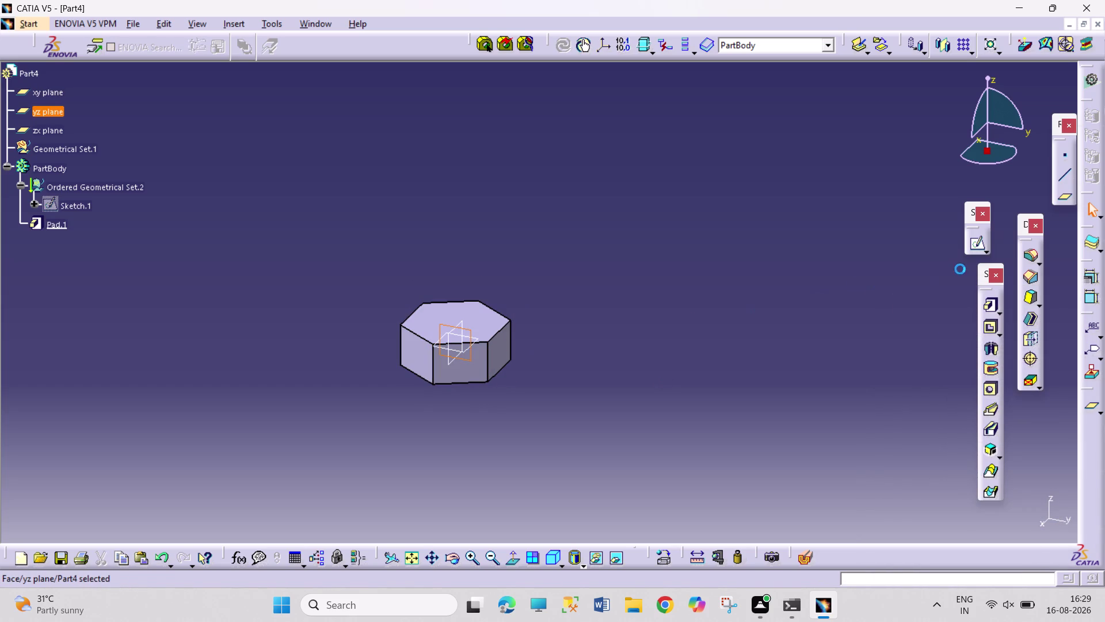
click(978, 241)
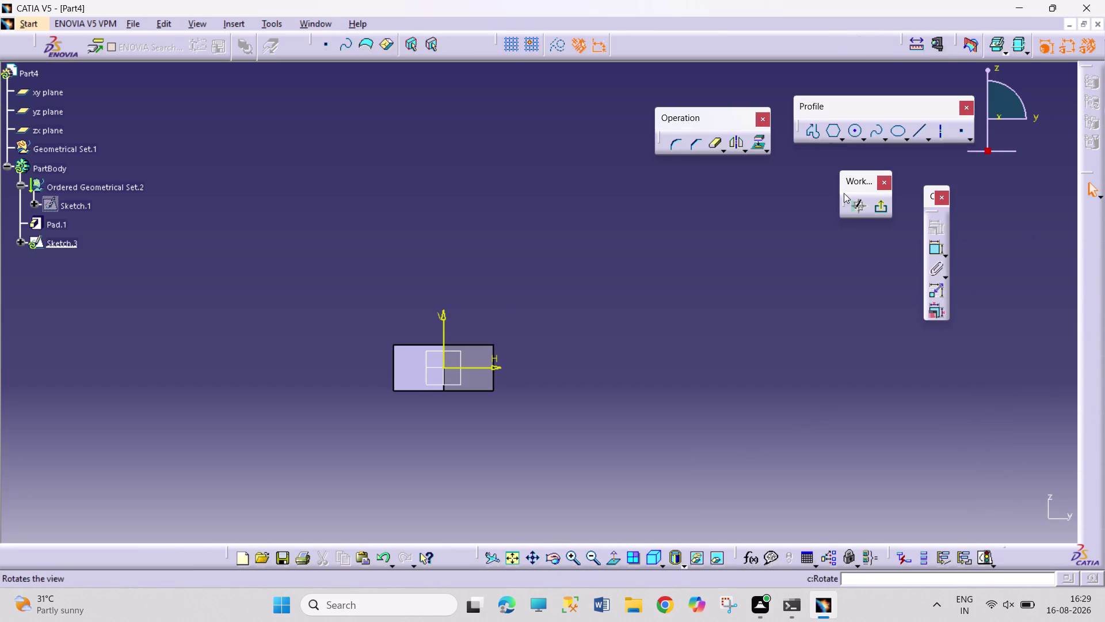
click(886, 209)
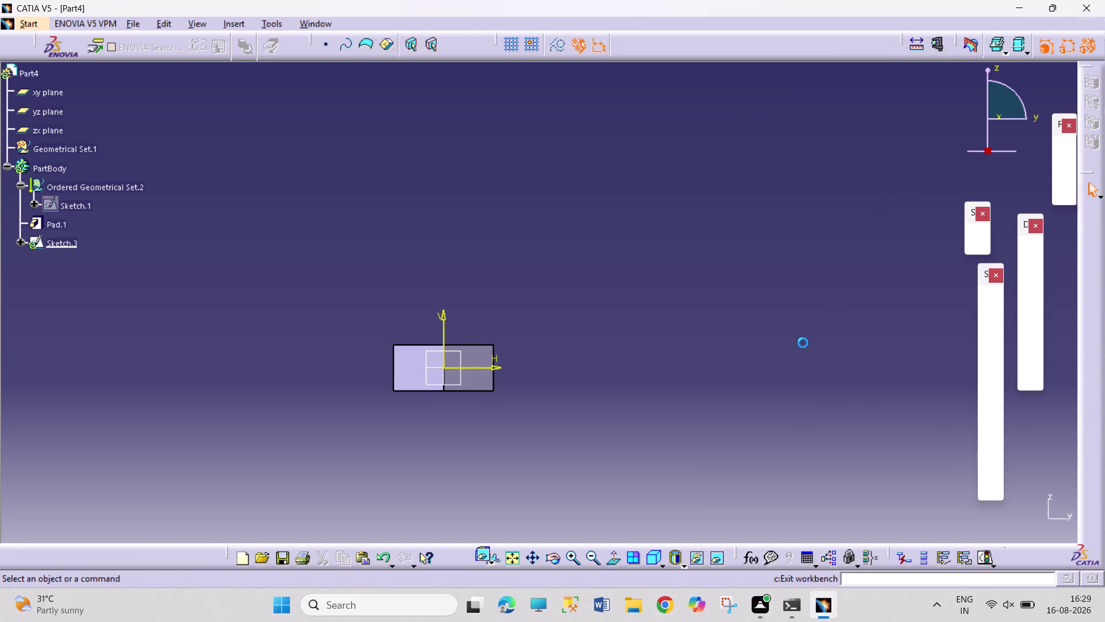